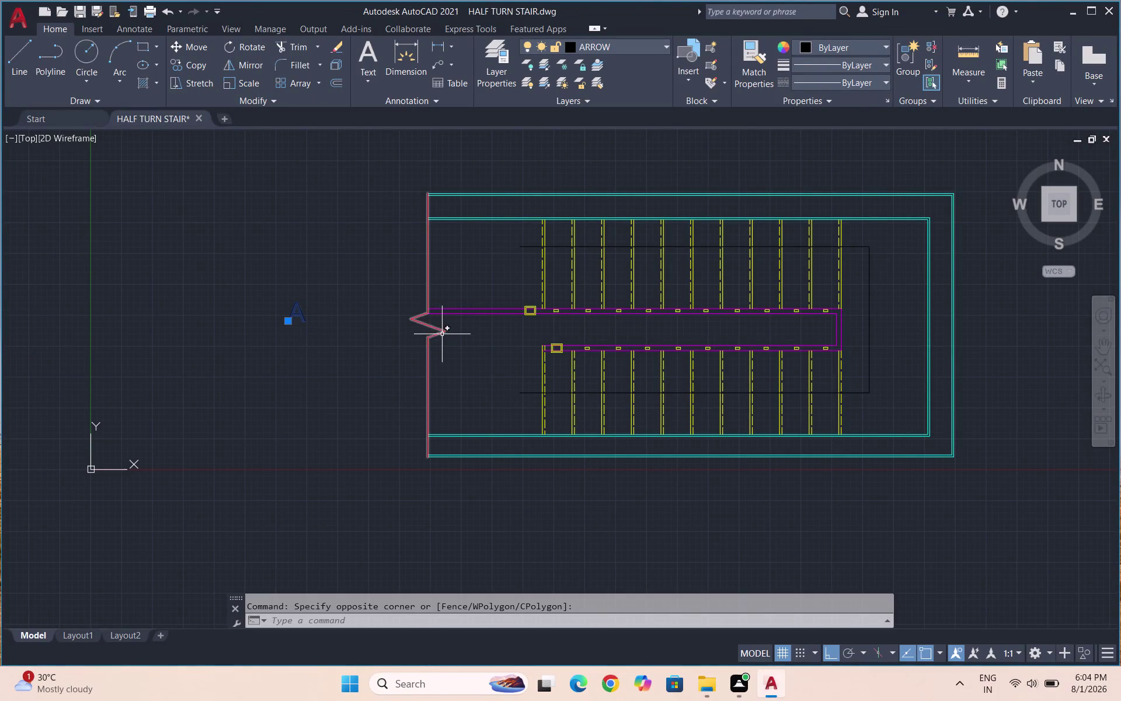
Select the section label A and begin rescaling it from a base point.
text(CO)
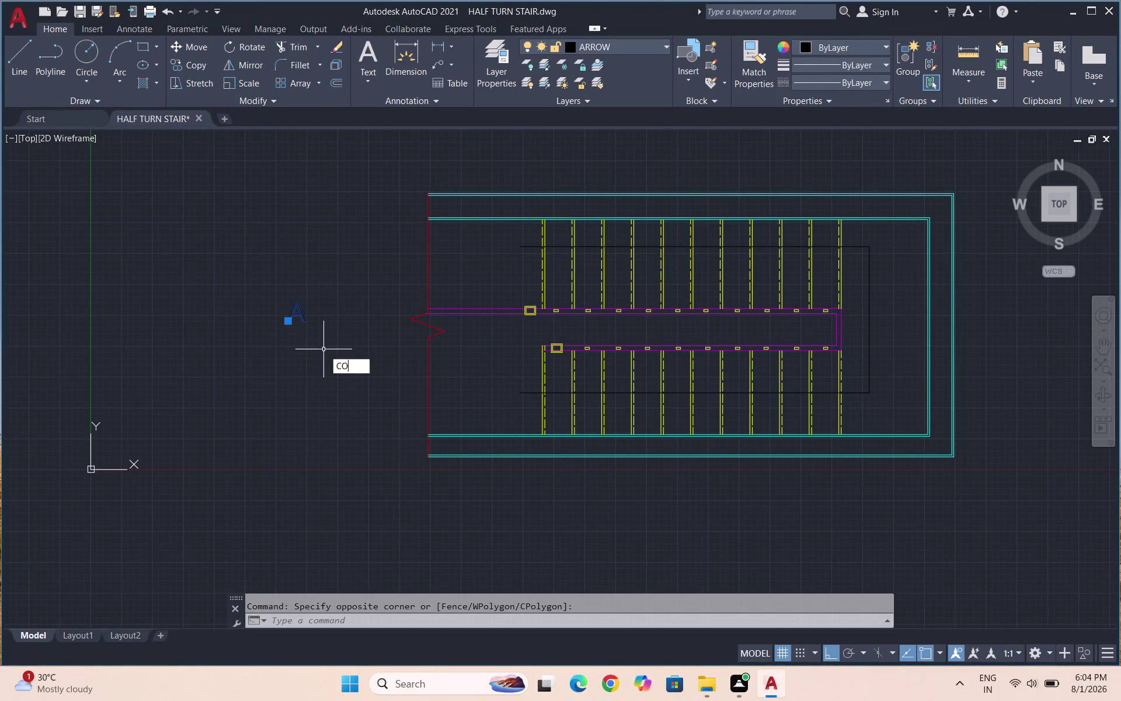
key(Return)
scroll(up, 3)
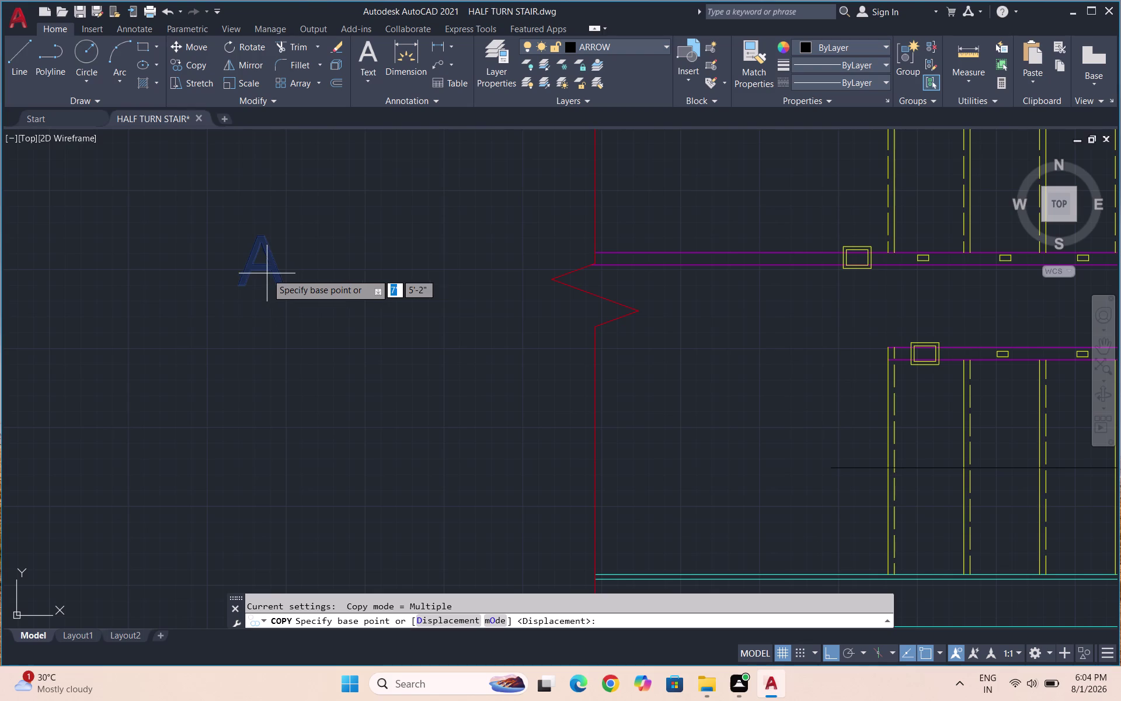
key(Escape)
drag(290, 297, 242, 234)
click(229, 228)
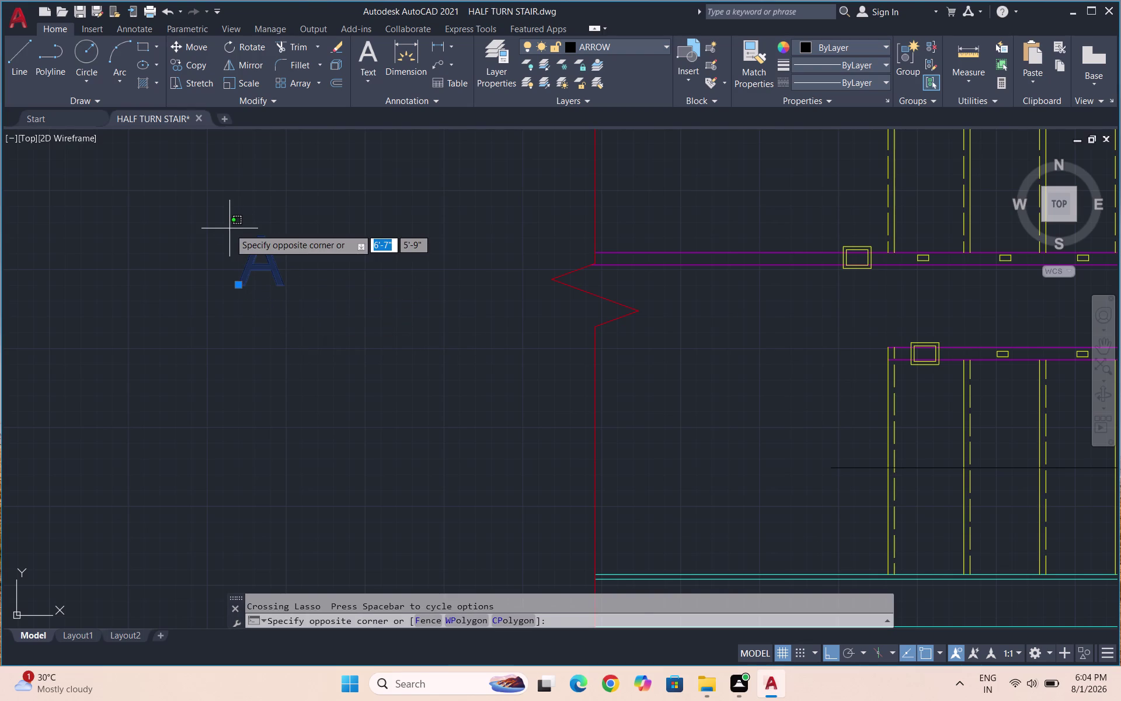
text(SC)
key(Return)
click(274, 277)
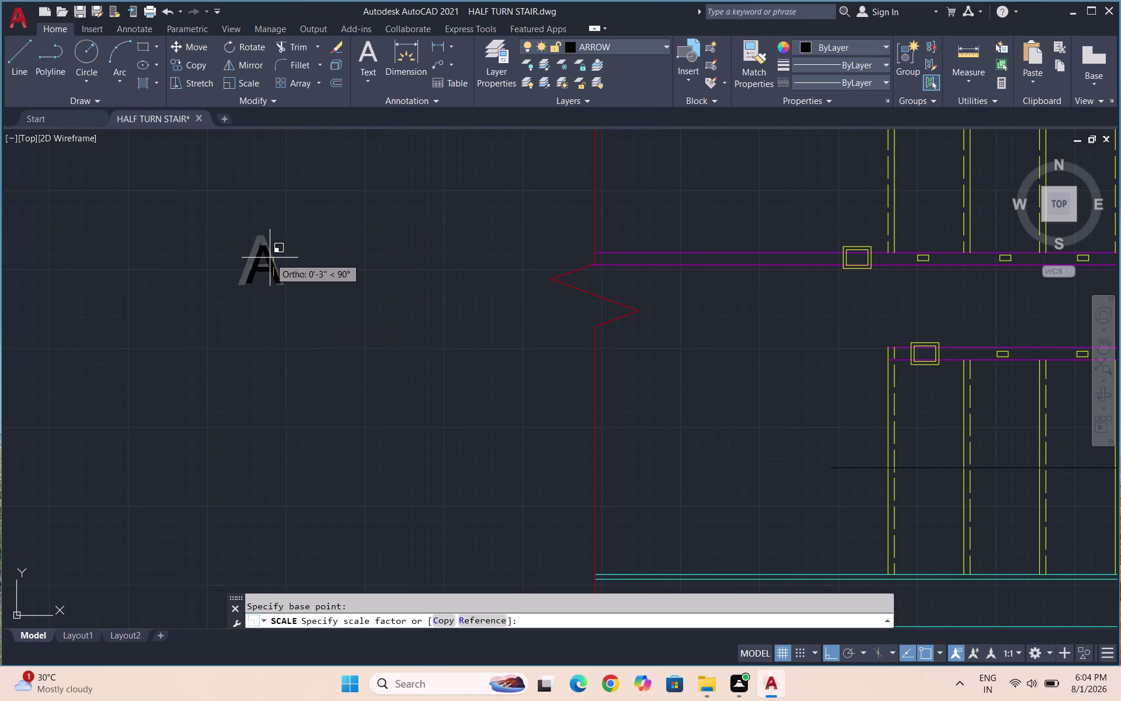
click(270, 258)
drag(302, 292, 253, 247)
click(210, 225)
Start copying label A from a base point, then cancel without placing it.
text(C)
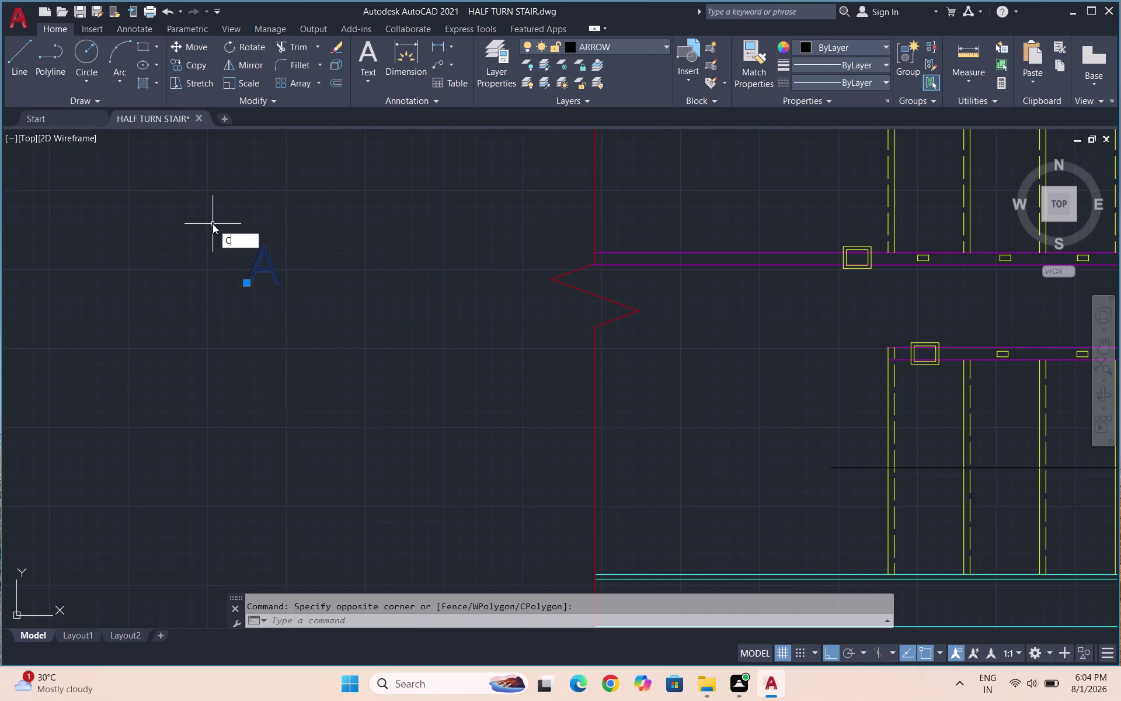
text(O)
key(Return)
scroll(down, 3)
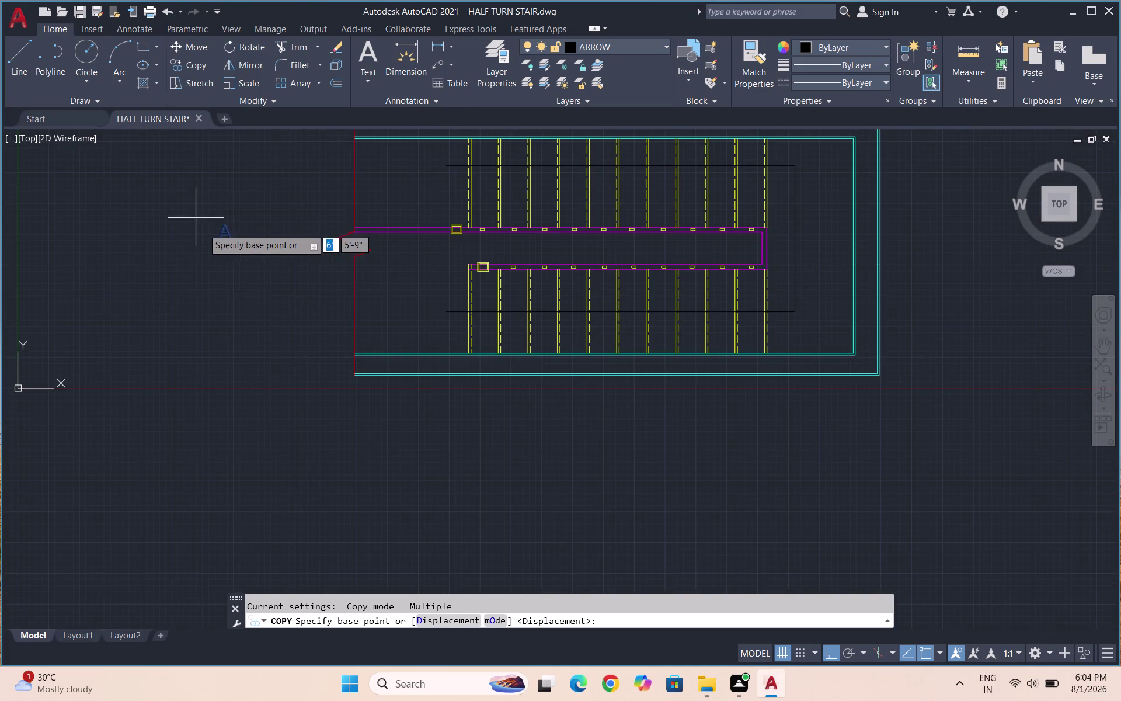
click(222, 229)
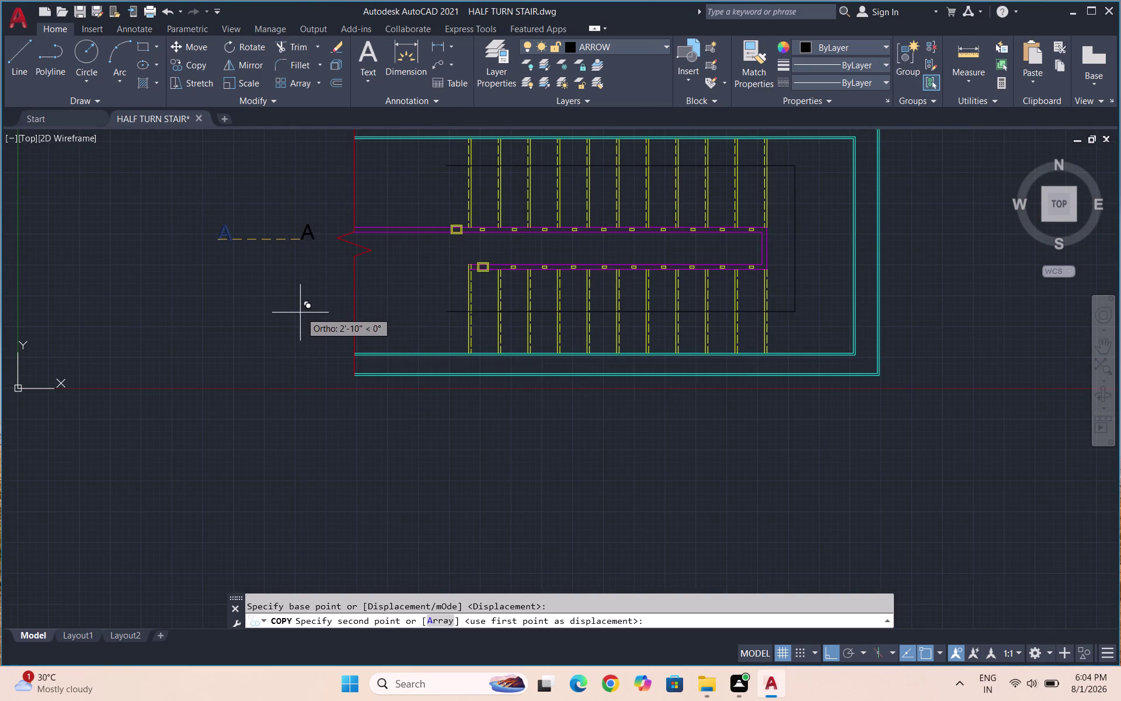
key(F8)
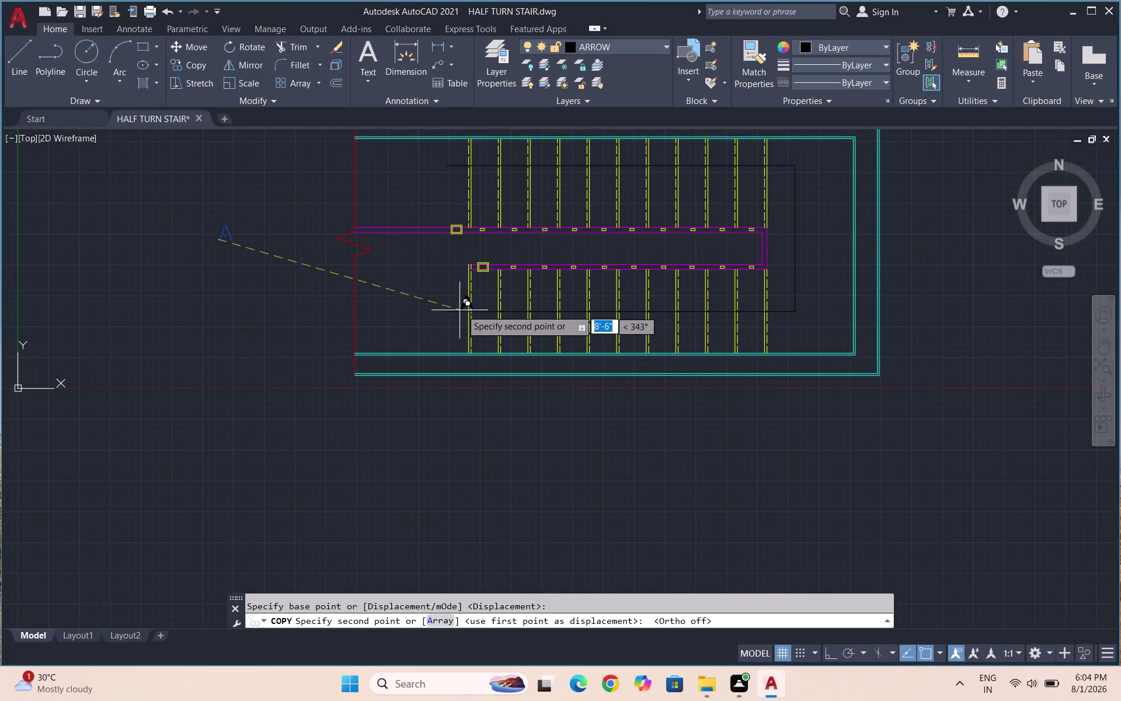
scroll(up, 3)
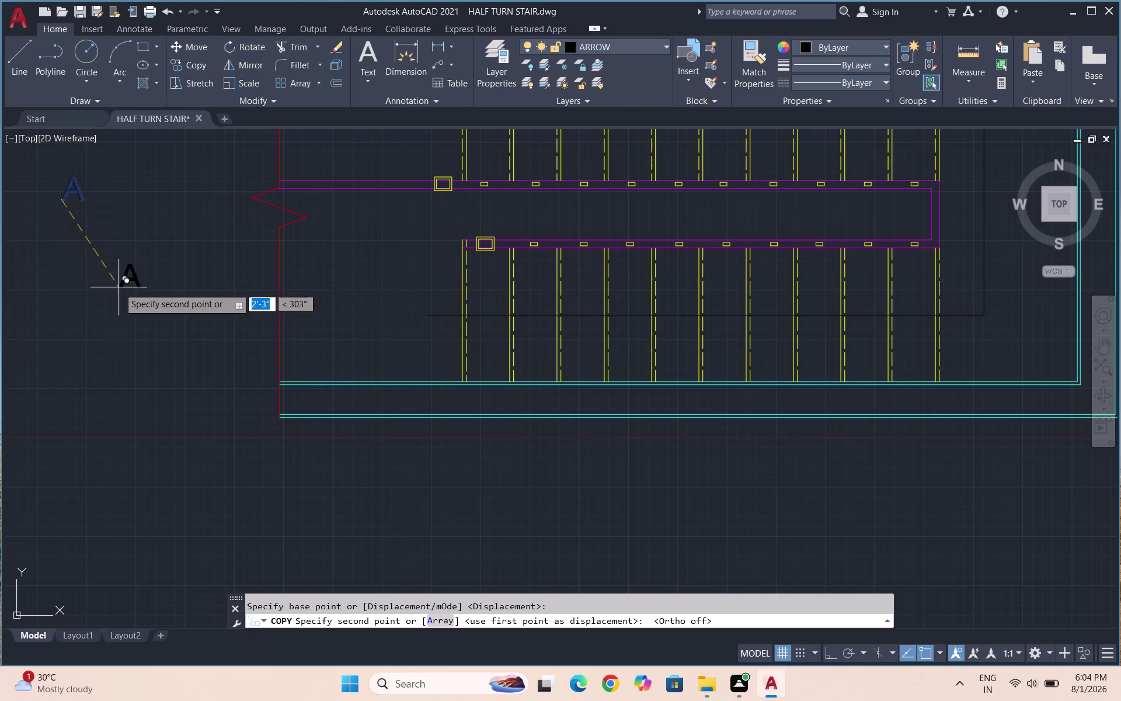
key(Escape)
Reselect label A, start SCALE at a base point, and attempt a scale factor.
drag(103, 248, 67, 197)
click(51, 174)
text(SC)
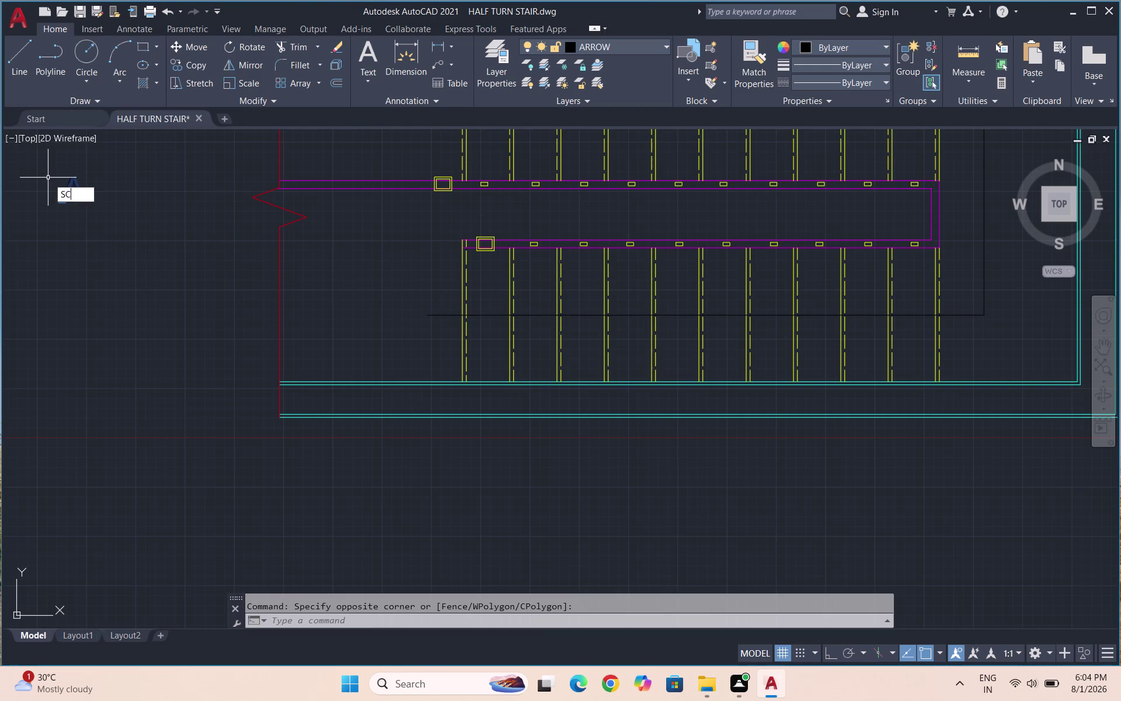
key(Return)
click(81, 198)
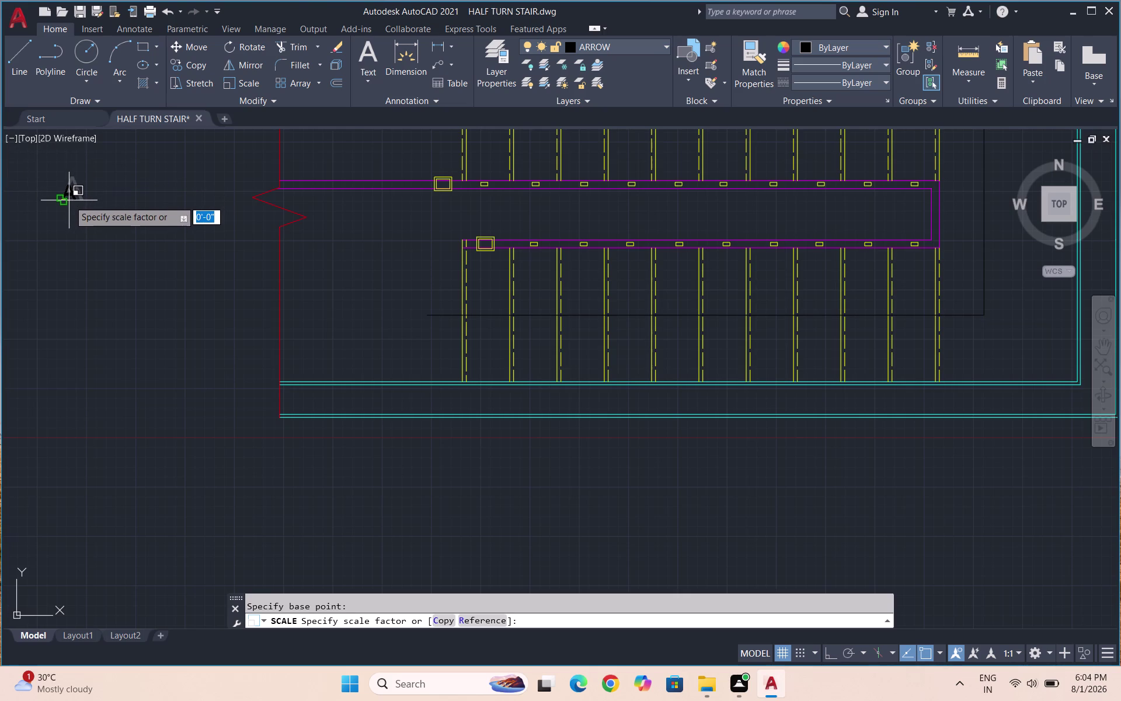
click(70, 202)
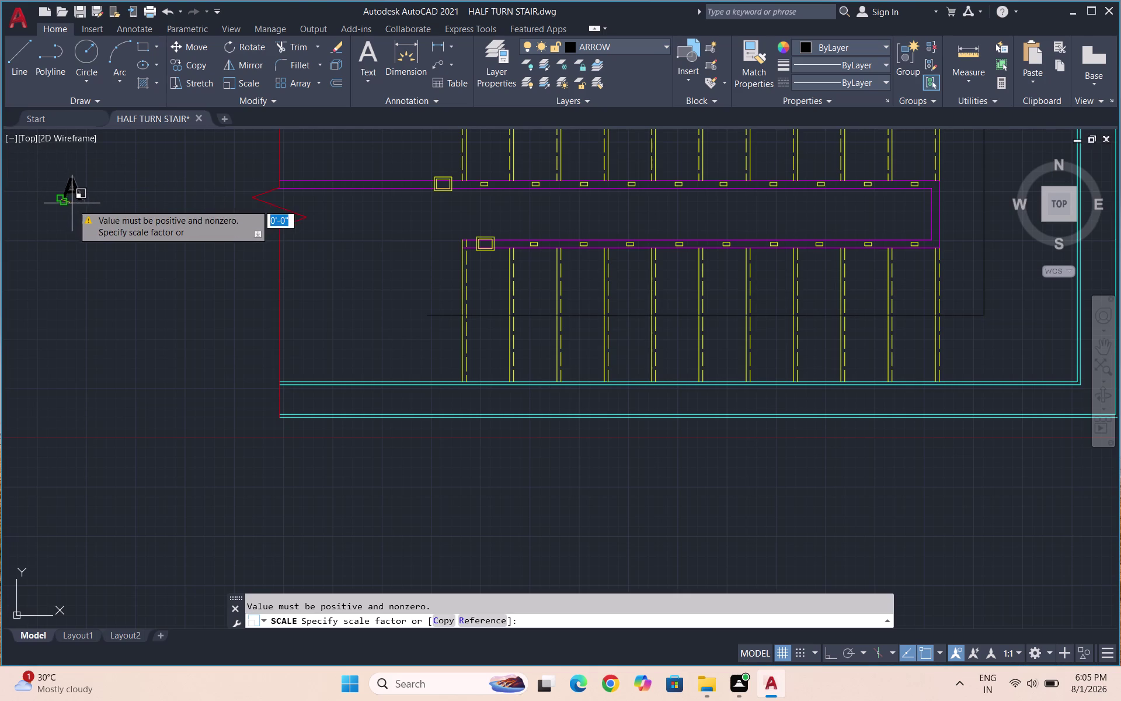
click(70, 202)
click(70, 202)
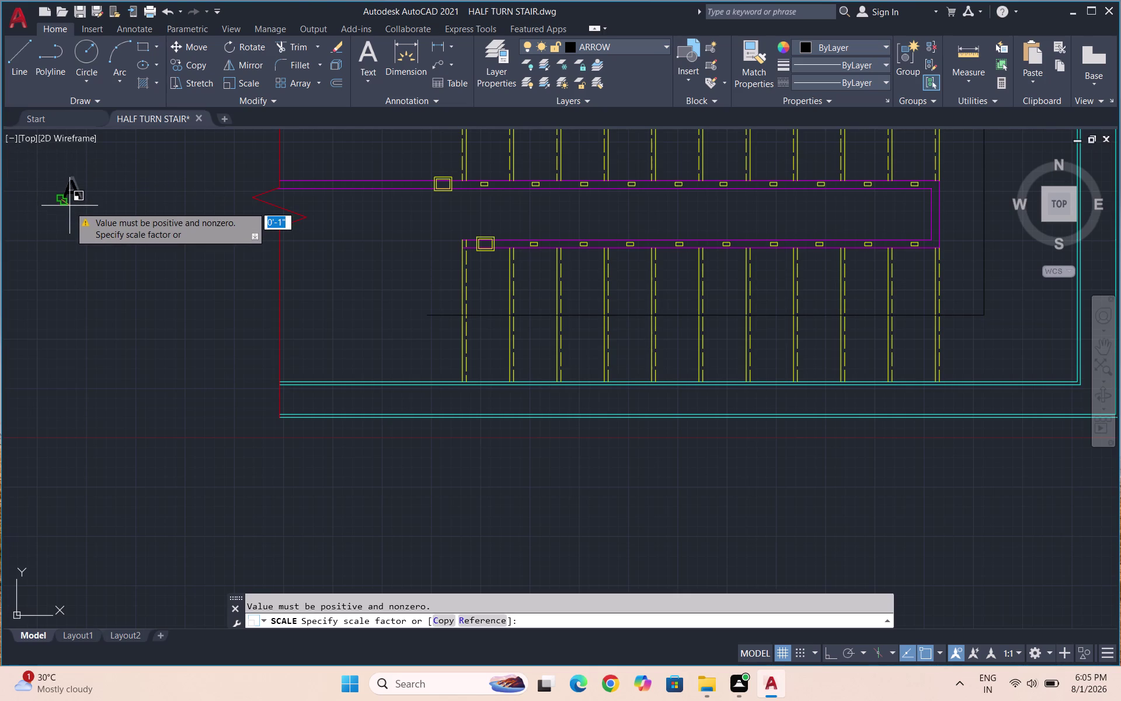
click(70, 206)
click(70, 206)
double_click(63, 202)
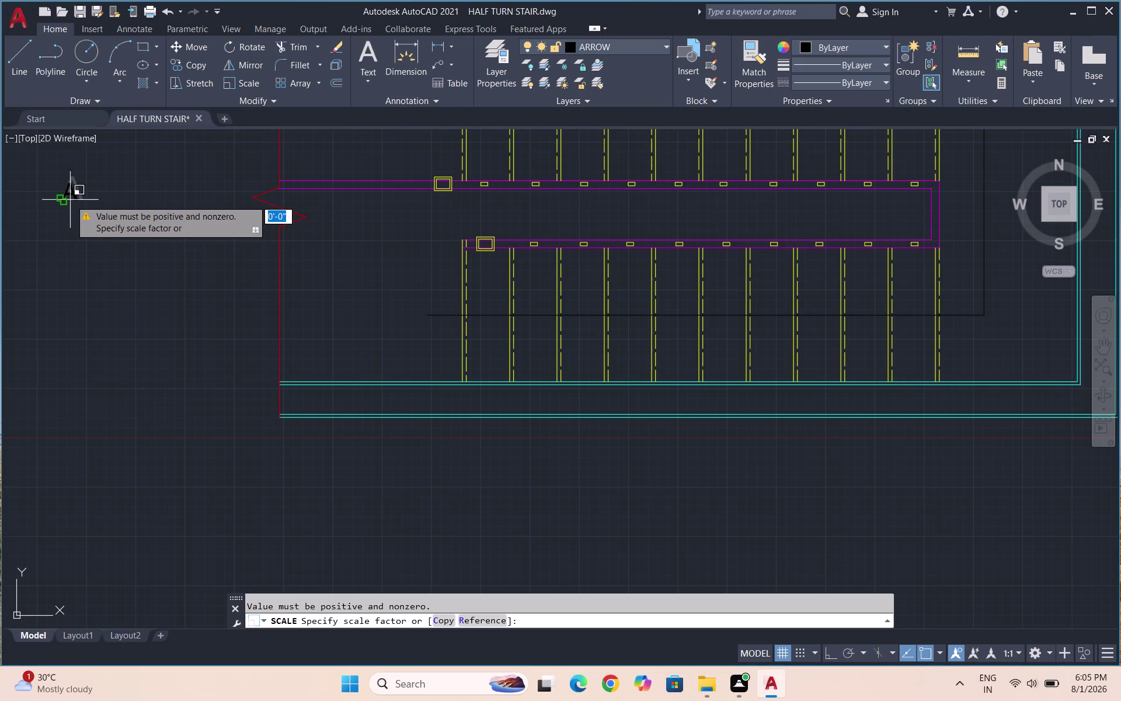
click(70, 200)
click(71, 200)
drag(70, 199, 75, 204)
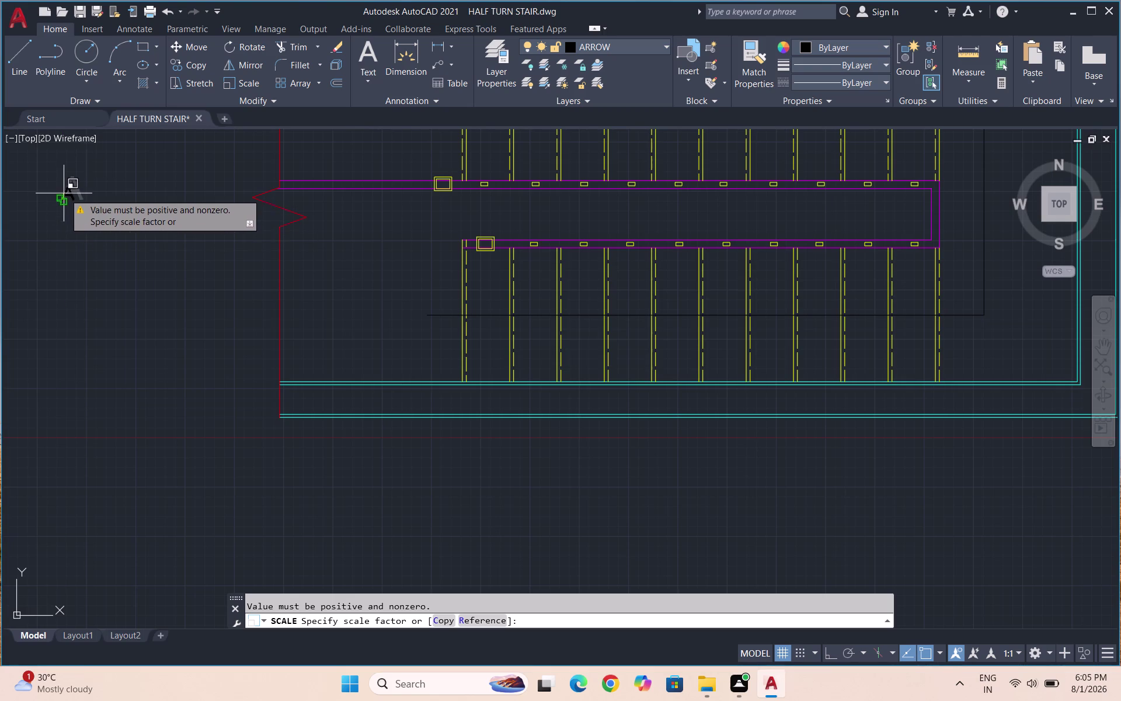
click(66, 194)
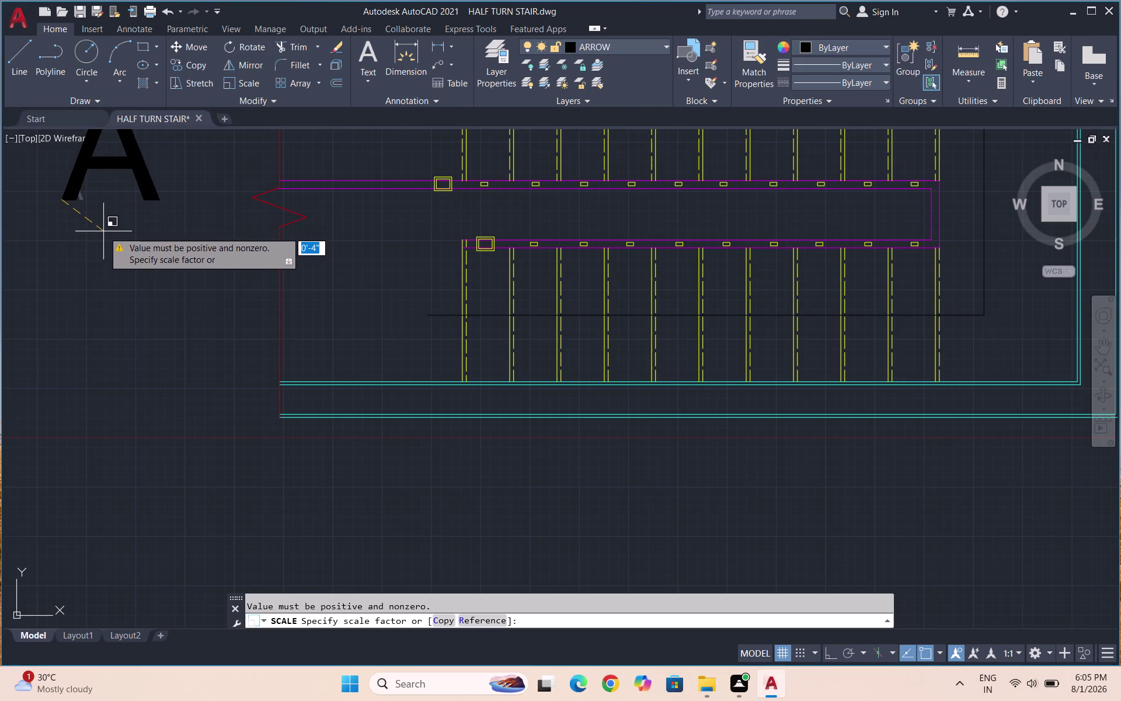
click(471, 625)
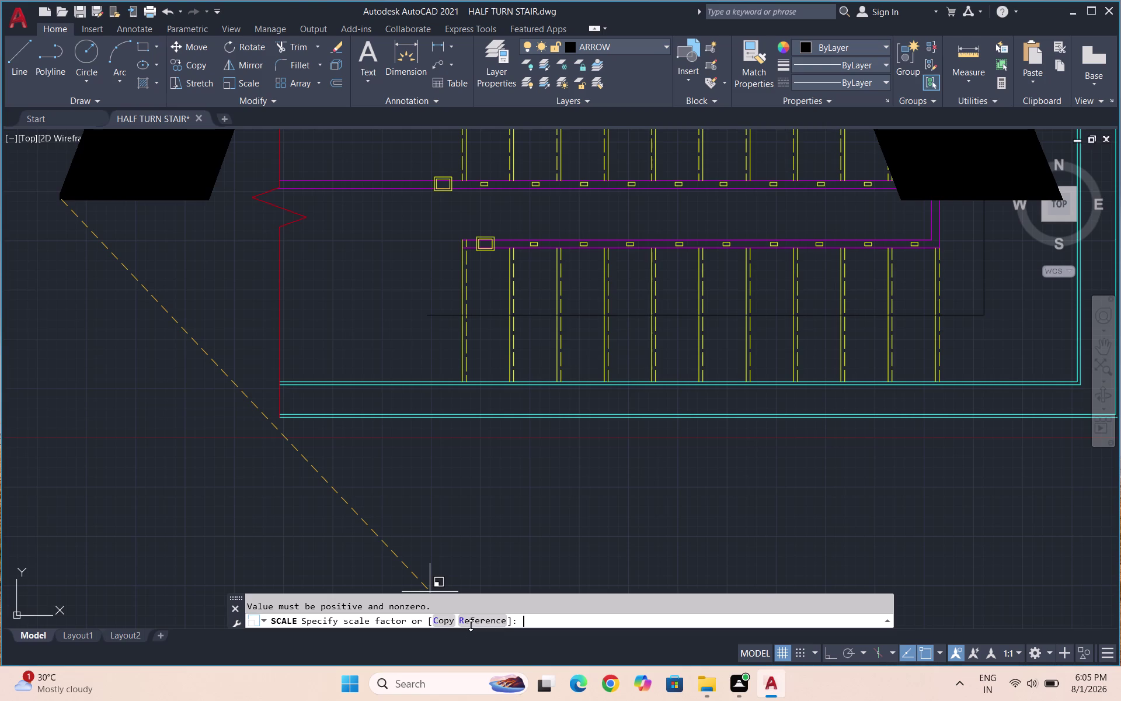
Enlarge label A with the Reference option, picking reference and new lengths.
click(466, 623)
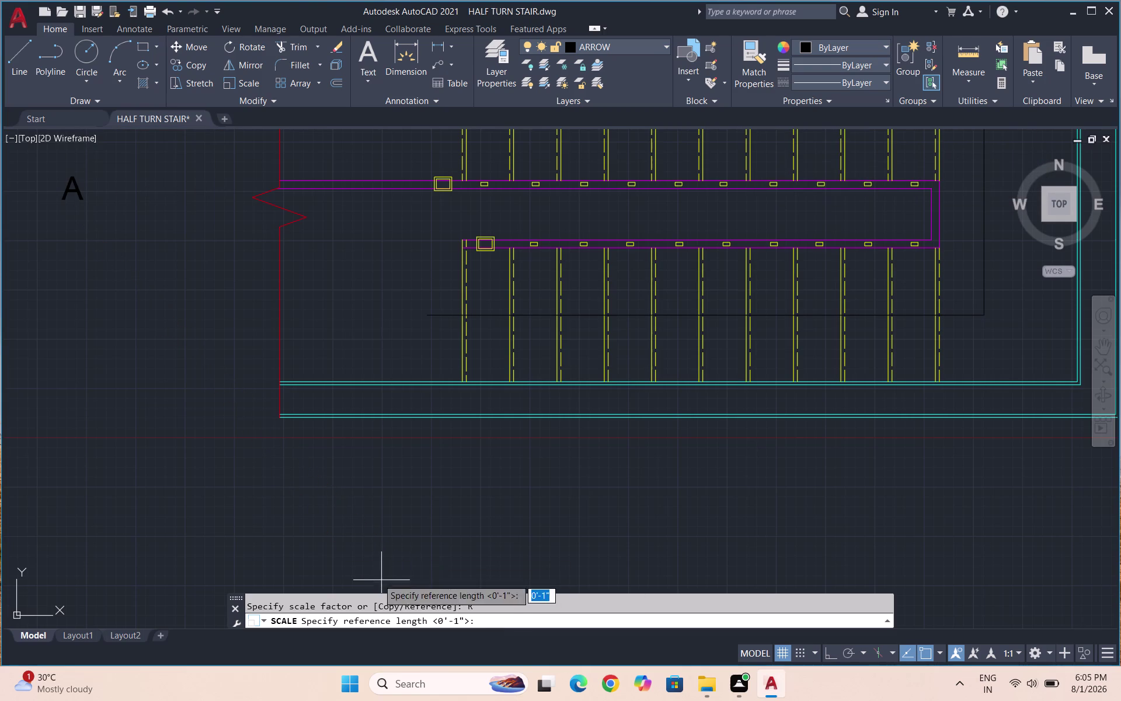
scroll(up, 3)
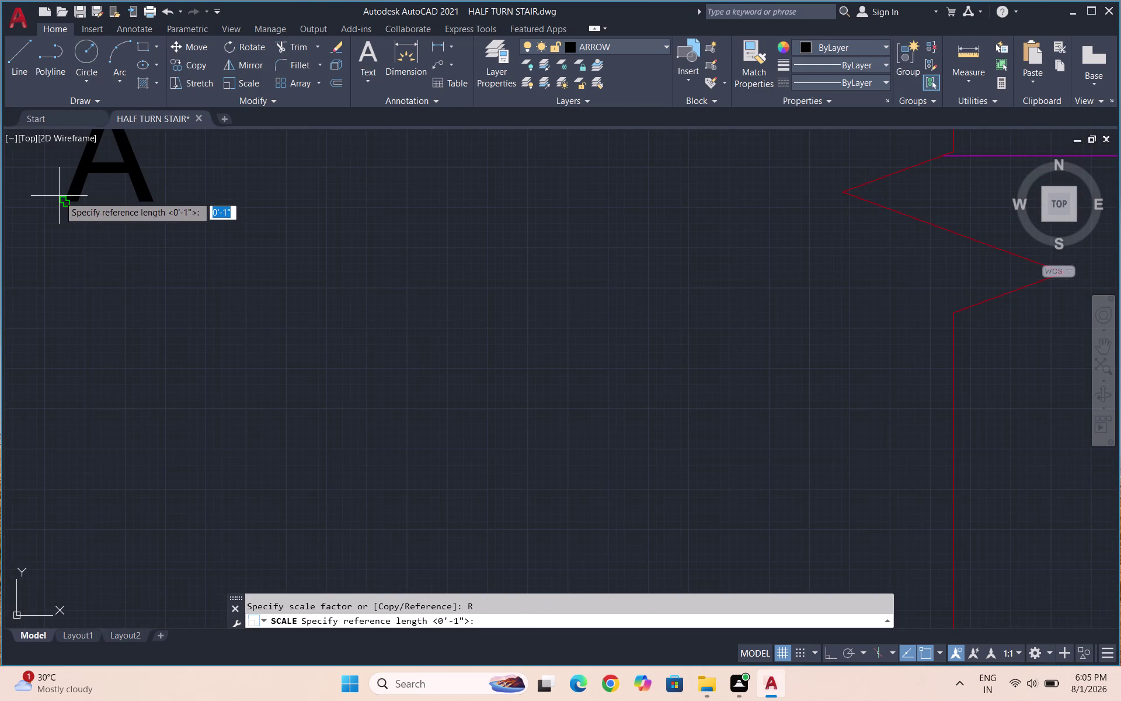
click(65, 200)
click(152, 204)
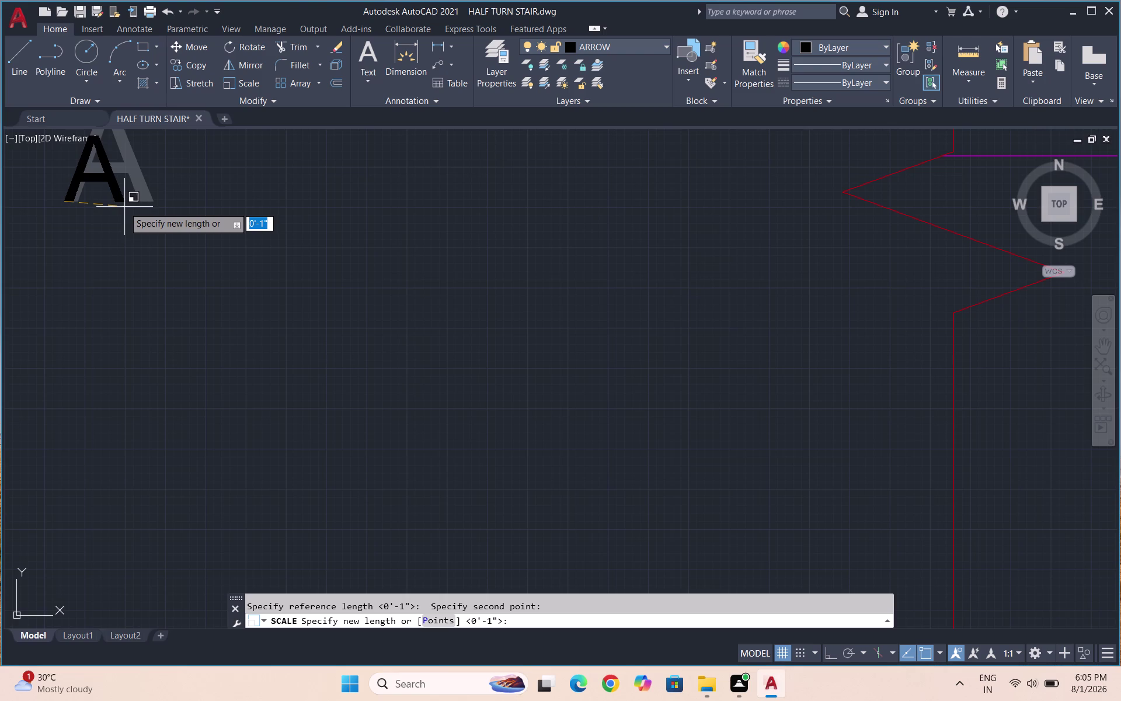
click(121, 207)
scroll(down, 3)
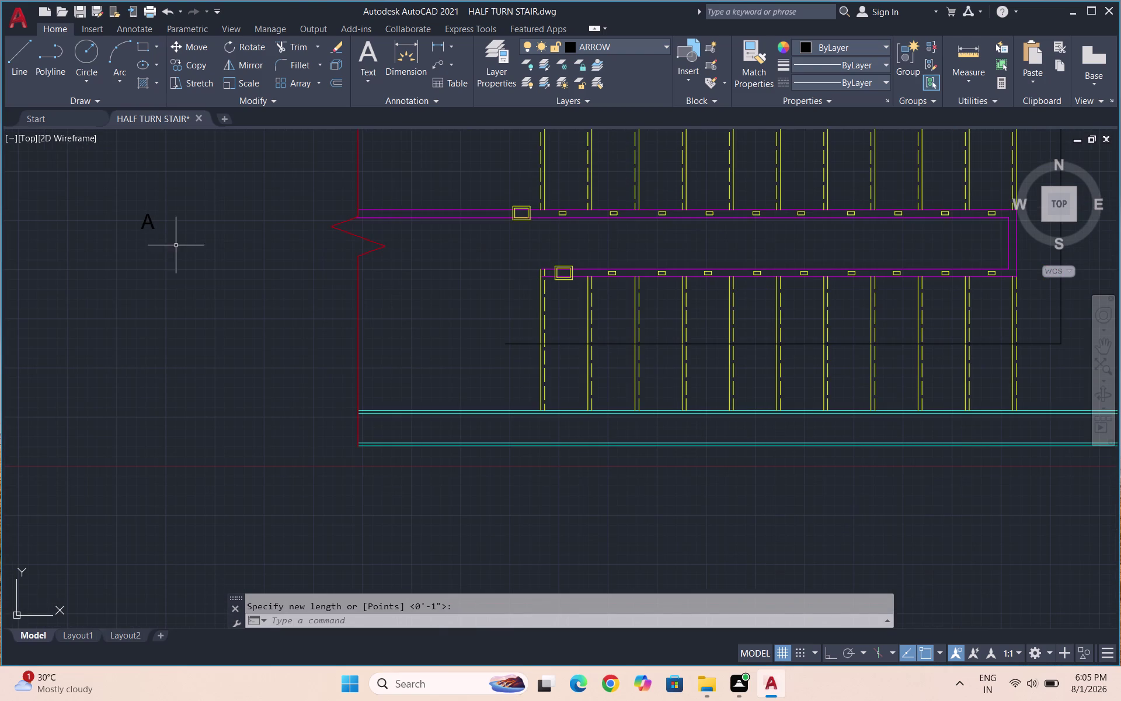
drag(175, 245, 152, 229)
click(126, 217)
Copy label A from its base point into the lower stair flight and select it.
key(c)
key(o)
key(Return)
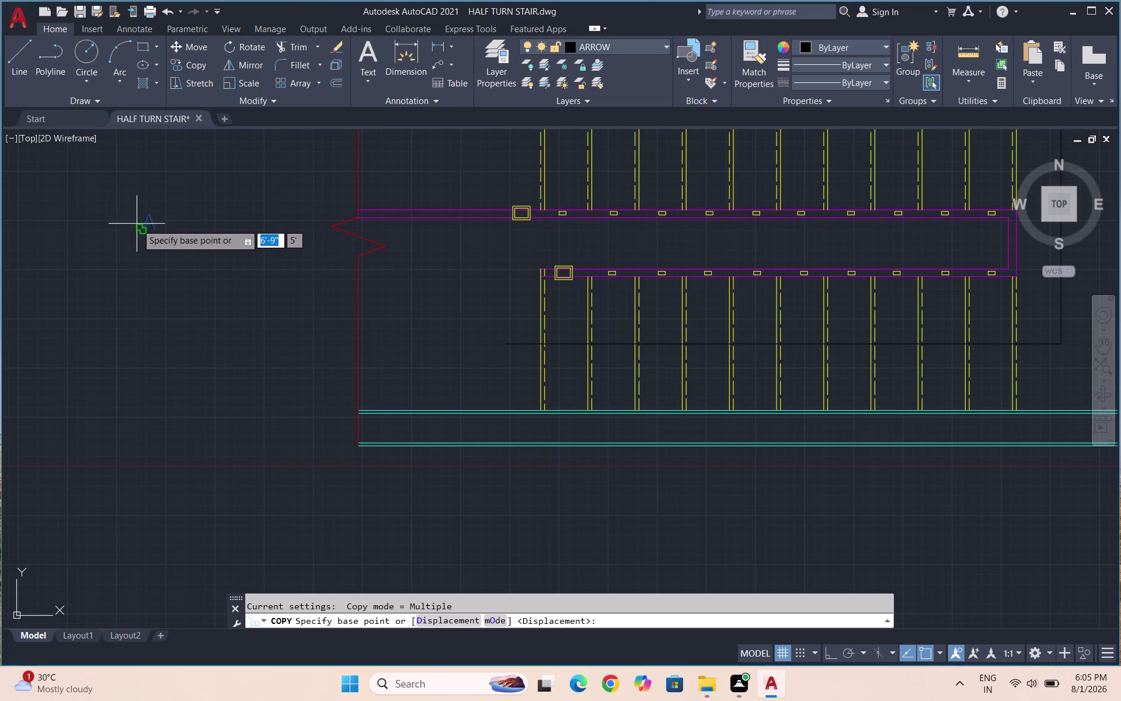
click(143, 220)
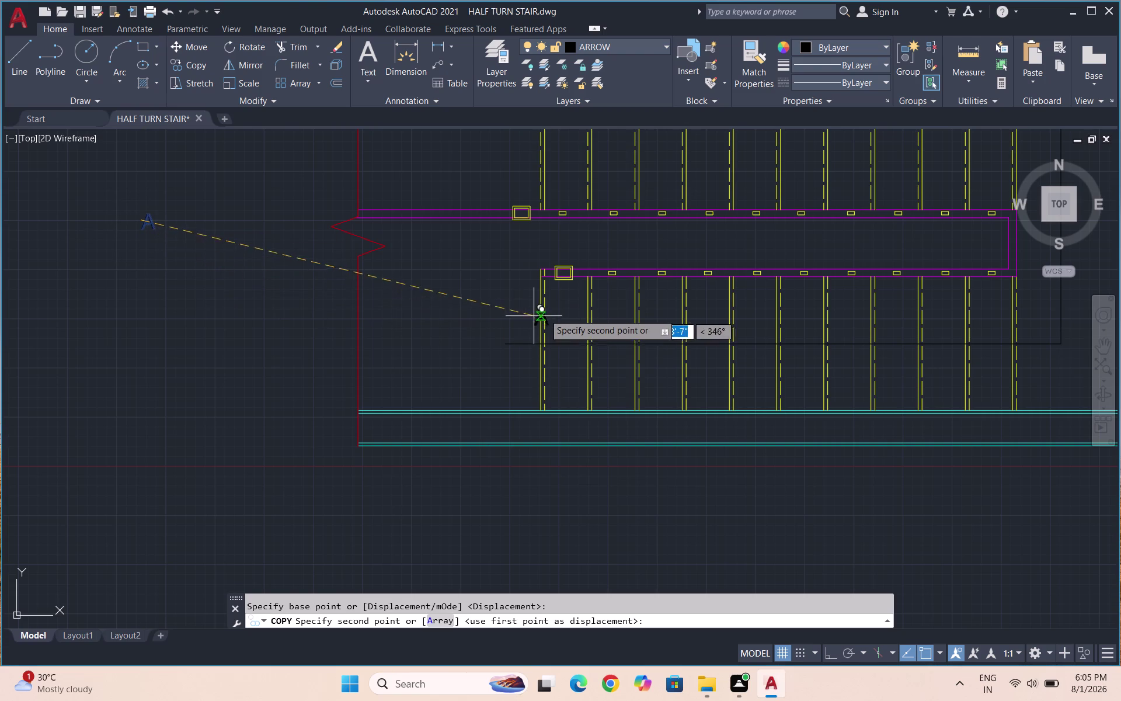
scroll(up, 3)
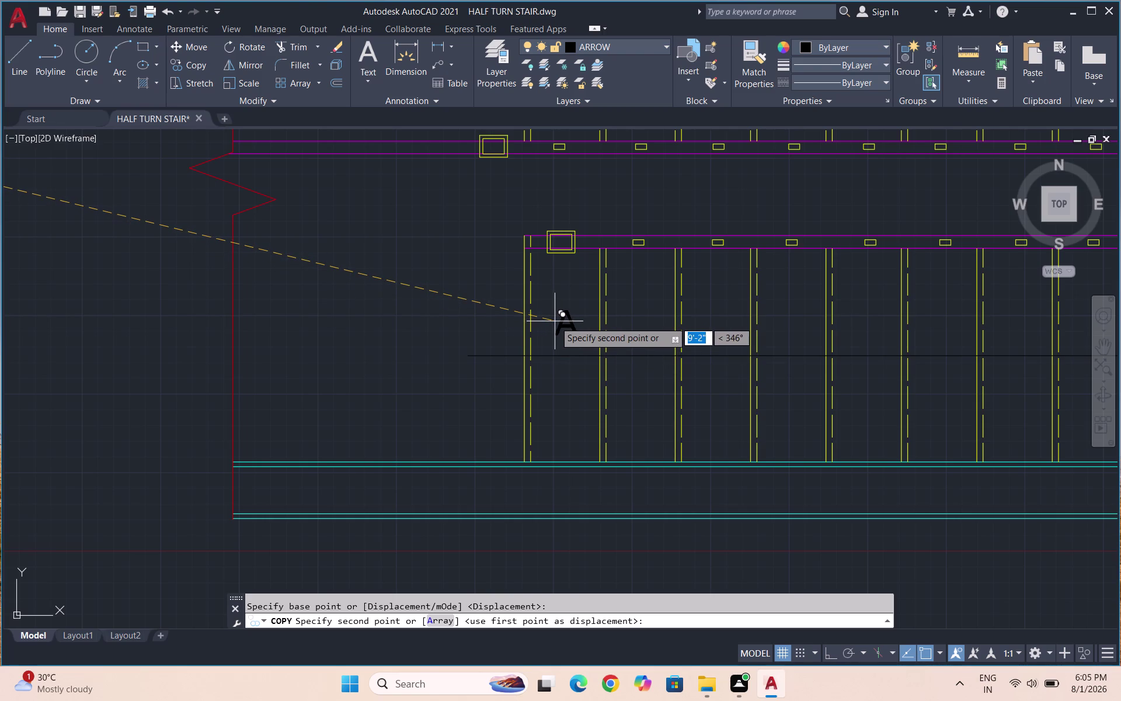
click(555, 321)
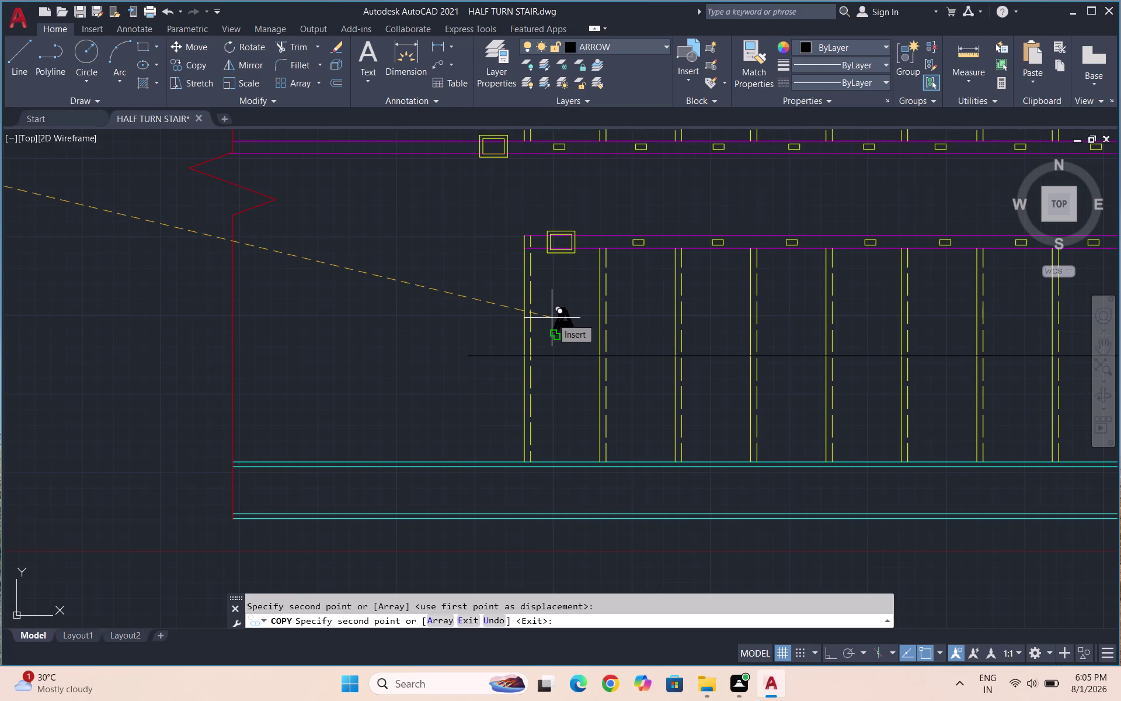
key(Escape)
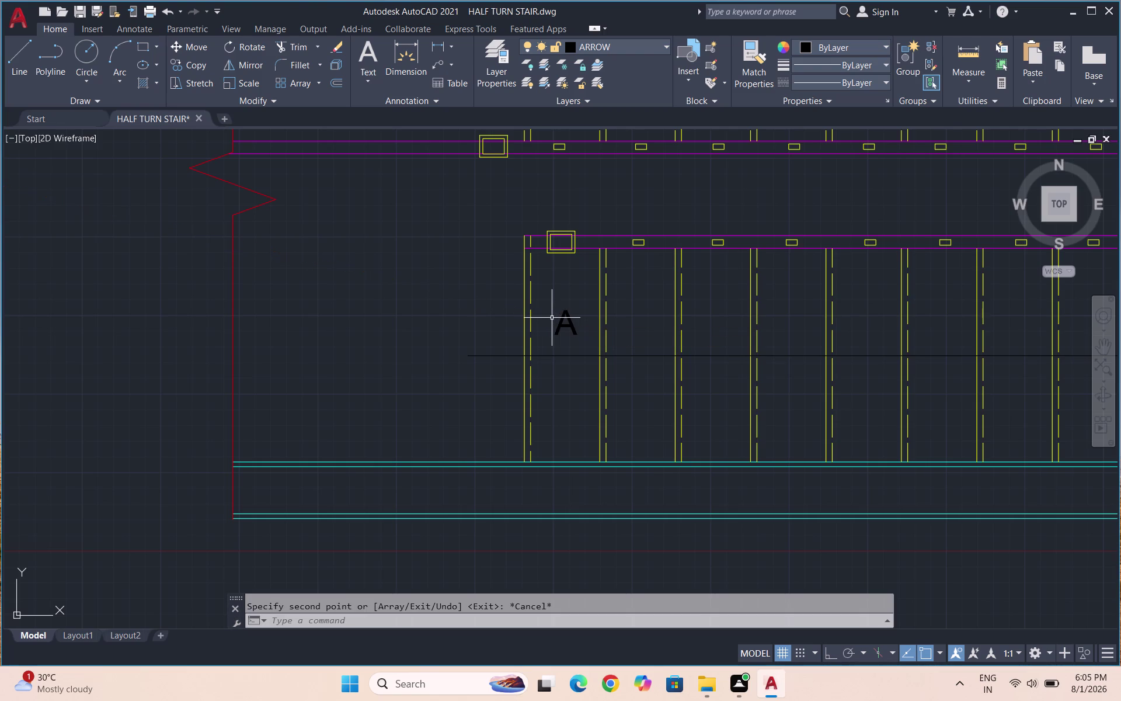
scroll(down, 3)
scroll(down, 3)
scroll(up, 3)
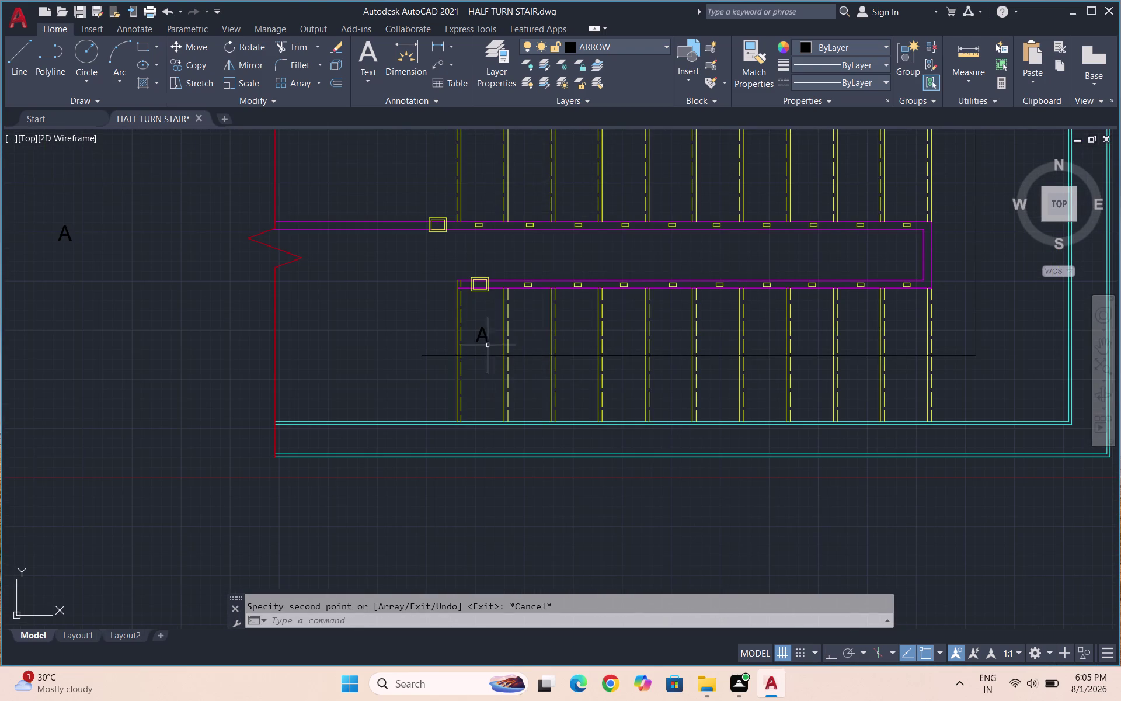
click(493, 333)
click(478, 337)
Cancel the stray command and select the copied label A.
text(CO)
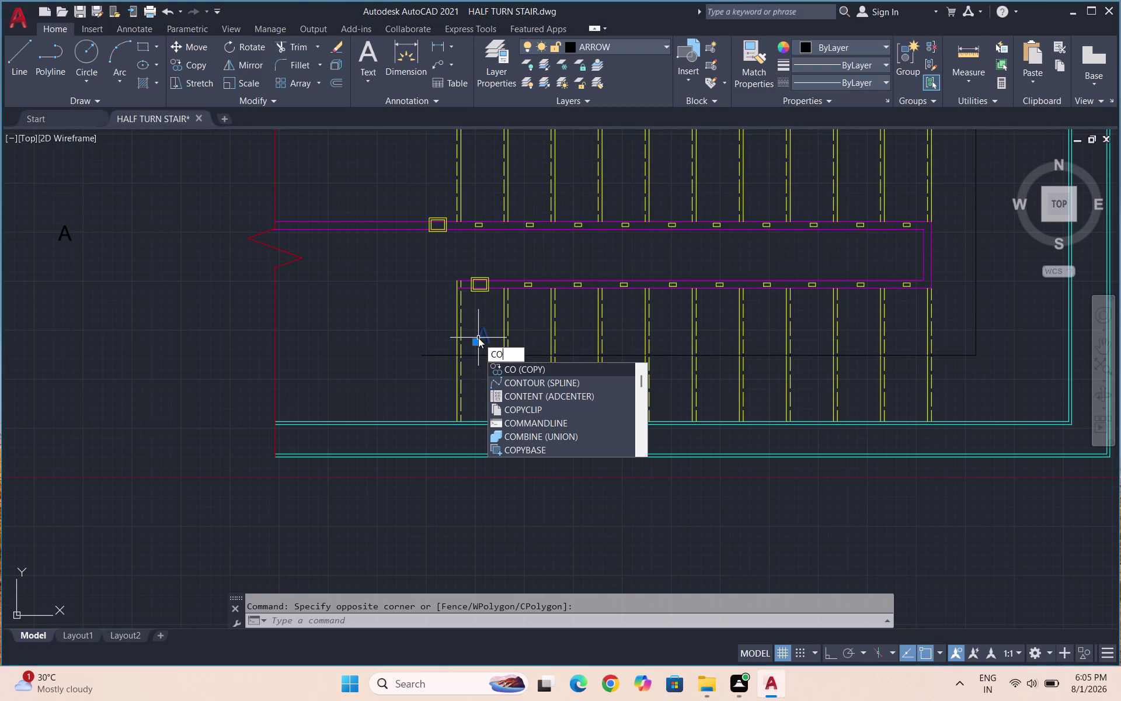
key(Escape)
key(Escape)
scroll(up, 3)
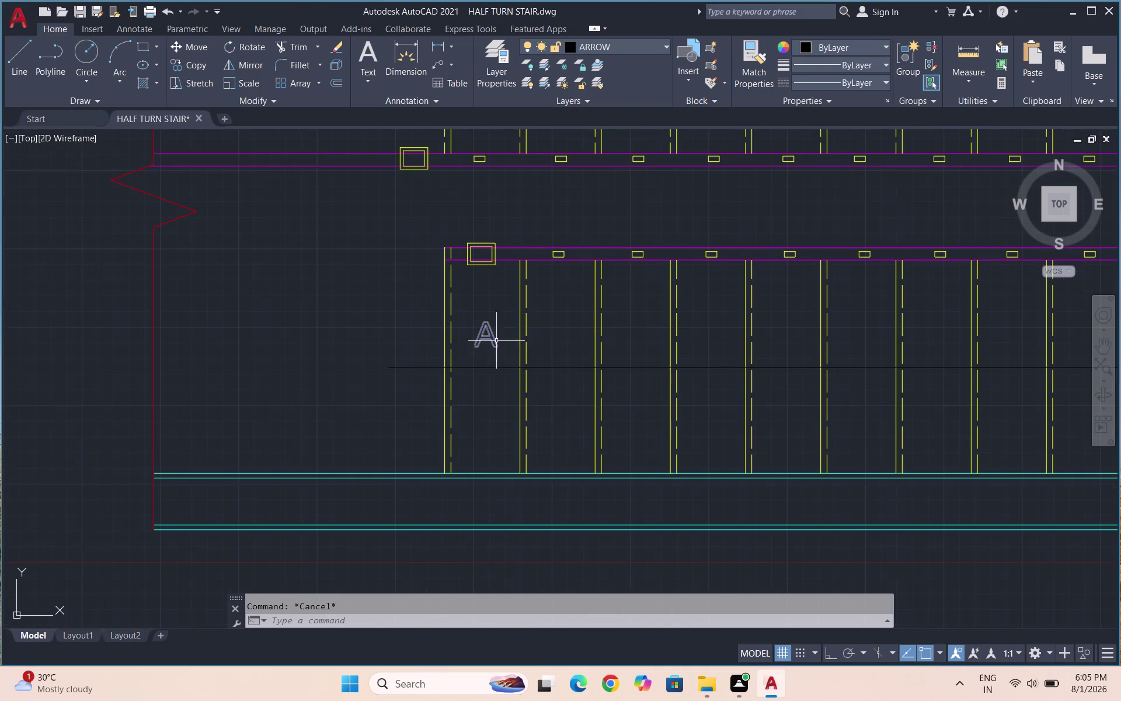
drag(499, 337, 488, 333)
click(460, 336)
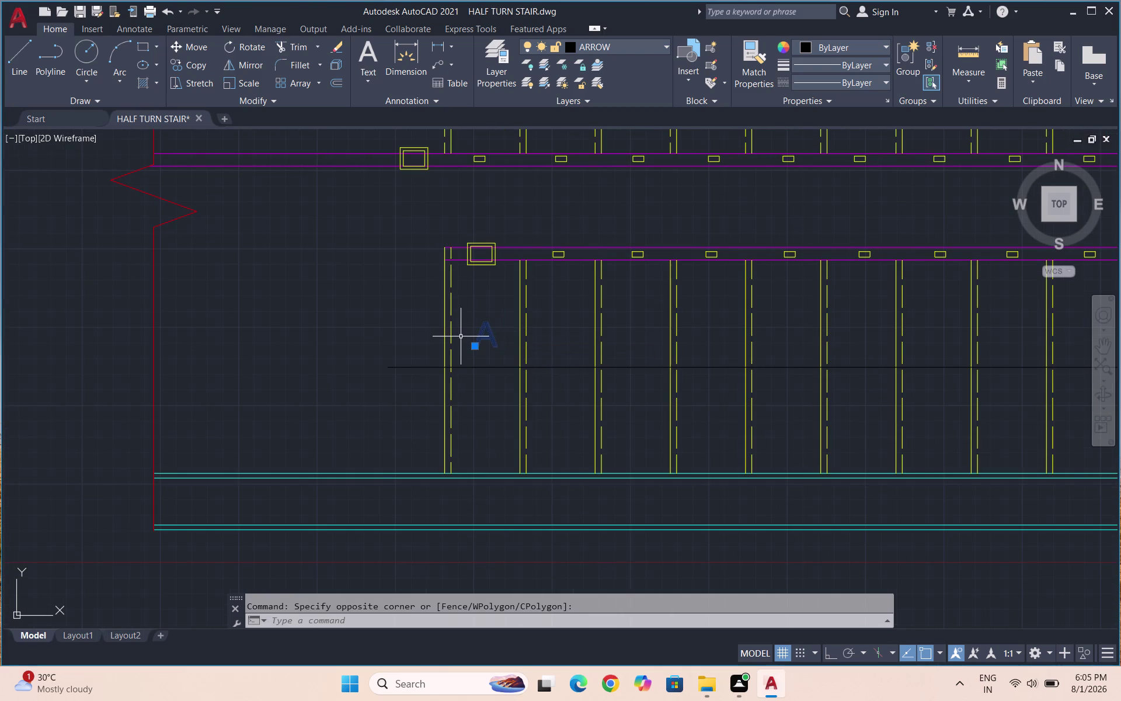
Copy label A as an 11-item array with 1' spacing along the lower flight.
text(CO)
key(Return)
key(a)
key(Return)
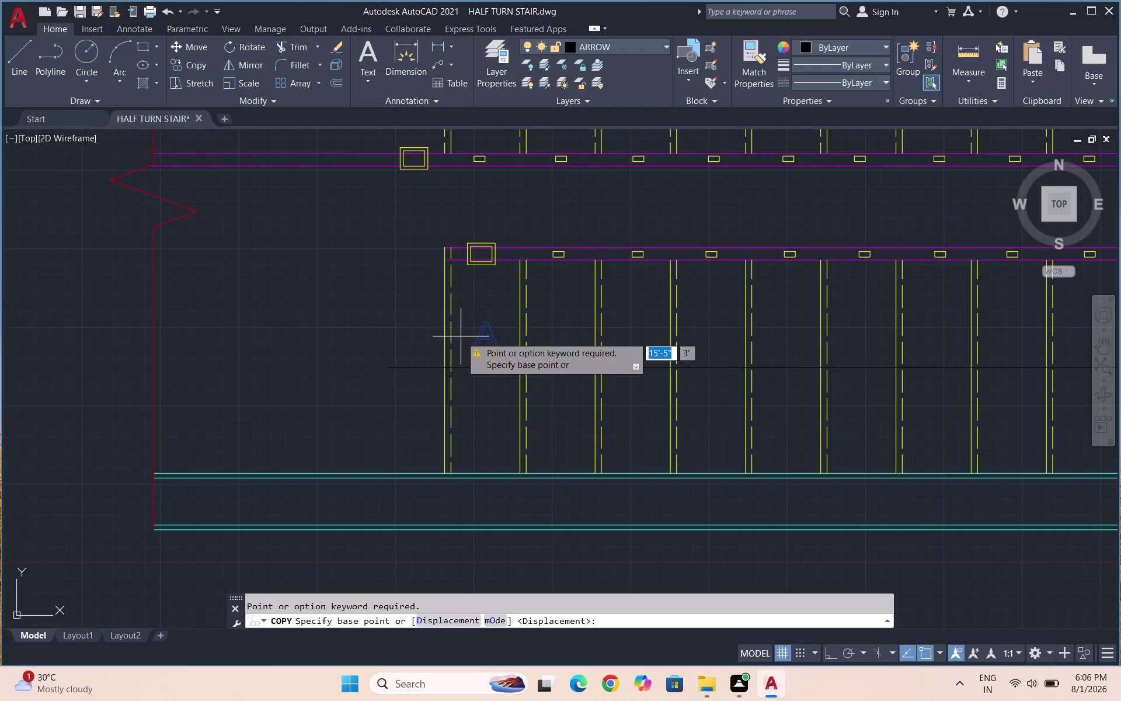
click(485, 340)
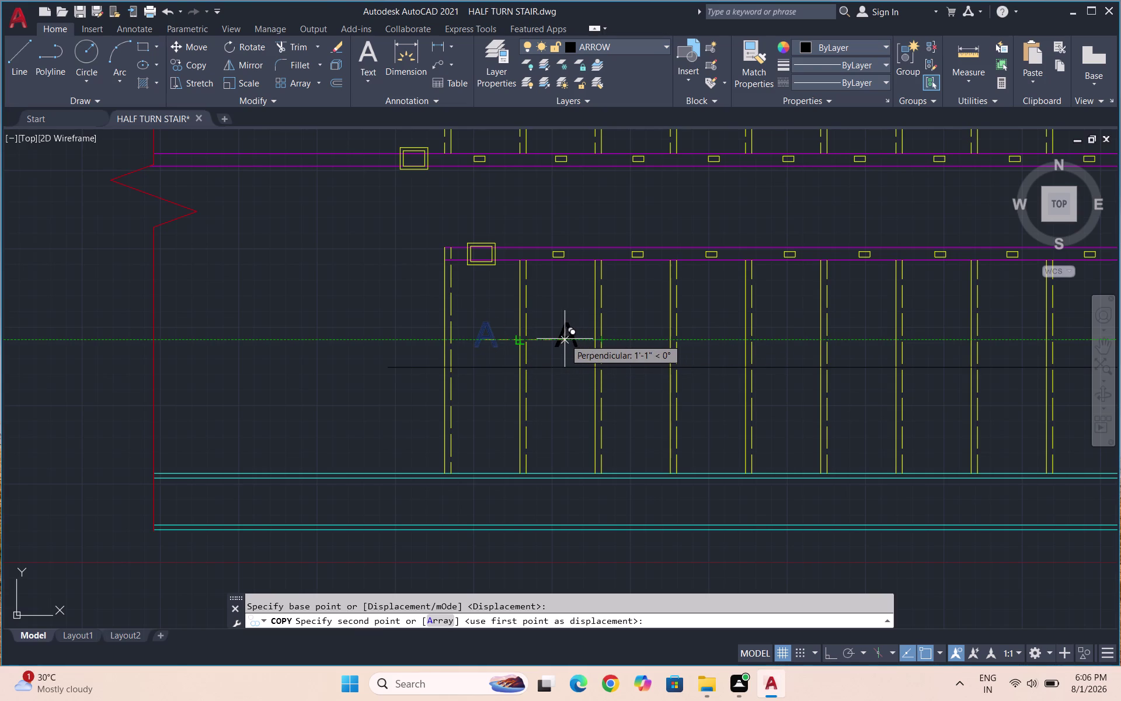
key(a)
key(Return)
text(11)
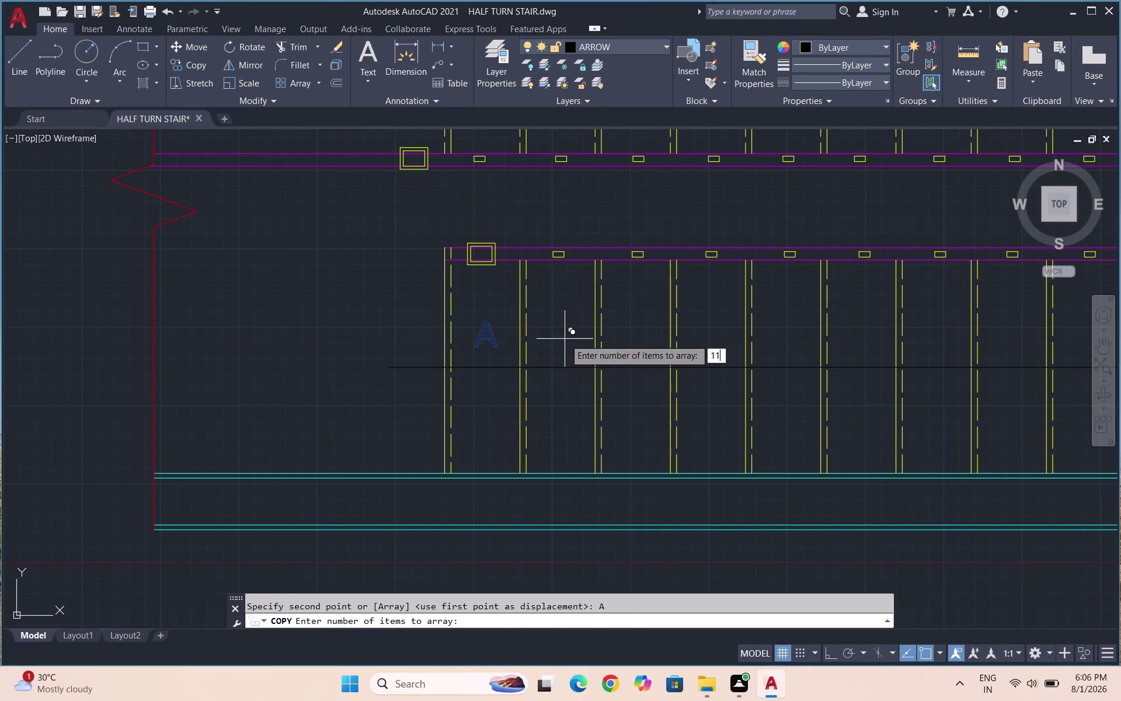
key(Return)
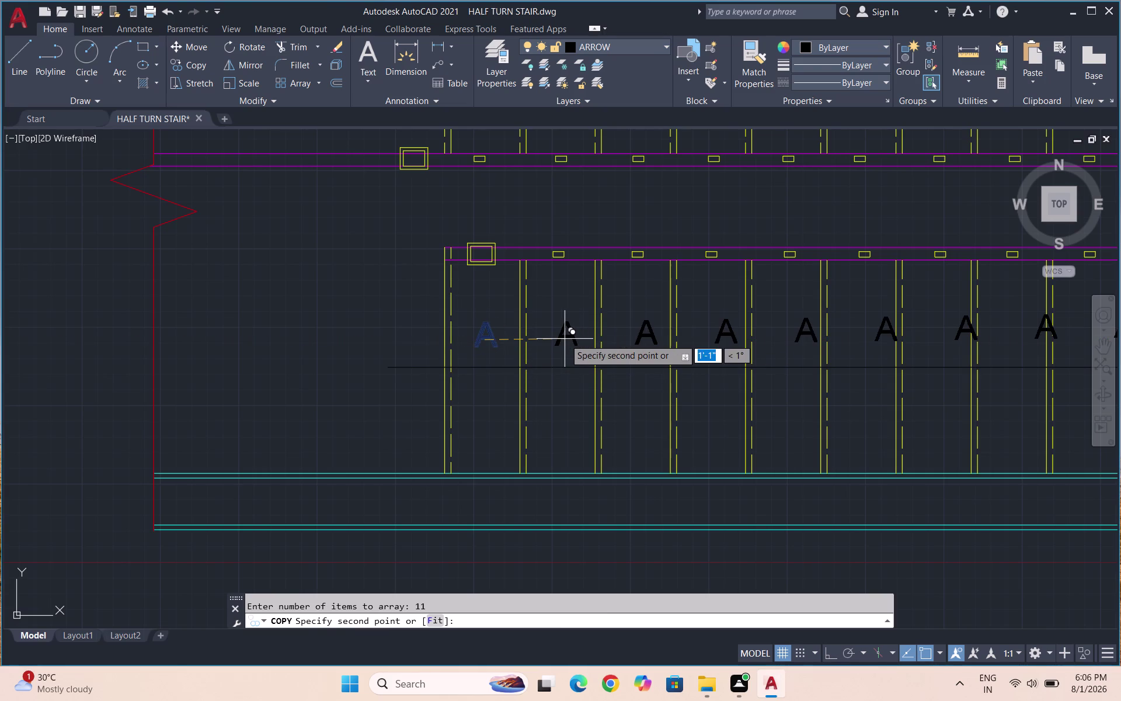
text(1')
key(Return)
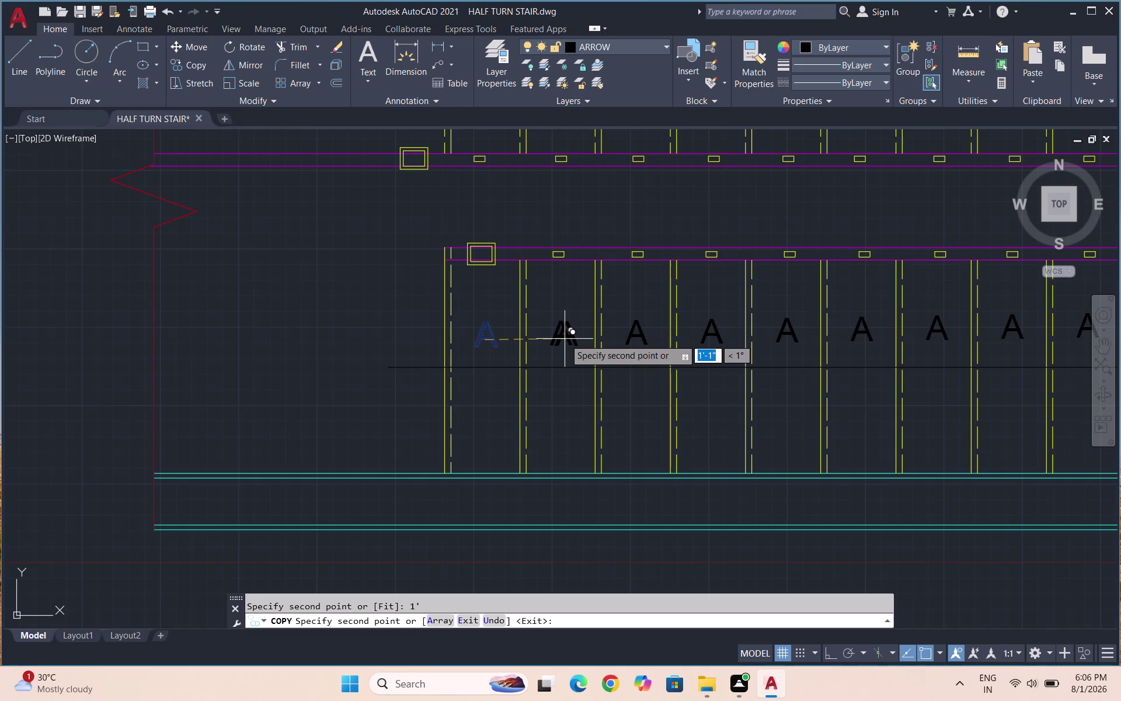
scroll(down, 3)
key(Escape)
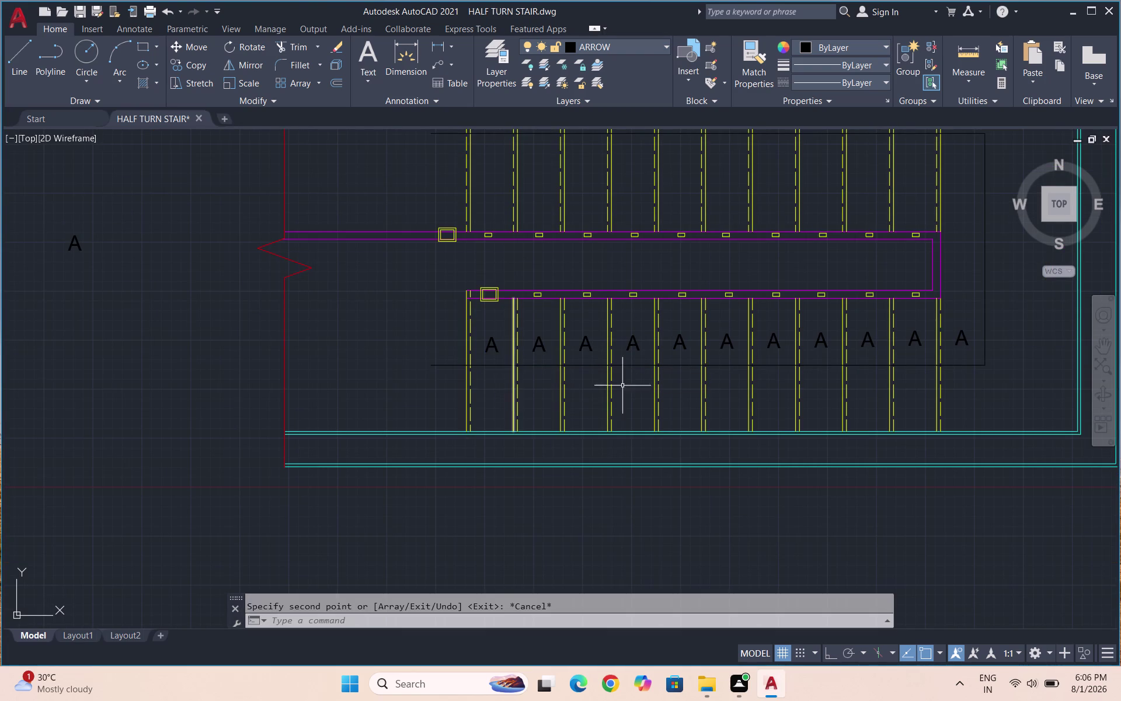
scroll(down, 3)
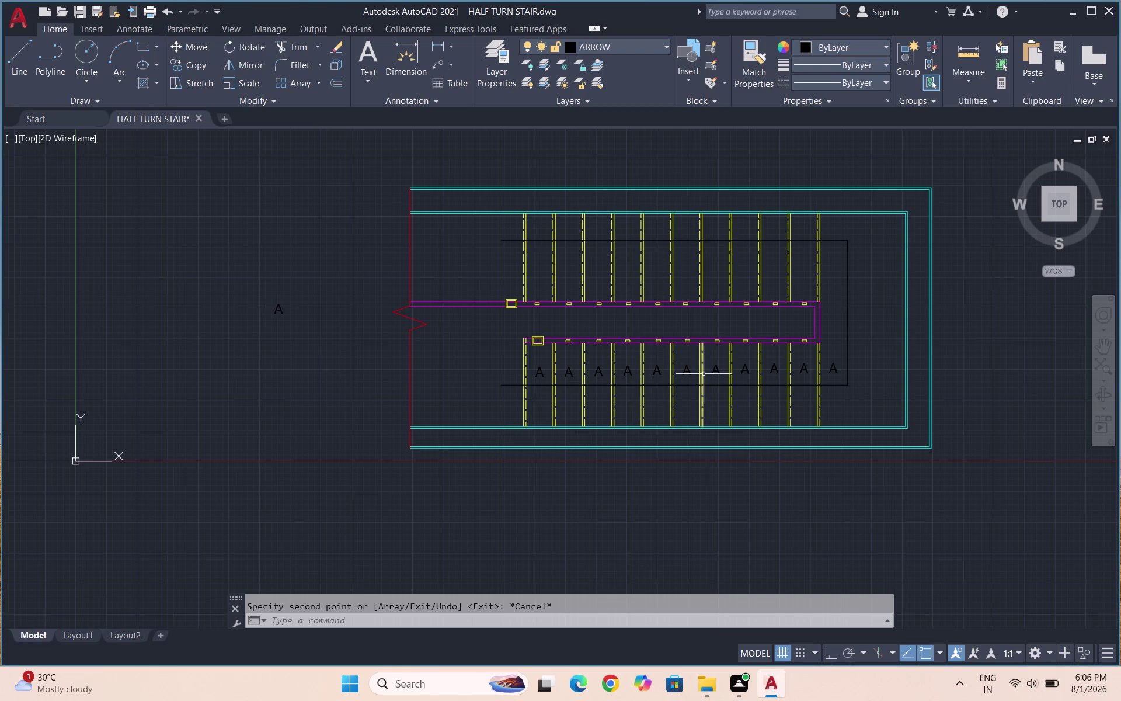
With Ortho on, copy the last lower-row A straight up into the upper flight.
scroll(up, 3)
key(Escape)
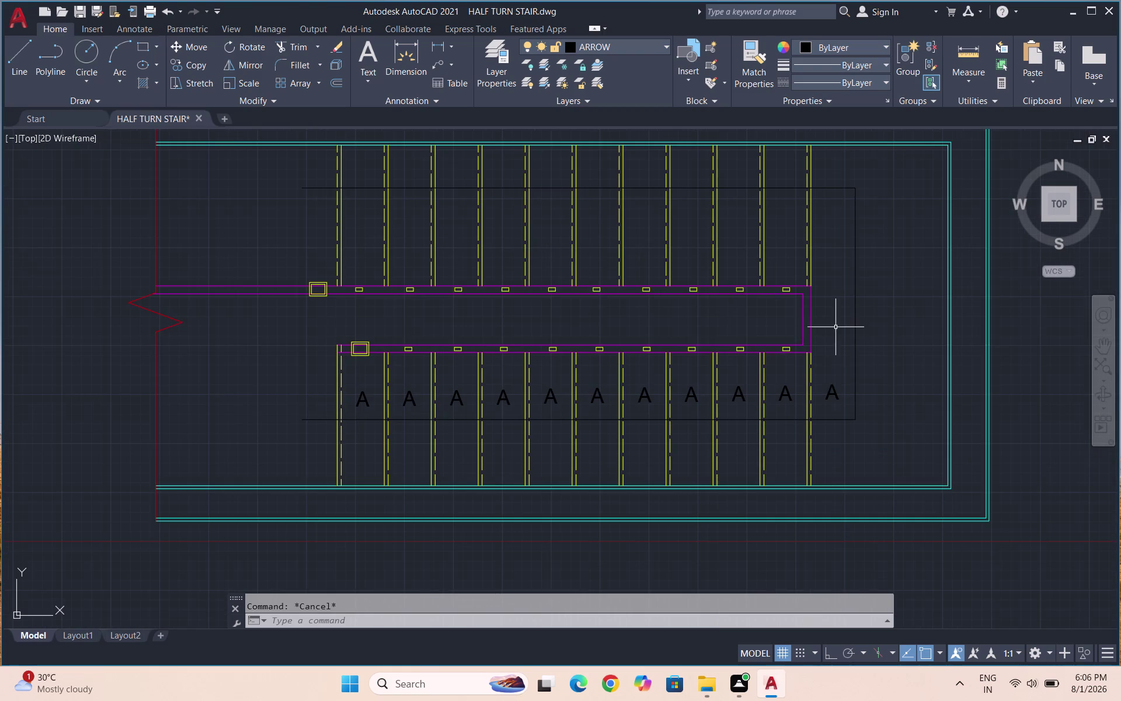
click(833, 386)
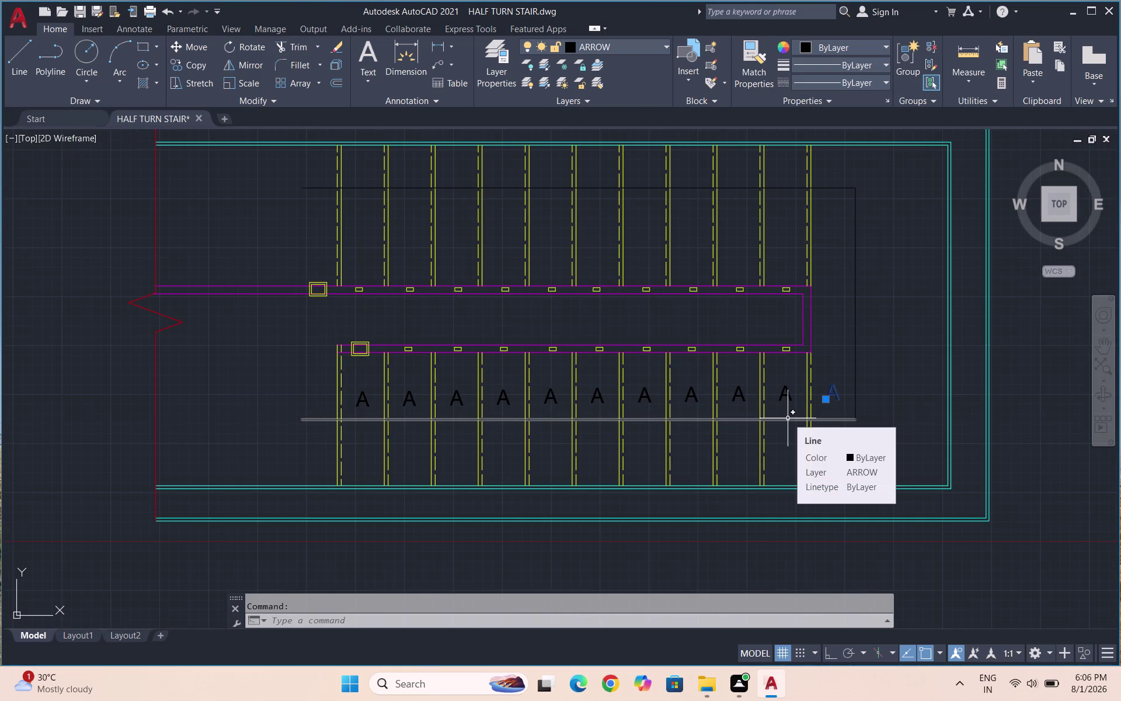
text(CO)
key(Return)
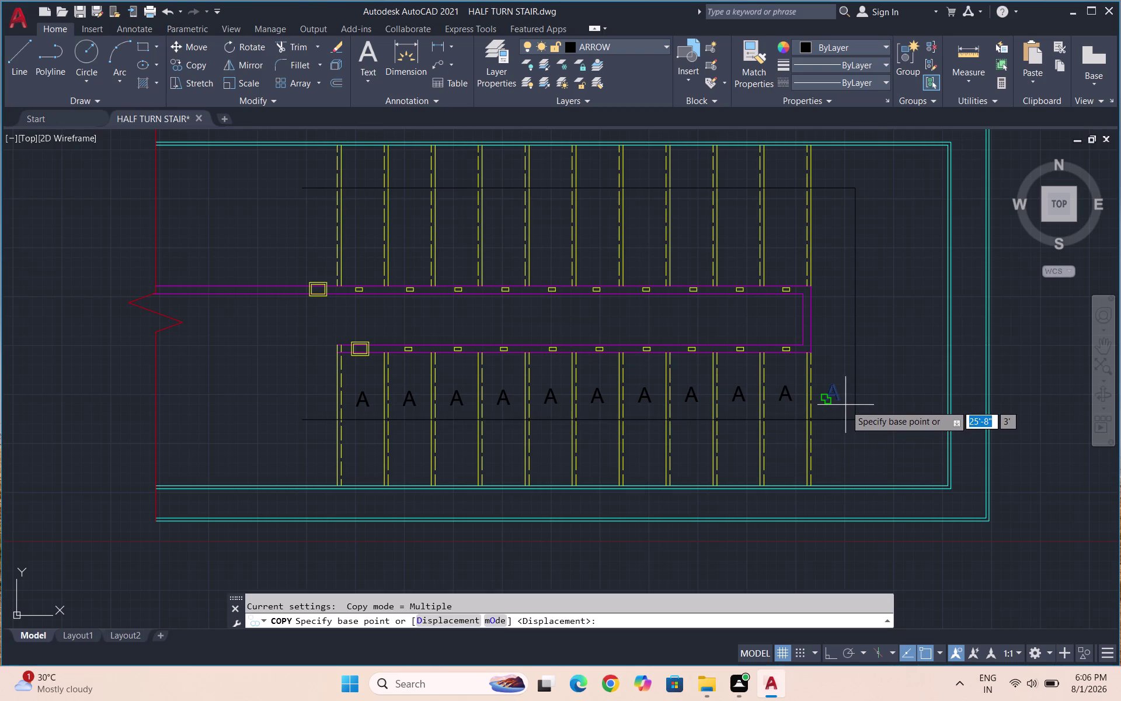
key(Escape)
drag(788, 396, 785, 405)
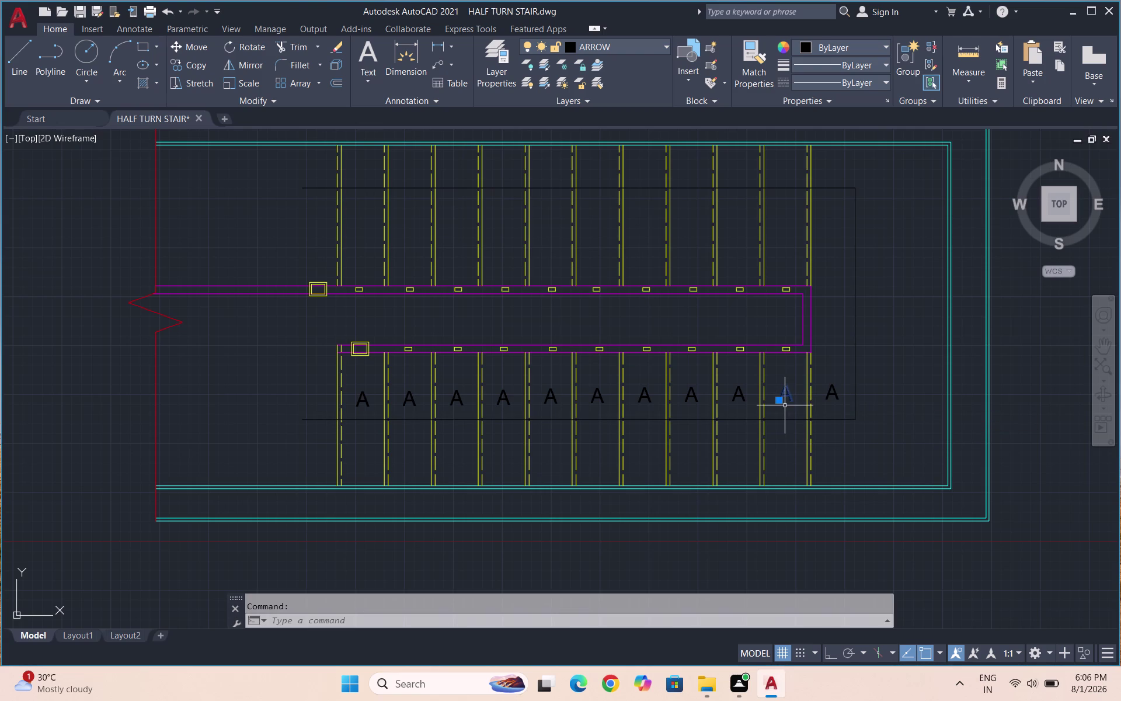
text(CO)
key(Return)
click(790, 391)
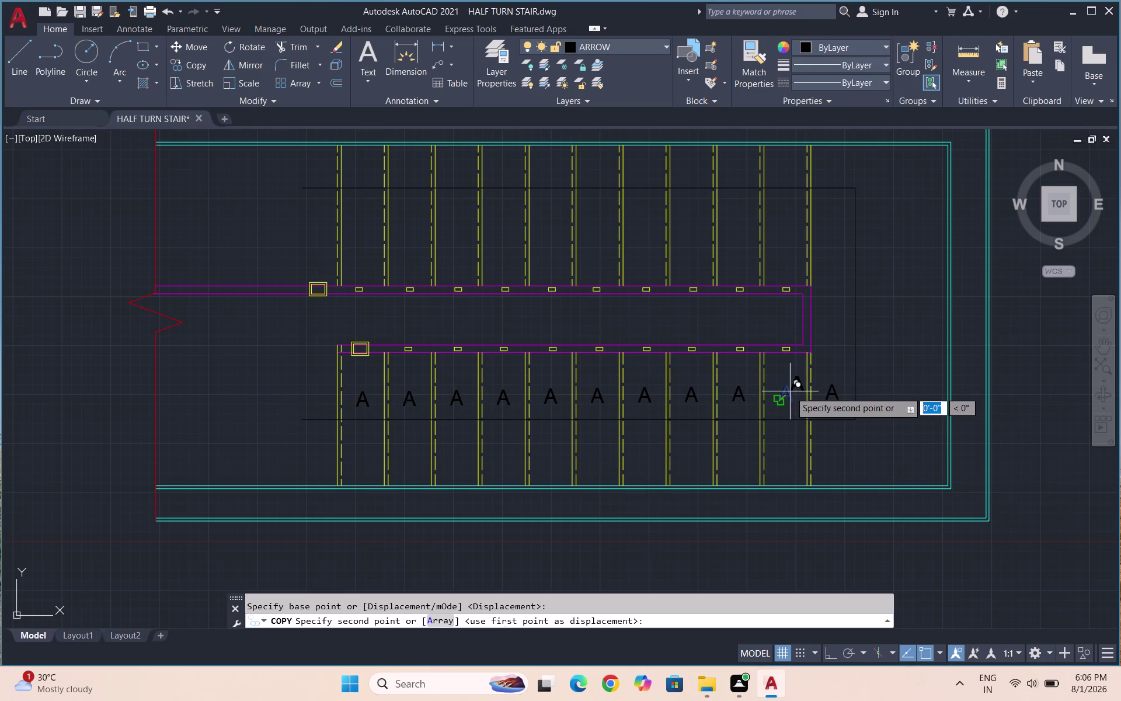
key(F8)
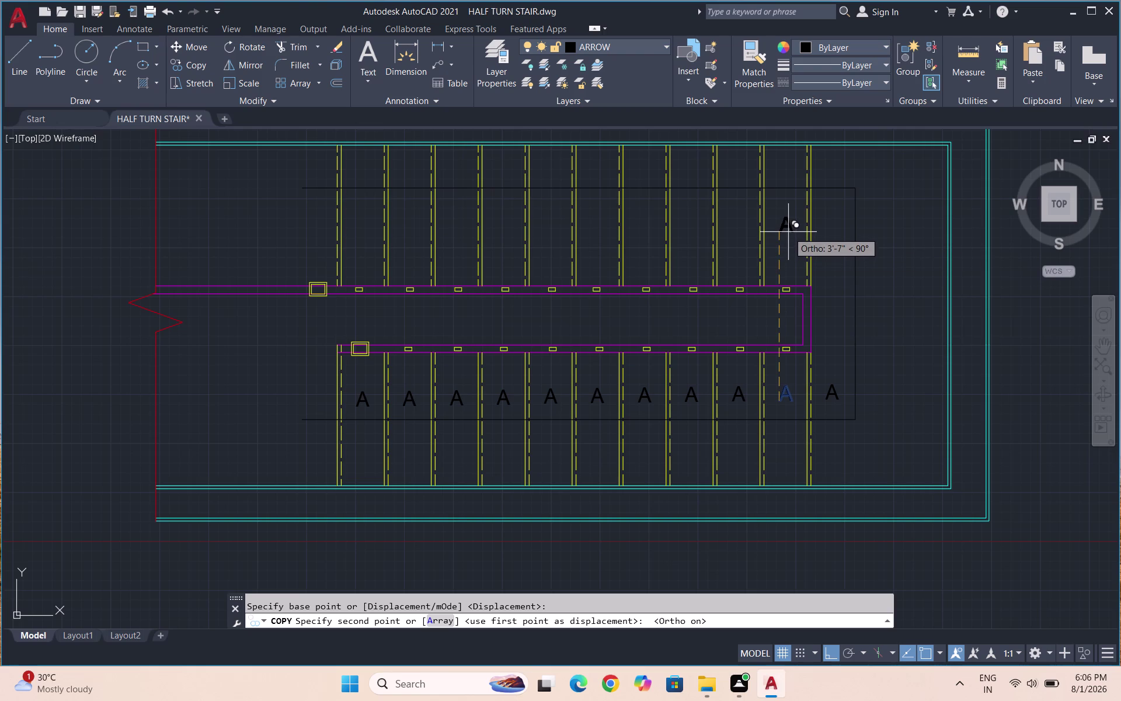
click(789, 228)
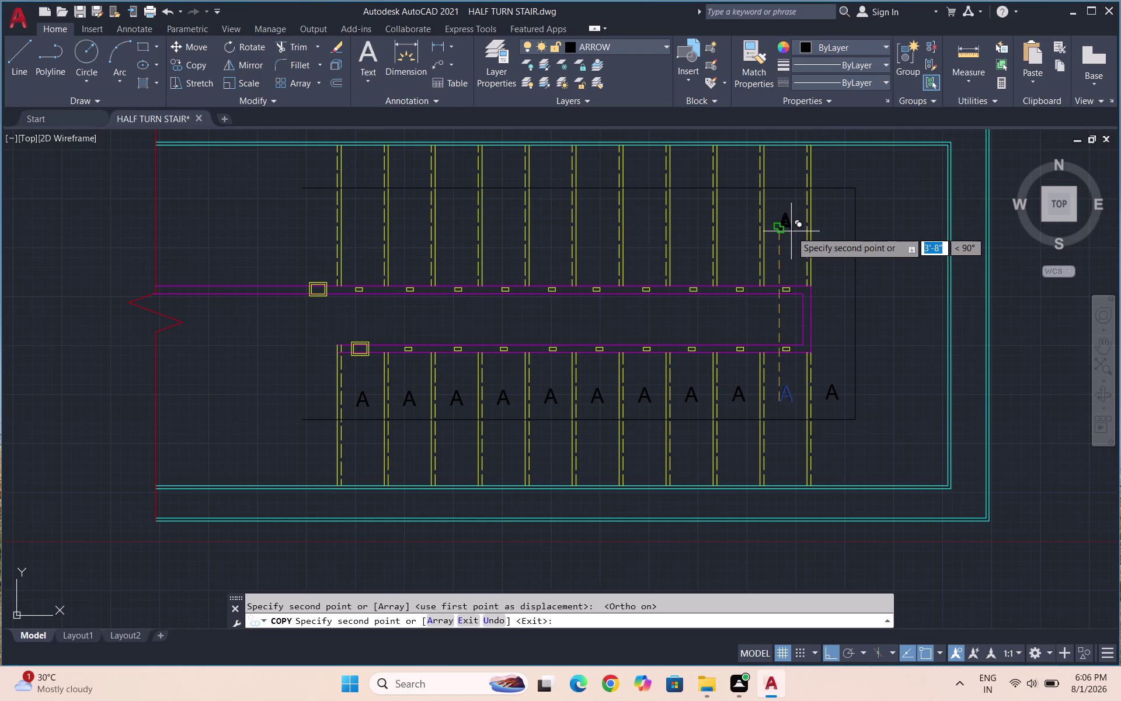
key(Escape)
Copy the upper A label as an 11-item array with 1' spacing.
click(793, 228)
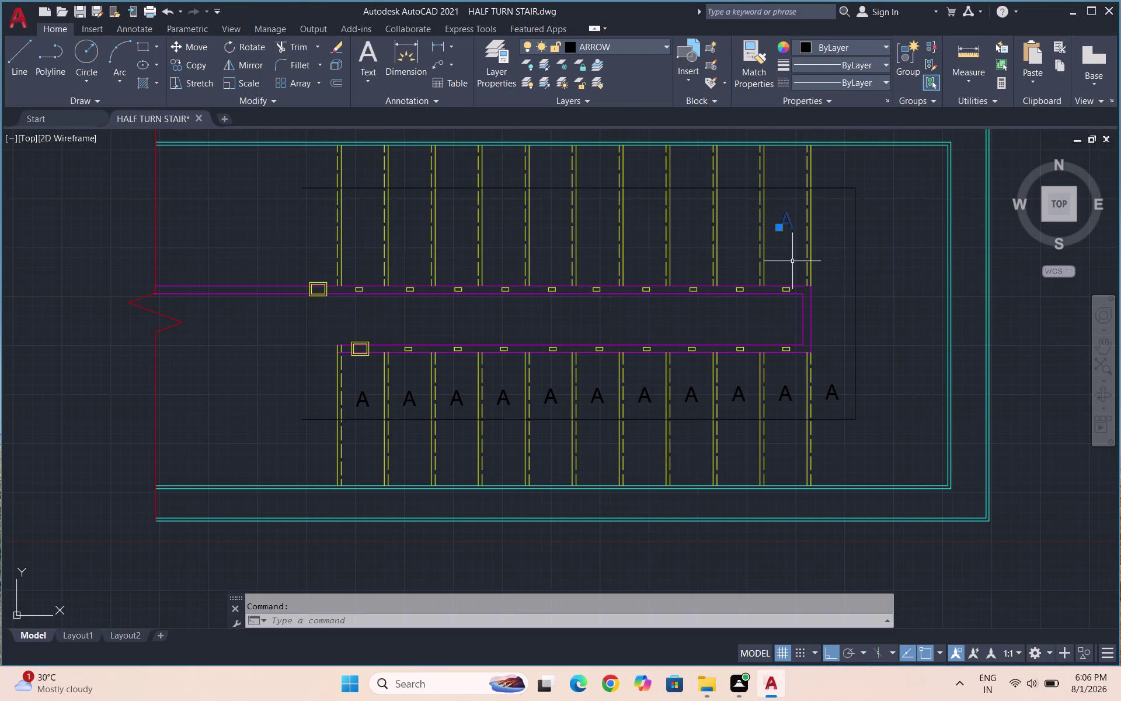
text(CO)
key(Return)
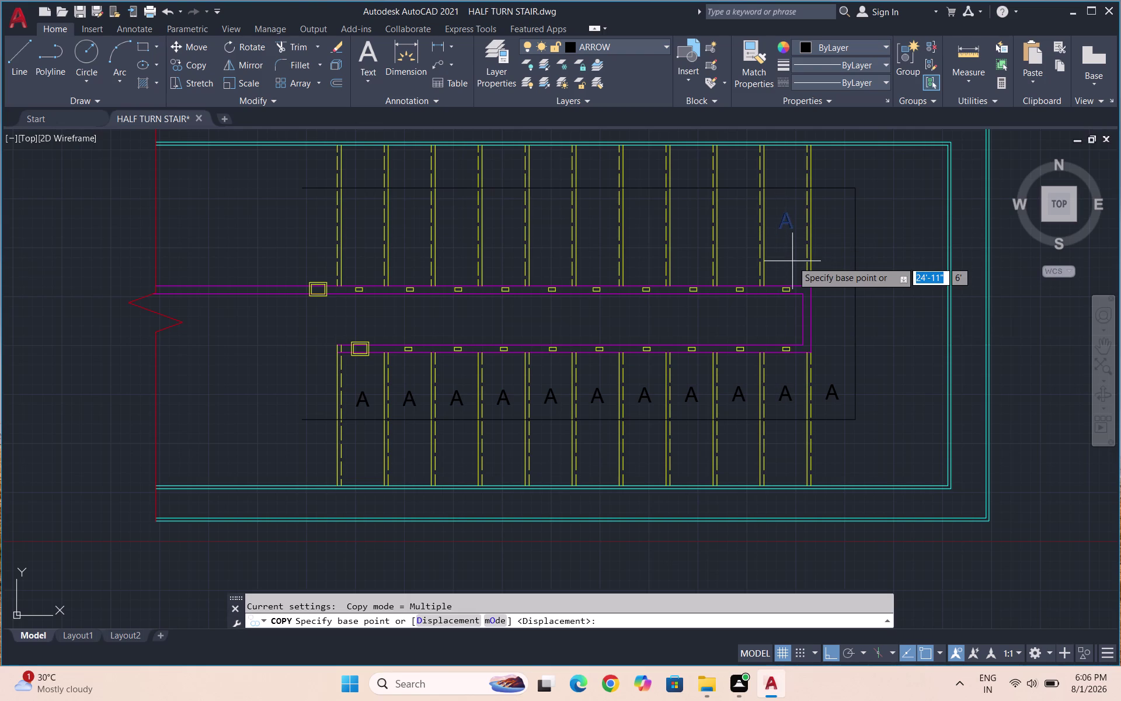
click(789, 224)
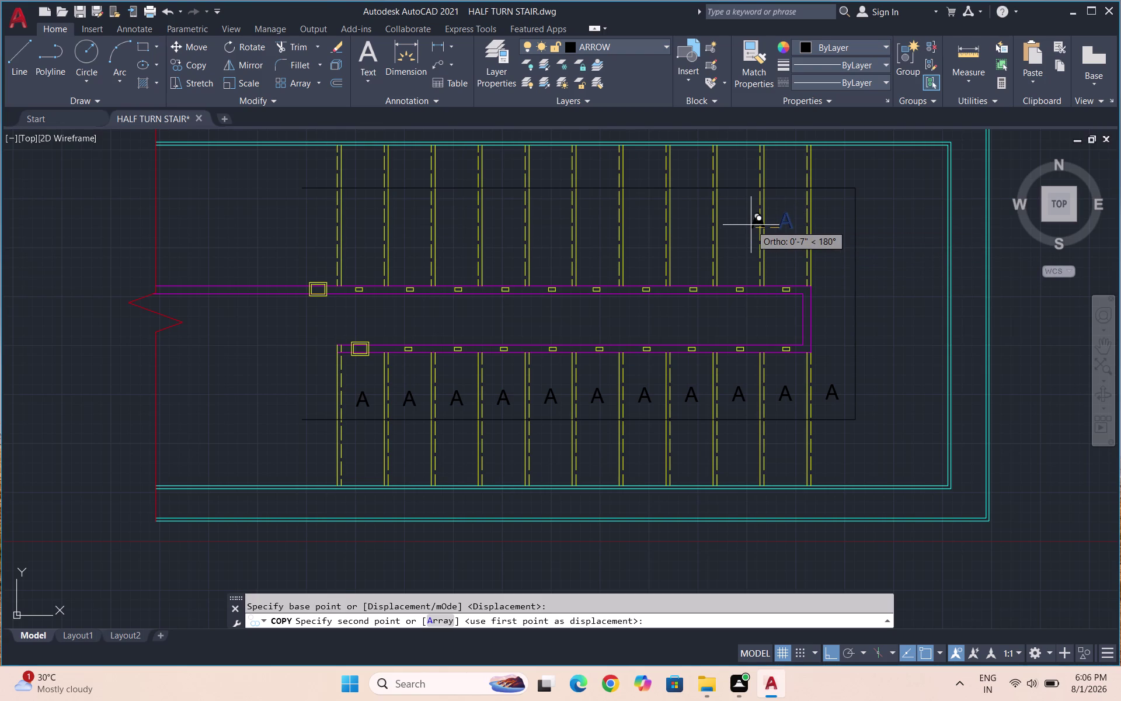
key(a)
key(Return)
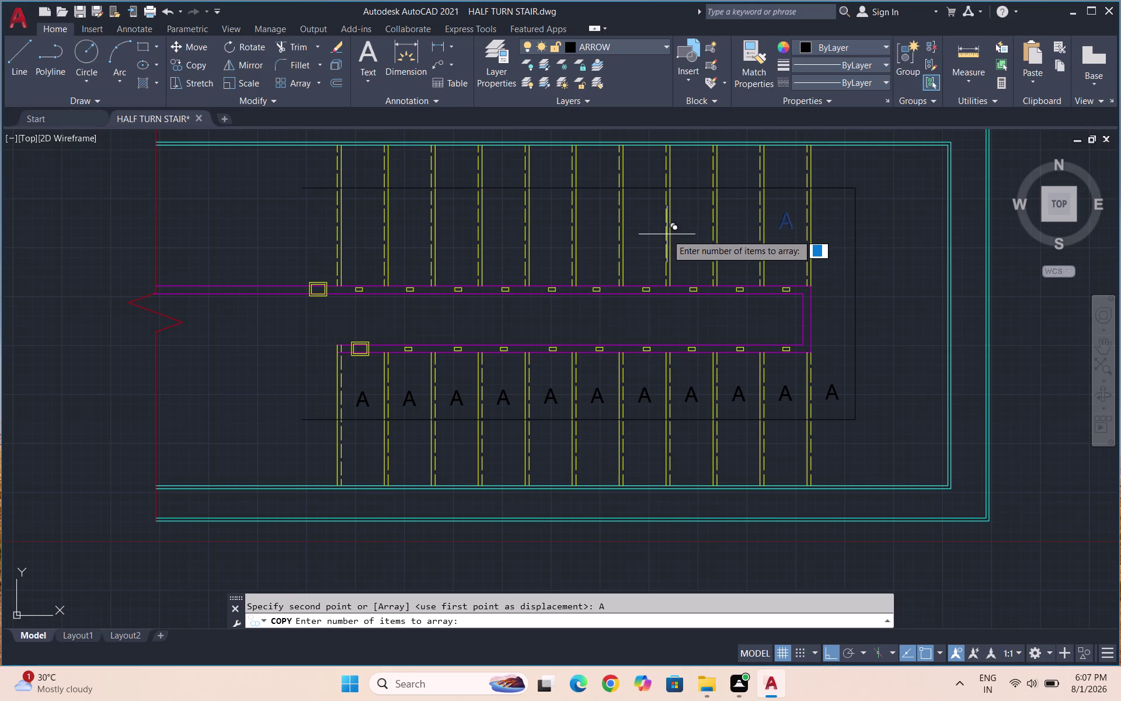
text(11)
key(Return)
text(1')
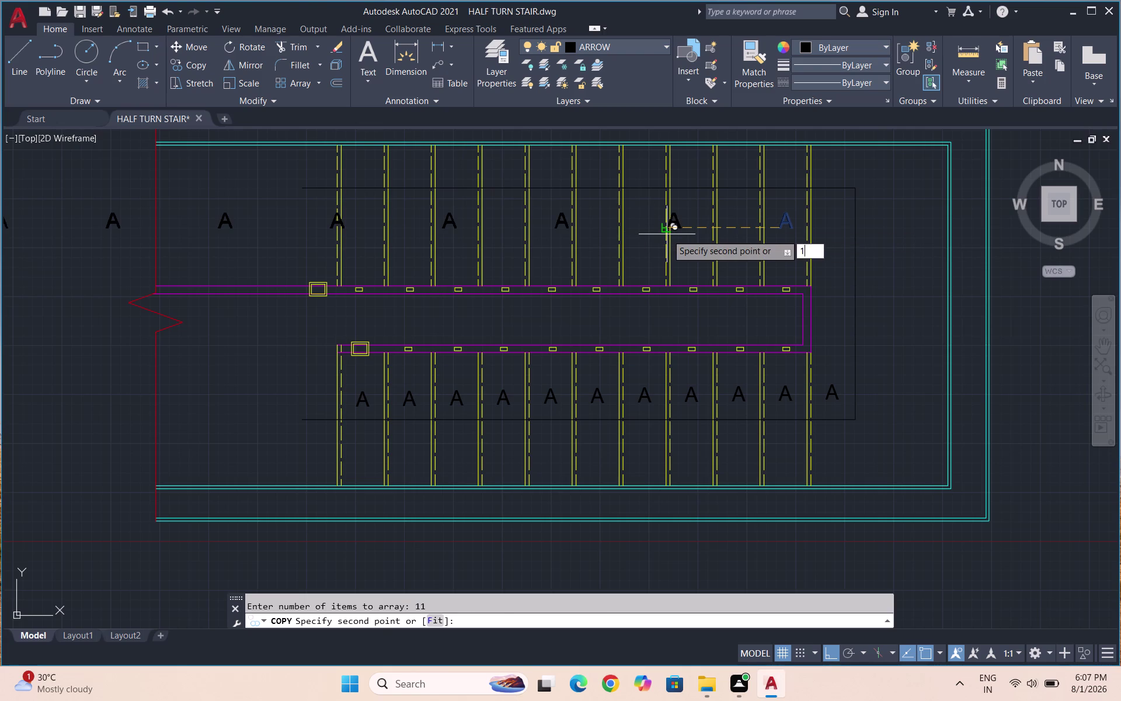
key(Return)
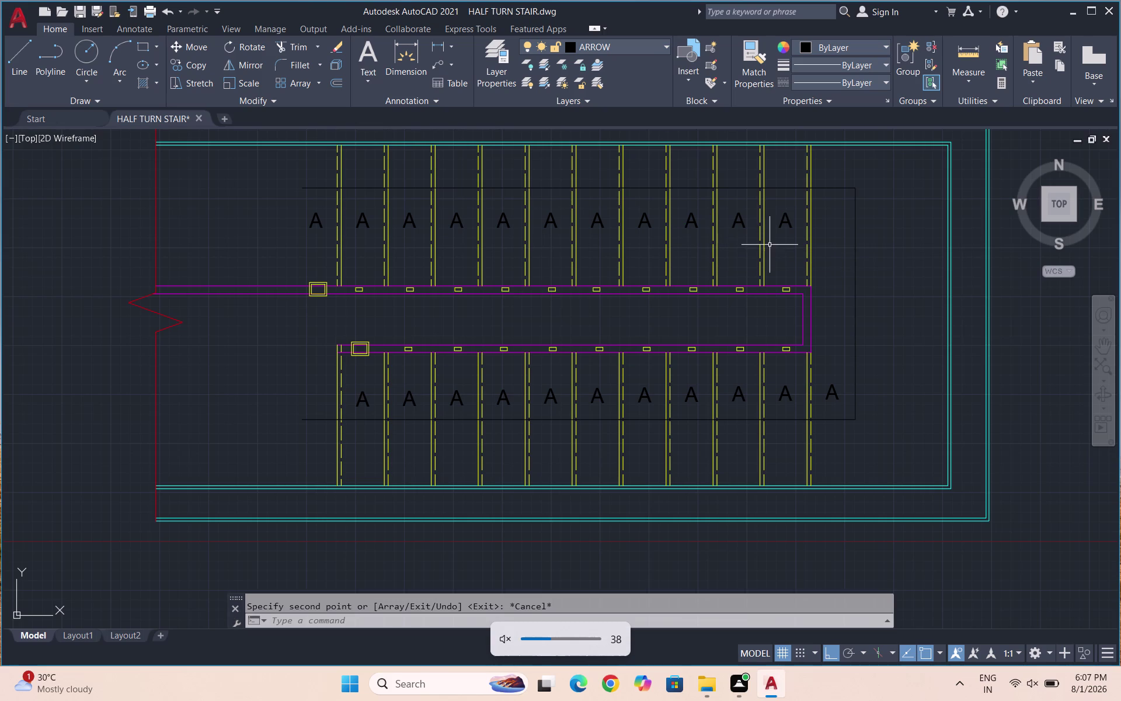
scroll(down, 3)
scroll(up, 3)
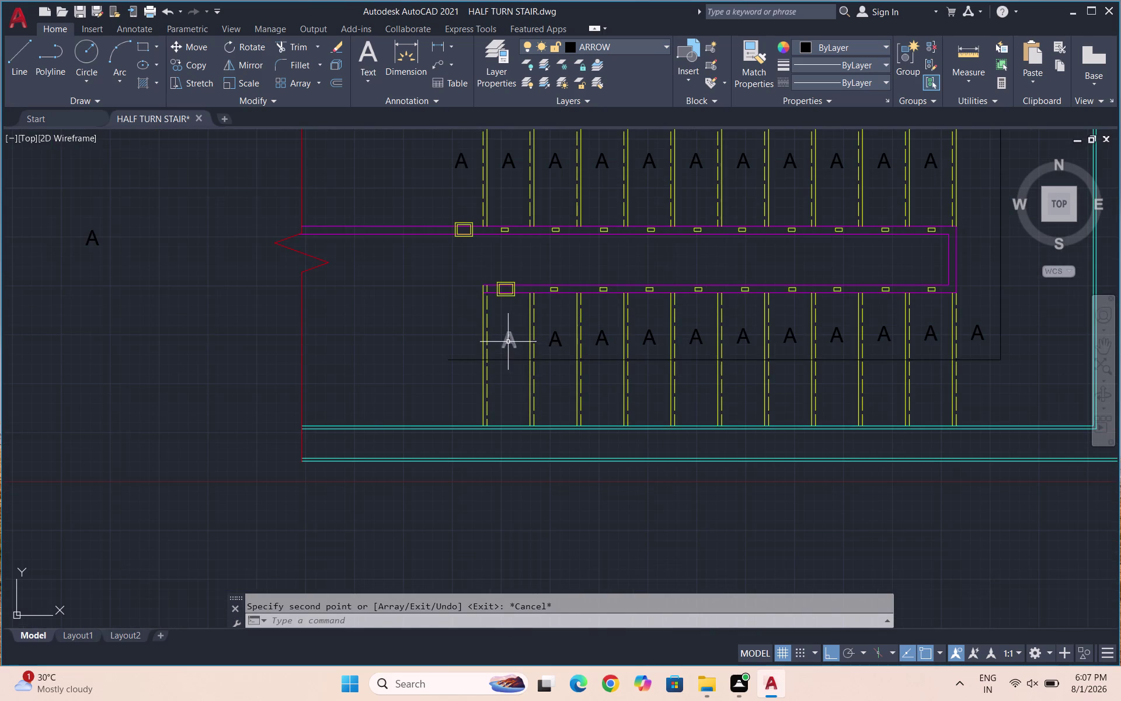
click(508, 341)
key(Escape)
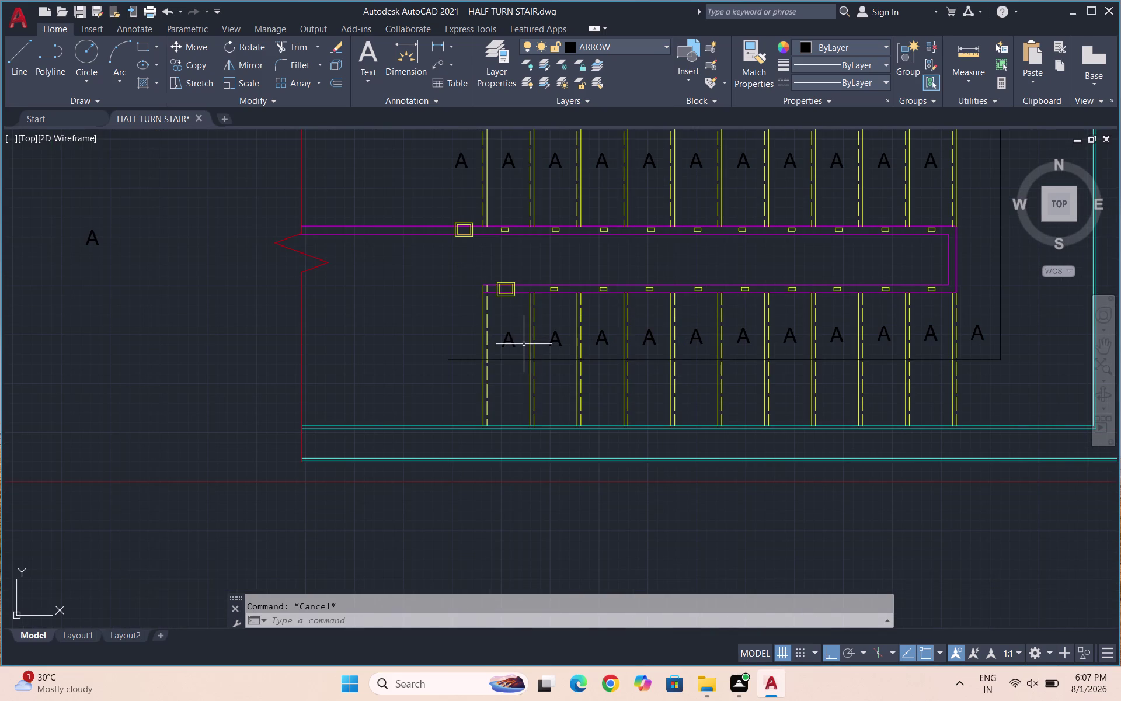
Run TCOUNT and pick the 22 A labels in walking order across both flights.
text(TCOU)
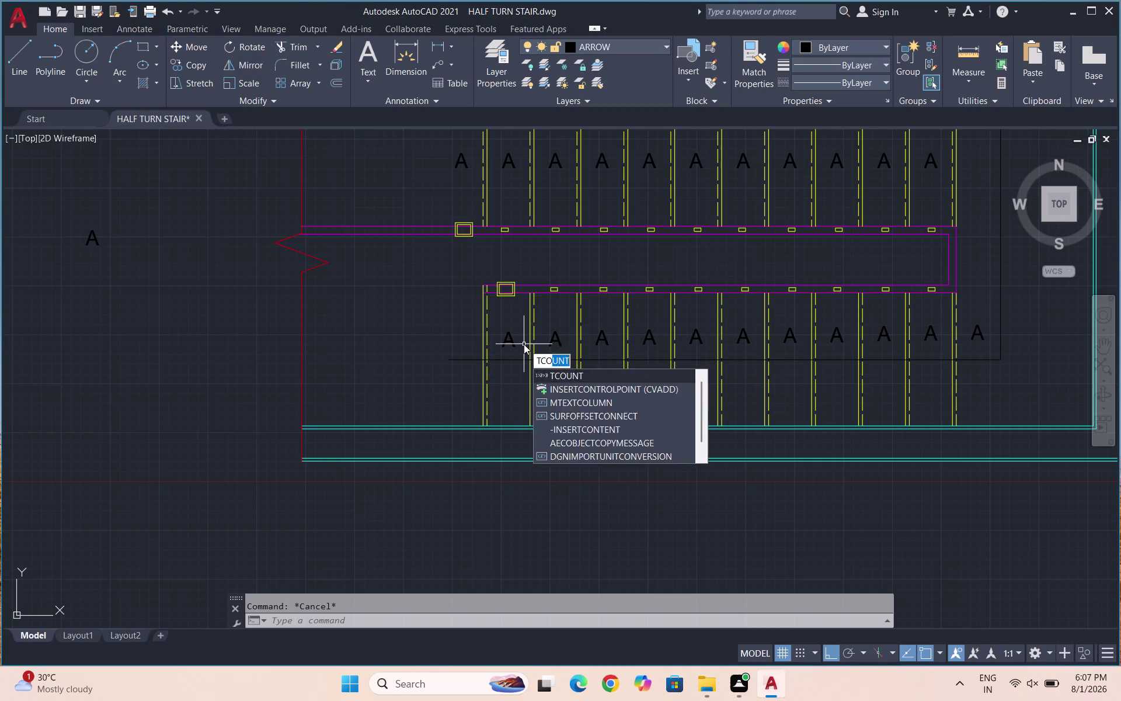
text(NT)
key(Return)
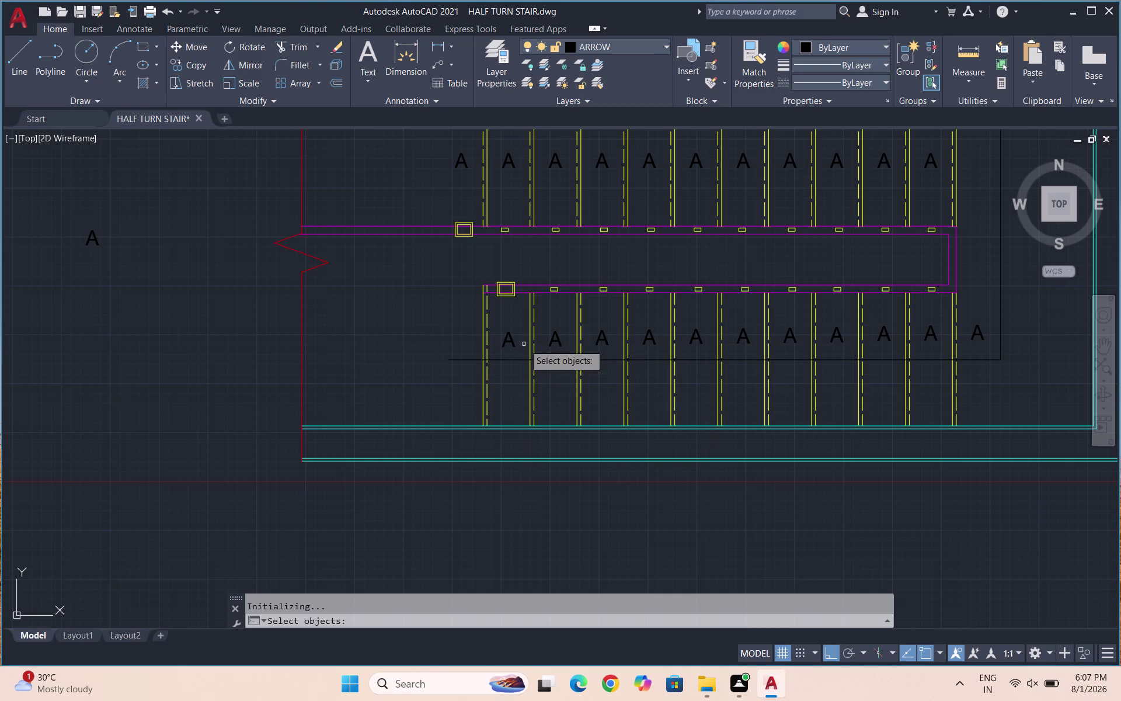
scroll(up, 3)
click(518, 328)
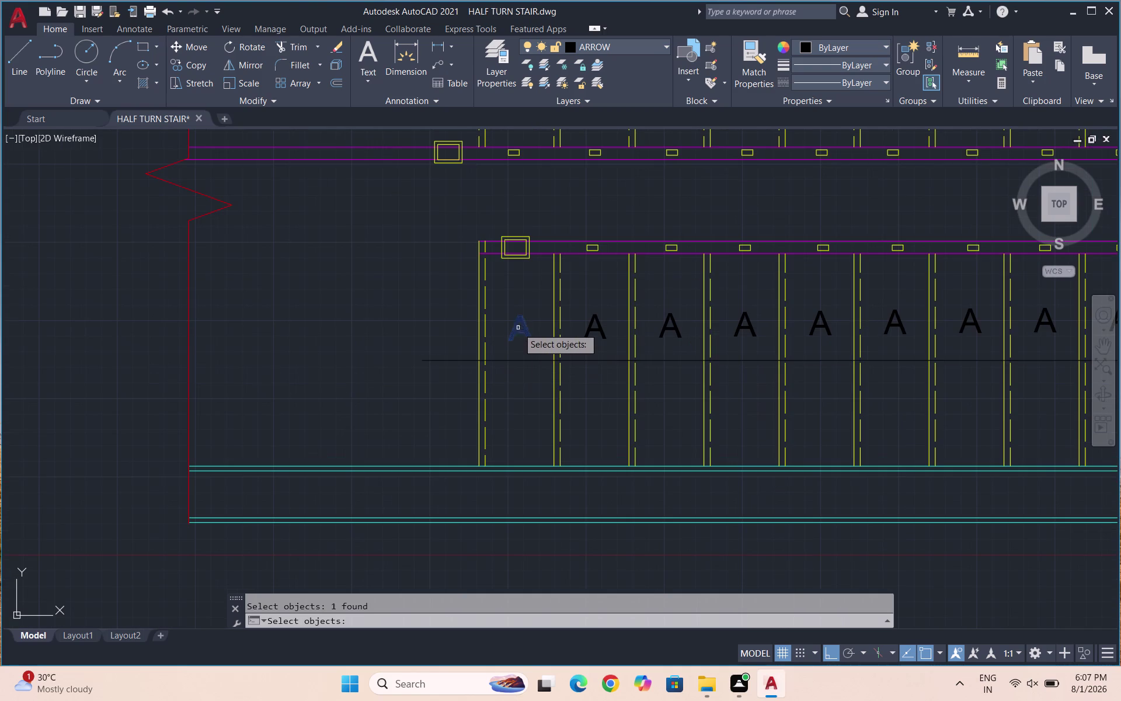
click(600, 324)
click(668, 326)
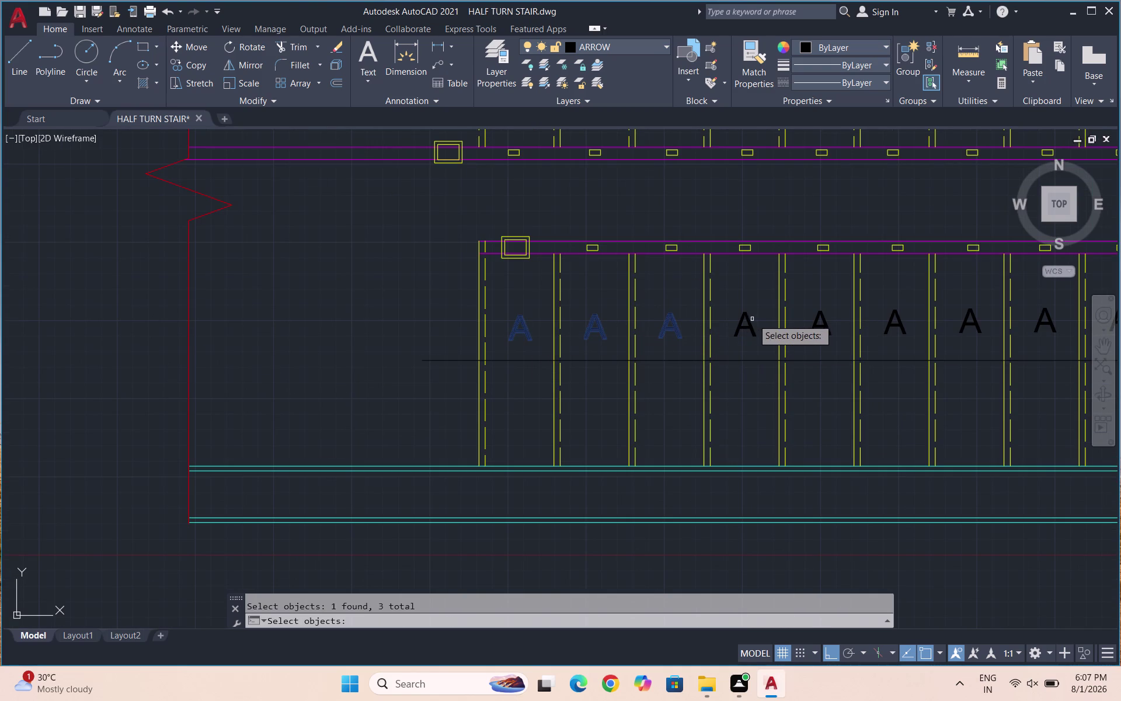
click(751, 321)
click(821, 326)
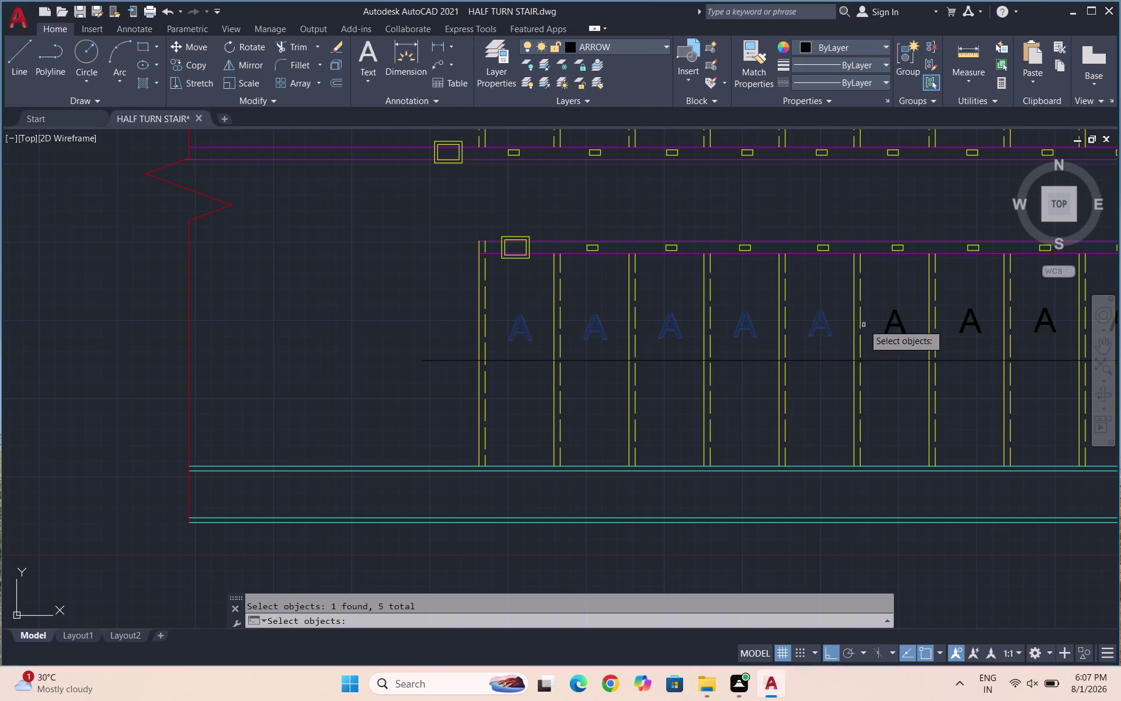
click(890, 322)
scroll(down, 3)
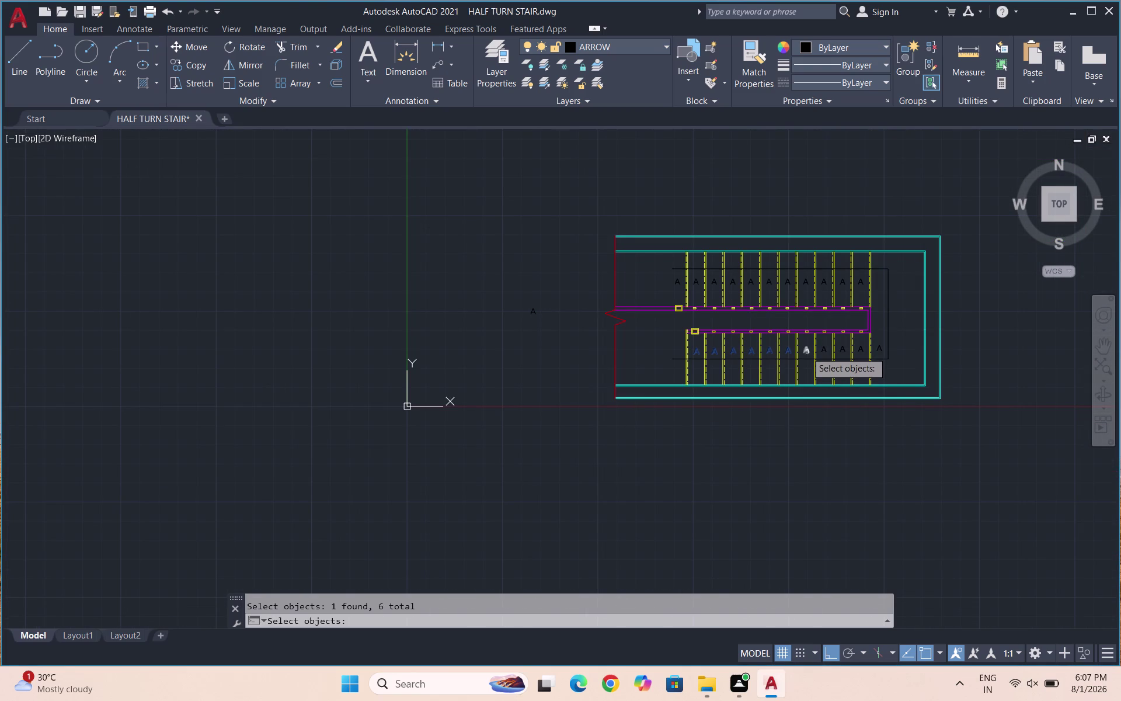
click(807, 352)
click(825, 350)
click(844, 348)
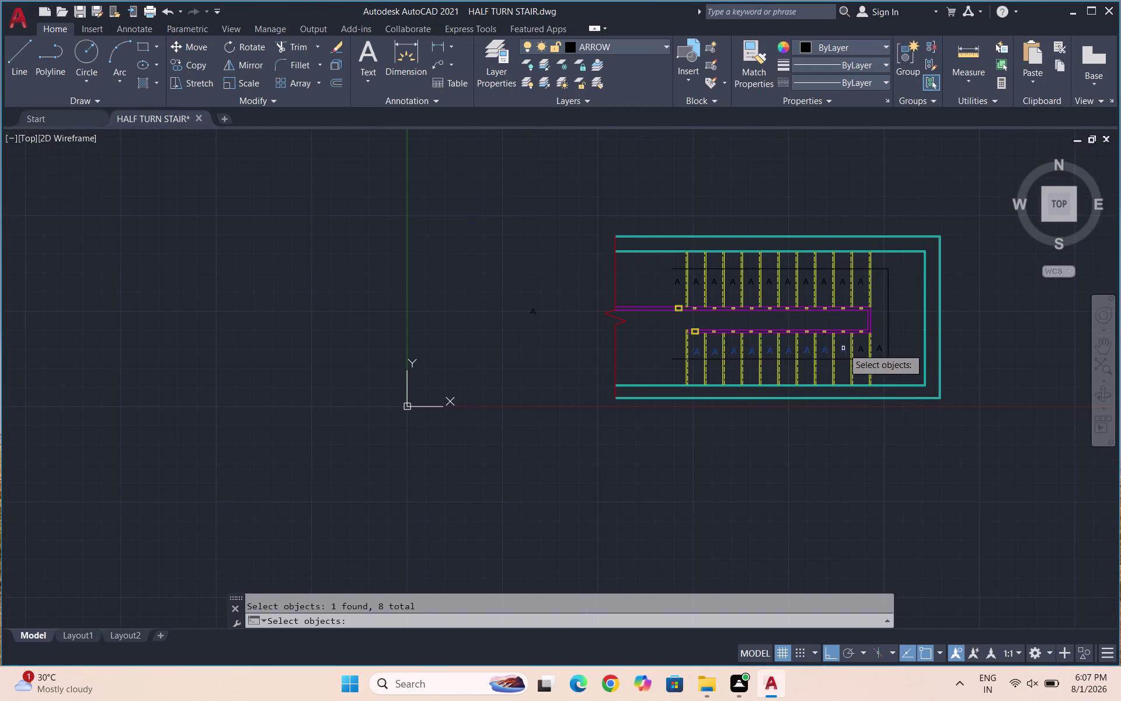
click(859, 346)
click(881, 346)
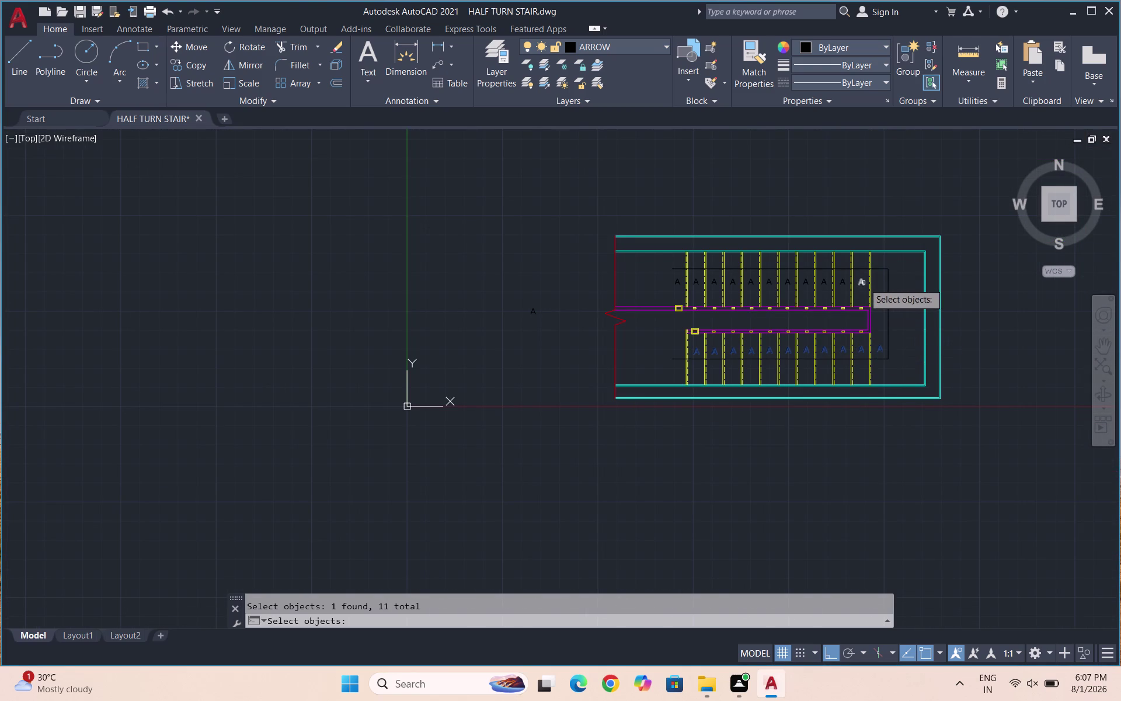
click(862, 282)
click(845, 283)
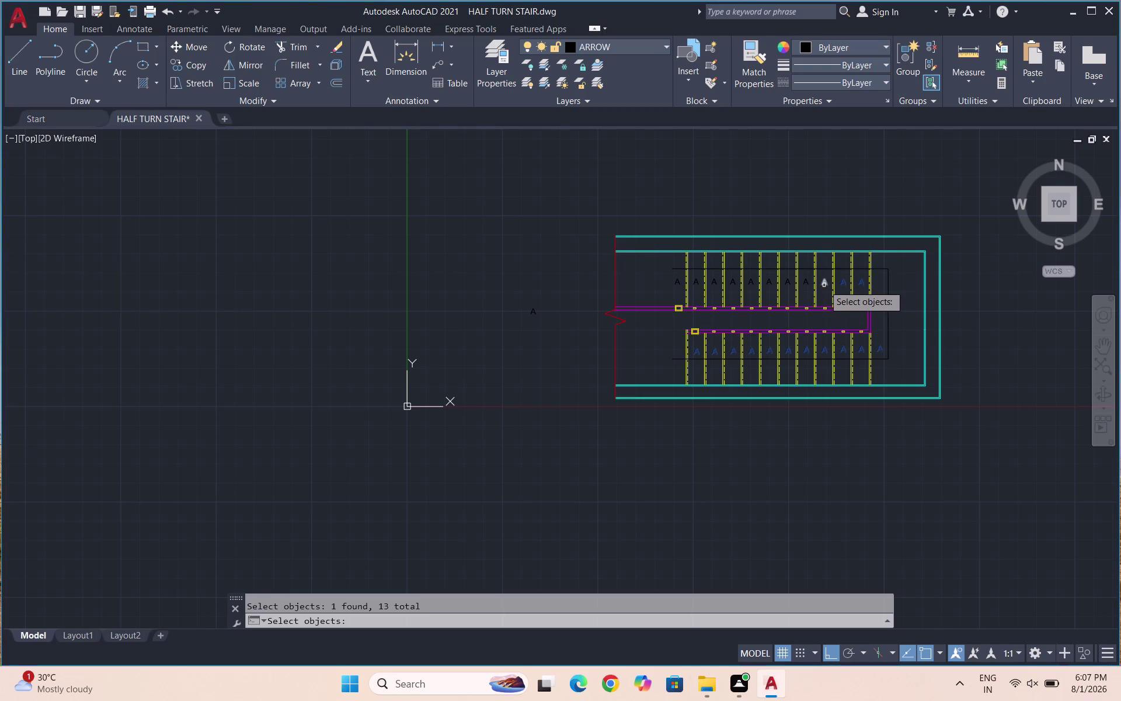
click(824, 285)
click(802, 283)
click(793, 284)
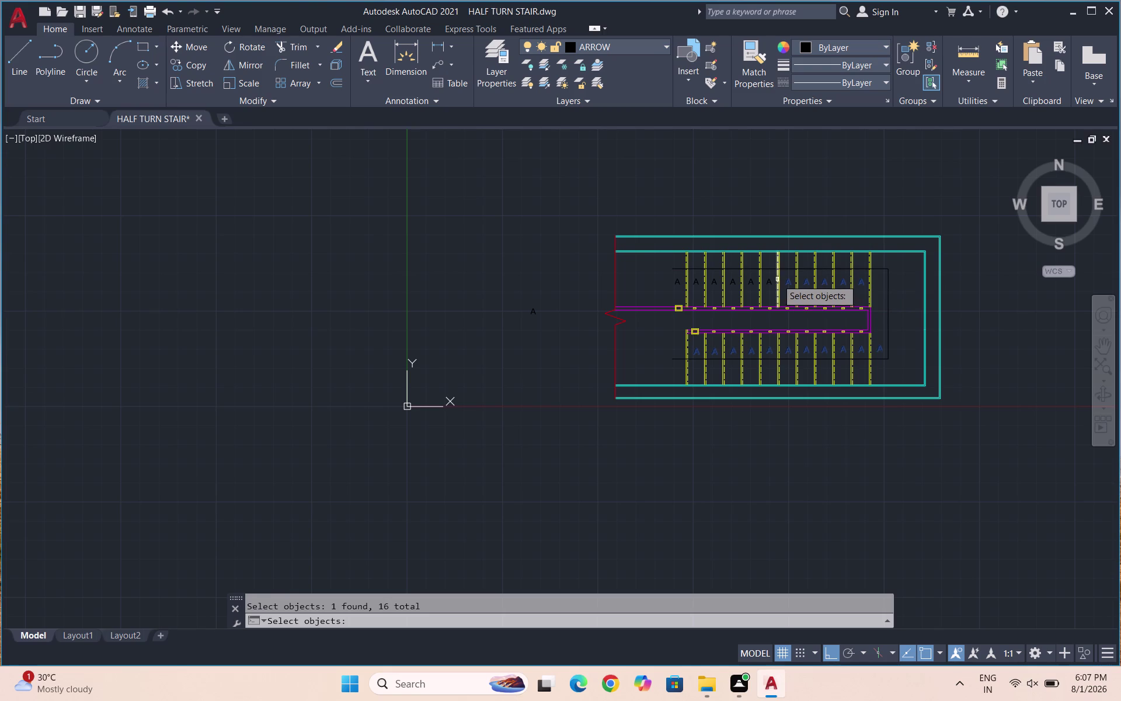
click(768, 285)
click(750, 286)
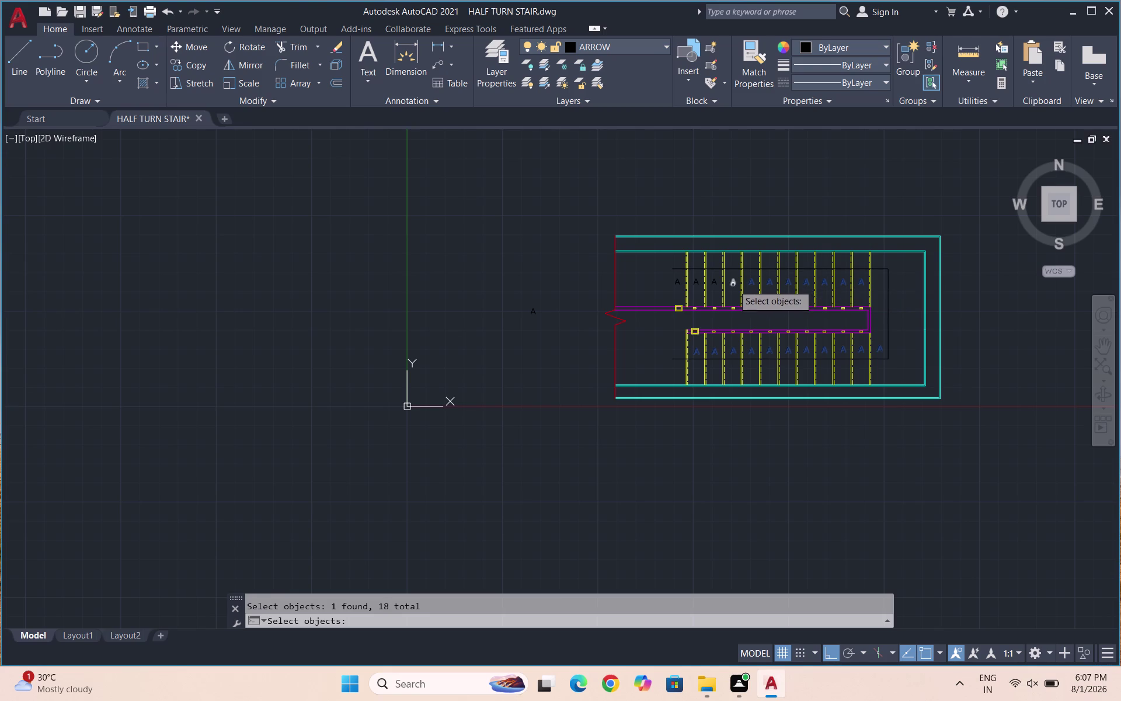
click(733, 285)
click(718, 282)
click(698, 283)
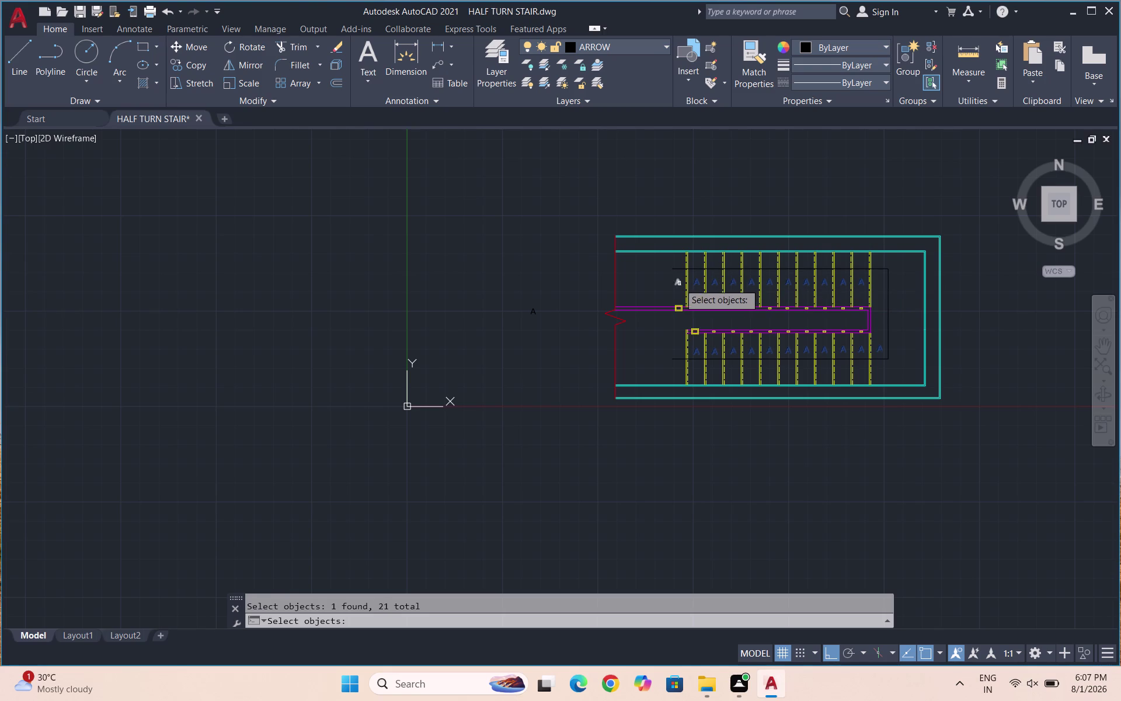
click(680, 283)
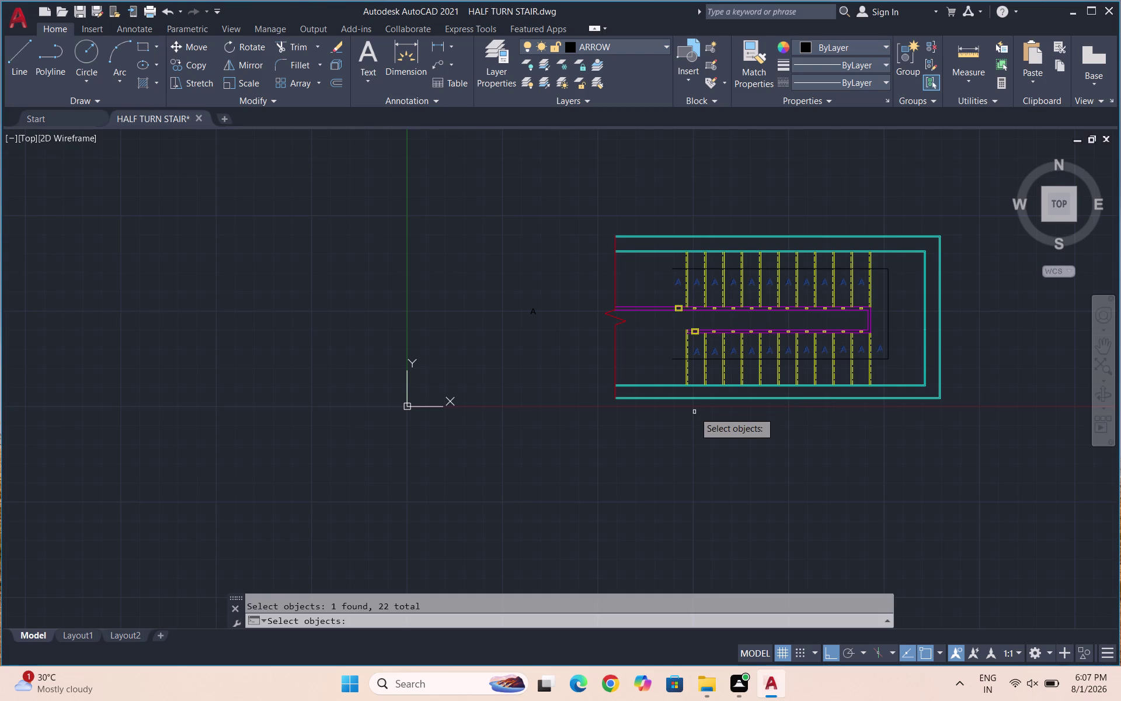
Number the selected labels starting at 1 by 1, overwriting the A text.
key(Return)
drag(741, 473, 694, 411)
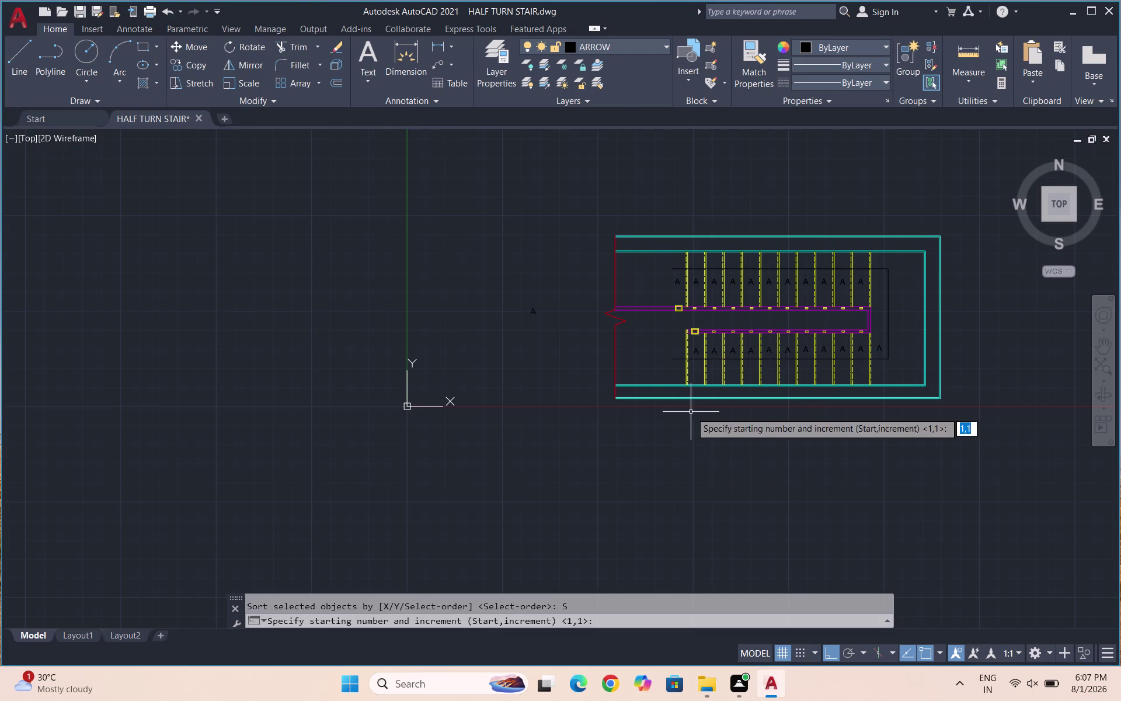
key(Return)
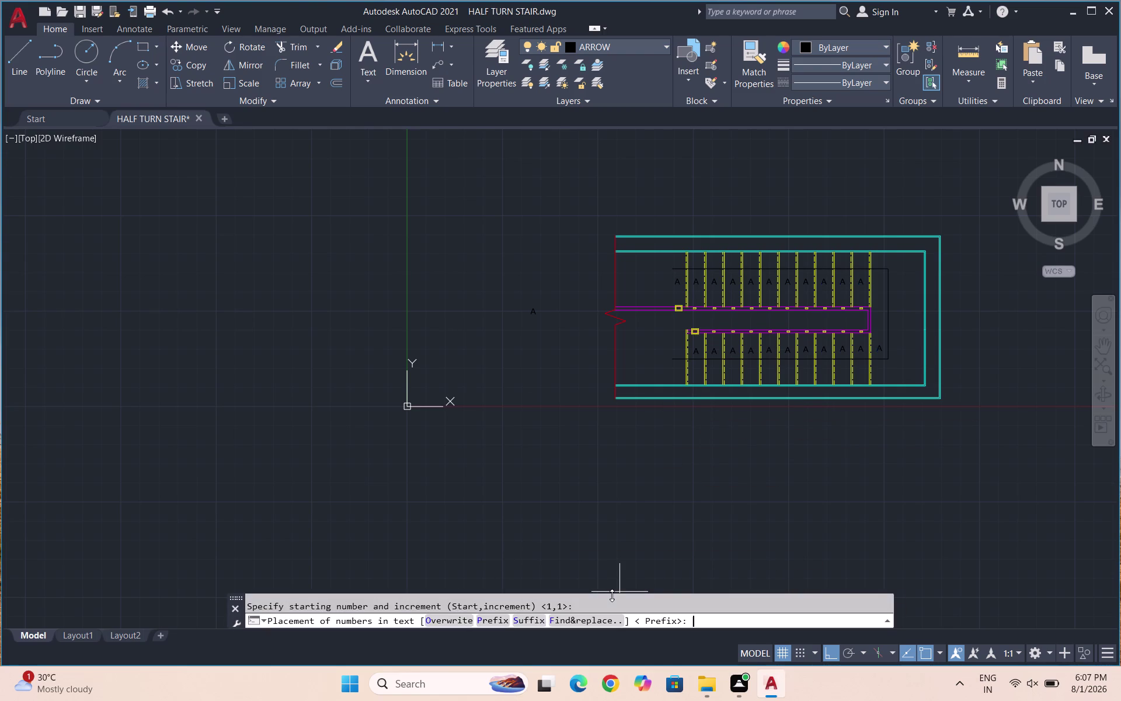
click(462, 622)
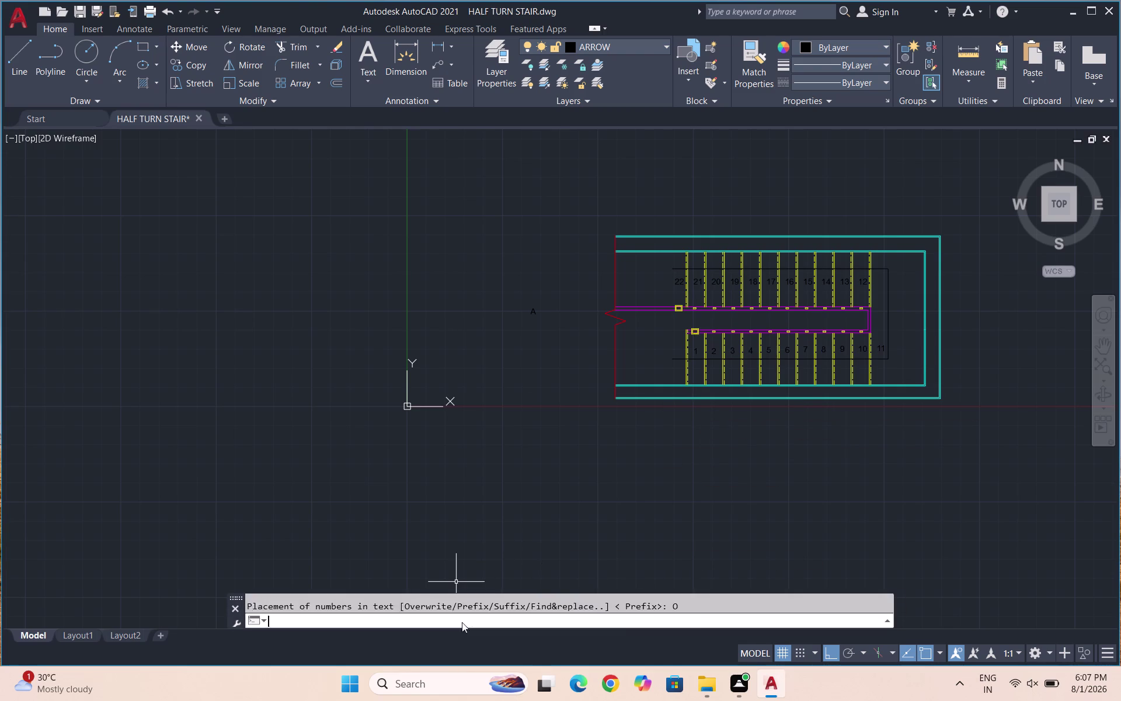
key(grave)
key(Escape)
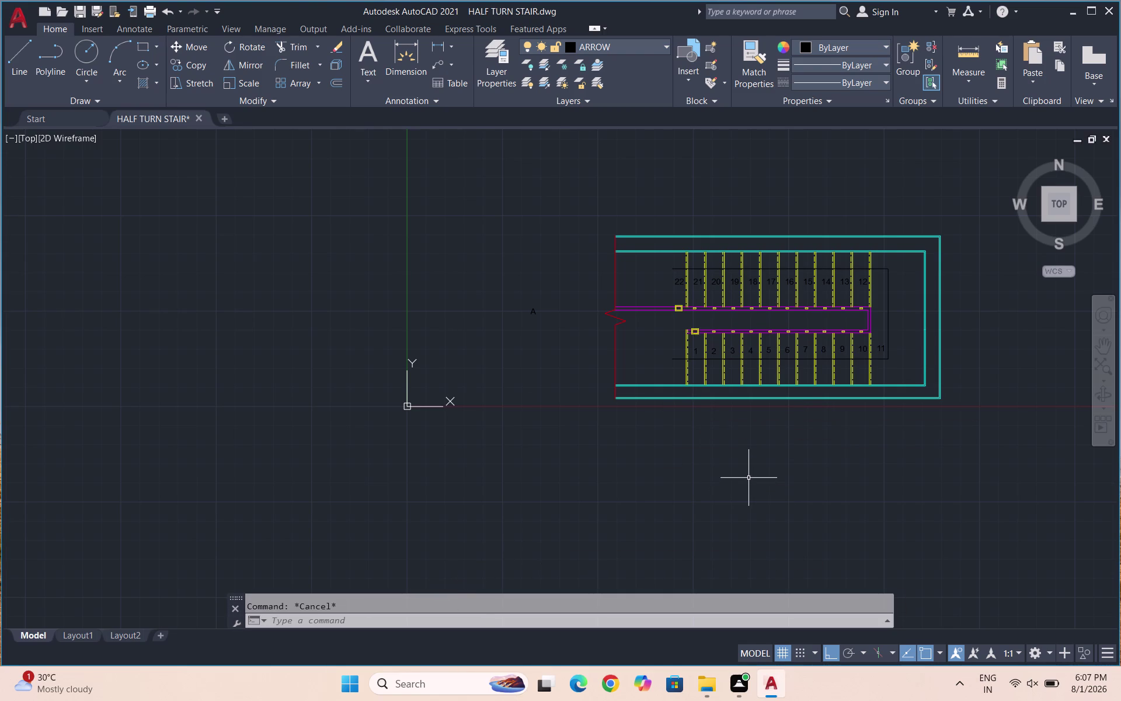
key(Escape)
Create a green TEXT layer and make it the current layer.
click(635, 49)
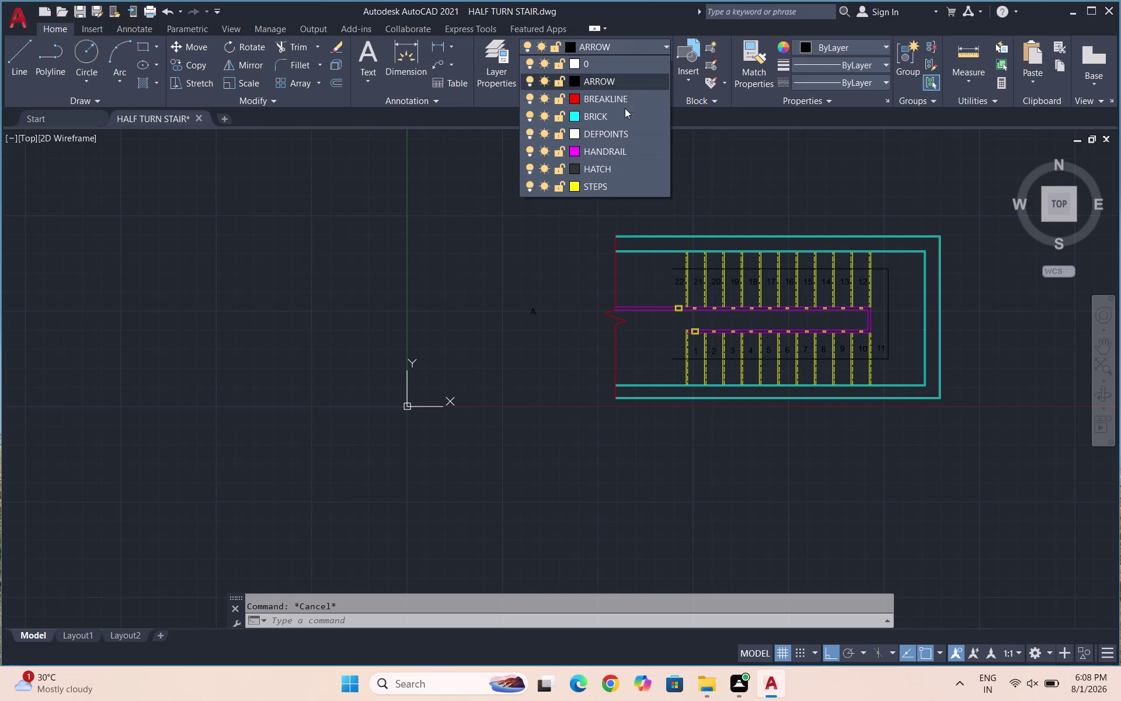
click(497, 76)
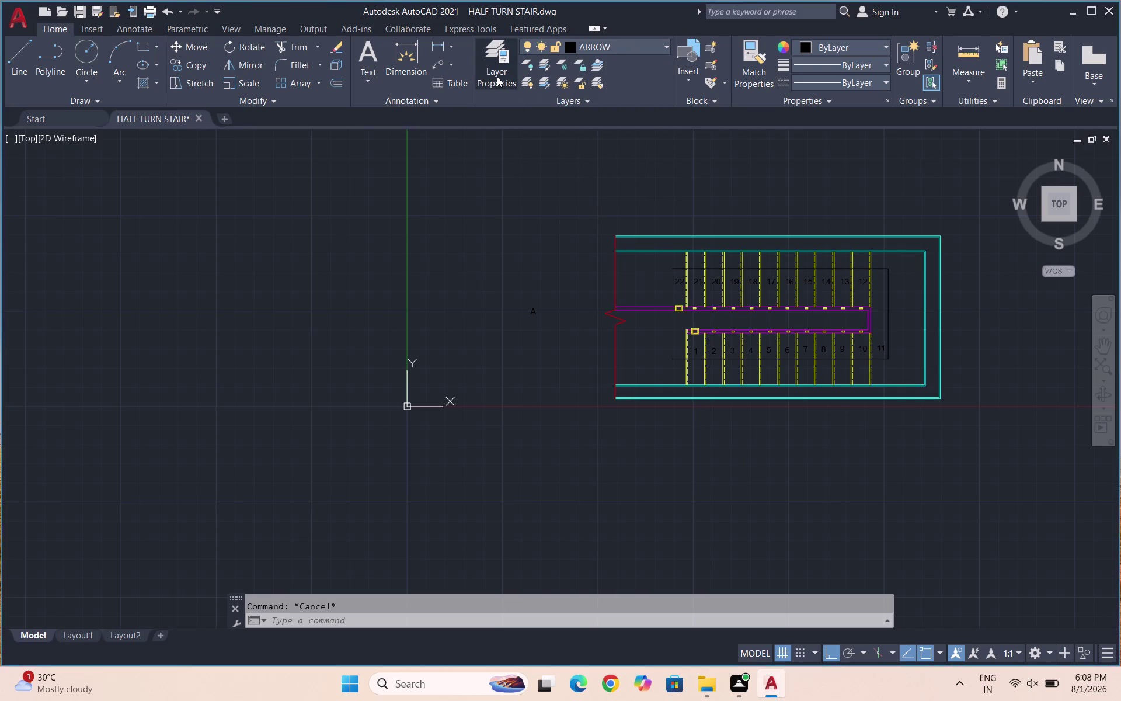
click(497, 77)
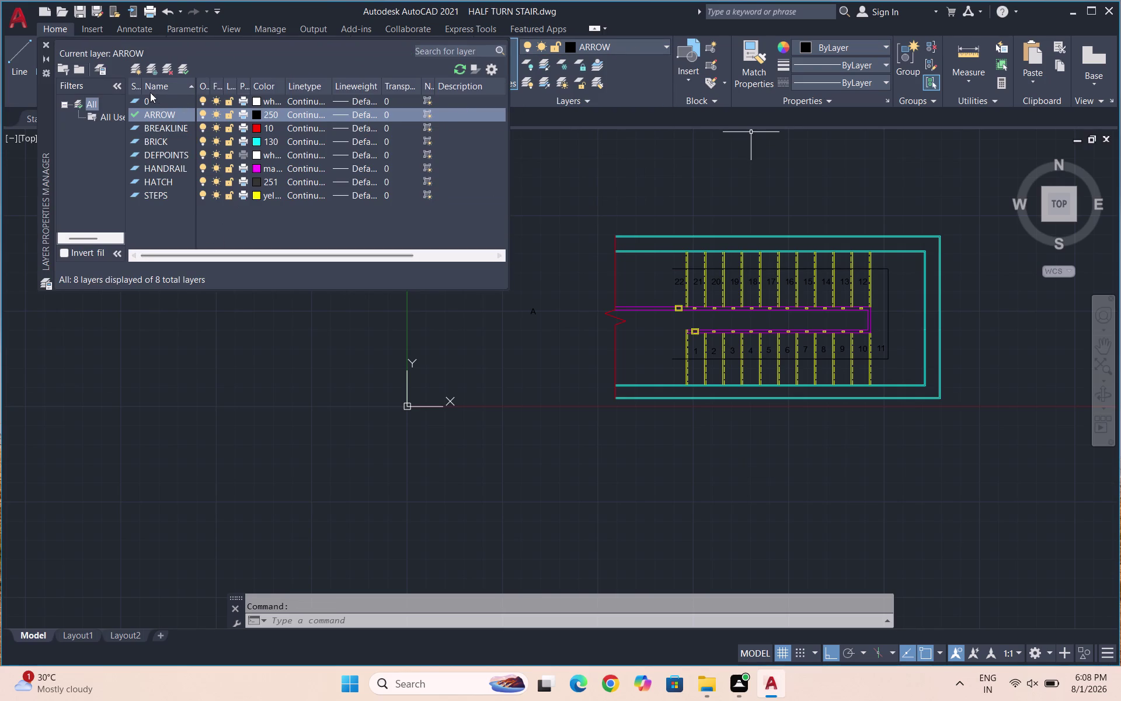
click(137, 67)
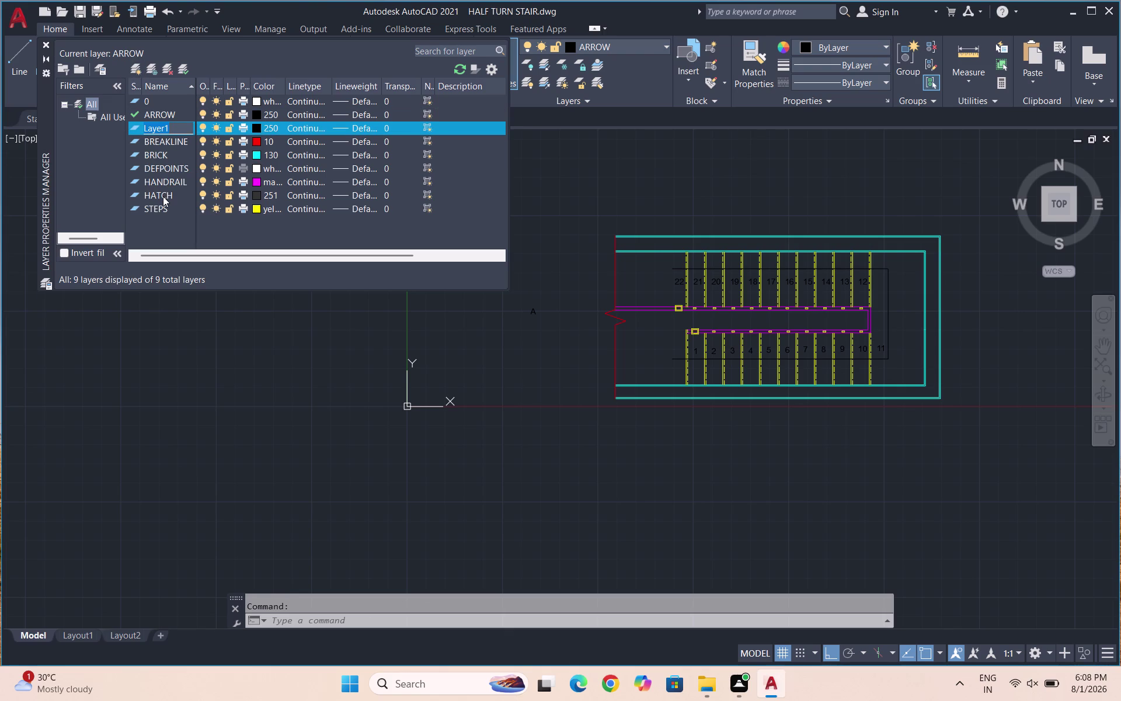
text(TEX)
text(T)
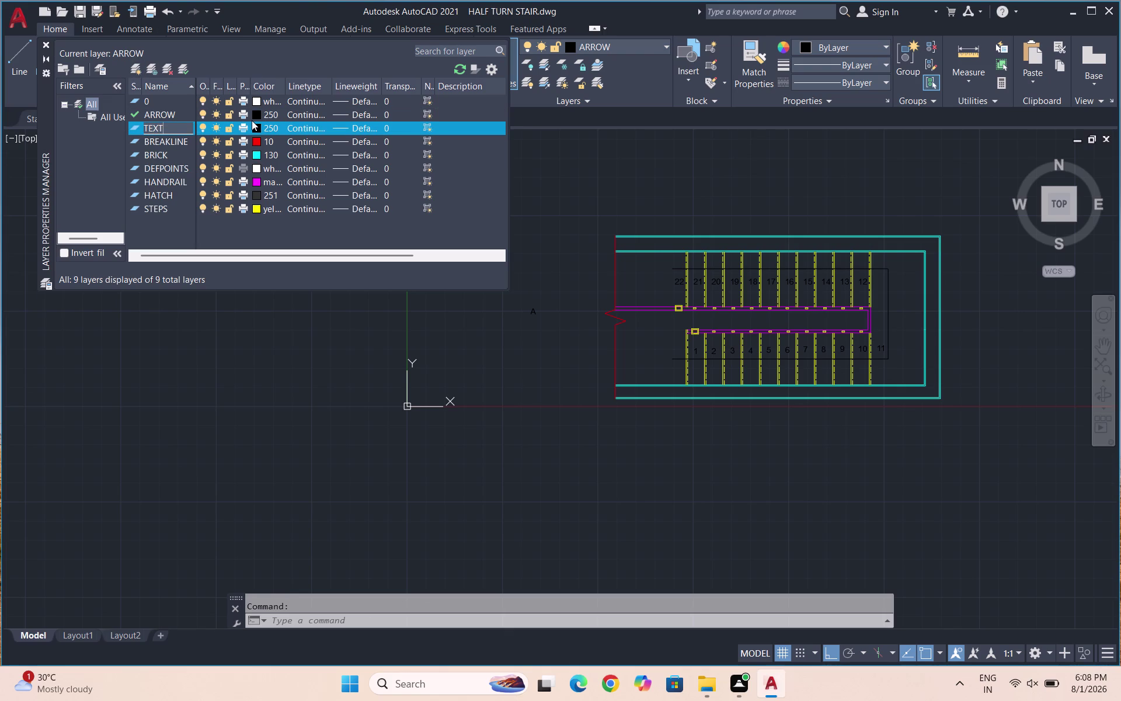
click(254, 128)
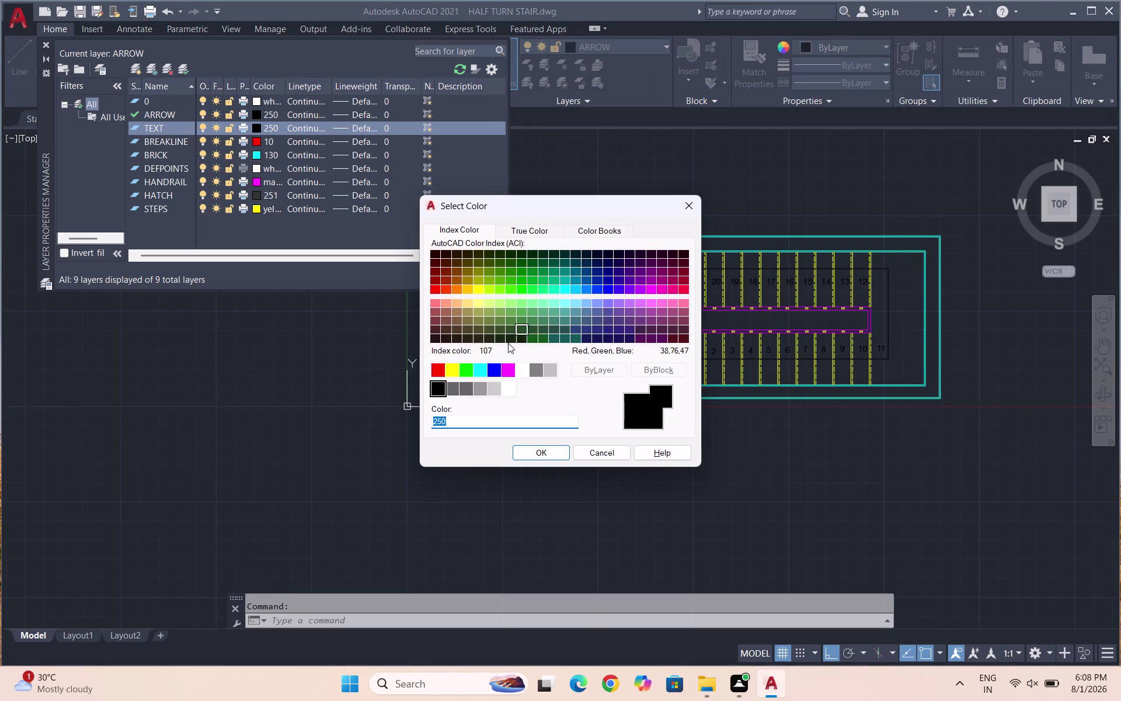
click(467, 370)
click(536, 449)
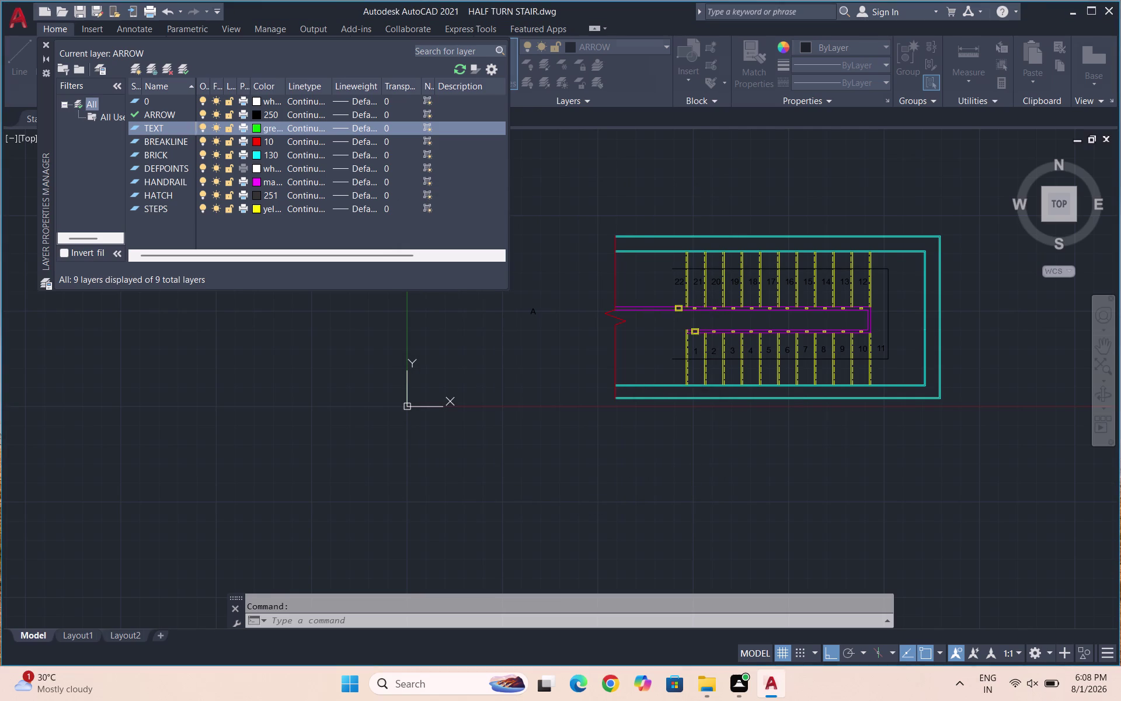
click(193, 70)
click(185, 70)
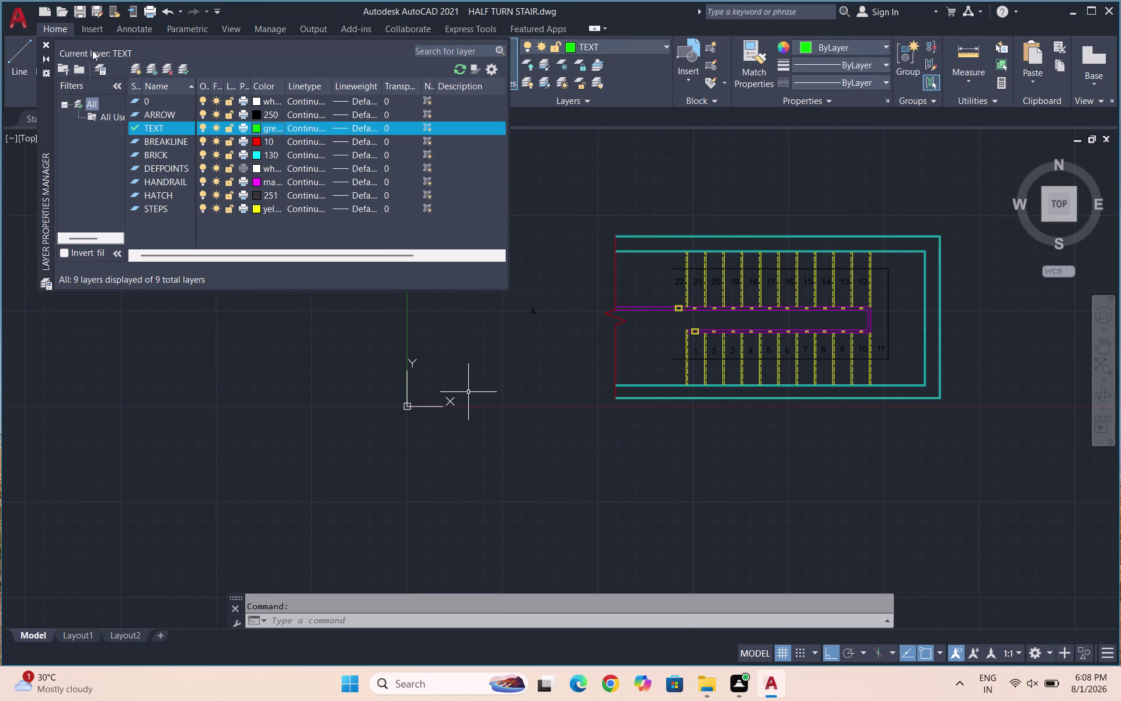
Add a MUTLILEADER layer with colour 11, keeping TEXT current, and close the manager.
click(134, 68)
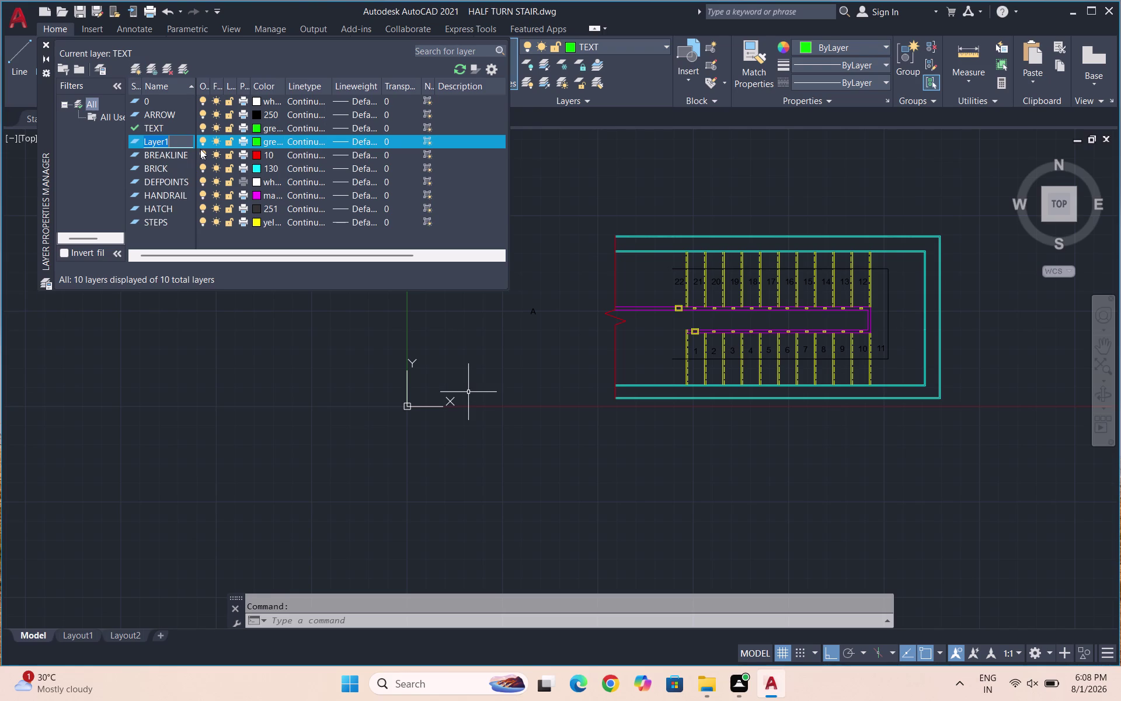
text(MUTL)
text(ILEADER)
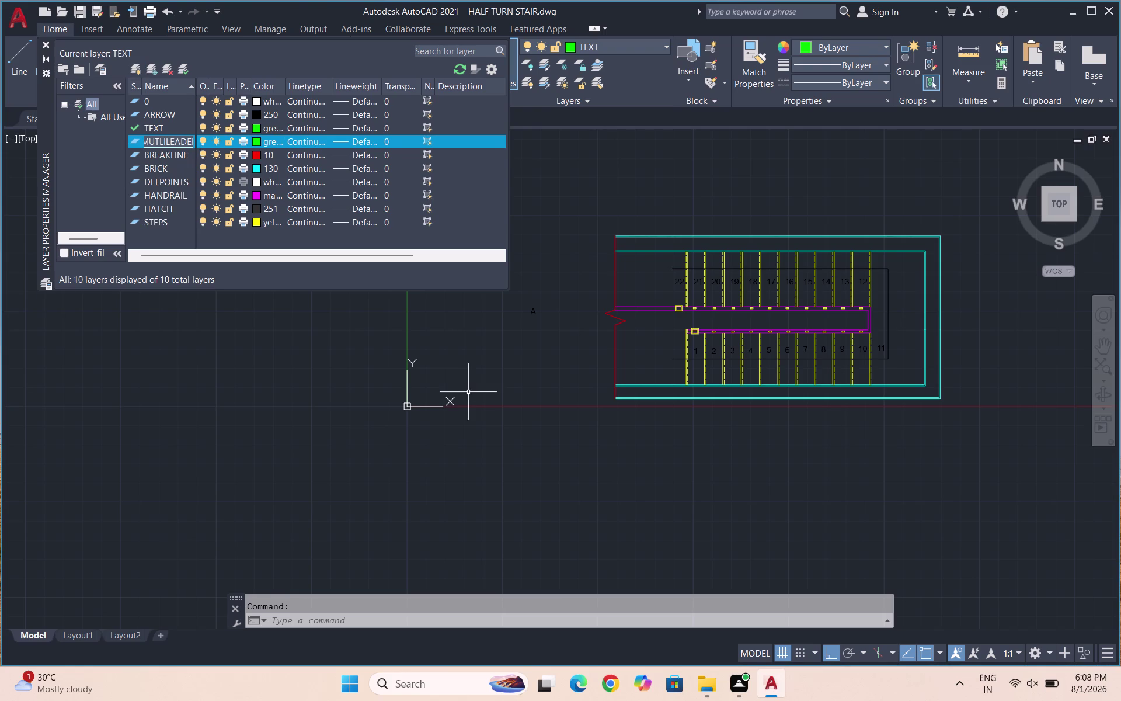
click(256, 144)
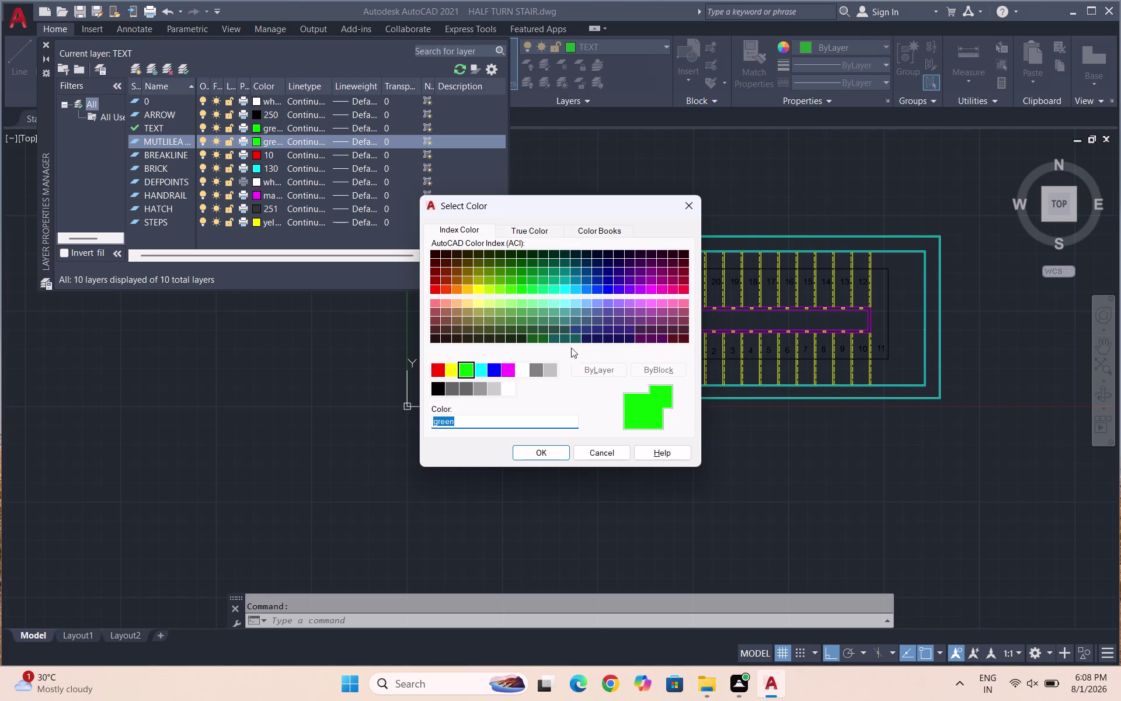
click(434, 305)
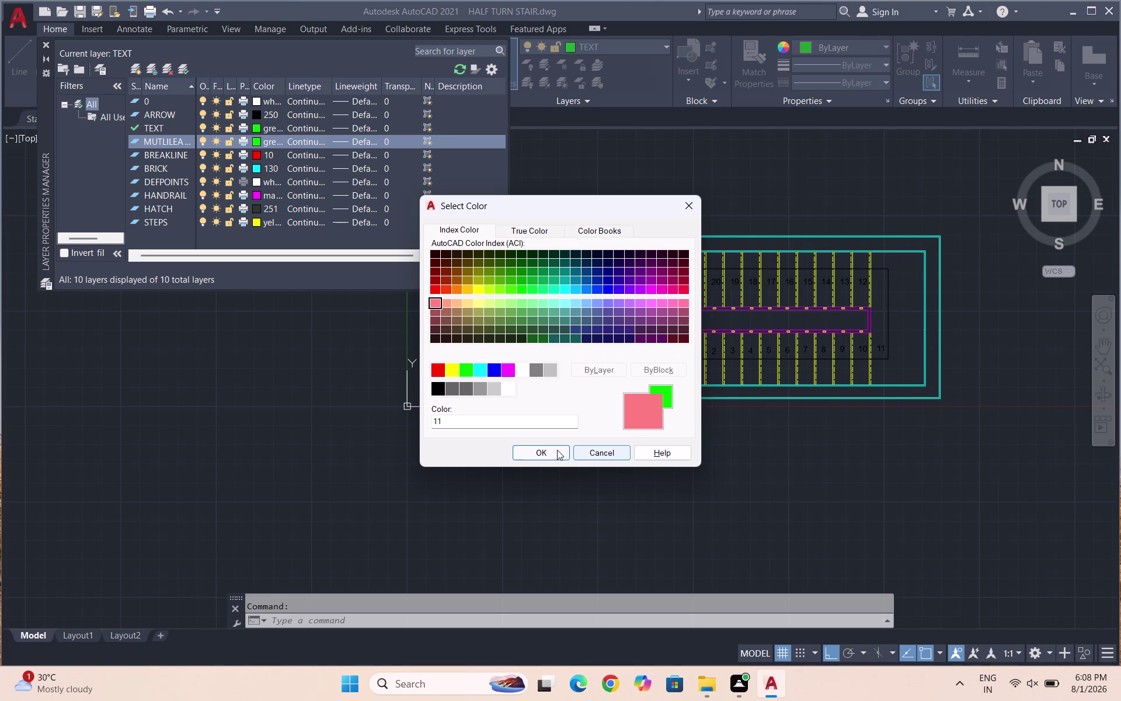
click(554, 450)
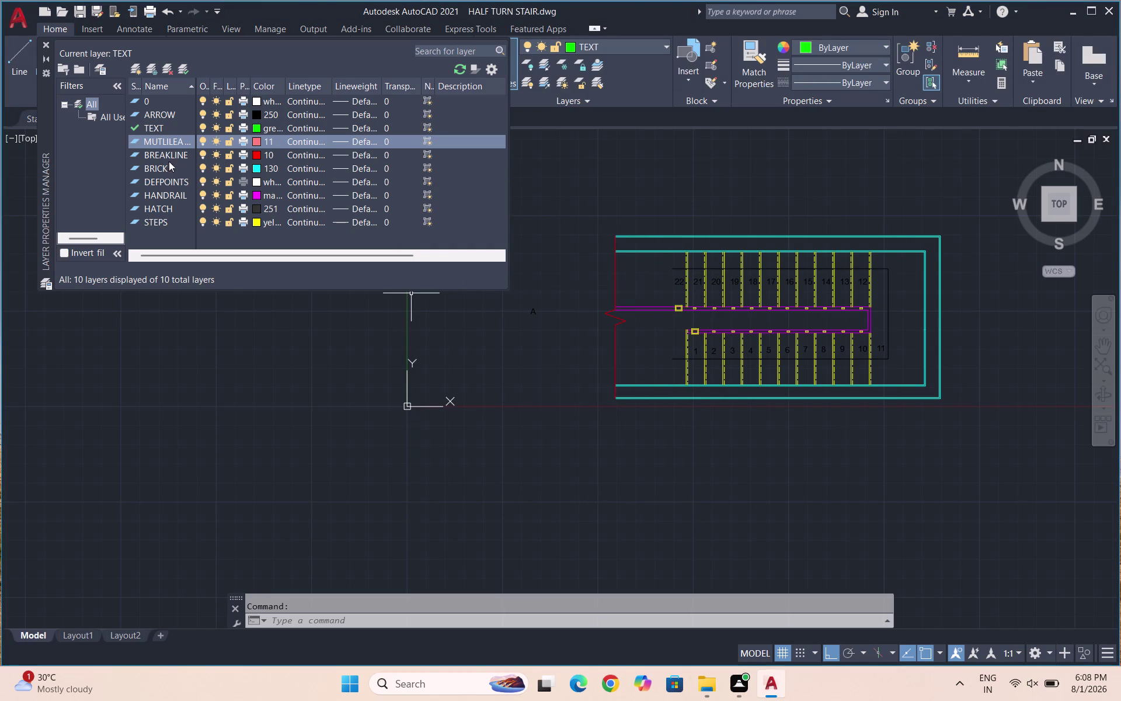
click(170, 126)
click(184, 65)
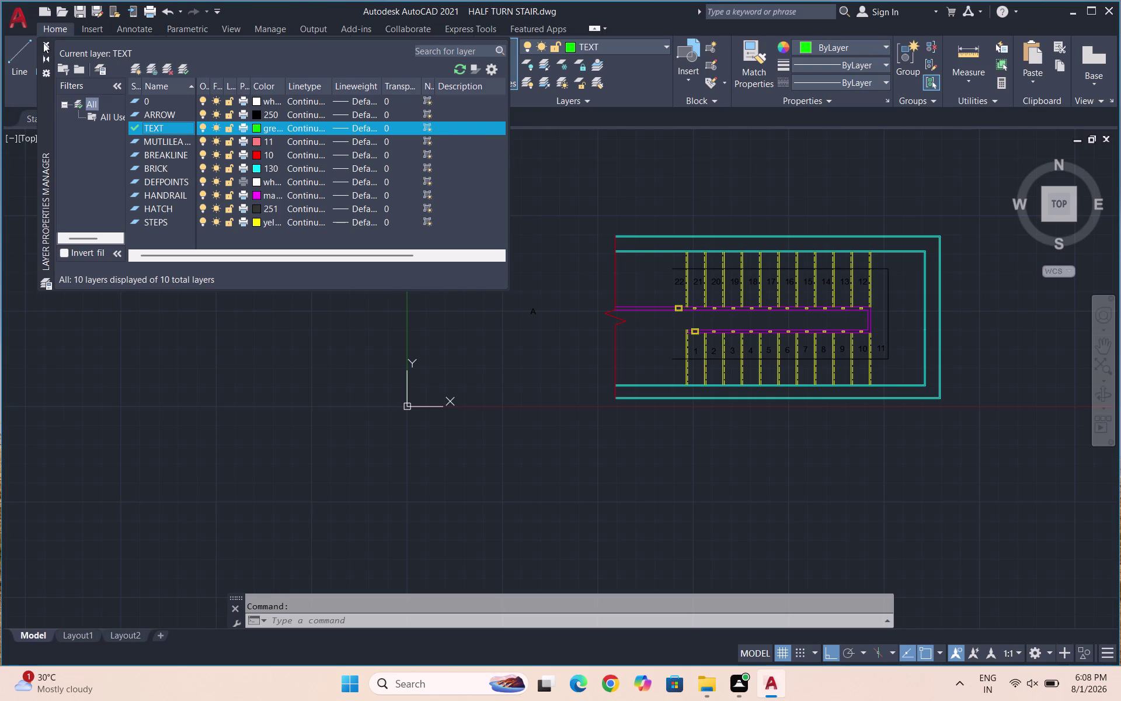
click(43, 43)
Select step numbers 1 through 11 in the plan, then cancel the selection.
scroll(up, 3)
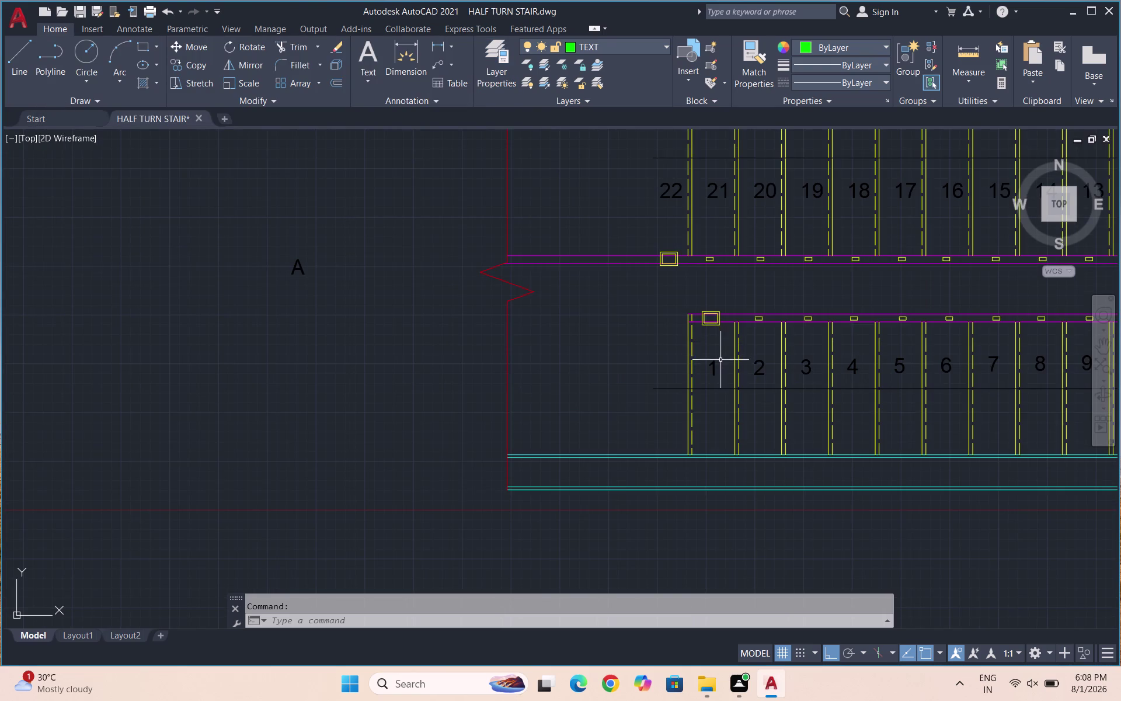
click(716, 364)
click(765, 369)
click(806, 369)
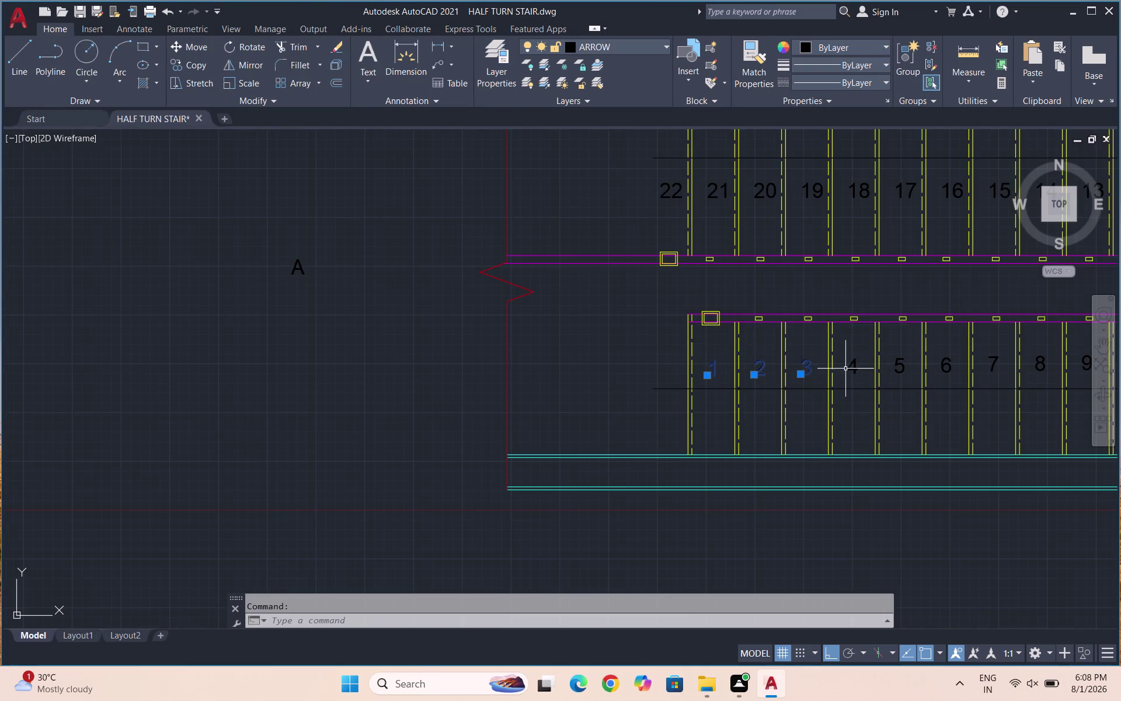
click(856, 368)
click(902, 364)
scroll(down, 3)
scroll(up, 3)
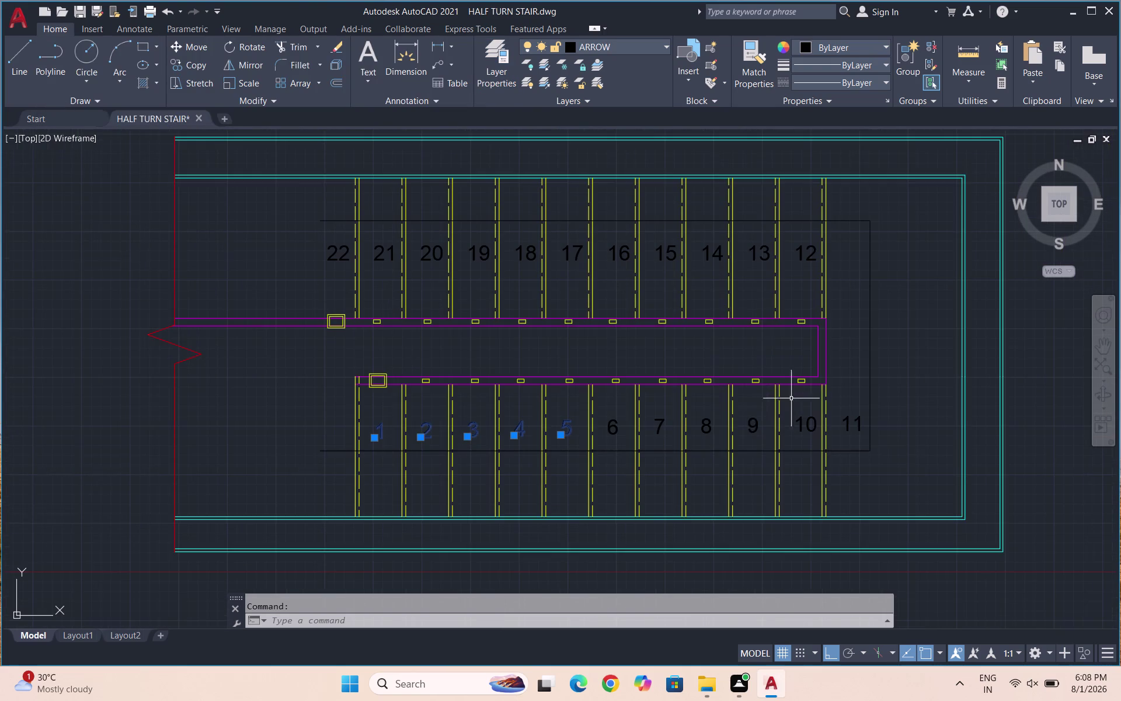
click(616, 430)
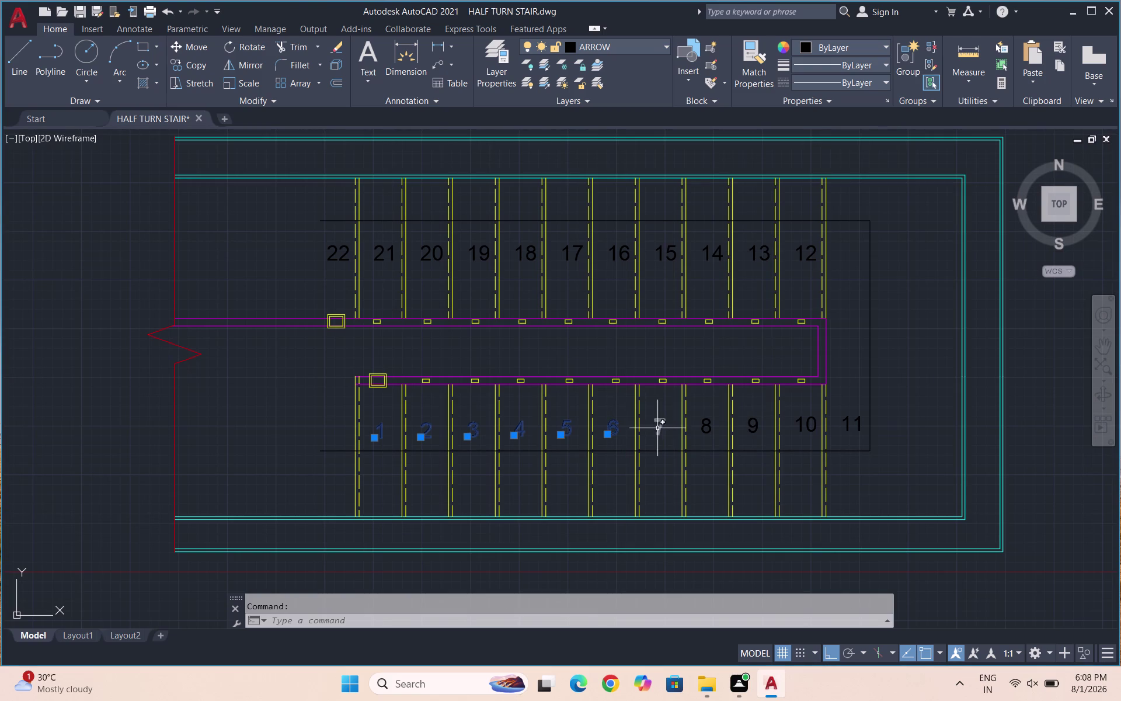
click(658, 428)
click(706, 427)
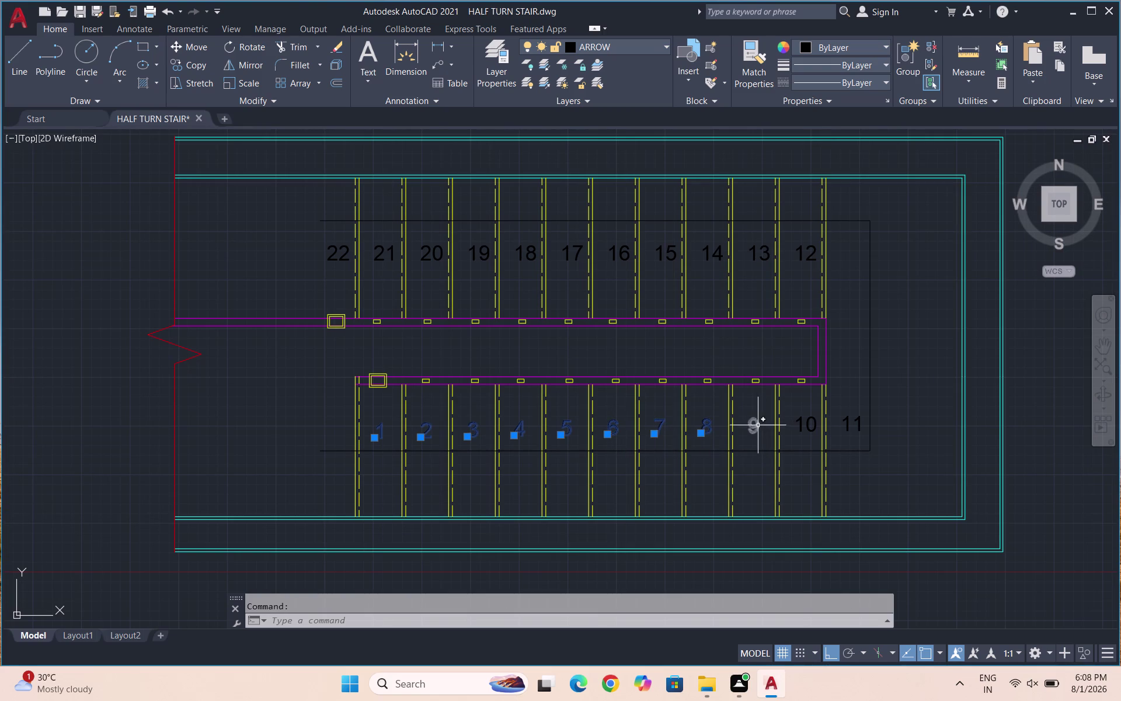
click(758, 425)
click(801, 426)
click(850, 423)
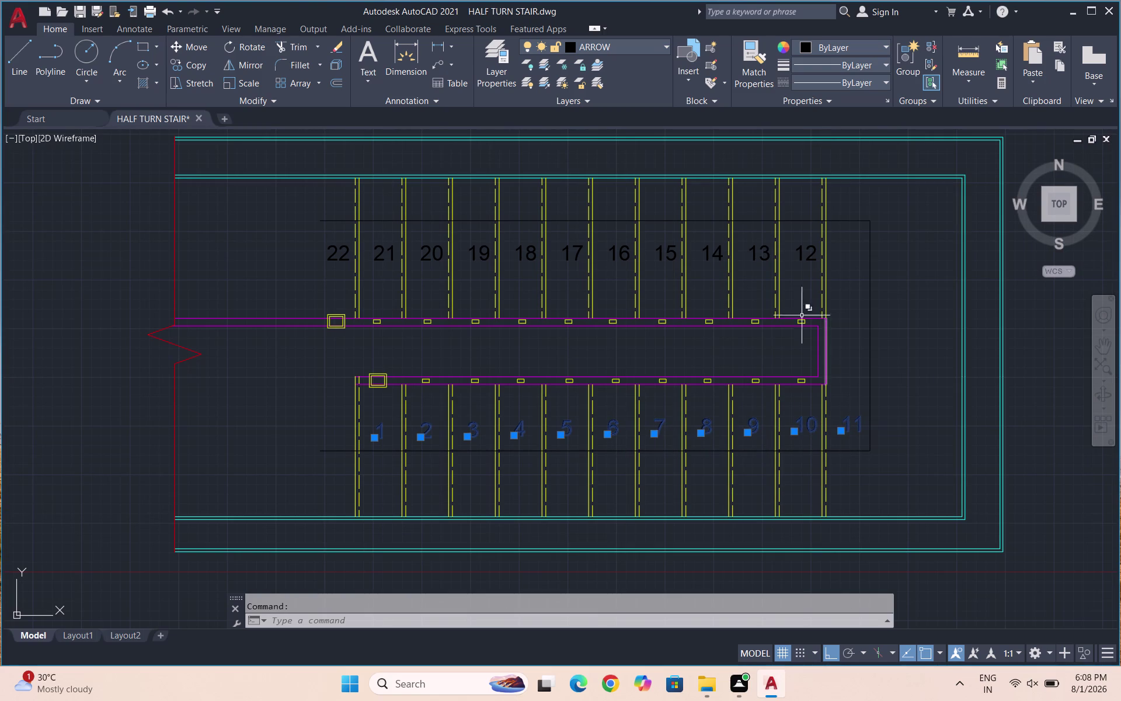
click(813, 255)
key(Escape)
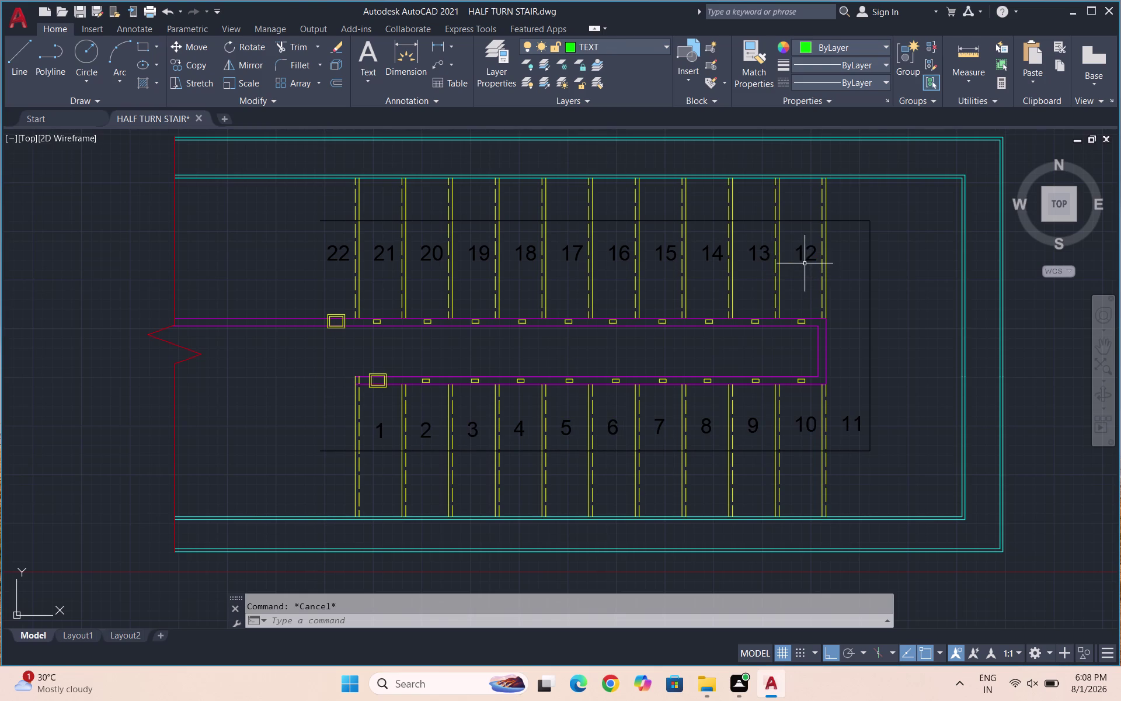
Move tread number 12 slightly left within its tread.
click(806, 251)
key(m)
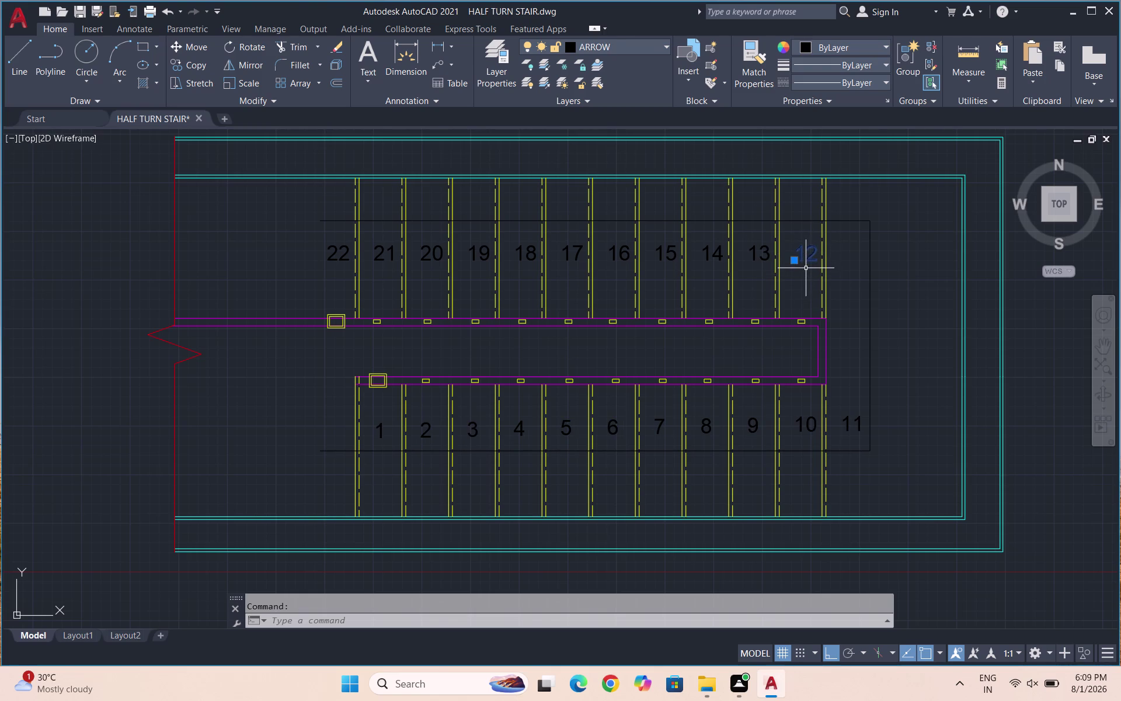
key(Return)
click(809, 257)
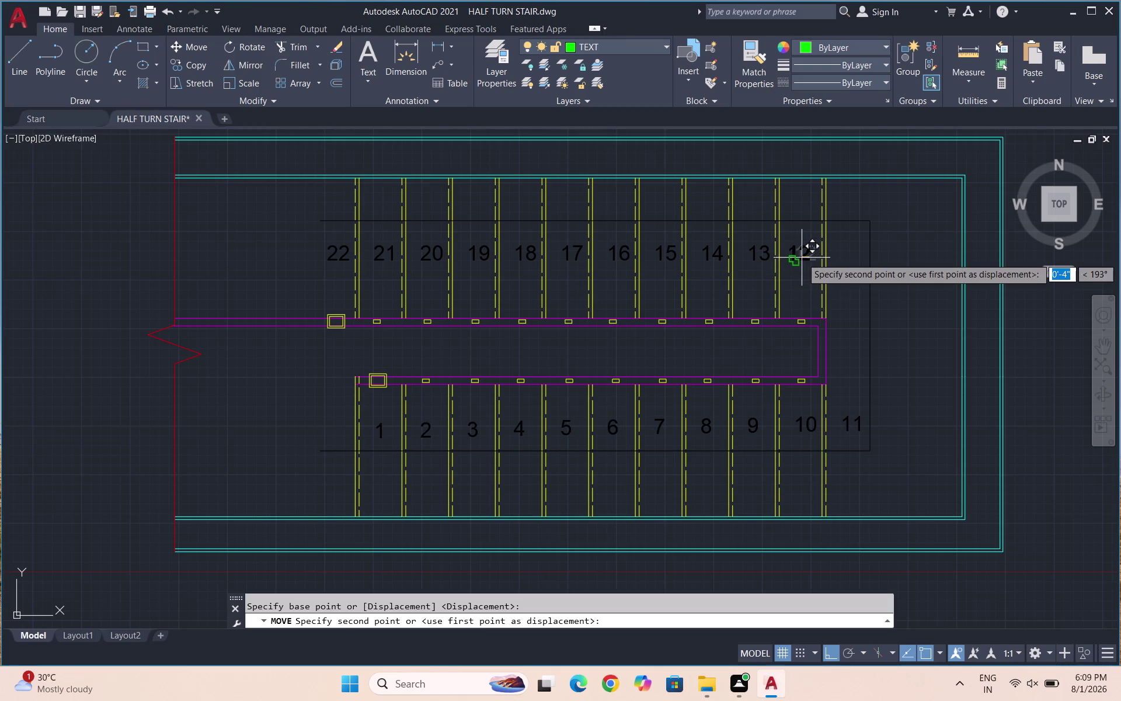
click(801, 258)
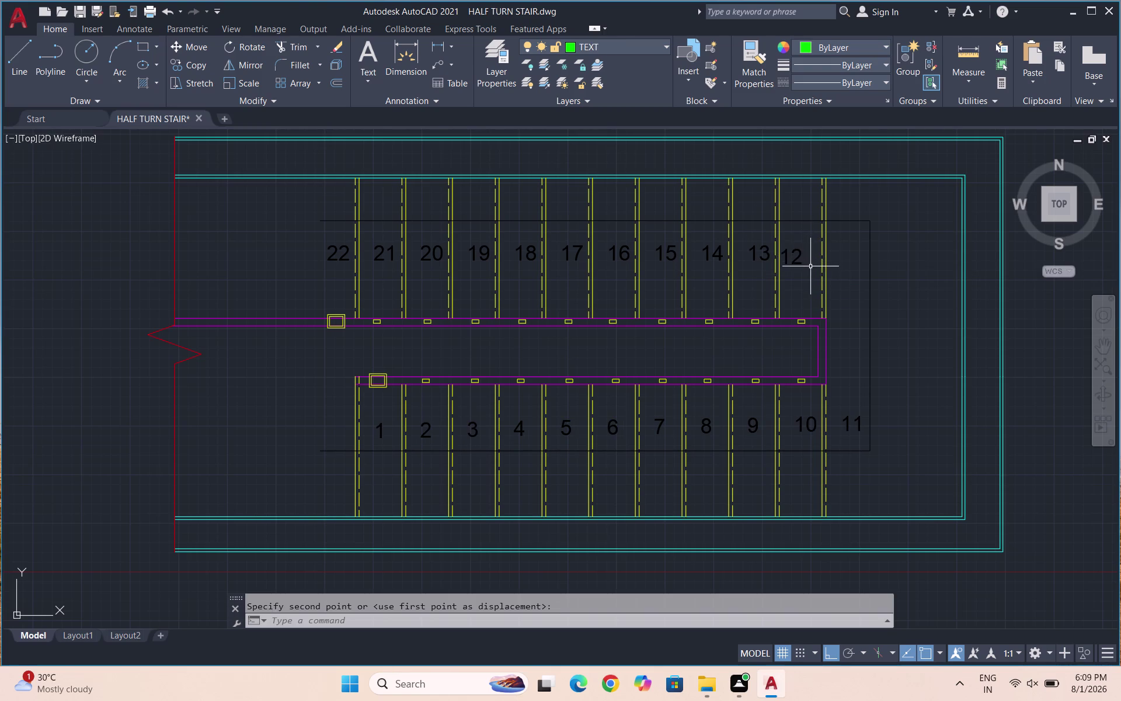
key(ctrl+z)
scroll(up, 3)
Shift step number 12 slightly left into its tread.
click(806, 253)
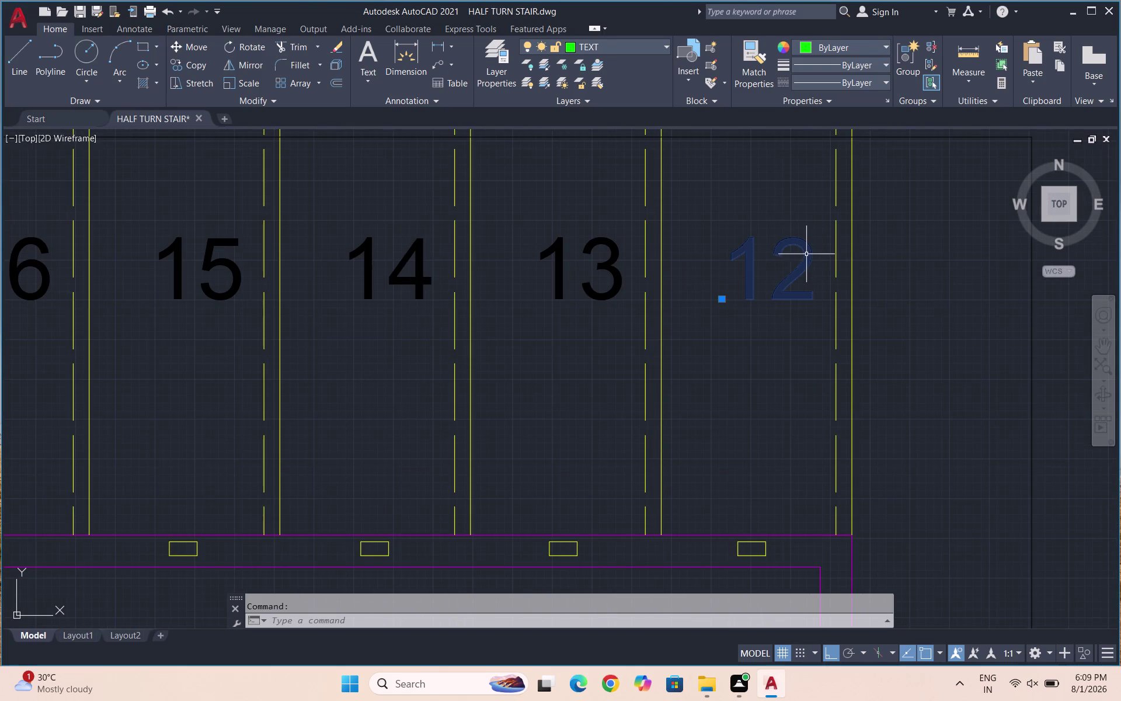
key(m)
key(Return)
click(775, 261)
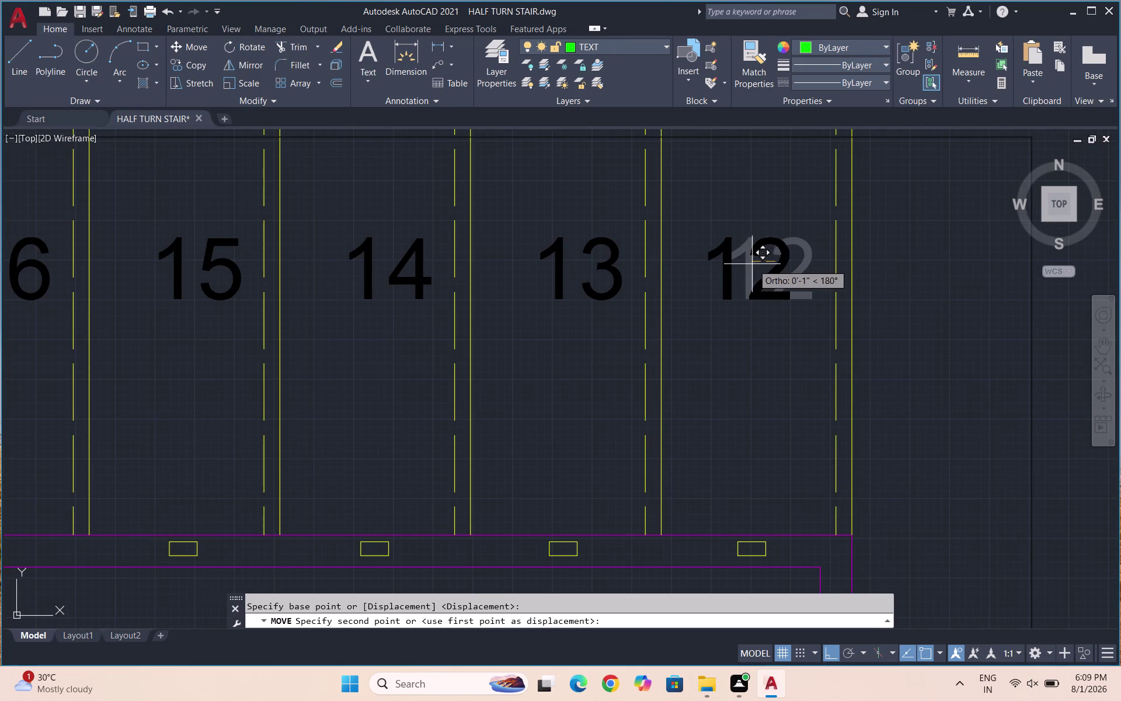
click(750, 264)
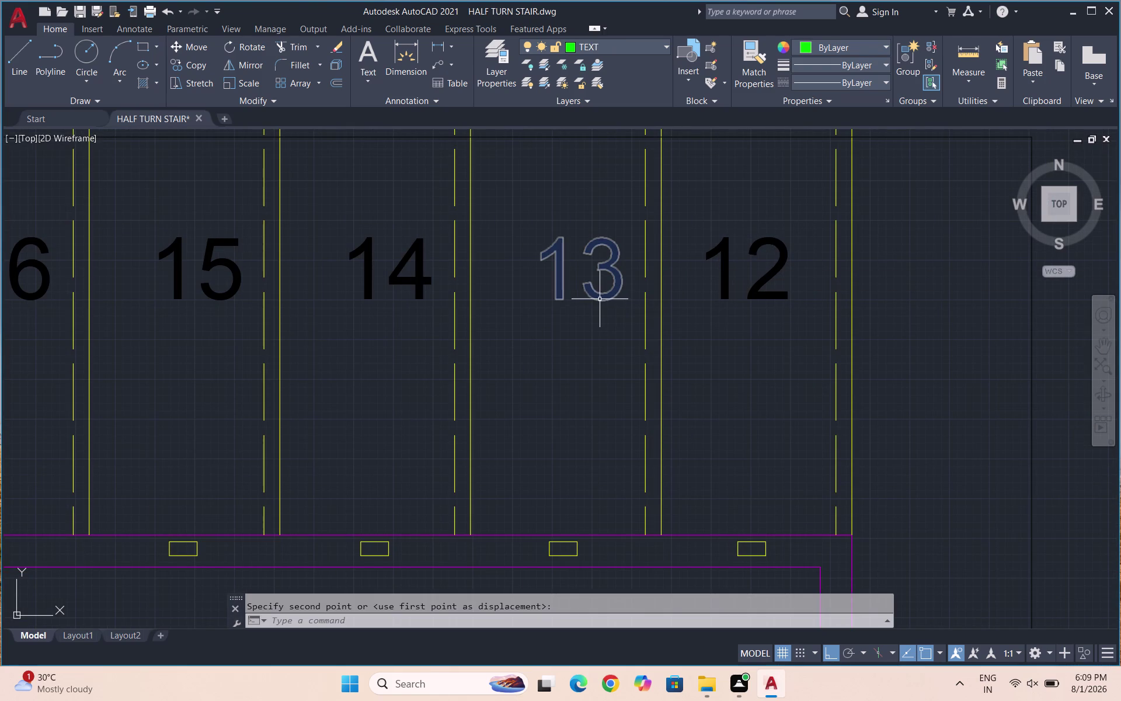
Shift step number 13 slightly left into its tread.
key(space)
click(583, 272)
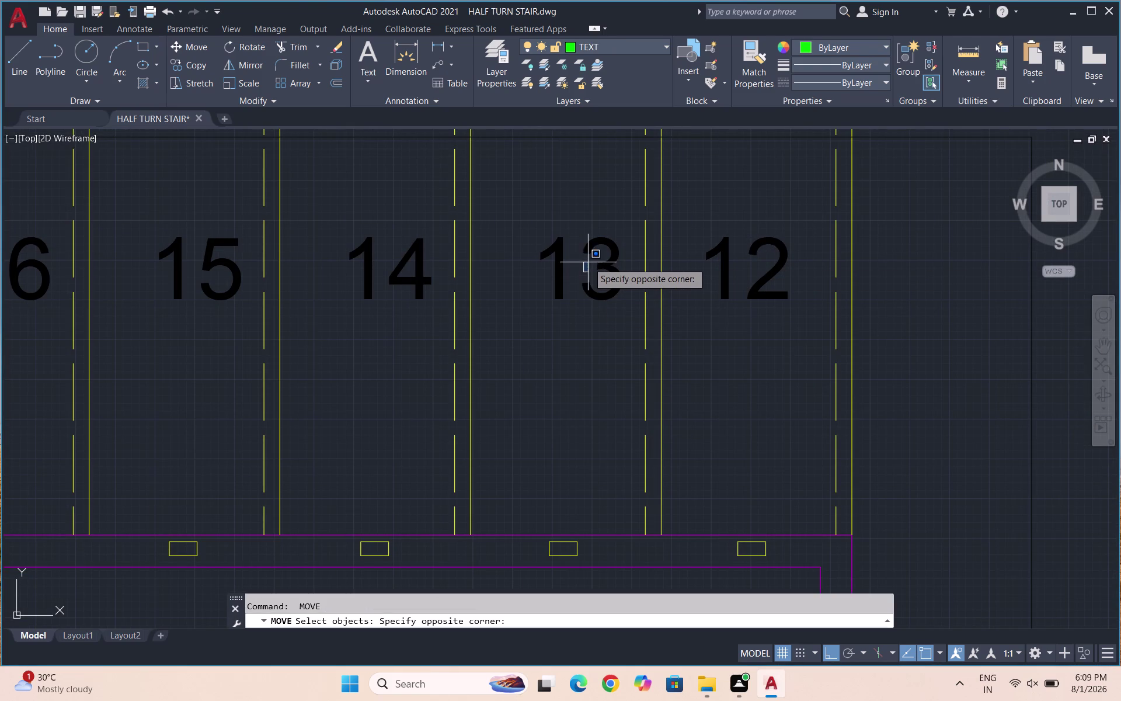
key(Escape)
click(604, 294)
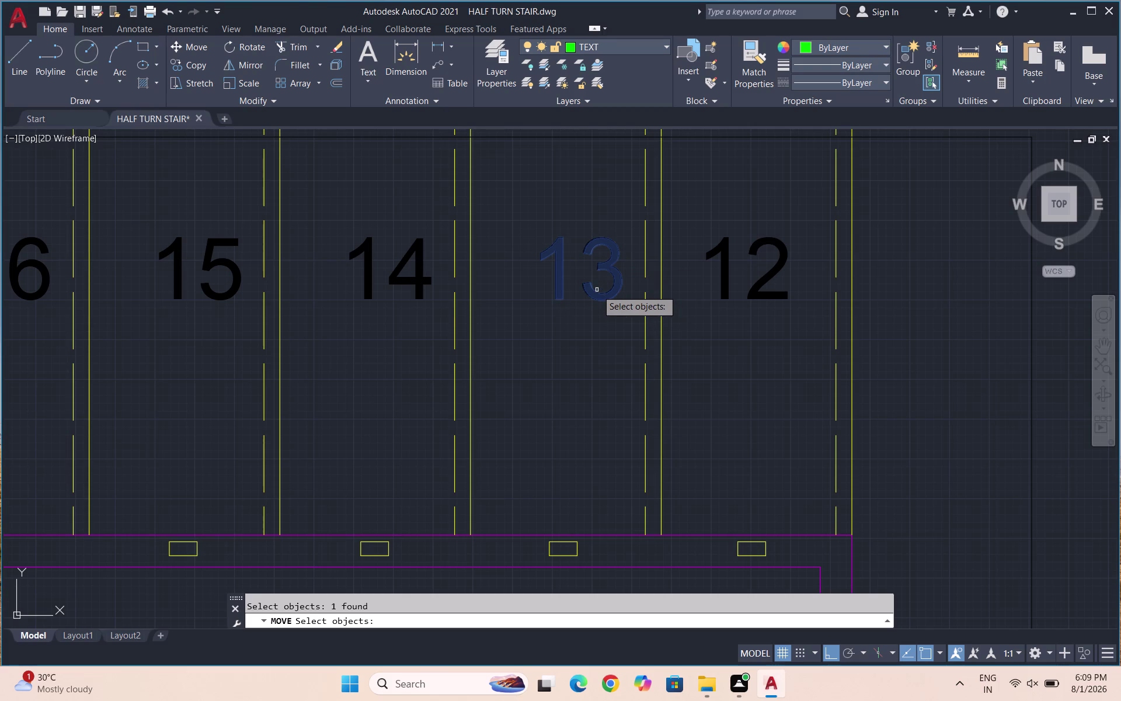
key(m)
key(Return)
click(593, 271)
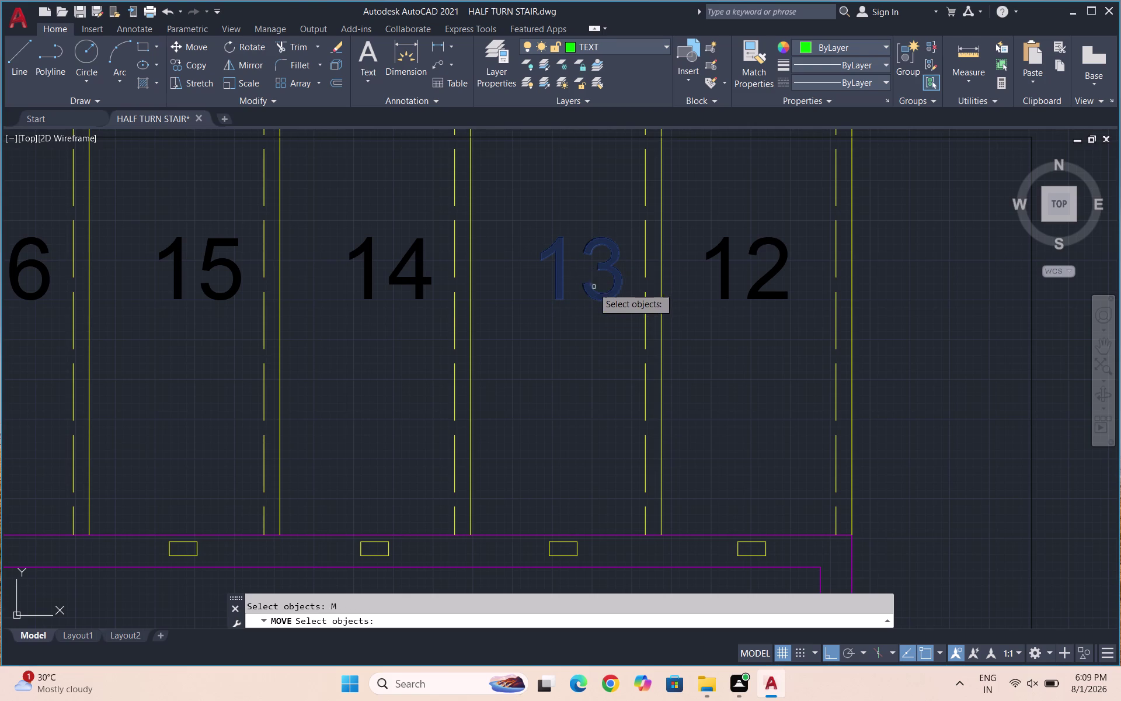
key(Return)
click(582, 274)
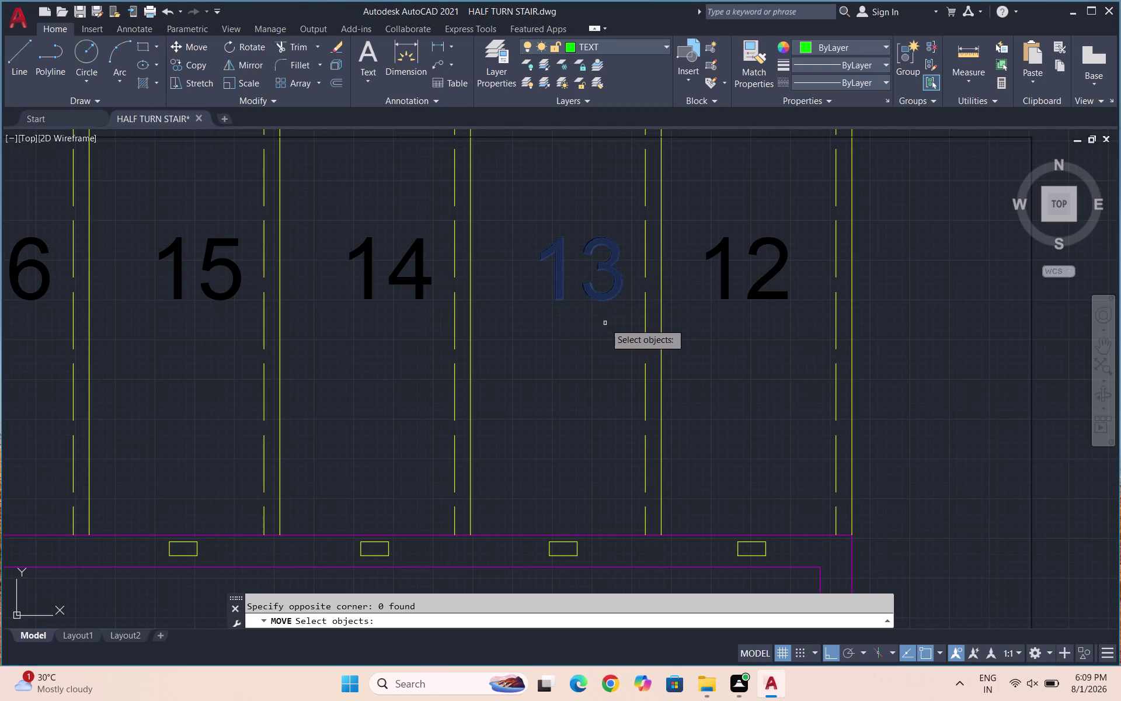
key(Return)
click(586, 261)
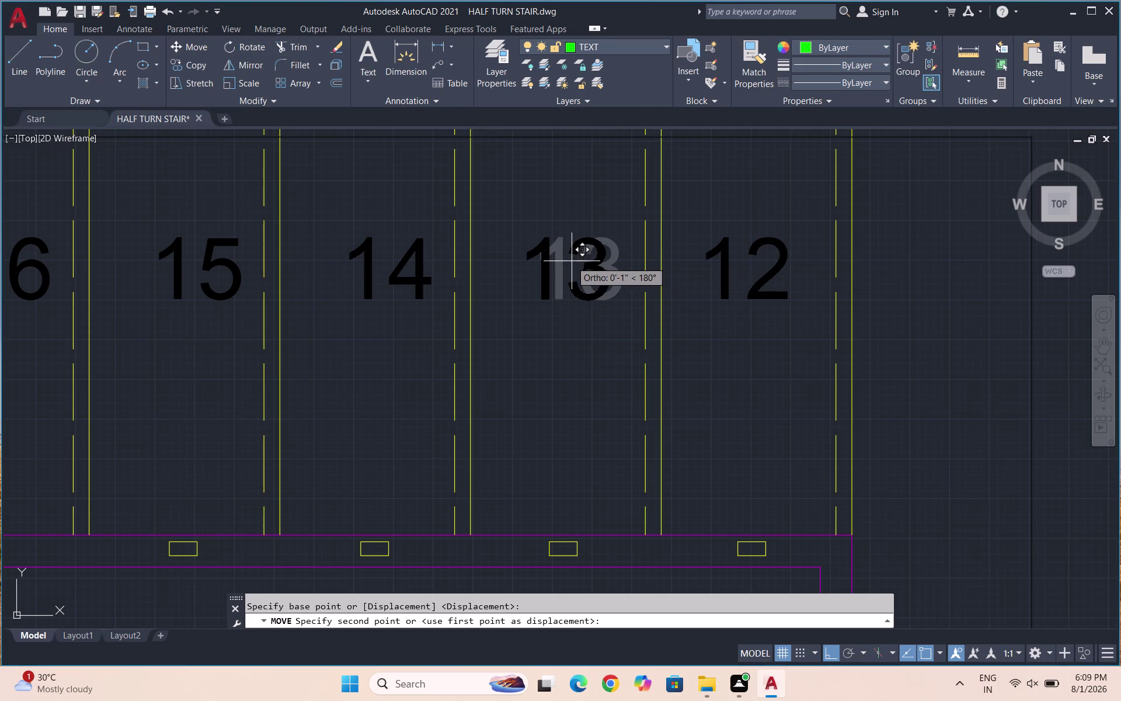
click(562, 262)
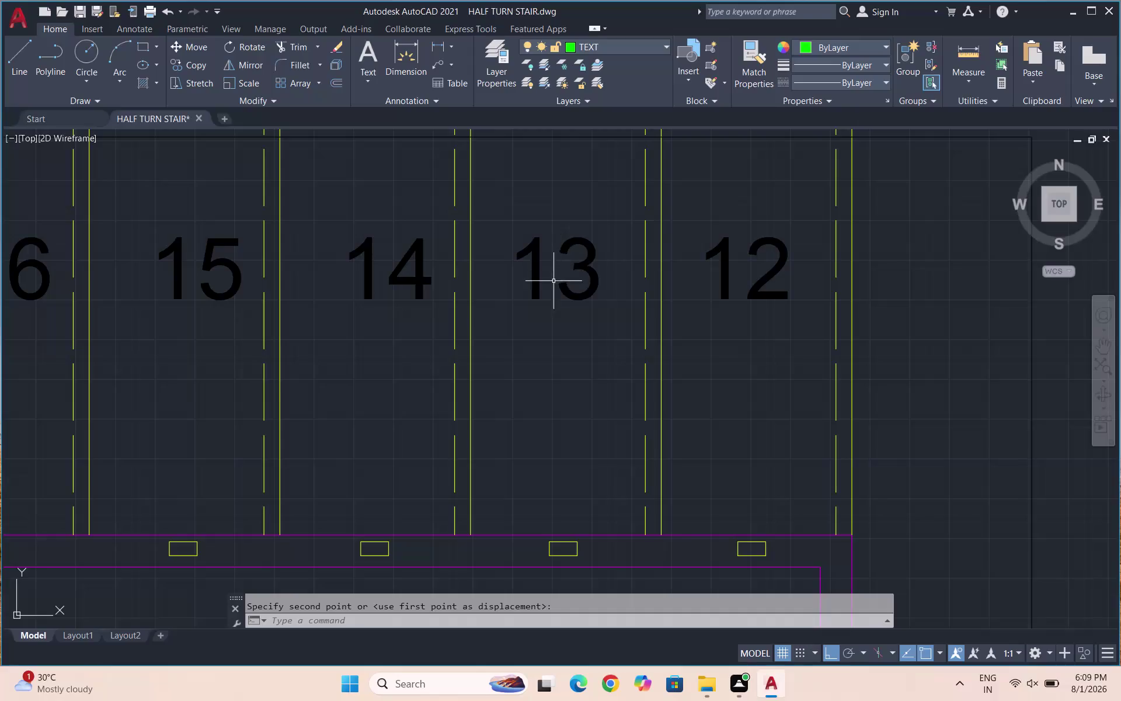
Nudge step numbers 14 and 15 slightly left into their treads.
key(space)
click(407, 279)
click(394, 281)
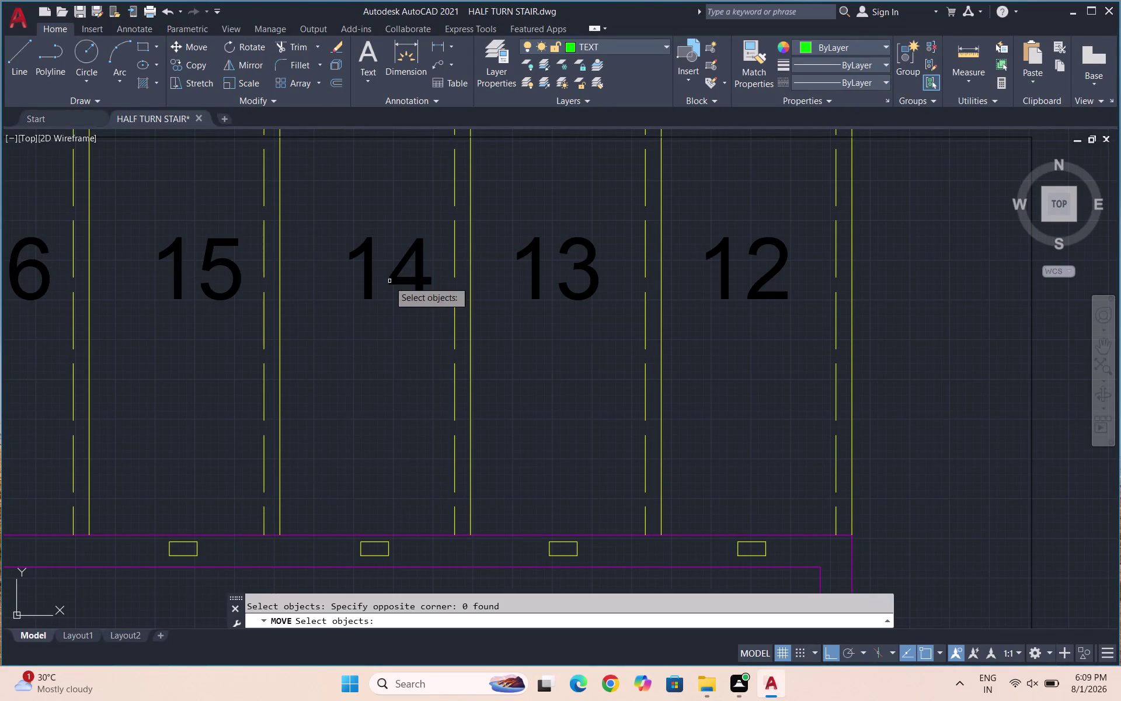
drag(425, 308, 415, 296)
click(353, 235)
key(space)
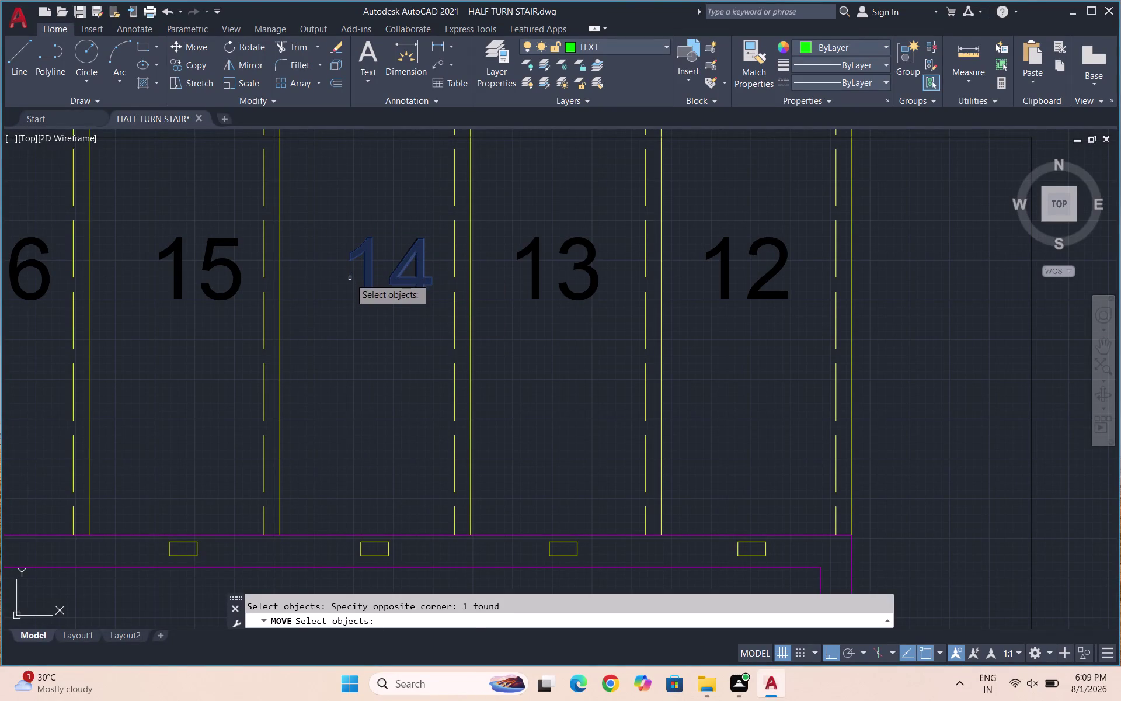
click(372, 271)
click(353, 263)
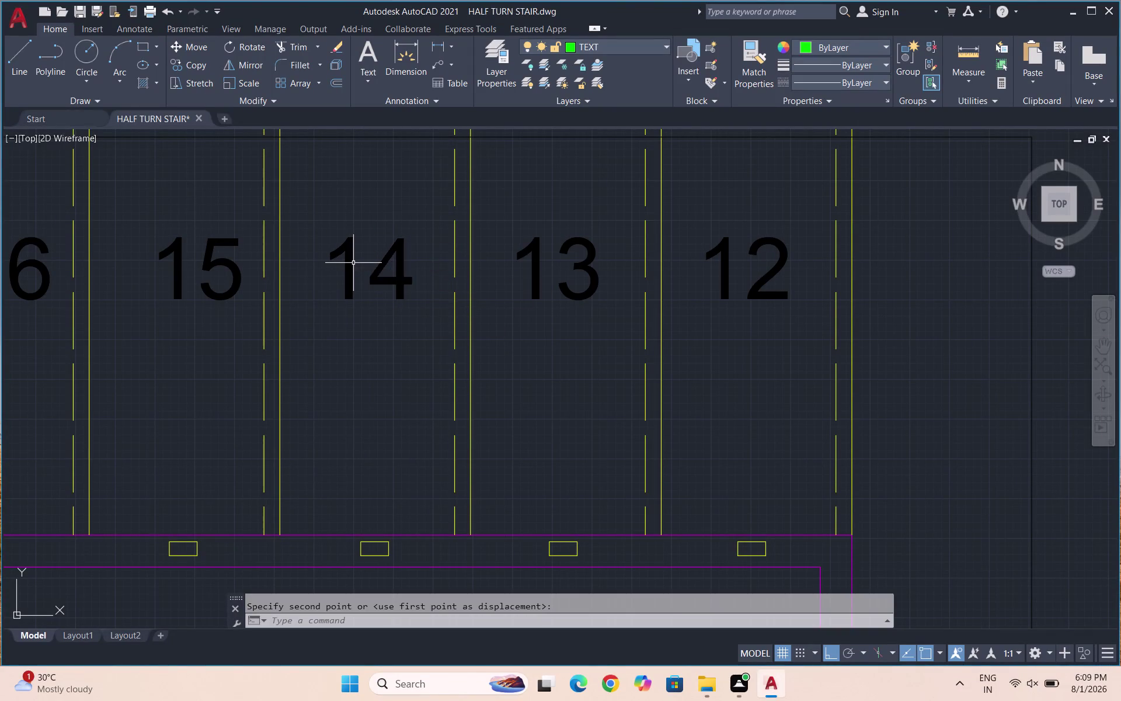
scroll(down, 3)
scroll(up, 3)
click(388, 257)
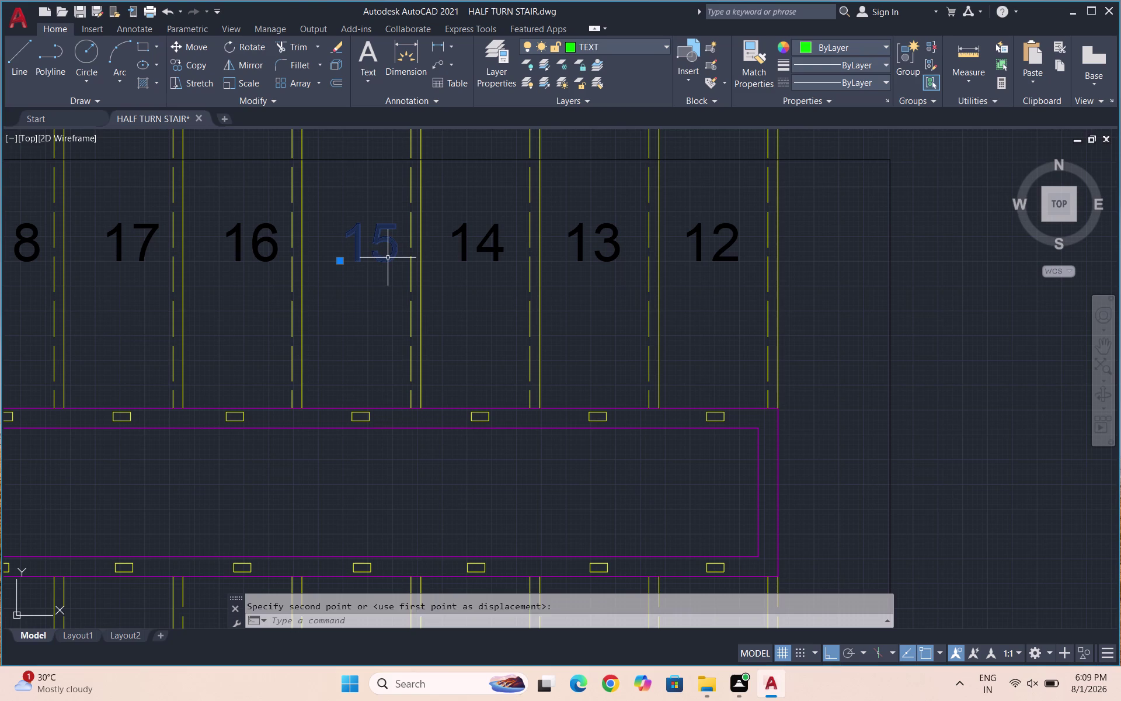
key(space)
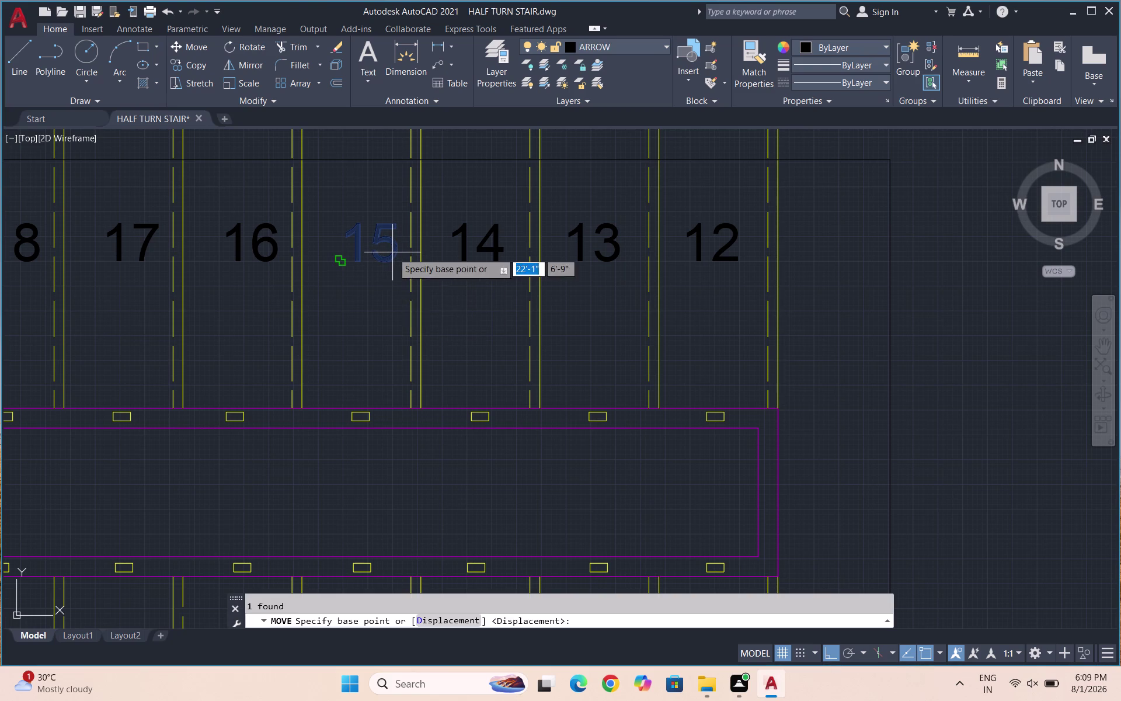
click(373, 247)
click(357, 237)
Shift step numbers 16 and 17 slightly left into their treads.
scroll(down, 3)
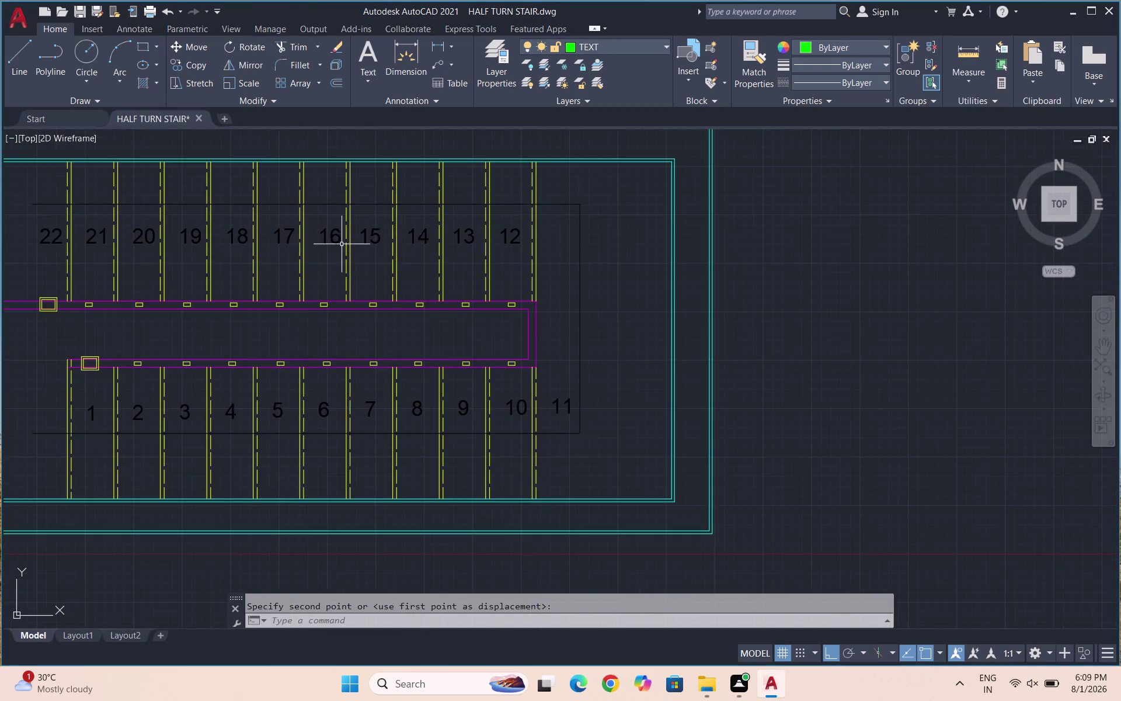
scroll(up, 3)
key(space)
click(327, 221)
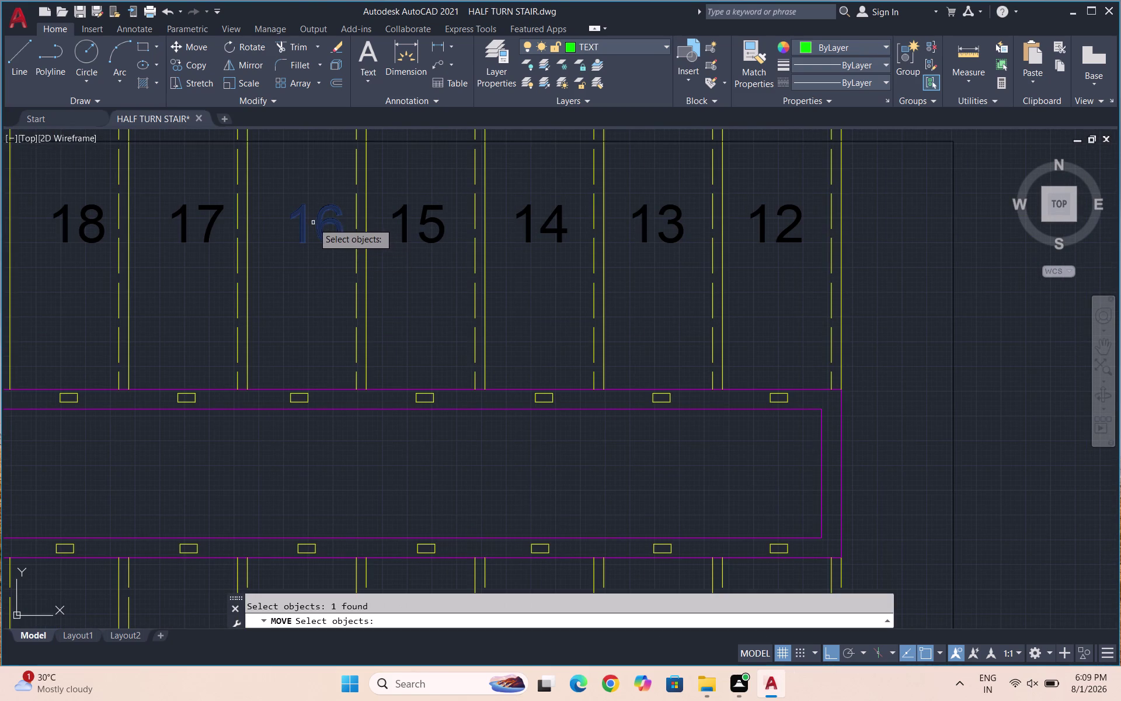
key(space)
click(320, 232)
click(304, 229)
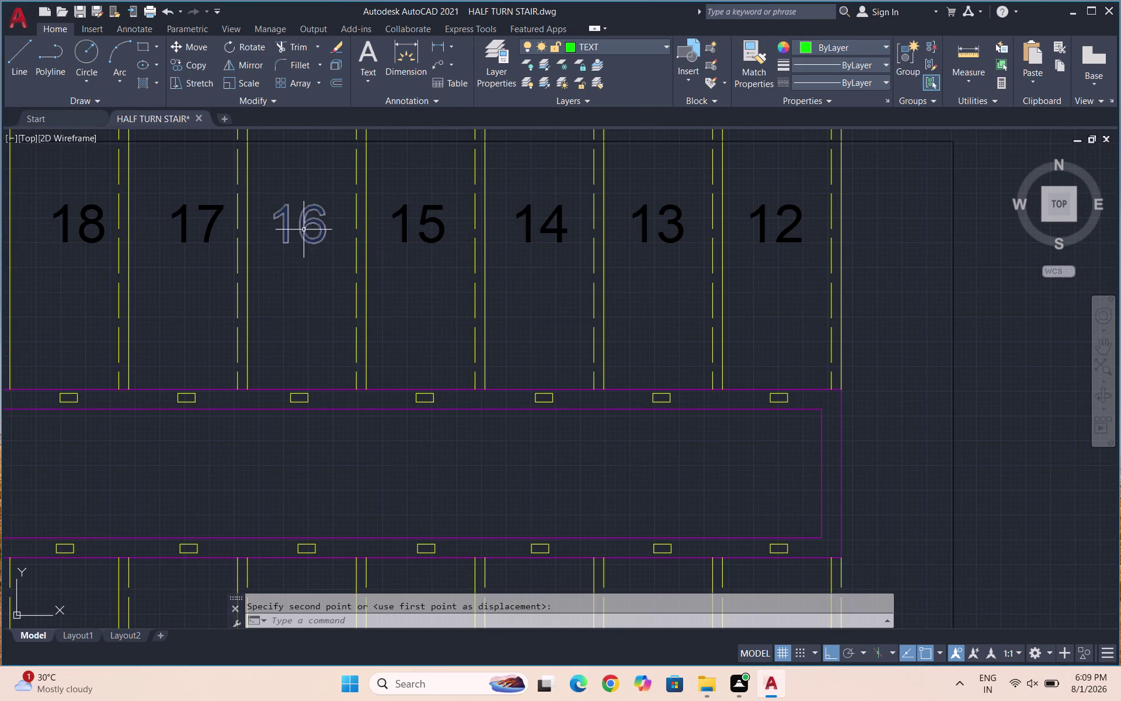
scroll(down, 3)
click(258, 222)
key(space)
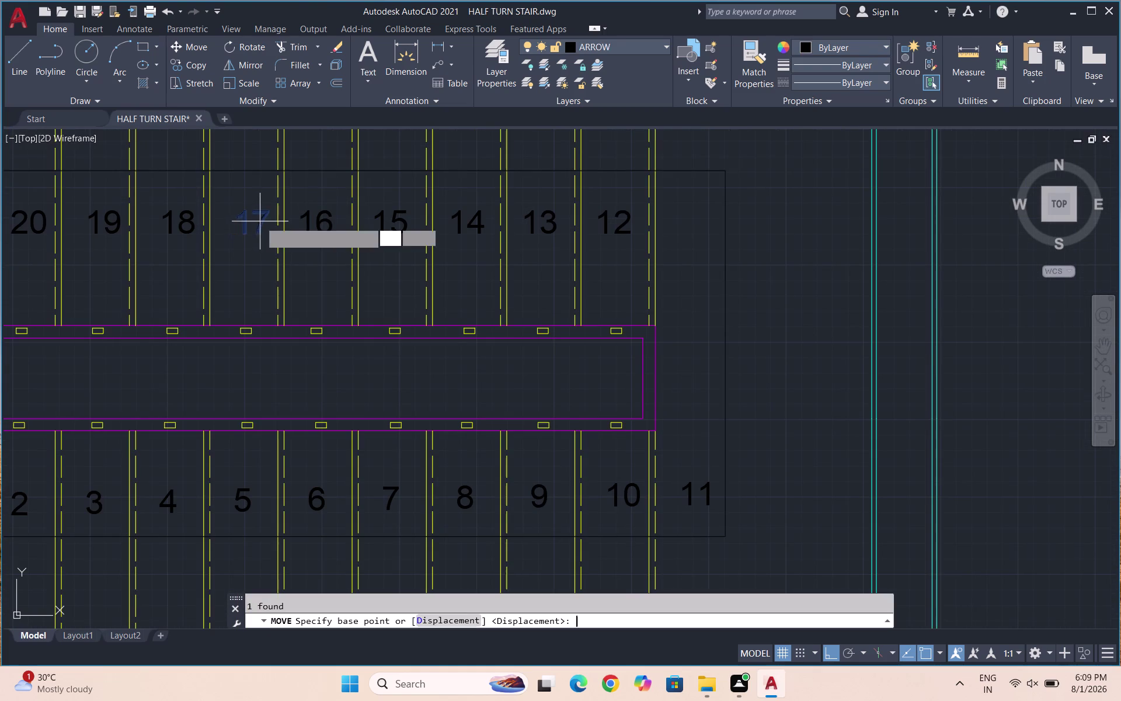
click(265, 216)
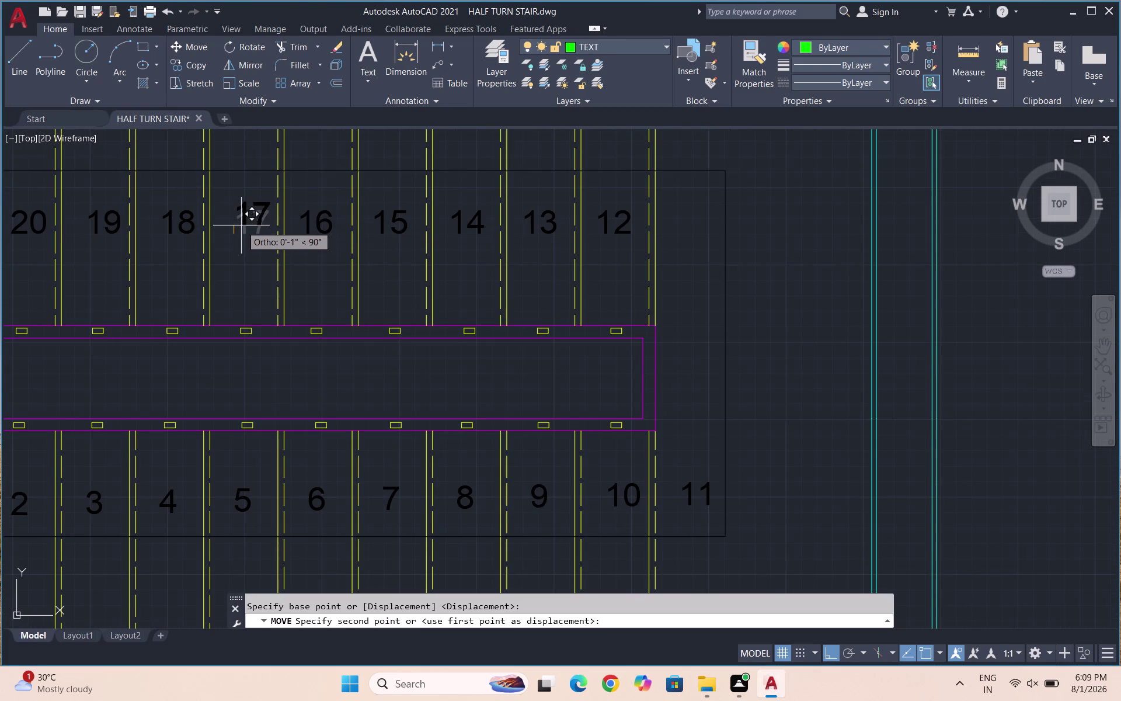
scroll(up, 3)
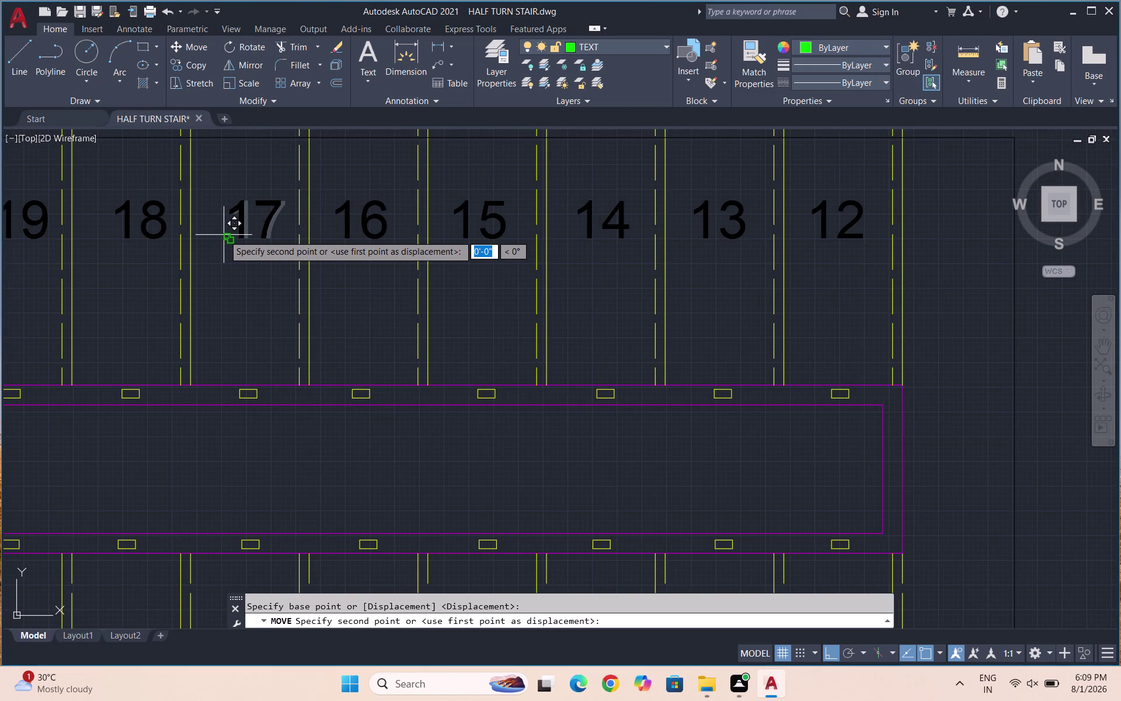
click(216, 234)
Shift step numbers 18 and 19 slightly left into their treads.
scroll(down, 3)
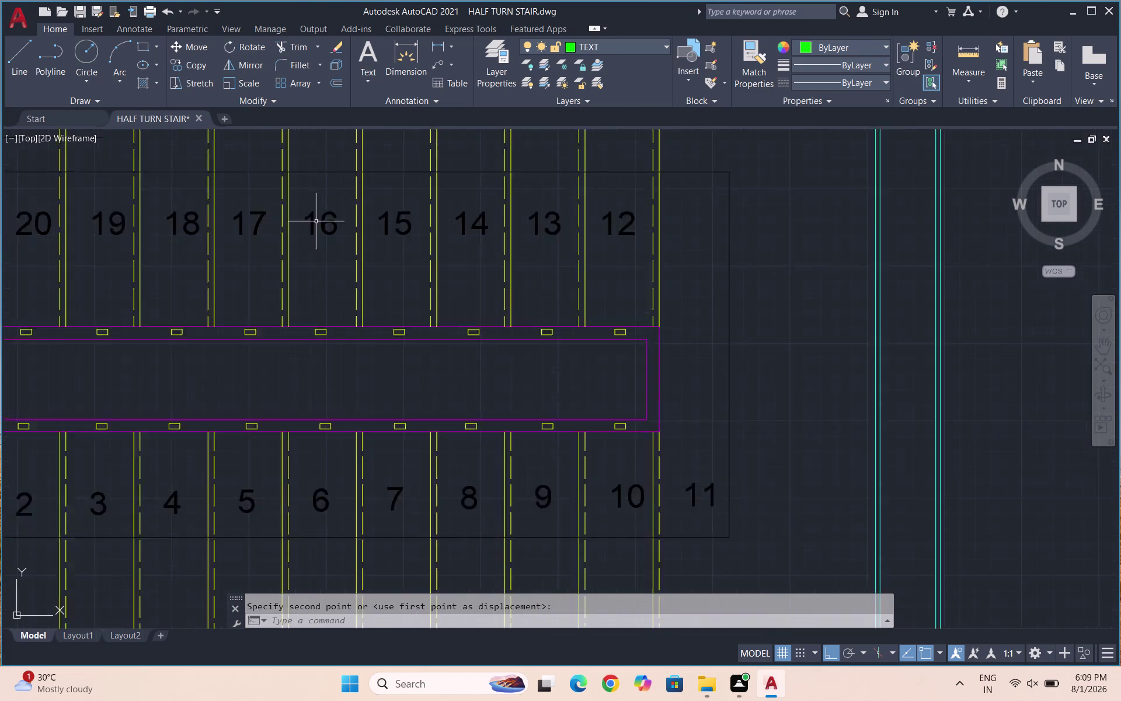
scroll(down, 3)
scroll(up, 3)
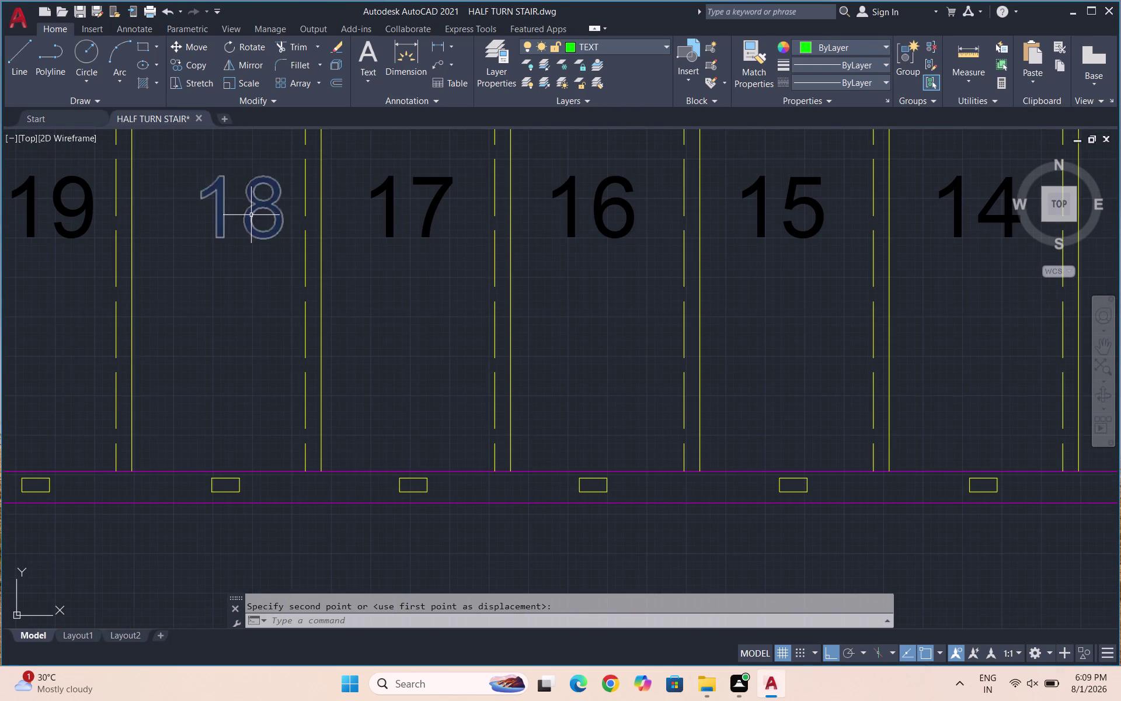
click(251, 215)
key(space)
click(234, 223)
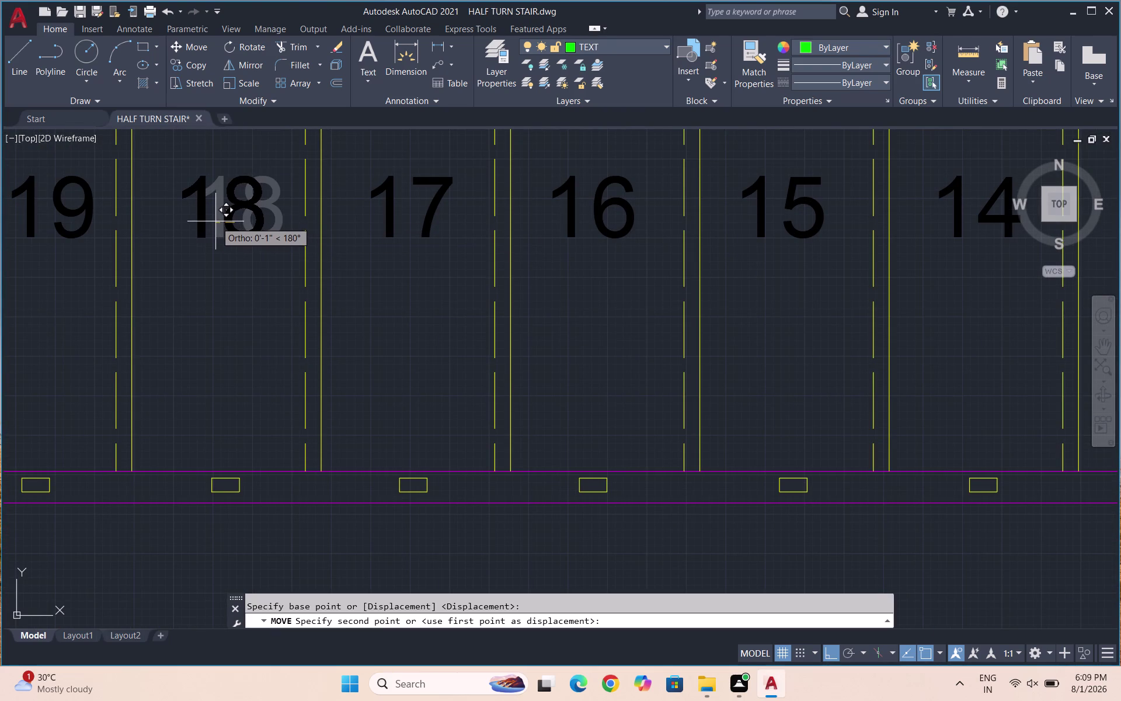
click(212, 221)
scroll(down, 3)
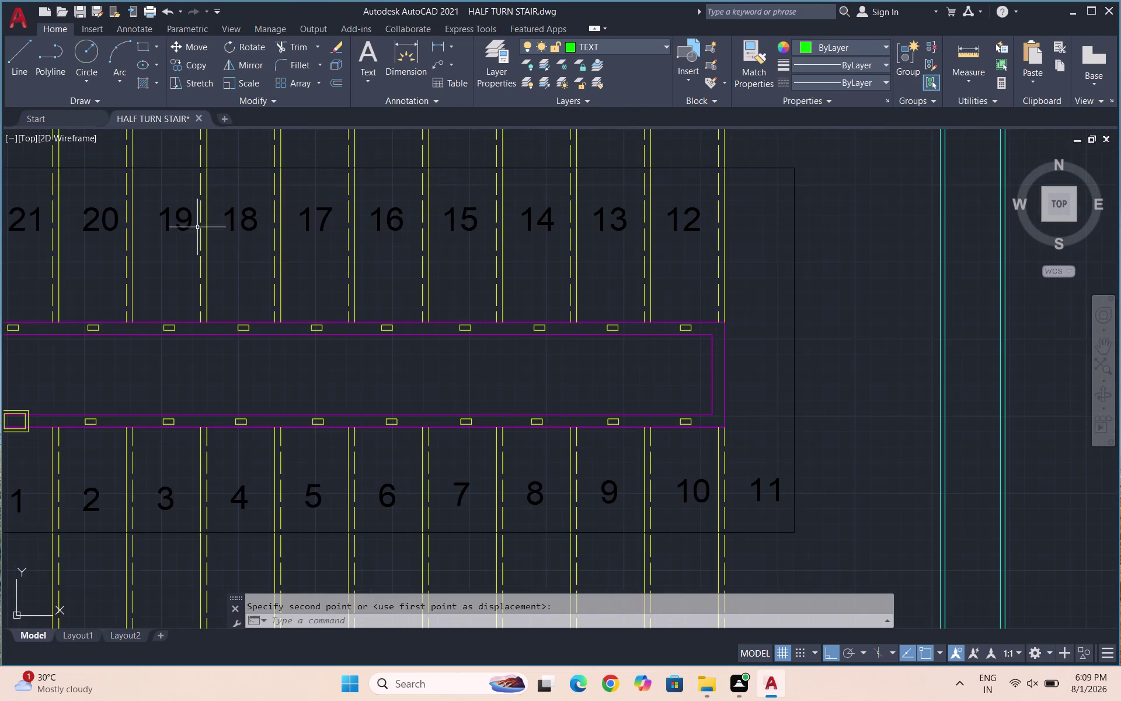
click(180, 220)
key(space)
click(171, 221)
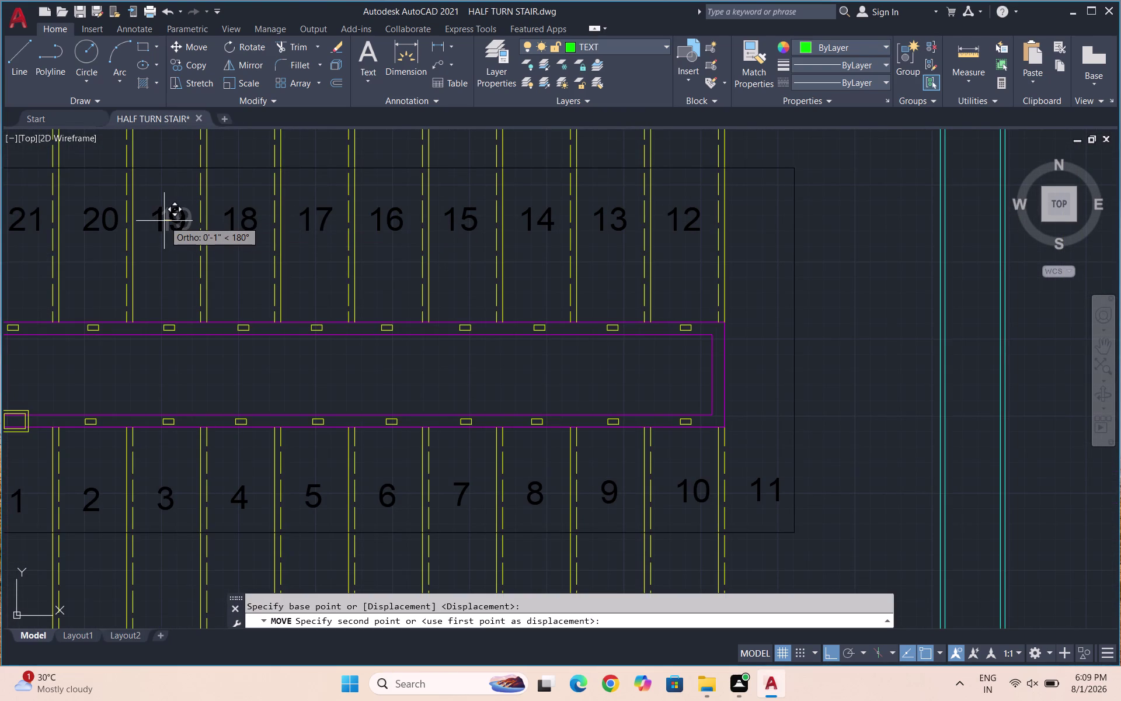
click(164, 220)
Window-select step number 20 and shift it slightly left into its tread.
scroll(down, 3)
scroll(up, 3)
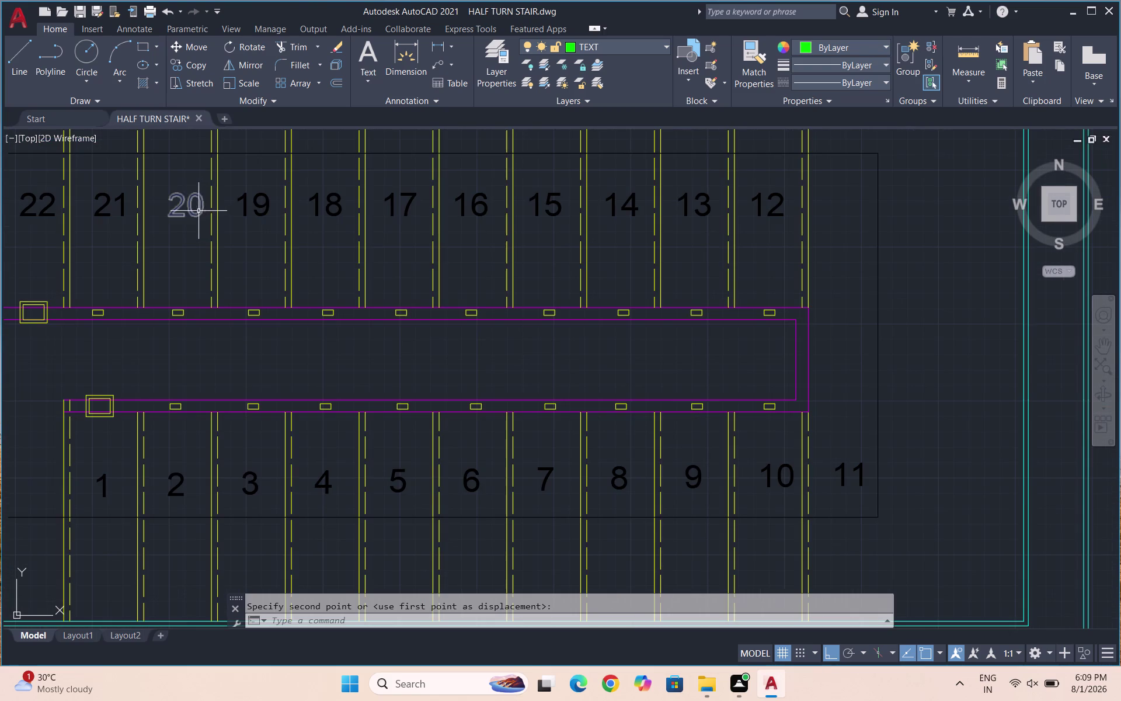
scroll(up, 3)
click(174, 216)
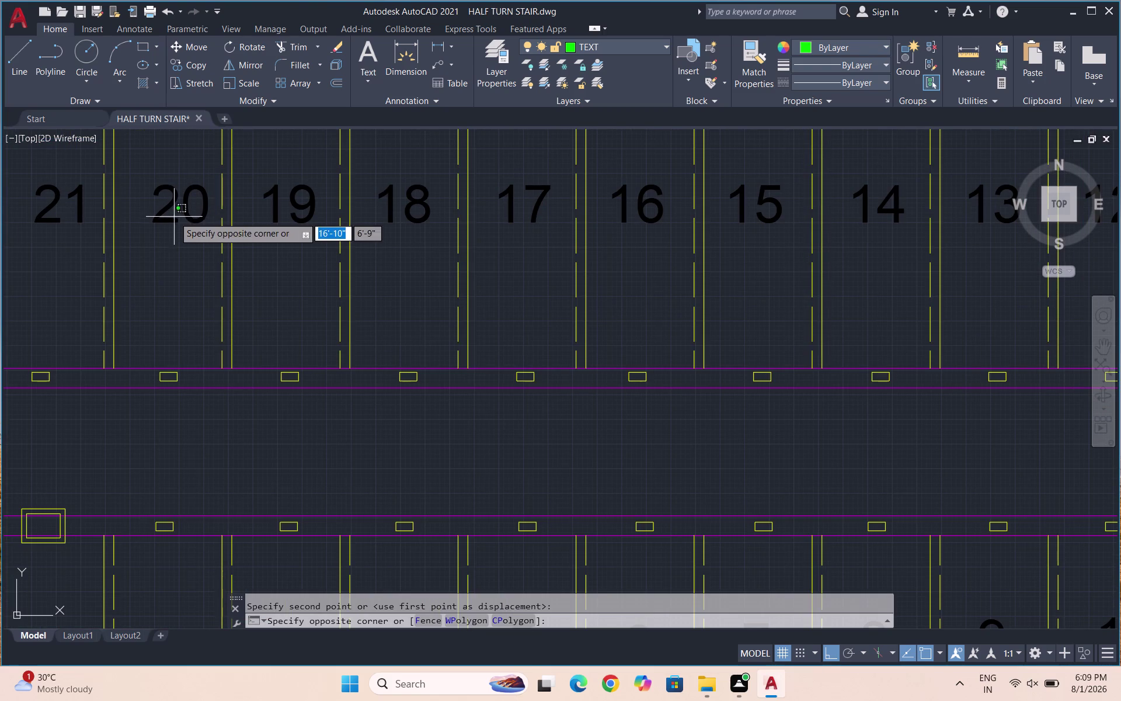
click(177, 220)
click(173, 211)
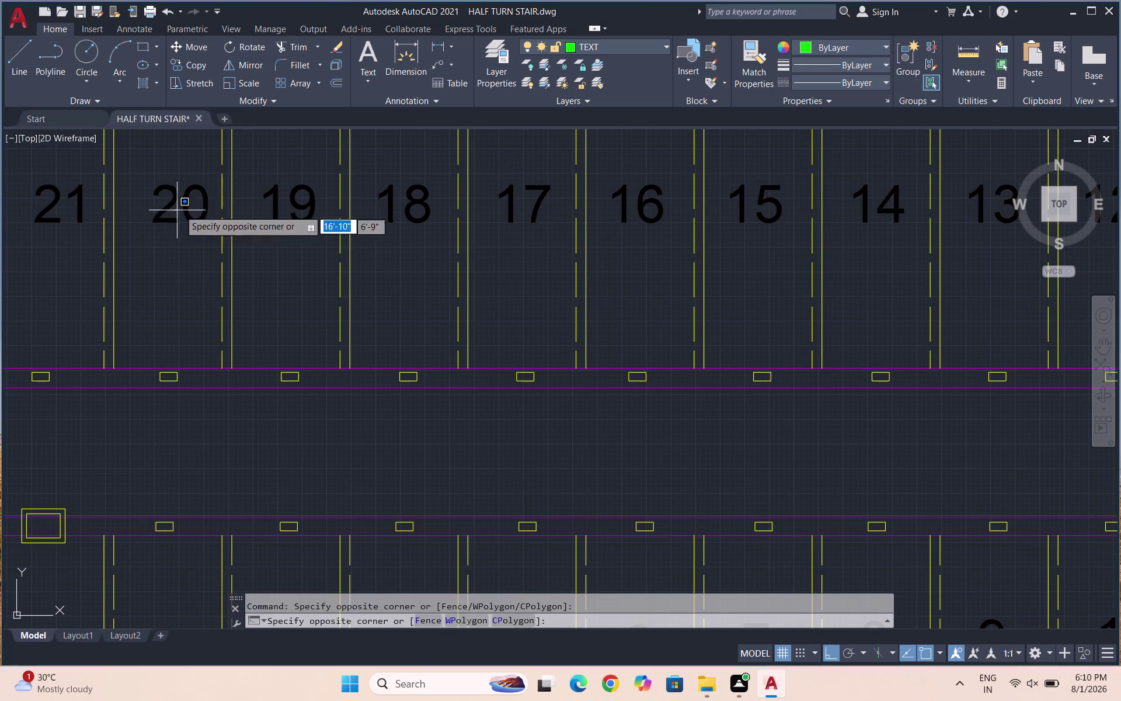
click(179, 198)
drag(204, 204, 194, 196)
key(space)
click(188, 201)
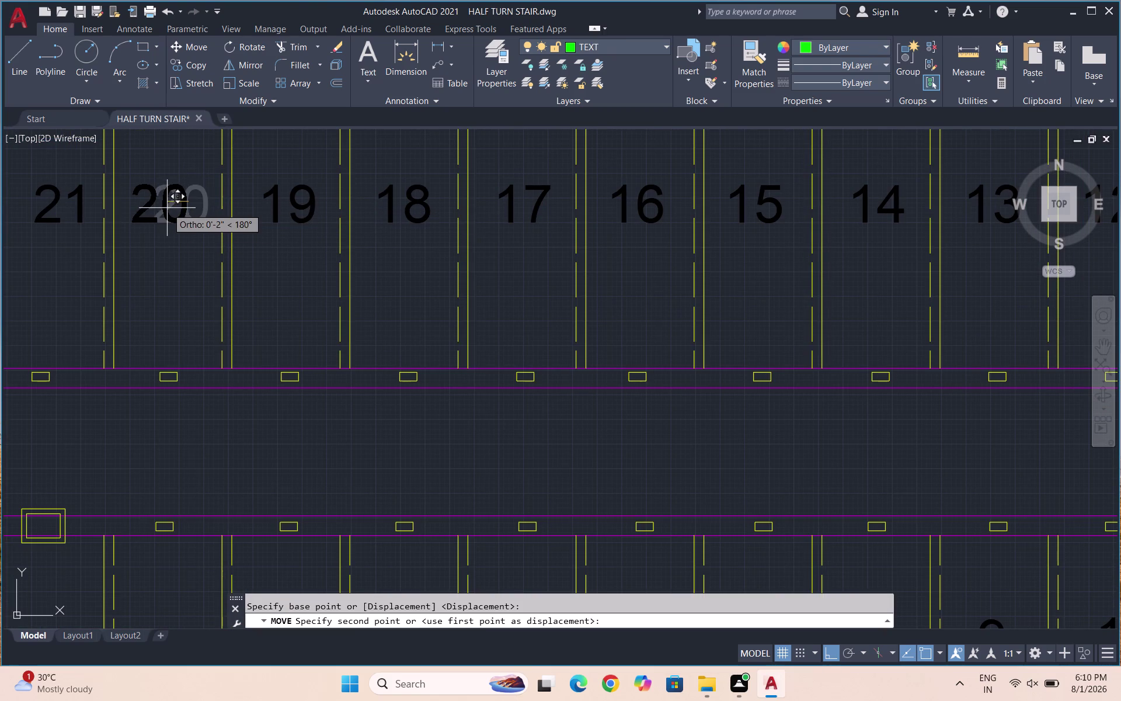
click(174, 206)
scroll(down, 3)
scroll(up, 3)
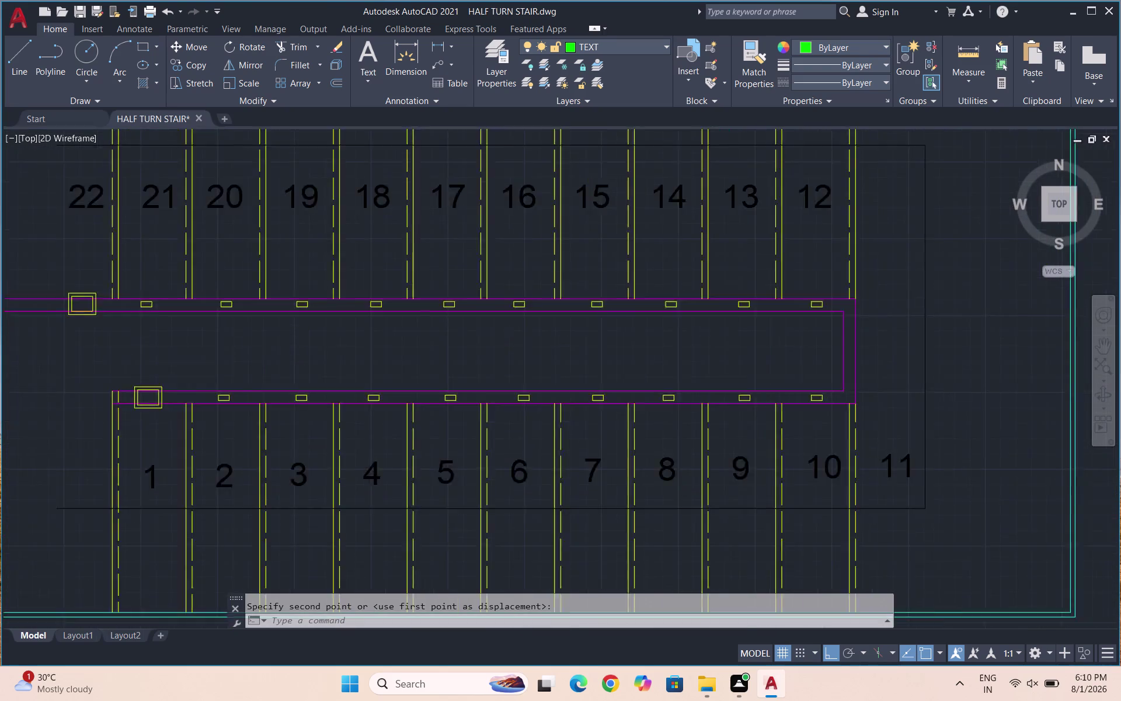
Window-select step number 21 and move it inside its tread.
click(182, 189)
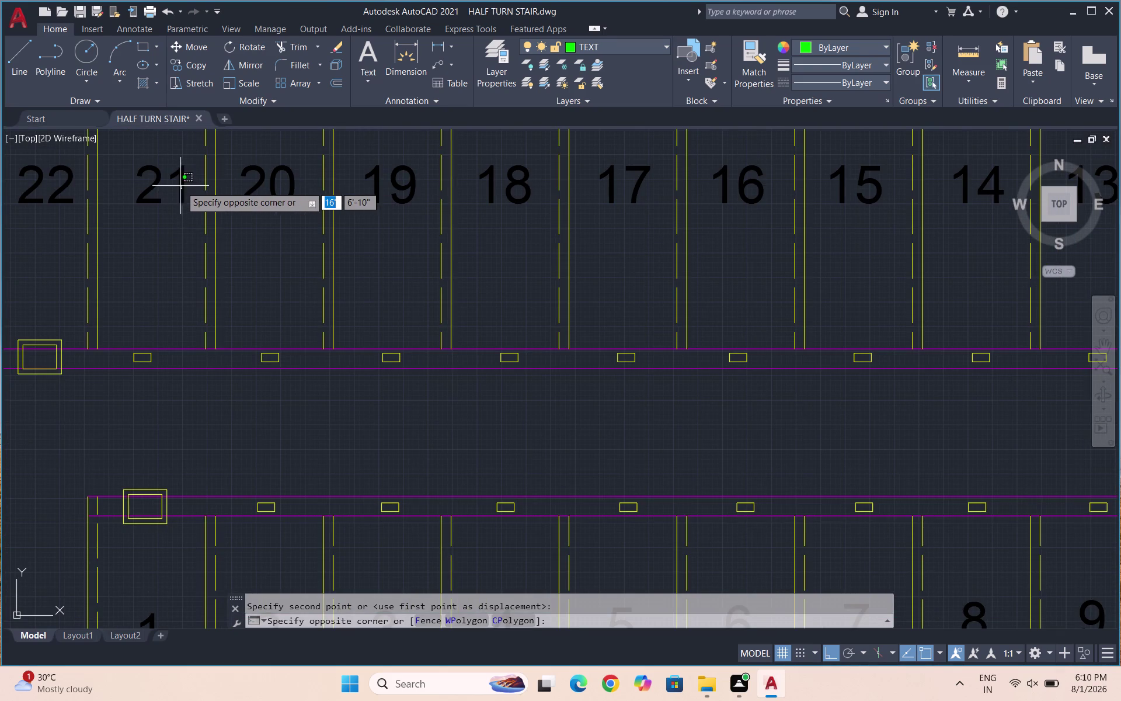
click(175, 186)
key(space)
click(167, 194)
click(150, 194)
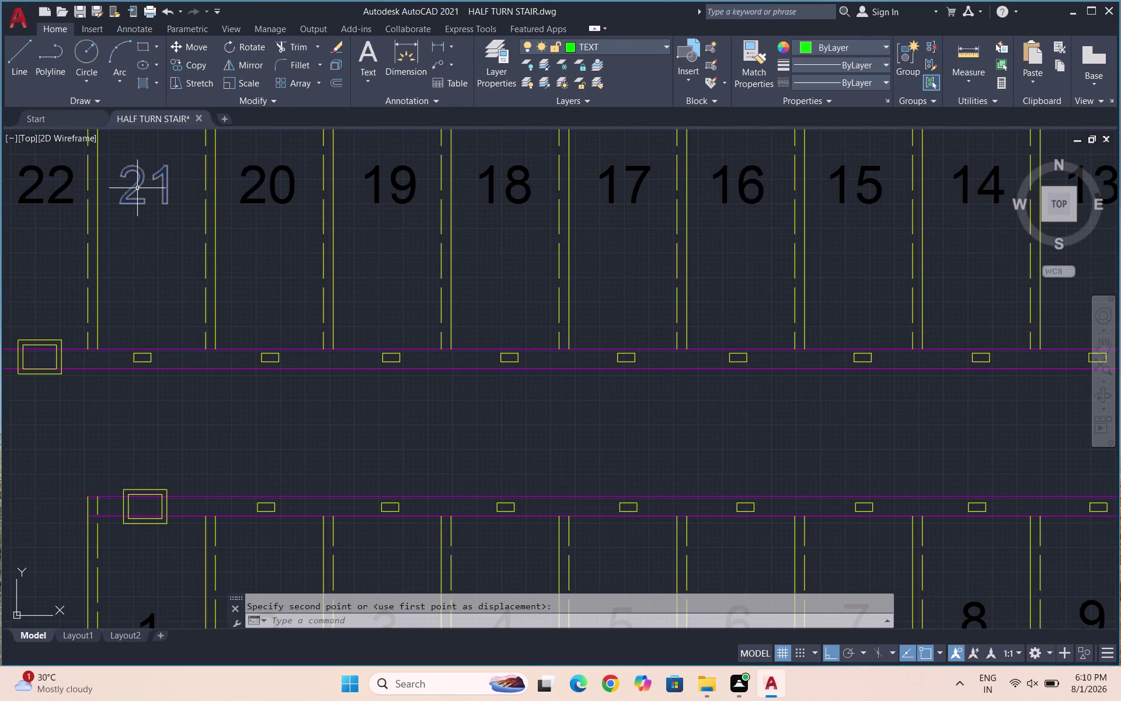
click(136, 188)
key(space)
click(142, 182)
click(147, 183)
Move step number 22 slightly left inside its tread.
scroll(down, 3)
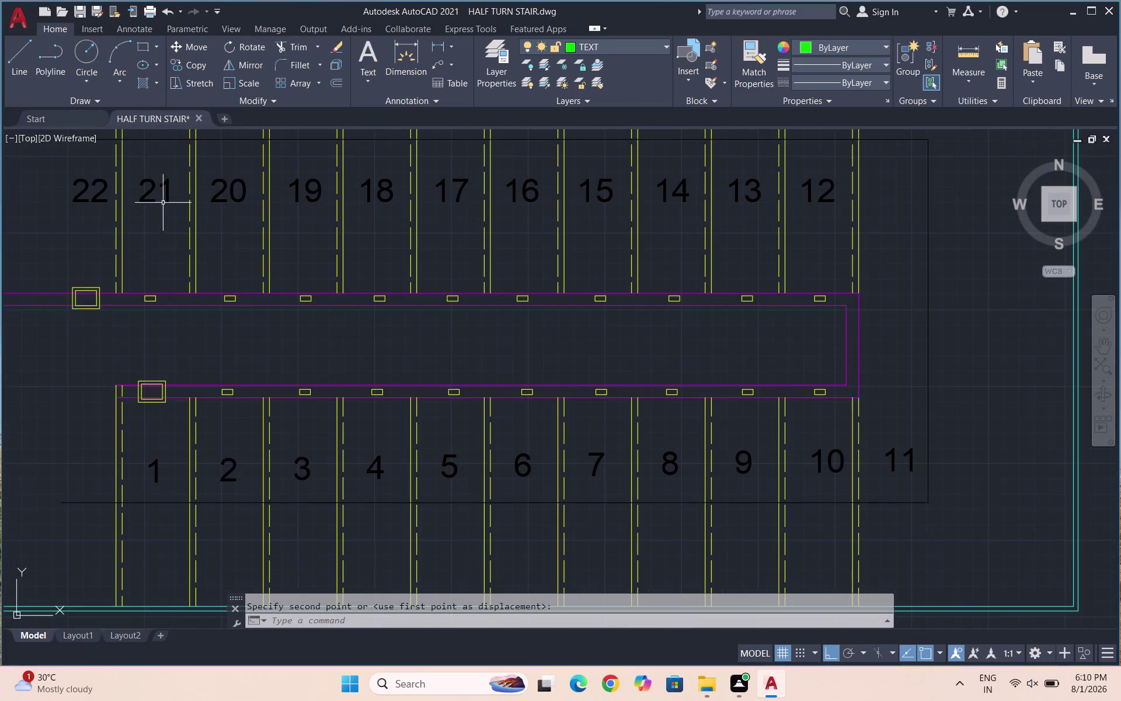
scroll(down, 3)
scroll(up, 3)
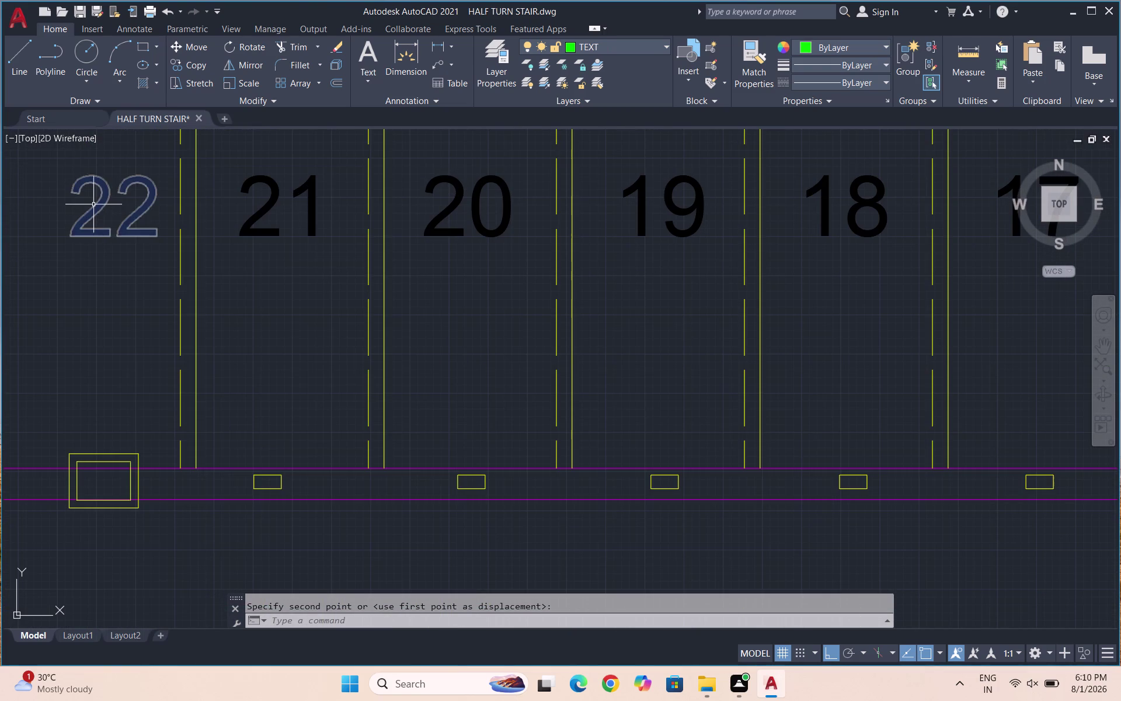
click(94, 204)
key(space)
click(101, 201)
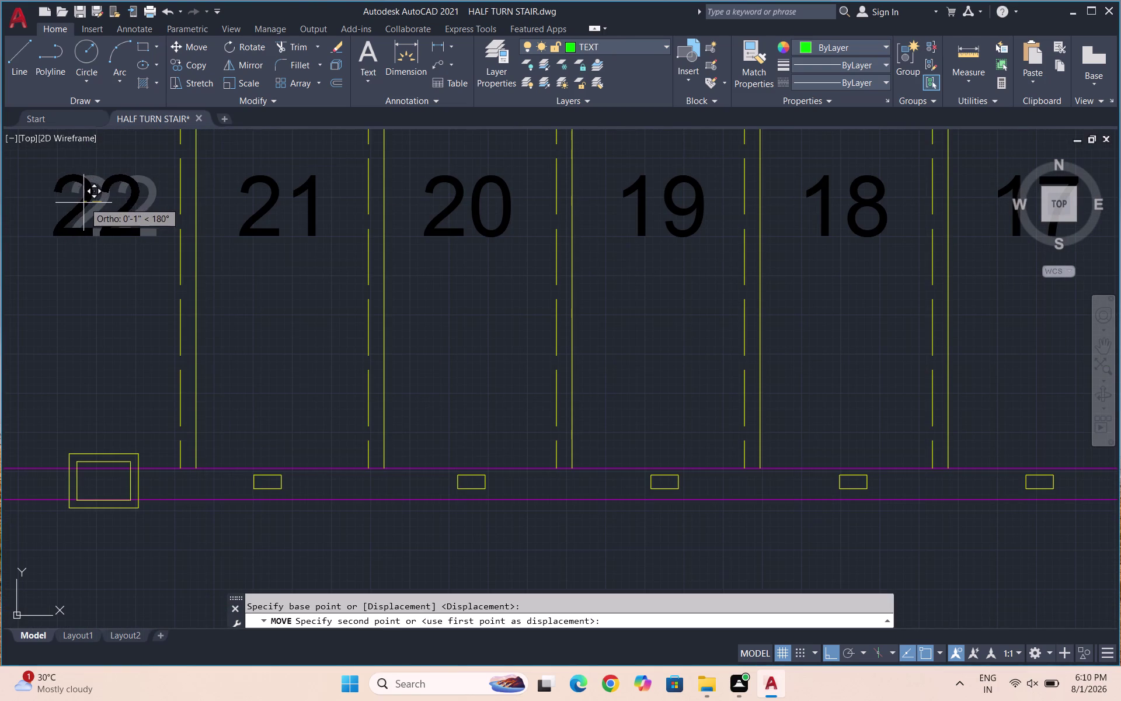
click(84, 203)
scroll(up, 3)
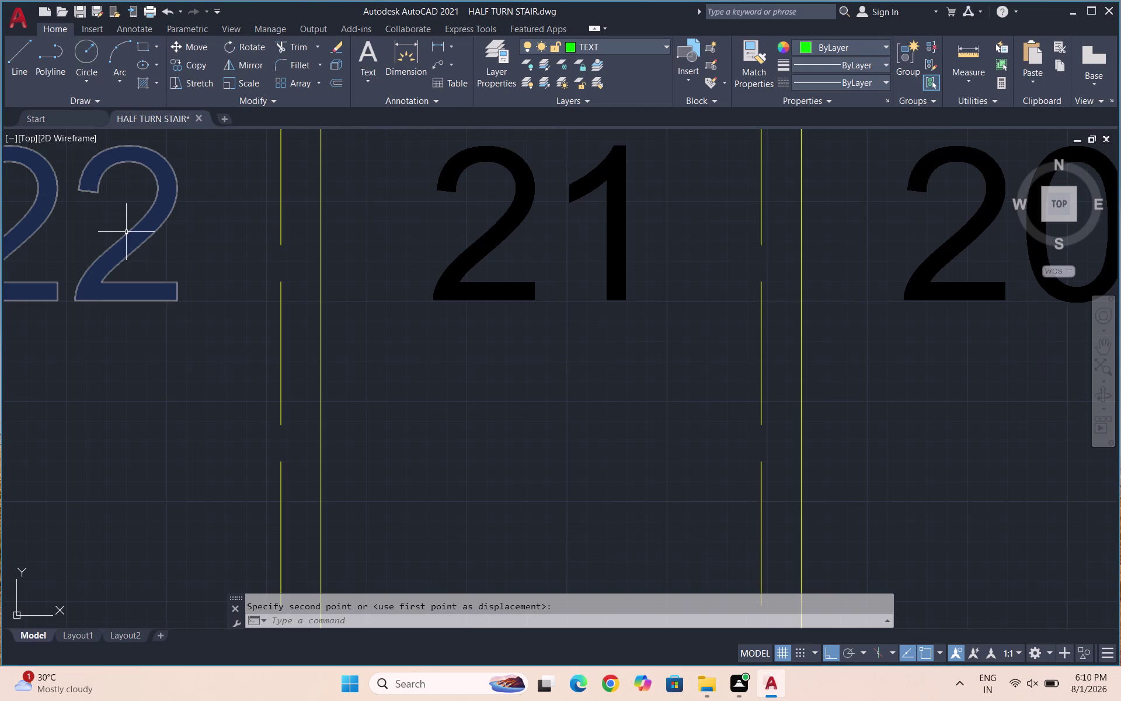
scroll(down, 3)
scroll(down, 3)
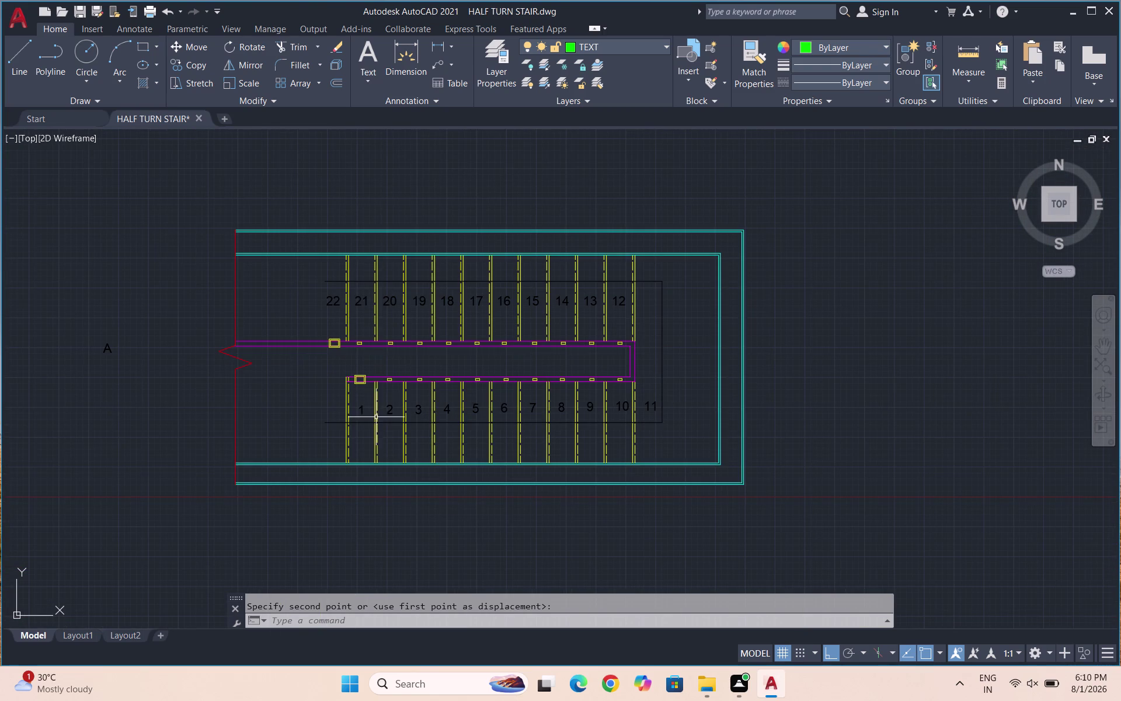
scroll(up, 3)
key(Escape)
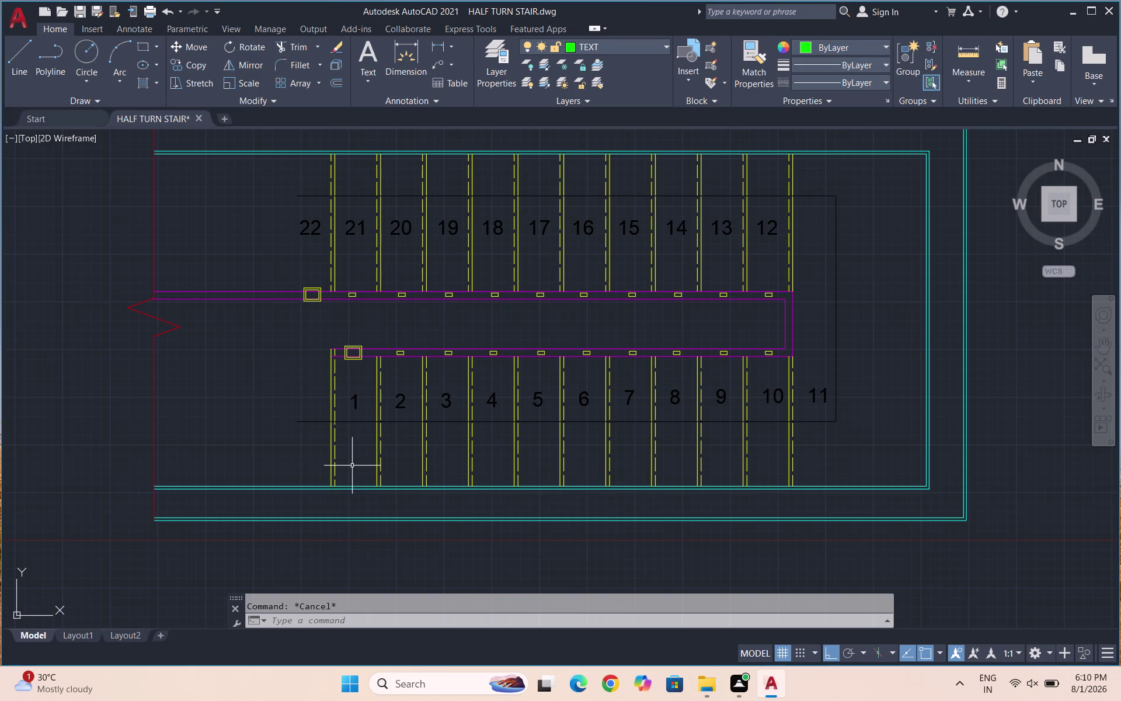
text(T)
text(COUNT)
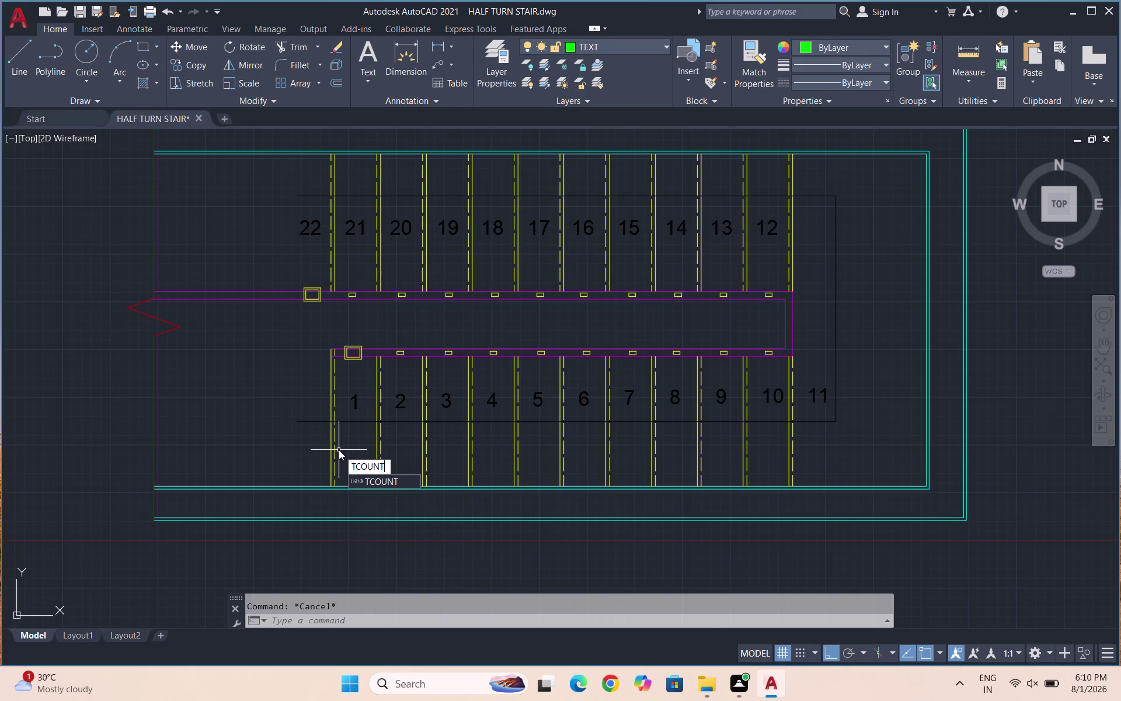
Pick step numbers 1 to 22 in order with TCOUNT, then cancel the command.
key(Return)
click(354, 407)
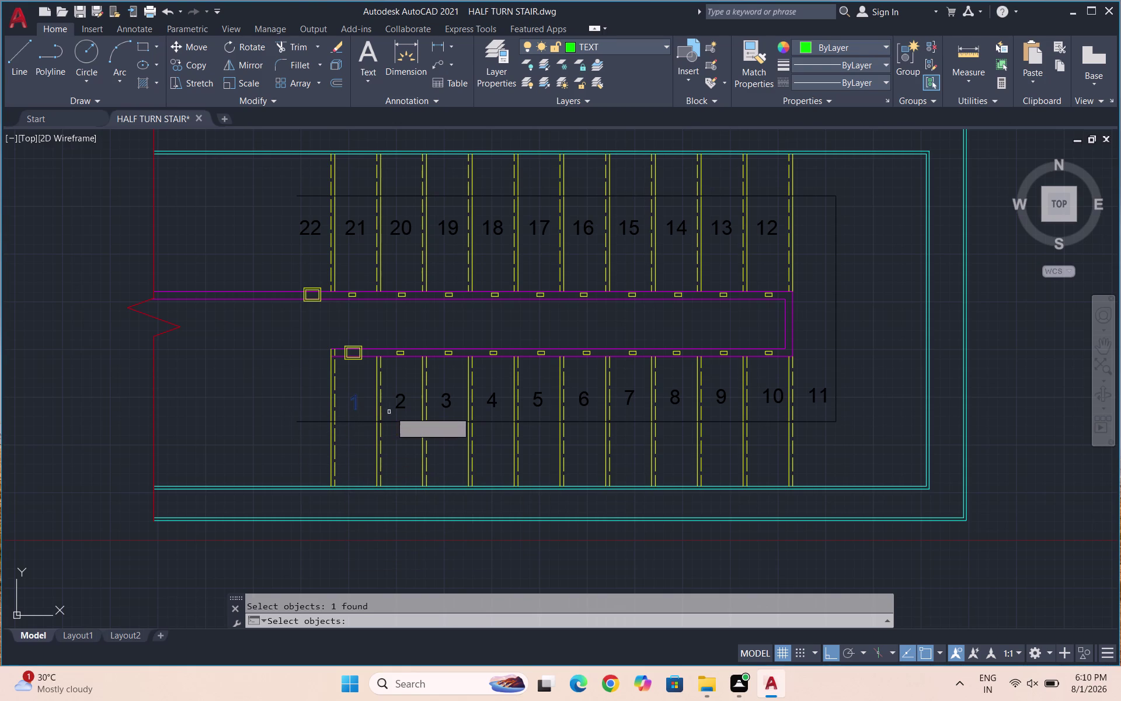
click(404, 402)
click(445, 402)
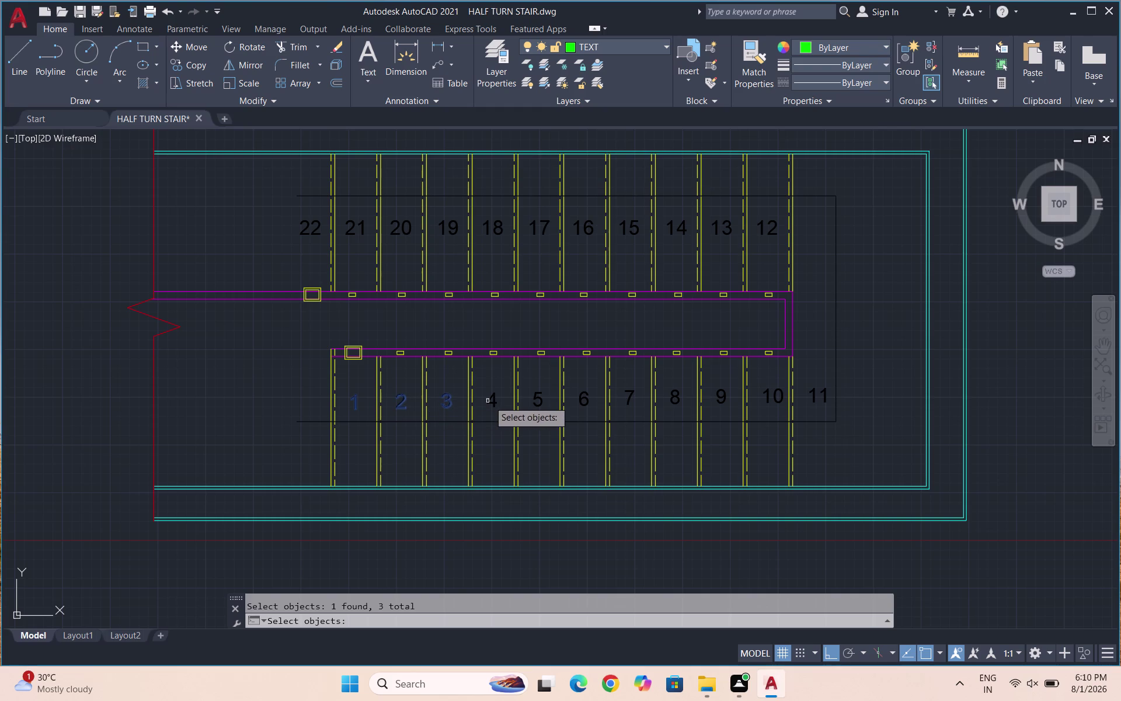
click(492, 400)
click(536, 402)
click(583, 406)
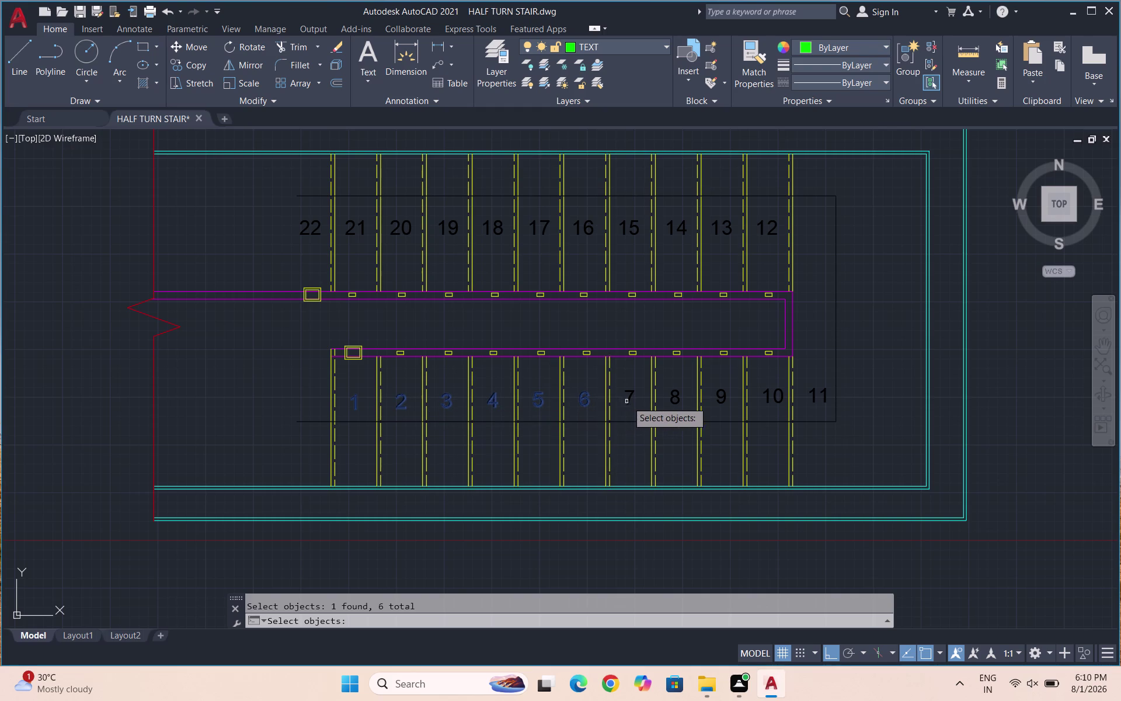
drag(631, 400, 631, 393)
click(680, 403)
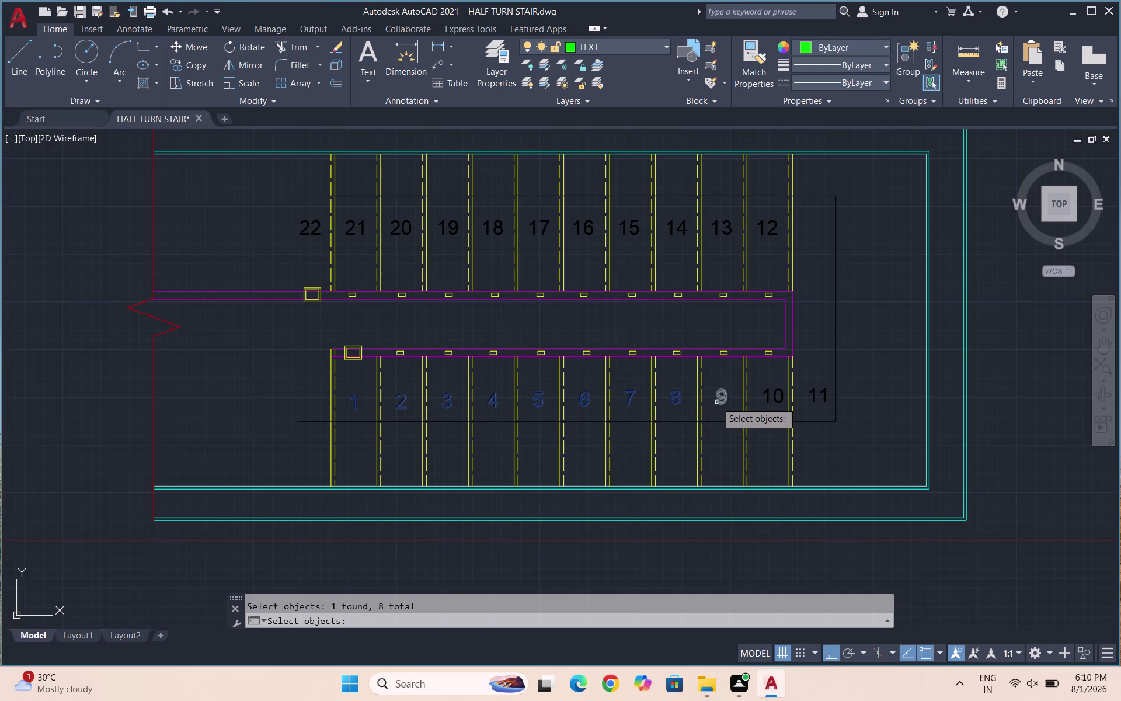
click(718, 401)
click(775, 398)
click(825, 399)
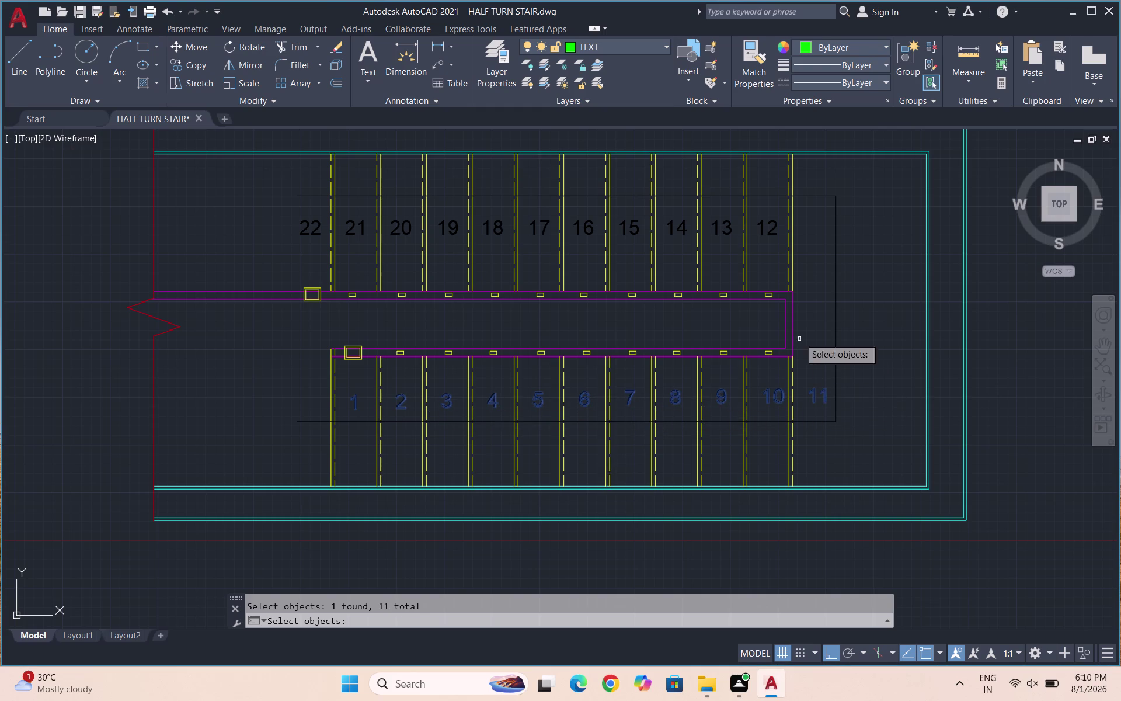
click(769, 224)
click(732, 227)
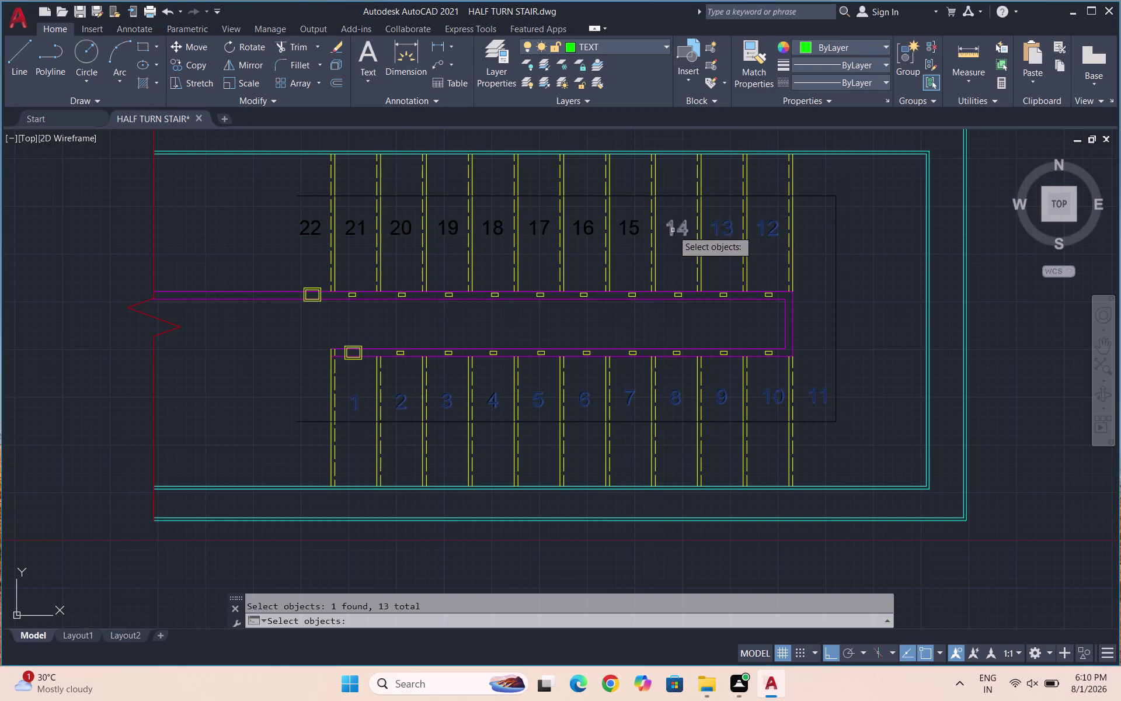
click(672, 229)
click(624, 232)
click(582, 233)
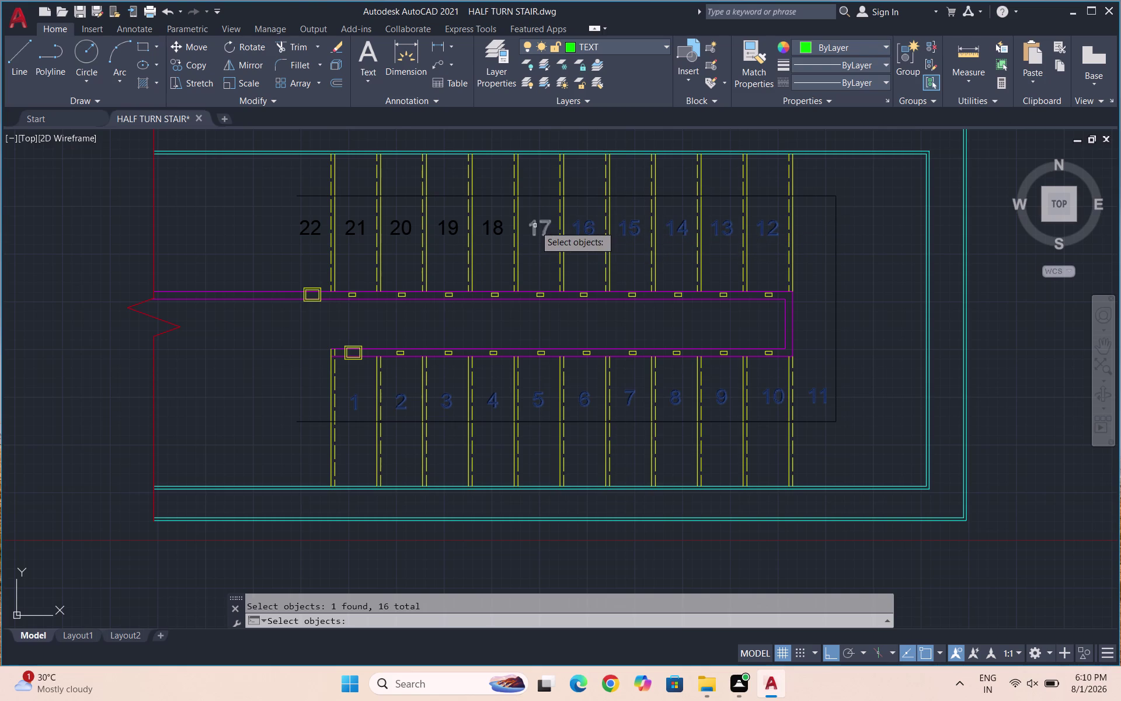
click(535, 225)
click(489, 234)
click(445, 229)
click(402, 232)
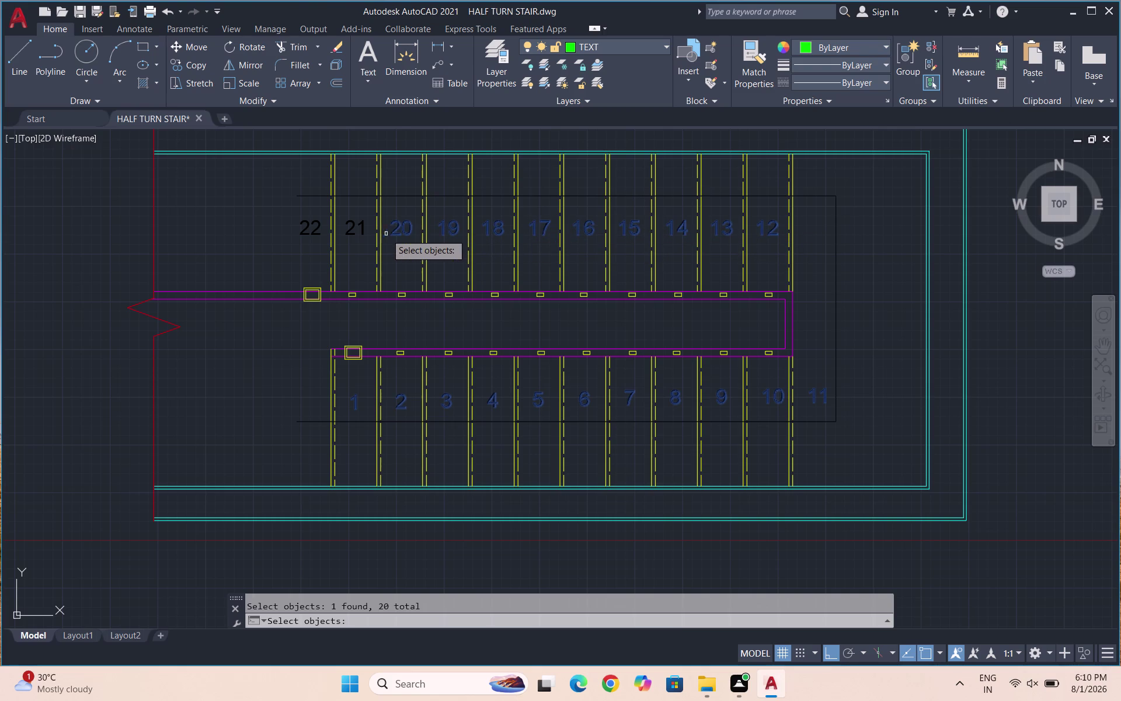
click(354, 233)
click(311, 233)
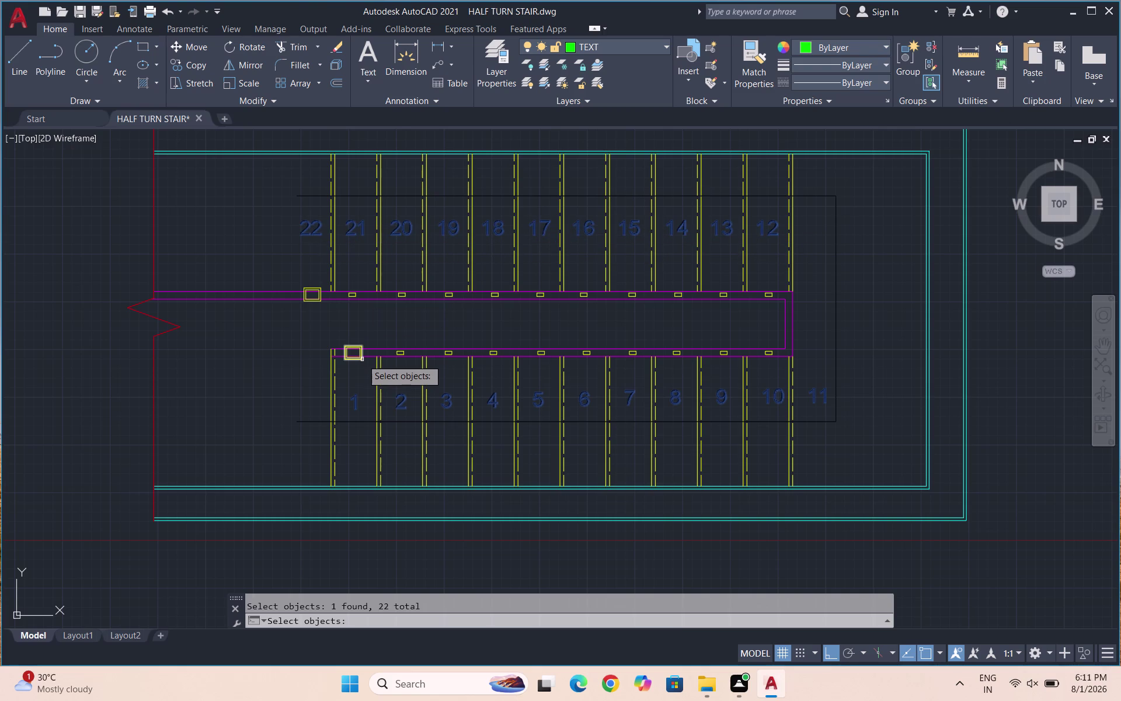
text(TCI)
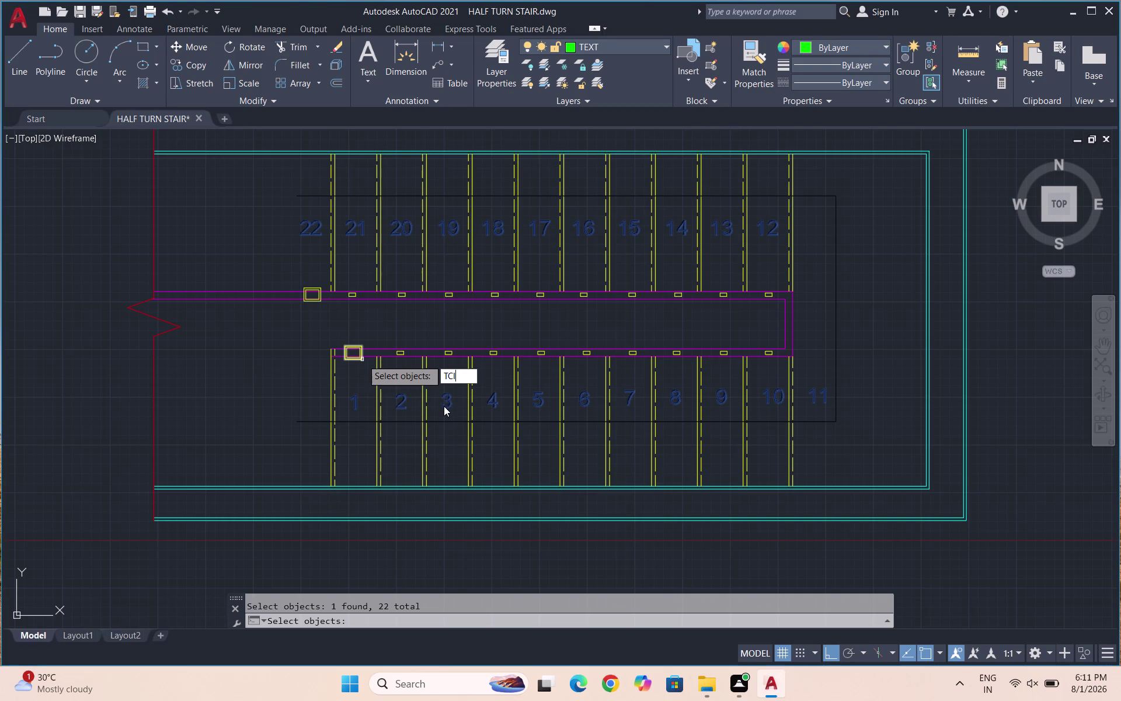
click(631, 49)
key(Escape)
Select all 22 step numbers across the lower and upper flights.
click(354, 403)
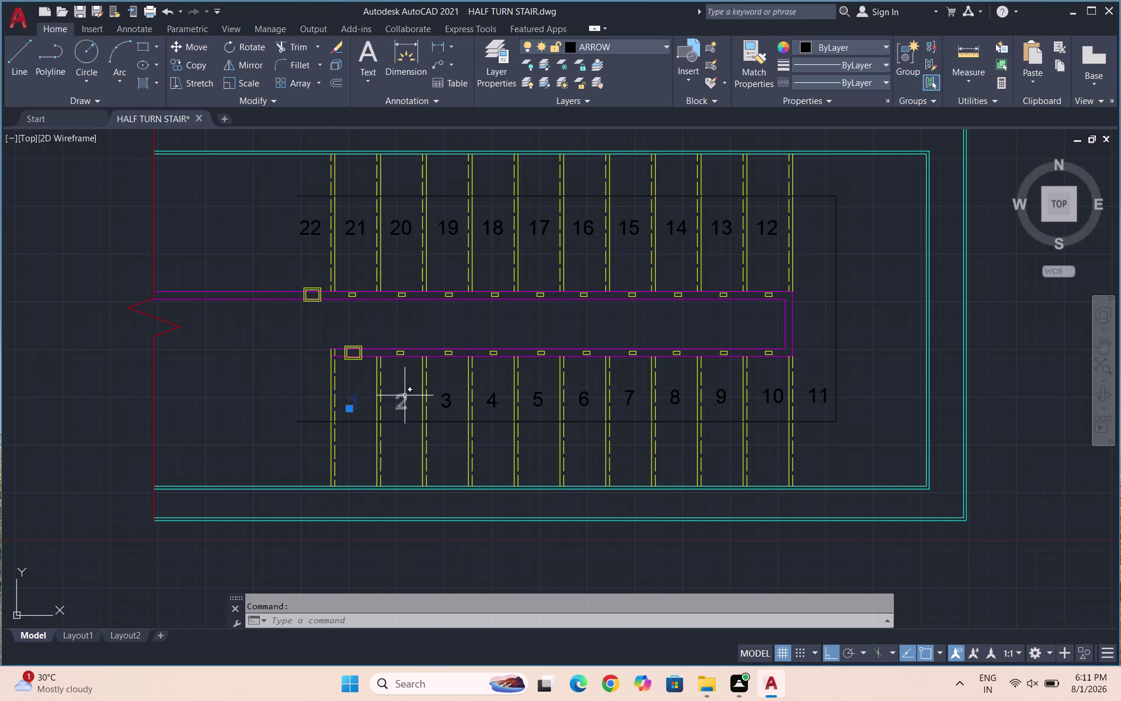
click(405, 396)
click(449, 398)
click(492, 403)
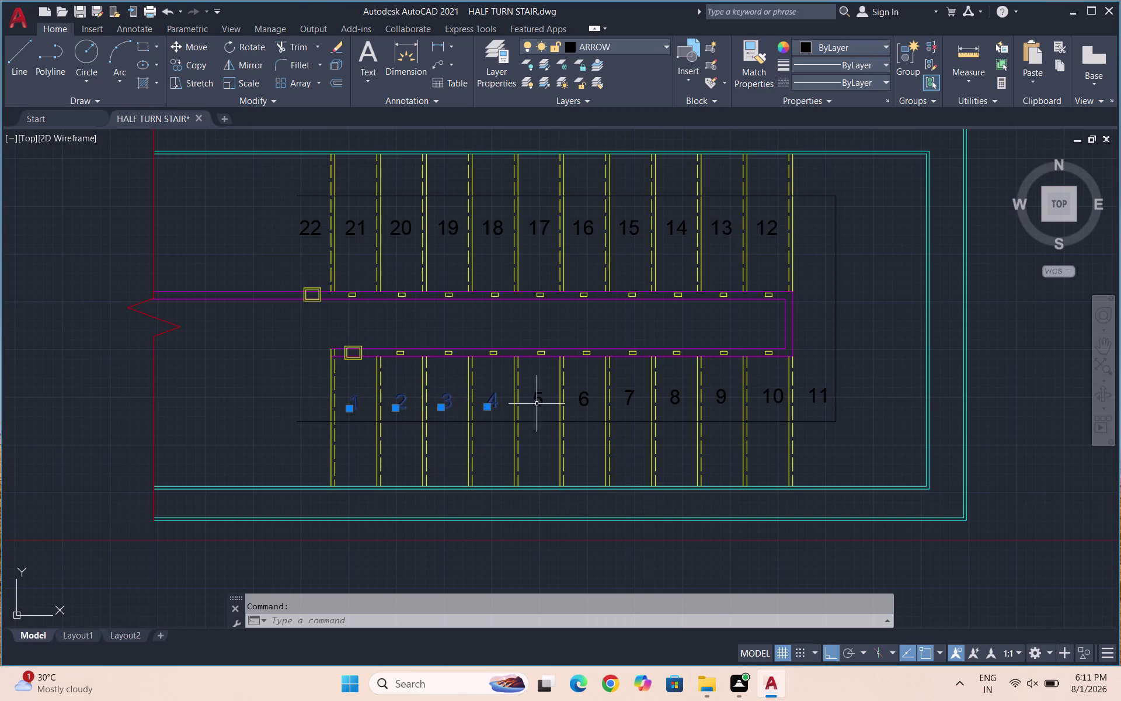
click(547, 401)
click(537, 404)
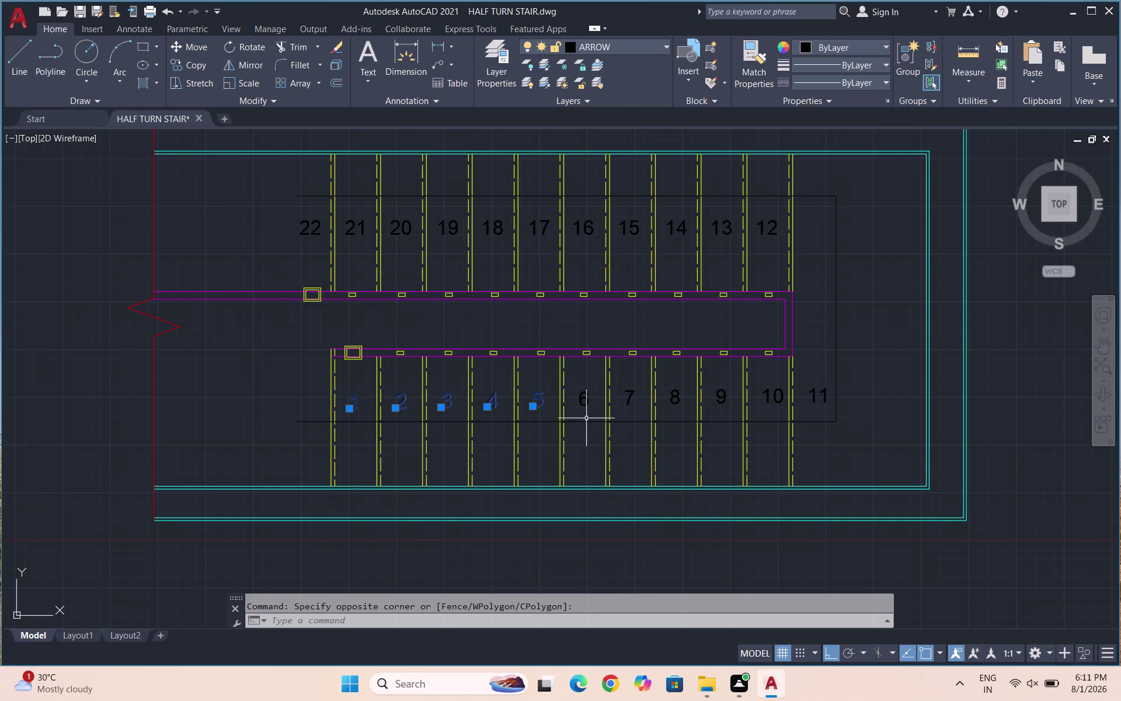
click(584, 401)
click(632, 396)
click(683, 395)
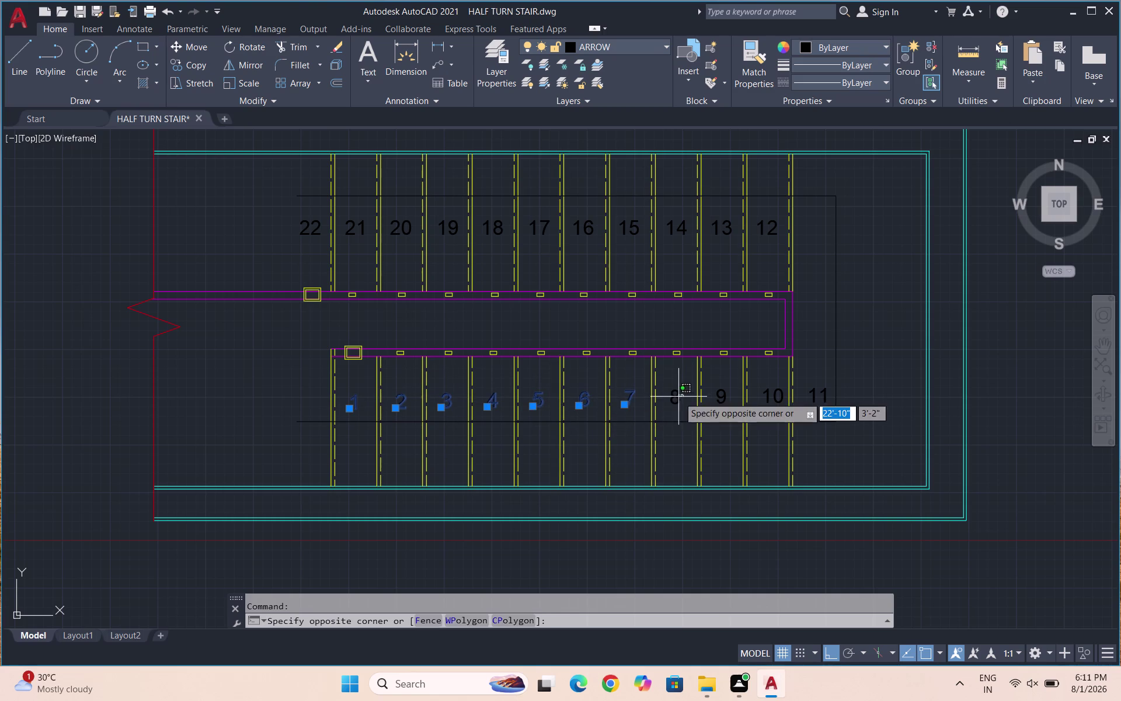
click(677, 397)
click(724, 397)
click(776, 396)
click(813, 398)
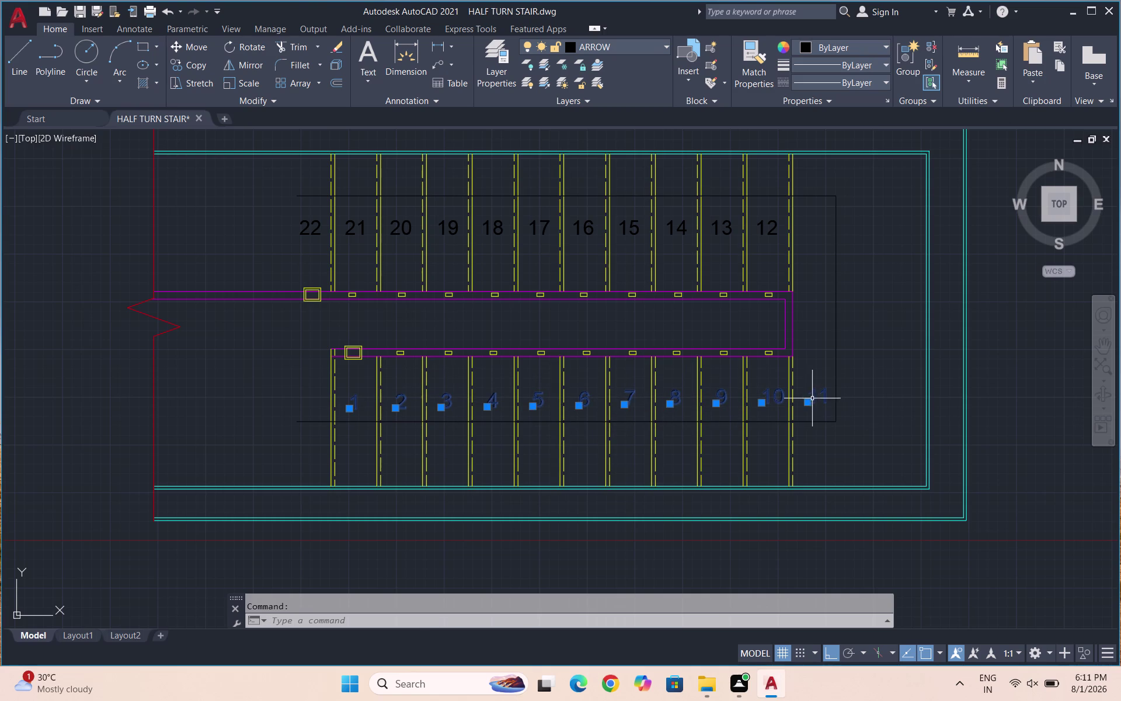
click(769, 232)
click(722, 226)
click(680, 225)
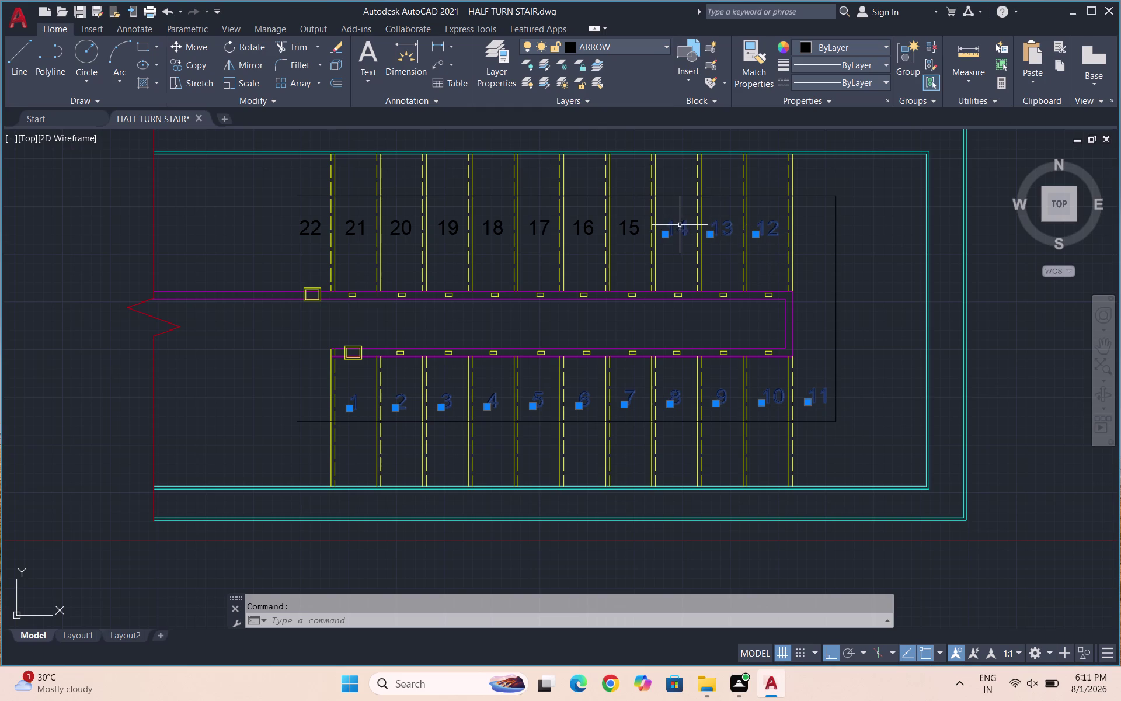
click(634, 227)
click(594, 223)
click(541, 226)
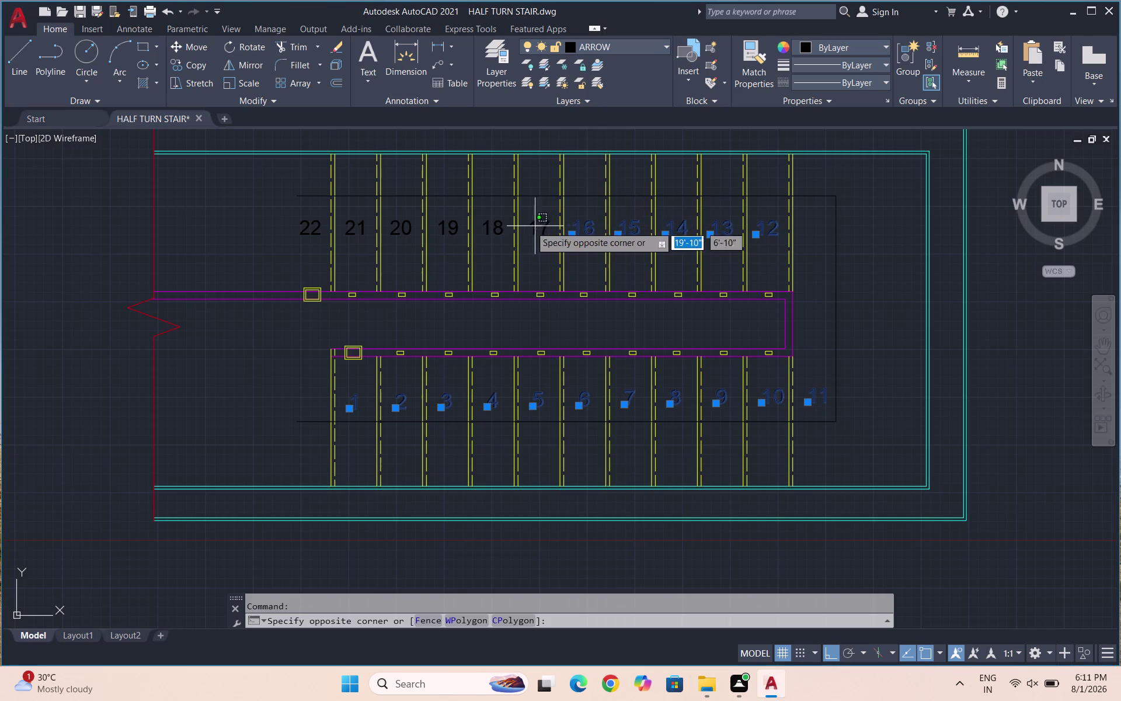
click(542, 224)
click(532, 225)
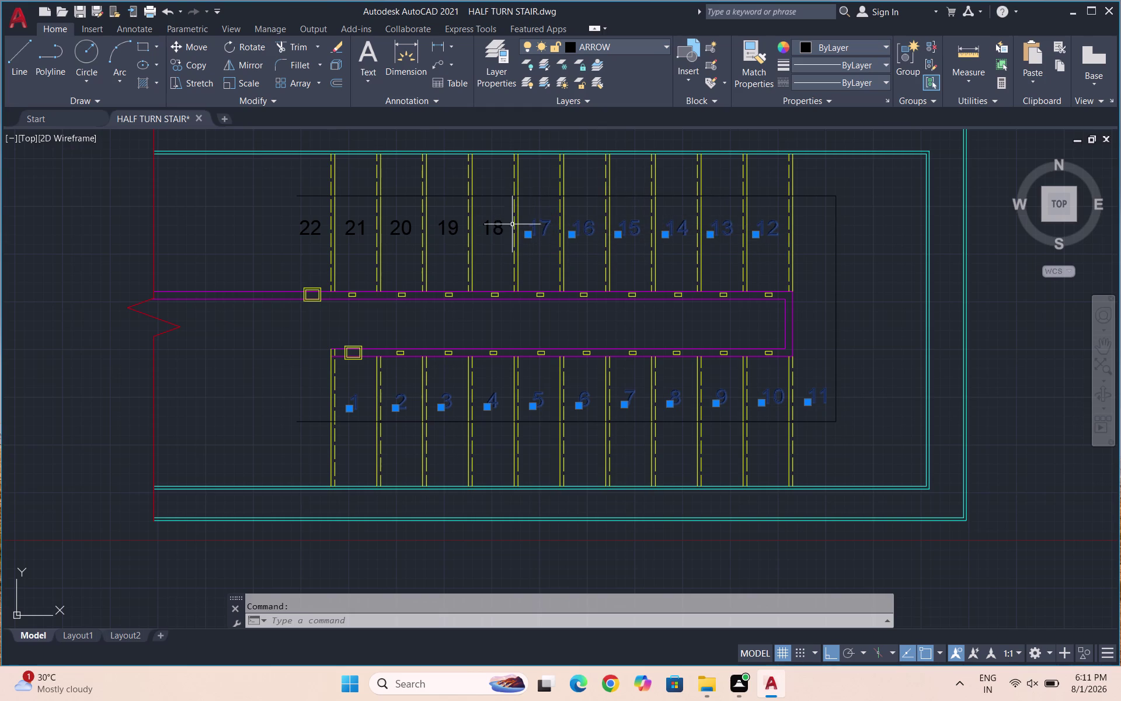
click(499, 223)
click(448, 230)
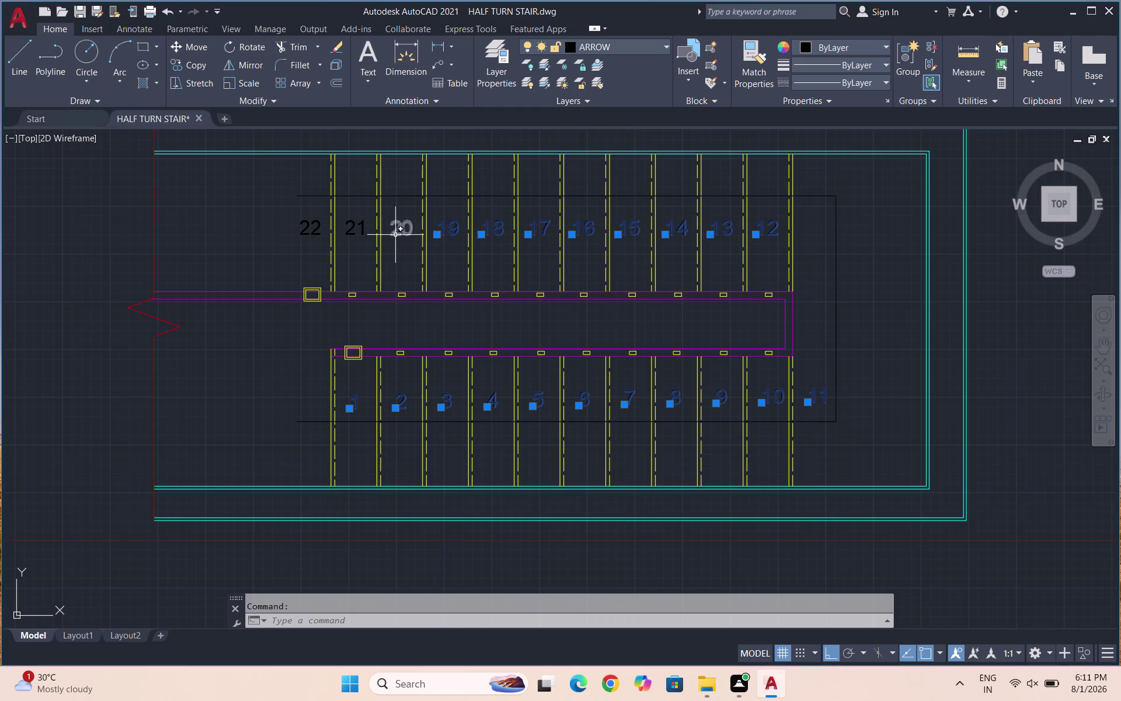
click(396, 220)
click(358, 229)
click(352, 220)
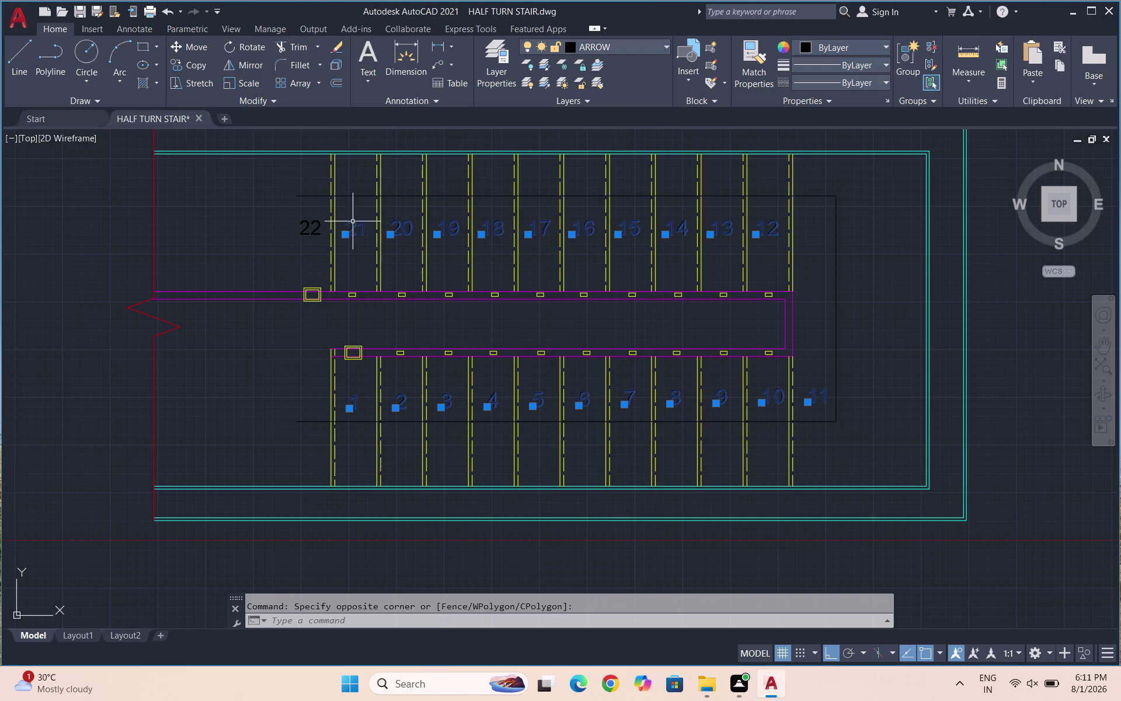
click(314, 224)
click(602, 48)
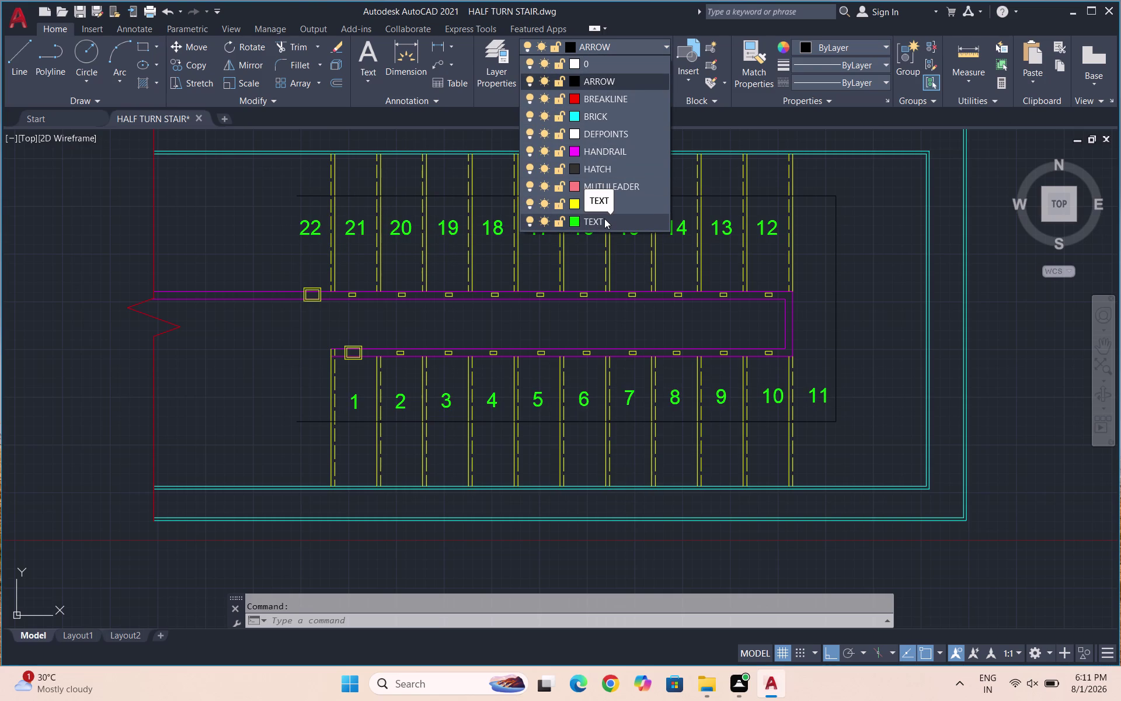
click(586, 219)
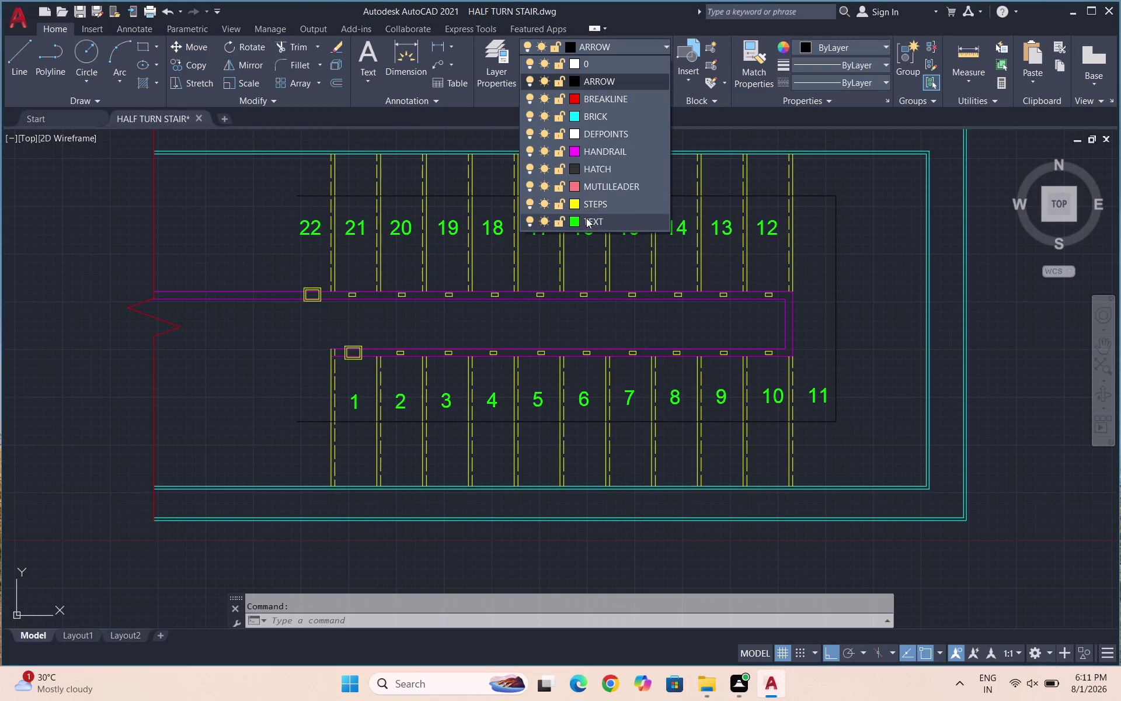
key(Escape)
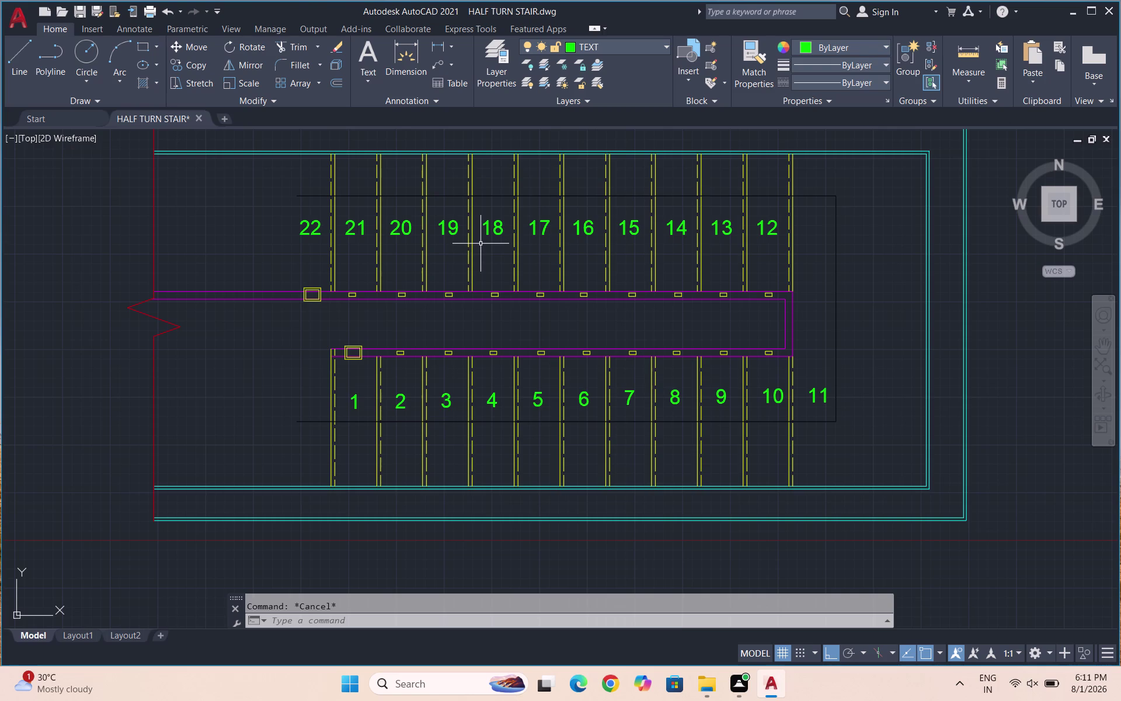
key(Escape)
key(t)
key(c)
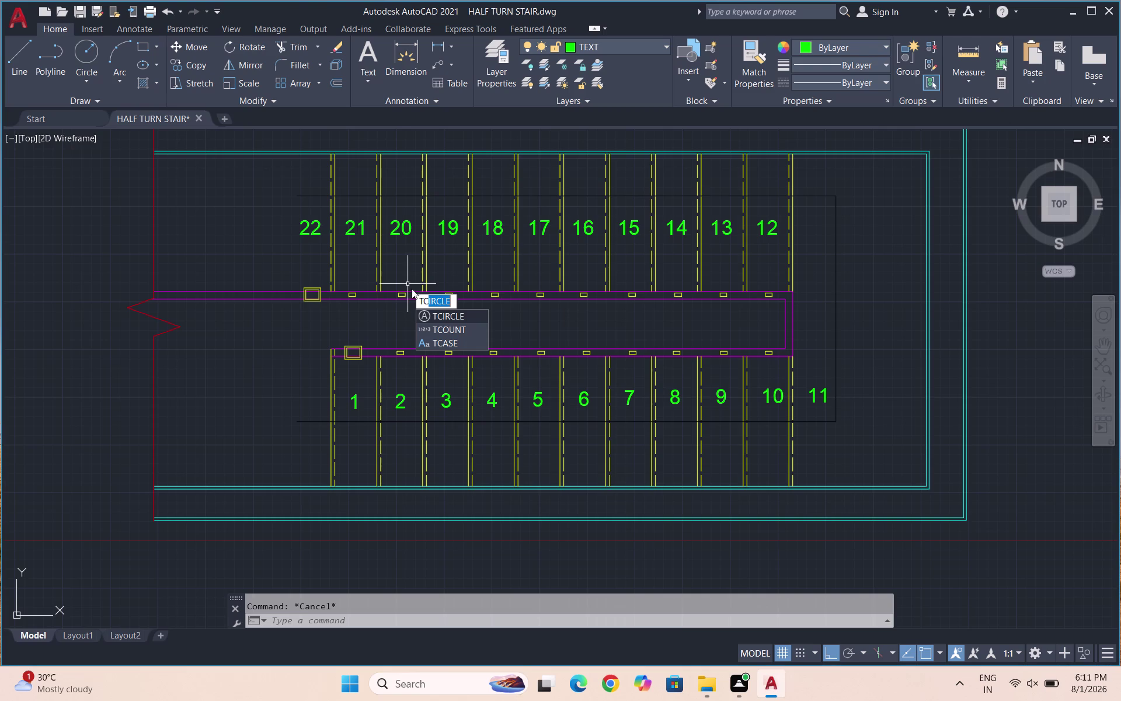
Start TCIRCLE and select tread numbers 1 through 9 on the lower flight.
click(438, 319)
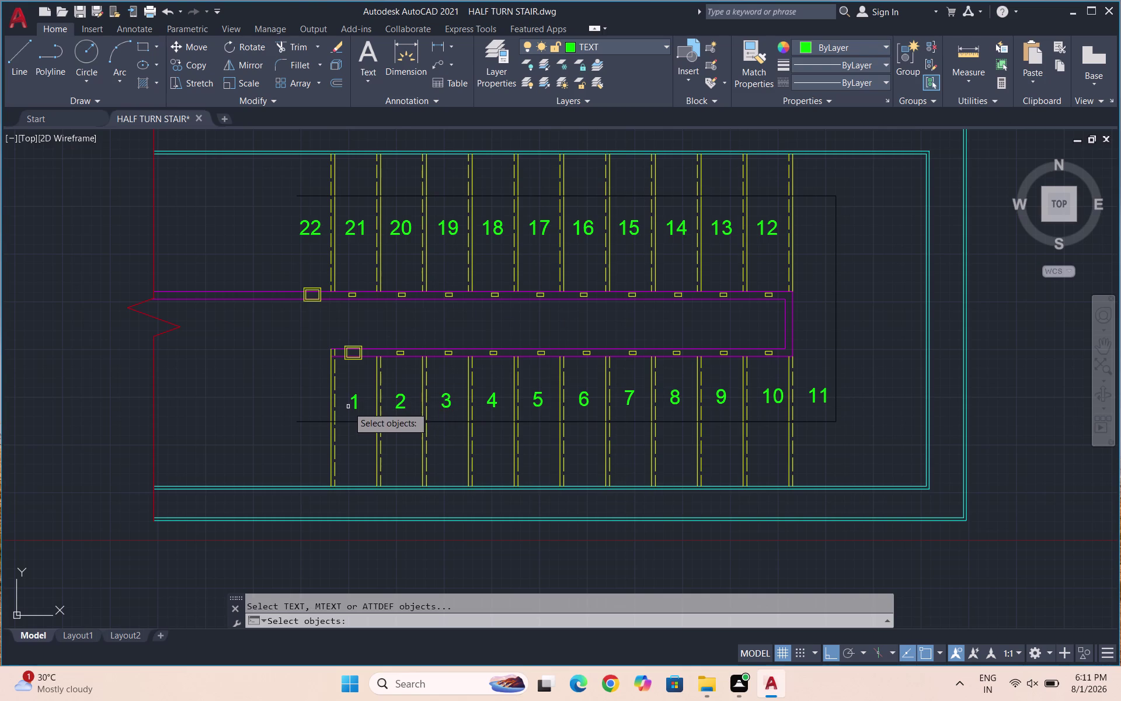
click(353, 402)
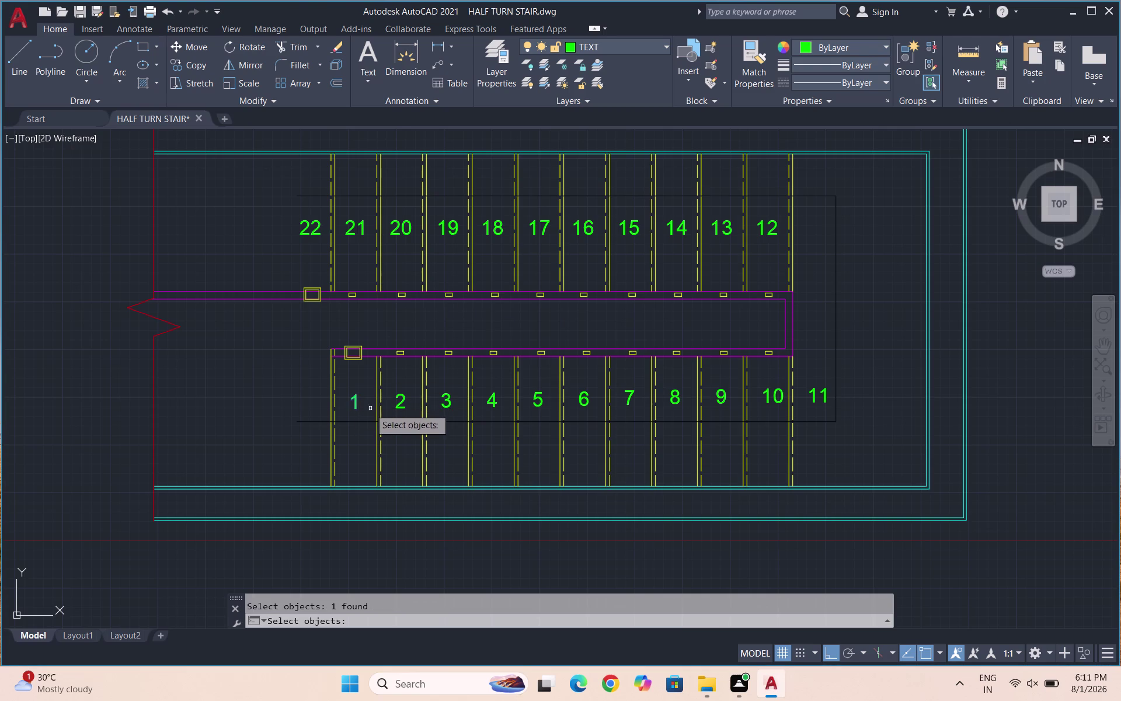
click(402, 401)
click(445, 402)
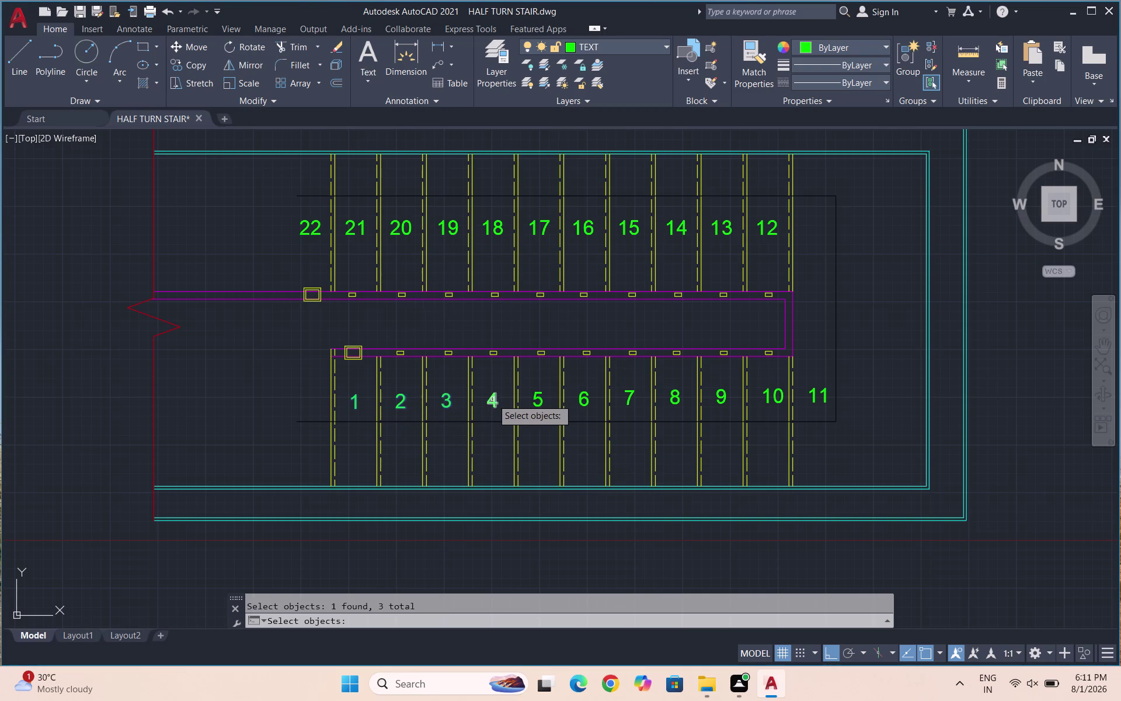
click(497, 400)
click(539, 401)
click(584, 399)
click(634, 394)
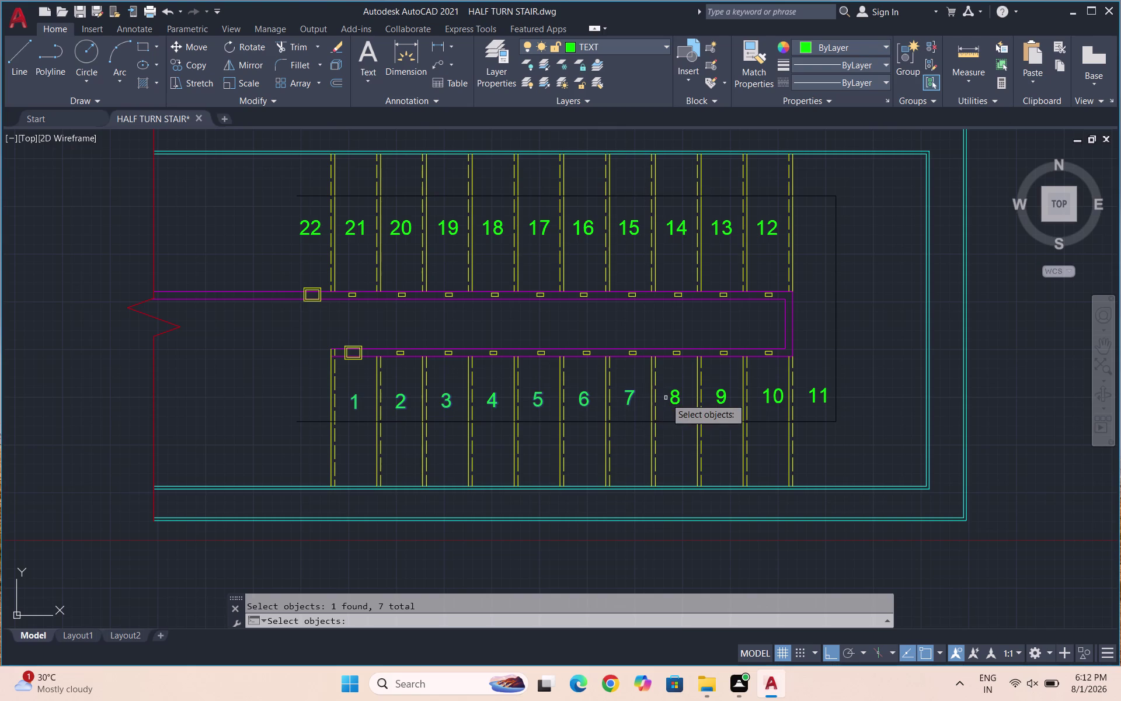
click(671, 398)
click(713, 395)
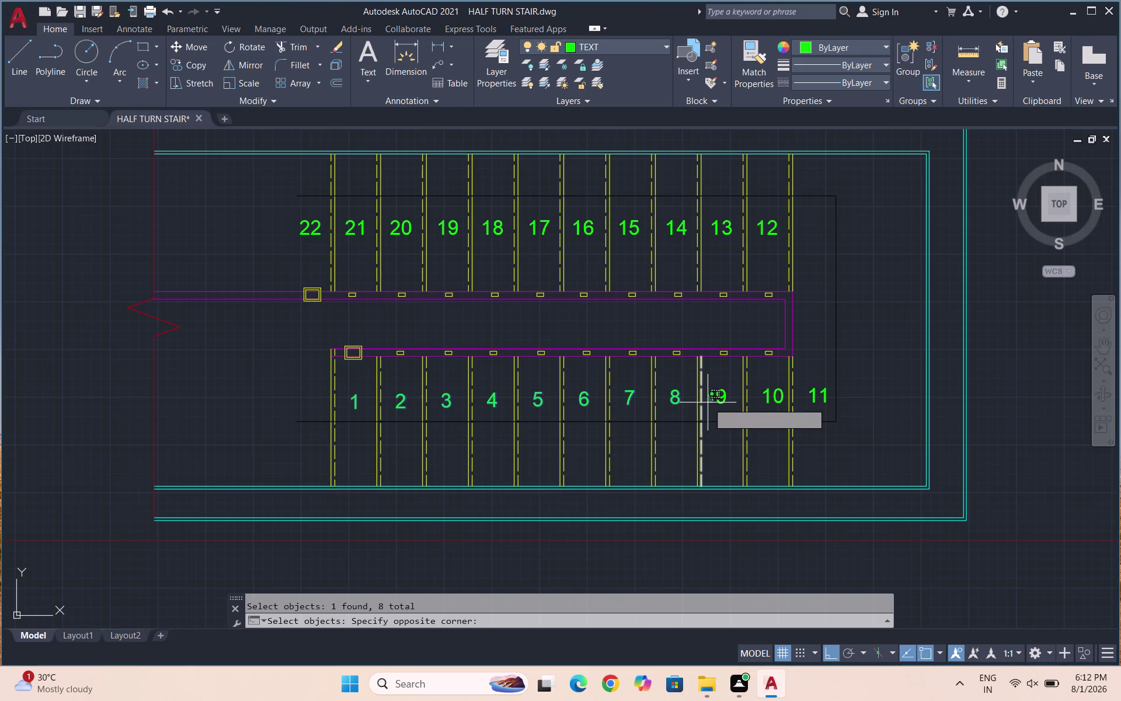
click(720, 395)
click(723, 398)
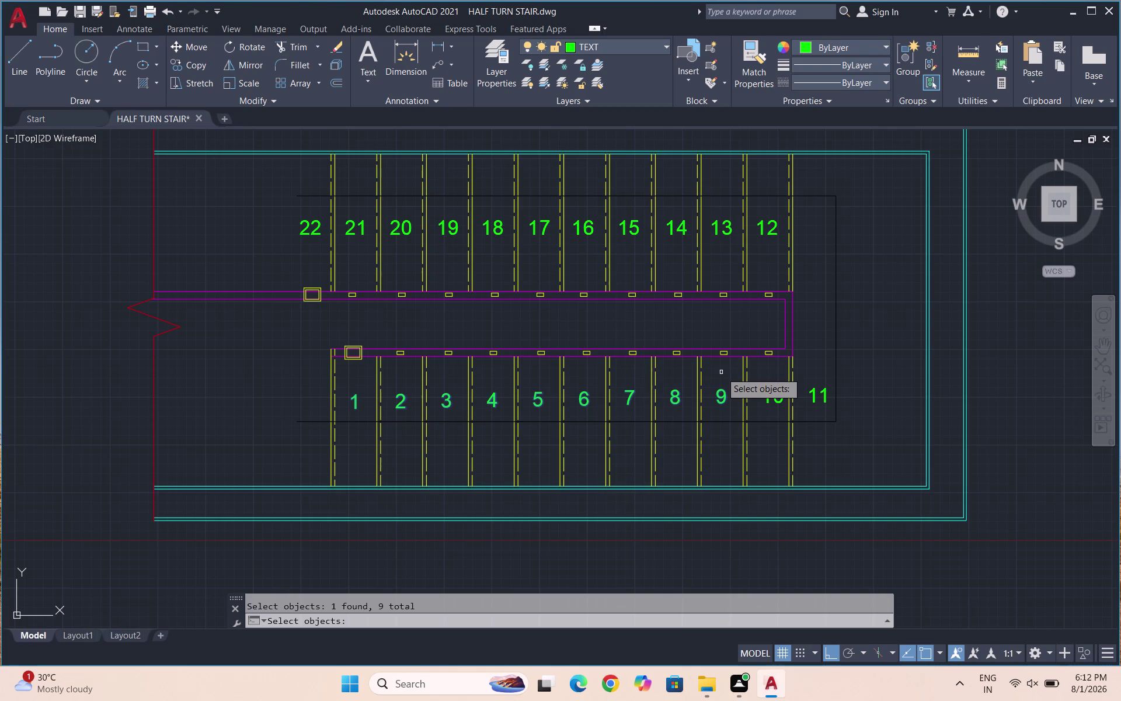
Accept the default offset and choose Circles to enclose the selected numbers.
key(Return)
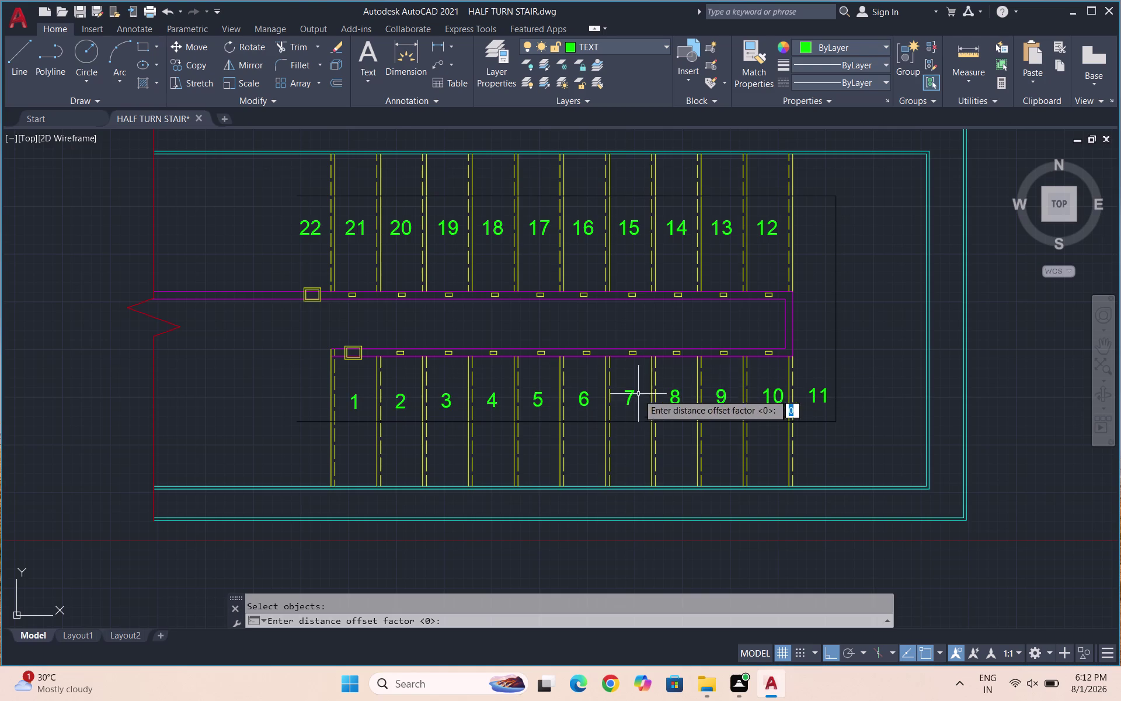
key(Return)
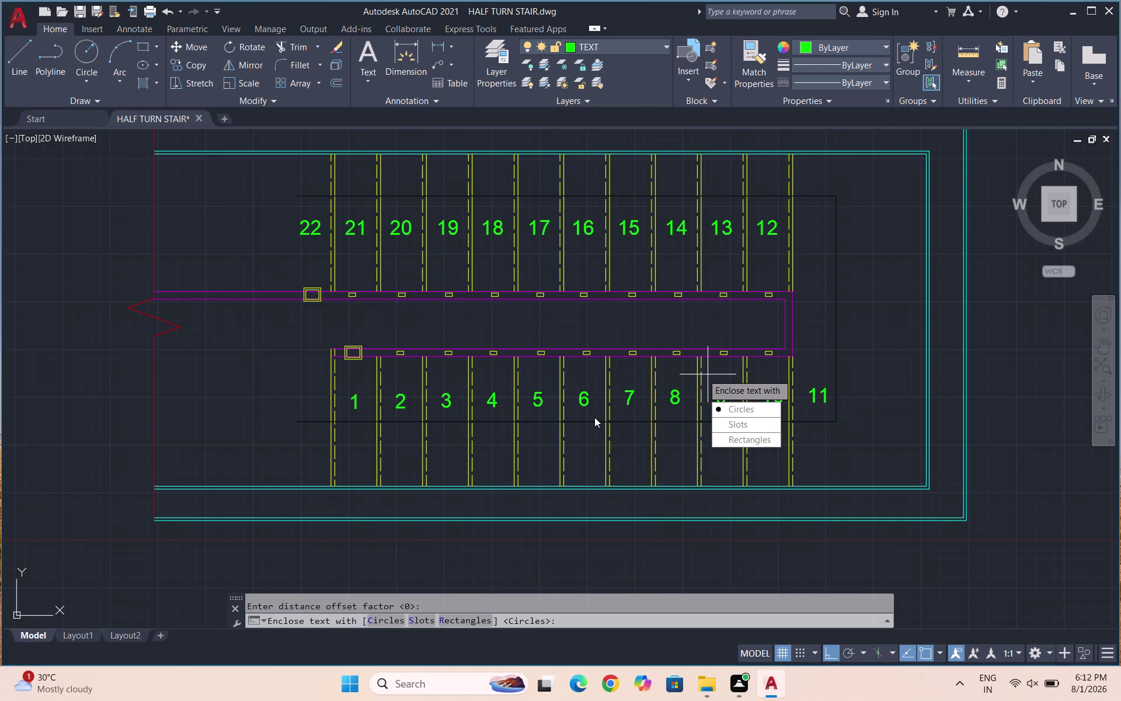
key(Return)
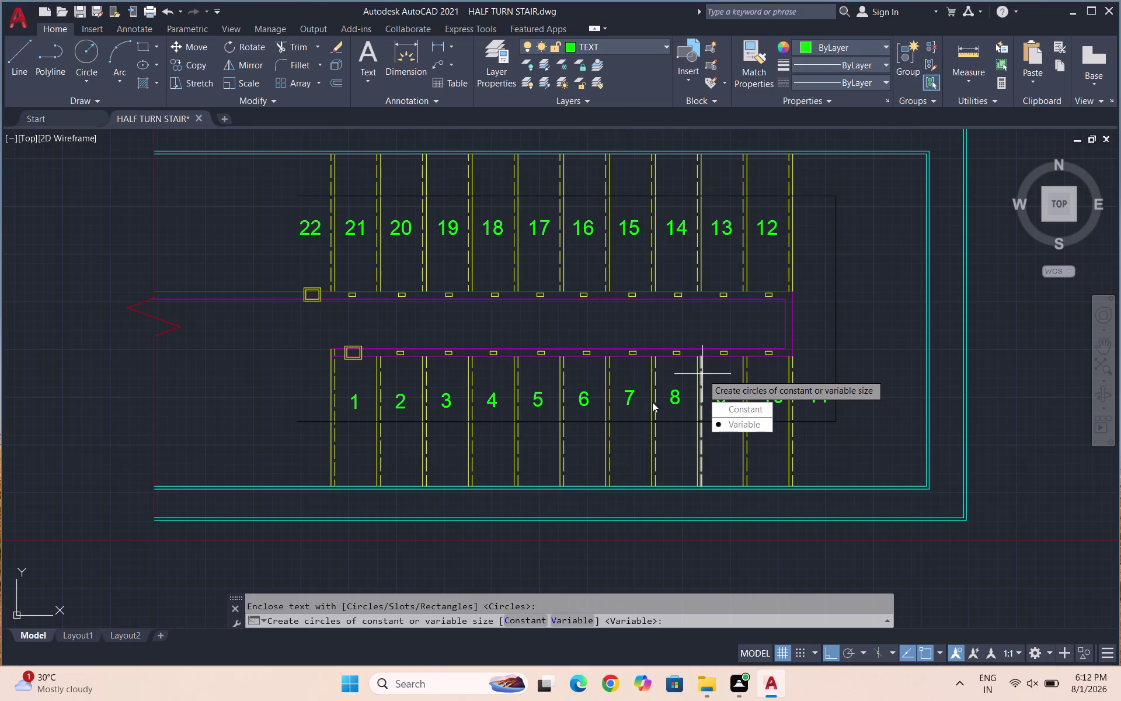
drag(758, 409, 702, 374)
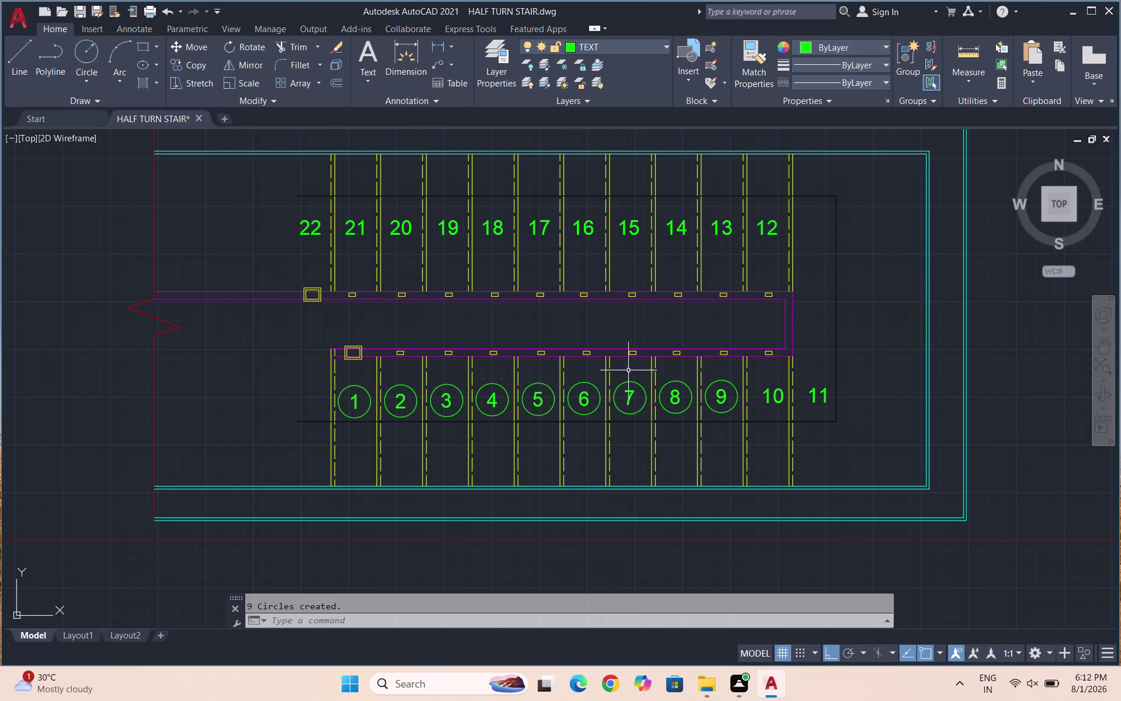
scroll(down, 3)
scroll(up, 3)
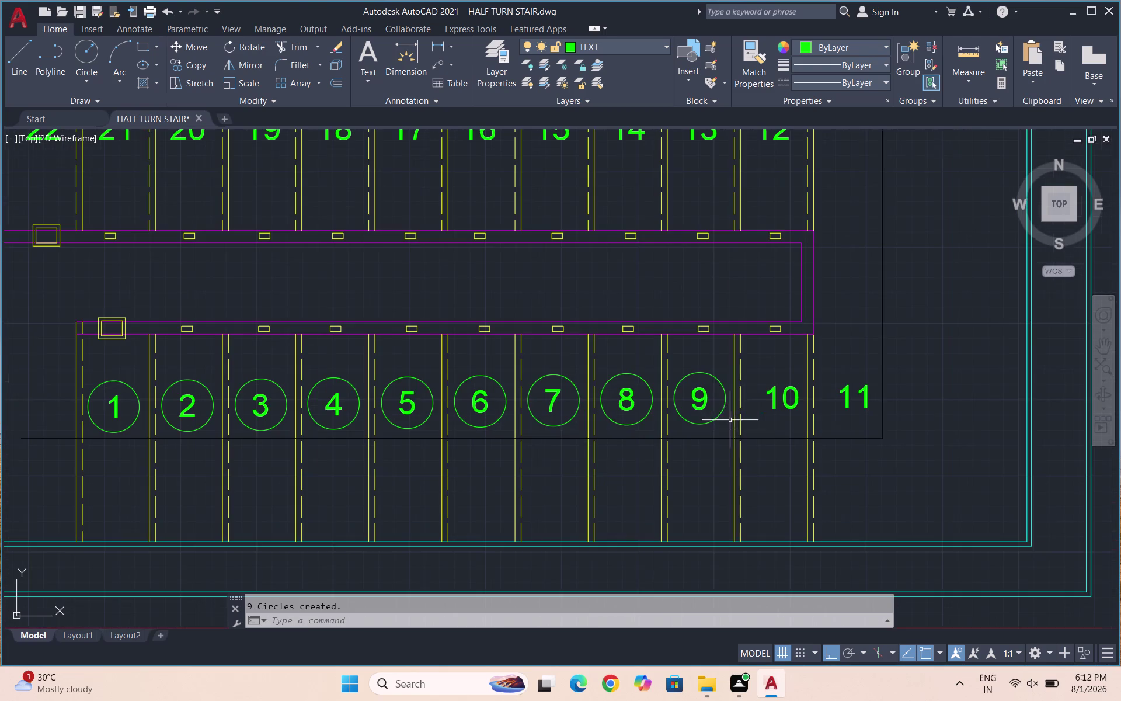
scroll(up, 3)
key(Escape)
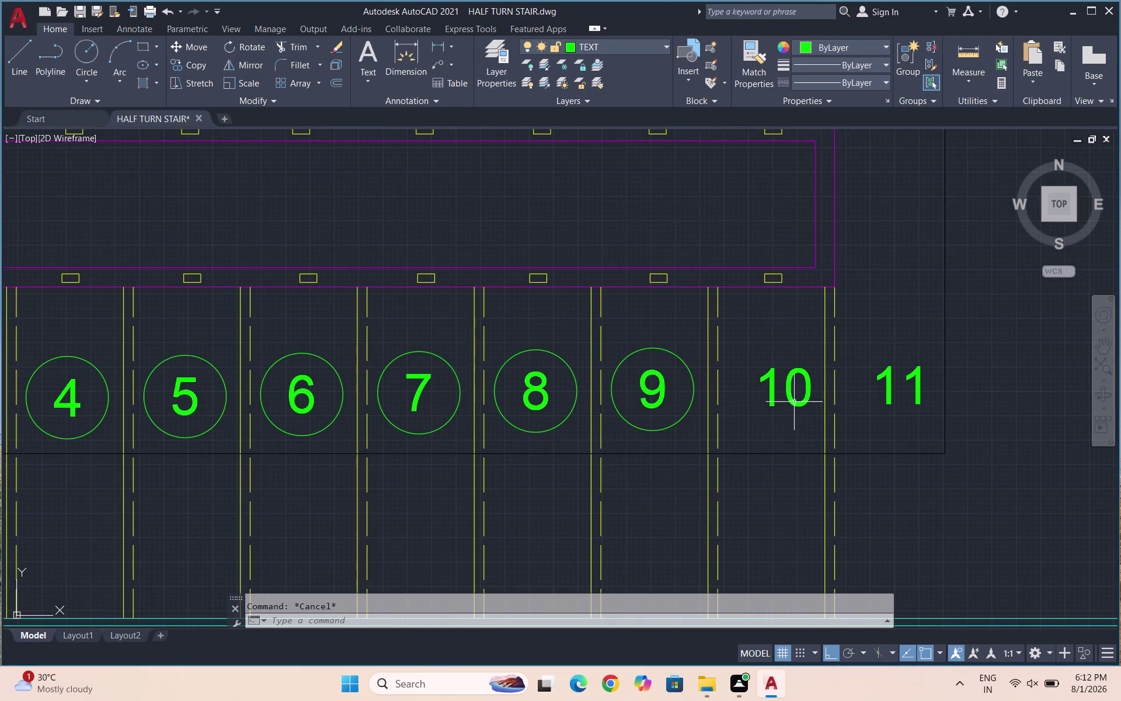
click(792, 392)
key(m)
key(Return)
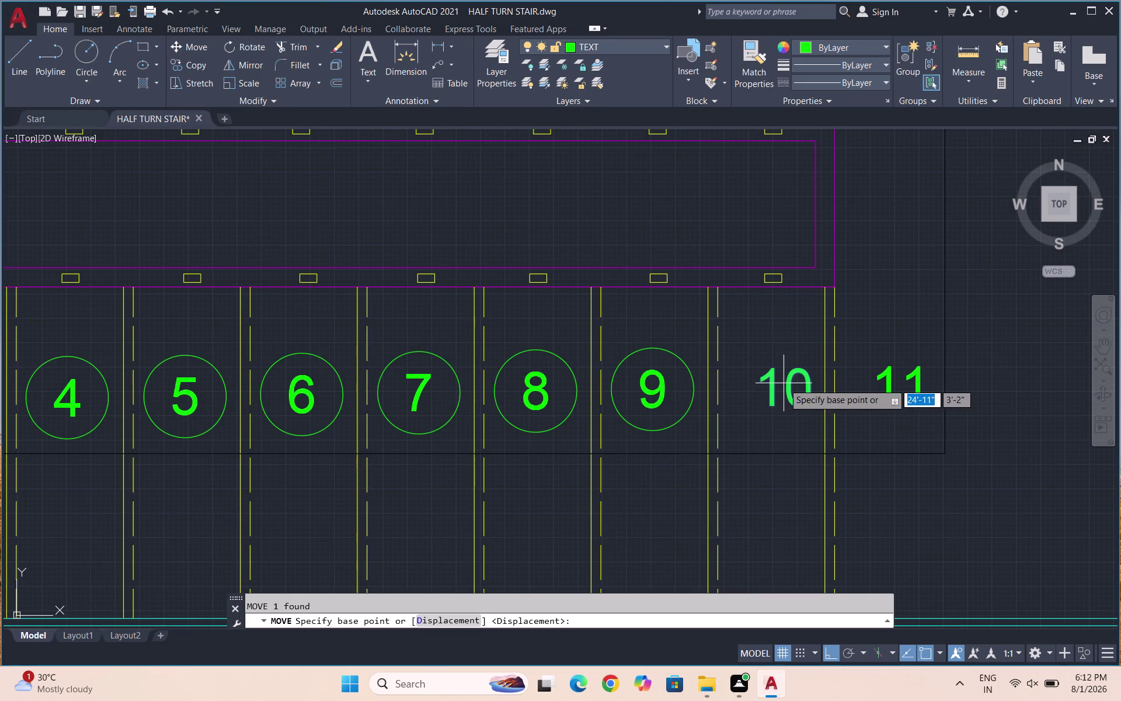
click(784, 383)
click(761, 389)
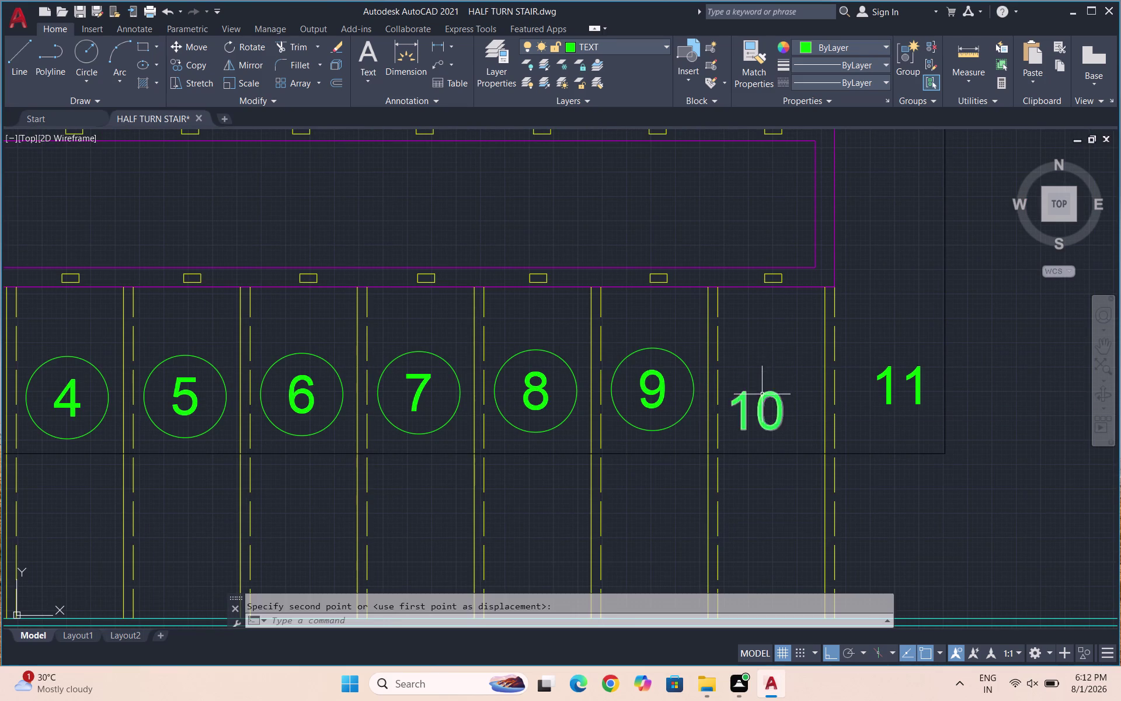
key(ctrl+z)
click(788, 380)
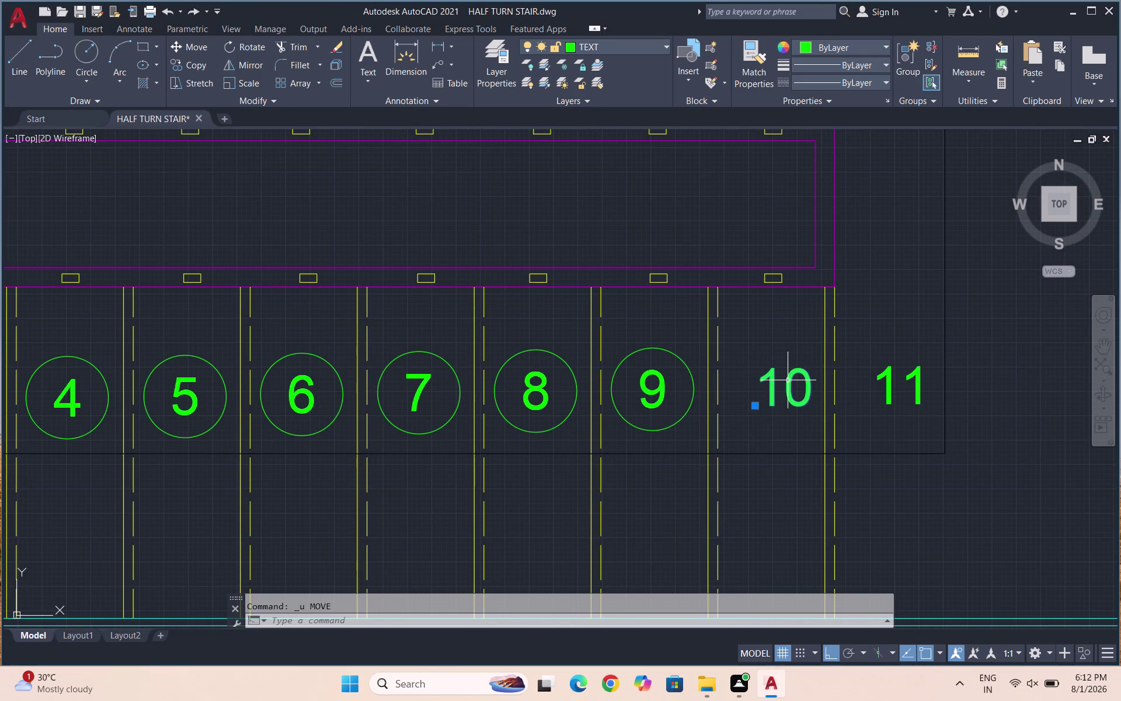
key(space)
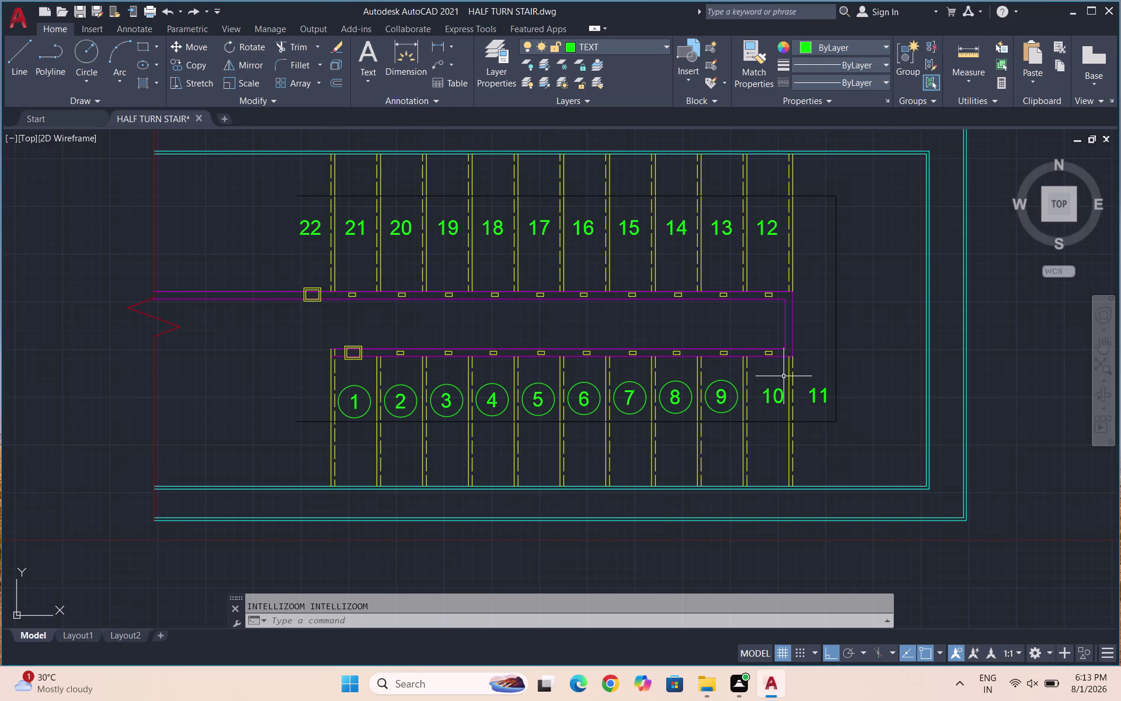
Nudge step number 10 slightly to the left with MOVE.
scroll(up, 3)
click(755, 411)
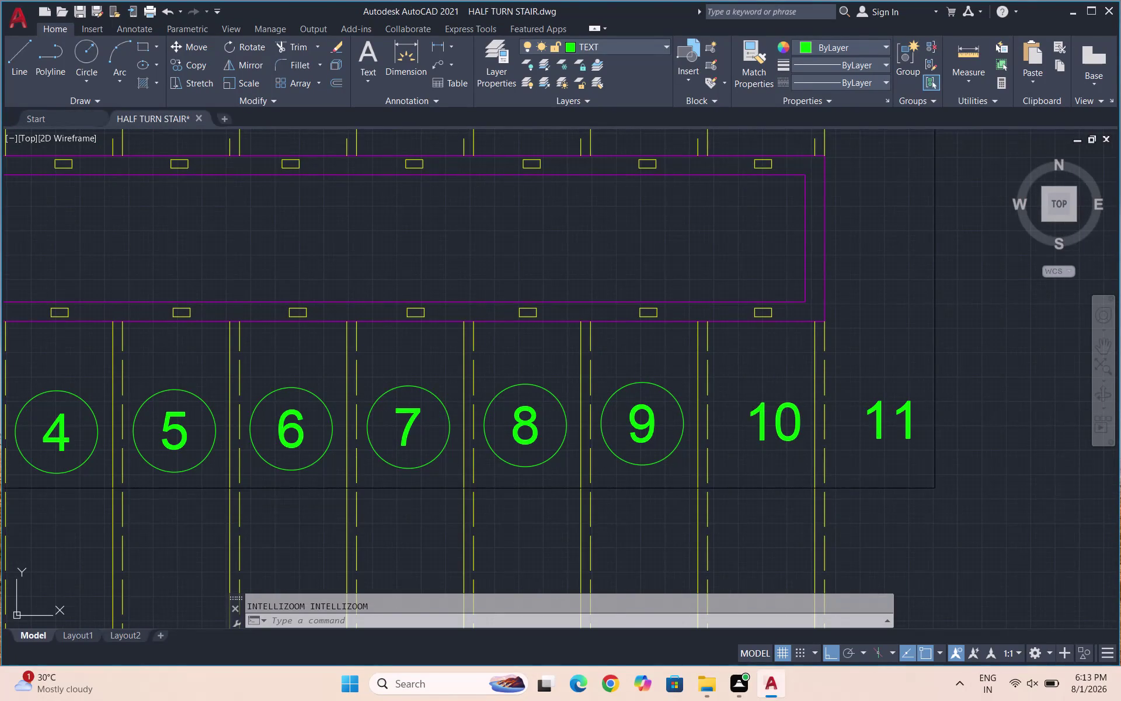
key(m)
key(Return)
click(772, 422)
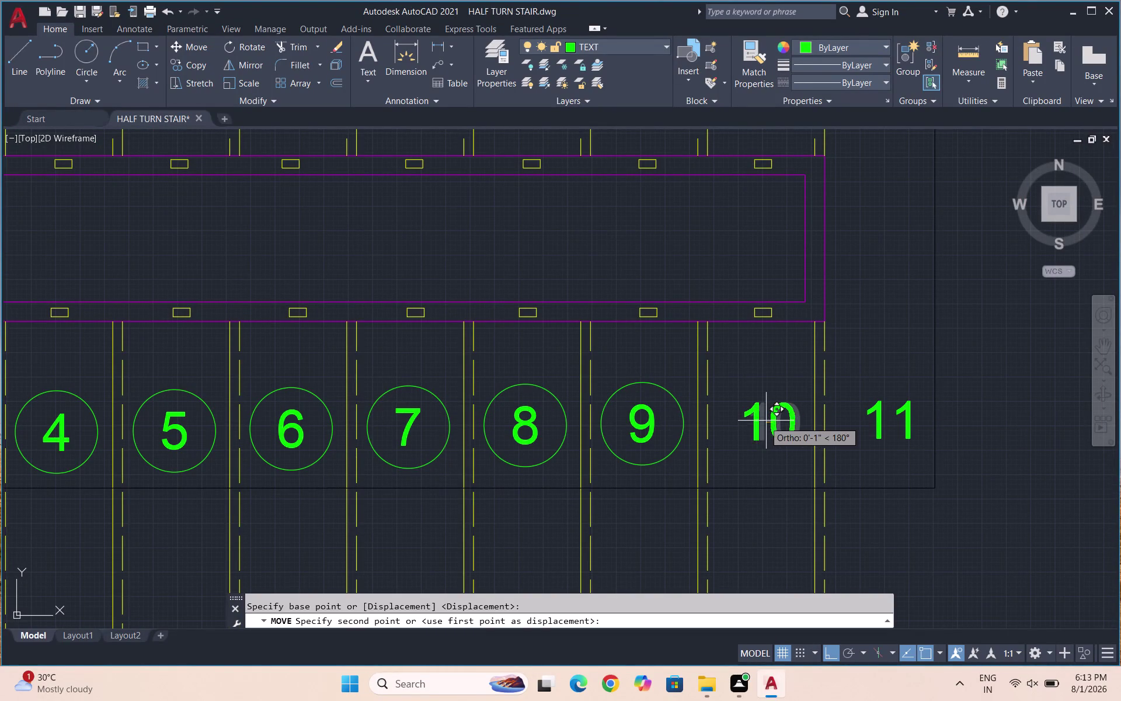
click(757, 423)
scroll(down, 3)
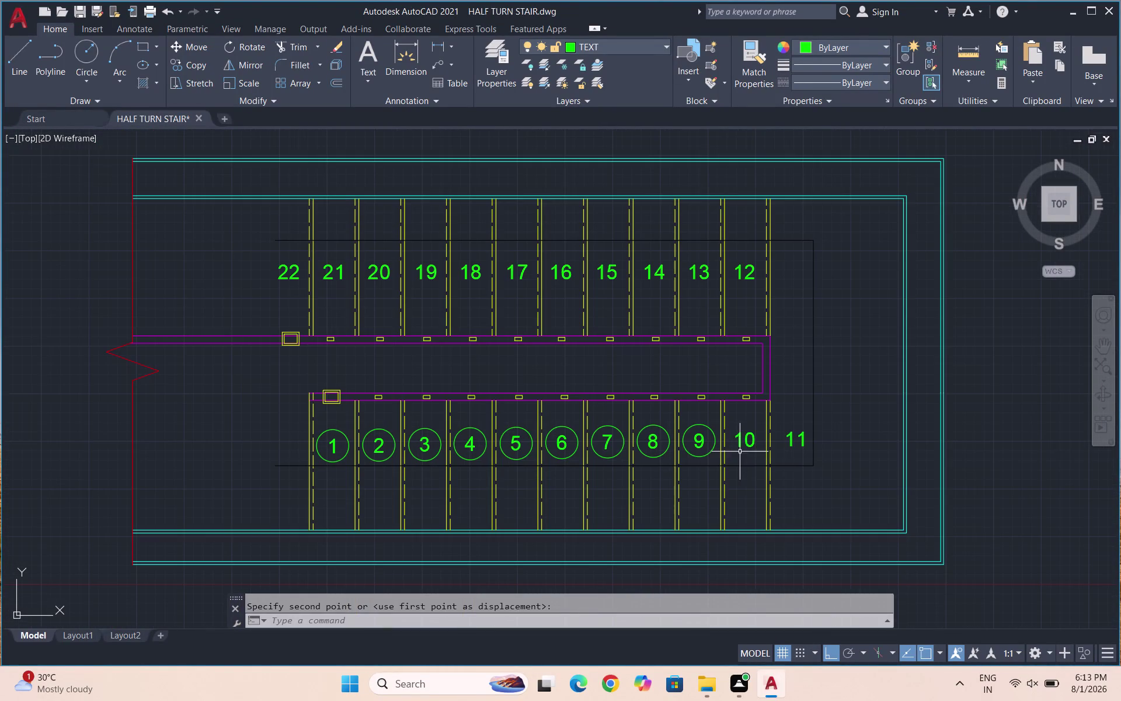
scroll(up, 3)
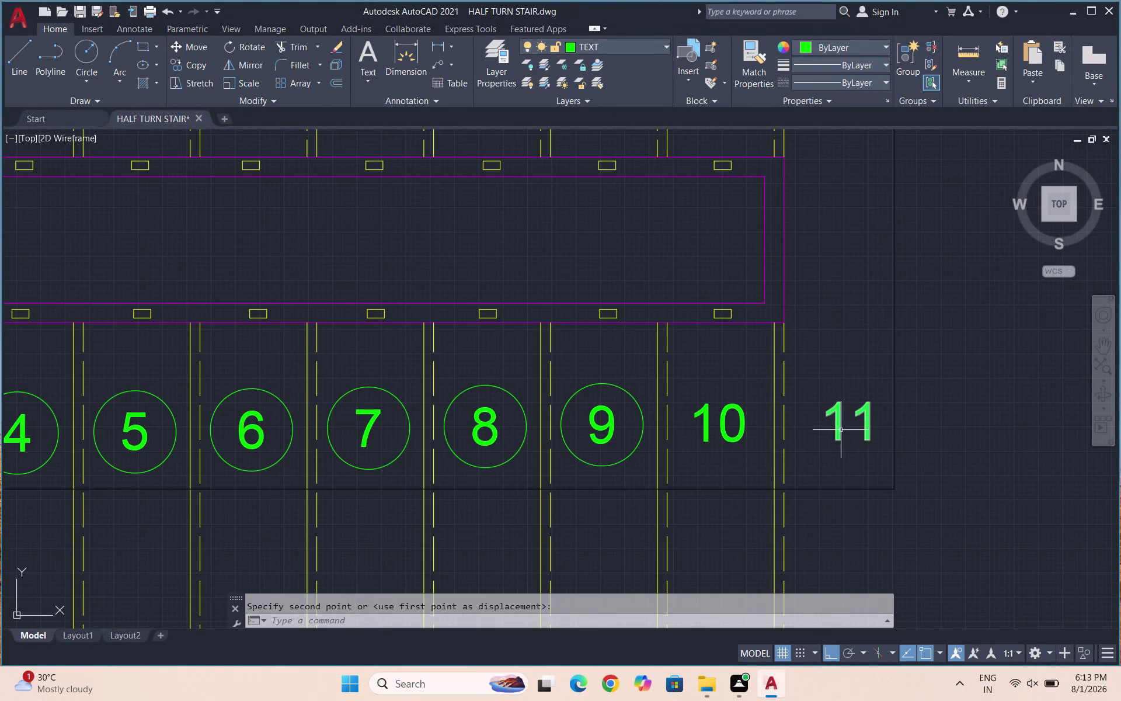
Try moving step number 11 to the left, undoing each attempt.
click(839, 430)
key(space)
click(840, 424)
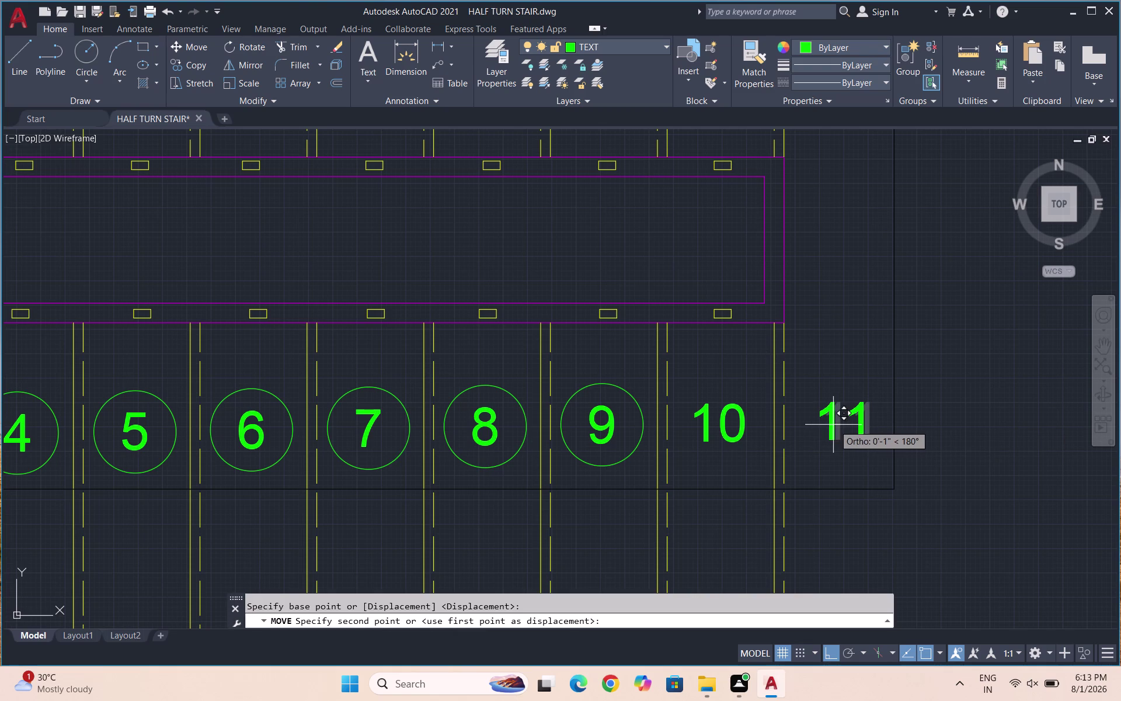
click(828, 425)
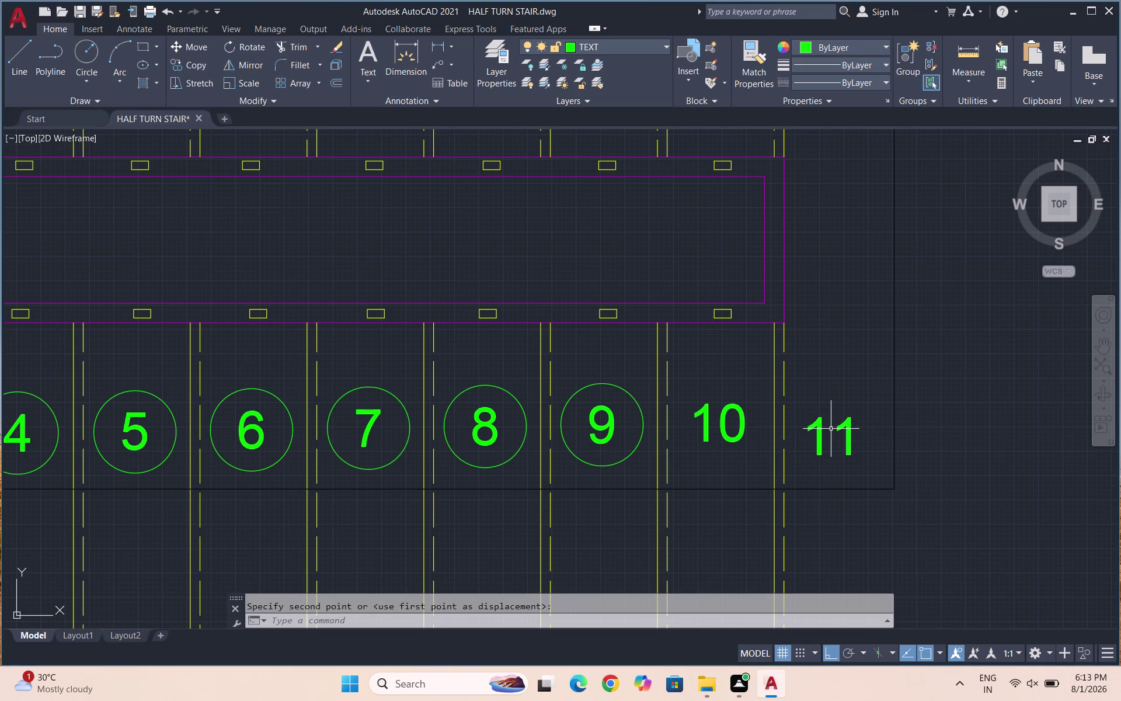
key(ctrl+z)
click(835, 424)
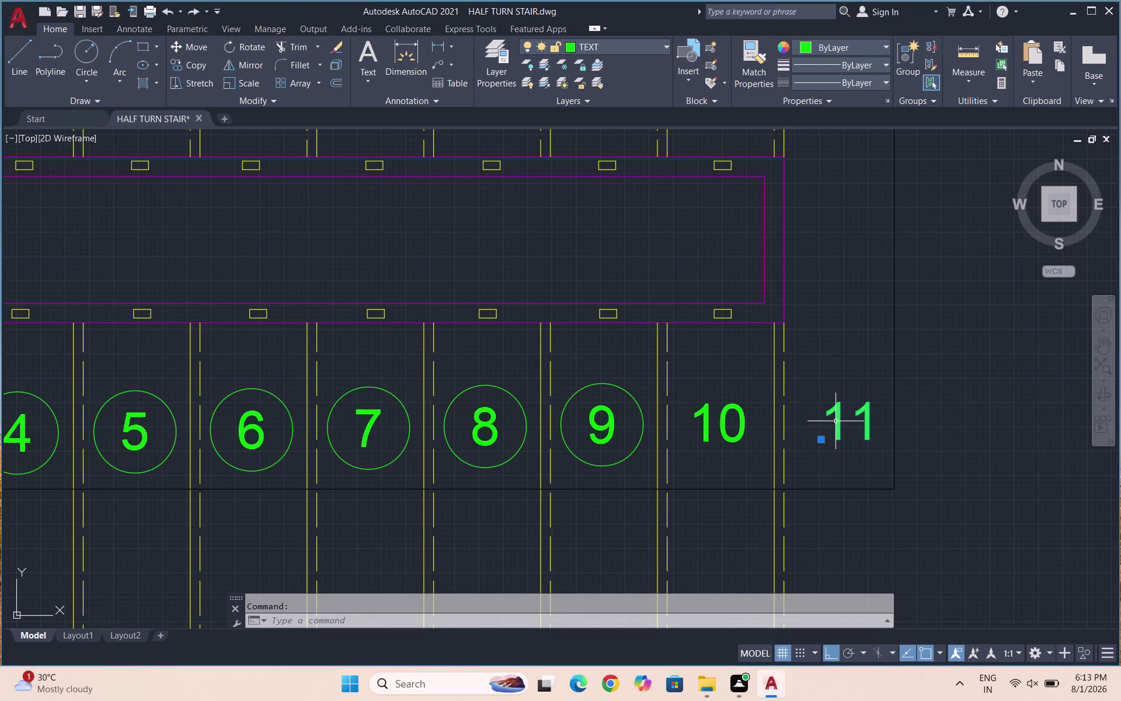
key(space)
click(881, 422)
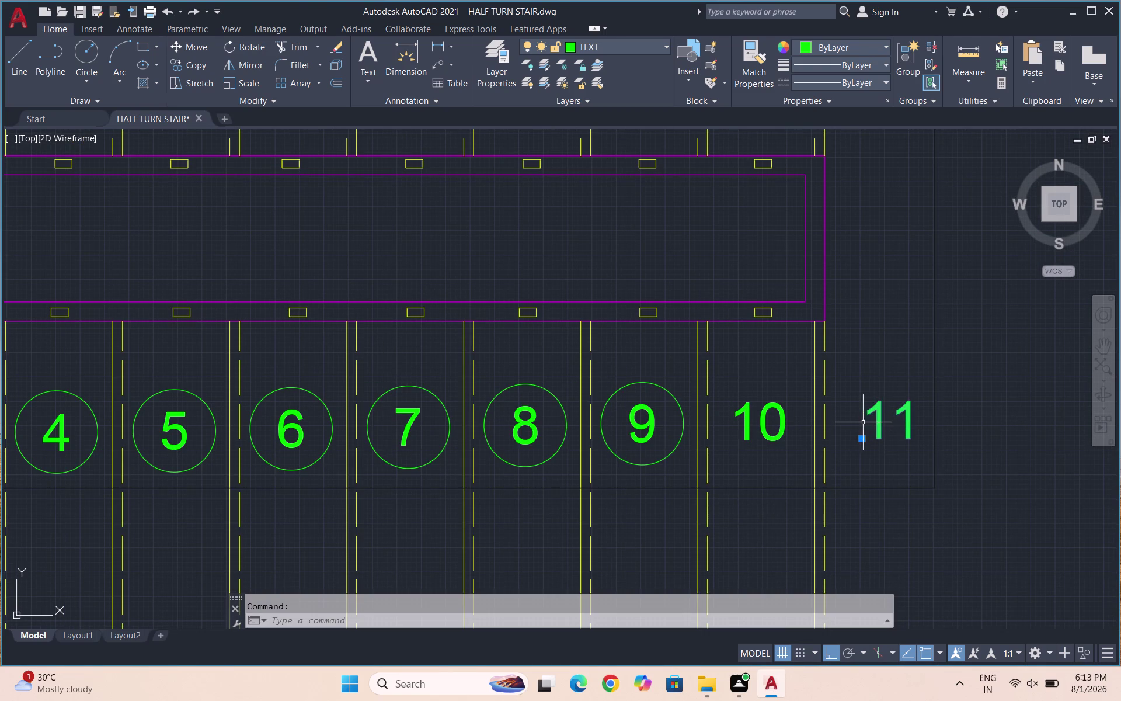
key(m)
key(Return)
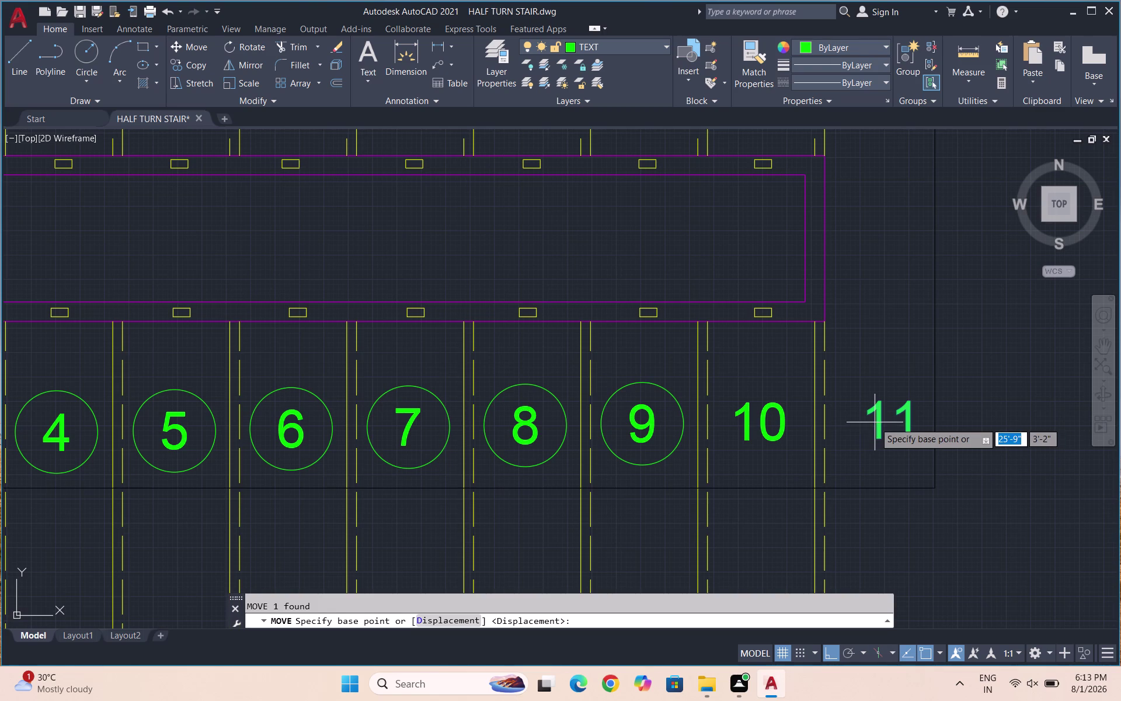
click(876, 422)
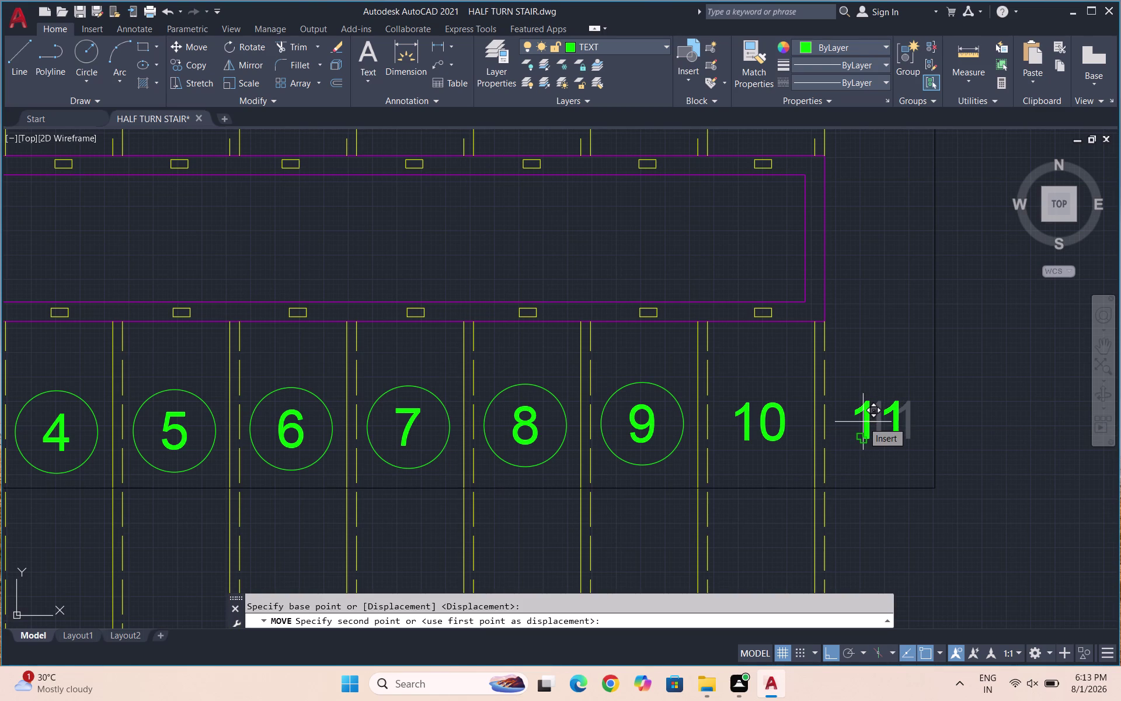
click(863, 422)
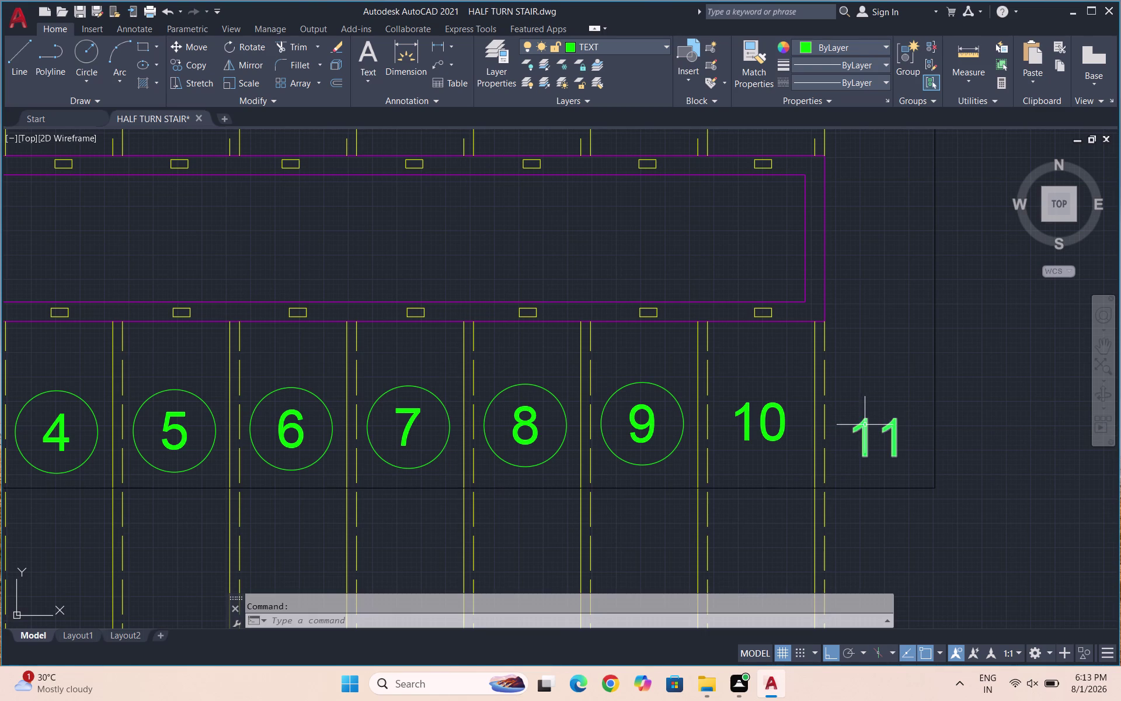
key(ctrl+z)
click(878, 418)
key(space)
scroll(up, 3)
Move step number 10 further left until it is centred in its tread.
click(759, 424)
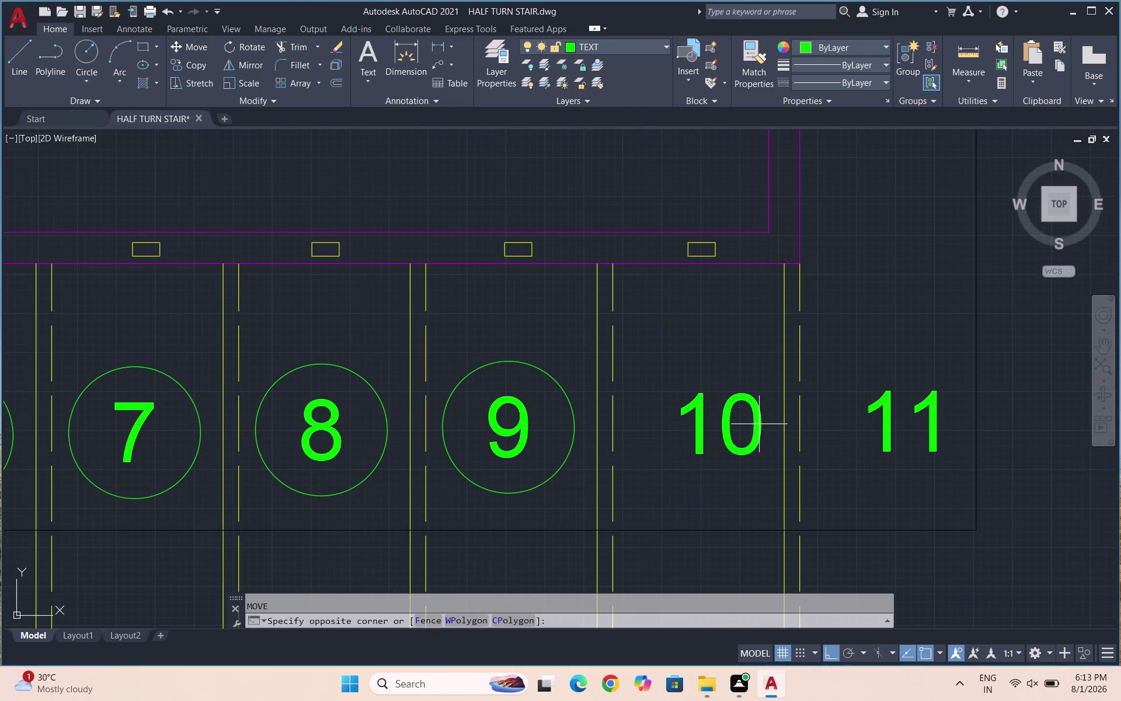
key(space)
click(729, 432)
key(m)
key(Return)
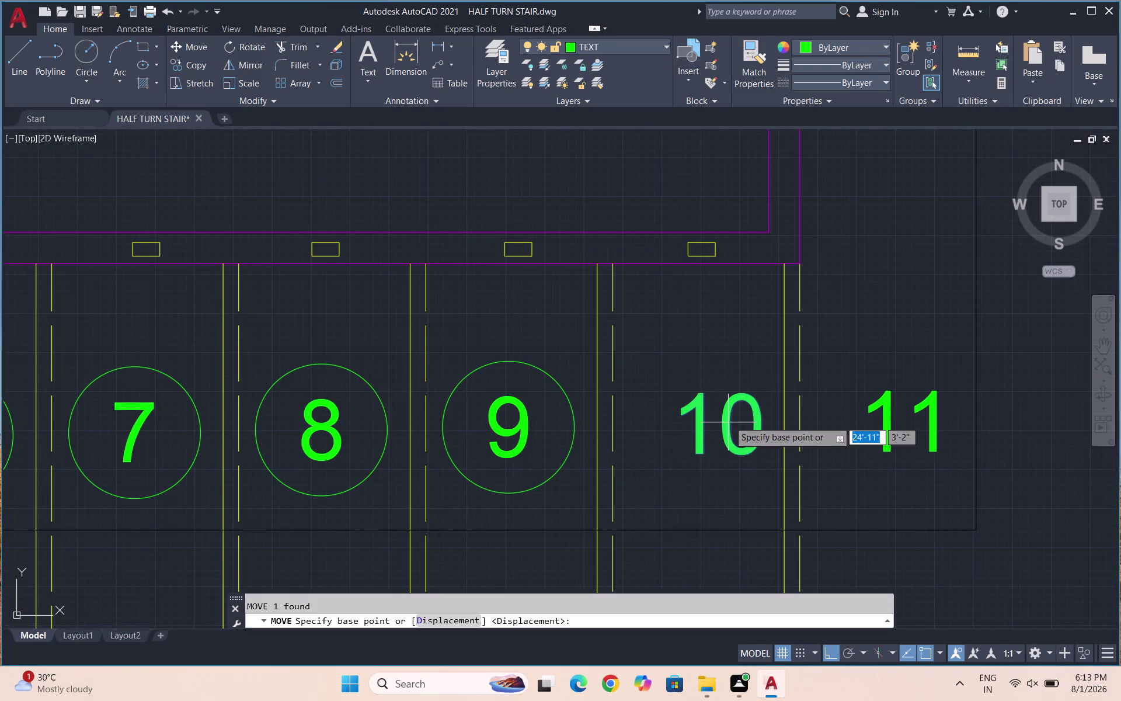
click(713, 426)
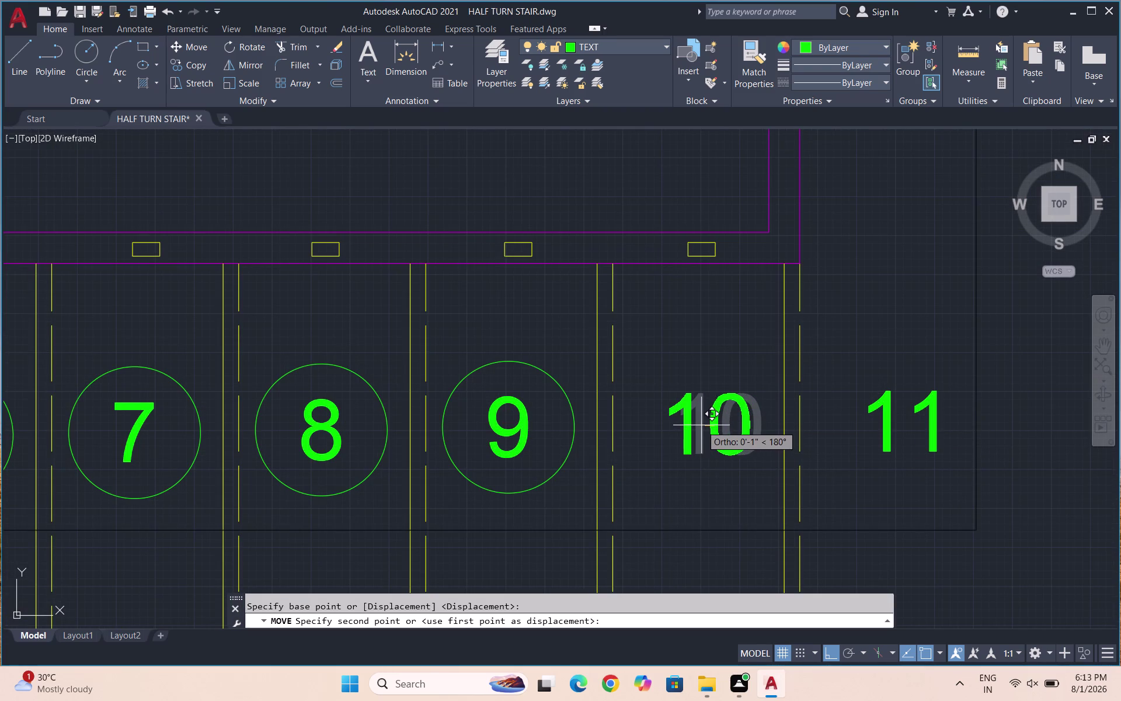
click(701, 425)
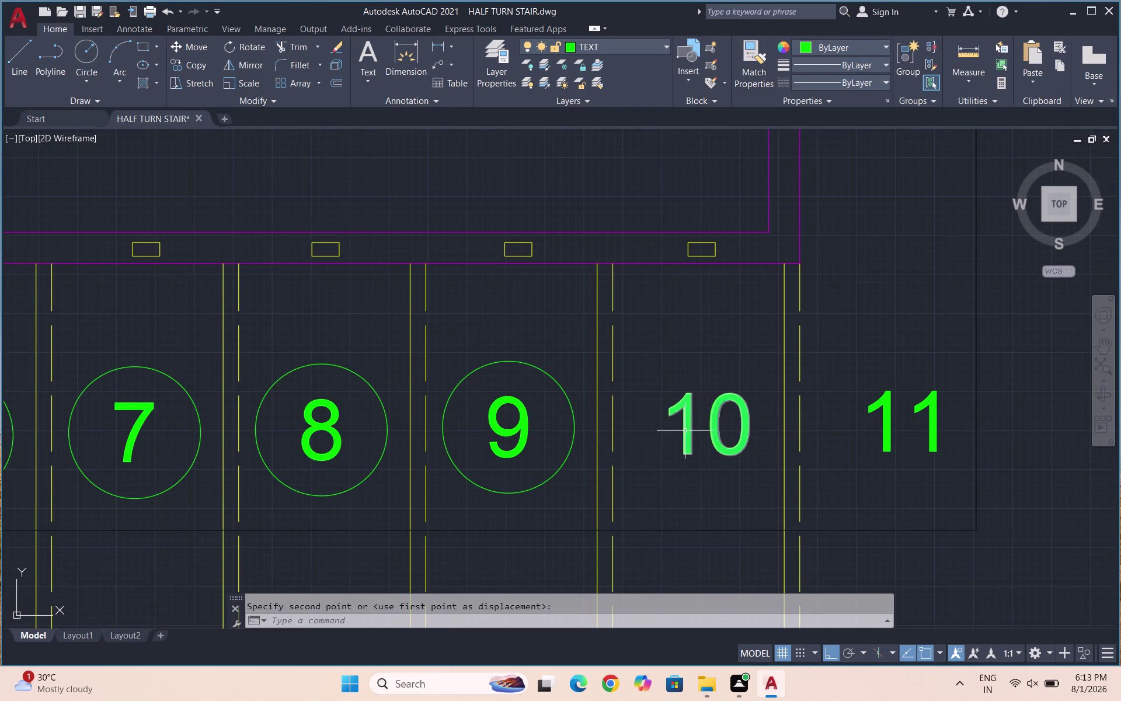
click(685, 431)
key(space)
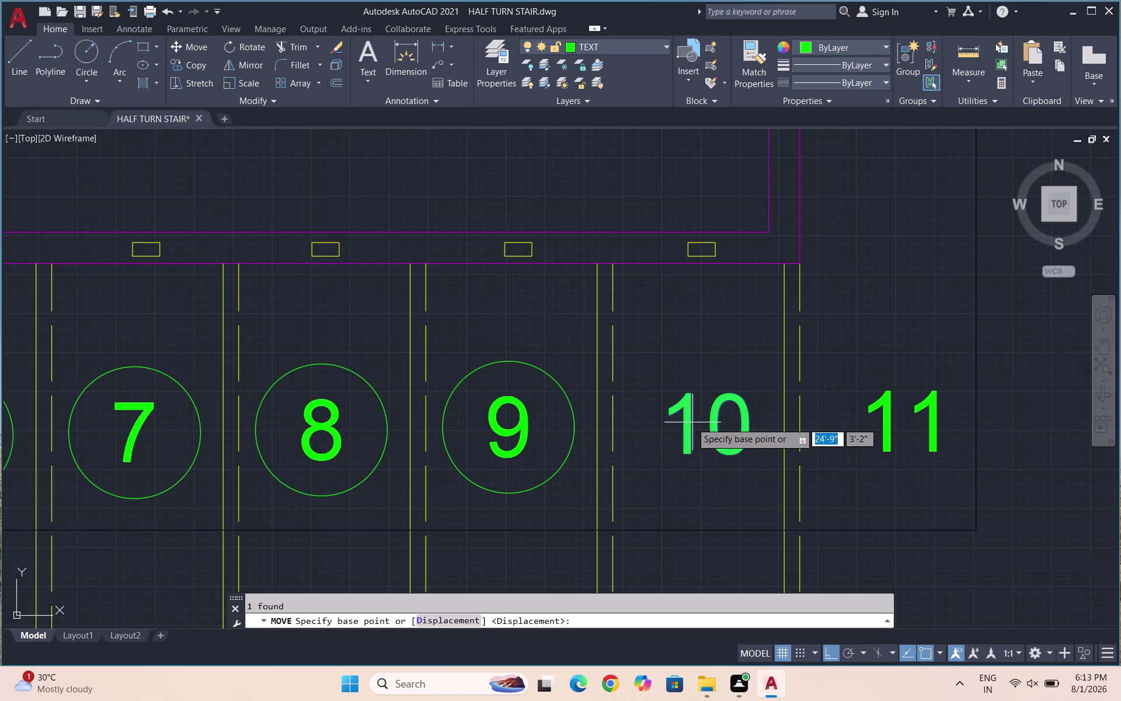
click(688, 424)
click(670, 421)
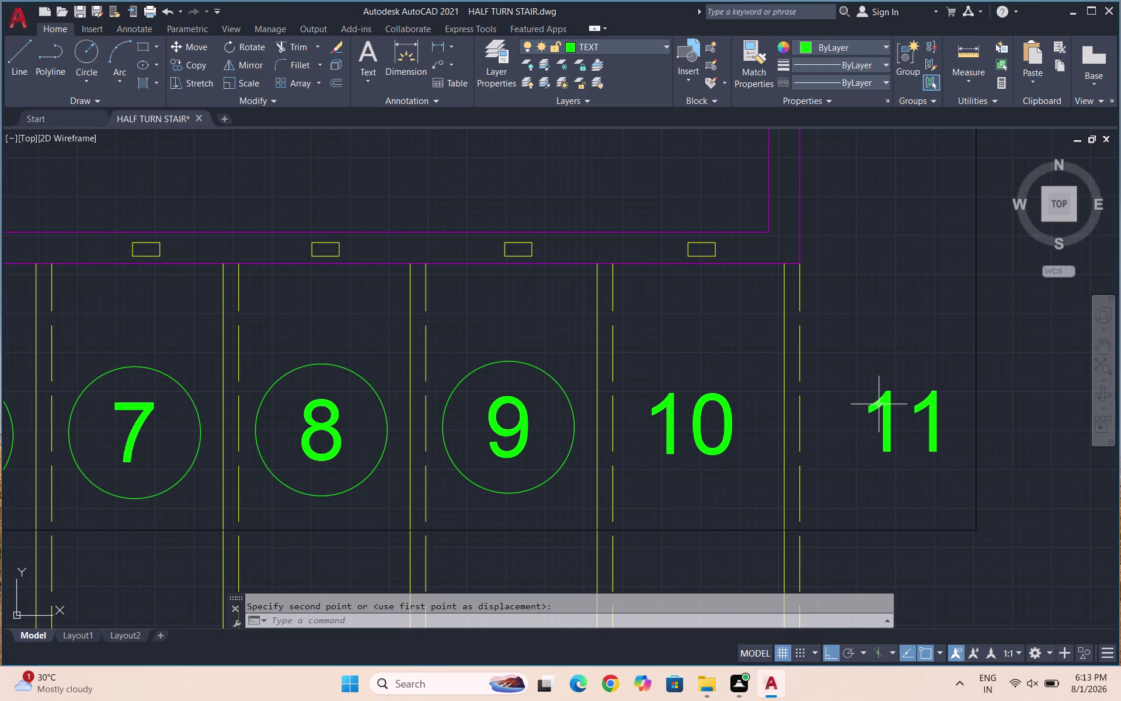
Move step number 11 again, then undo so it stays in its original spot.
click(888, 412)
click(884, 416)
key(space)
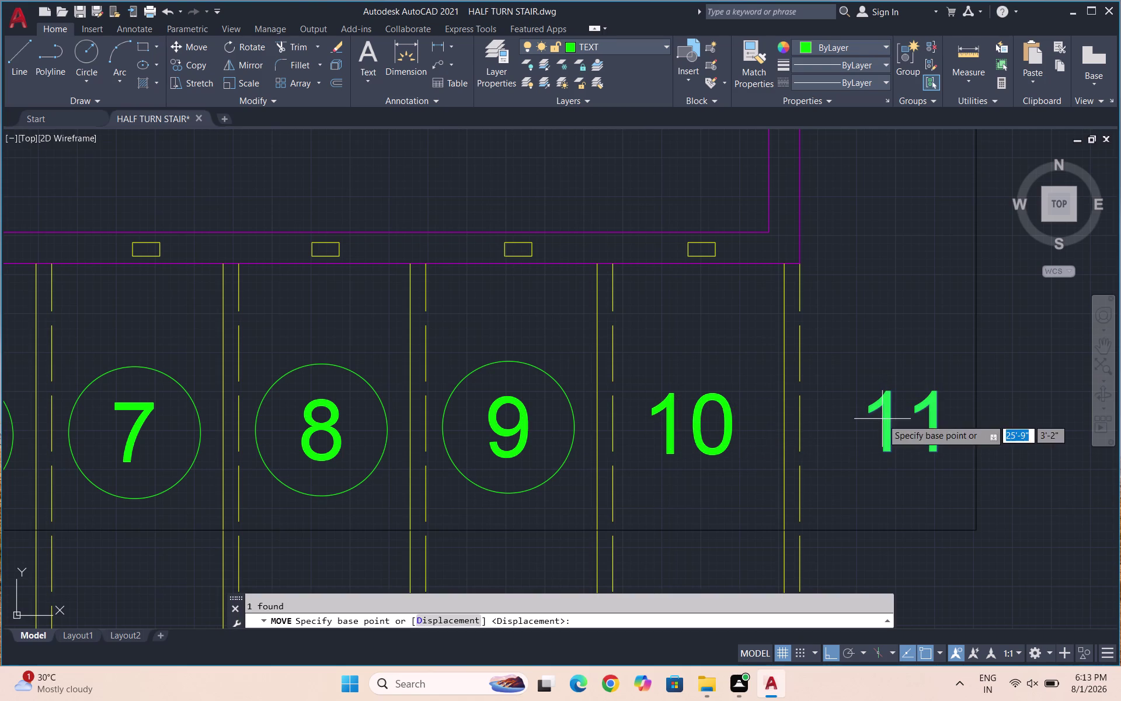
click(883, 419)
click(863, 417)
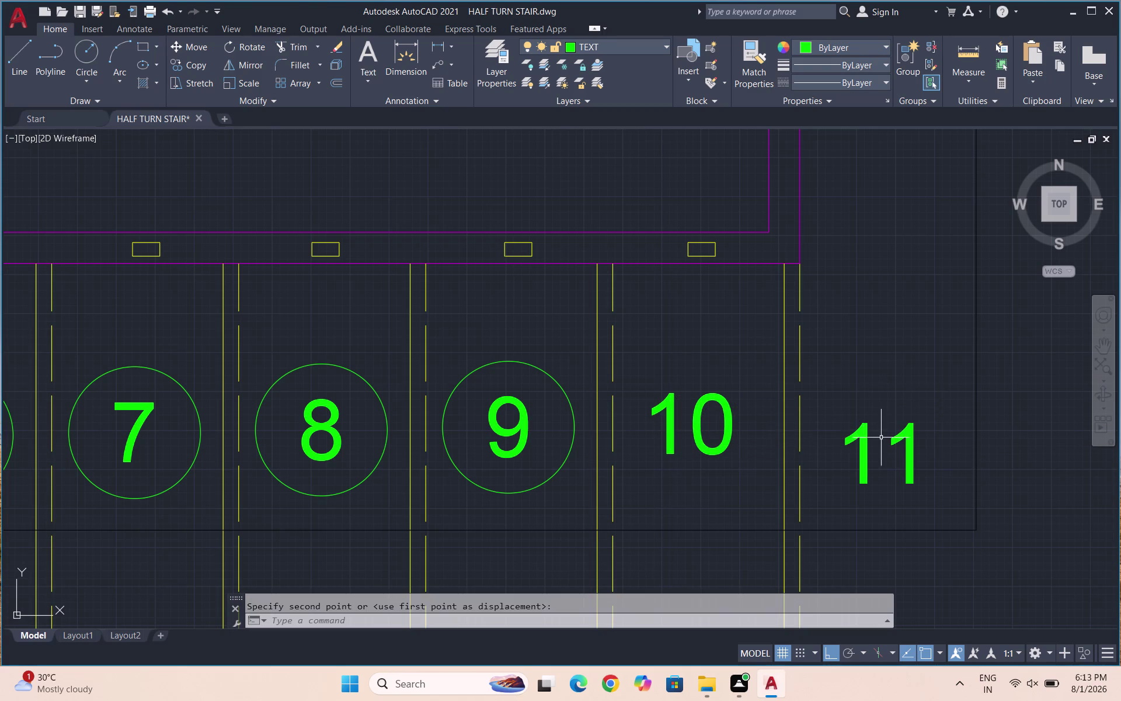
key(ctrl+z)
scroll(down, 3)
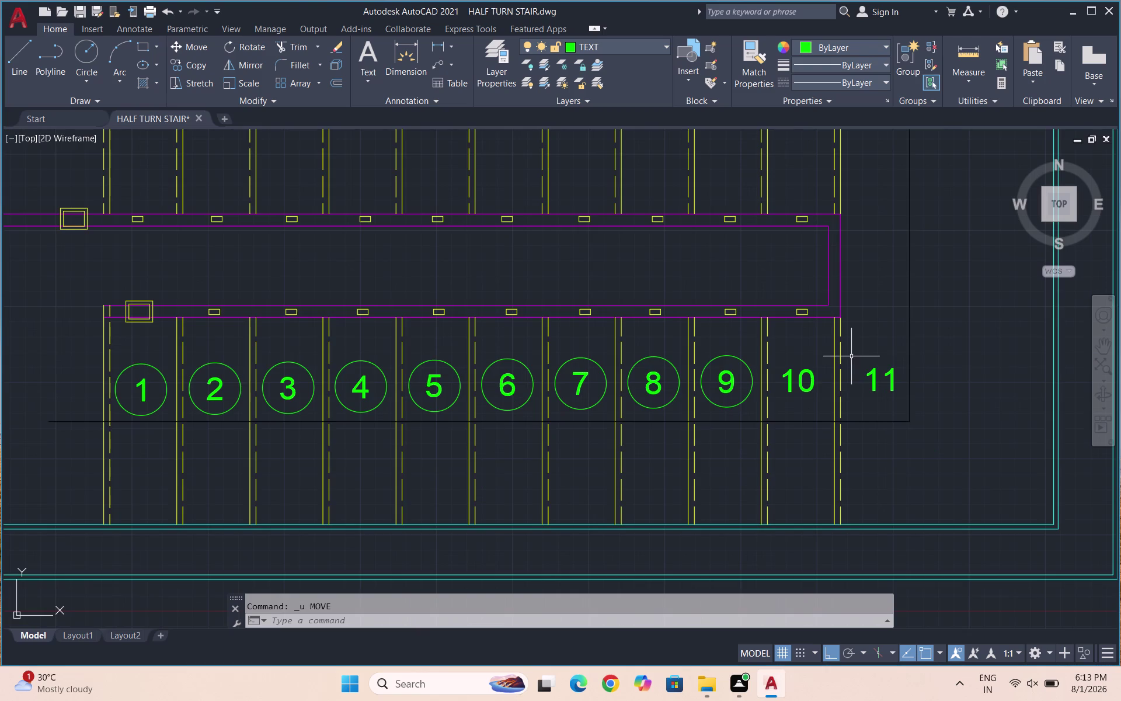
scroll(down, 3)
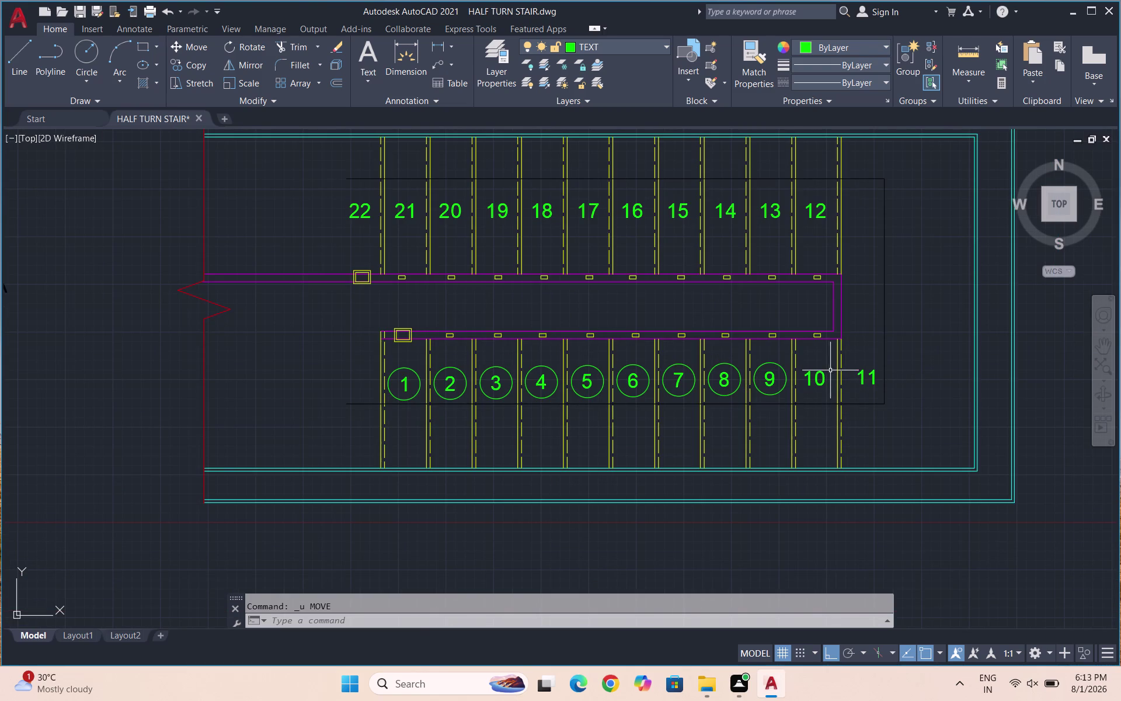
Start TCIRCLE and pick step number 10 to encircle.
key(t)
key(c)
text(I)
text(R)
click(848, 414)
click(820, 384)
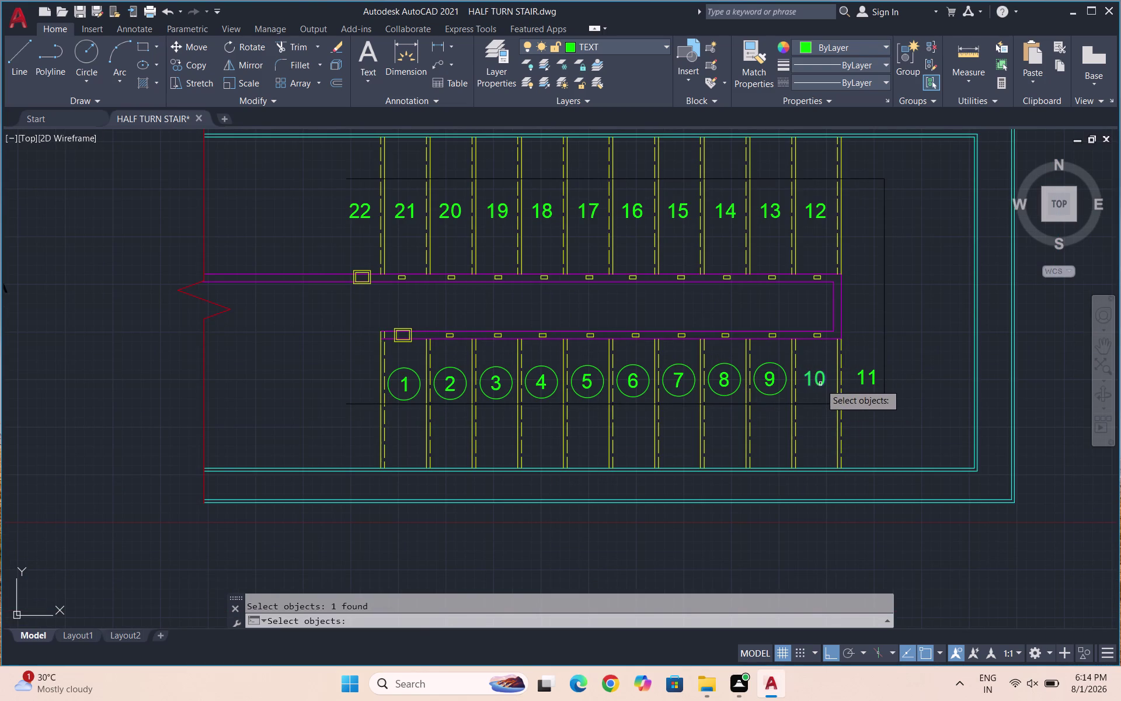
Add step number 11 and circle numbers 10 and 11 using the default offset.
click(867, 378)
click(856, 378)
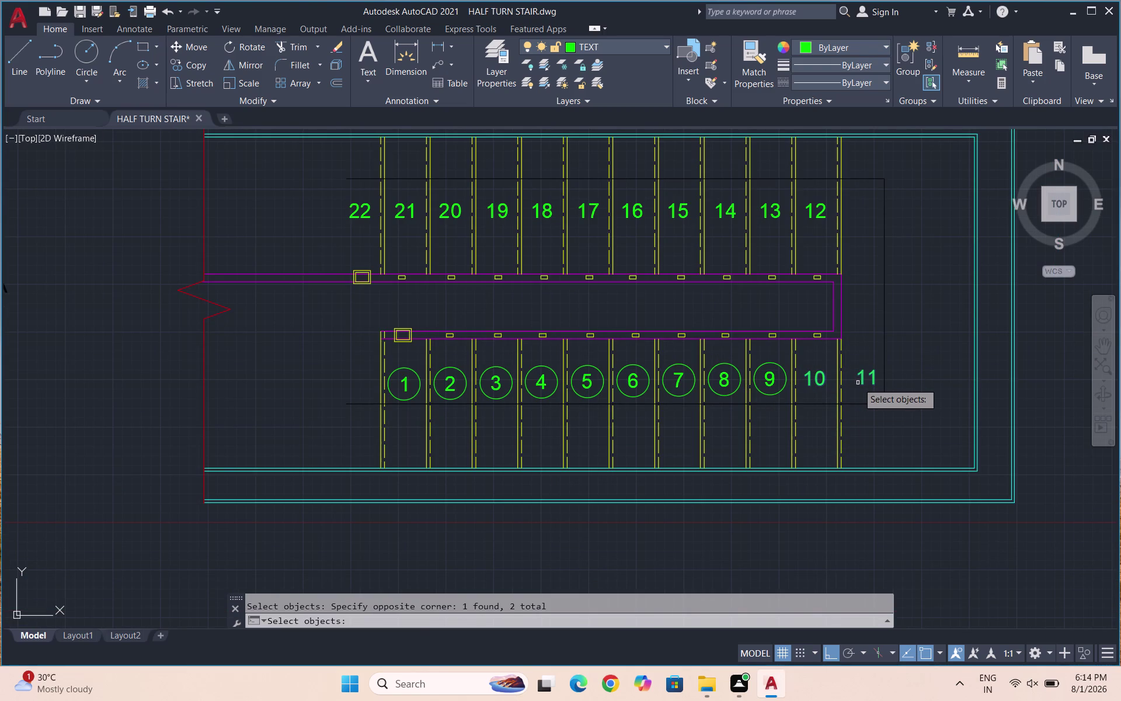
key(Return)
key(Return)
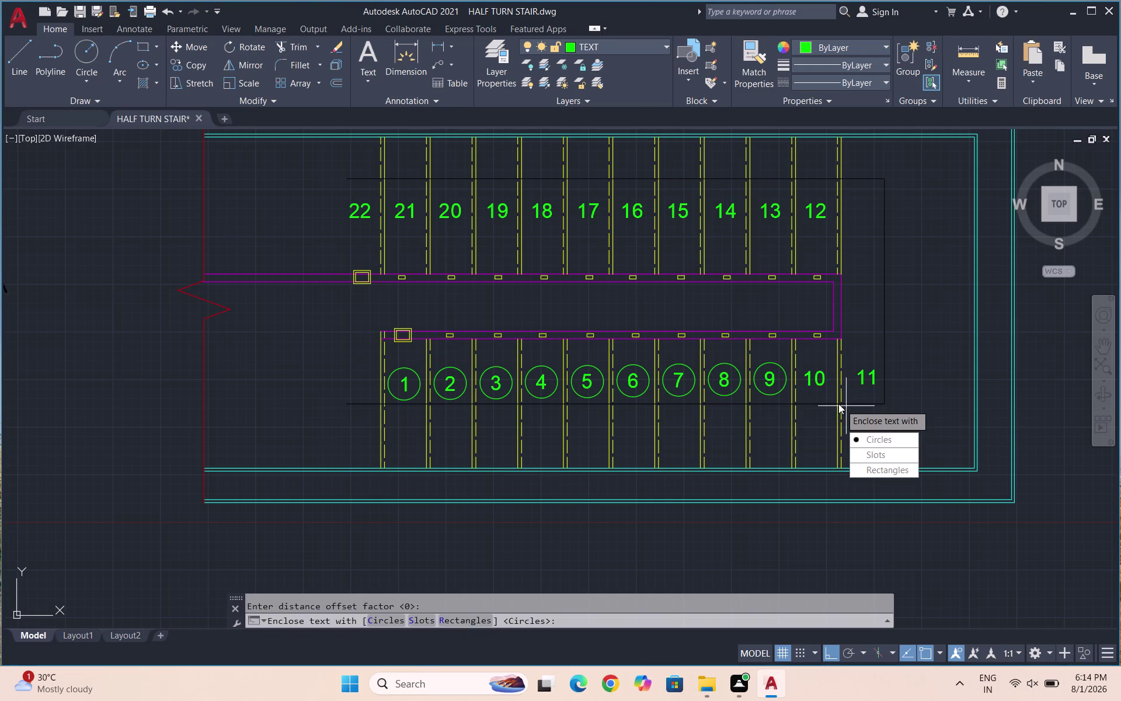
key(Return)
key(Return)
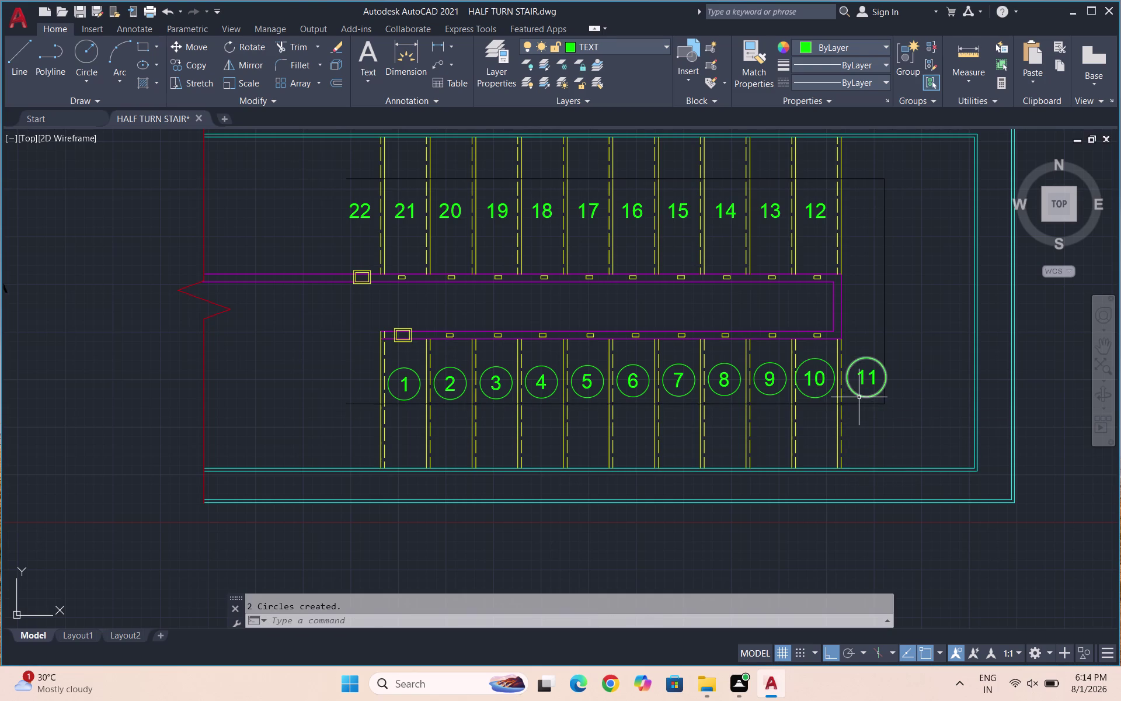
scroll(down, 3)
scroll(down, 3)
scroll(up, 3)
scroll(up, 3)
scroll(down, 3)
scroll(up, 3)
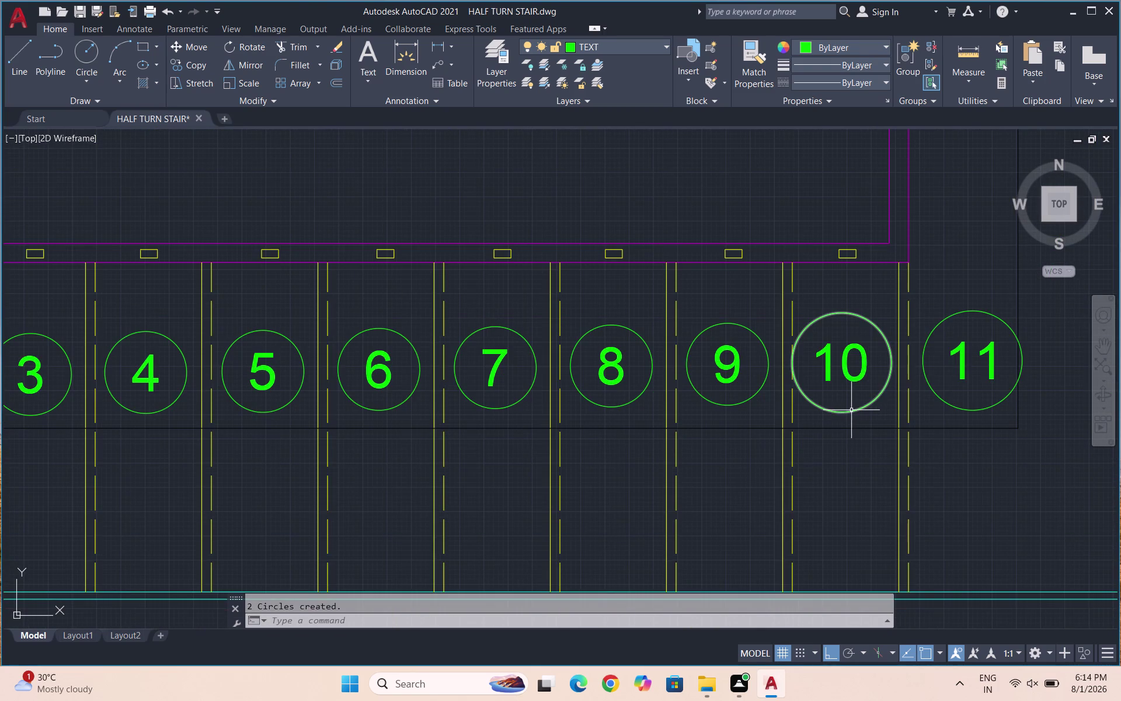
Move the new circle so it sits centred on step number 10.
click(852, 410)
key(m)
key(Return)
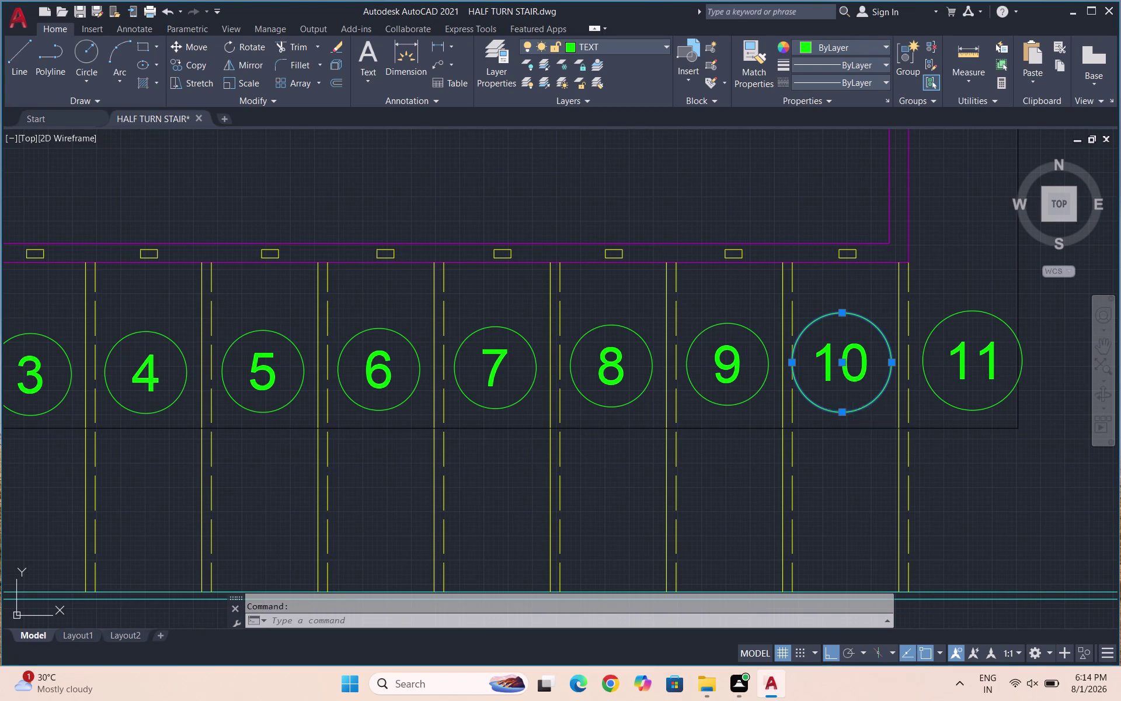
click(839, 414)
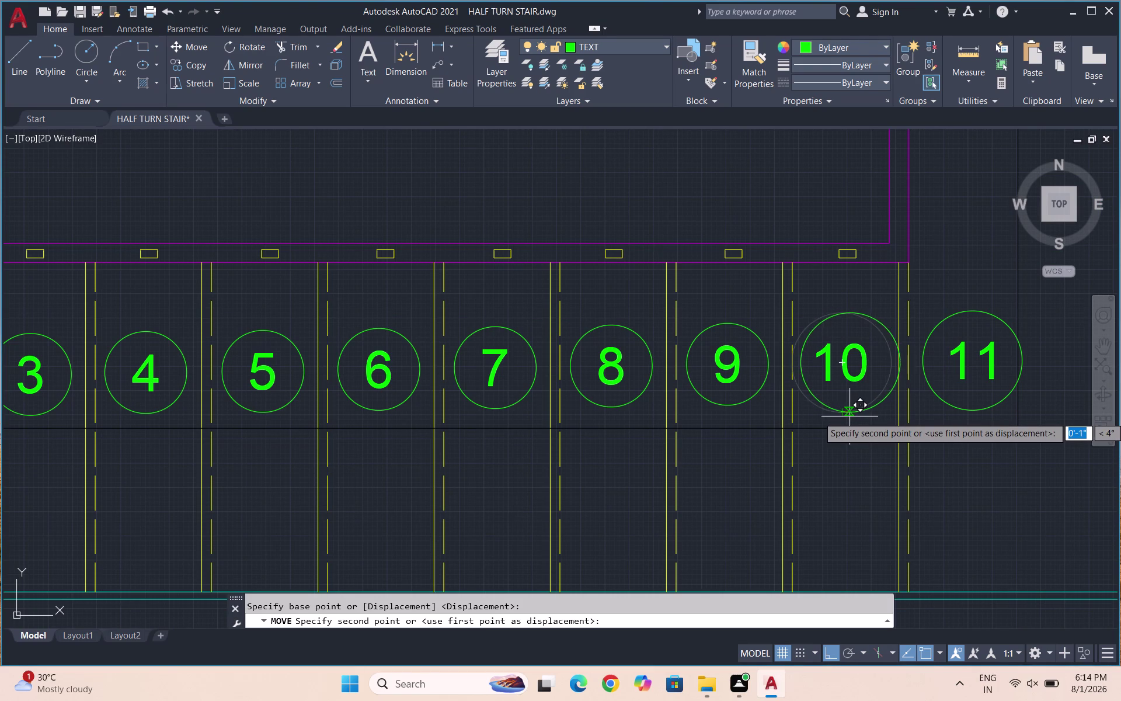
scroll(up, 3)
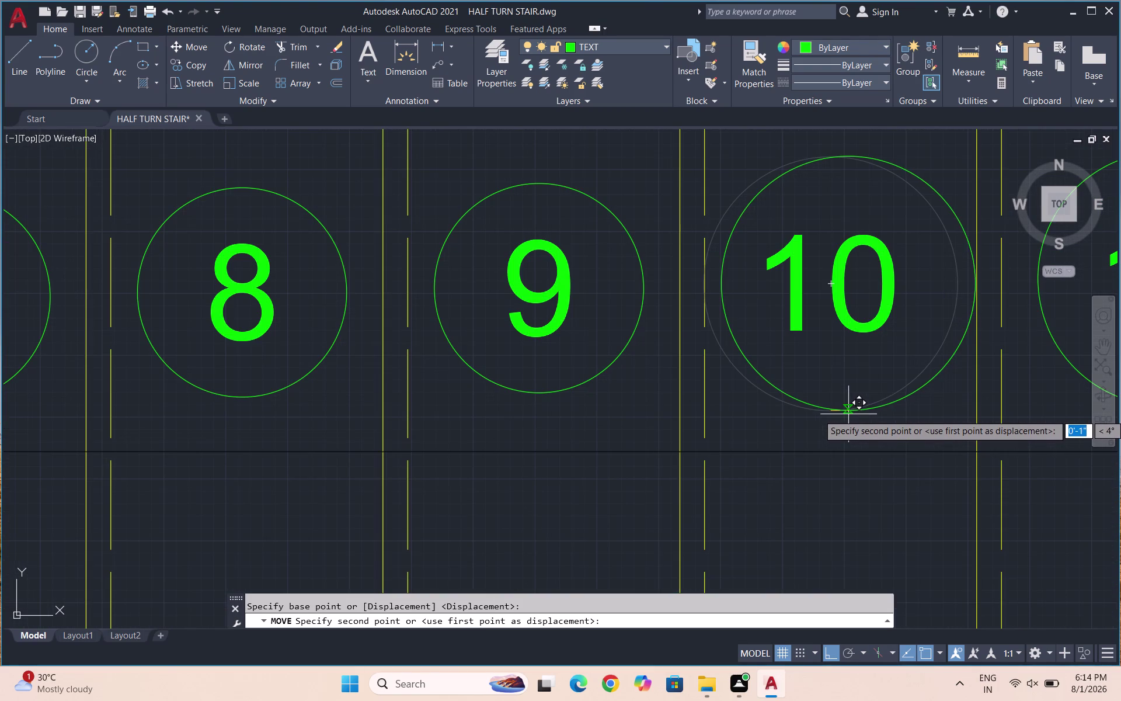
click(844, 417)
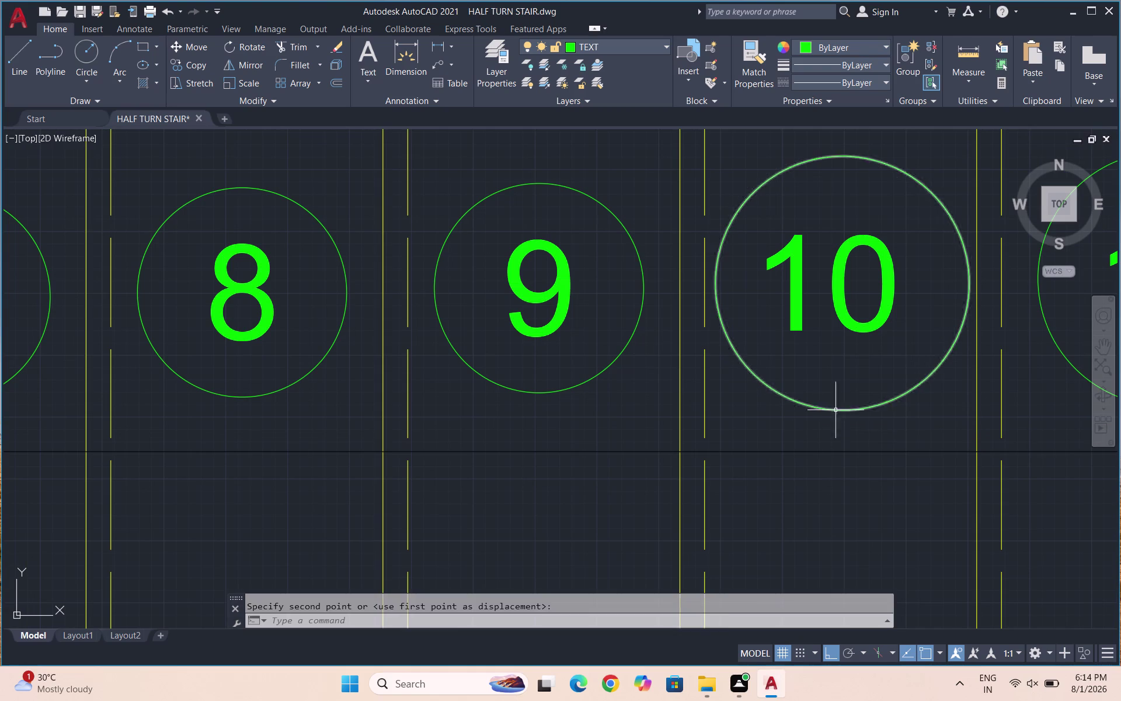
scroll(down, 3)
scroll(up, 3)
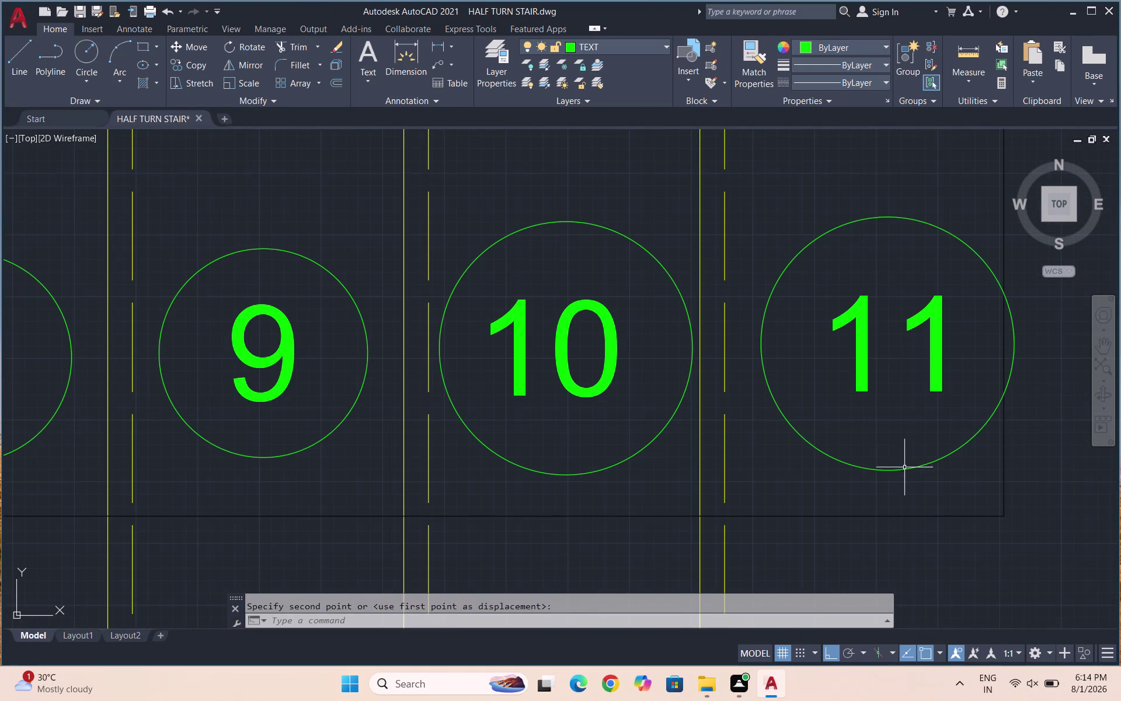
Move the new circle into place around step number 11.
click(902, 469)
key(m)
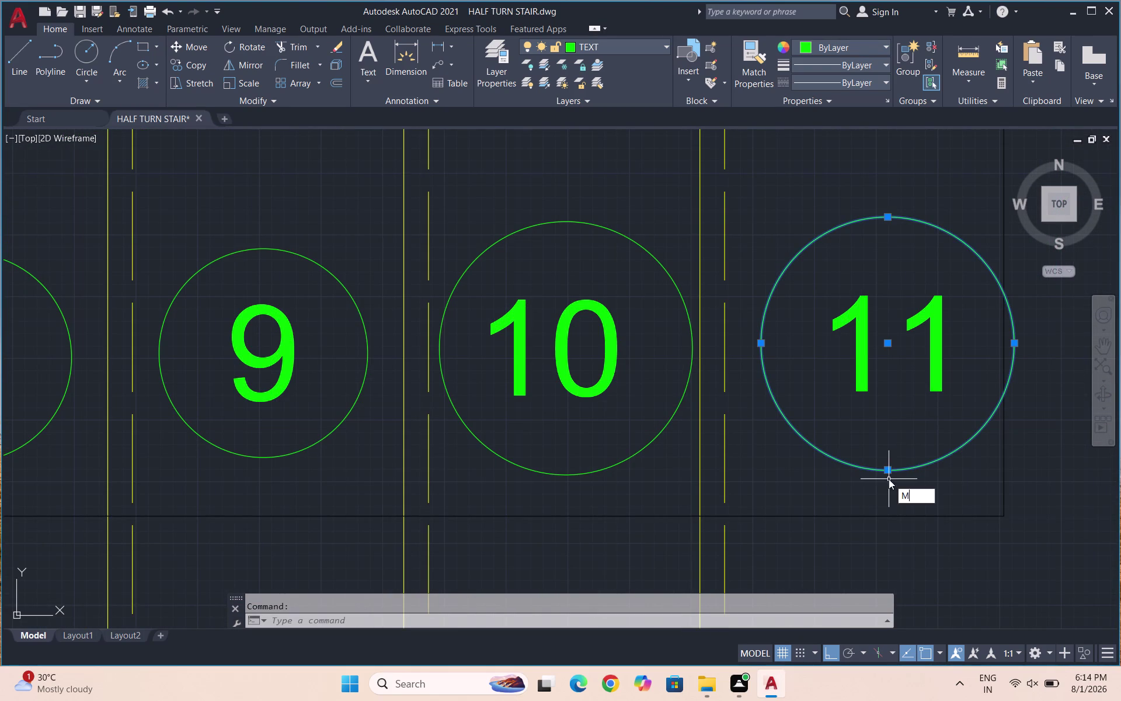
key(Return)
click(884, 470)
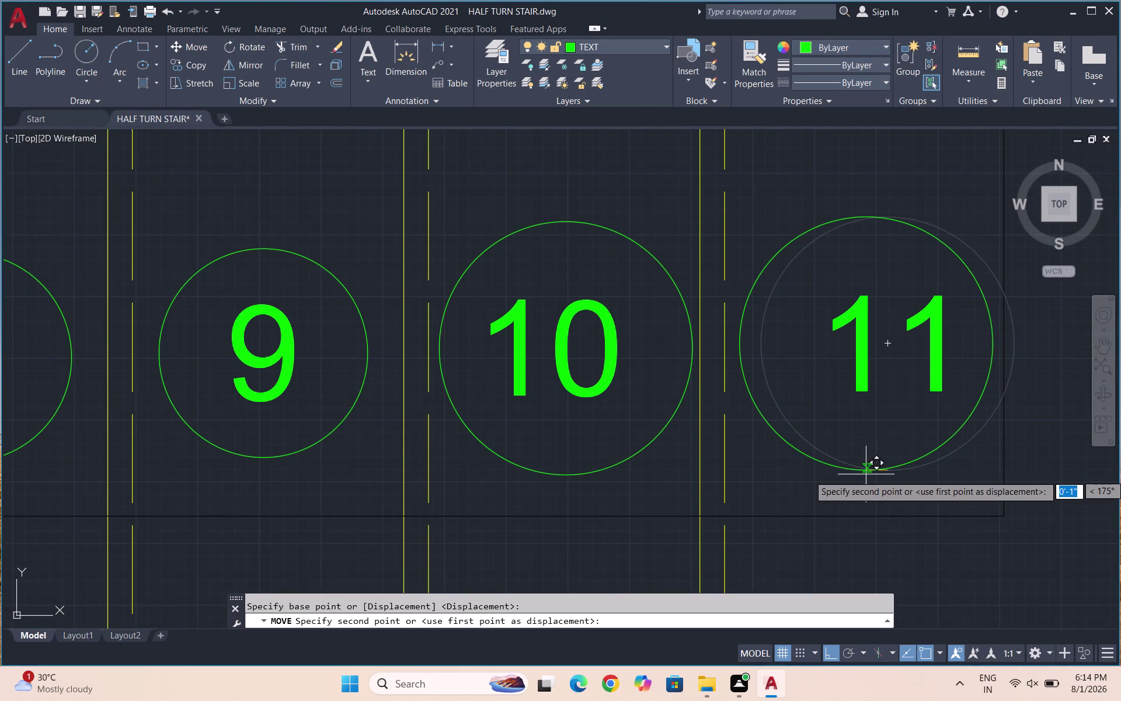
click(864, 474)
Move step number 11 so it is centred inside its circle.
click(933, 379)
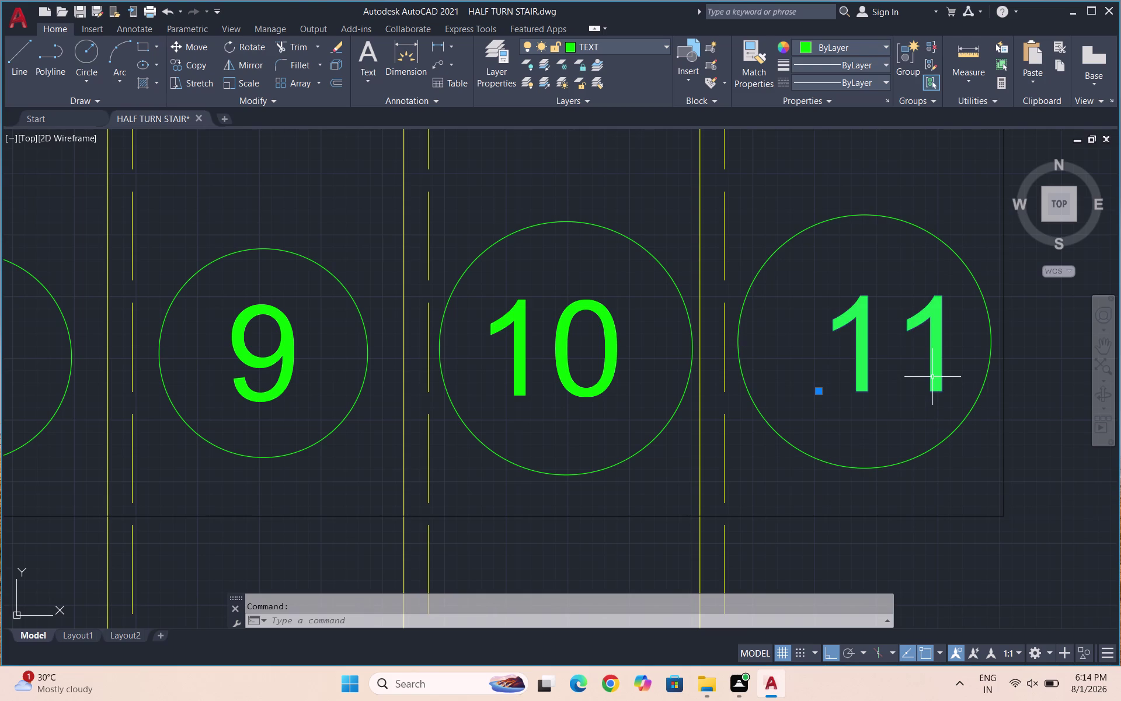
key(m)
key(Return)
click(892, 345)
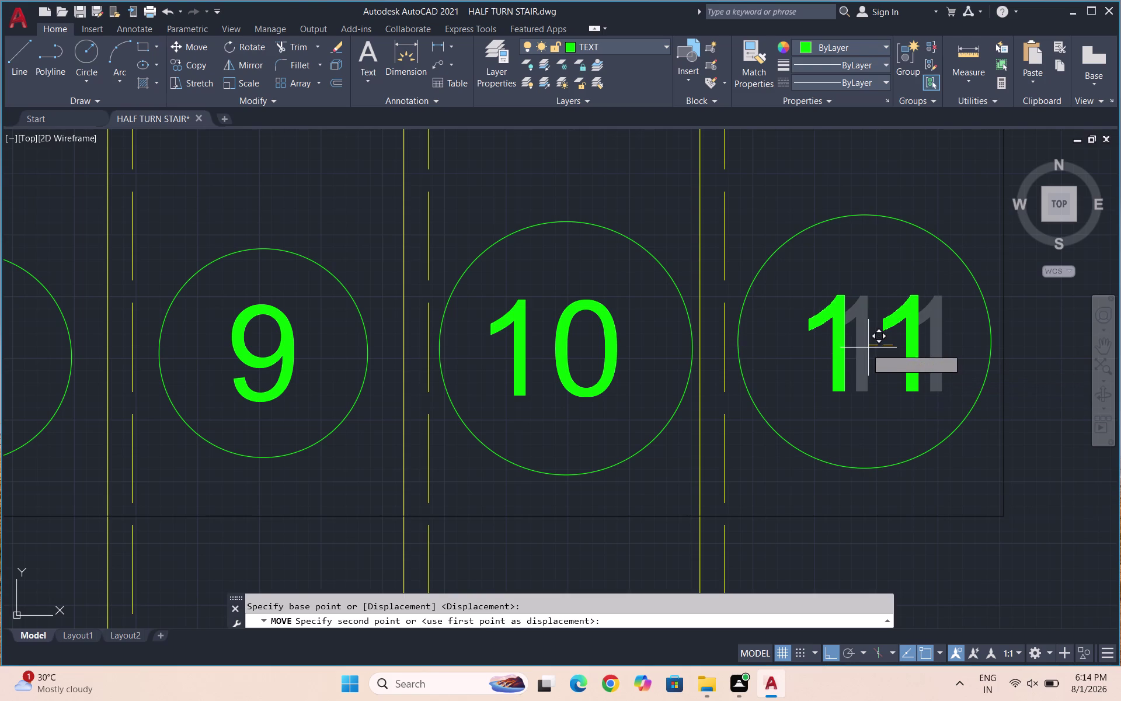
click(863, 349)
scroll(down, 3)
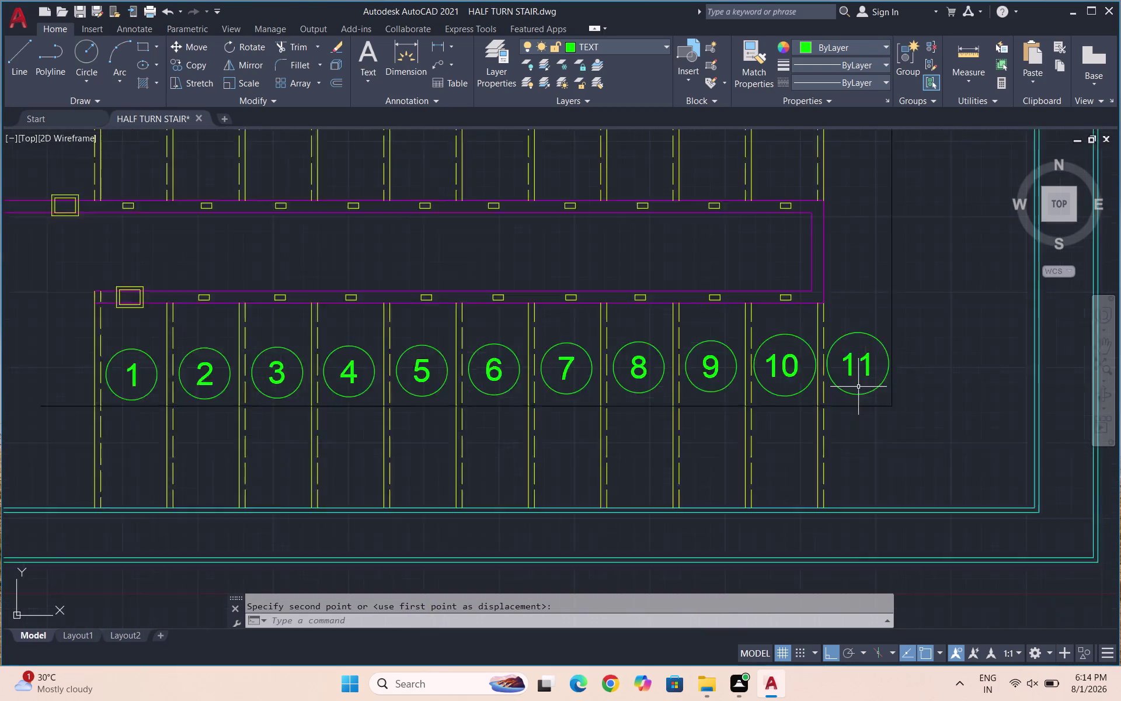
scroll(down, 3)
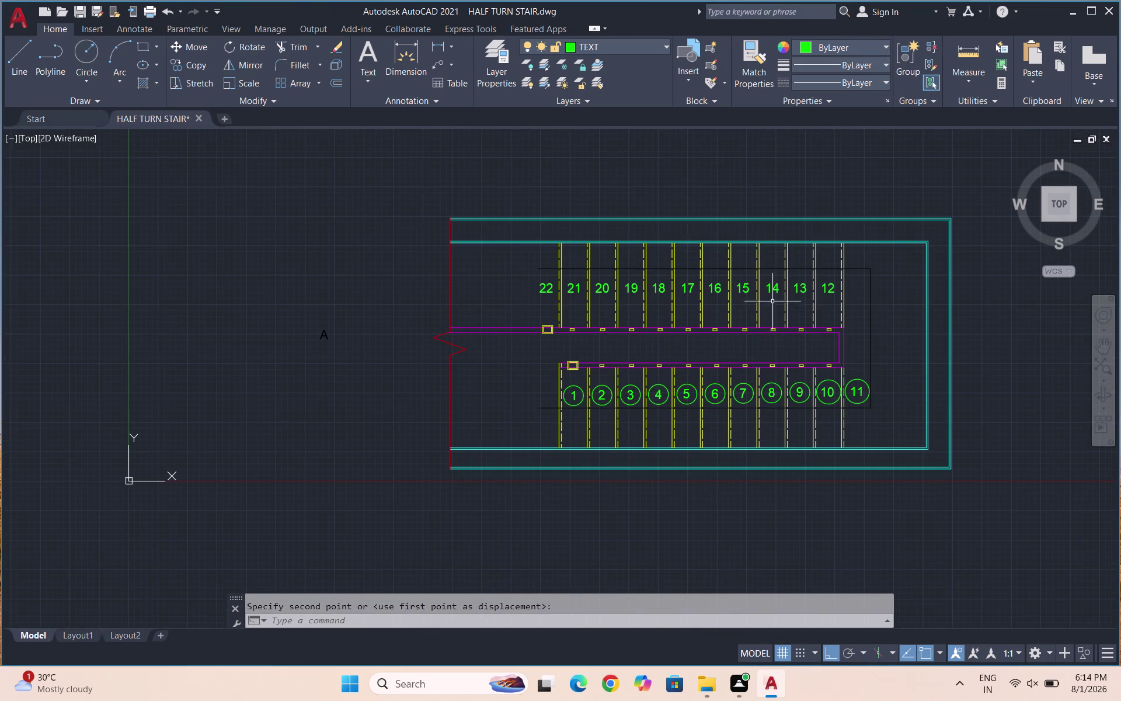
scroll(down, 3)
scroll(up, 3)
scroll(up, 3)
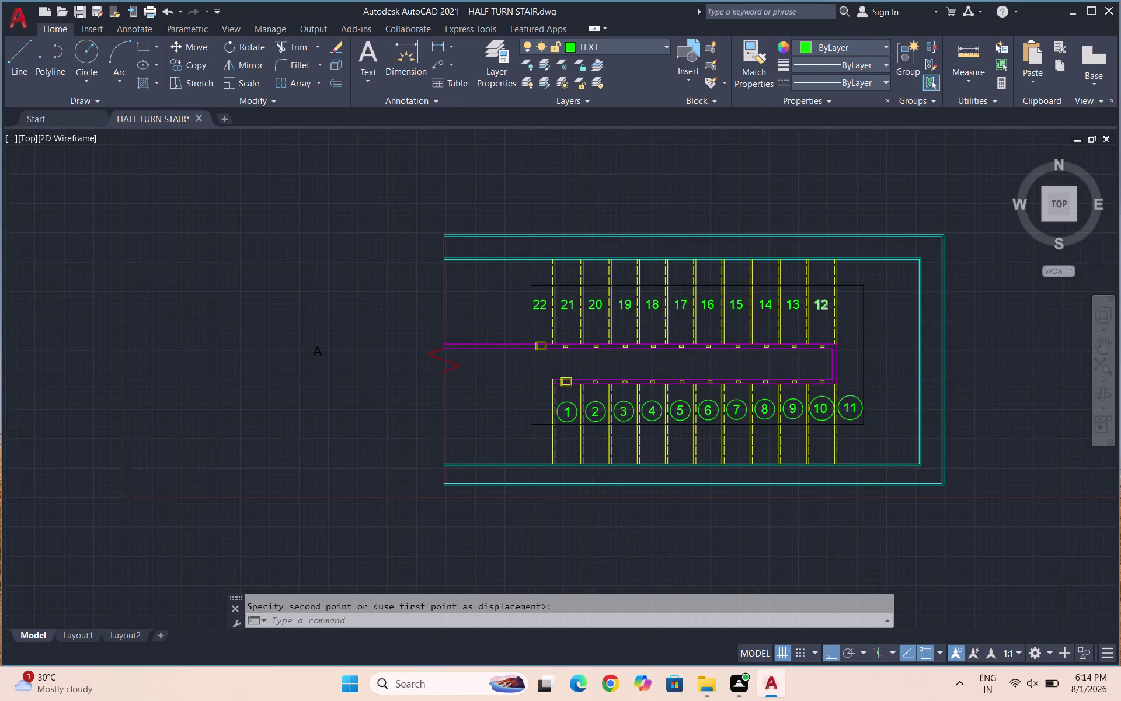
scroll(up, 3)
Run TCIRCLE and select the upper-flight step numbers 12 through 22.
key(t)
key(c)
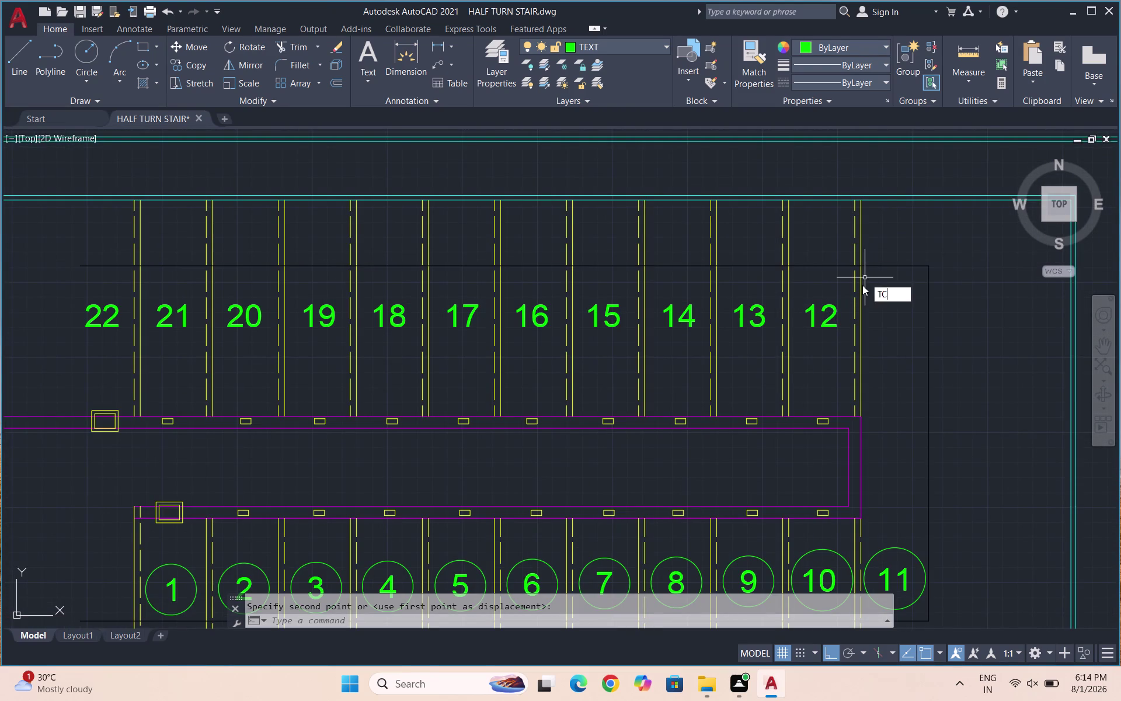
key(i)
key(c)
click(895, 308)
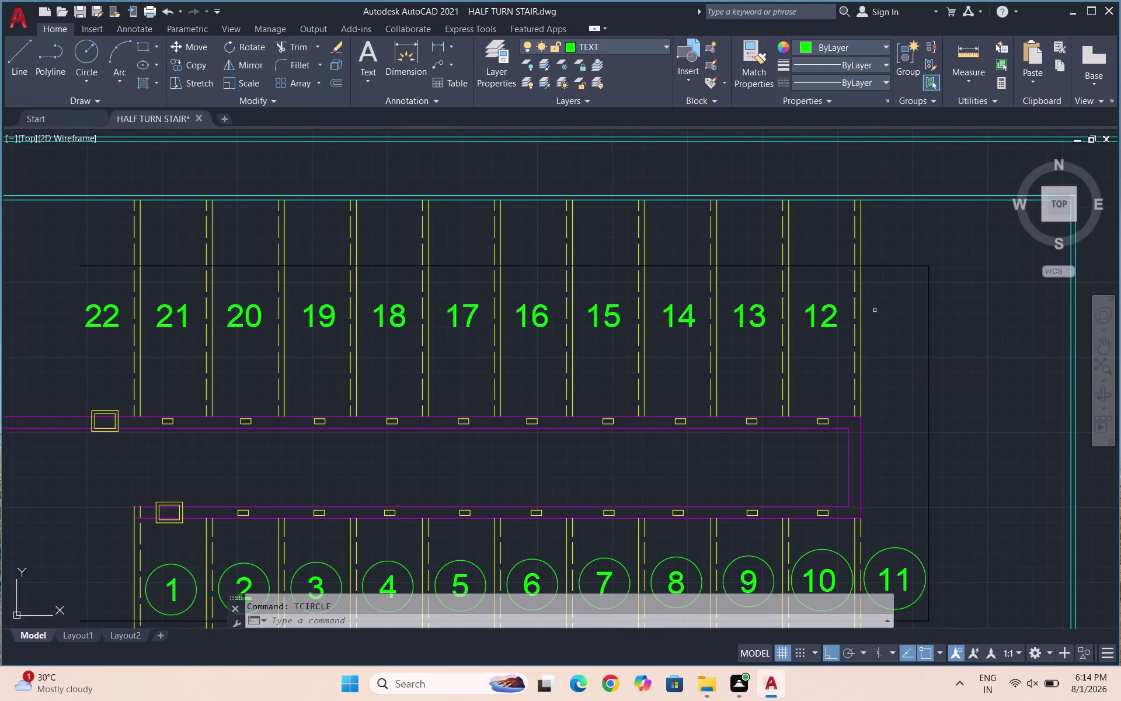
click(831, 312)
click(751, 316)
click(754, 304)
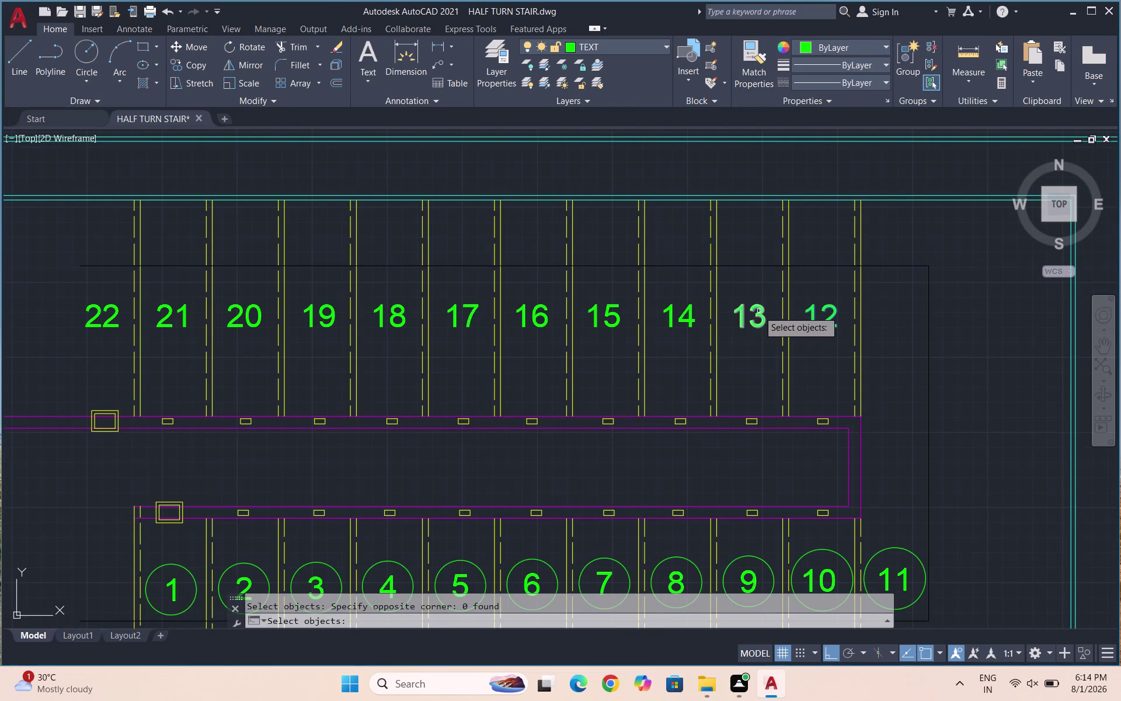
click(760, 313)
click(685, 319)
click(611, 306)
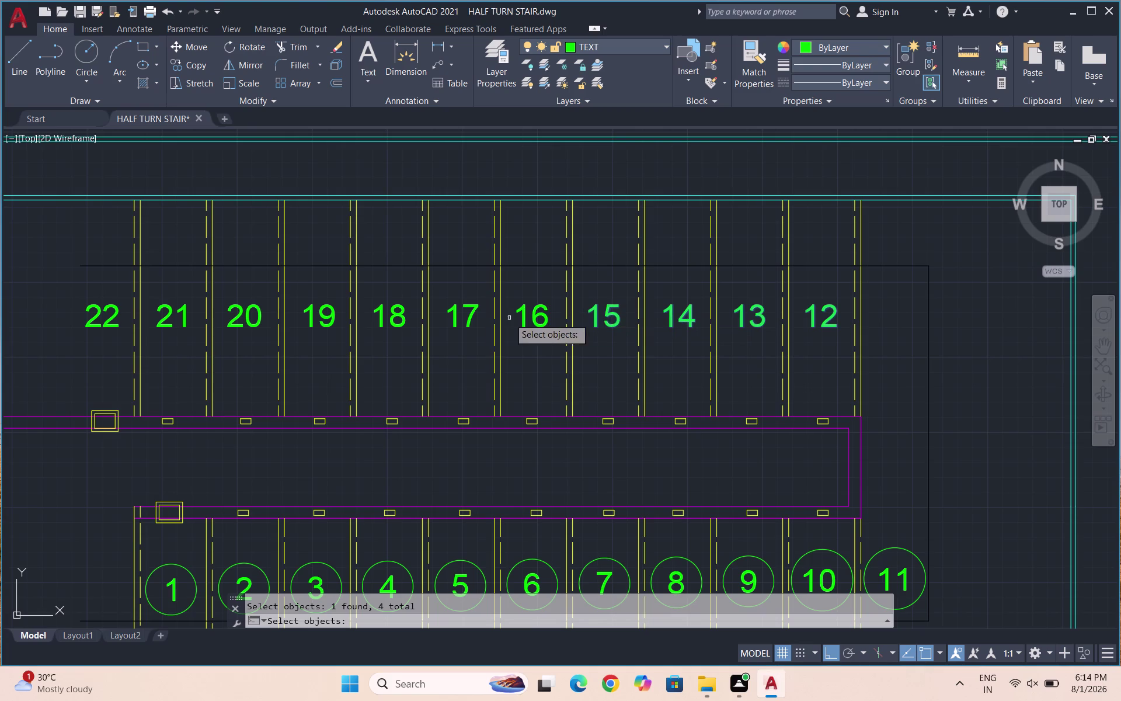
click(539, 309)
click(470, 317)
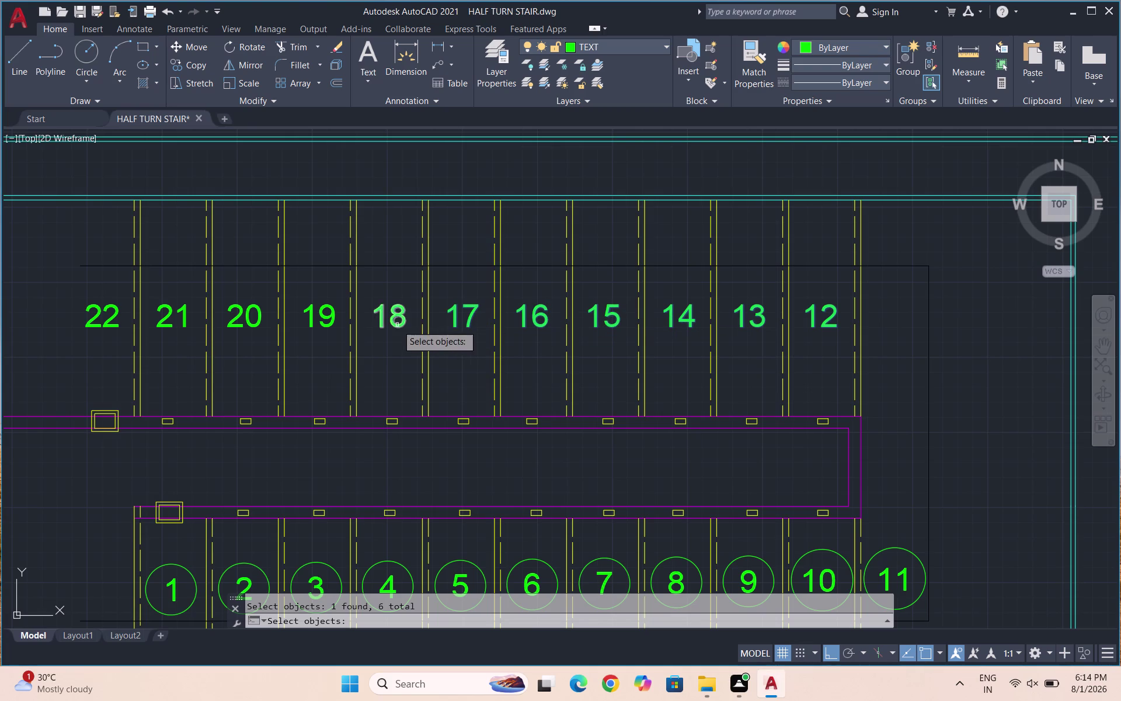
click(397, 325)
click(327, 323)
click(241, 319)
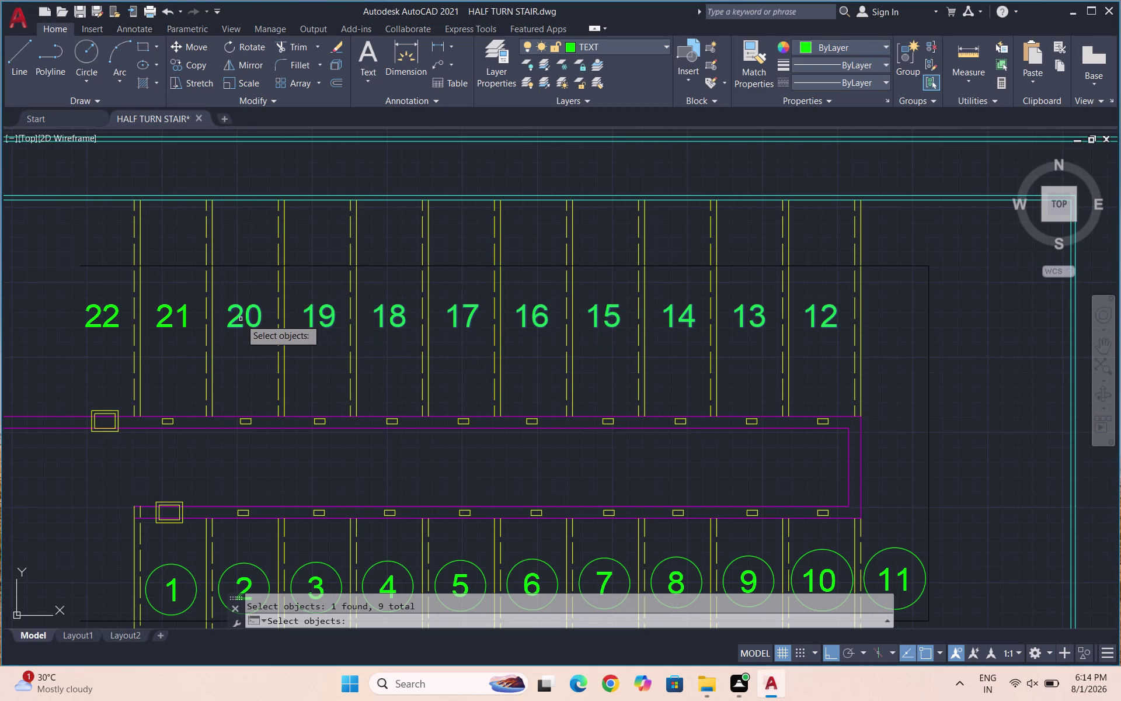
click(183, 326)
click(106, 319)
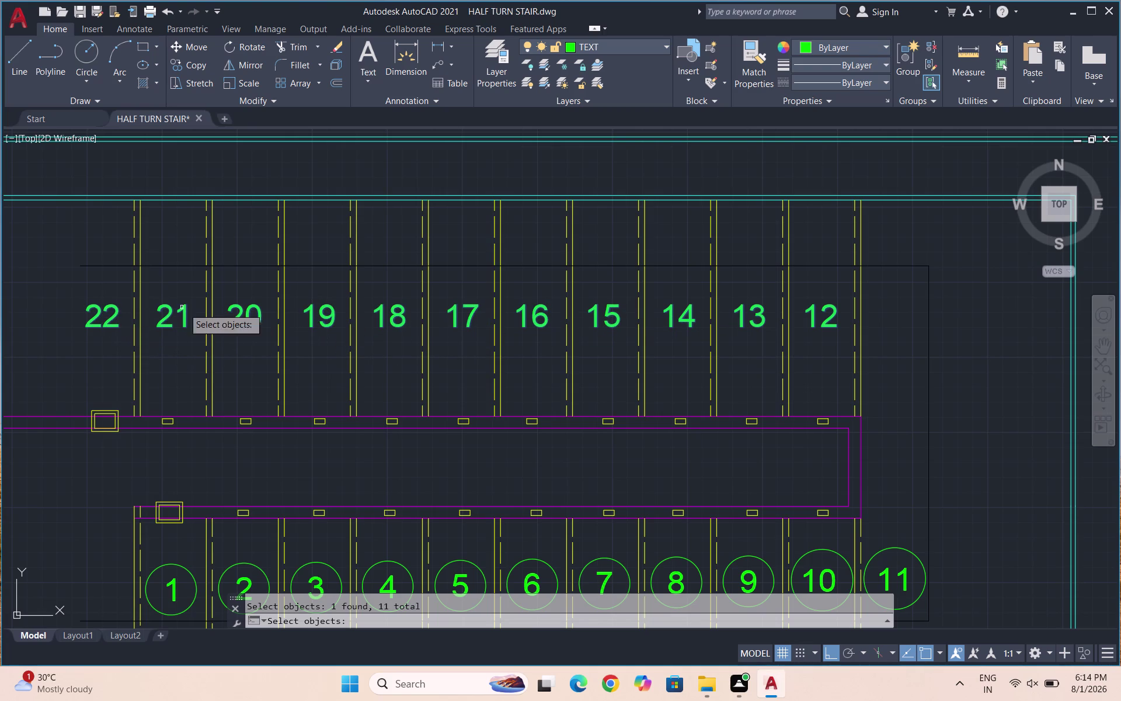
Accept the default offset and enclose the selected numbers with circles.
key(Return)
key(Return)
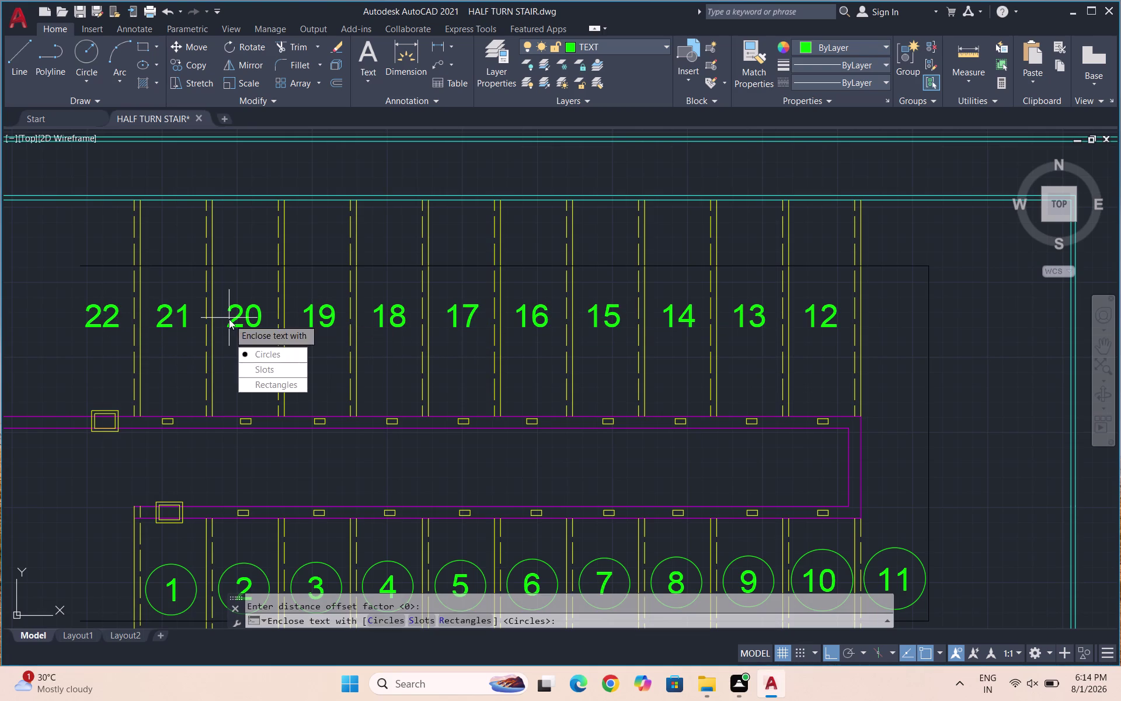
key(Return)
key(Return)
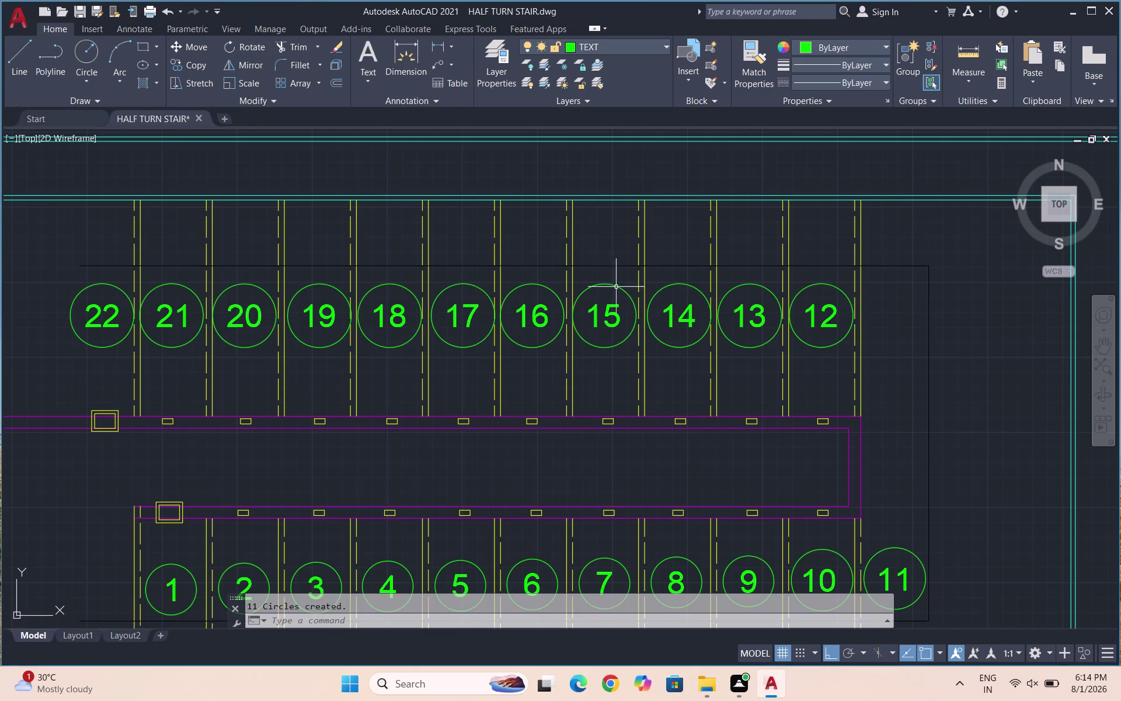
scroll(down, 3)
scroll(down, 3)
scroll(up, 3)
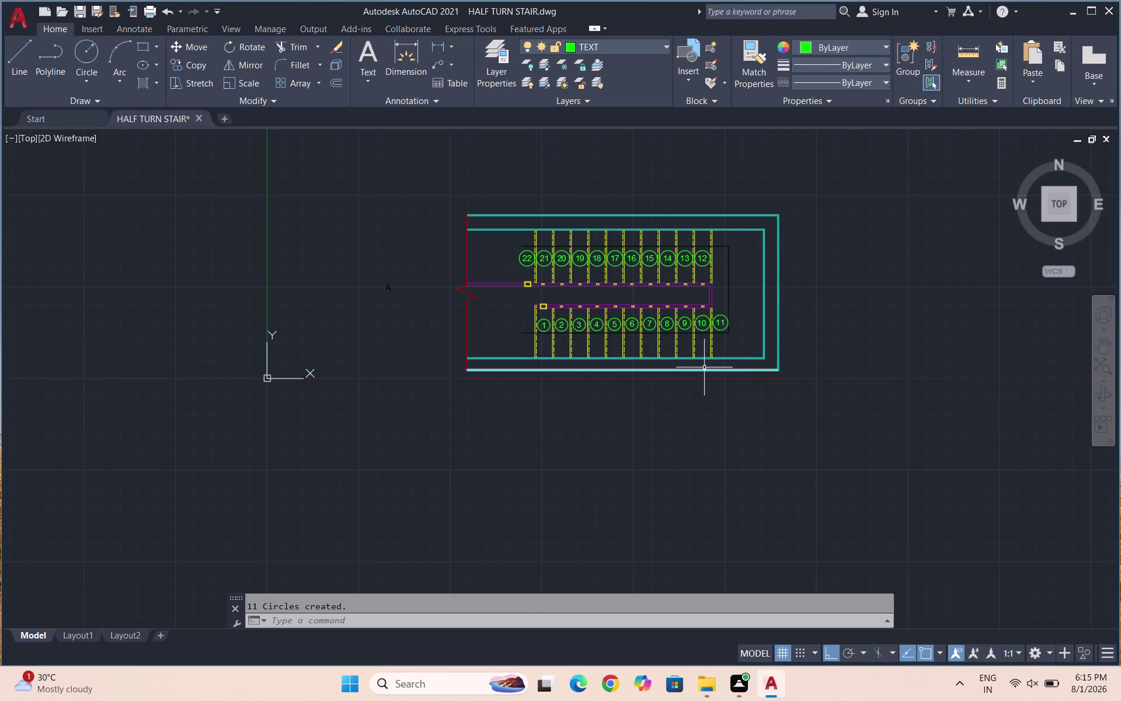
key(l)
key(Escape)
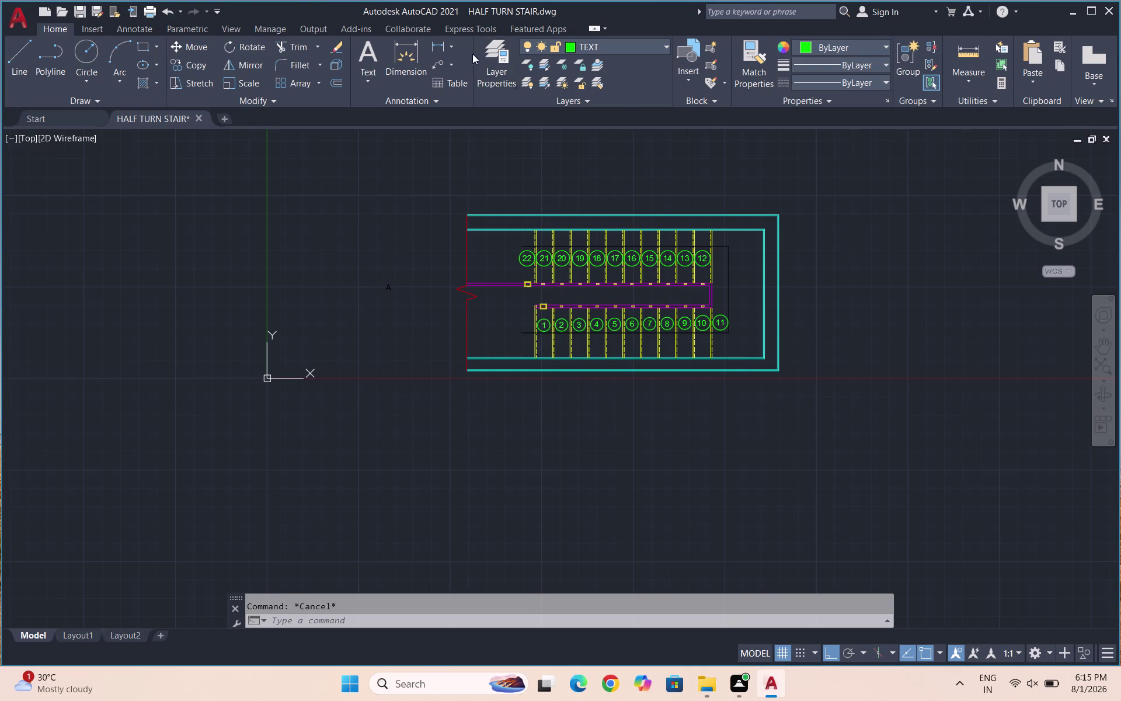
click(491, 55)
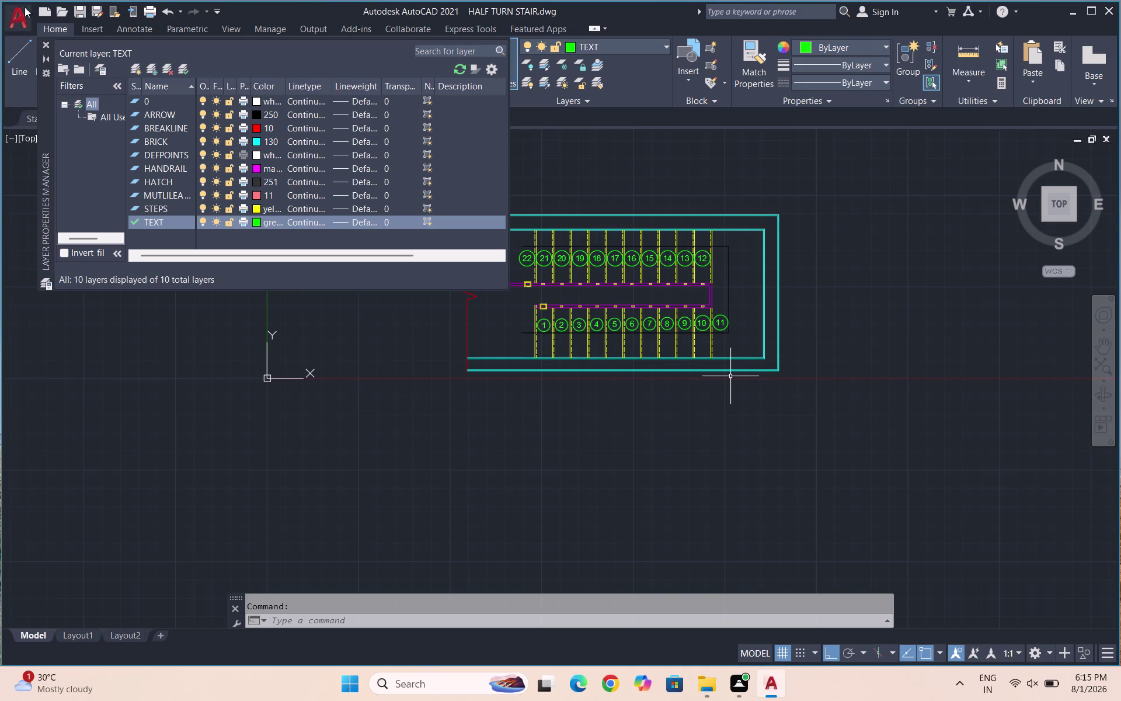
click(42, 44)
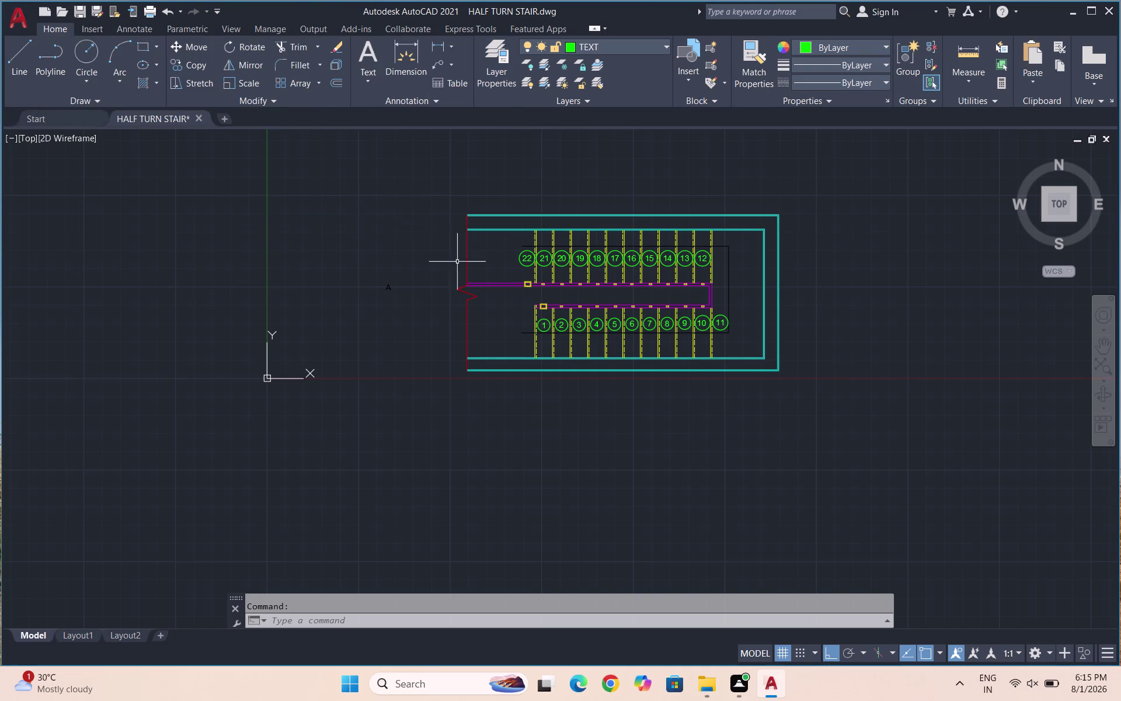
scroll(up, 3)
scroll(down, 3)
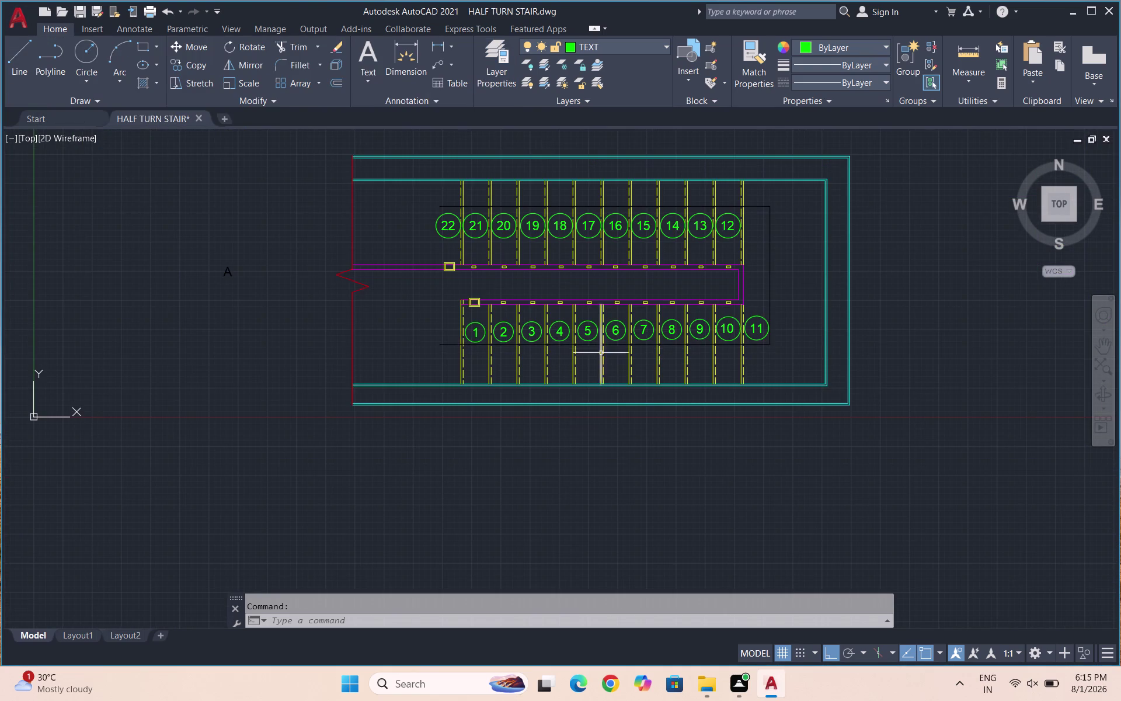
scroll(up, 3)
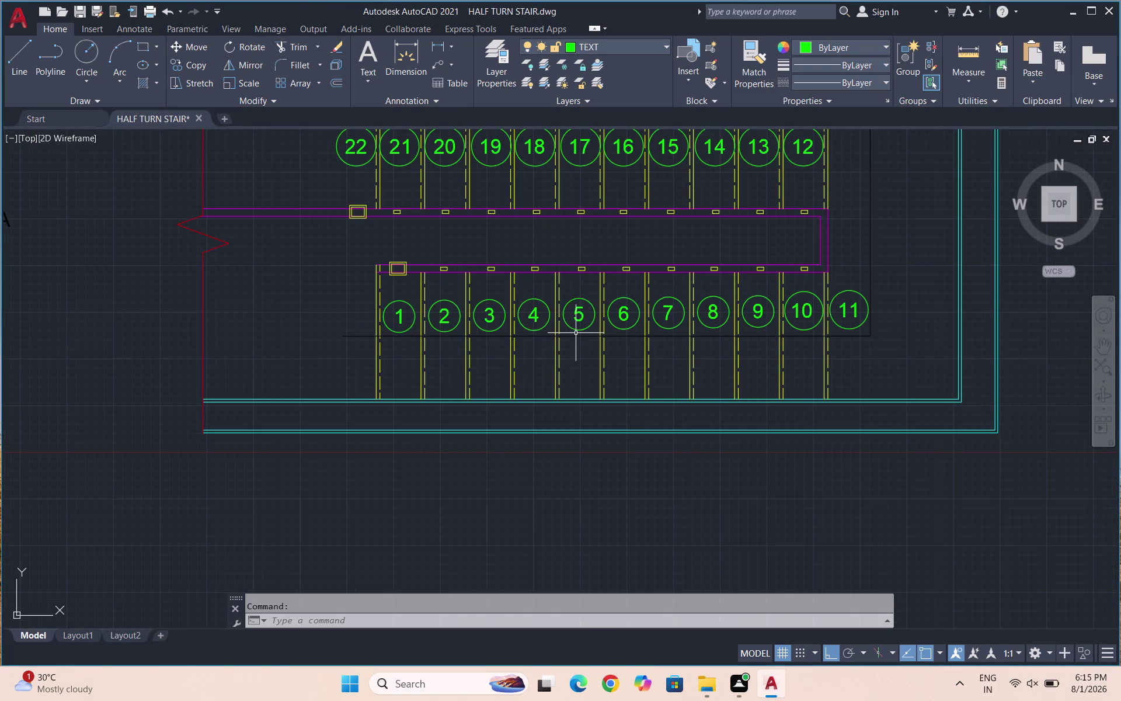
Move the long horizontal line beneath steps 1–11 slightly downward.
click(576, 336)
key(comma)
key(BackSpace)
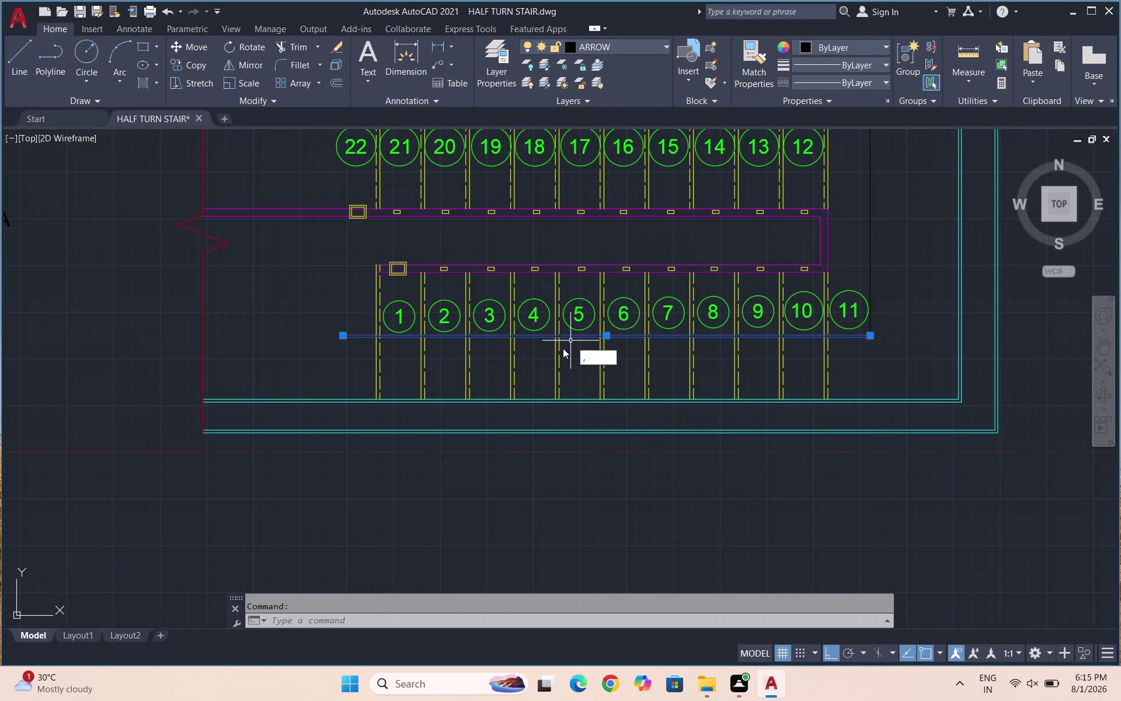
key(m)
key(Return)
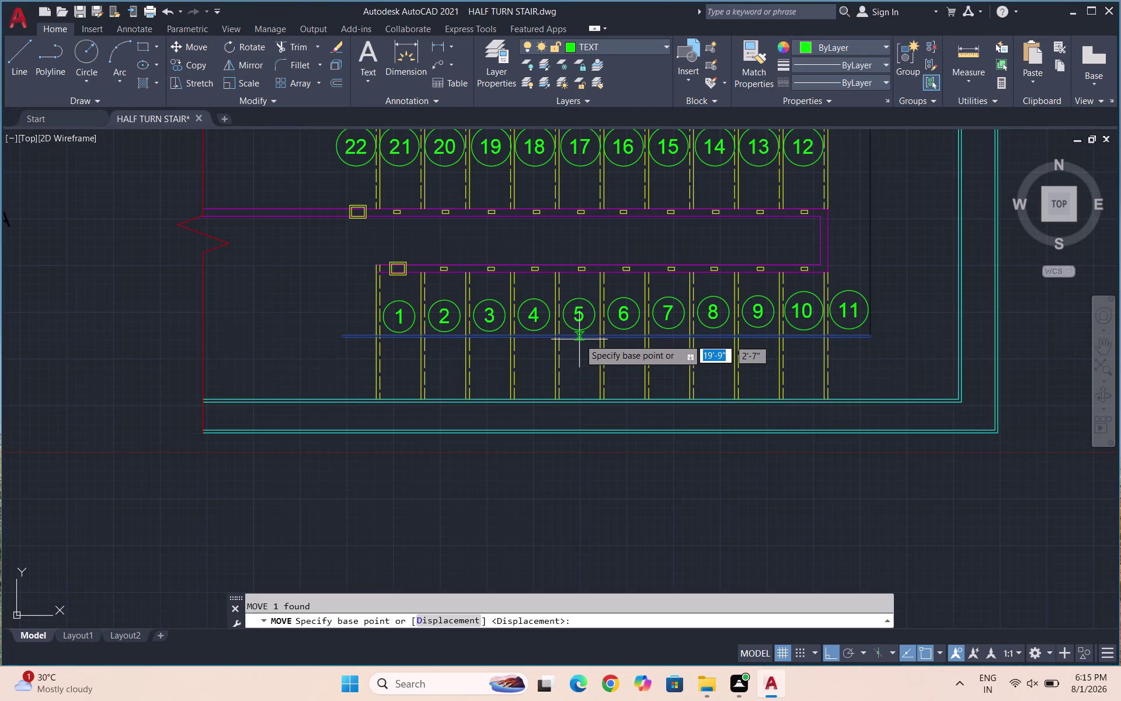
click(579, 338)
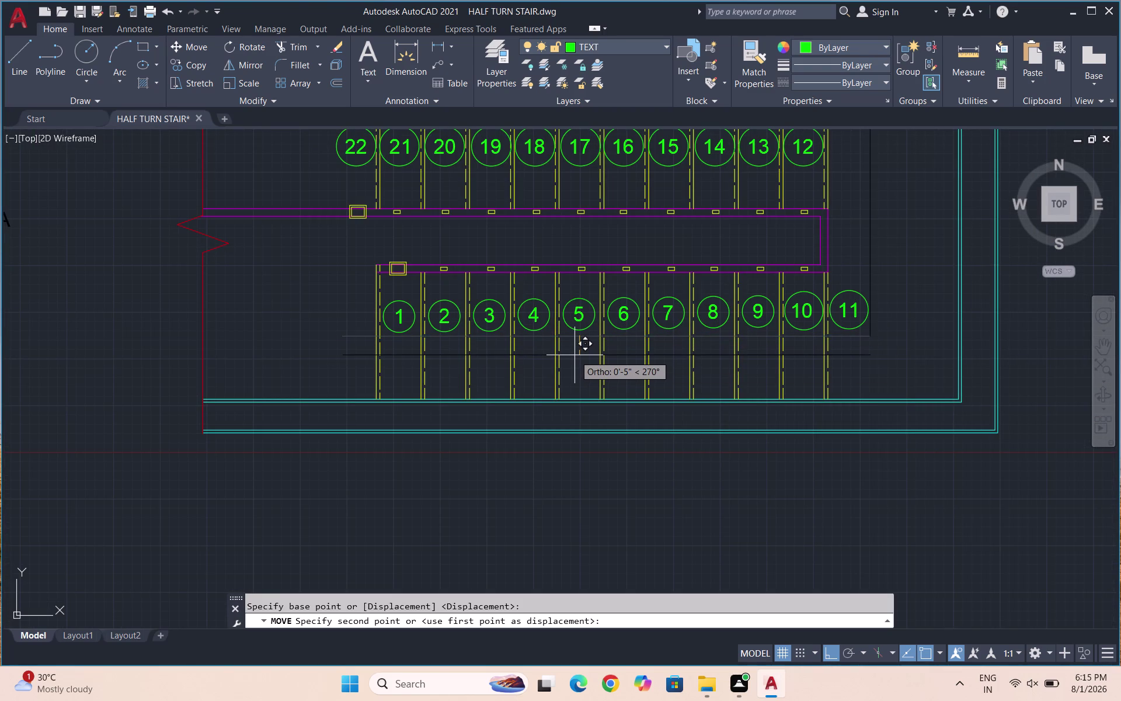
click(574, 355)
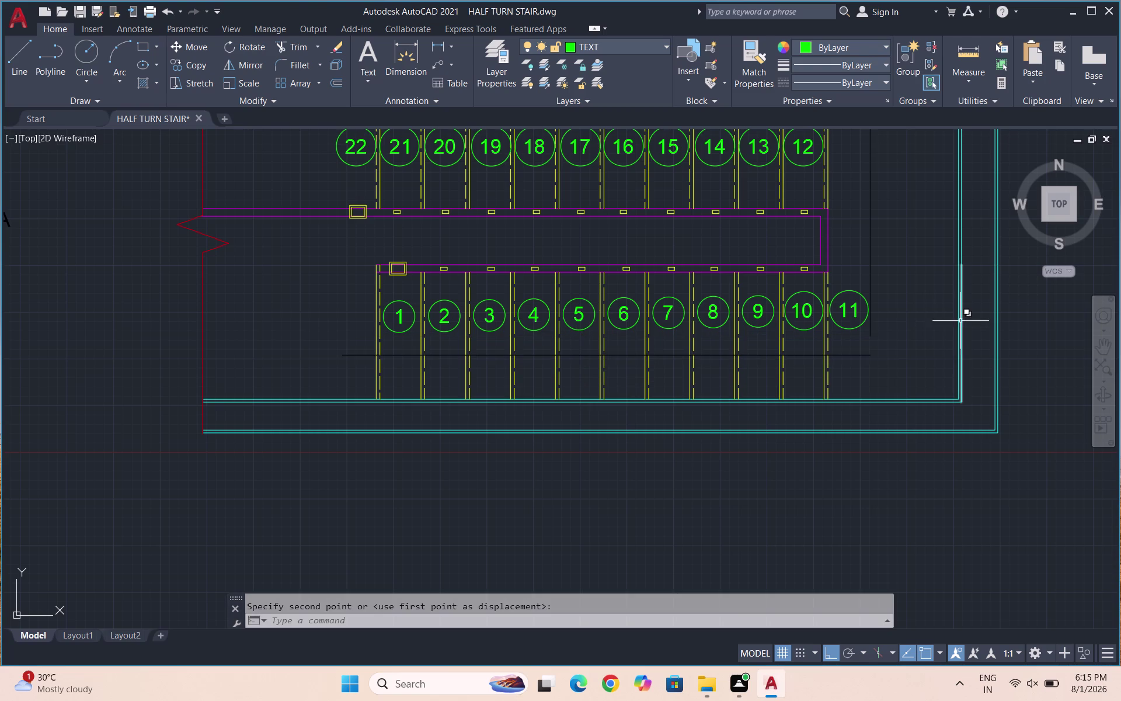
key(f)
key(shift+Return)
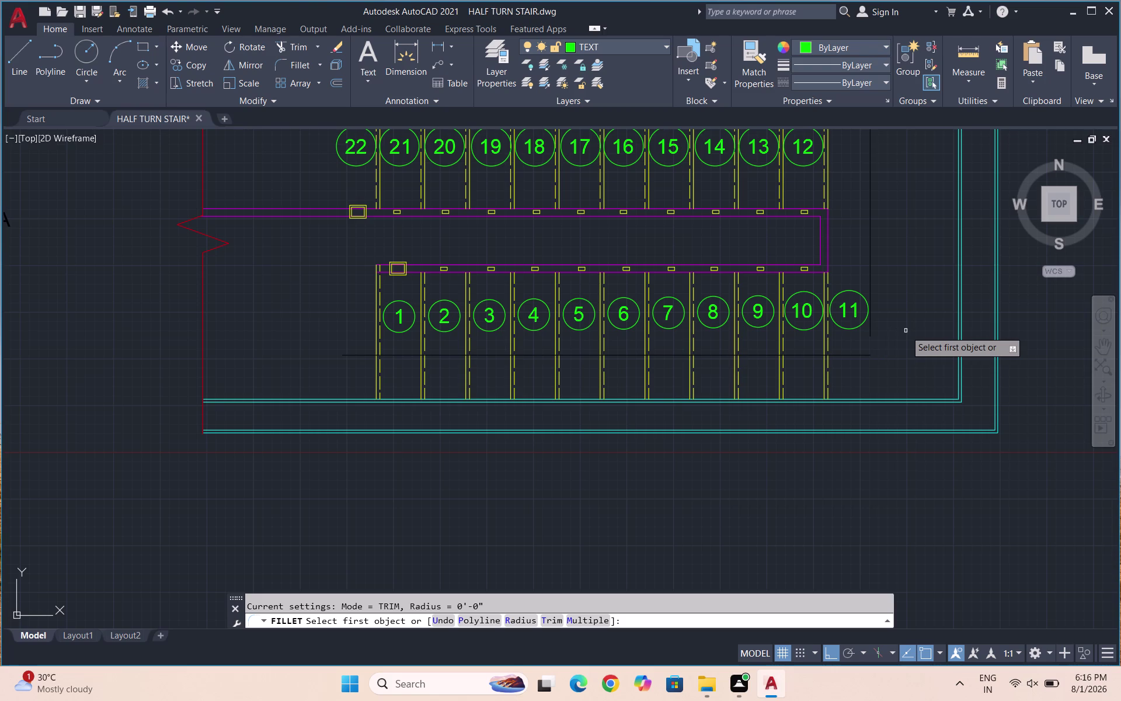
click(867, 355)
click(870, 335)
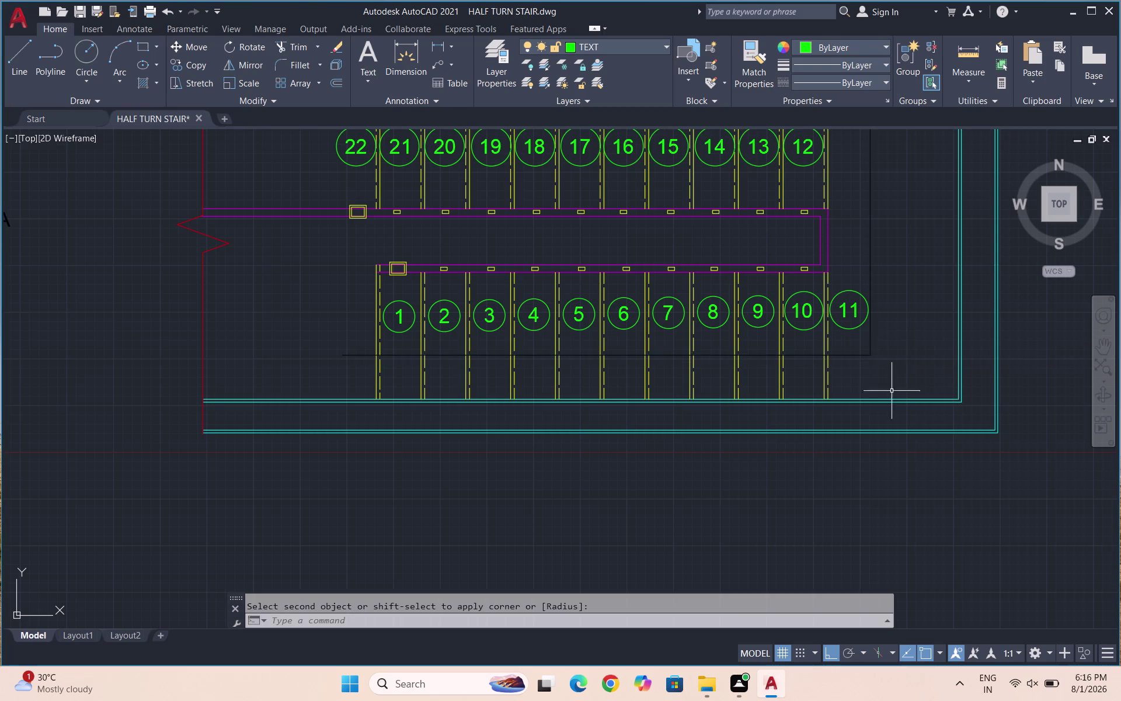
scroll(down, 3)
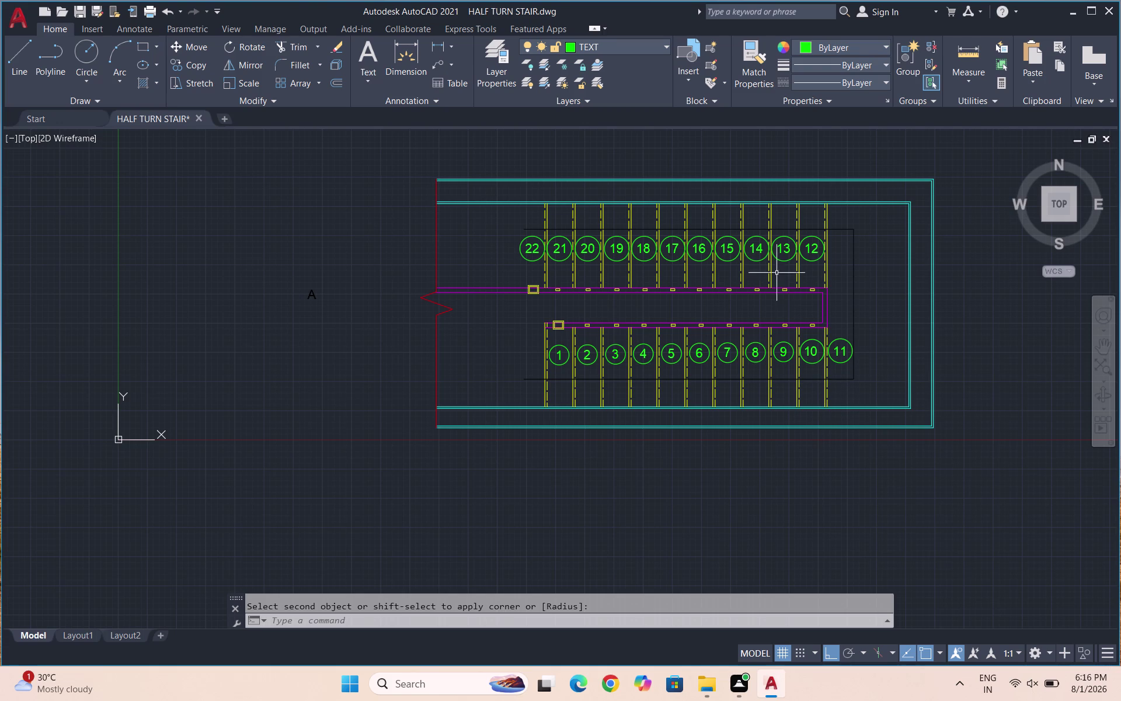
key(Escape)
key(Escape)
key(Escape)
text(KL)
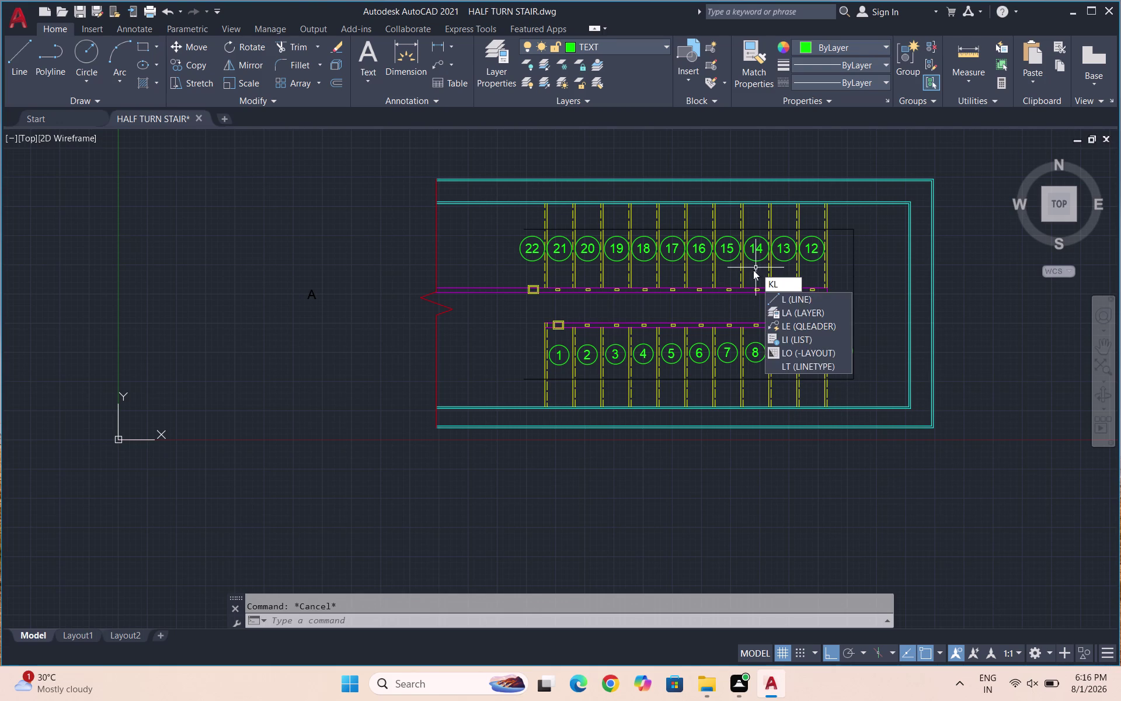
key(Escape)
key(Escape)
key(l)
key(Return)
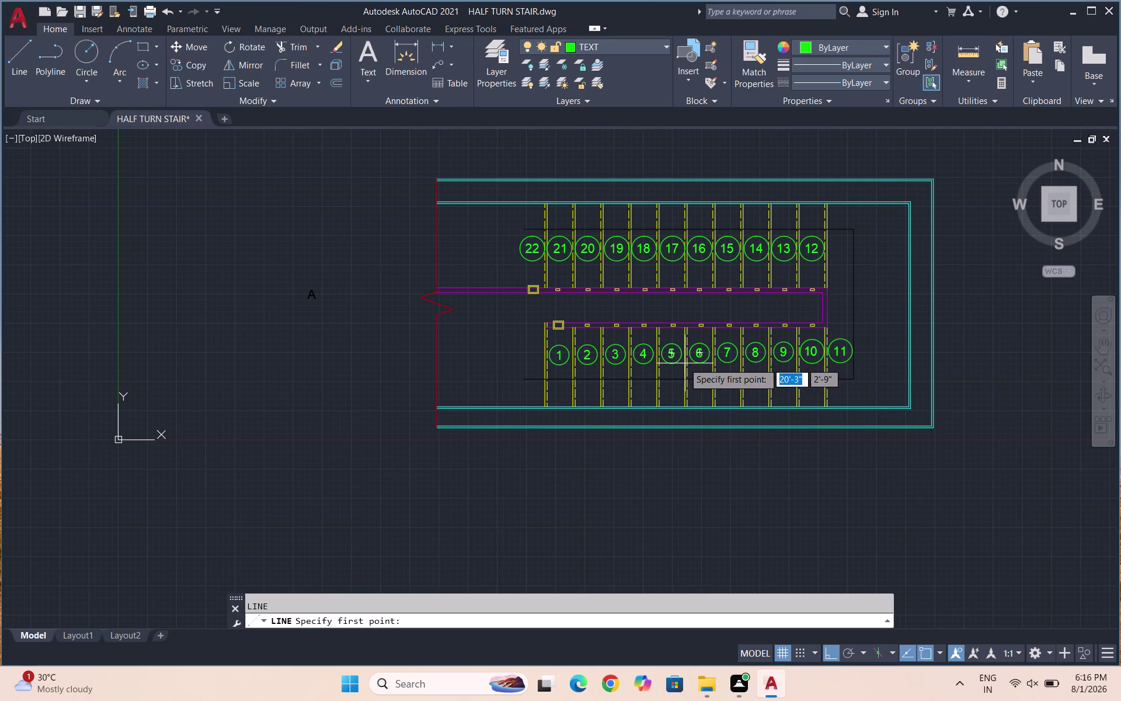
scroll(up, 3)
Draw the half-arrow line strokes below lower-flight treads 3 and 4.
scroll(up, 3)
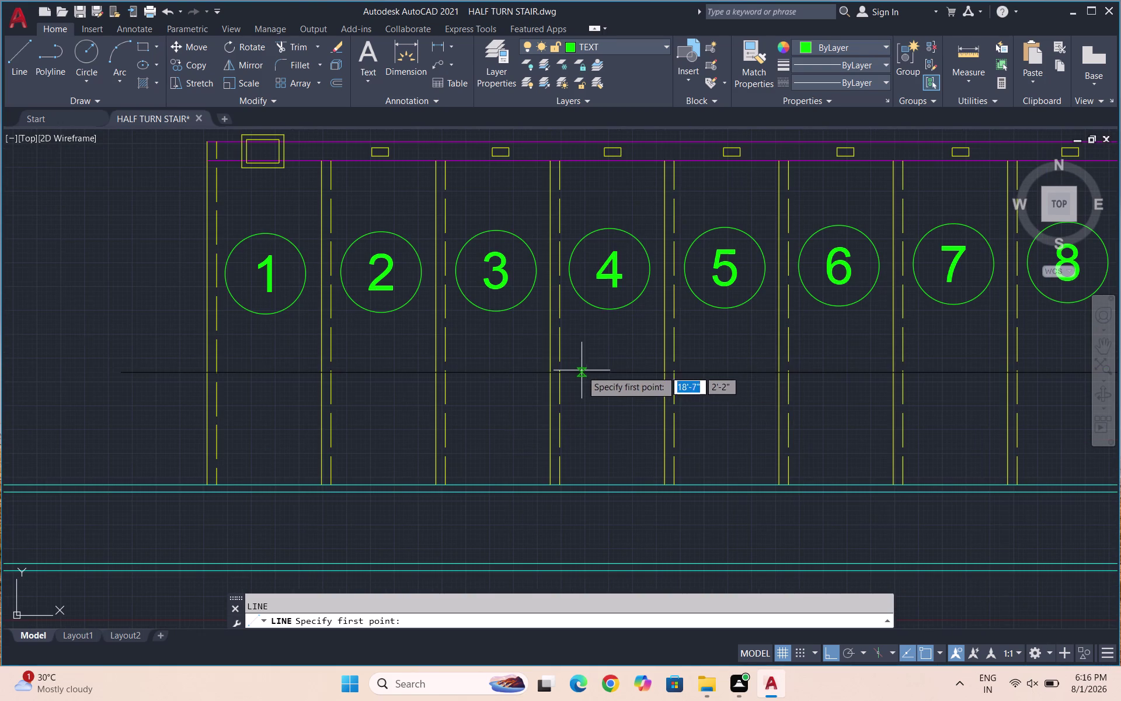
click(593, 371)
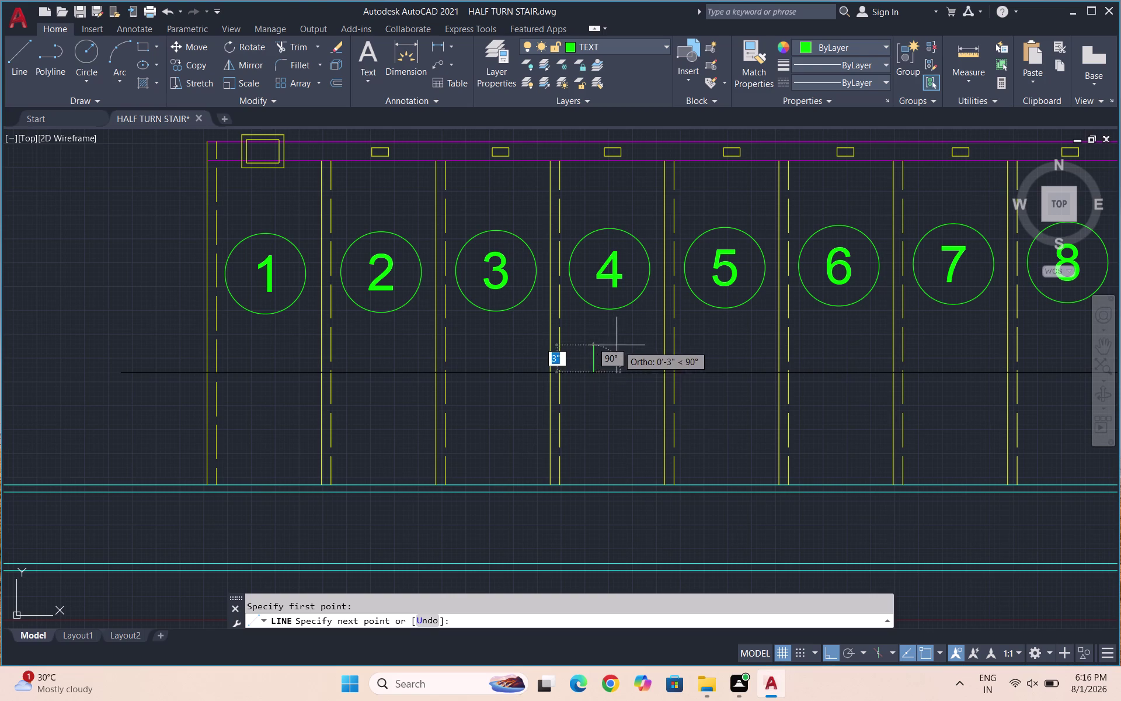
key(8)
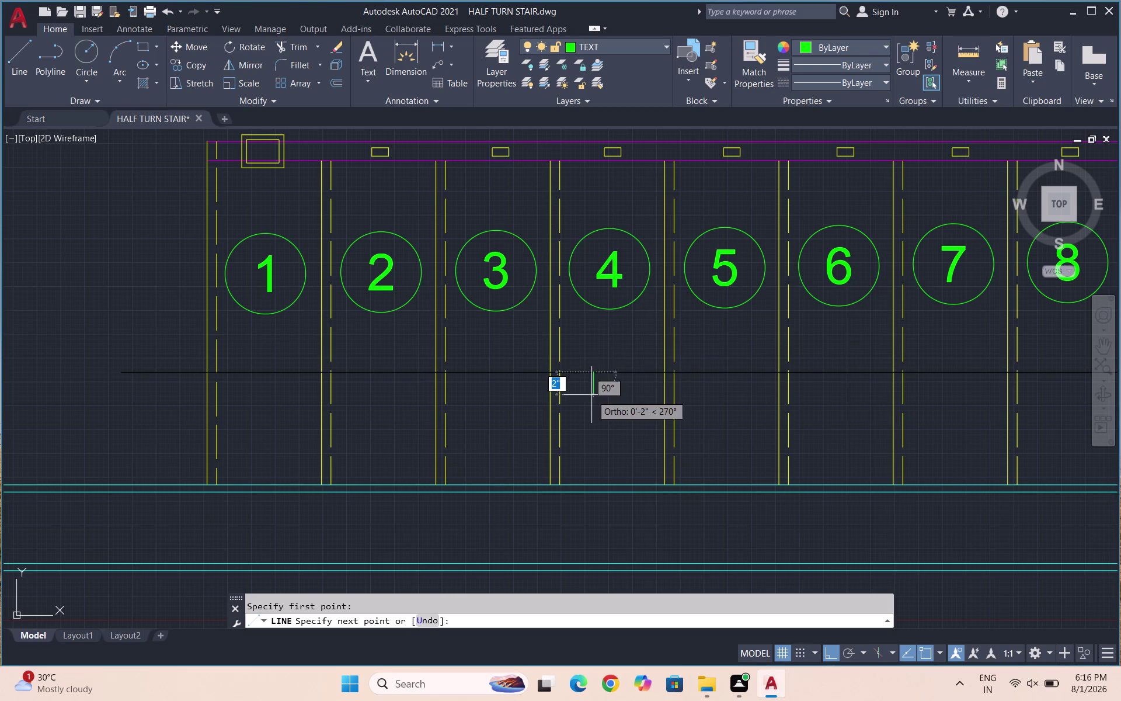
key(F8)
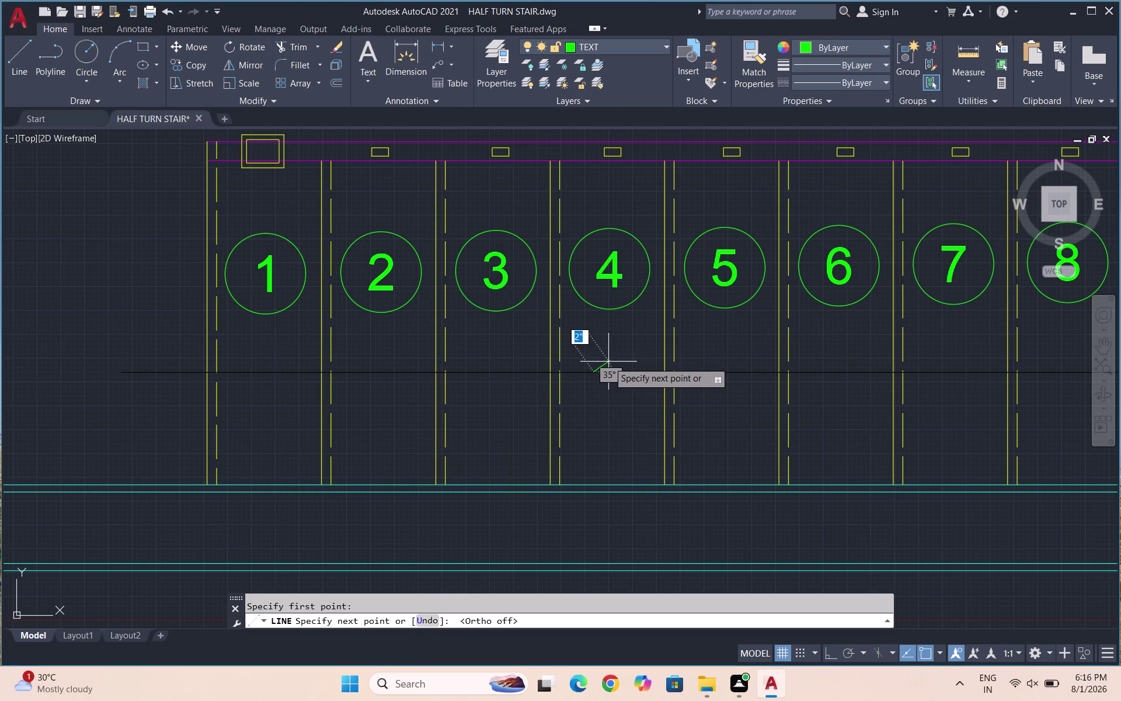
click(608, 366)
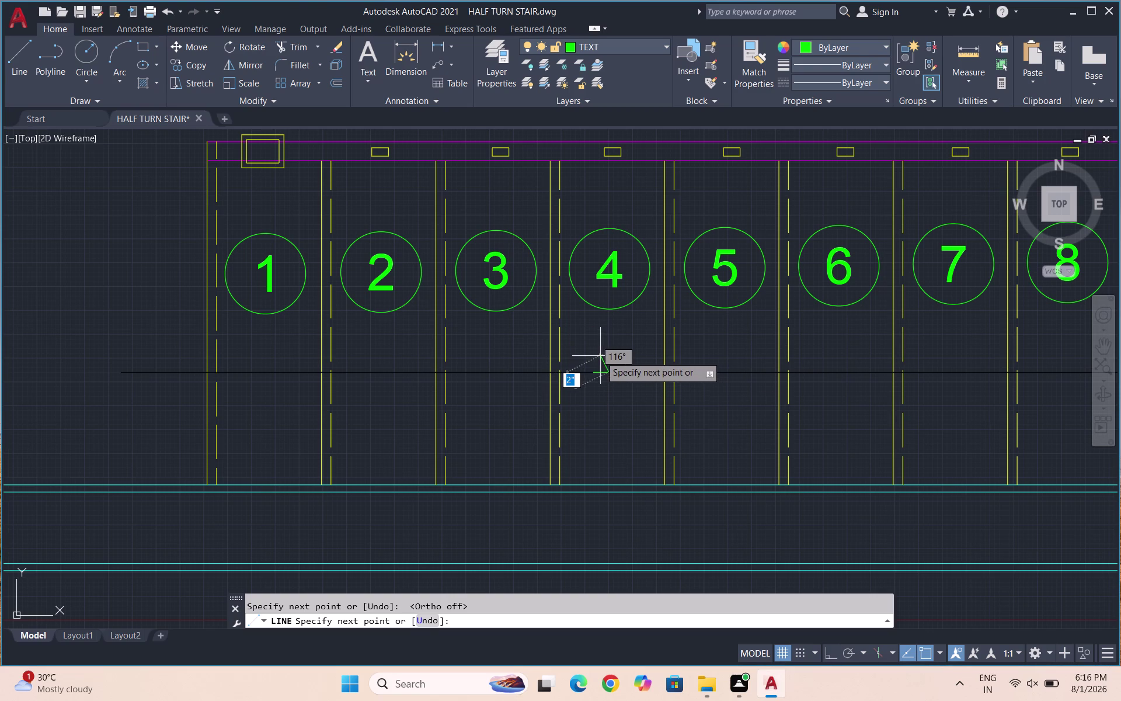
key(ctrl+z)
scroll(up, 3)
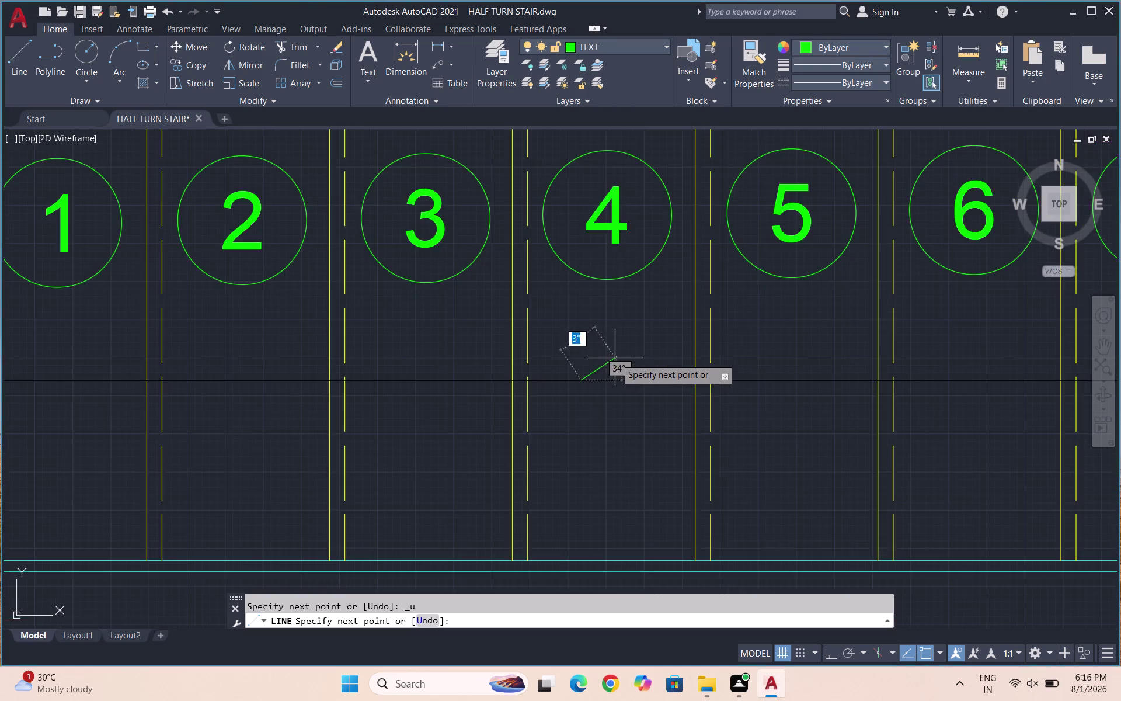
scroll(up, 3)
click(605, 369)
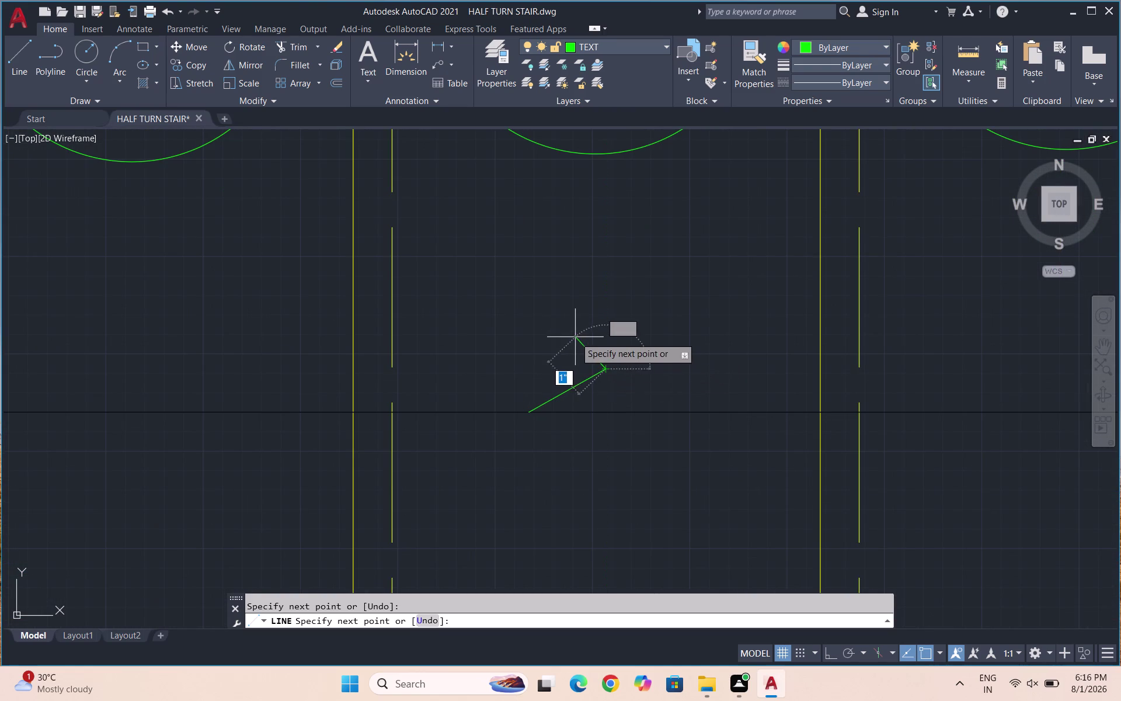
click(559, 319)
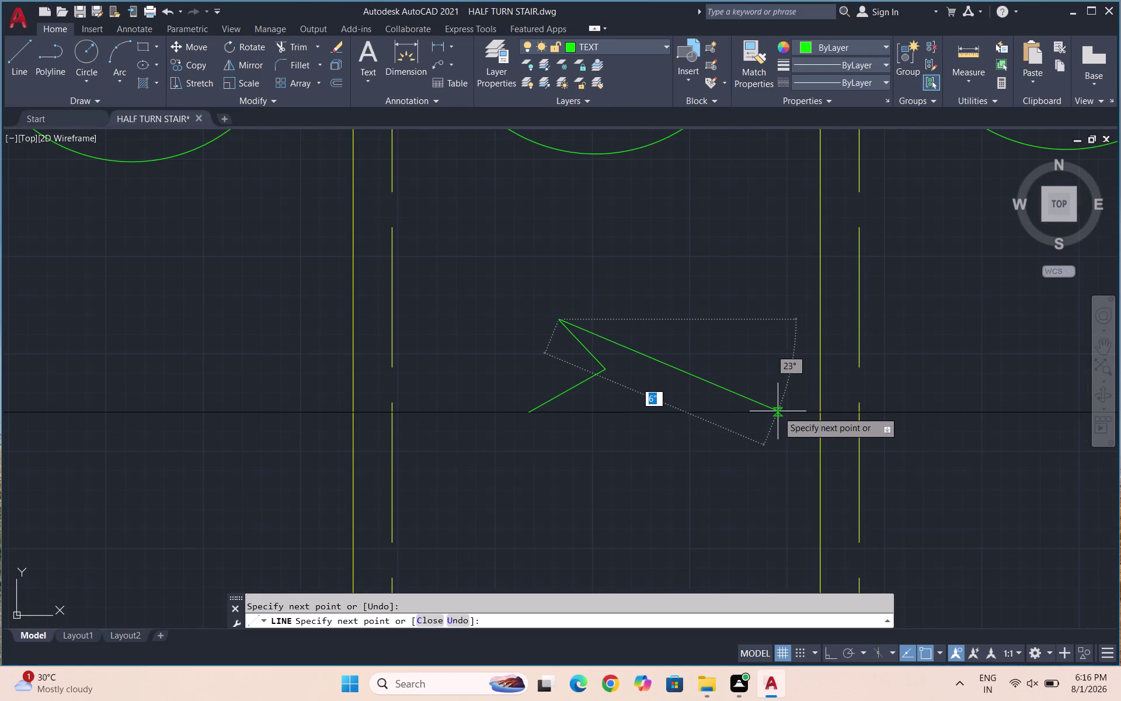
click(778, 412)
key(Escape)
Select the half-arrow strokes and attempt a mirror, cancelling it.
drag(716, 351, 635, 368)
click(539, 391)
key(m)
key(i)
key(Return)
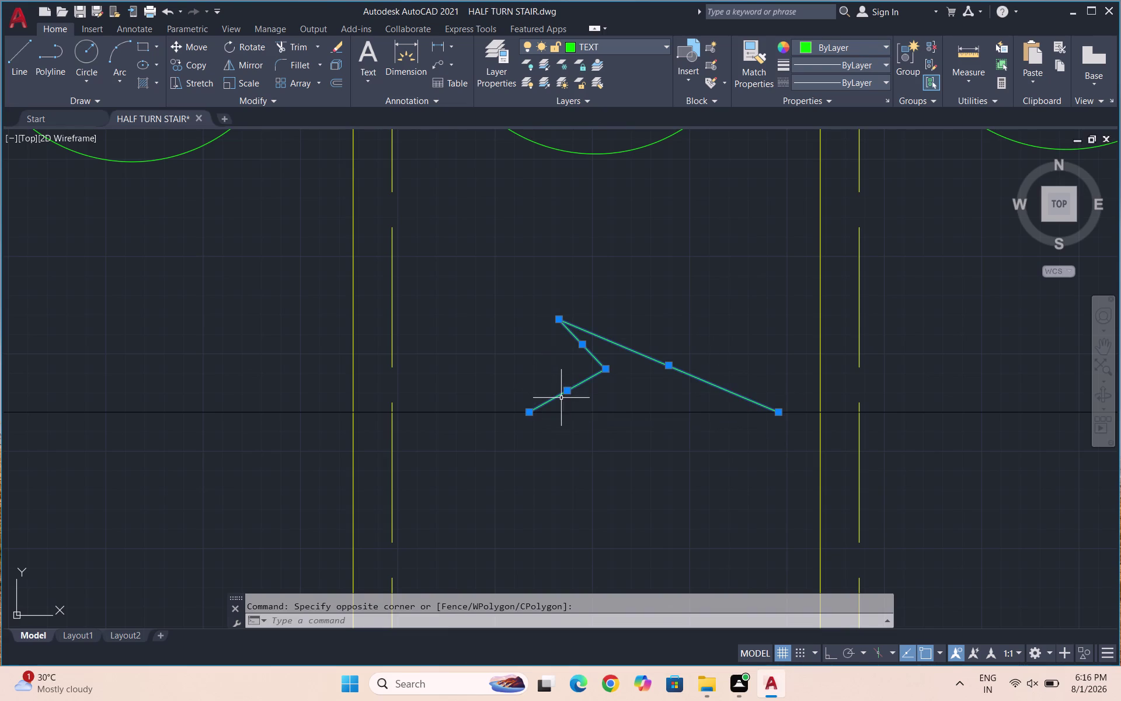
click(778, 414)
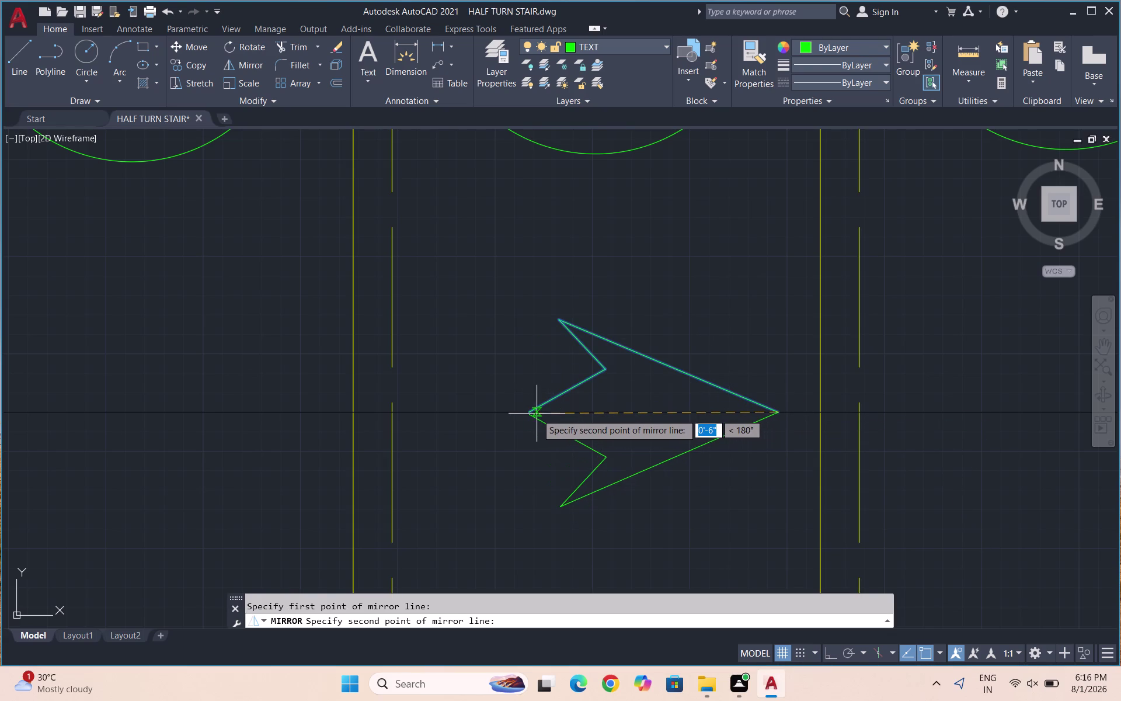
click(531, 413)
key(Escape)
scroll(down, 3)
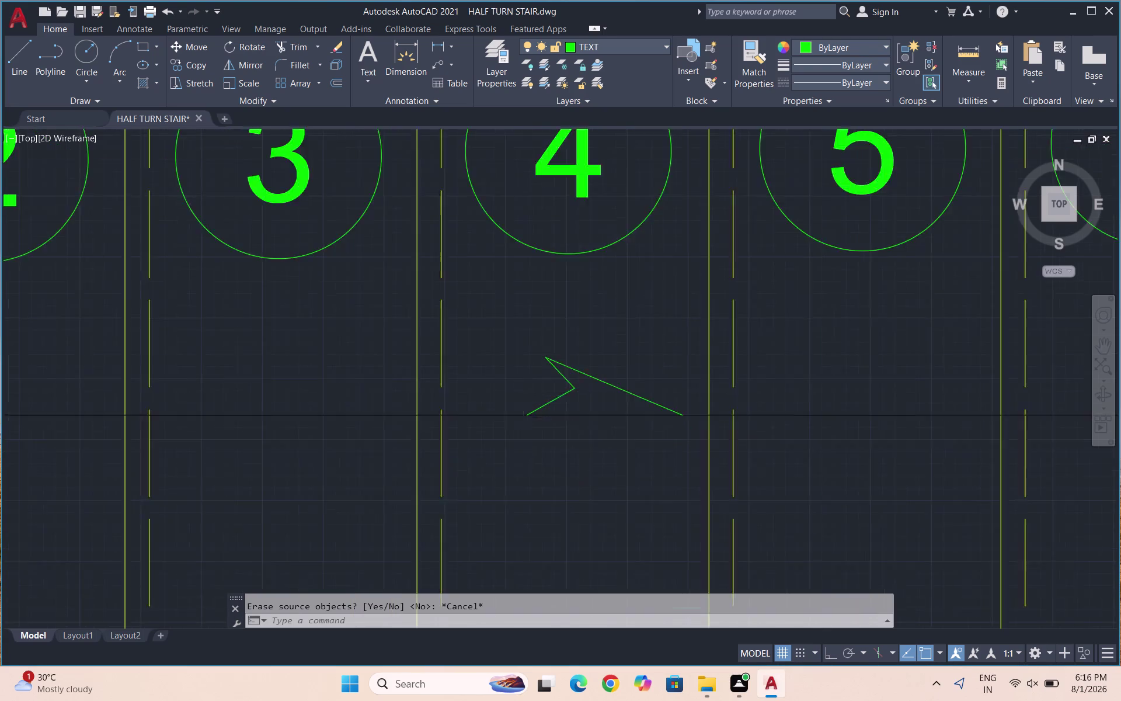
scroll(up, 3)
Mirror the half arrow about its centre line, keeping the source, to complete it.
drag(589, 370, 554, 401)
click(520, 425)
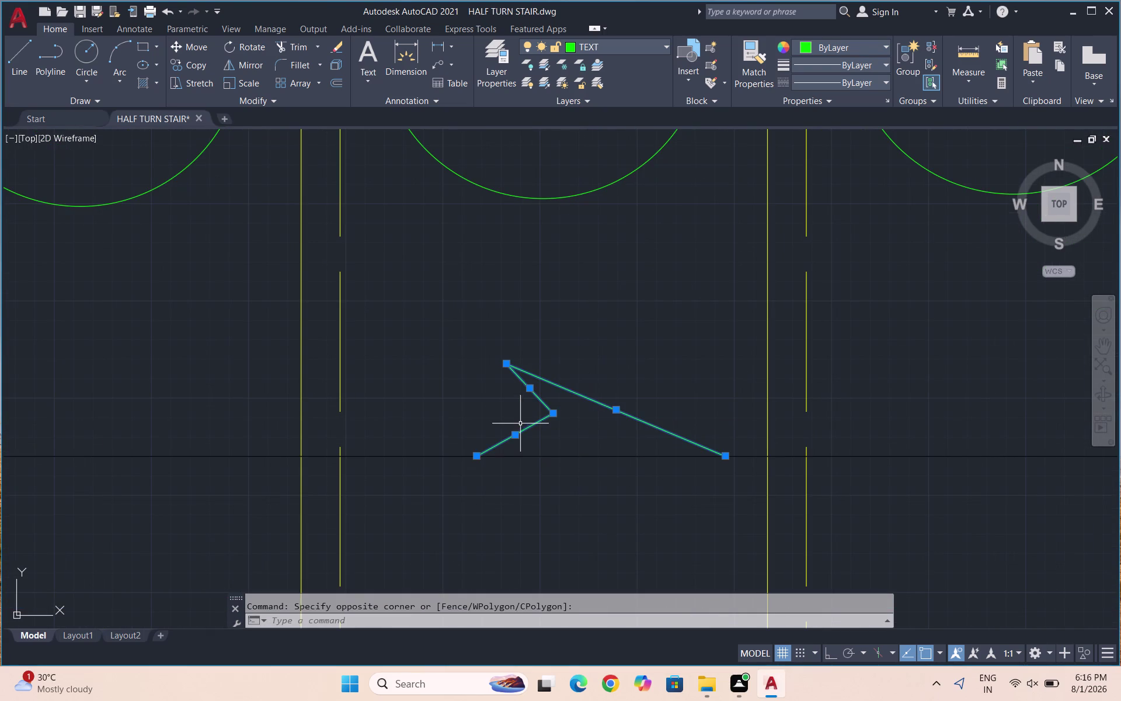
key(m)
key(i)
key(Return)
click(723, 457)
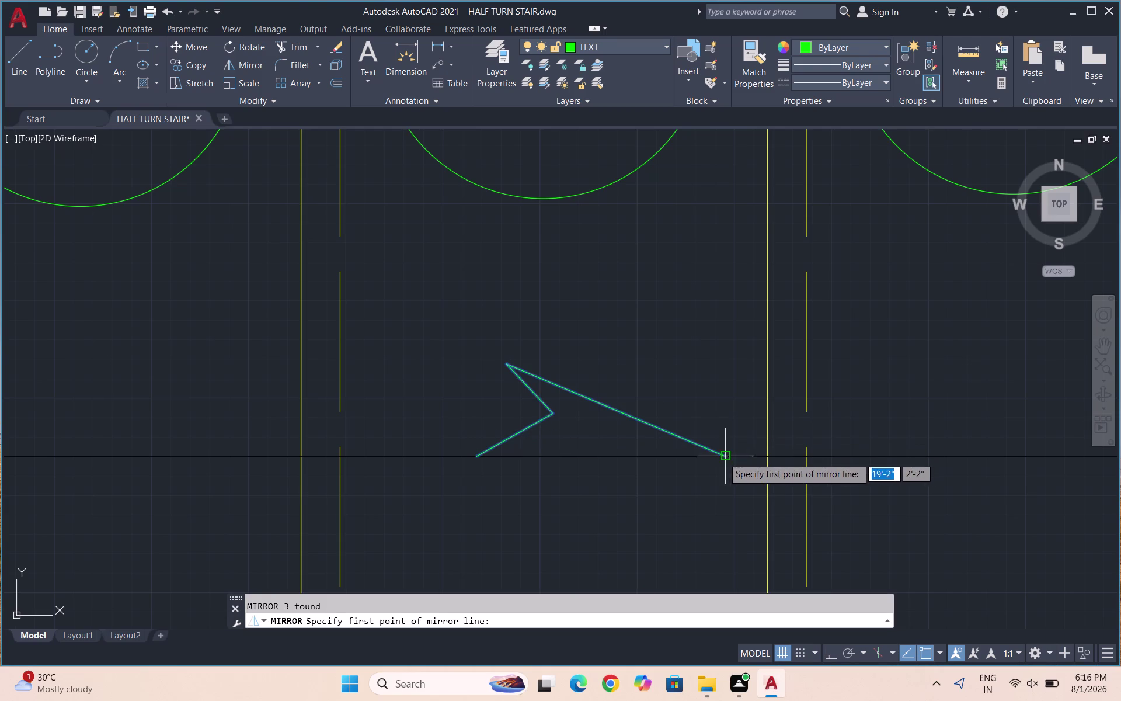
click(476, 459)
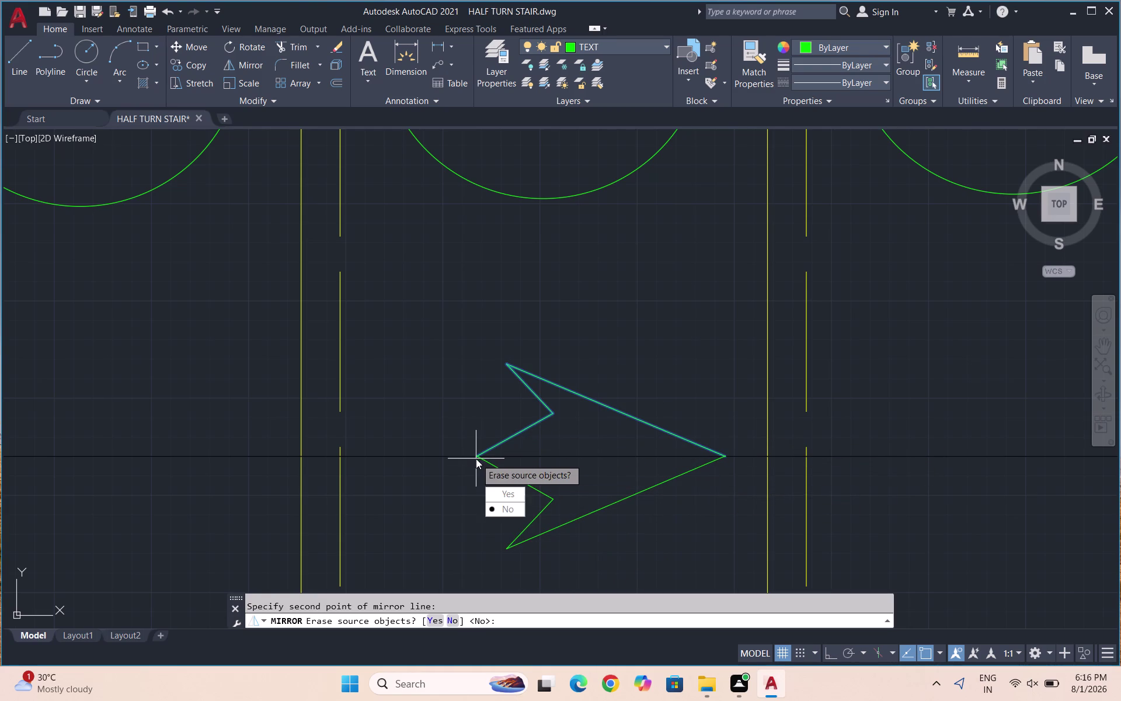
drag(503, 506, 476, 458)
scroll(down, 3)
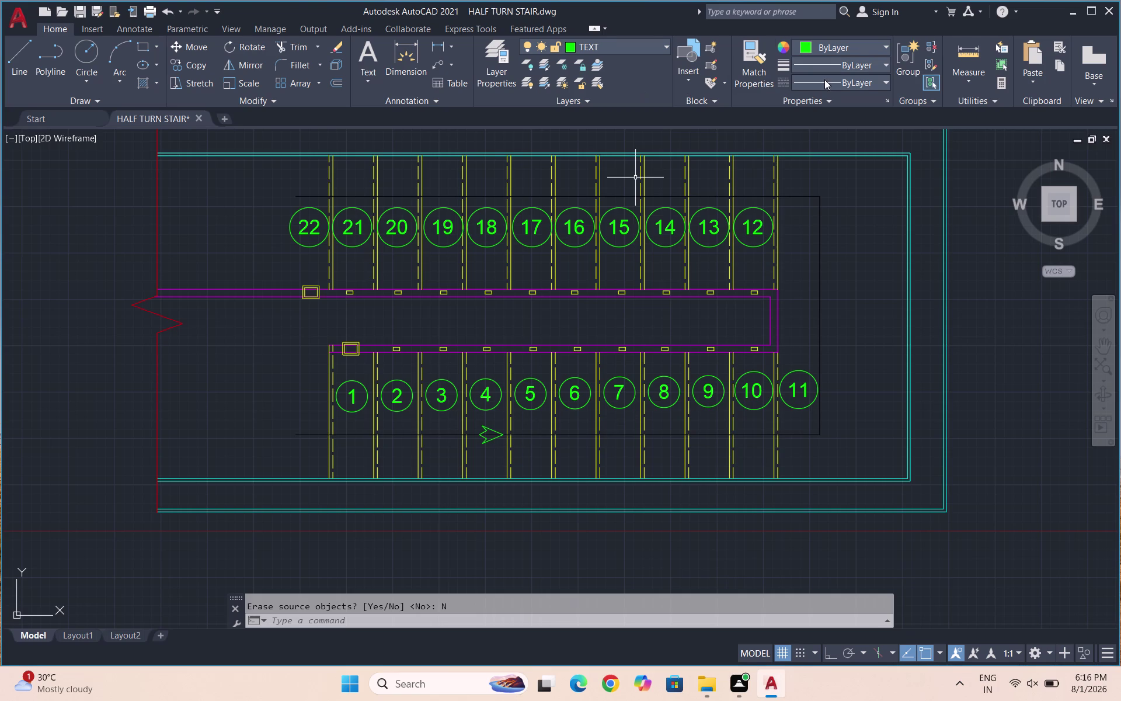
key(l)
key(Return)
scroll(up, 3)
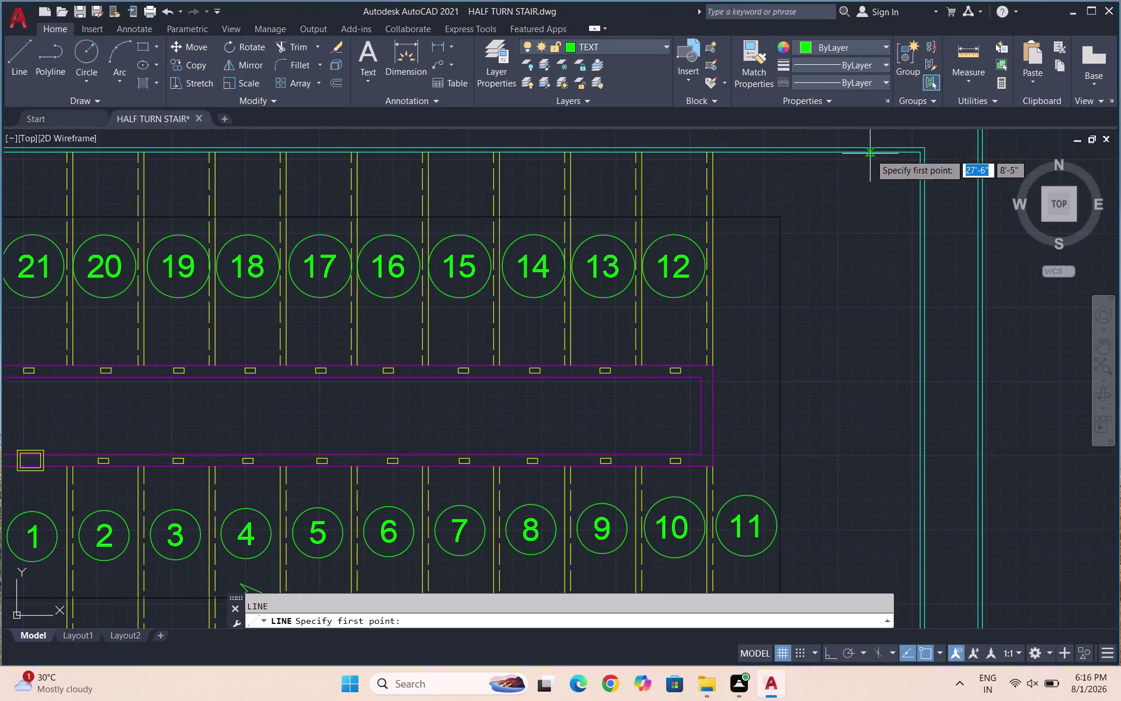
scroll(up, 3)
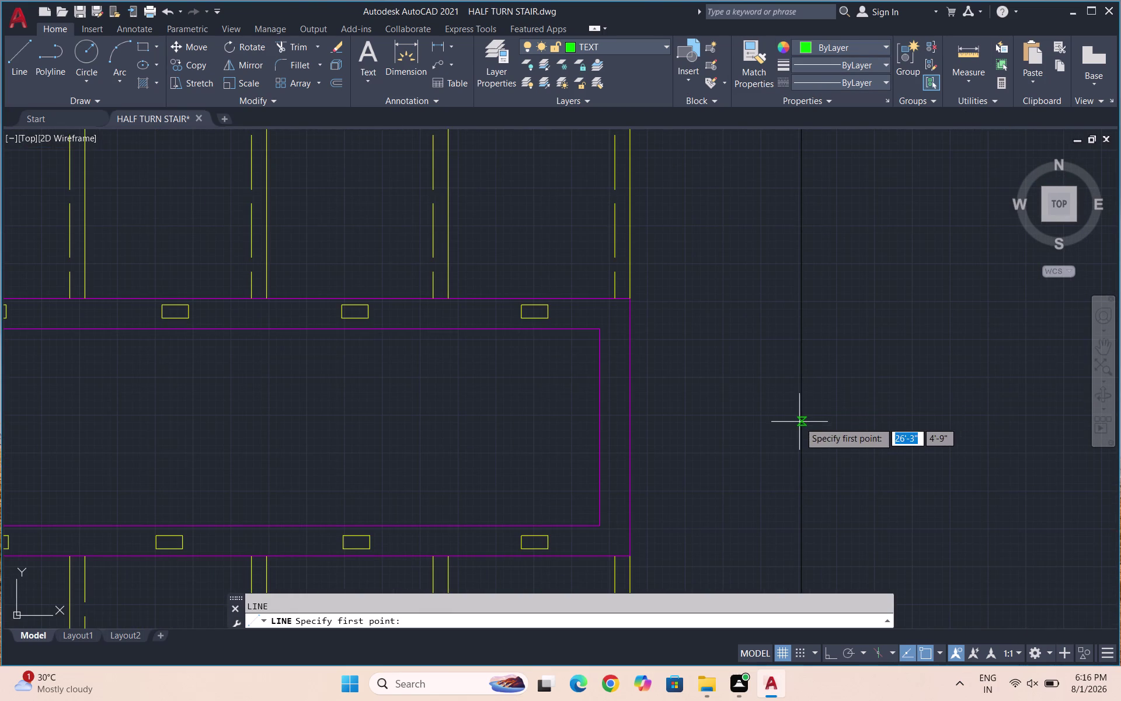
click(799, 419)
click(789, 441)
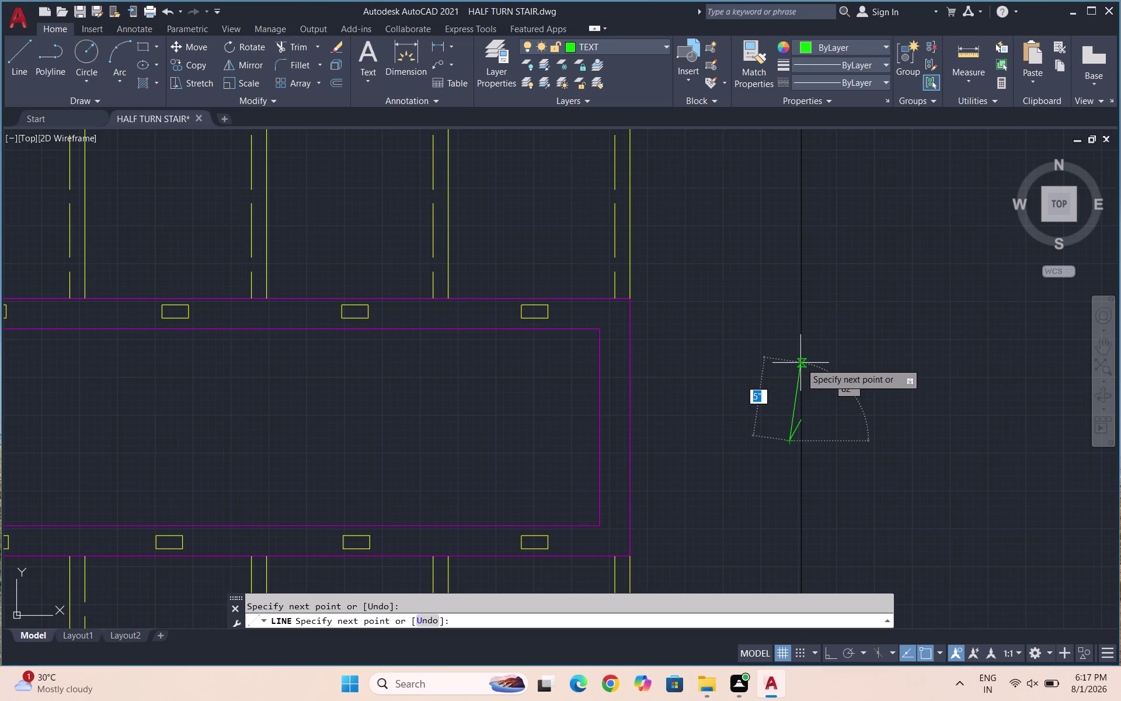
click(801, 363)
key(Escape)
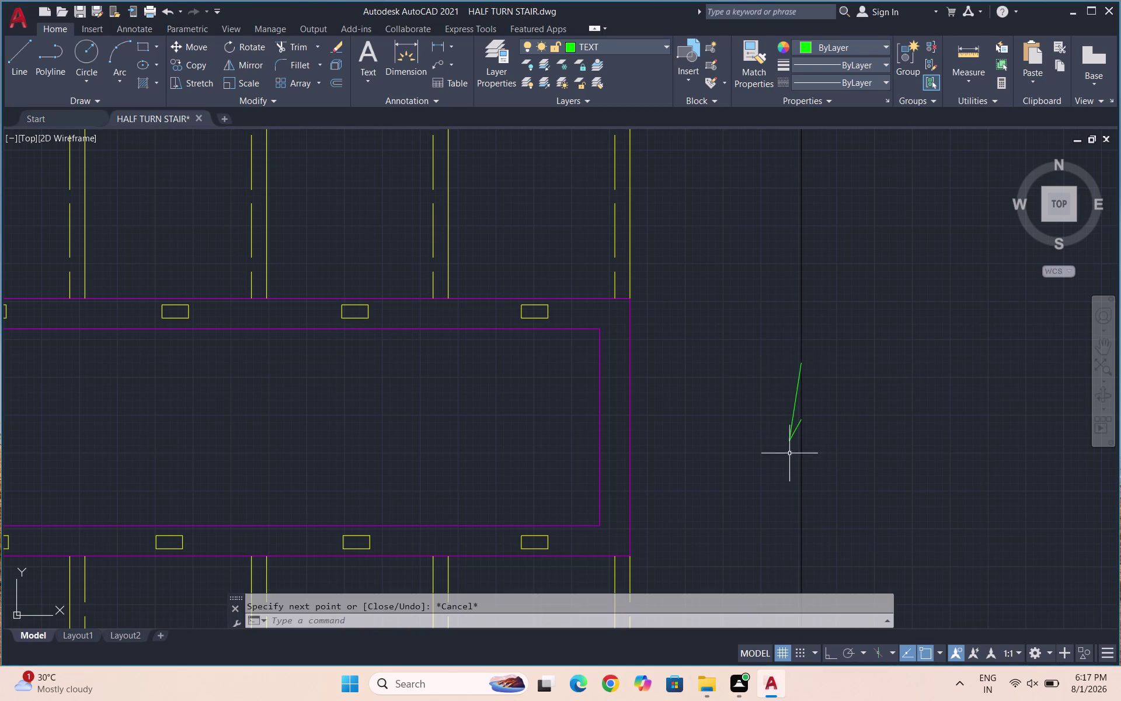
scroll(up, 3)
drag(817, 431, 809, 408)
click(783, 371)
key(m)
key(i)
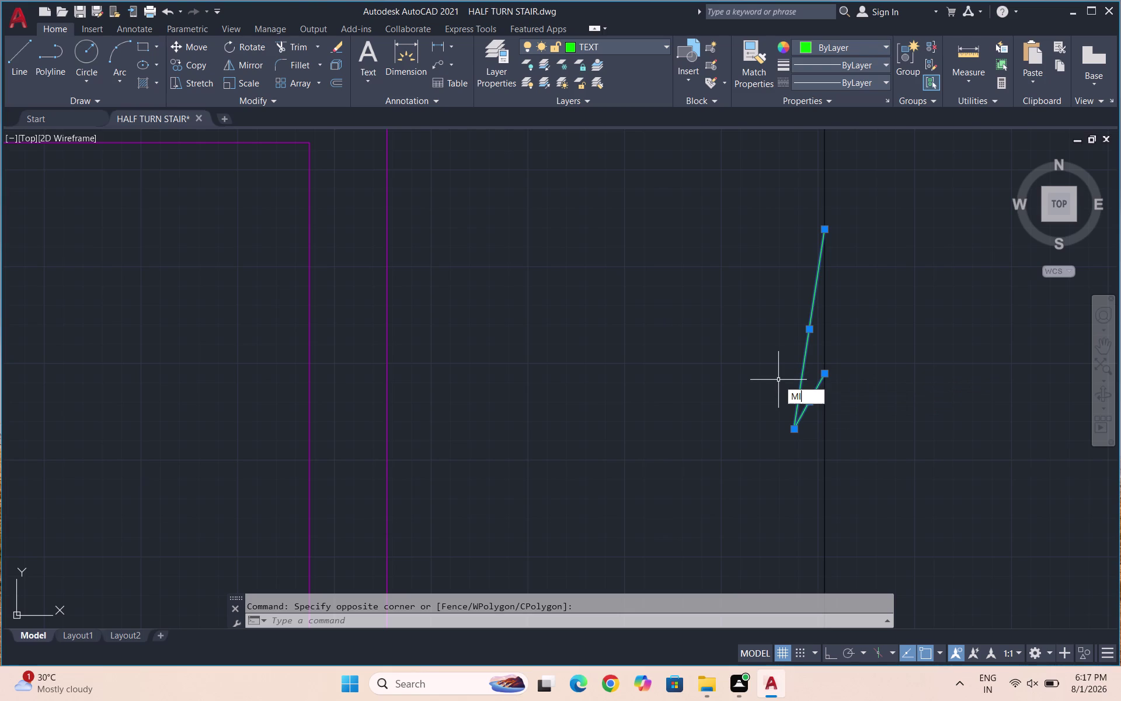
key(Return)
click(825, 232)
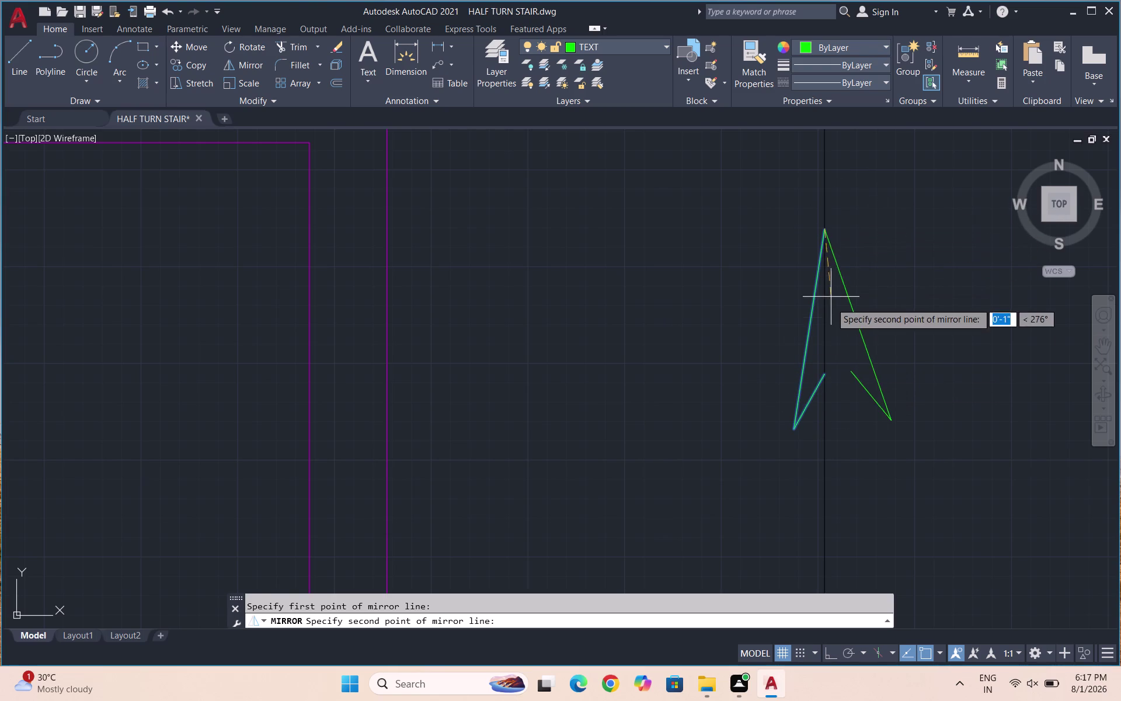
click(824, 369)
key(Escape)
drag(809, 421, 802, 382)
click(789, 360)
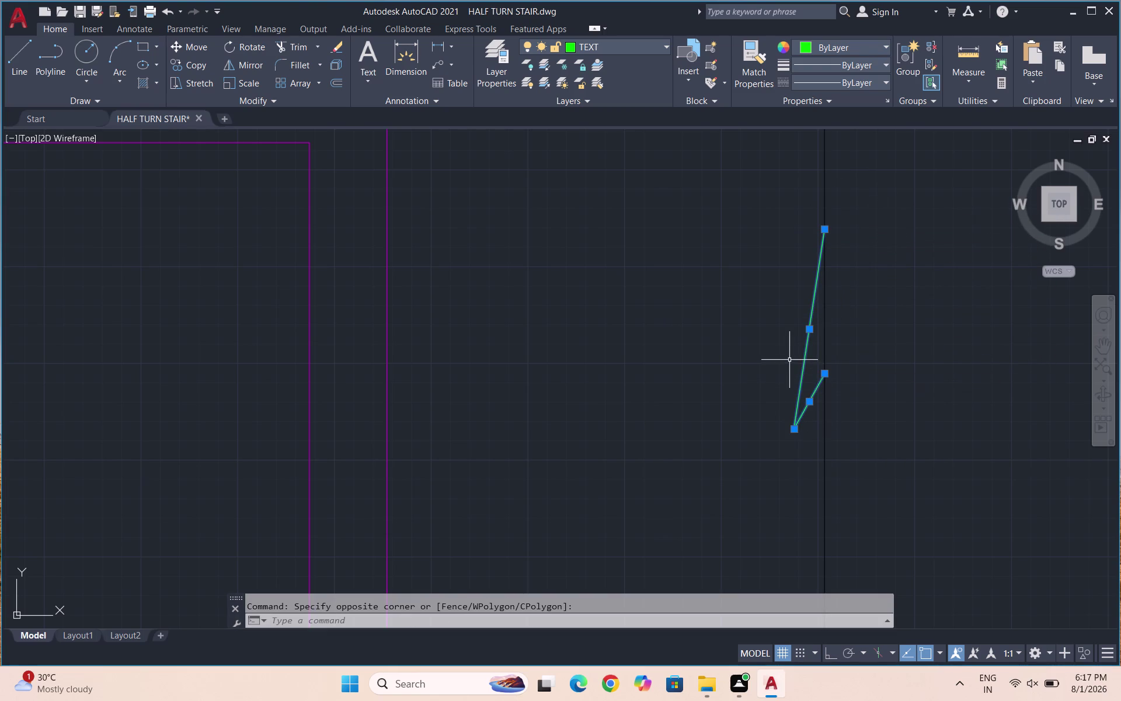
key(m)
key(i)
key(Return)
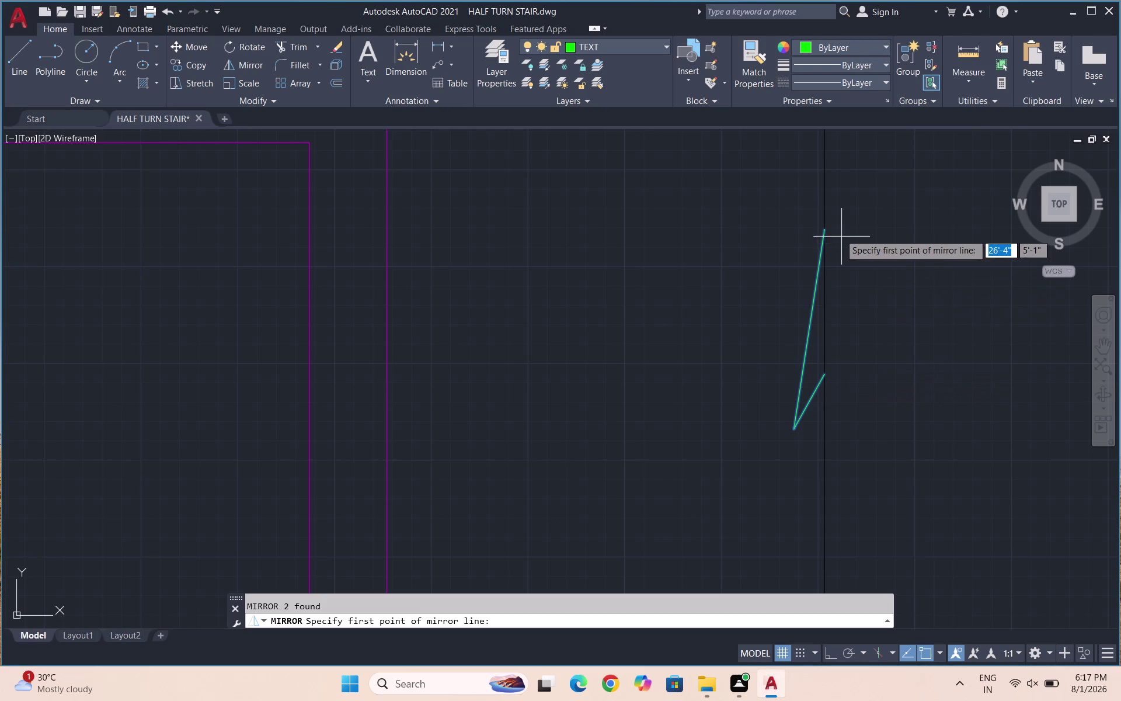
click(829, 231)
click(825, 369)
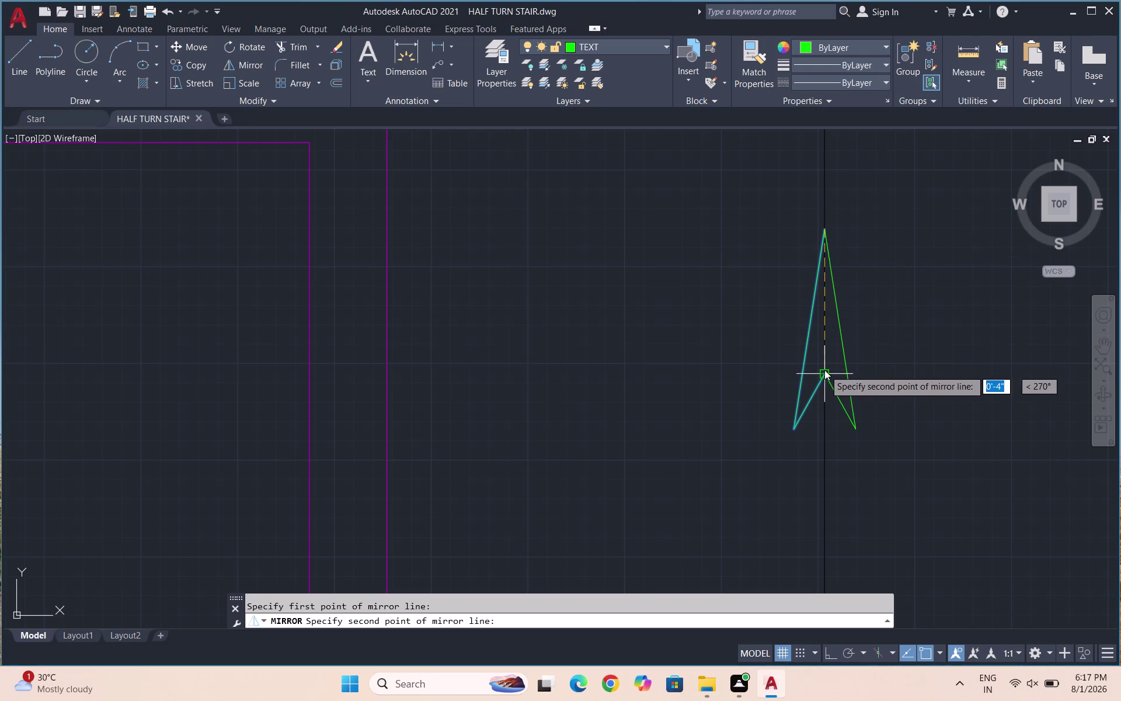
drag(837, 414, 825, 370)
scroll(down, 3)
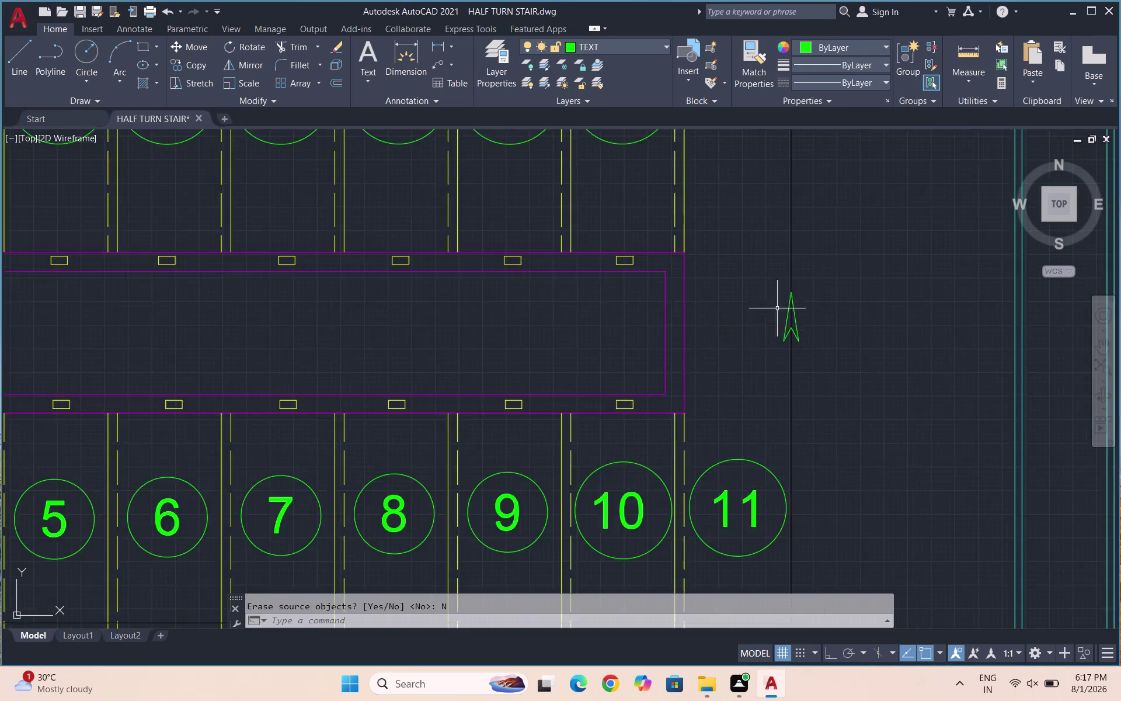
scroll(down, 3)
scroll(up, 3)
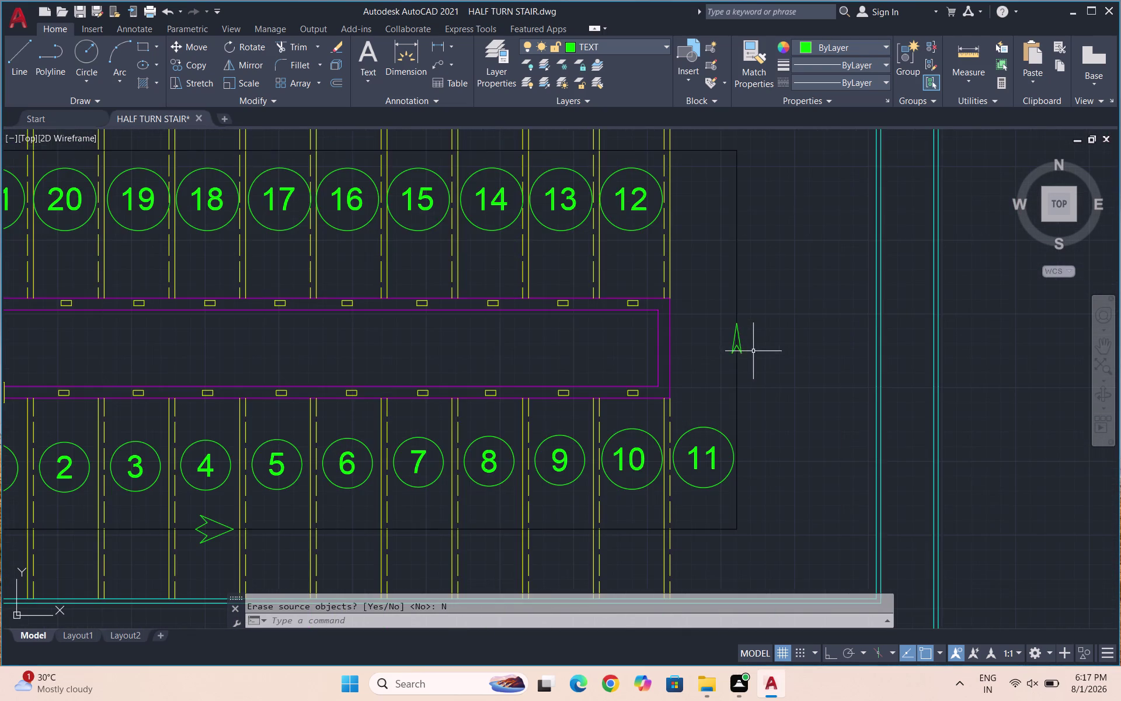
scroll(up, 3)
drag(717, 372, 713, 353)
click(684, 303)
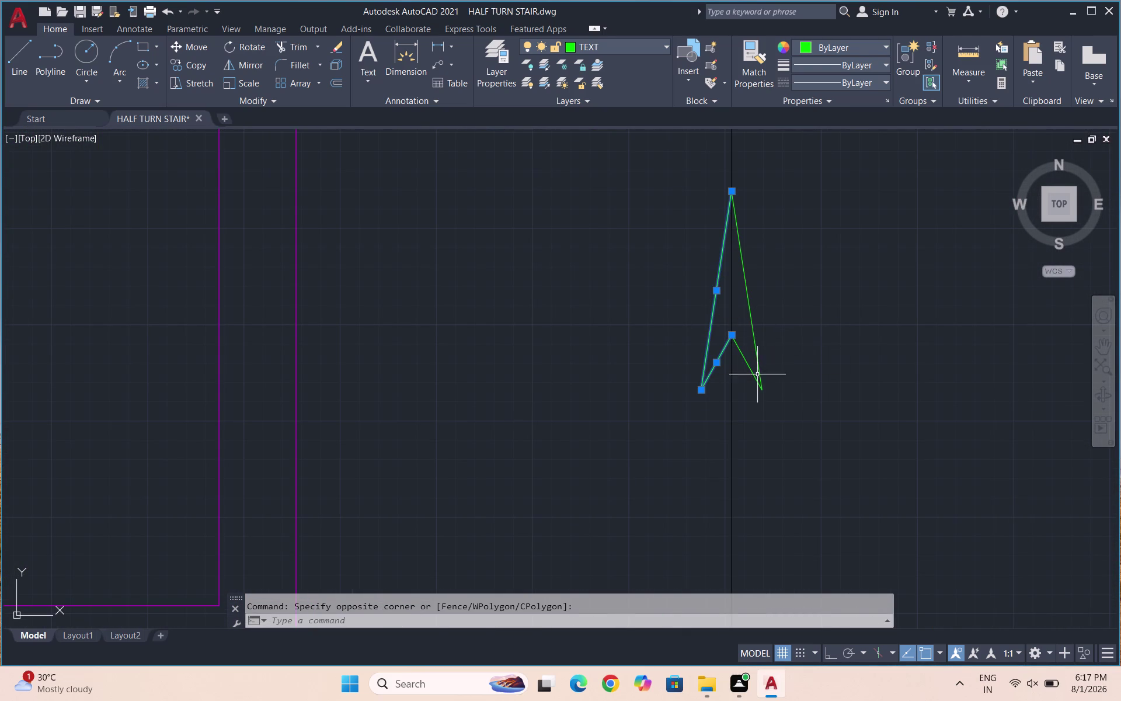
drag(746, 382, 776, 349)
click(778, 337)
drag(746, 396, 750, 388)
click(759, 333)
drag(762, 318, 740, 361)
click(739, 375)
key(Delete)
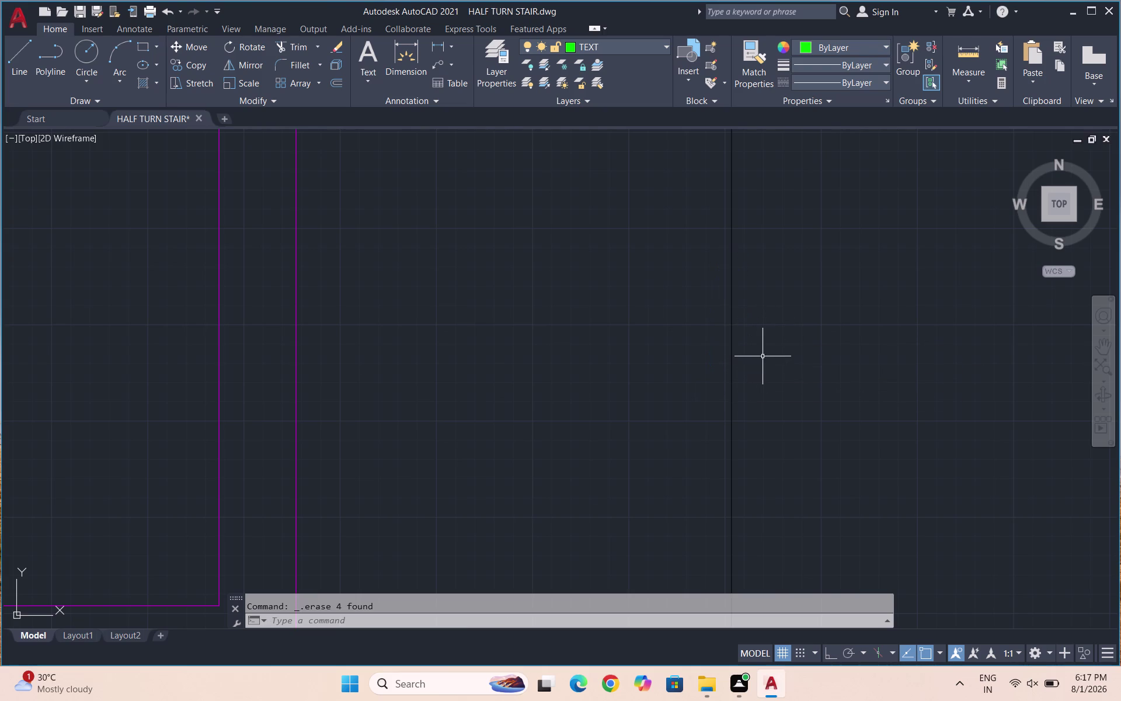
key(l)
key(Return)
Draw a half arrow beside the landing: short barb and long stroke to the tip.
click(730, 370)
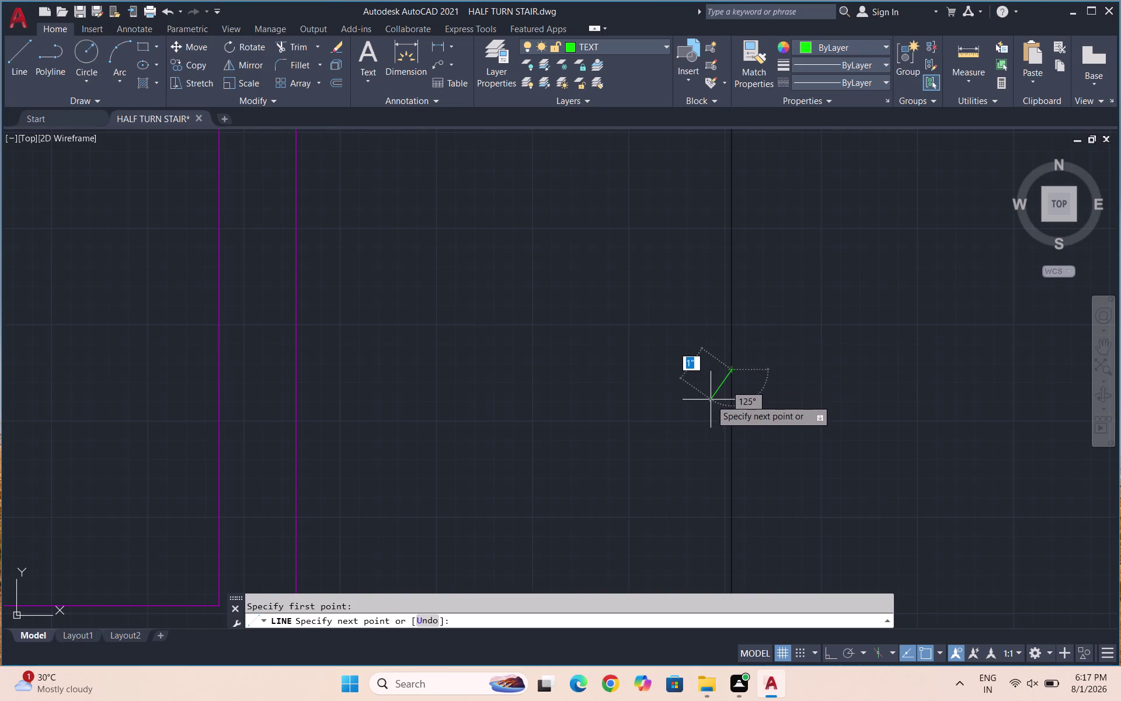
click(707, 401)
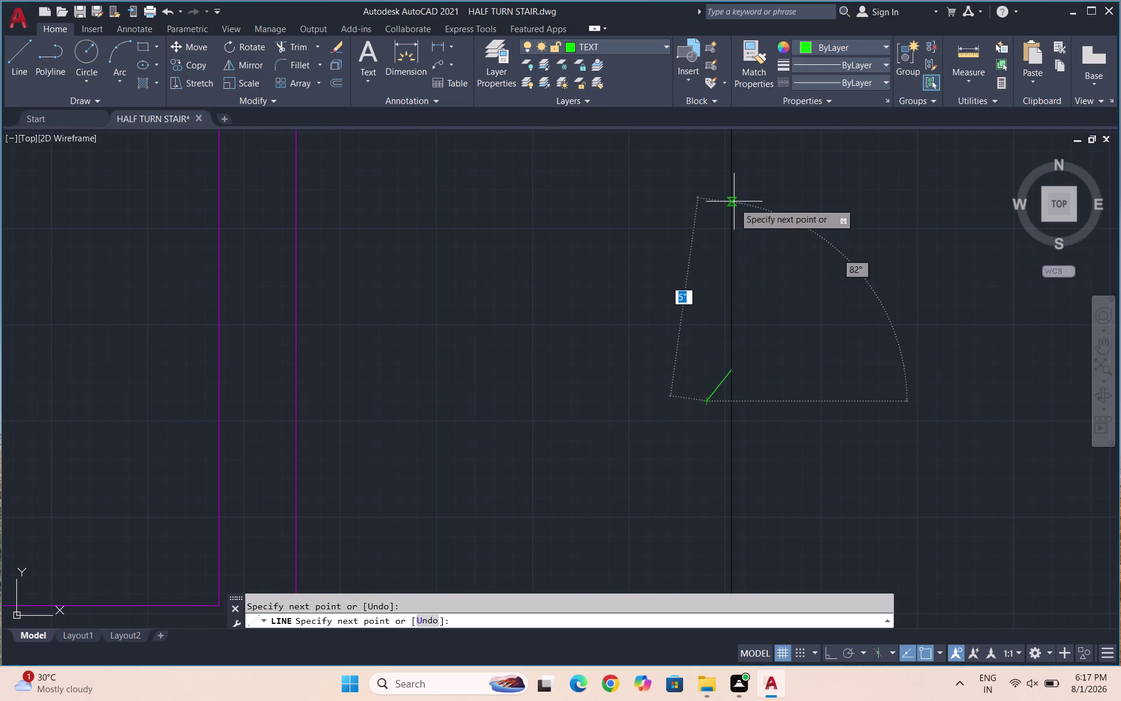
click(731, 176)
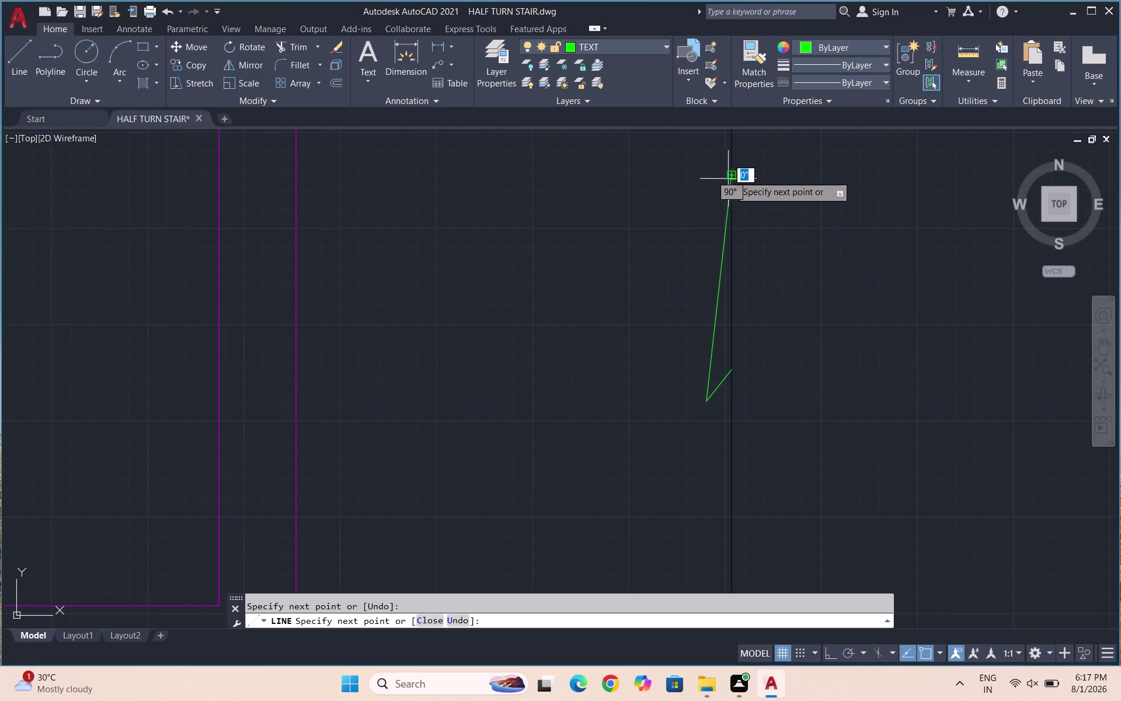
key(Escape)
Mirror the half arrow about a vertical axis through its tip.
drag(721, 409, 716, 397)
click(687, 343)
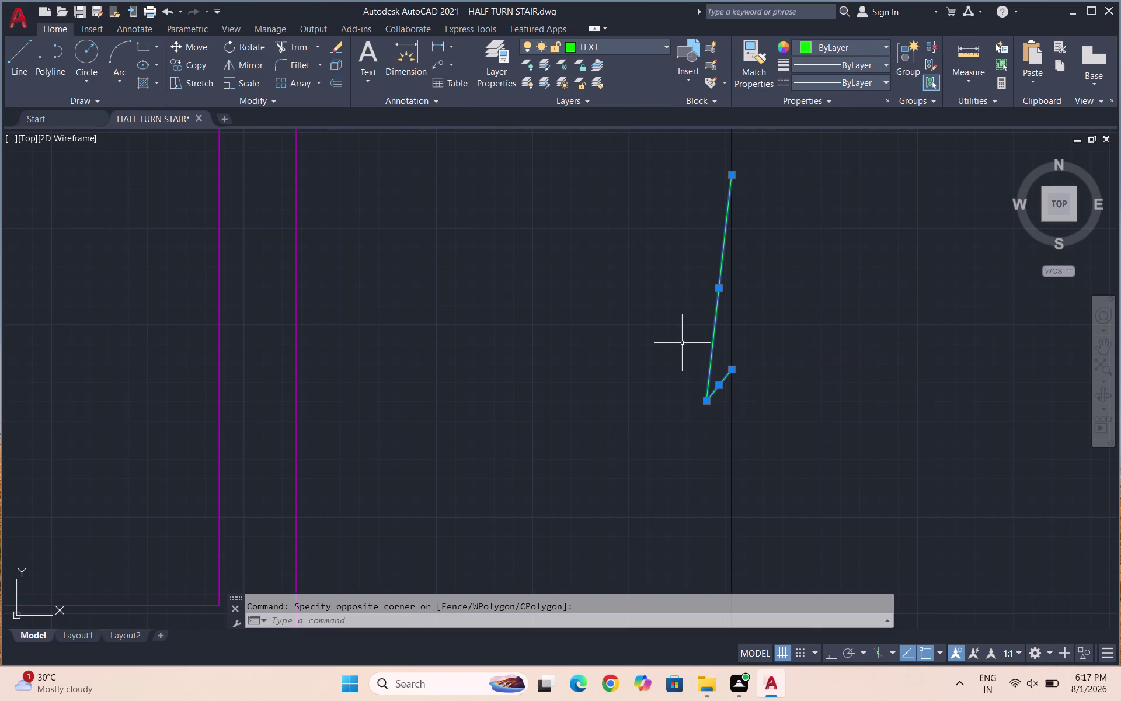
key(m)
key(i)
key(Return)
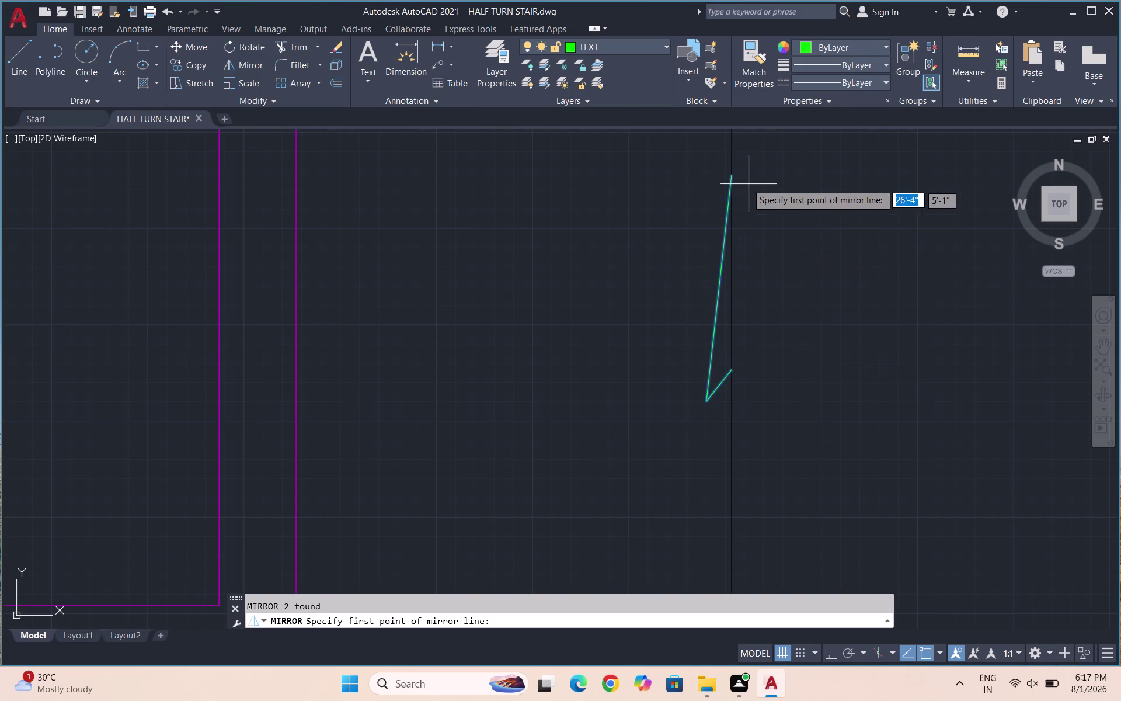
click(730, 175)
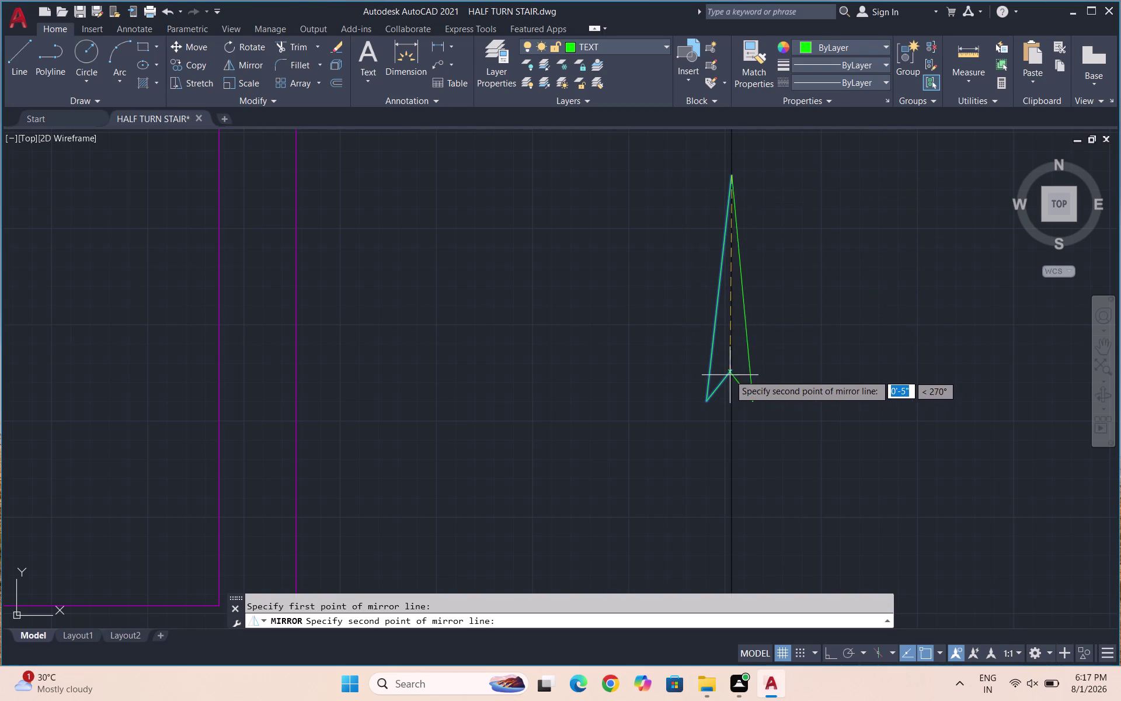
click(730, 373)
drag(750, 421, 730, 373)
scroll(down, 3)
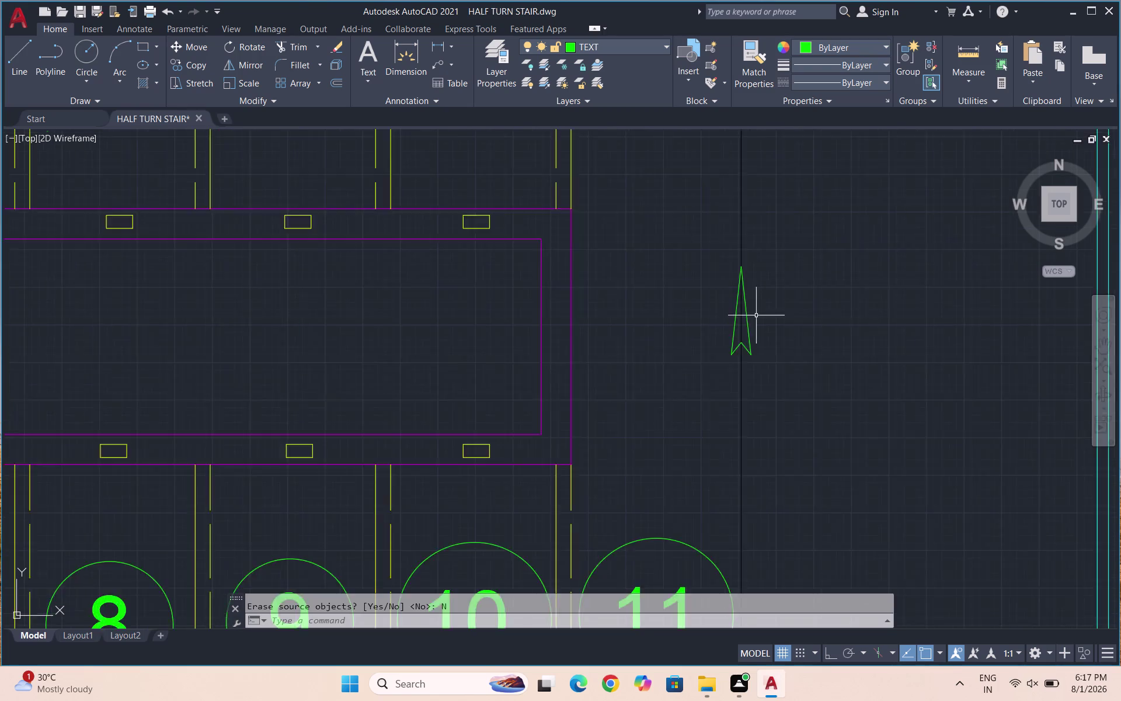
scroll(down, 3)
scroll(down, 3)
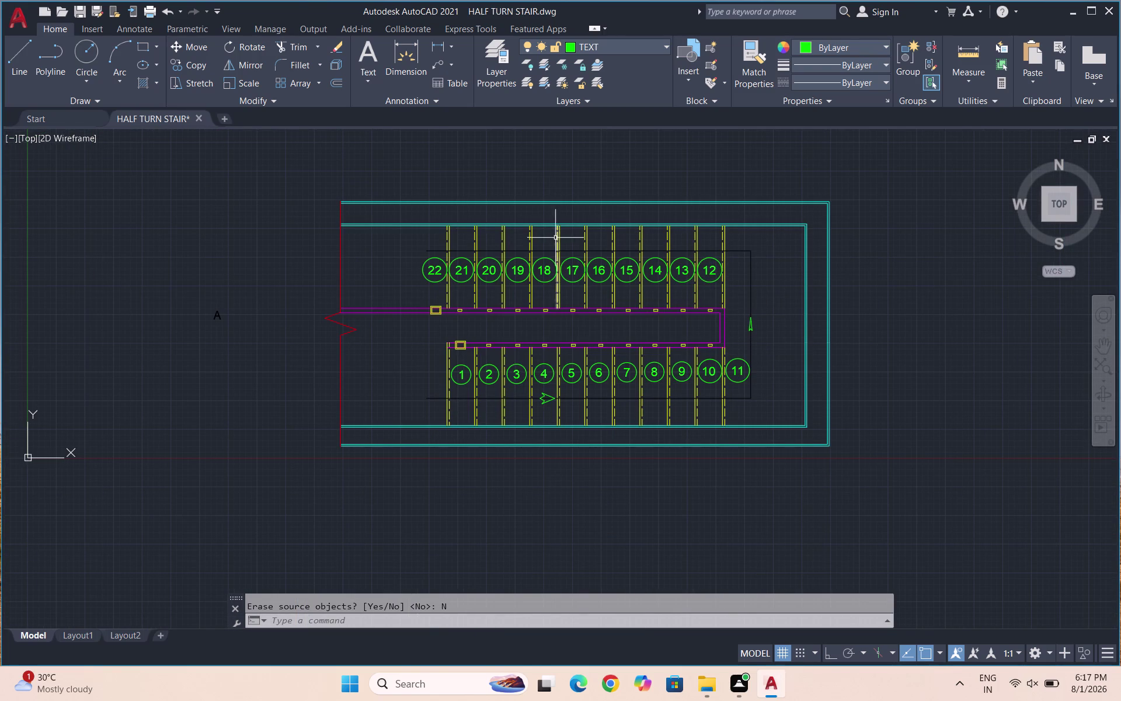
scroll(up, 3)
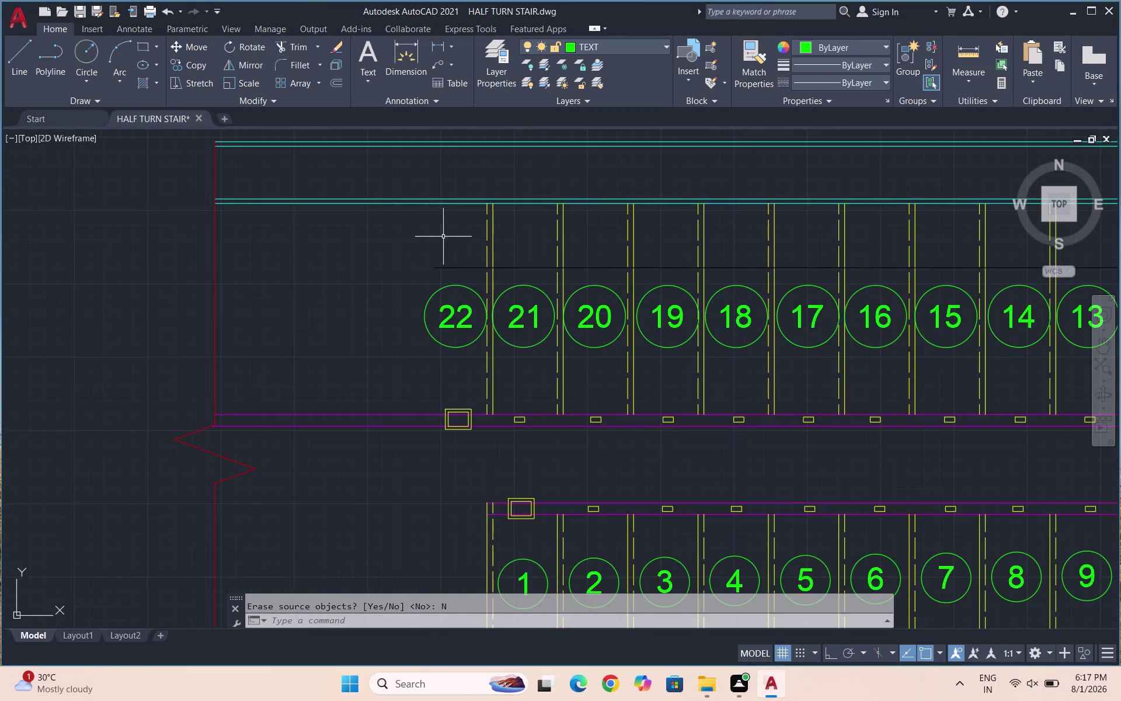
scroll(up, 3)
Draw a half arrow left of step 22 with a short barb and long stroke.
key(l)
key(Return)
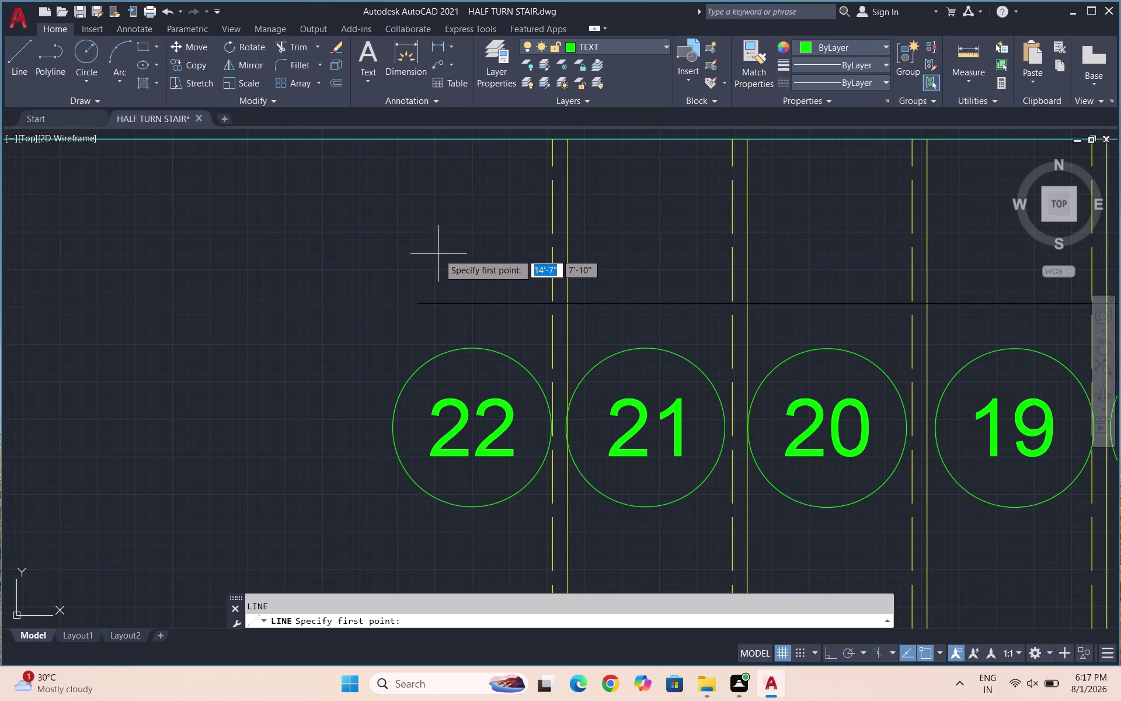
scroll(up, 3)
click(408, 327)
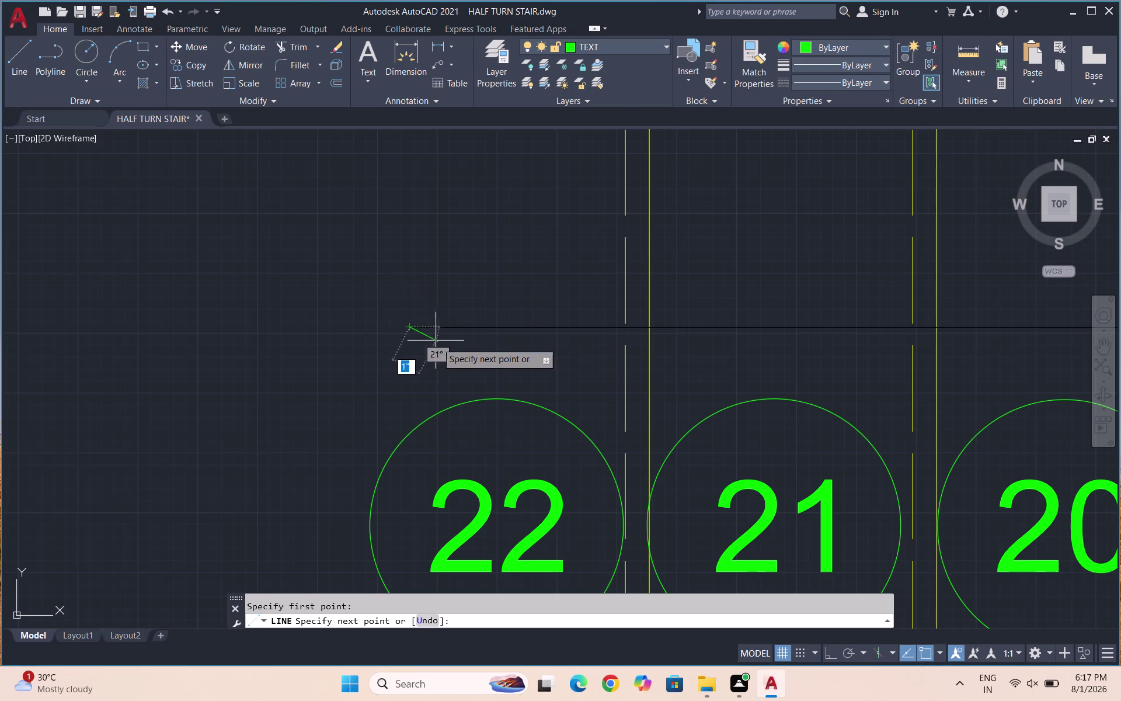
click(457, 361)
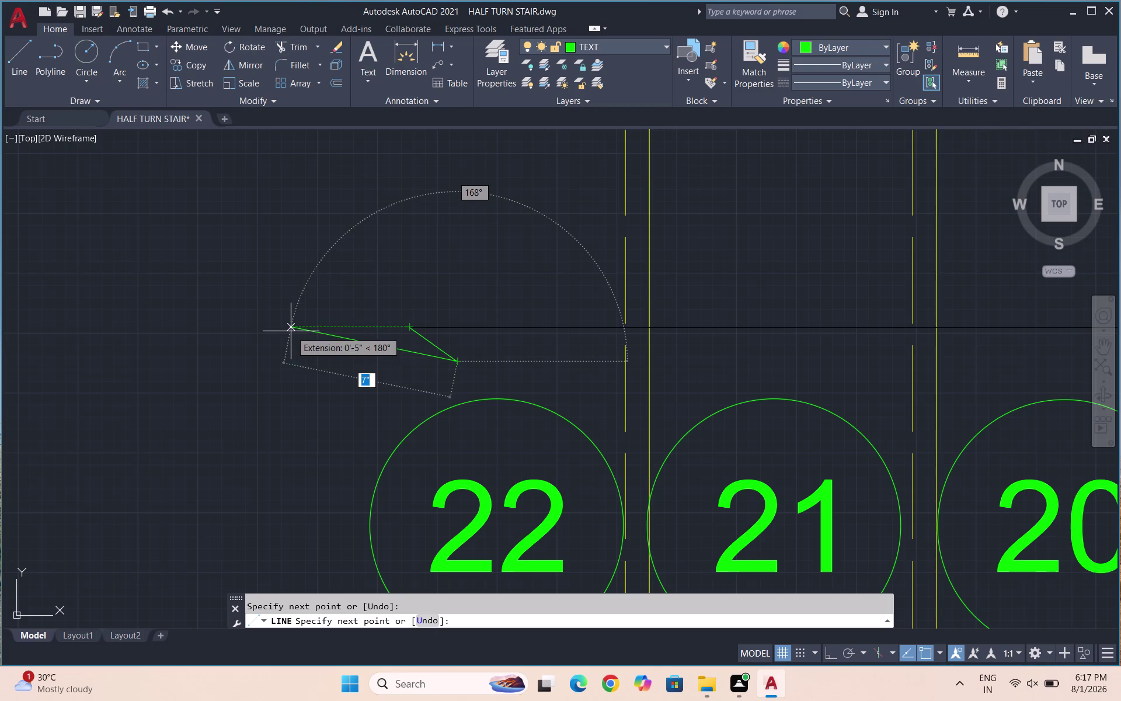
click(291, 331)
key(Escape)
Mirror the half arrow about a horizontal axis through its tip, keeping the source.
drag(447, 342, 438, 342)
click(359, 358)
key(m)
key(i)
key(Return)
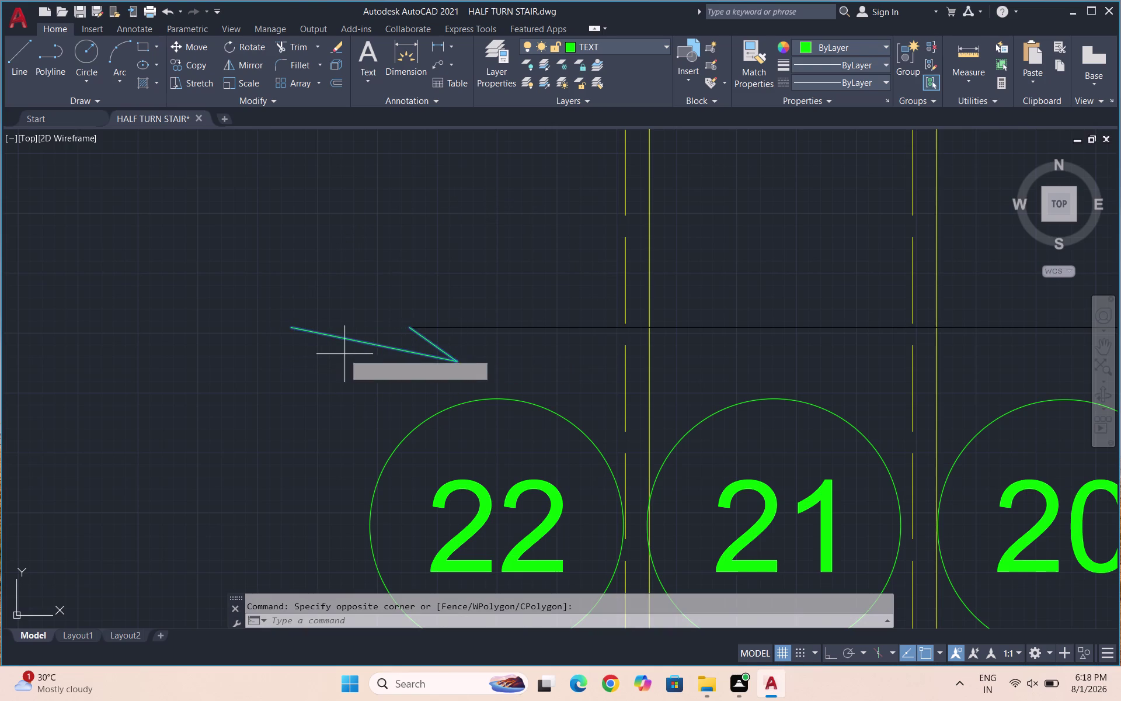
click(297, 330)
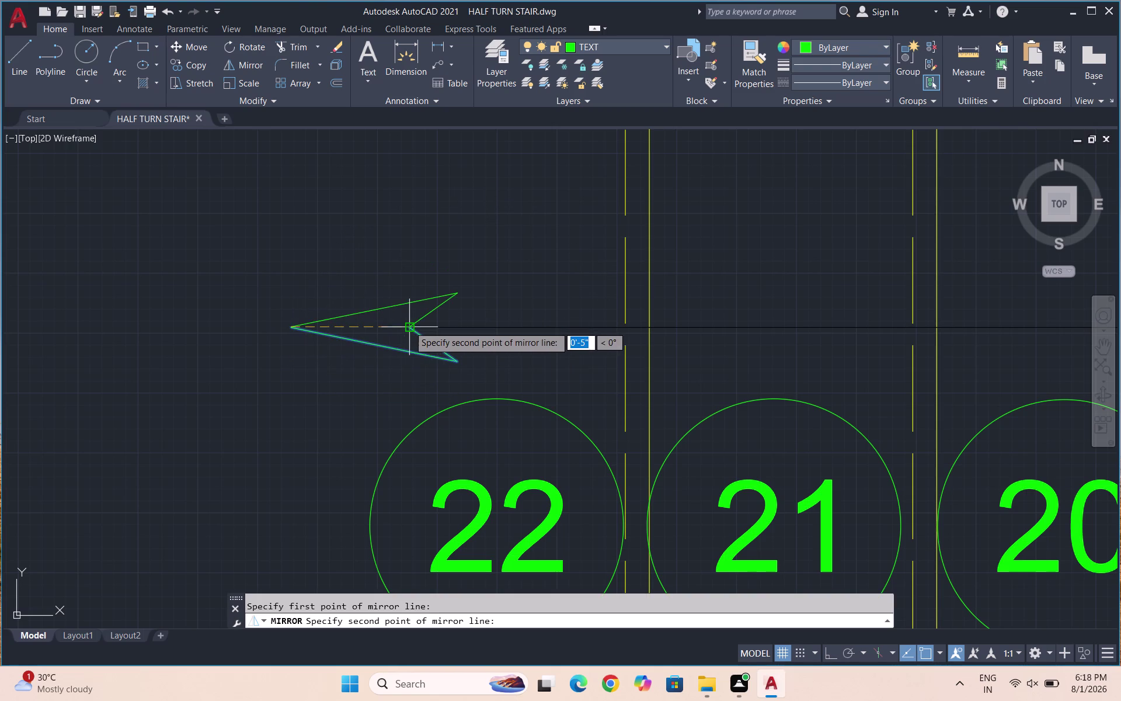
click(409, 326)
drag(447, 375, 409, 321)
scroll(down, 3)
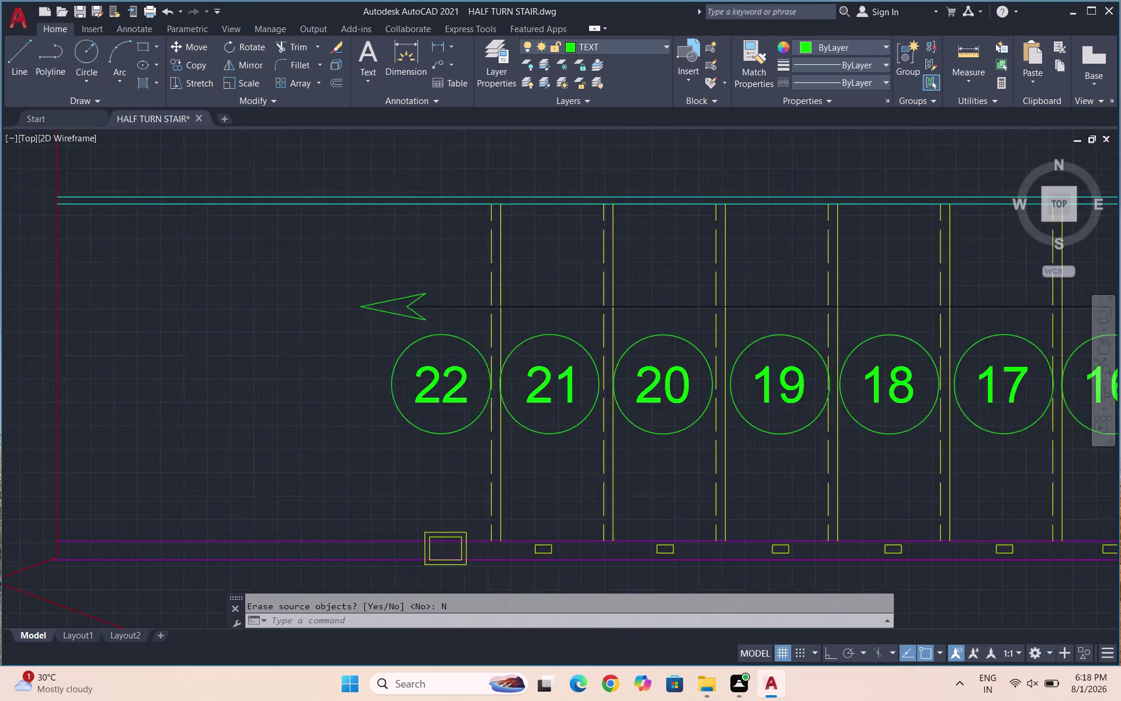
scroll(down, 3)
scroll(up, 3)
scroll(up, 3)
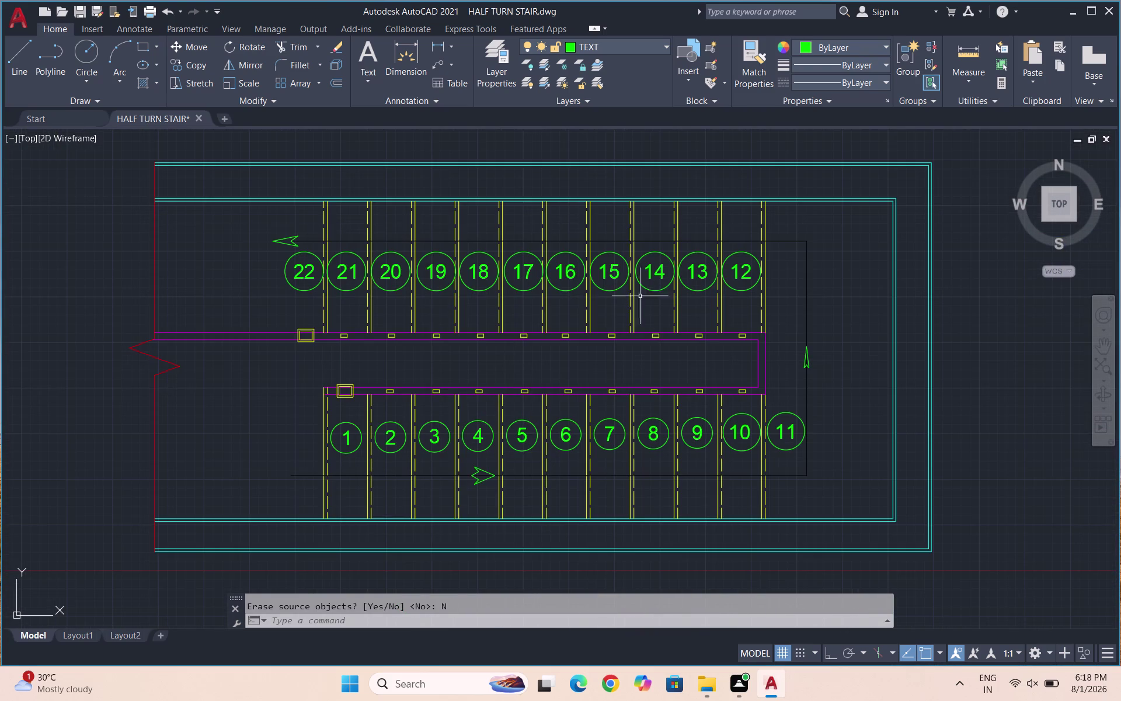
click(145, 87)
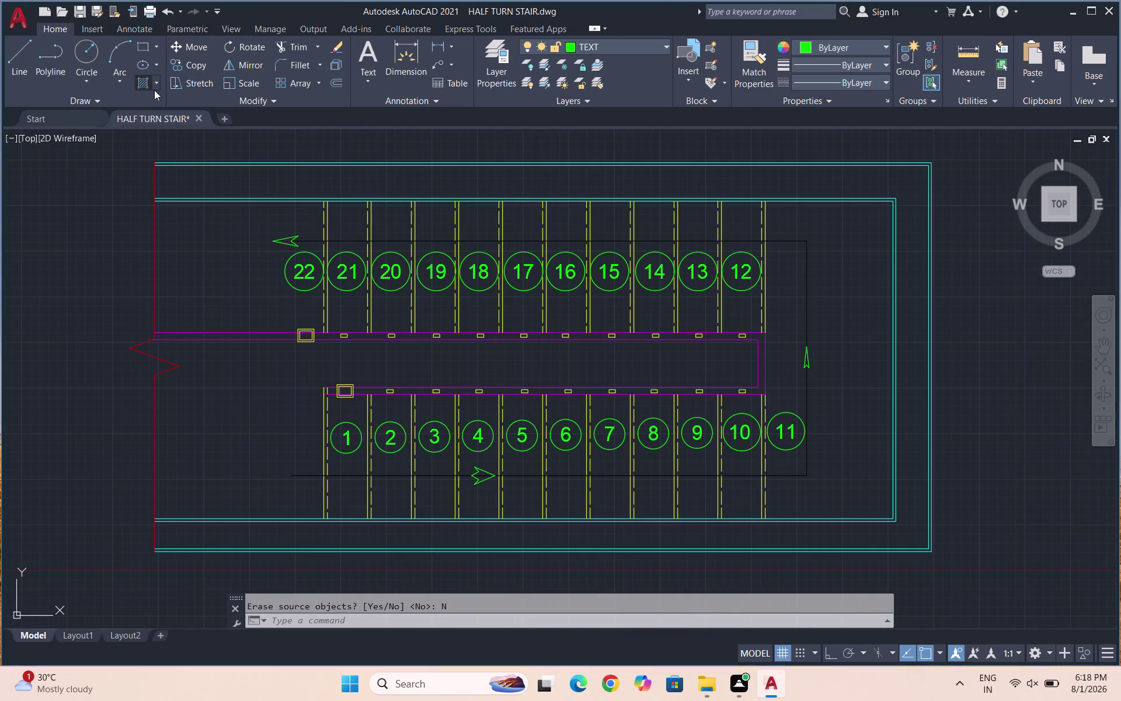
click(158, 81)
Fill the left-pointing arrowhead and the second arrowhead with solid green hatch.
click(147, 72)
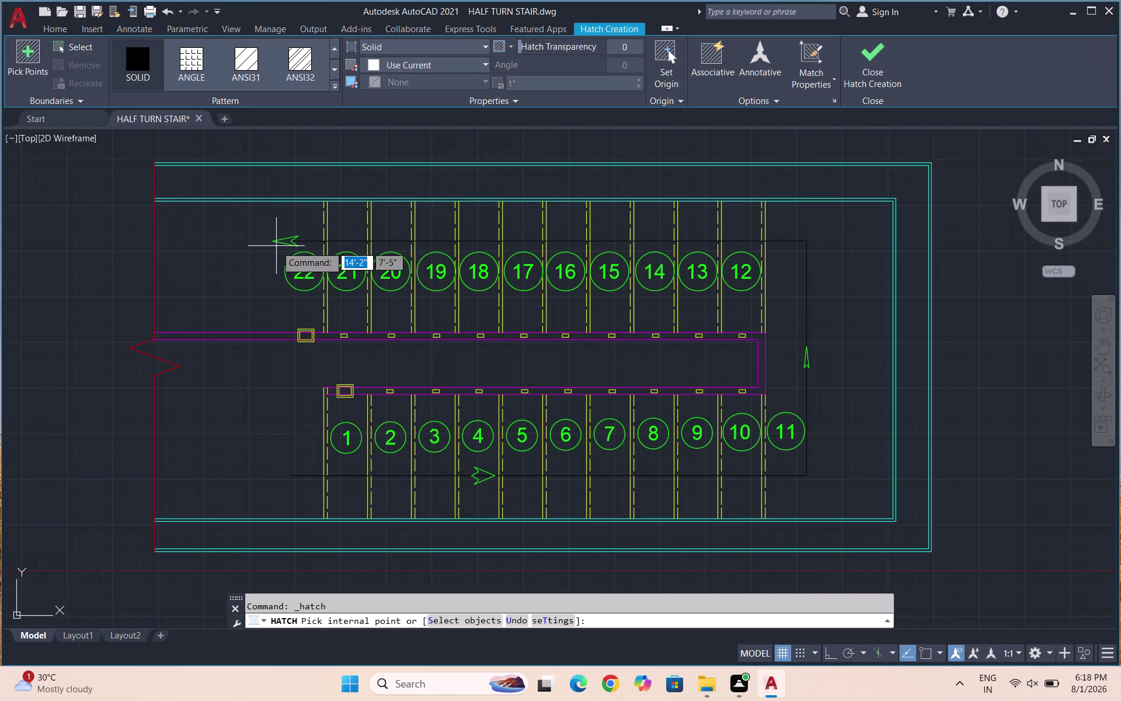
scroll(up, 3)
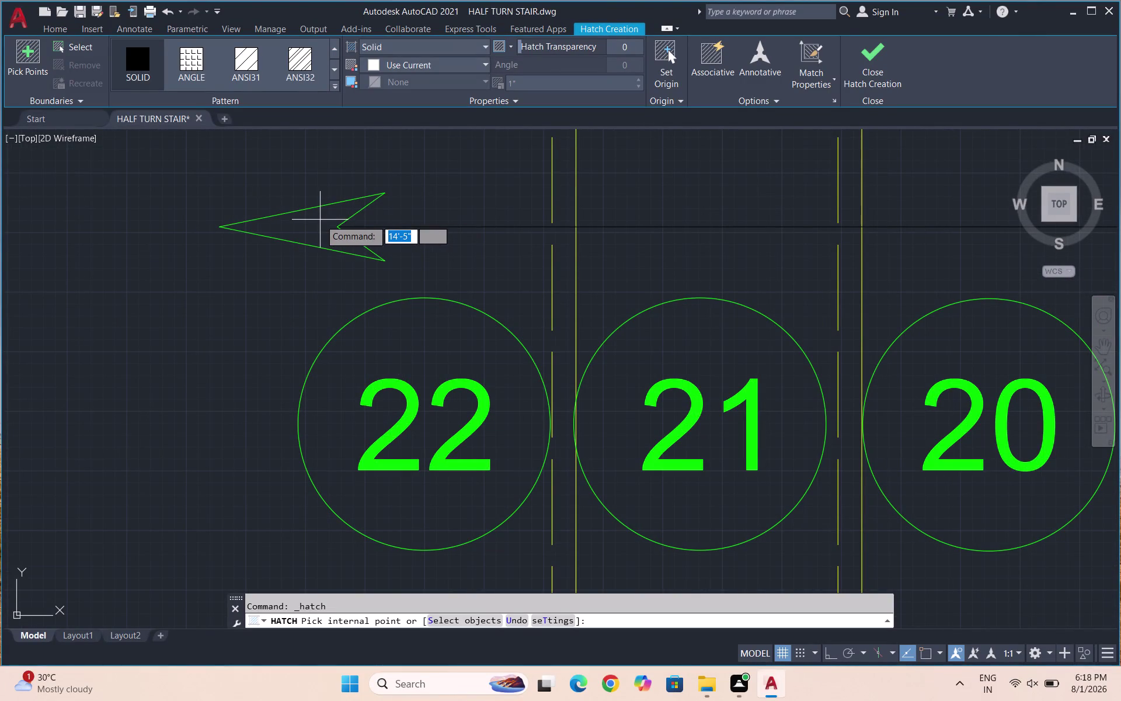
click(292, 237)
scroll(down, 3)
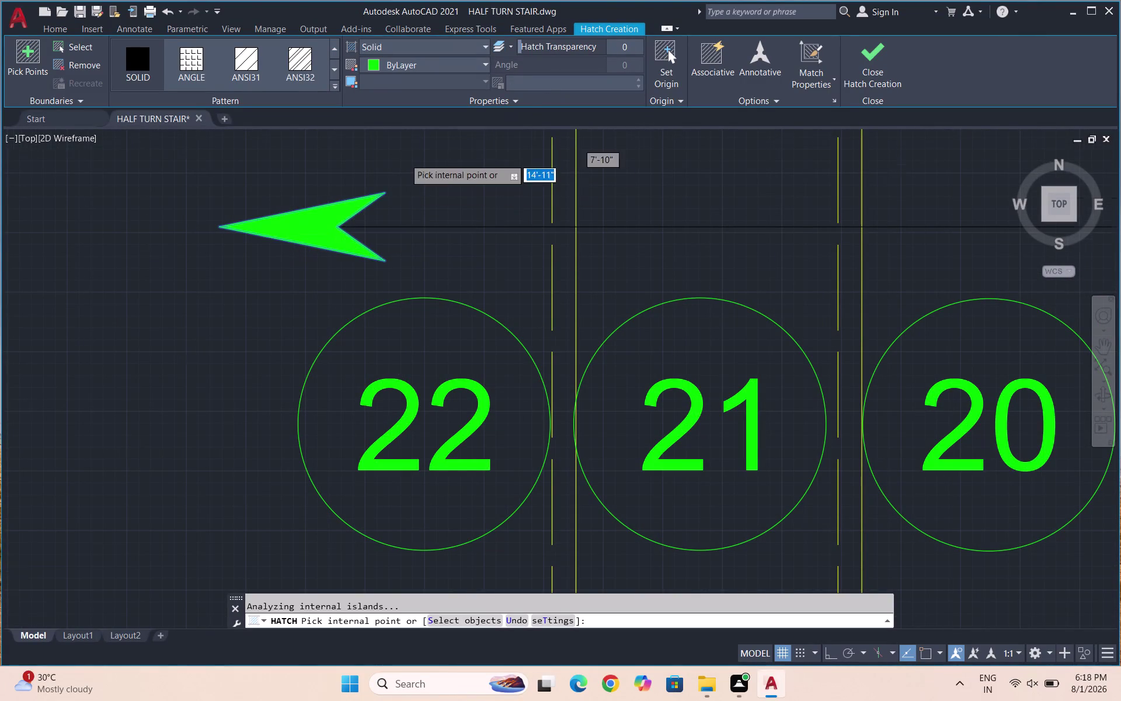
scroll(down, 3)
scroll(down, 3)
scroll(up, 3)
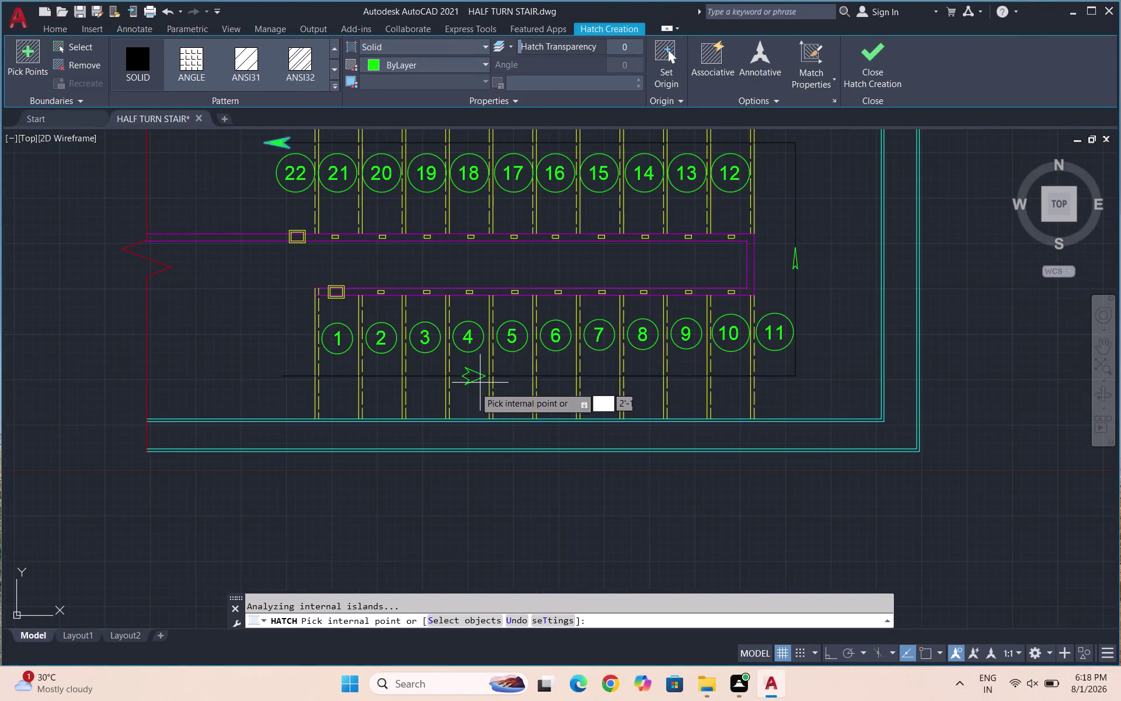
scroll(up, 3)
click(538, 210)
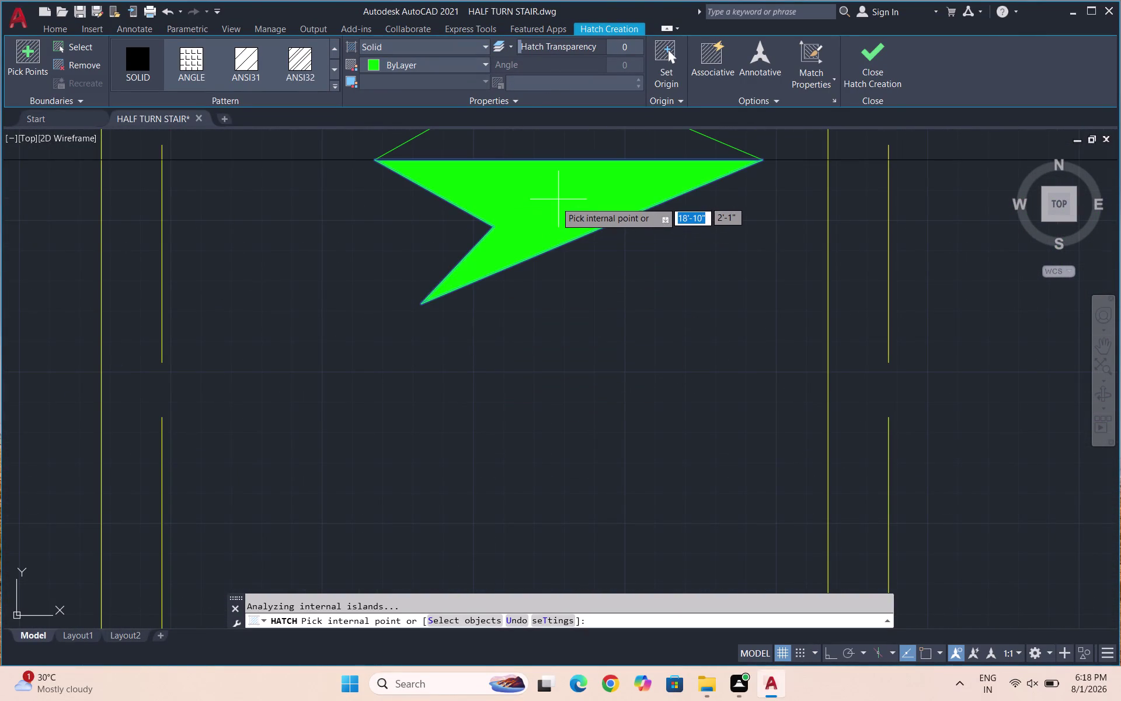
scroll(down, 3)
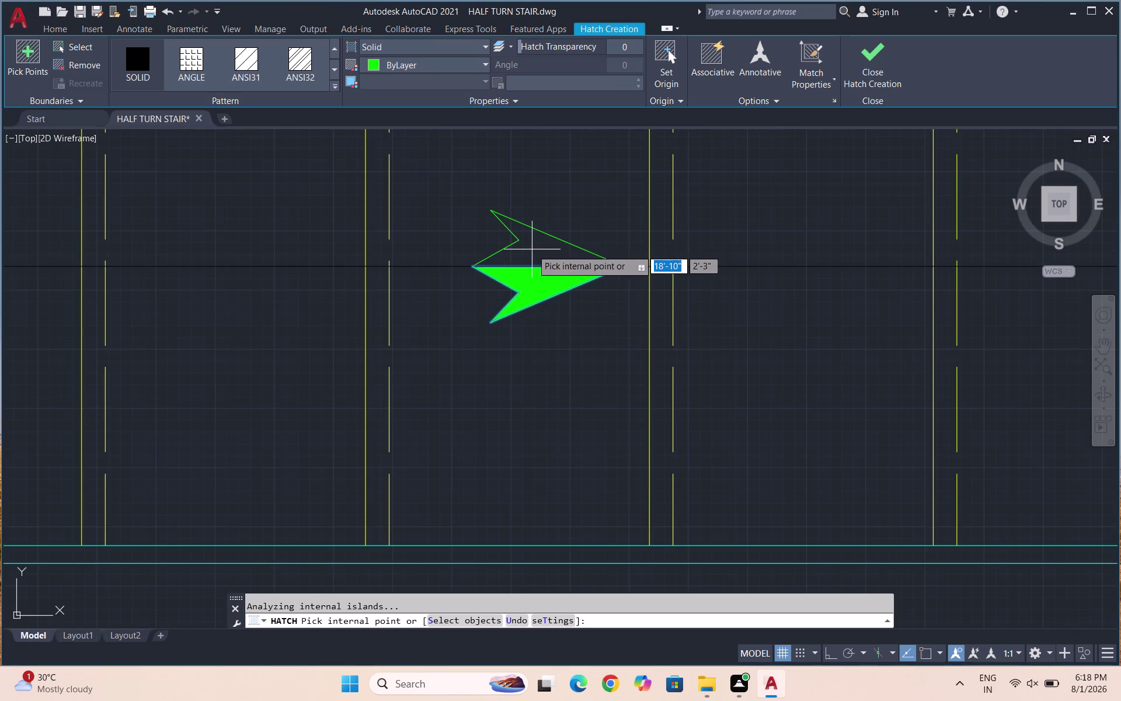
click(532, 249)
Fill both halves of the upward-pointing arrowhead solid green, then end the hatch.
scroll(down, 3)
scroll(down, 3)
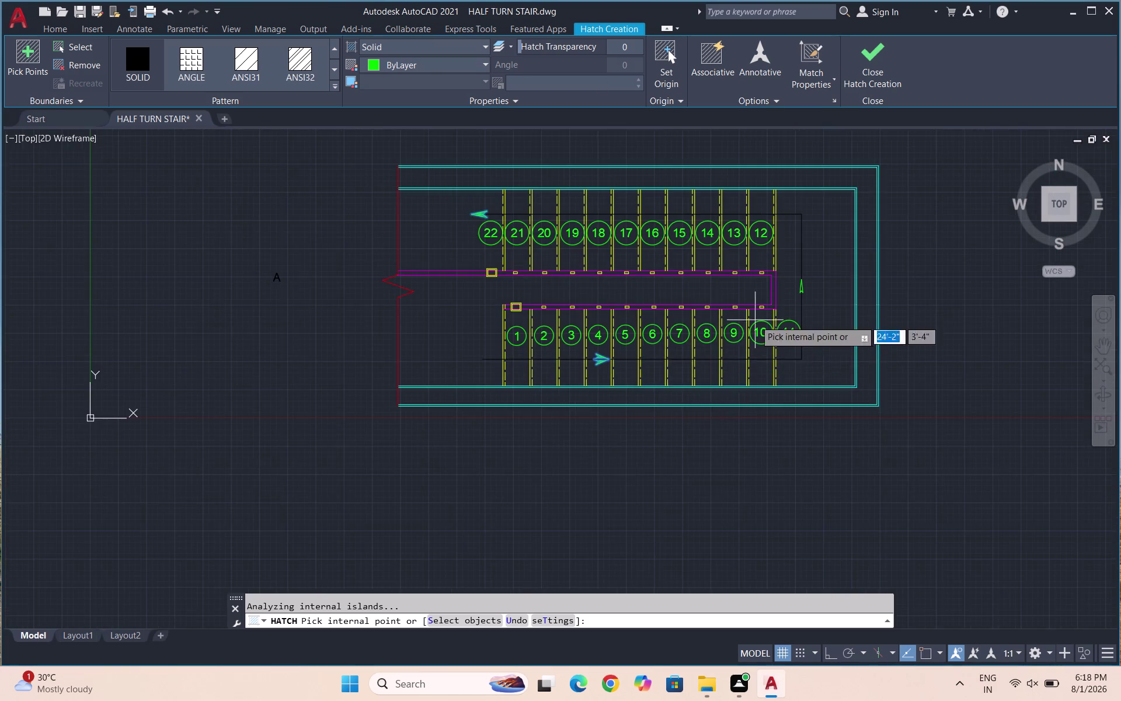
scroll(up, 3)
scroll(up, 3)
click(684, 356)
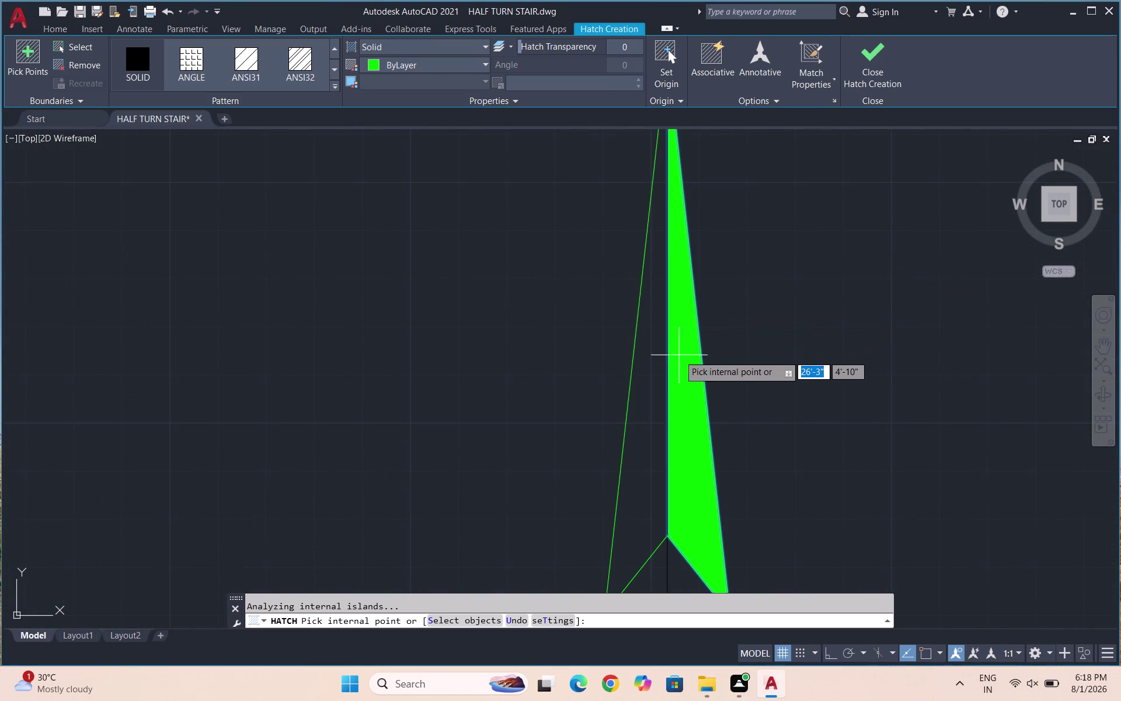
click(653, 361)
scroll(down, 3)
scroll(down, 3)
key(Escape)
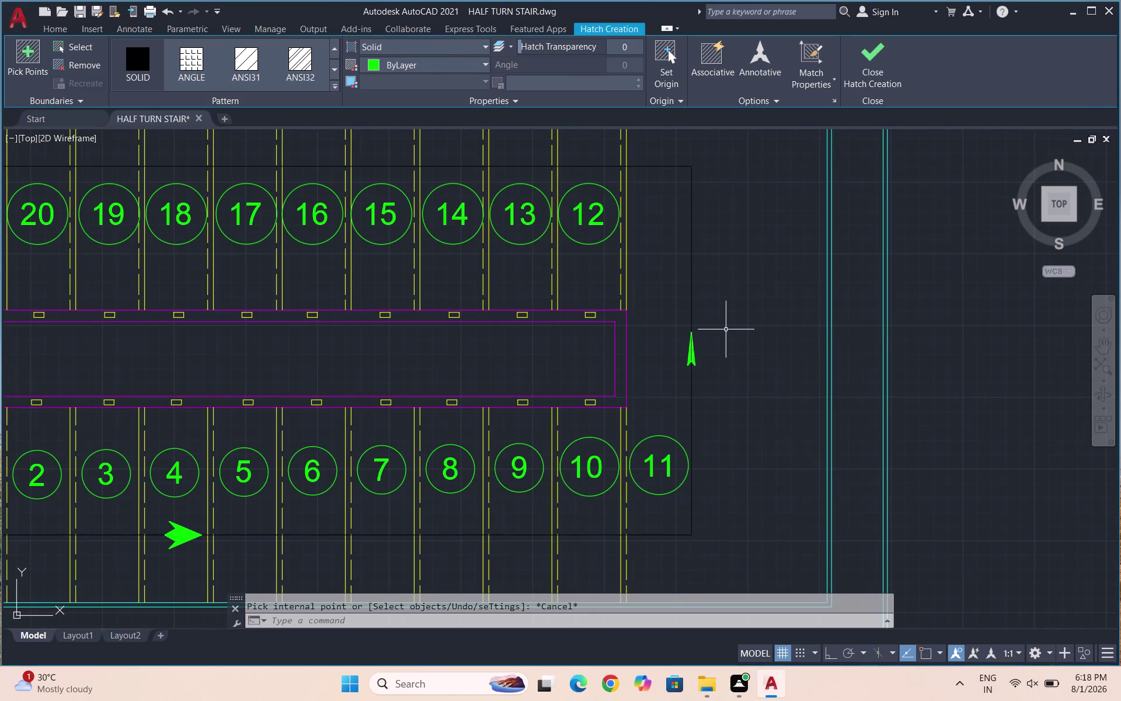
scroll(down, 3)
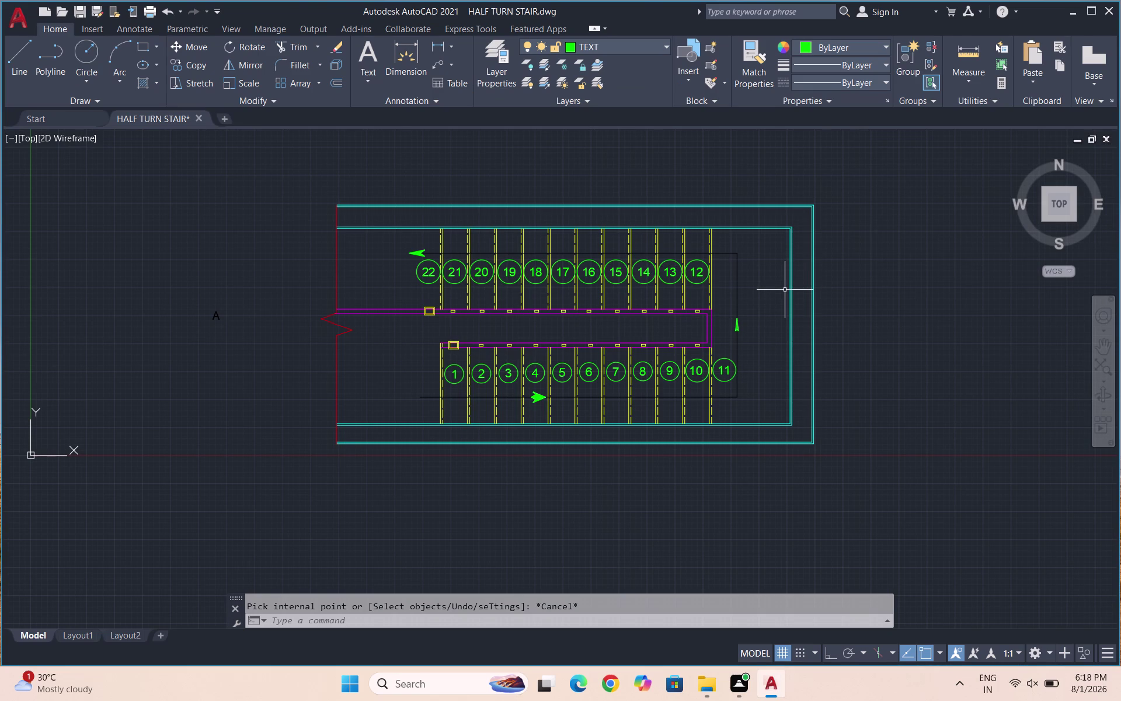
Make HATCH the current layer and hatch the wall band with the ANSI31 pattern.
click(586, 48)
click(600, 168)
key(h)
key(Return)
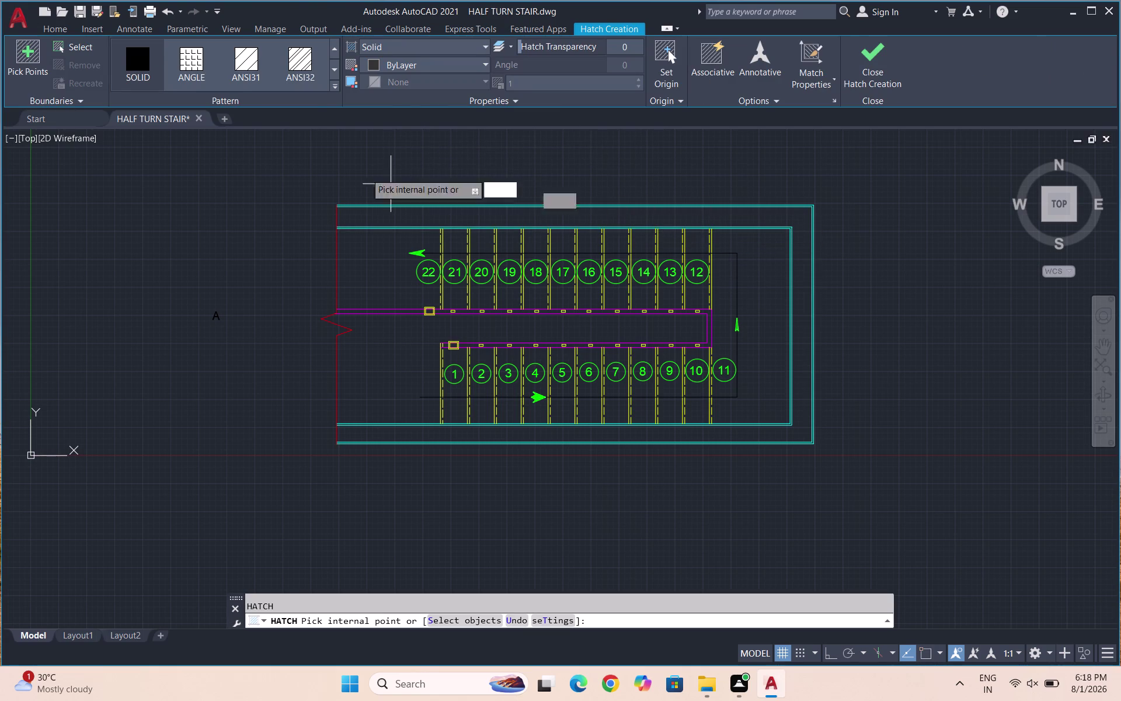
click(304, 64)
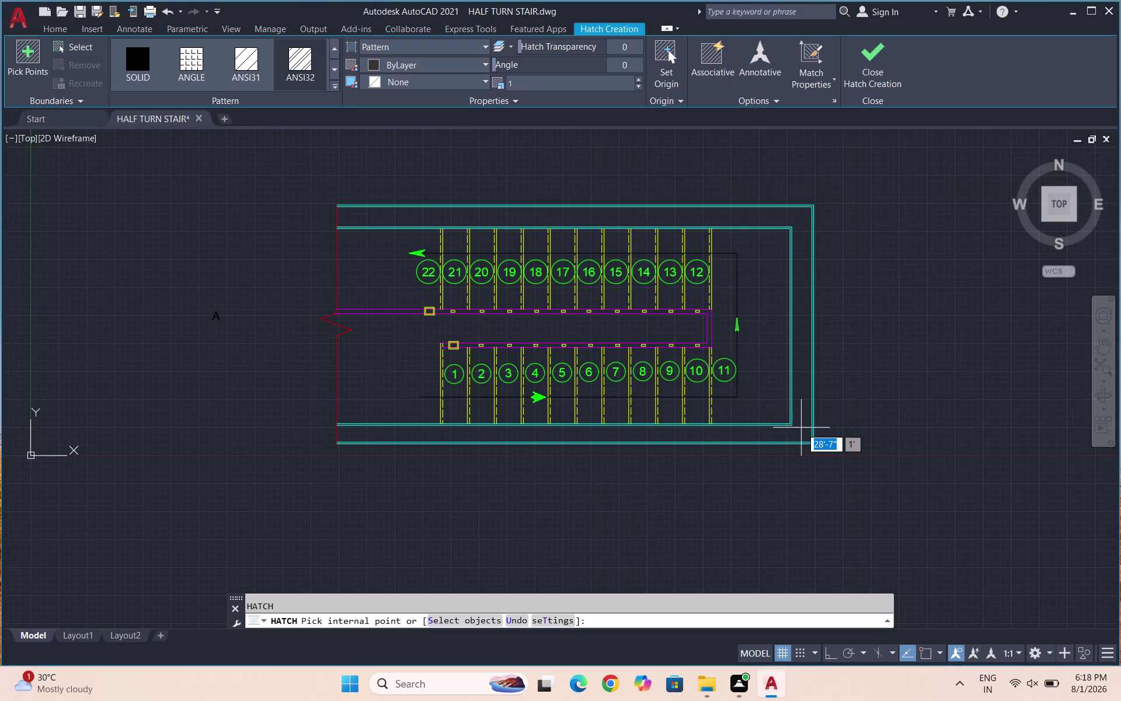
scroll(up, 3)
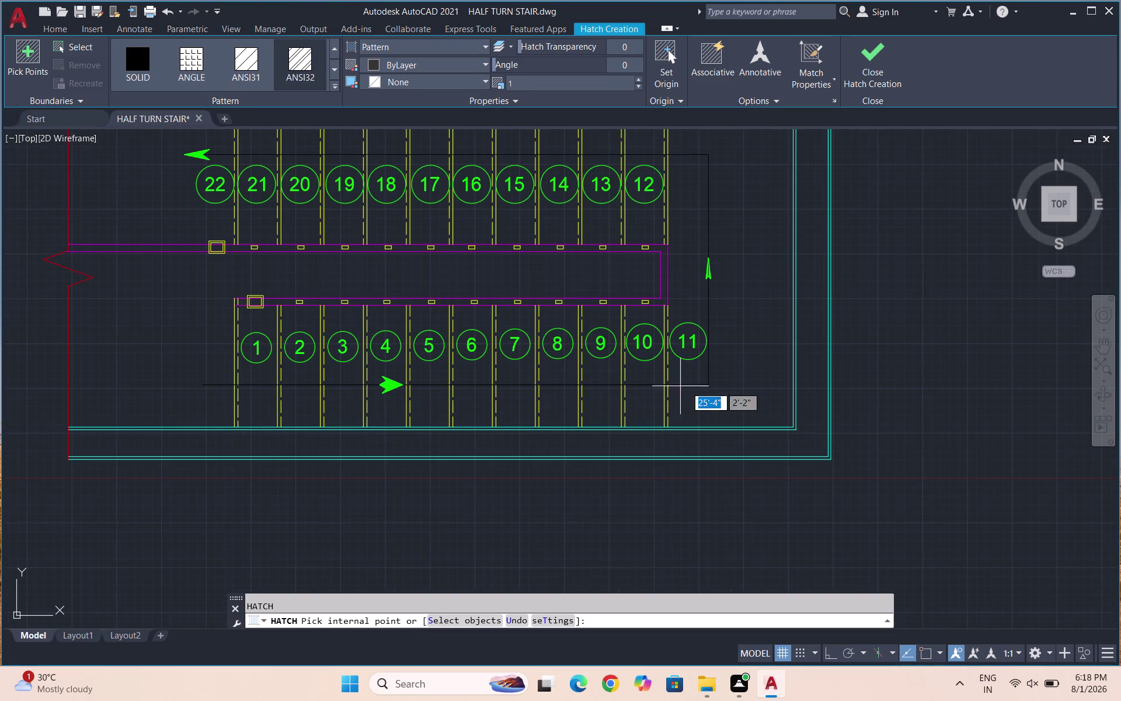
scroll(up, 3)
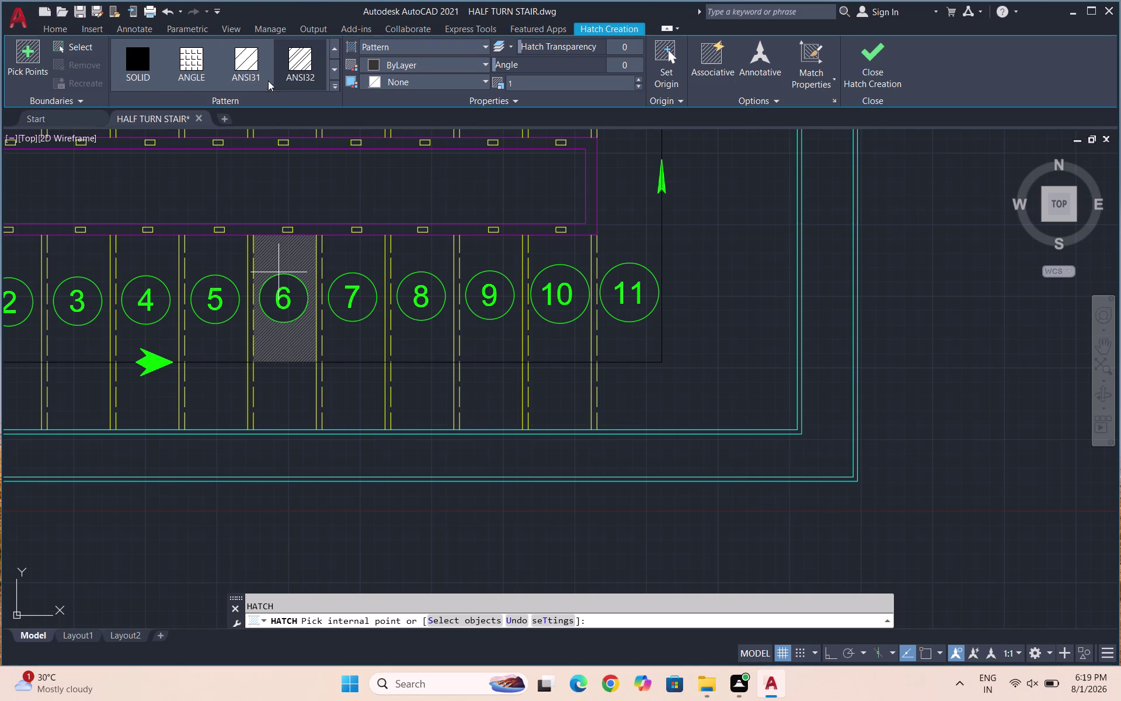
click(284, 71)
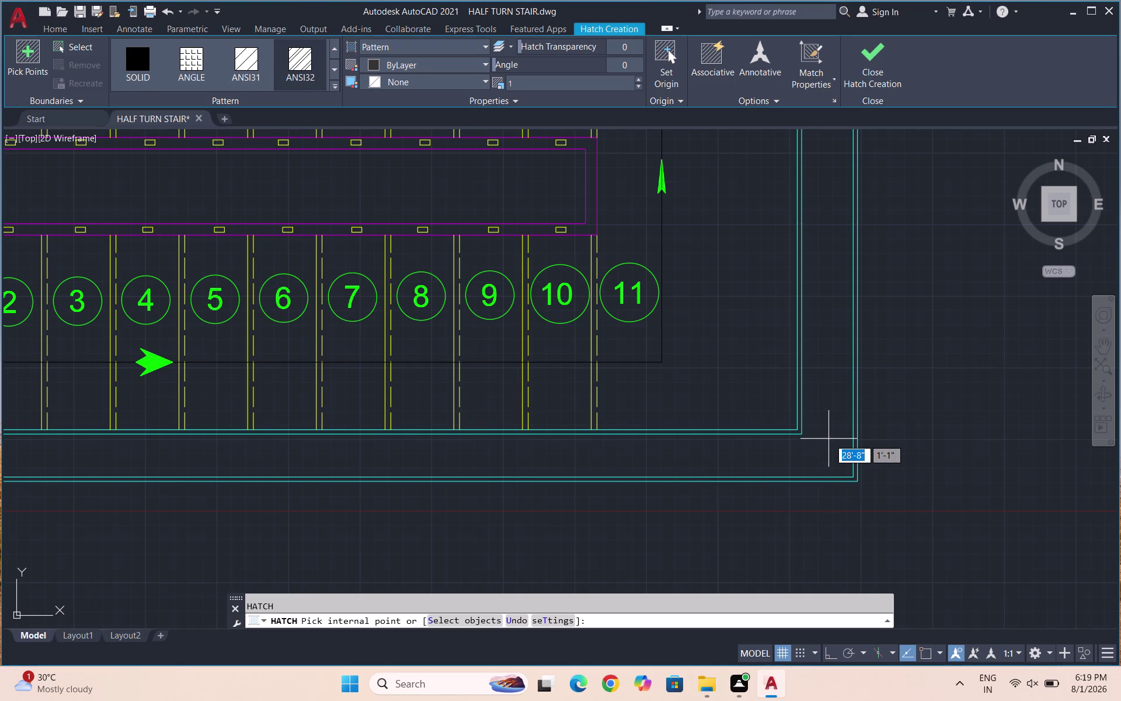
click(822, 420)
double_click(818, 419)
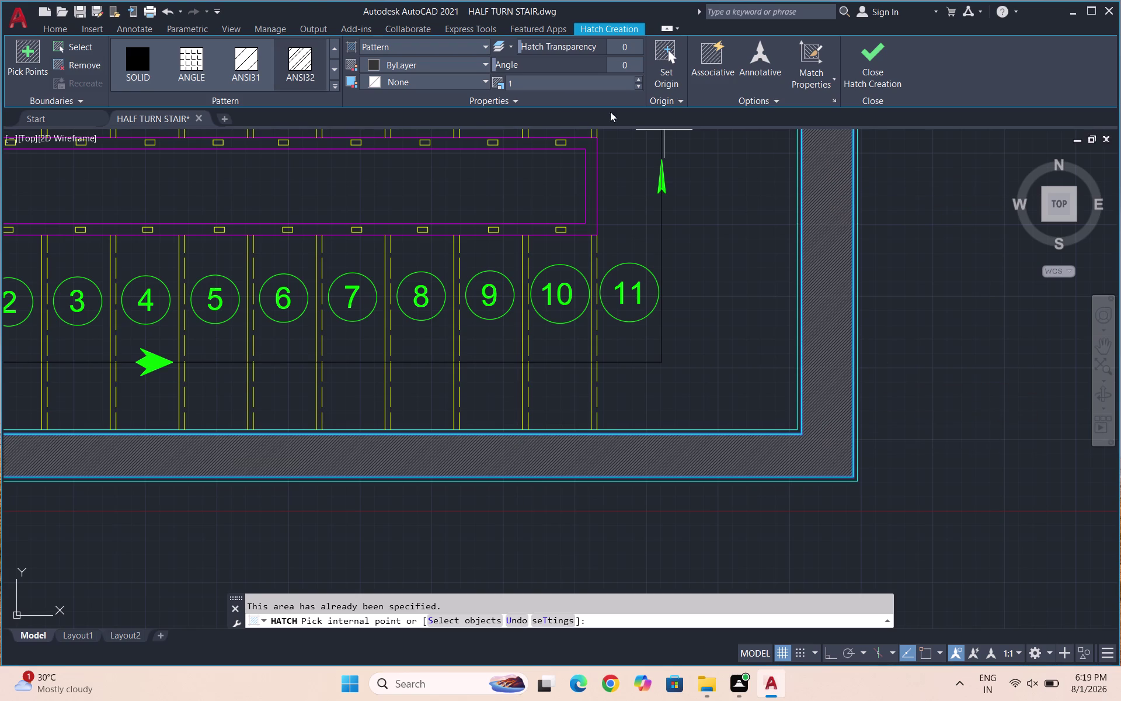
Widen the wall hatch scale to 25 and close Hatch Creation.
click(556, 82)
text(10)
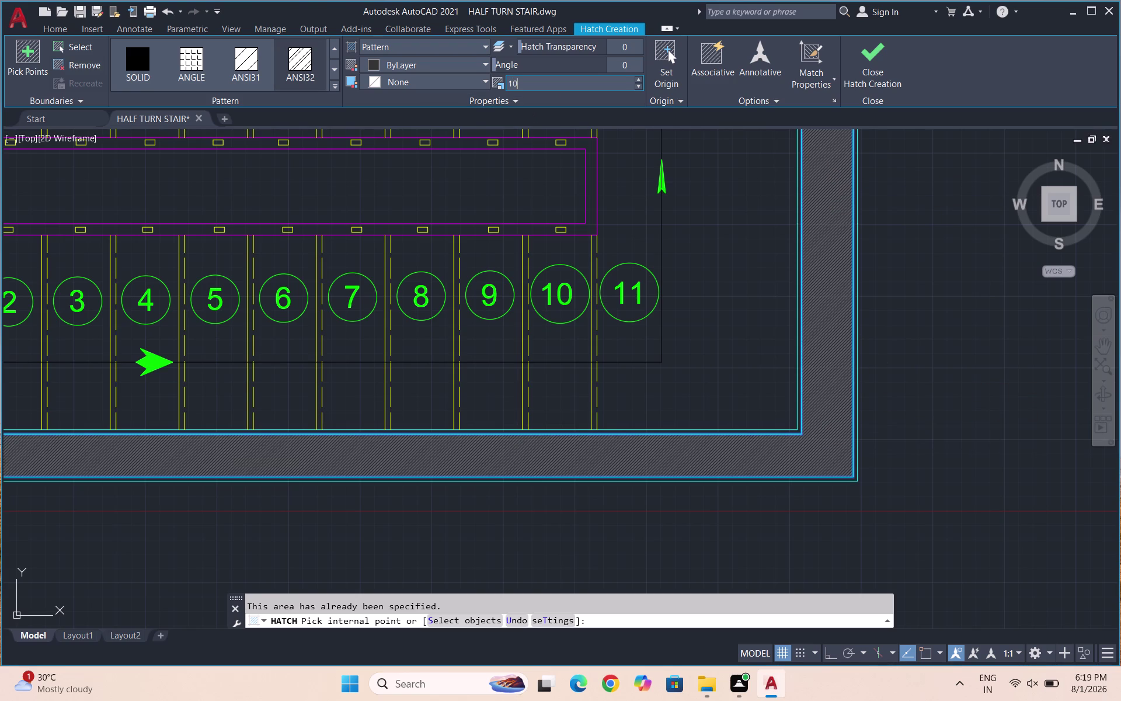
key(Return)
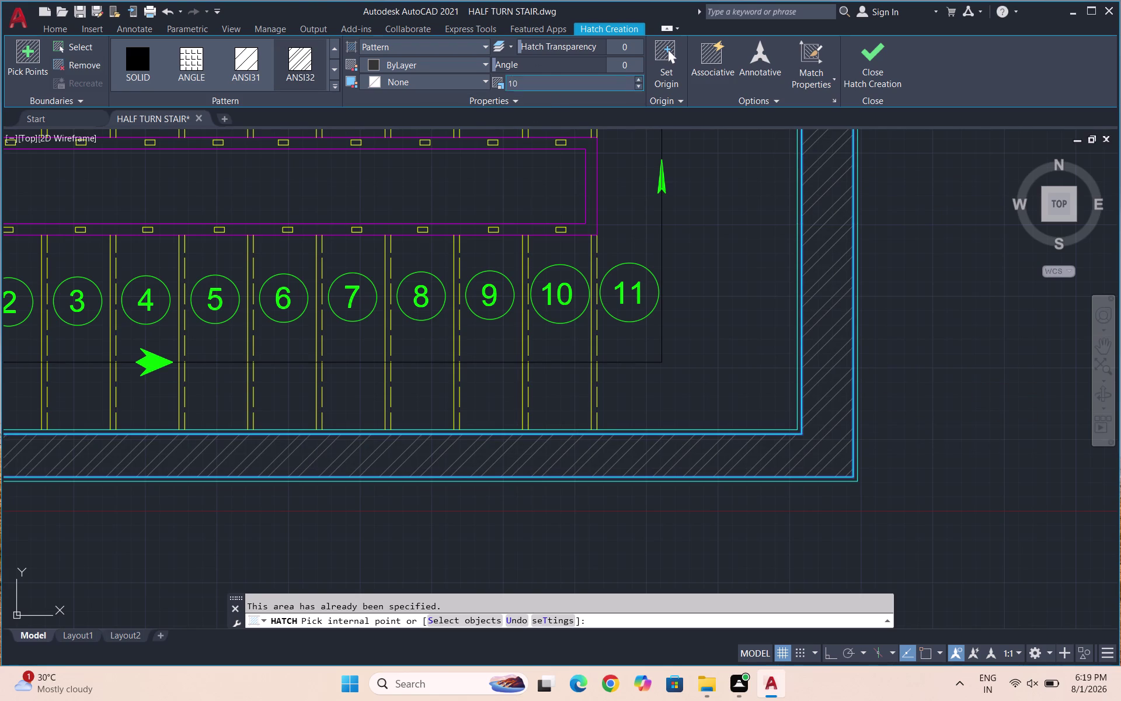
click(552, 90)
click(546, 76)
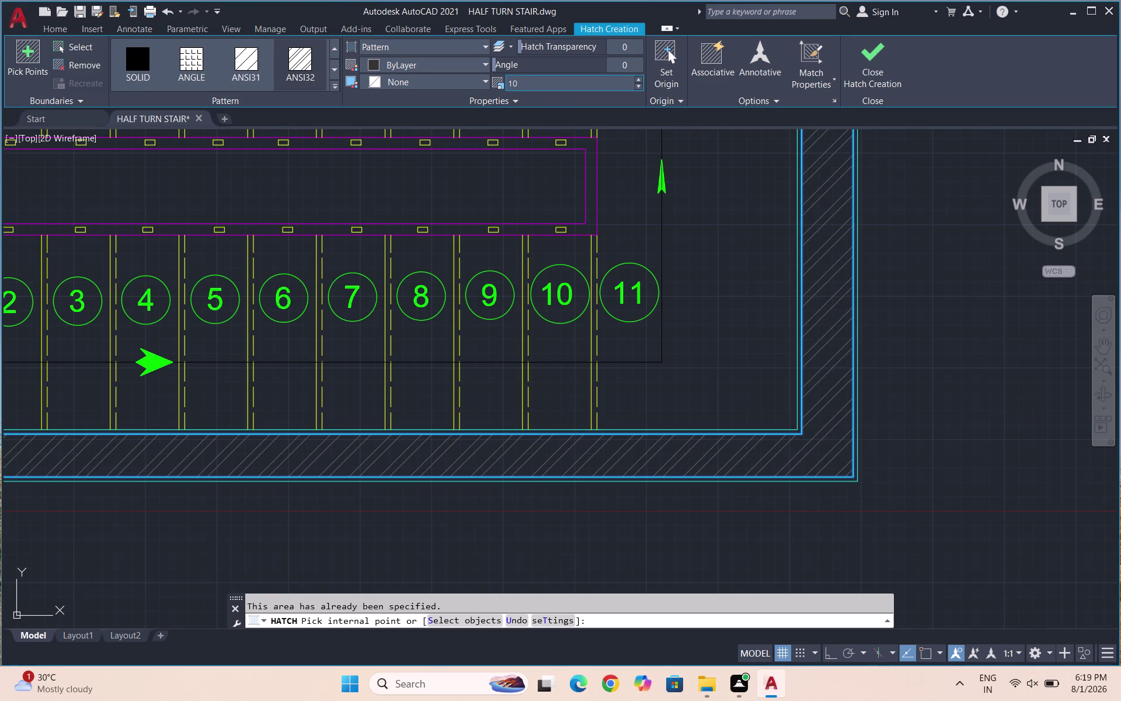
click(537, 83)
text(25)
key(Return)
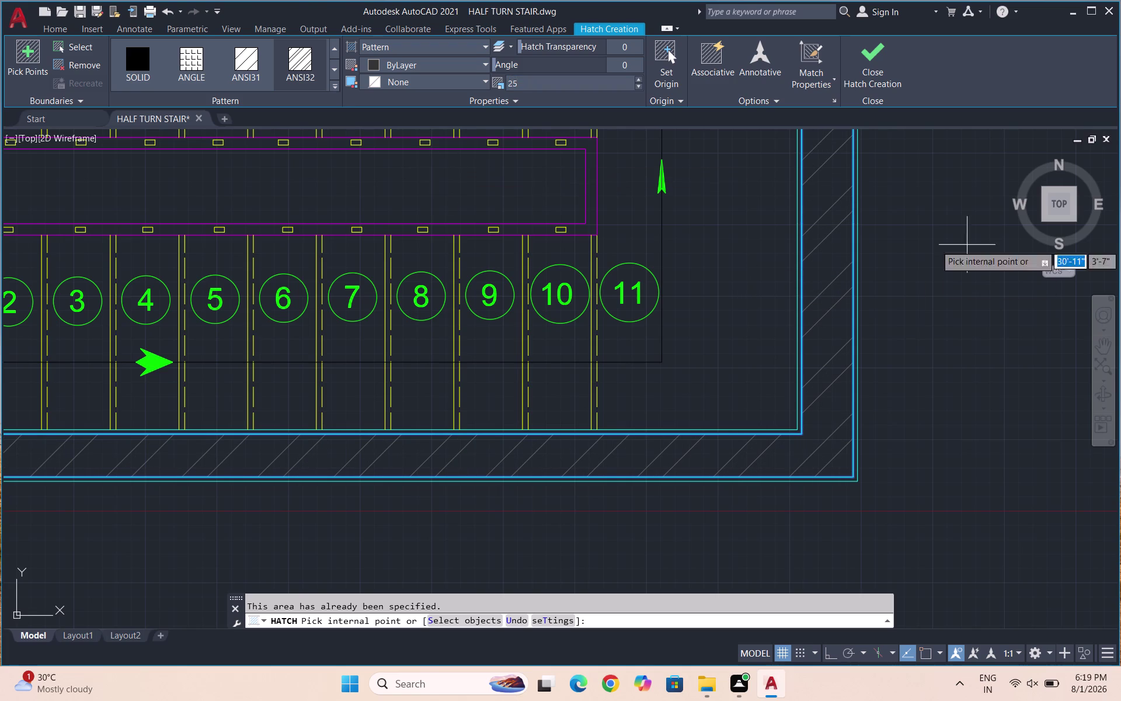
click(886, 77)
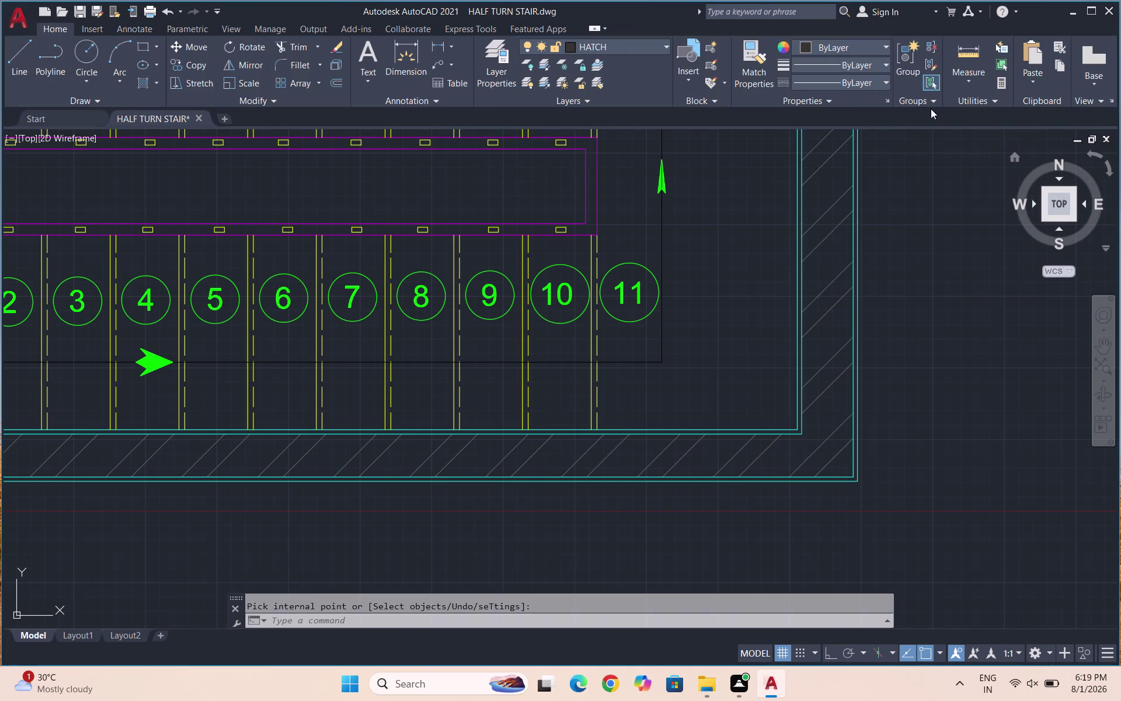
scroll(down, 3)
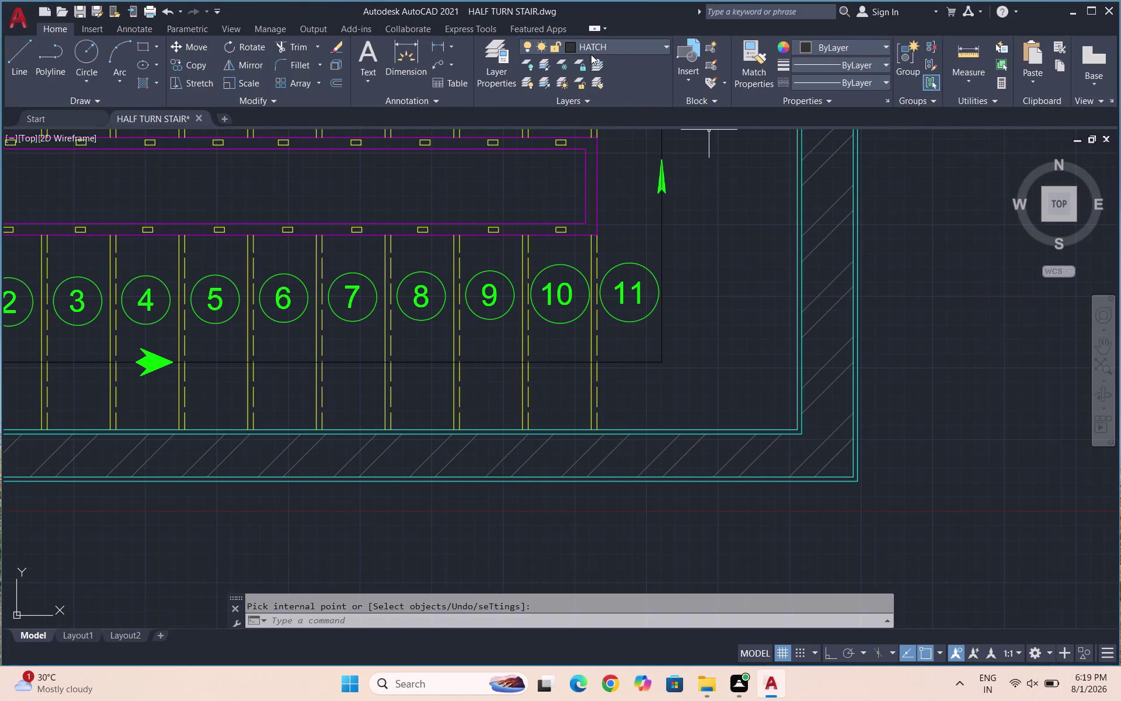
Change the HATCH layer's colour to white in the Layer Properties Manager.
click(591, 45)
click(498, 50)
click(502, 48)
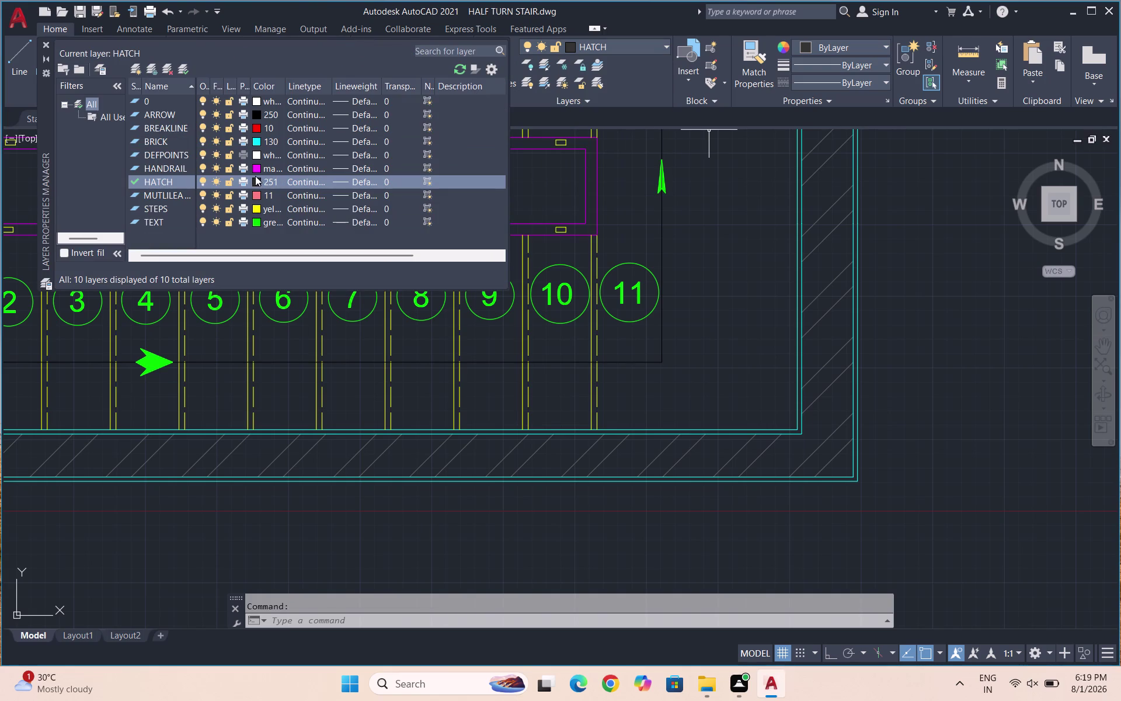
click(257, 183)
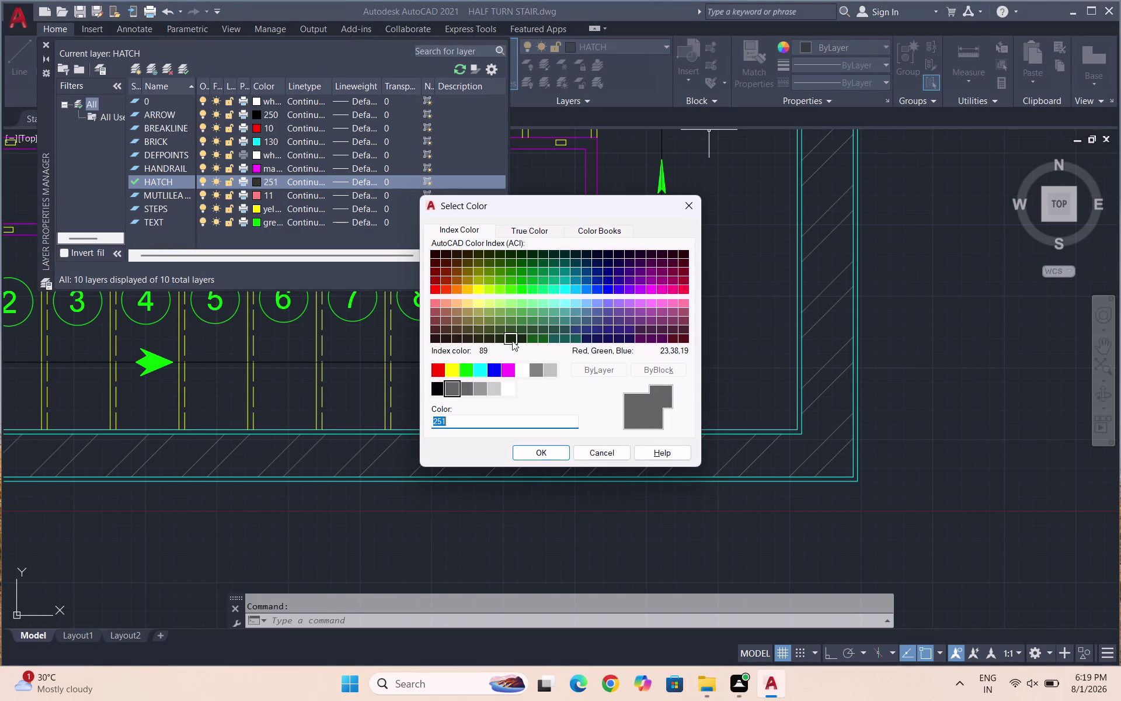
click(524, 373)
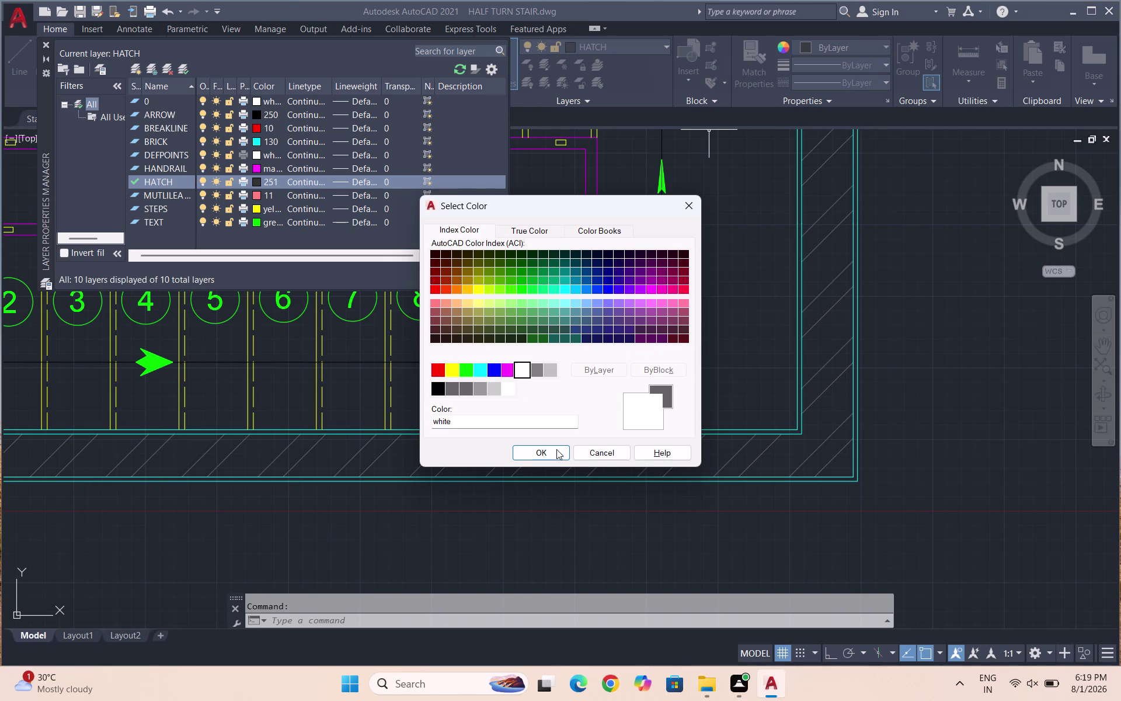
click(546, 455)
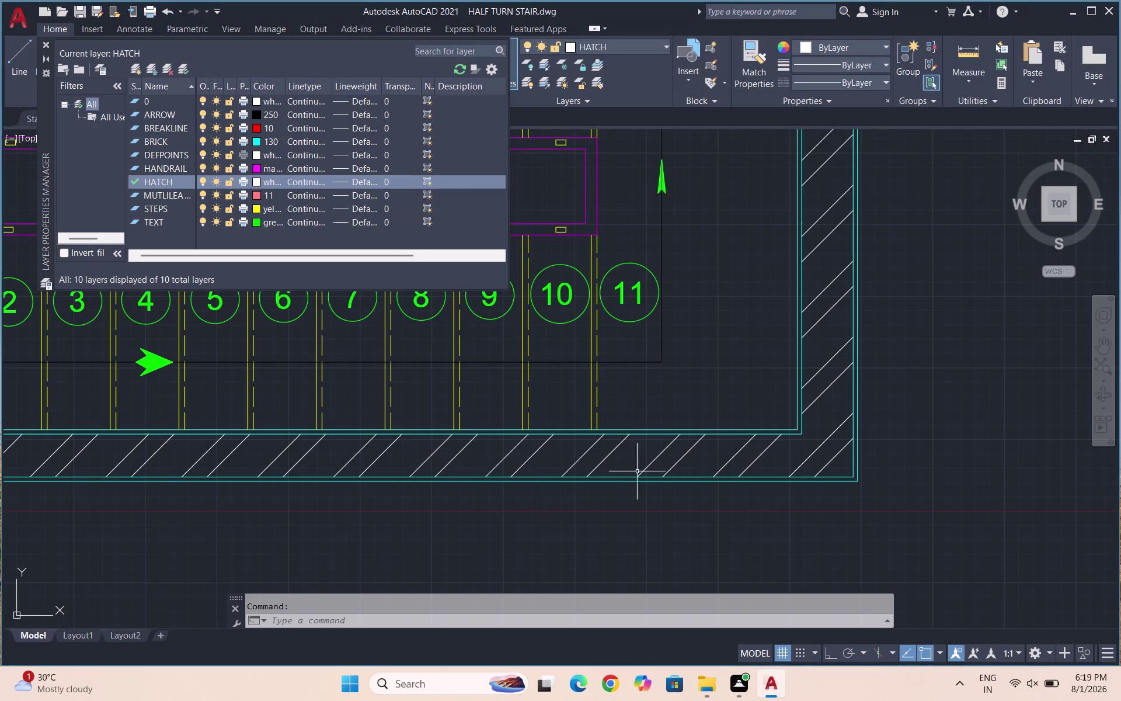
scroll(down, 3)
scroll(up, 3)
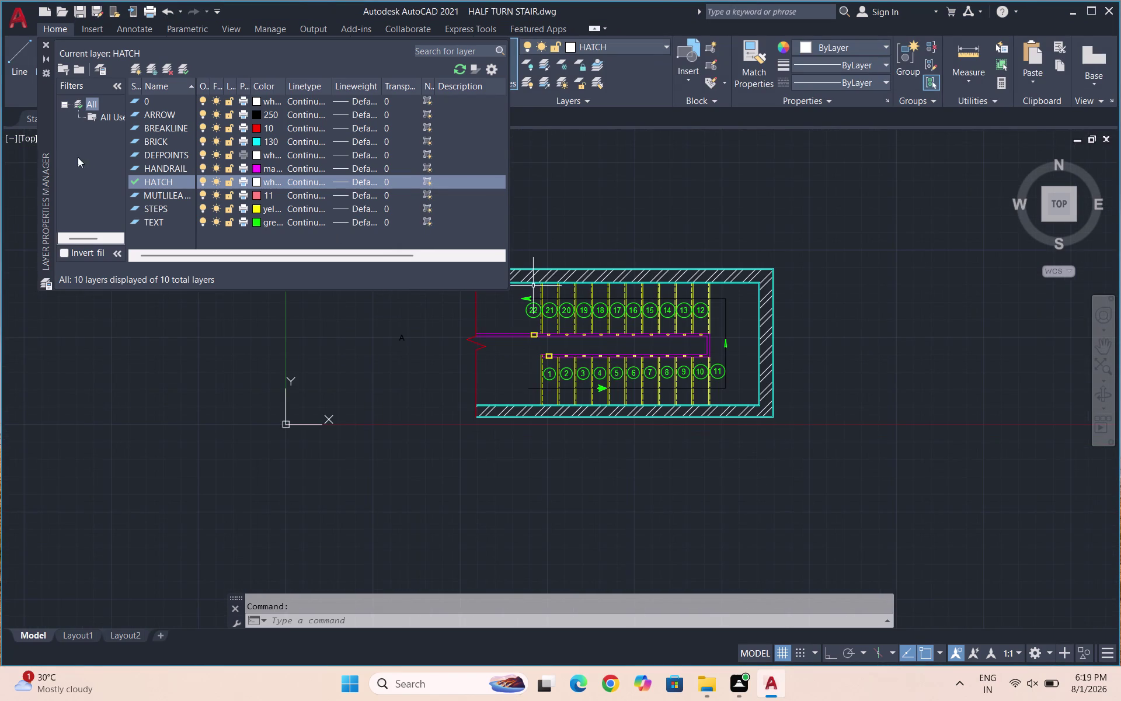
click(45, 44)
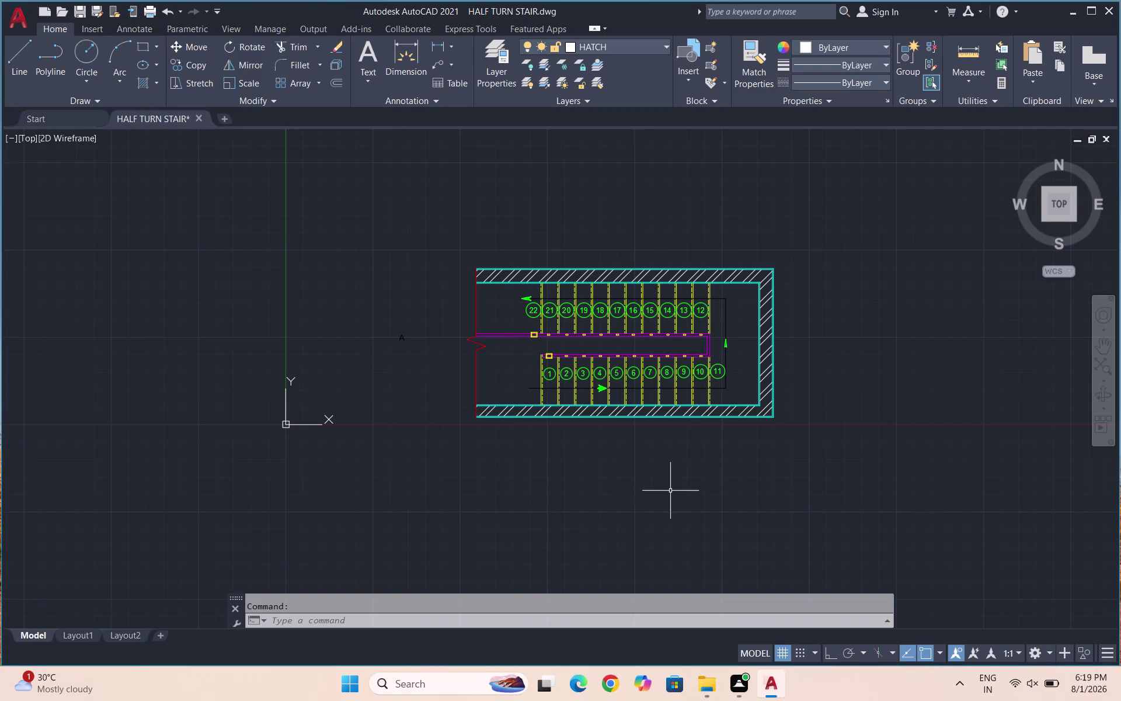
scroll(up, 3)
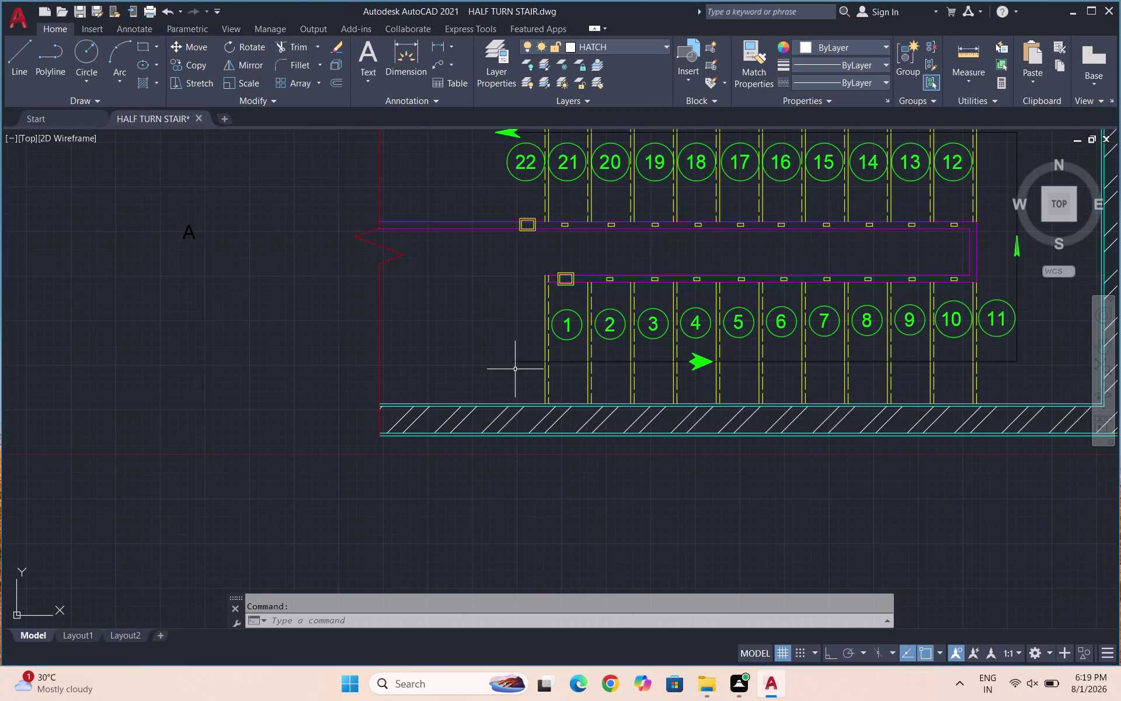
click(642, 42)
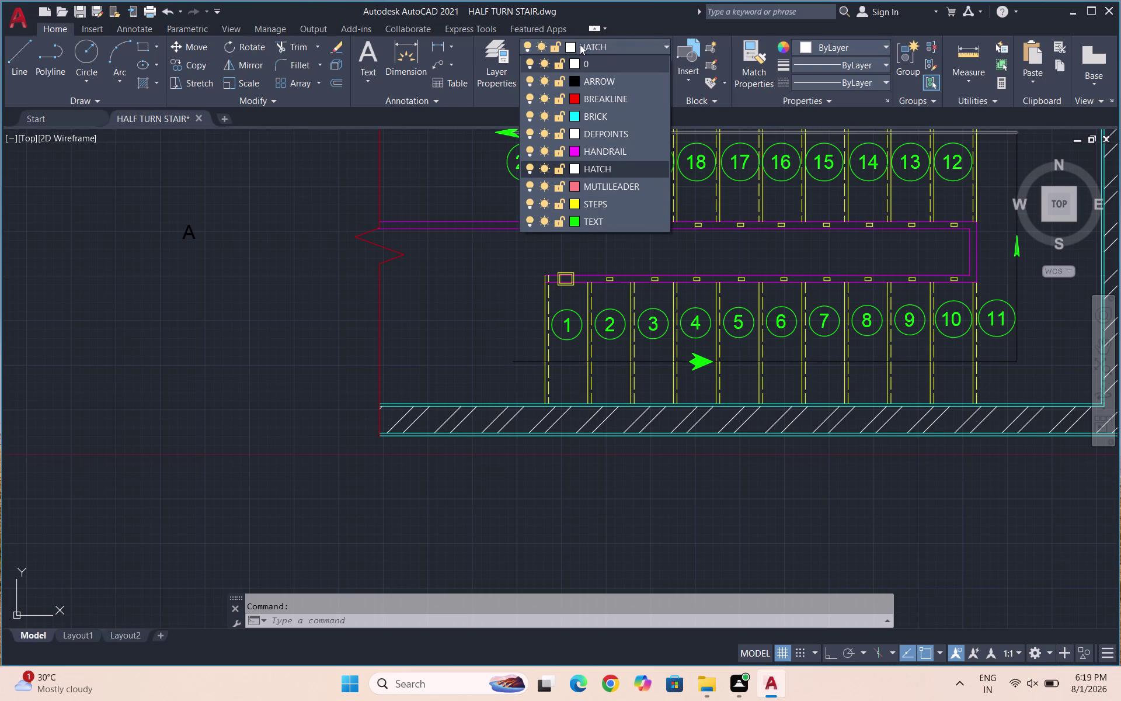
Create a new layer with the default name Layer1.
click(497, 68)
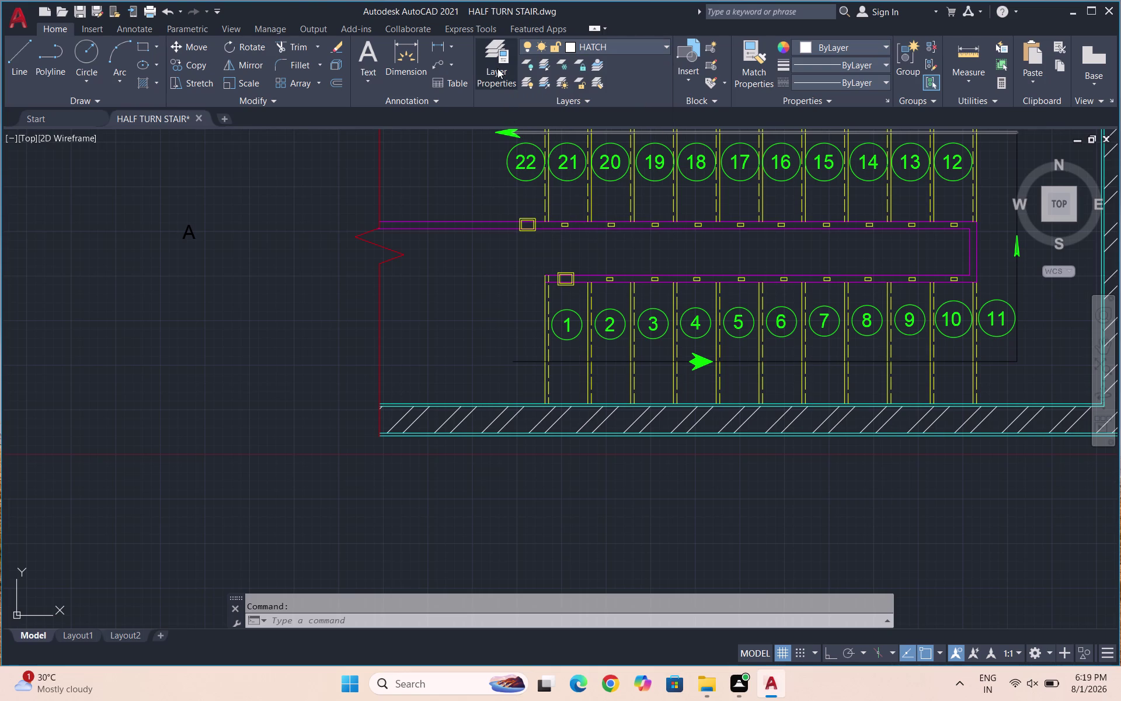
click(498, 68)
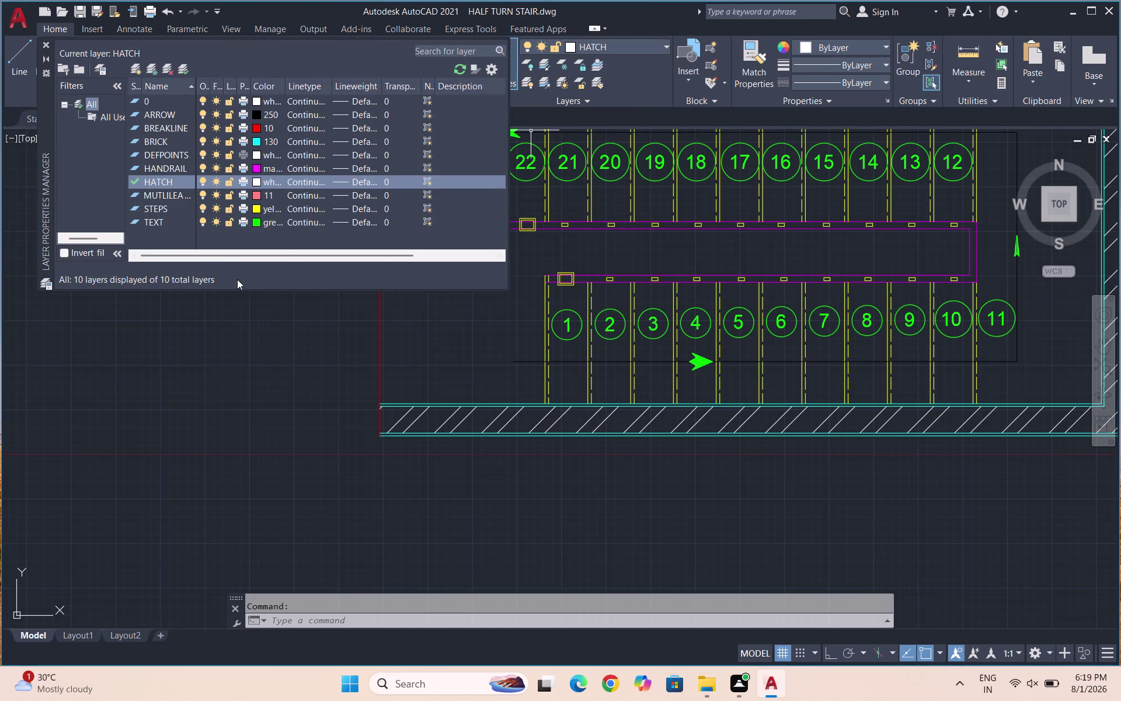
click(131, 66)
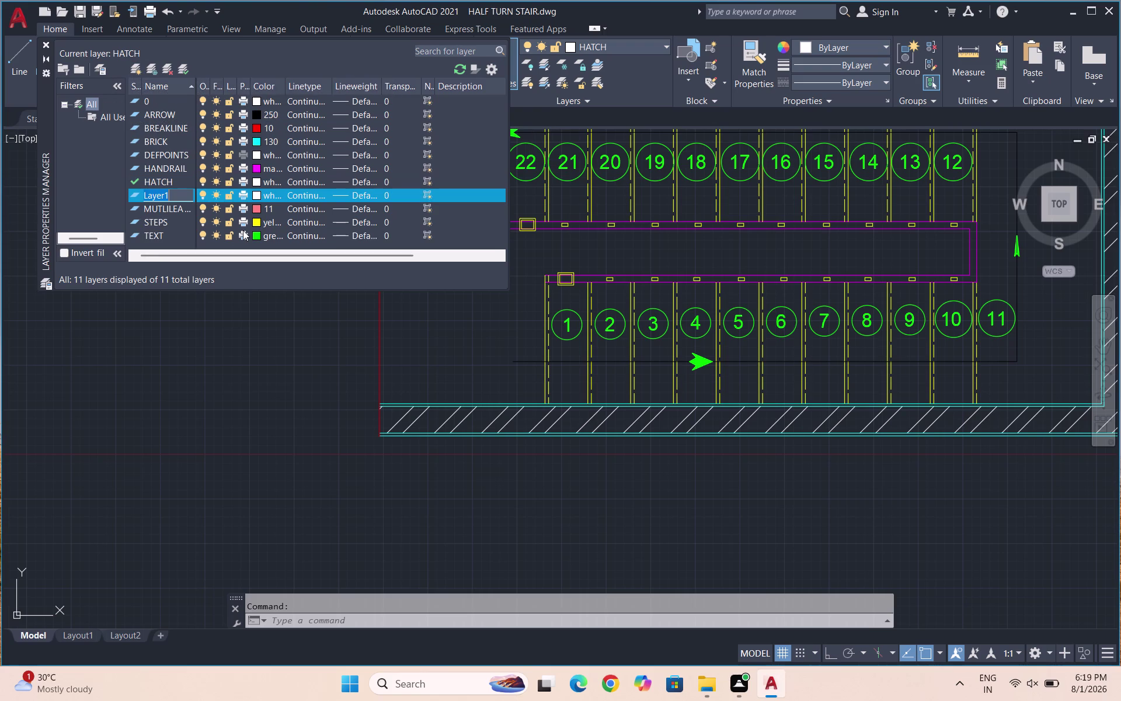
key(Escape)
key(Escape)
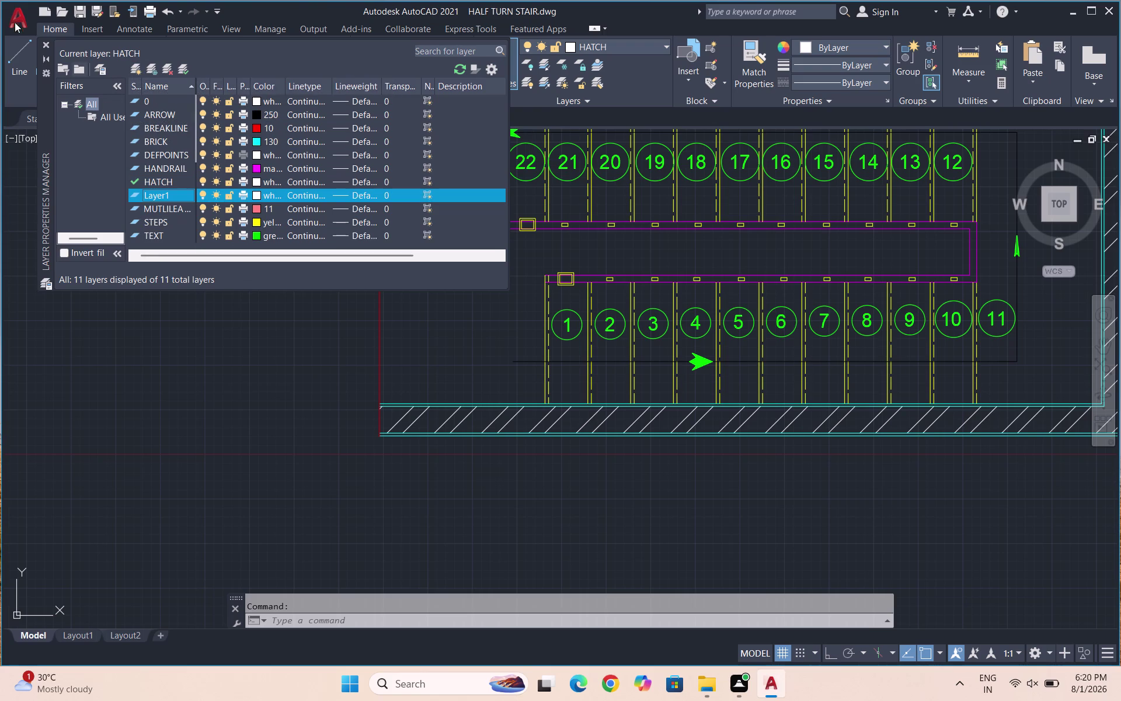
click(41, 43)
Make ARROW the current layer.
click(600, 44)
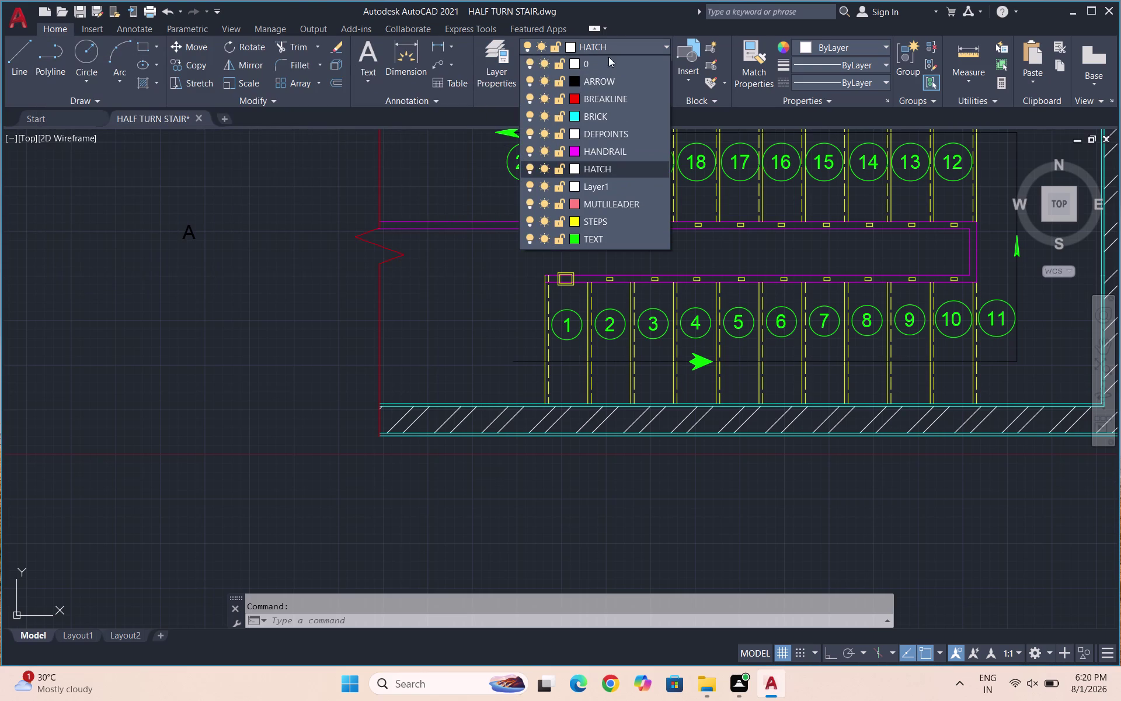
click(585, 77)
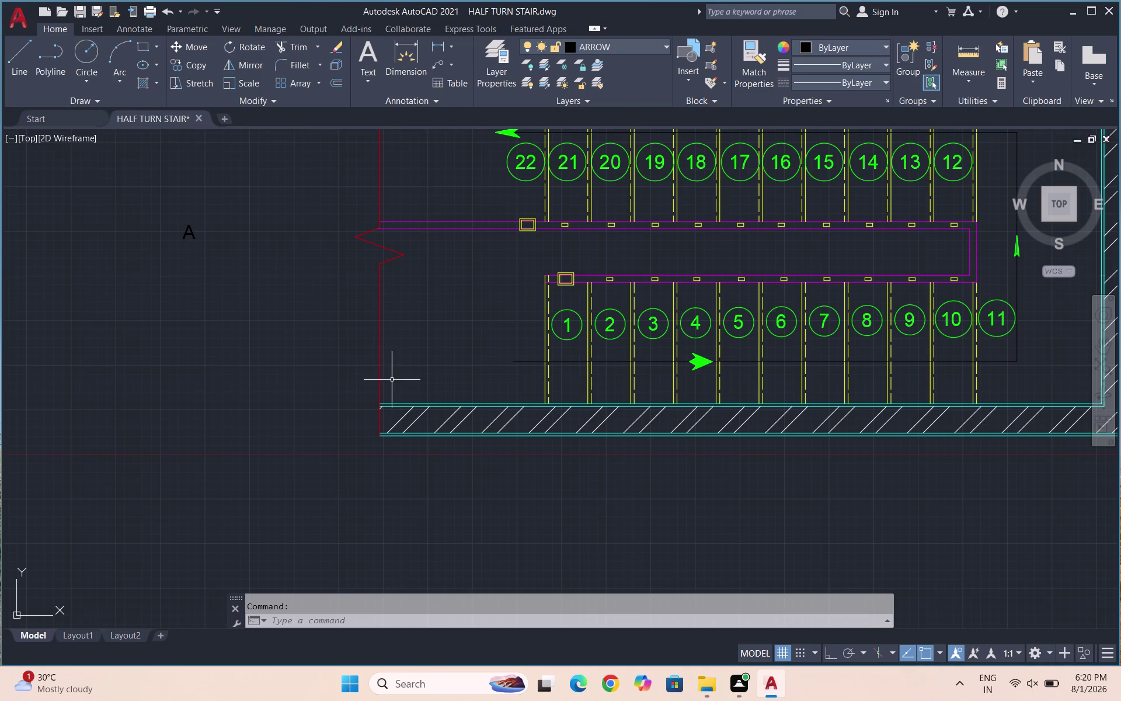
scroll(up, 3)
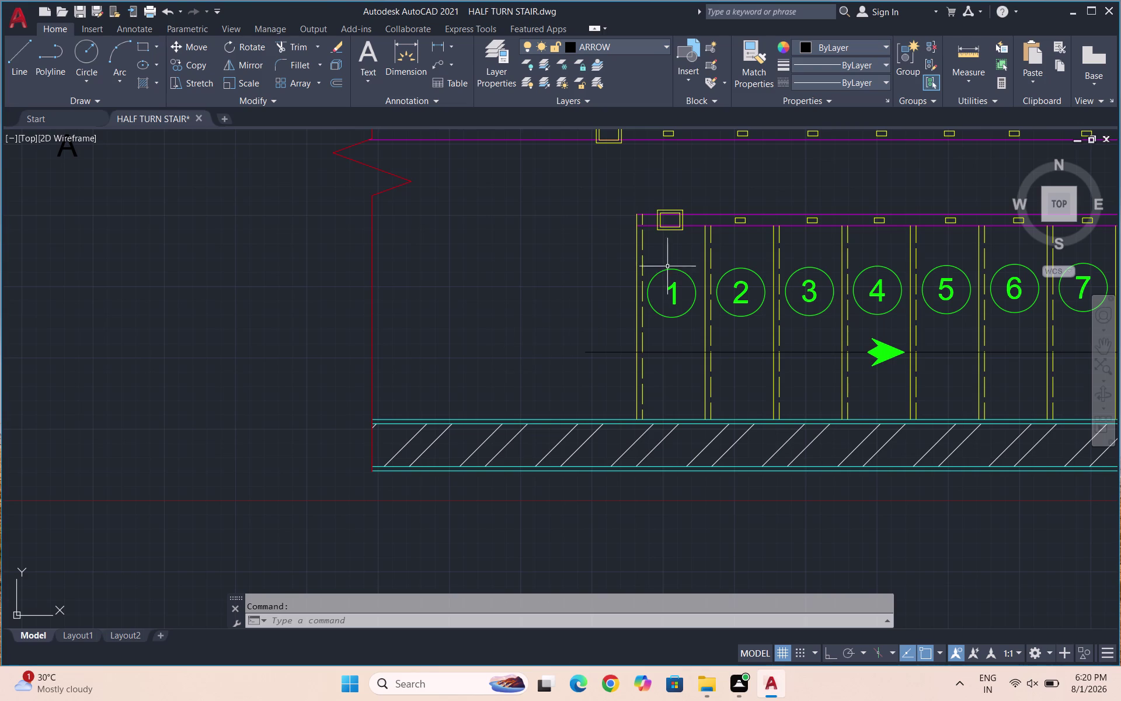
Draw a long horizontal ACAD_ISO02W100 dashed section line beneath the lower flight, with Ortho on.
click(848, 78)
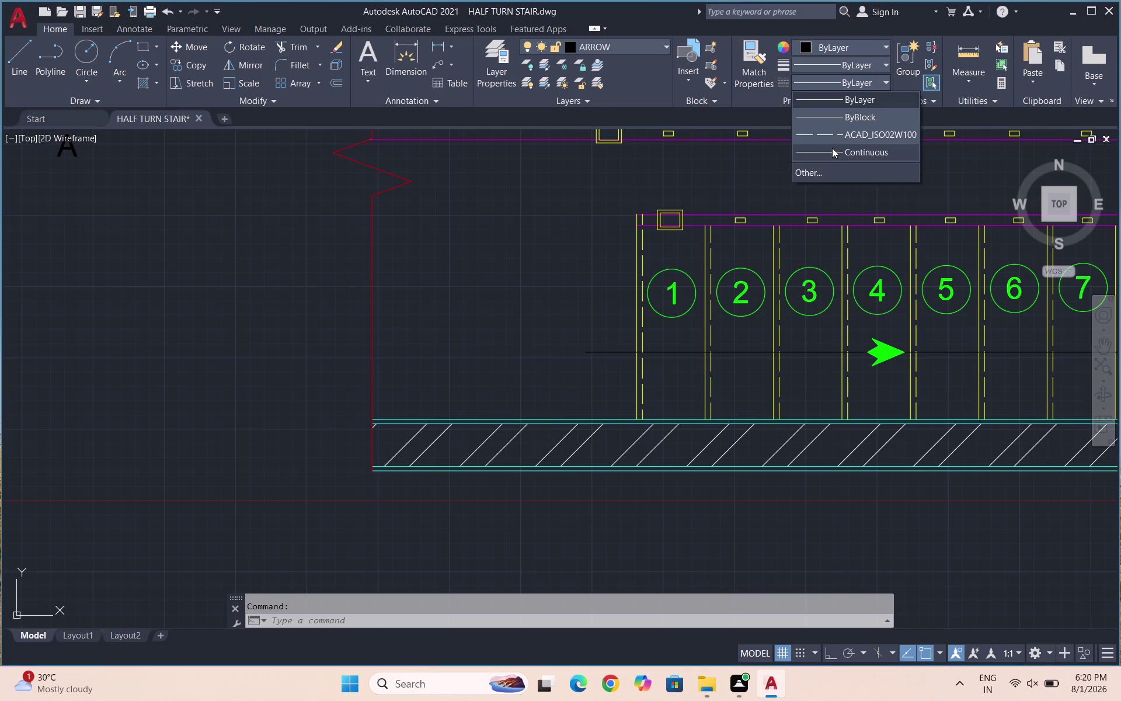
click(838, 134)
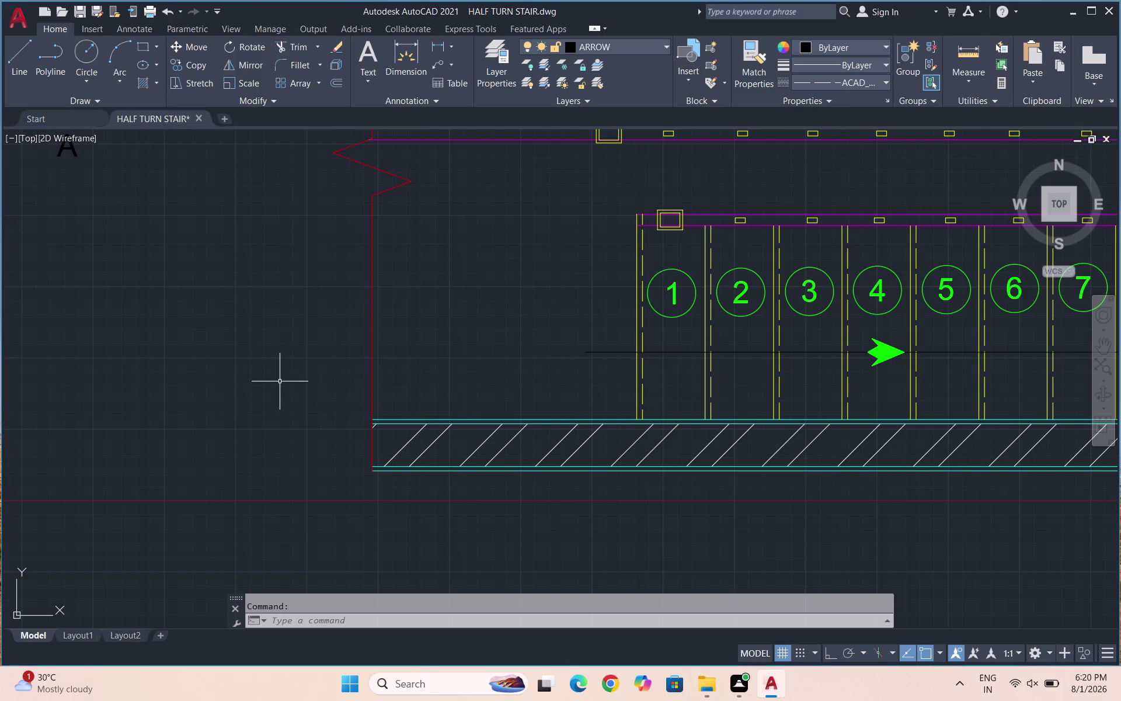
click(280, 381)
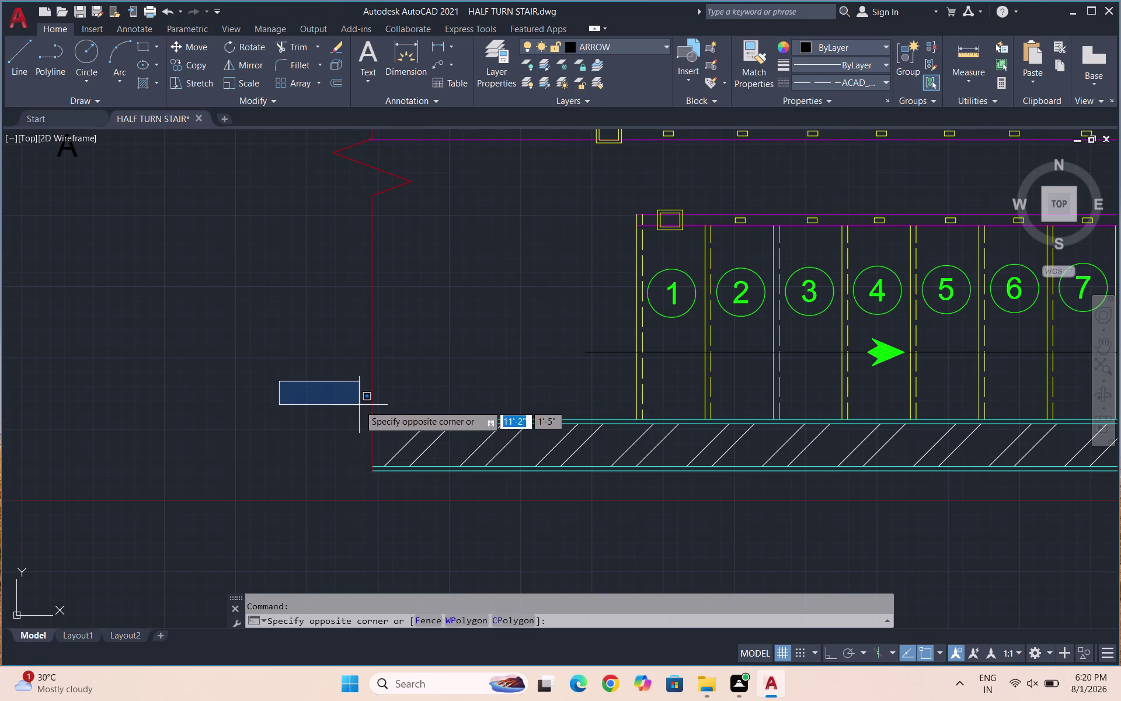
key(Escape)
key(l)
key(Return)
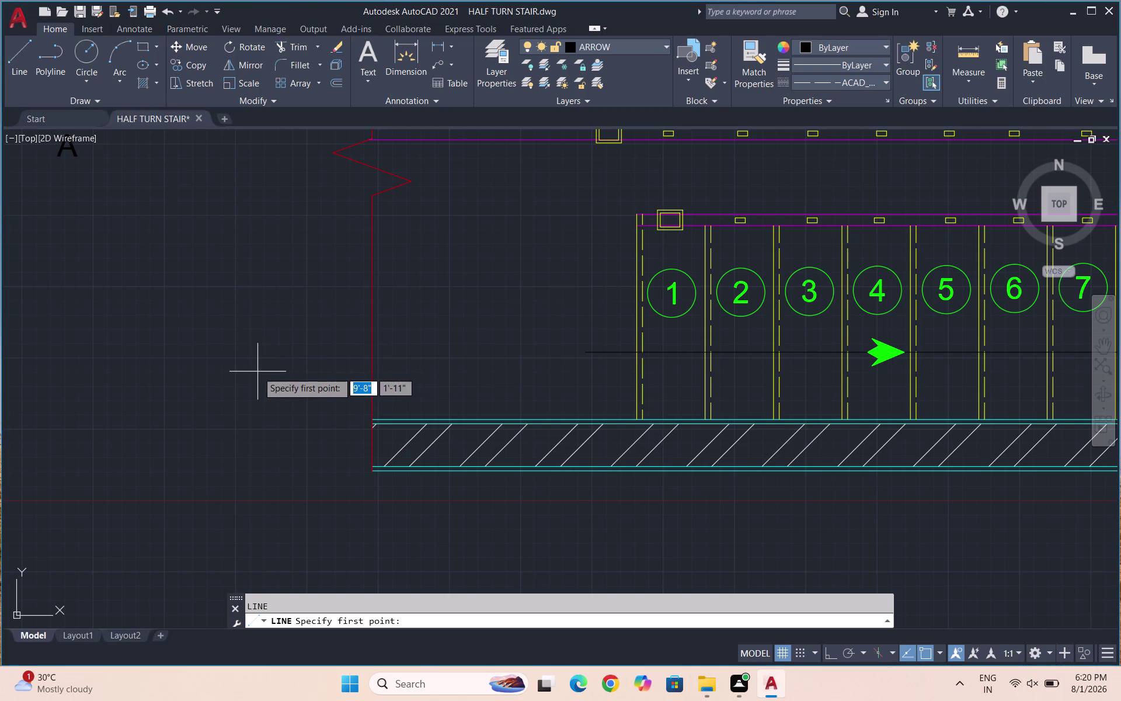
click(248, 378)
scroll(down, 3)
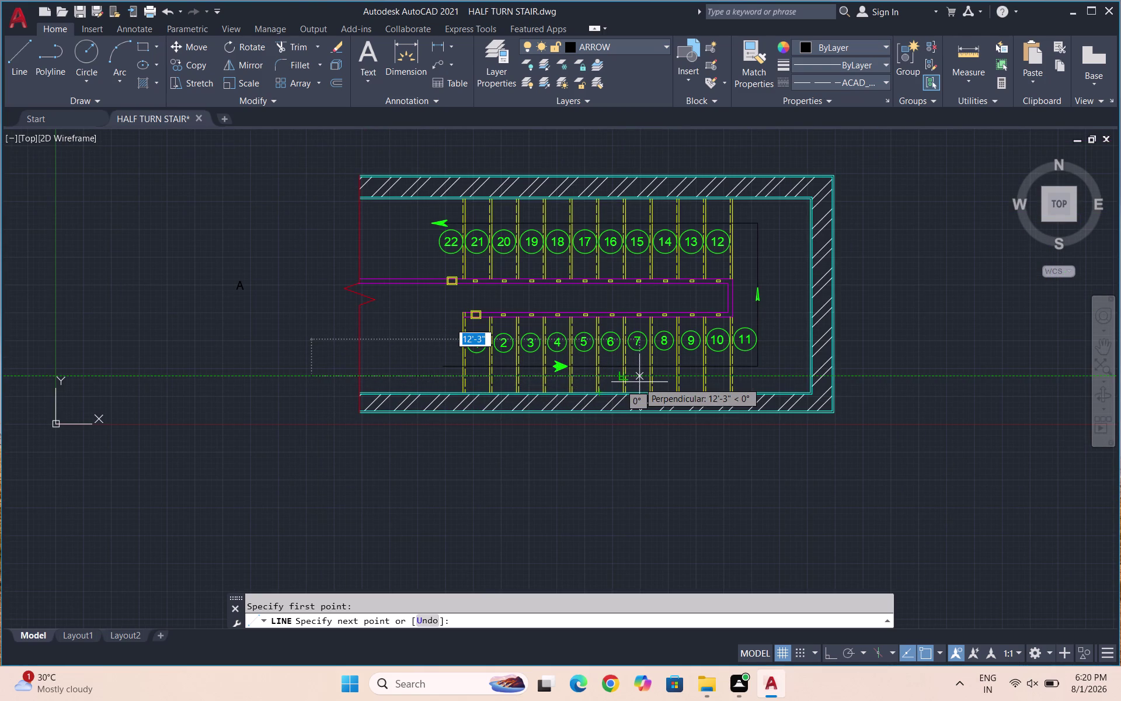
key(F8)
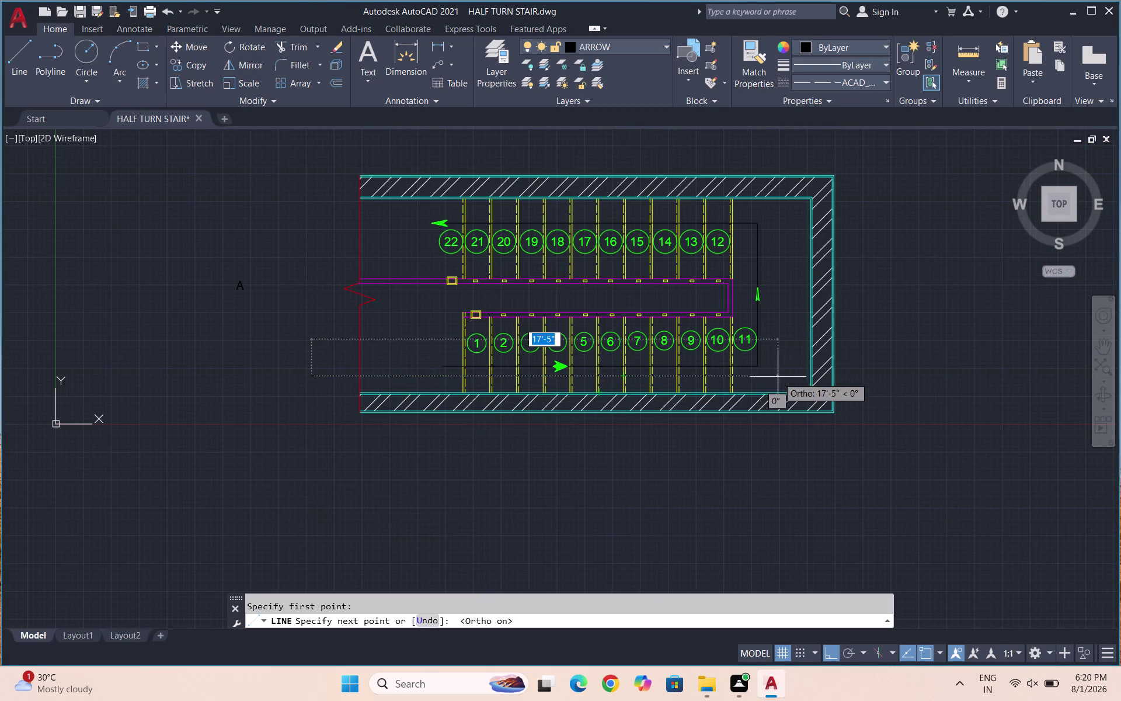
click(877, 379)
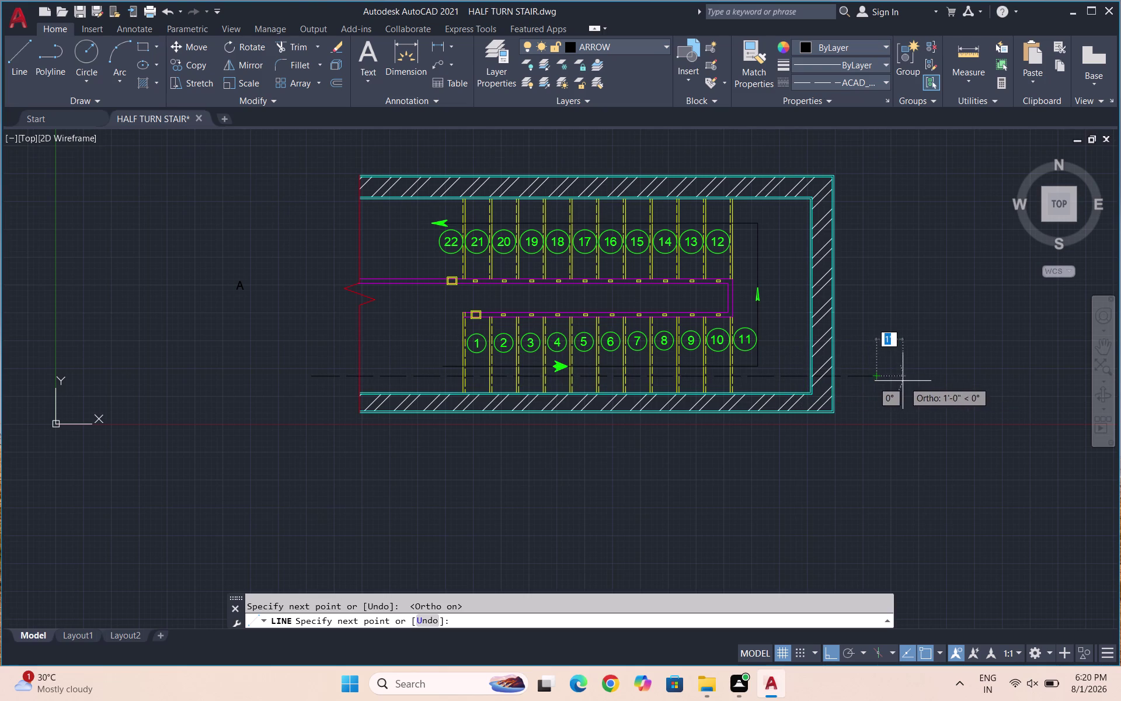
key(Escape)
scroll(up, 3)
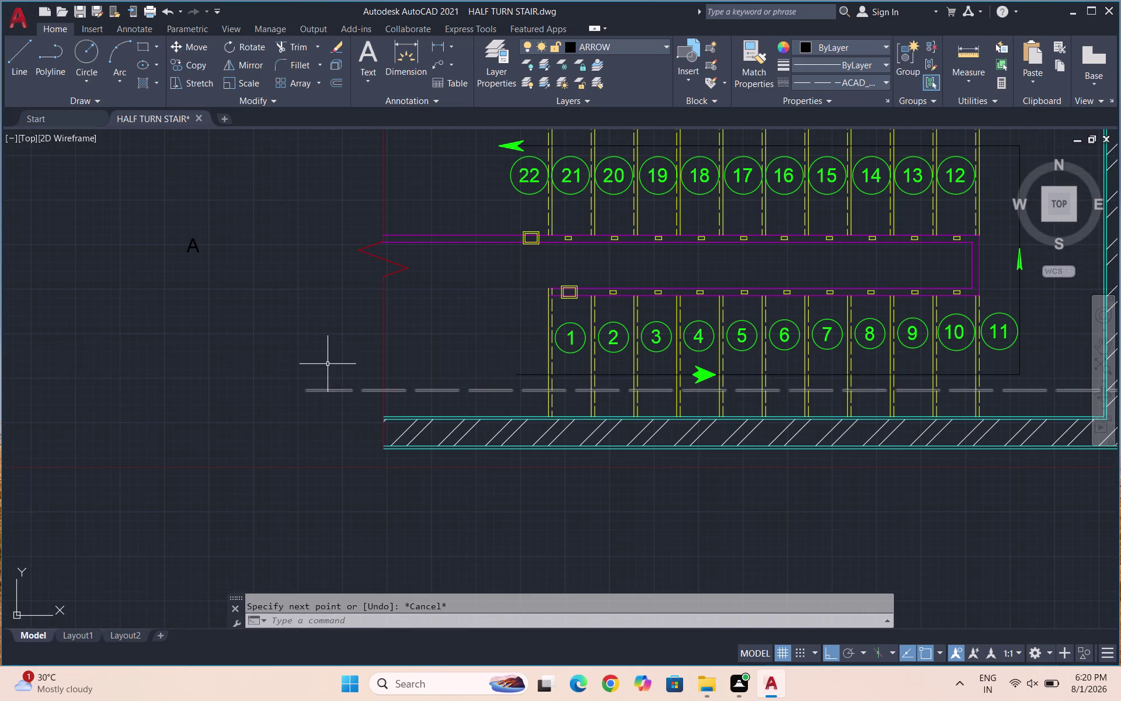
Draw a short upright line at the section line's left end.
key(l)
key(Return)
click(308, 390)
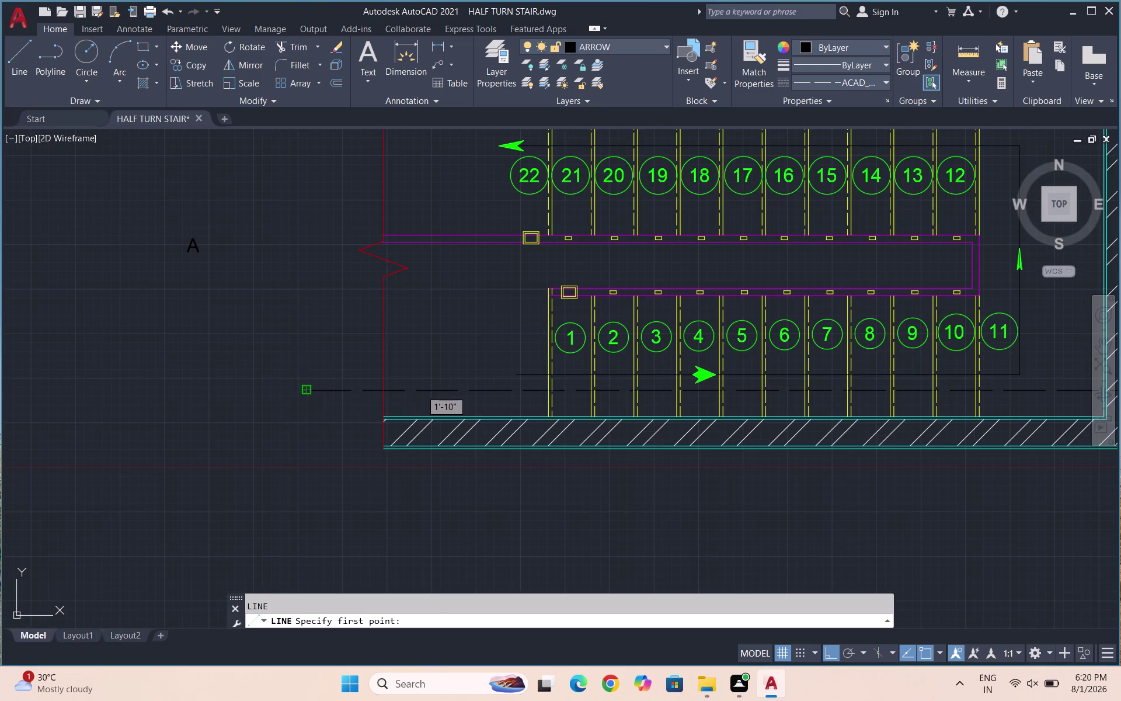
click(310, 337)
key(Escape)
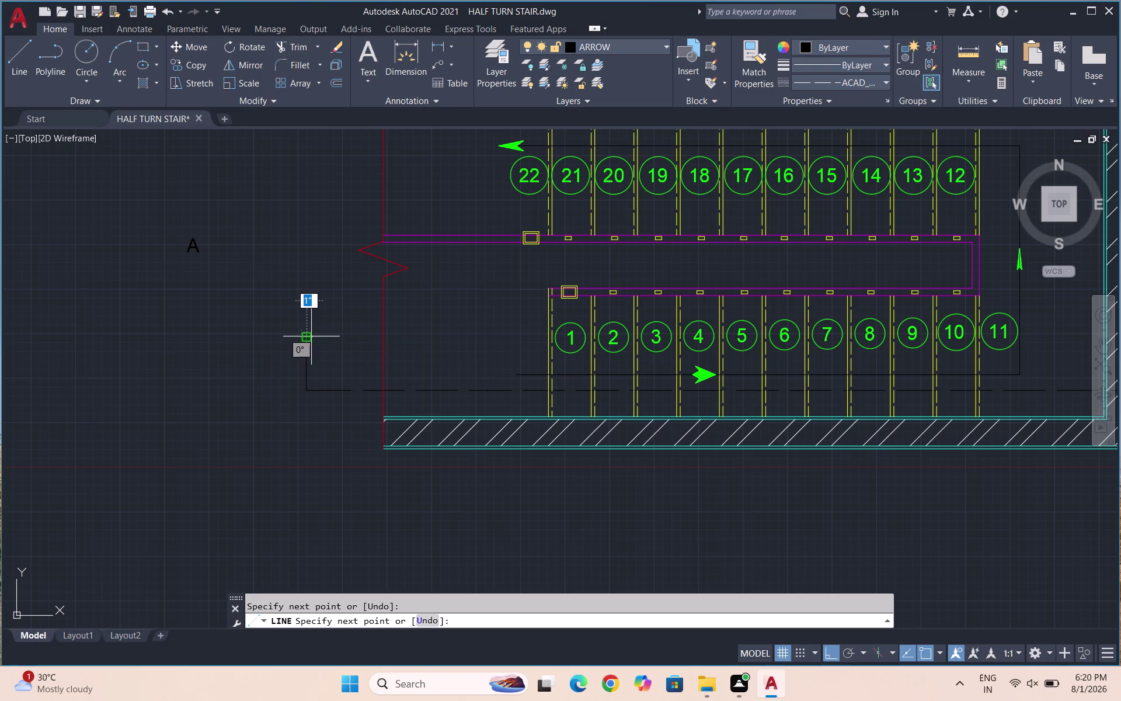
key(c)
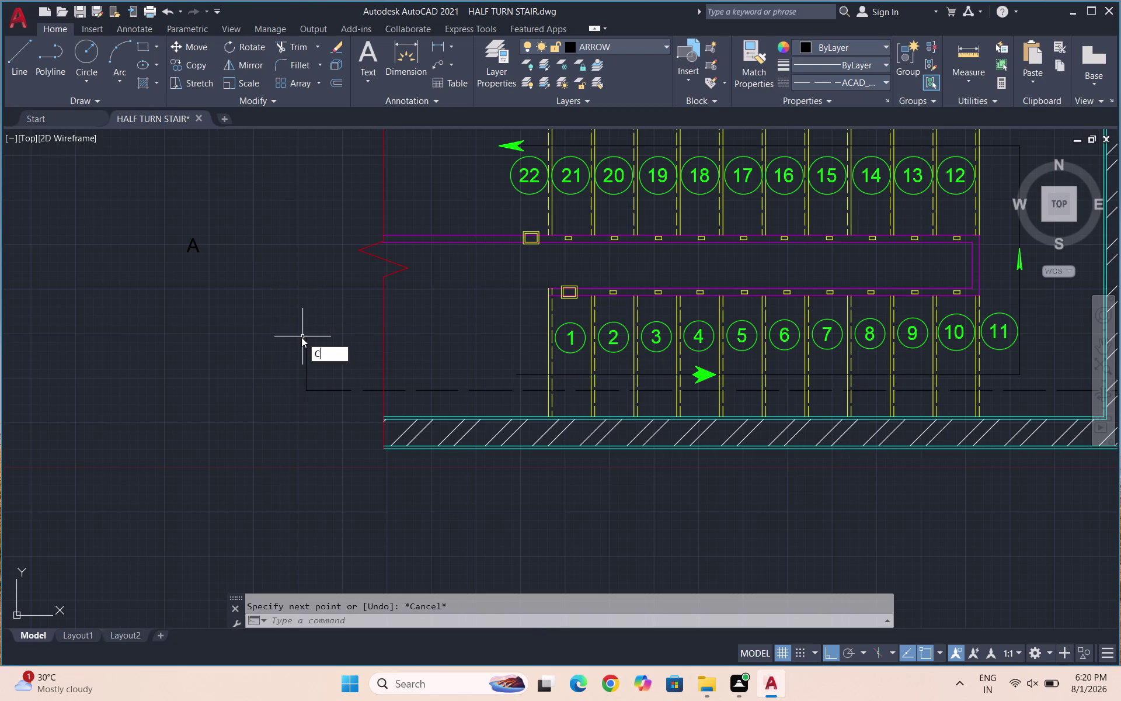
key(Return)
click(304, 333)
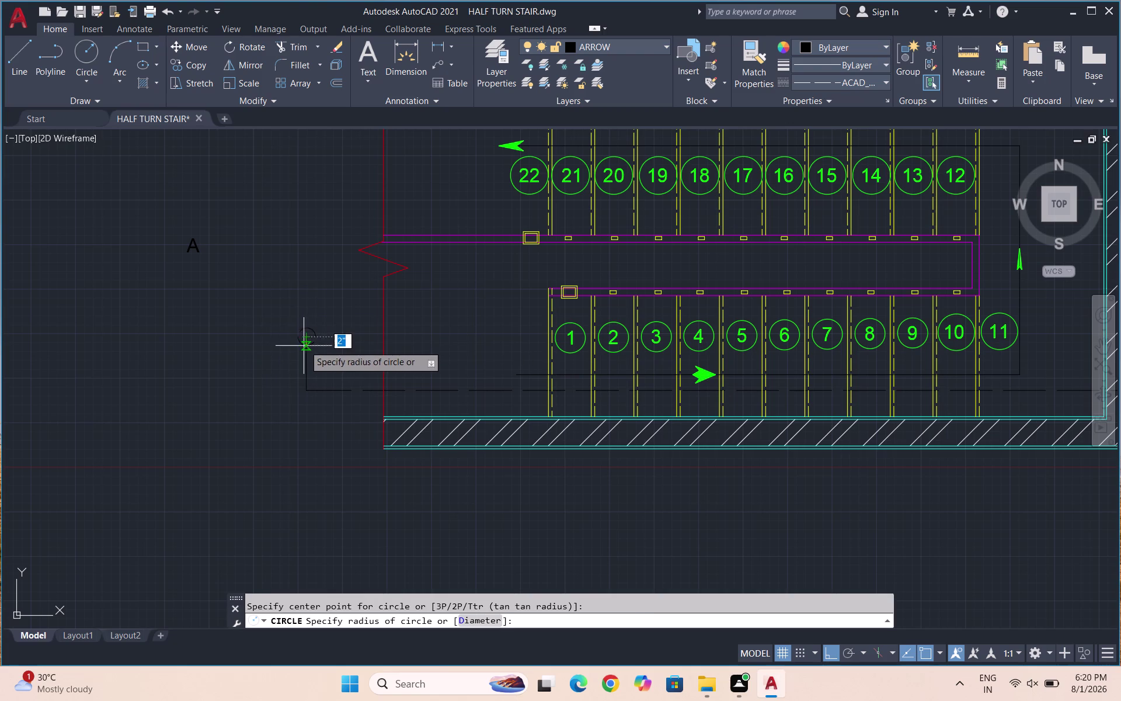
key(Escape)
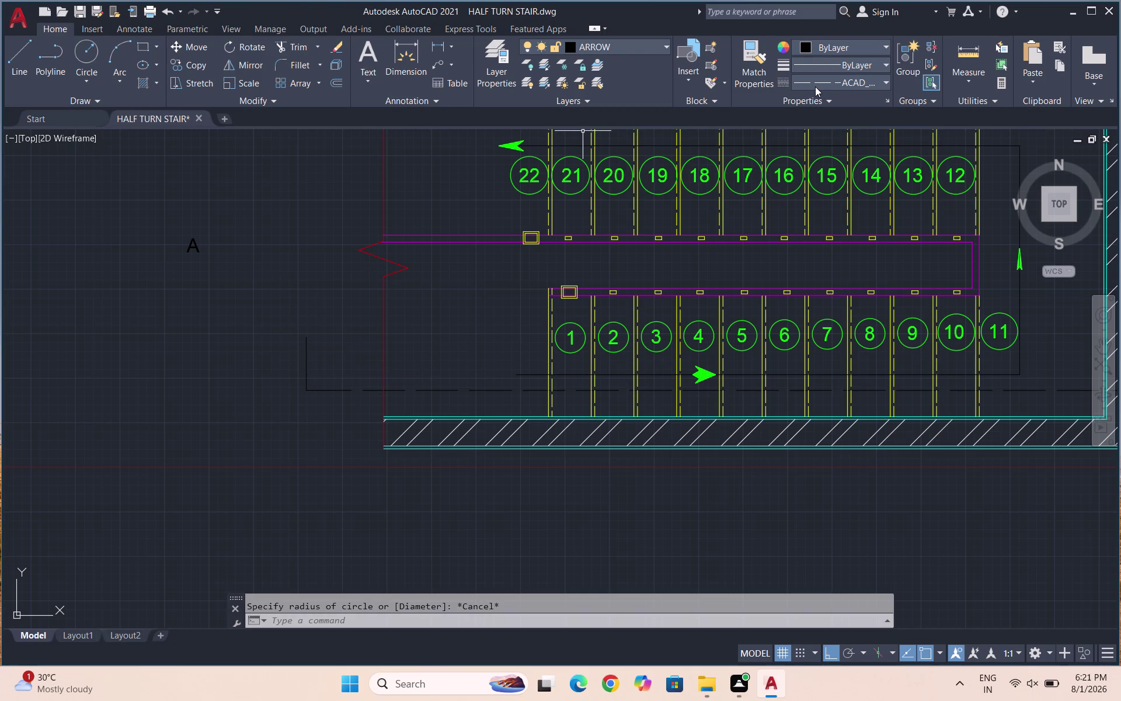
Reset the linetype to ByLayer and draw a circle at the upright tick's top.
click(815, 83)
click(819, 104)
key(c)
key(Return)
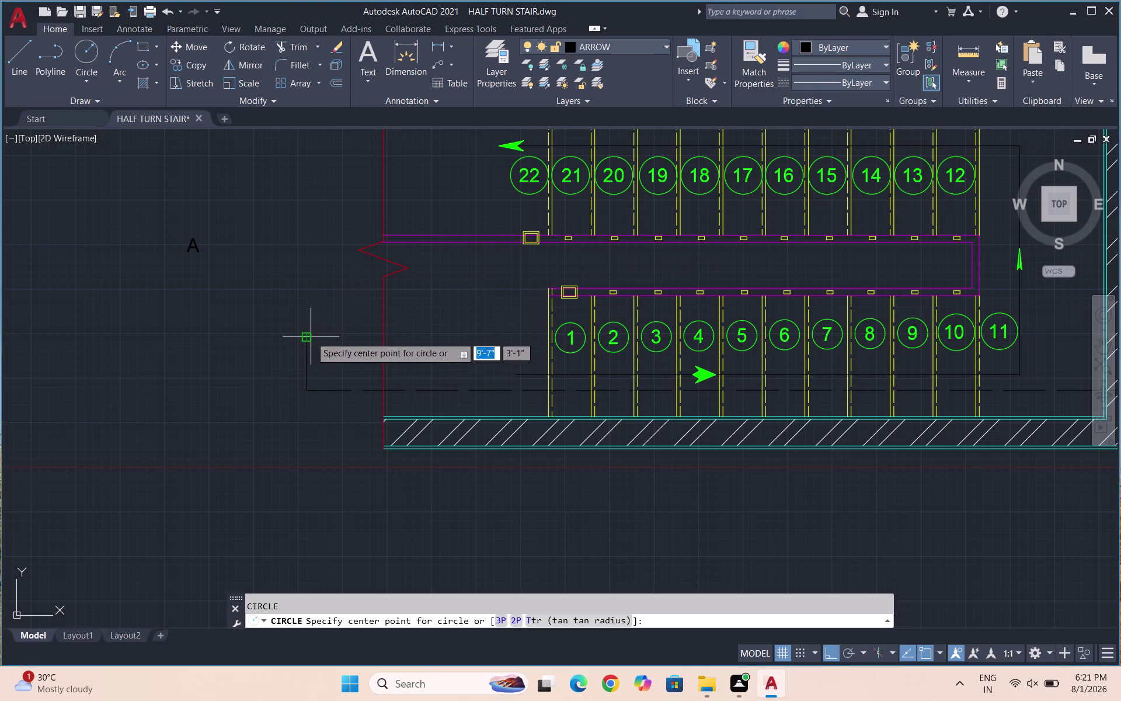
click(311, 337)
click(308, 352)
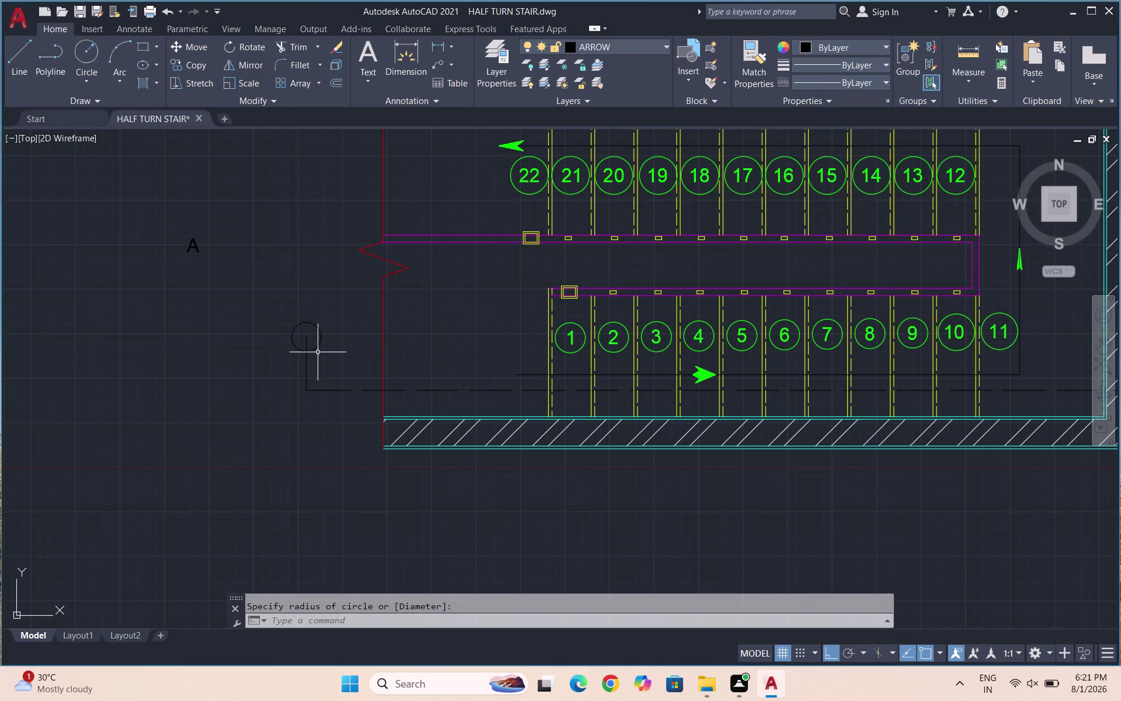
Move the circle up onto the end of the upright tick.
scroll(up, 3)
drag(316, 354, 310, 341)
click(306, 332)
key(m)
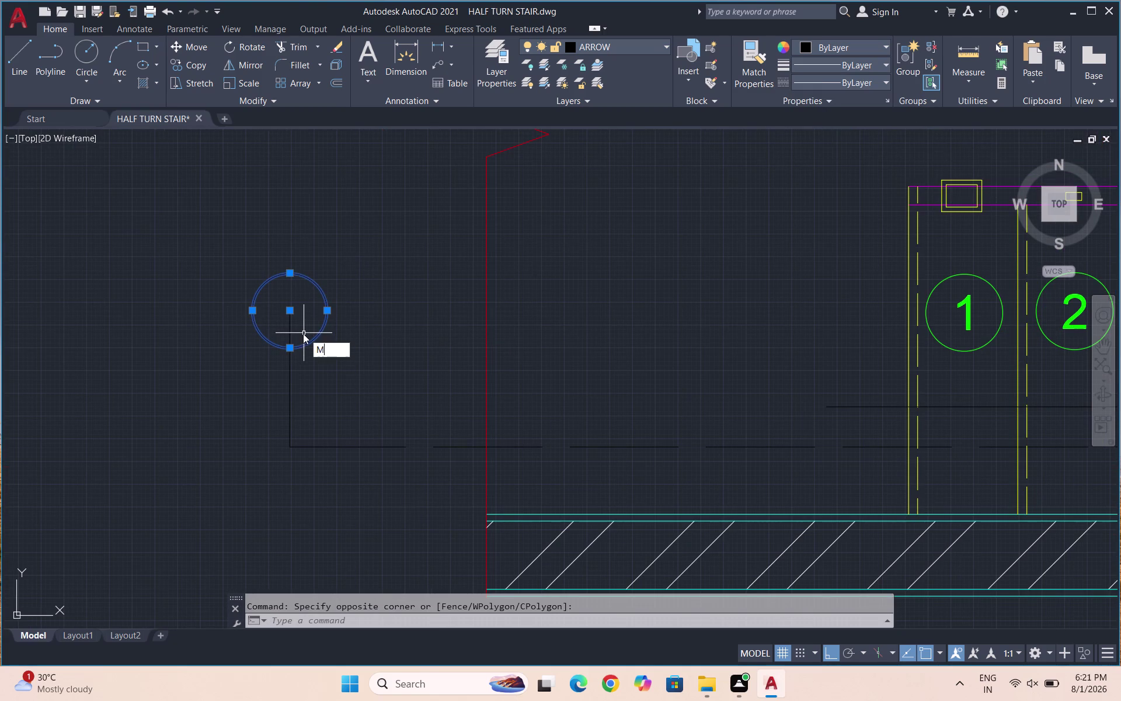
key(Return)
click(292, 348)
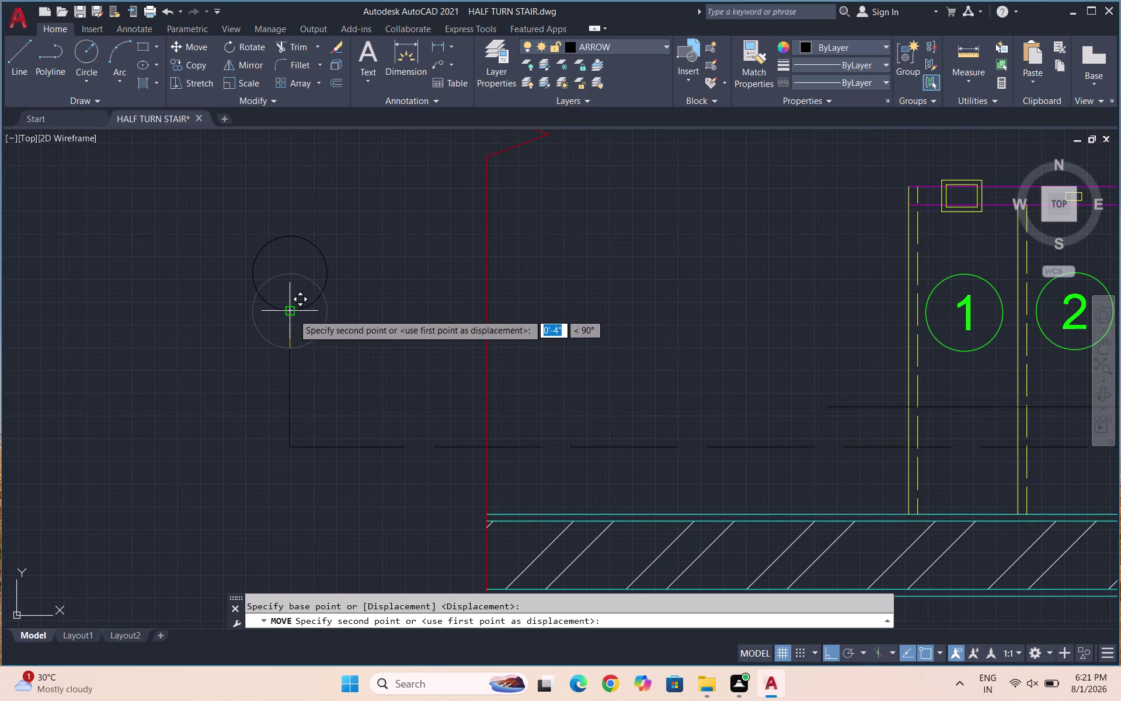
click(293, 314)
scroll(down, 3)
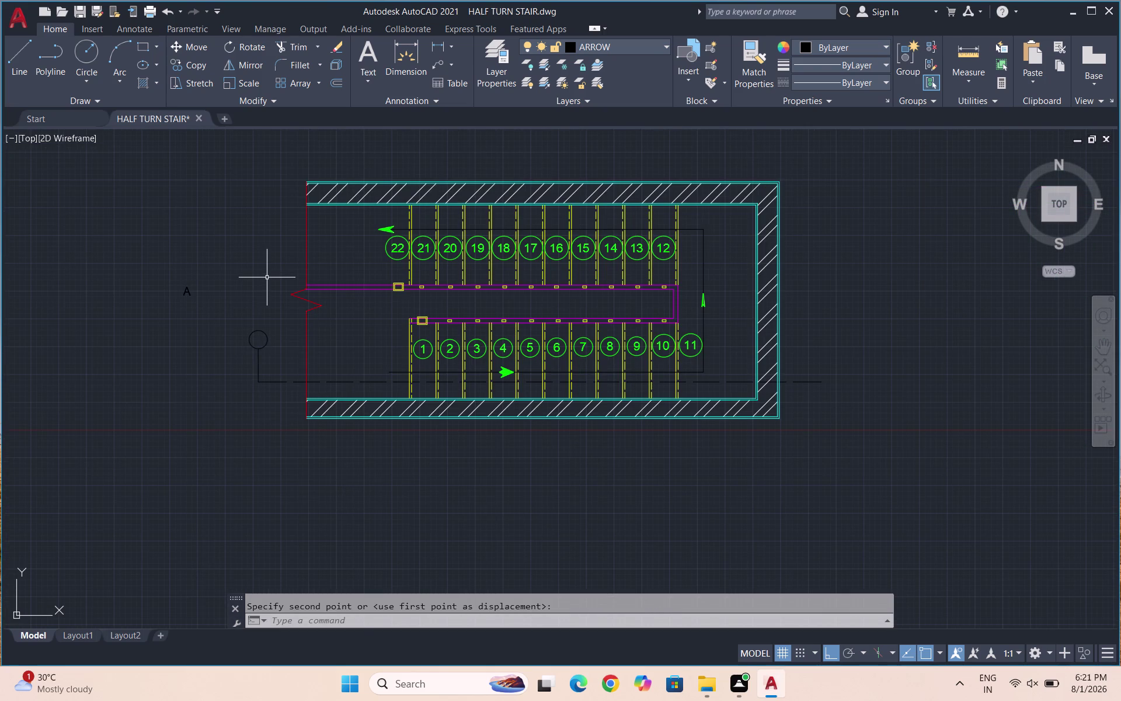
Draw a short slanted stroke just left of the circle.
key(l)
key(Return)
scroll(up, 3)
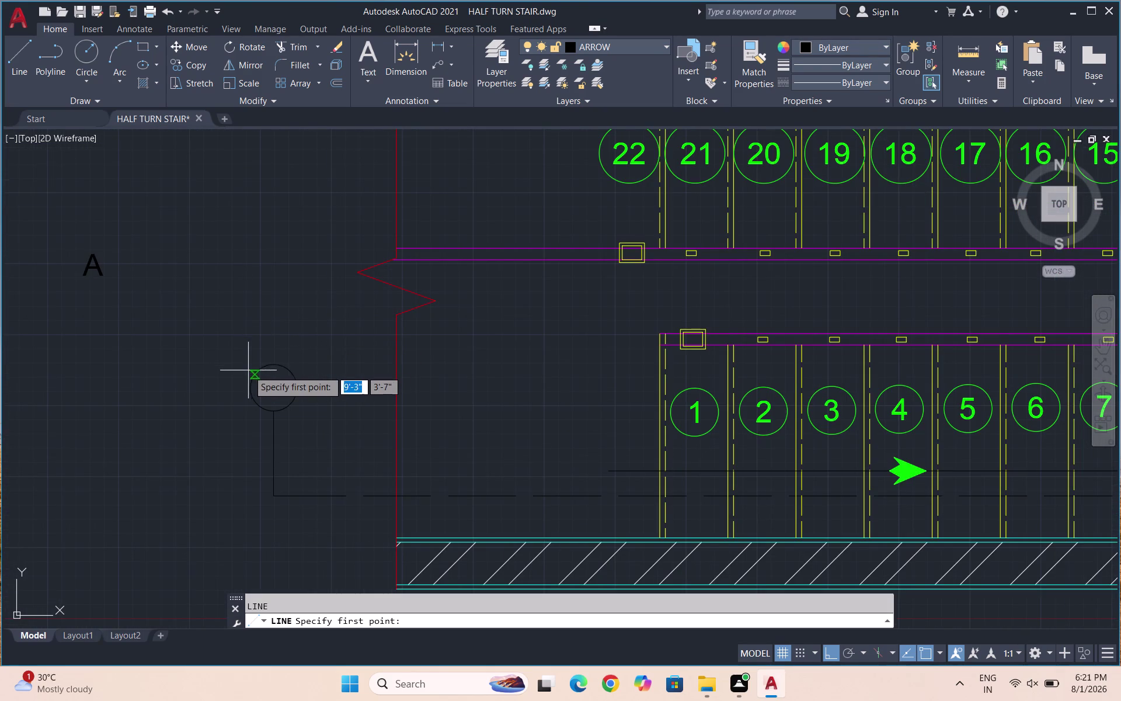
scroll(up, 3)
click(247, 430)
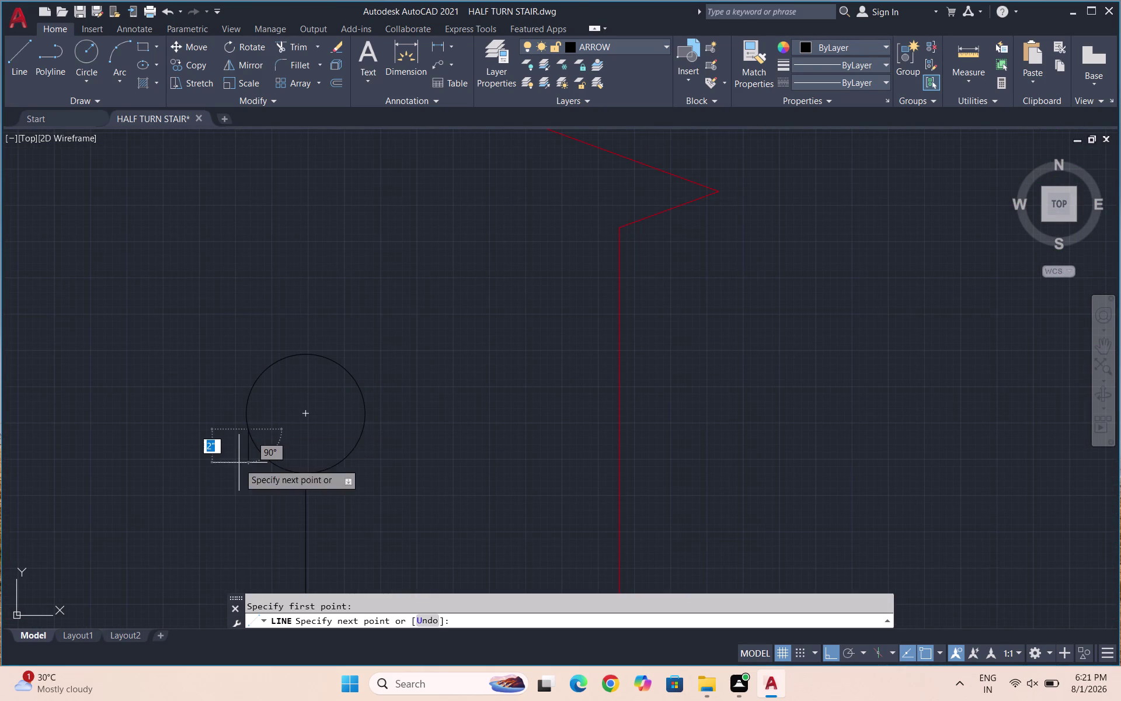
key(F8)
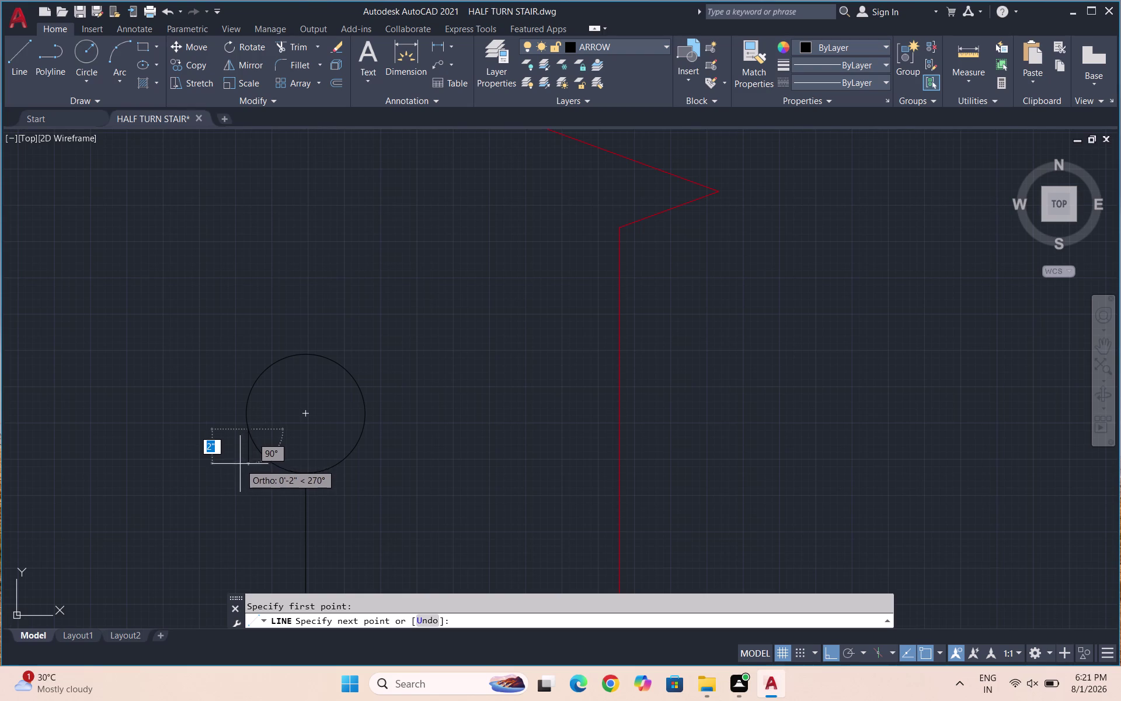
click(235, 461)
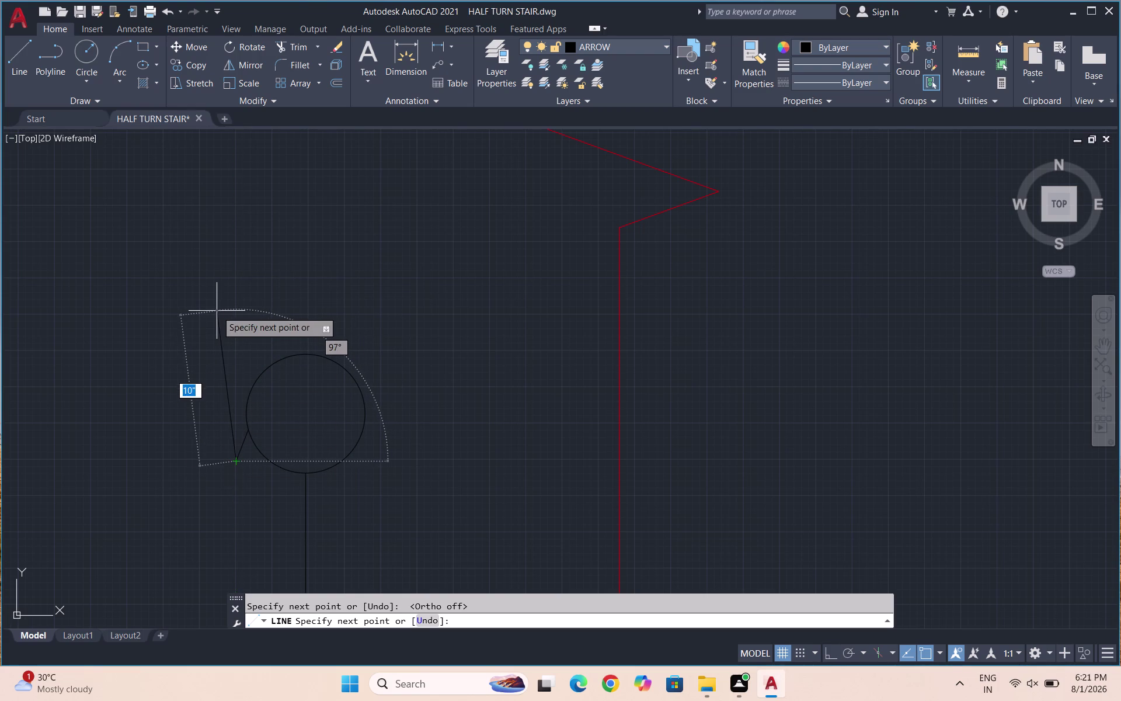
key(Escape)
click(248, 465)
click(230, 441)
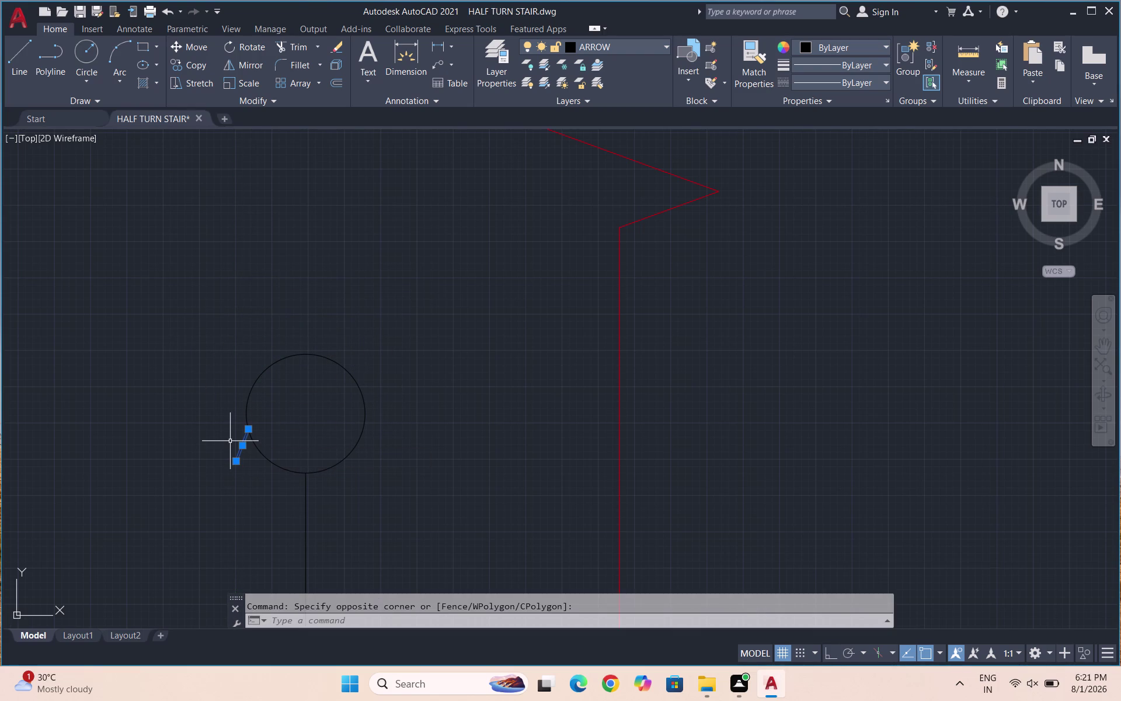
Delete the short strokes and draw the arrow's left edge from the circle to the tip.
key(Delete)
key(l)
key(Return)
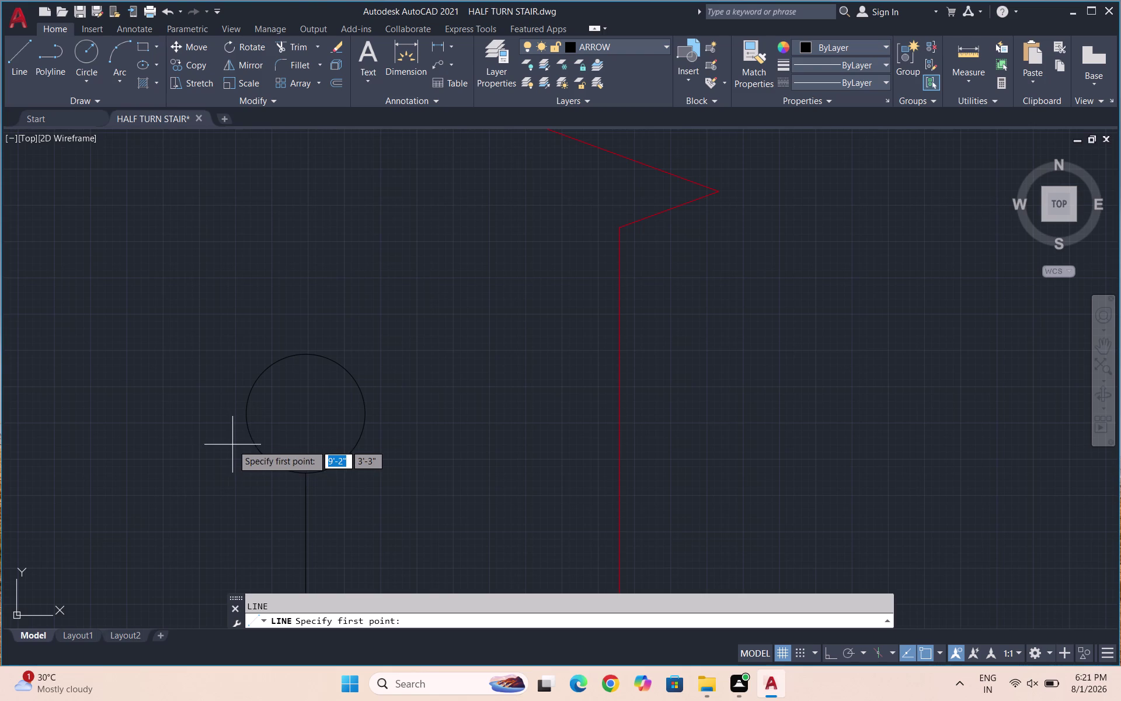
click(248, 424)
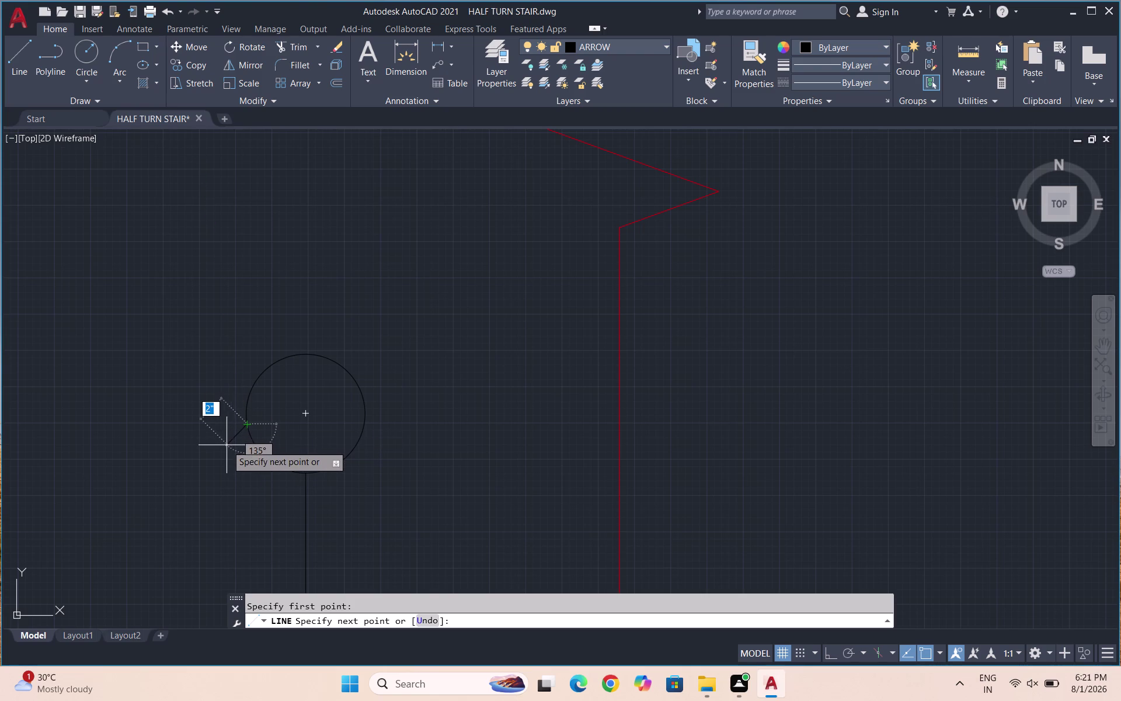
click(213, 450)
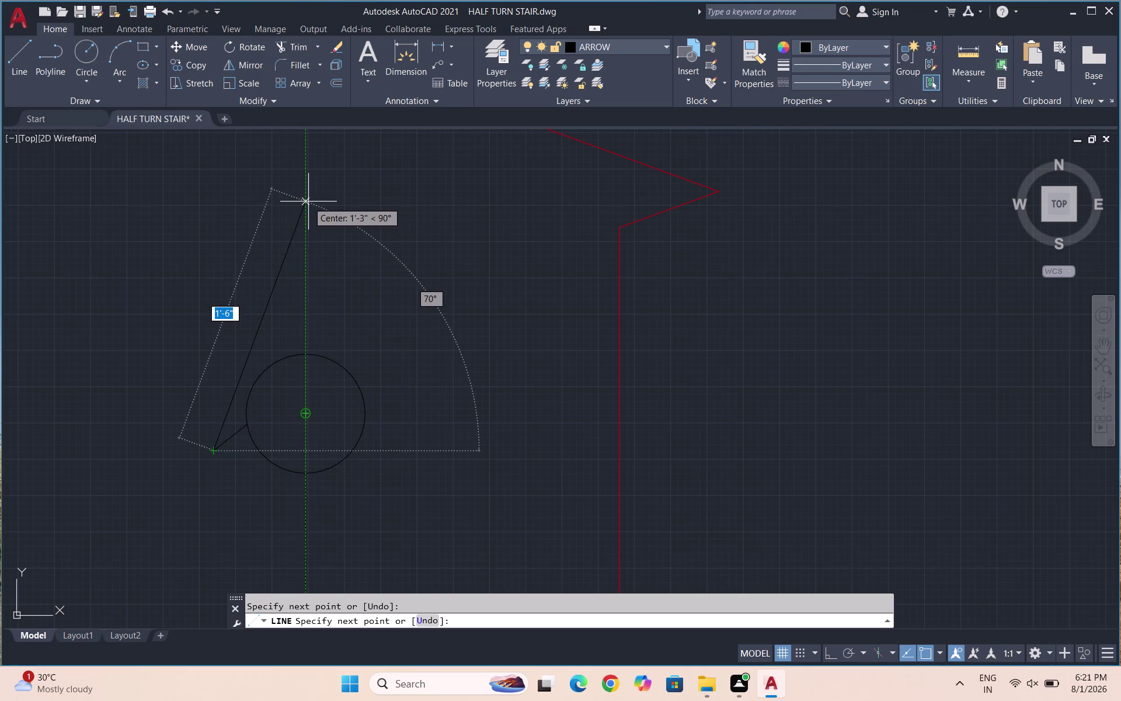
click(308, 202)
key(Escape)
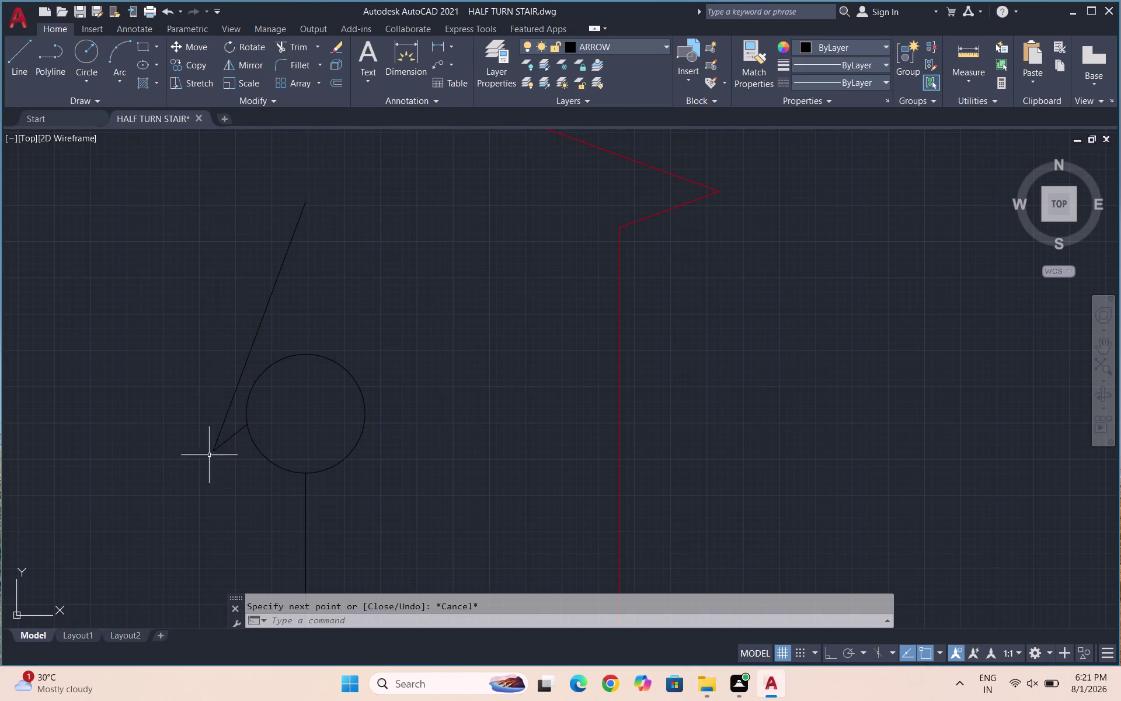
Mirror the left edge about the vertical axis through the tip, then make TEXT current.
drag(230, 466, 231, 453)
click(204, 404)
key(m)
key(i)
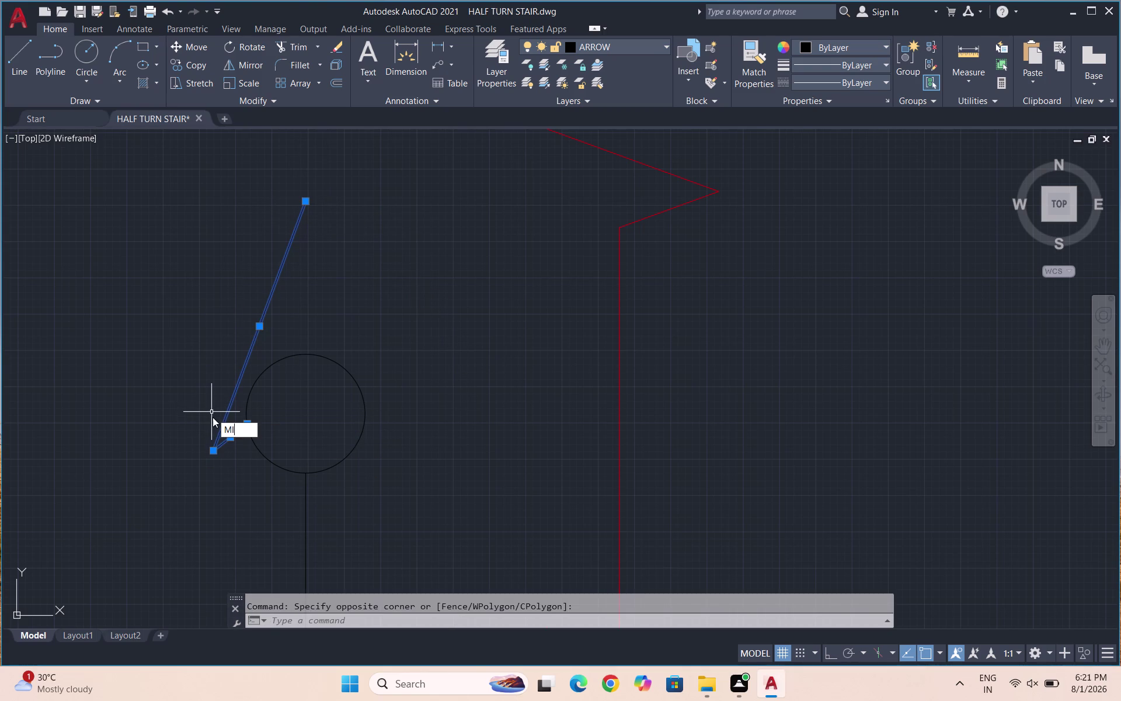
key(Return)
click(305, 205)
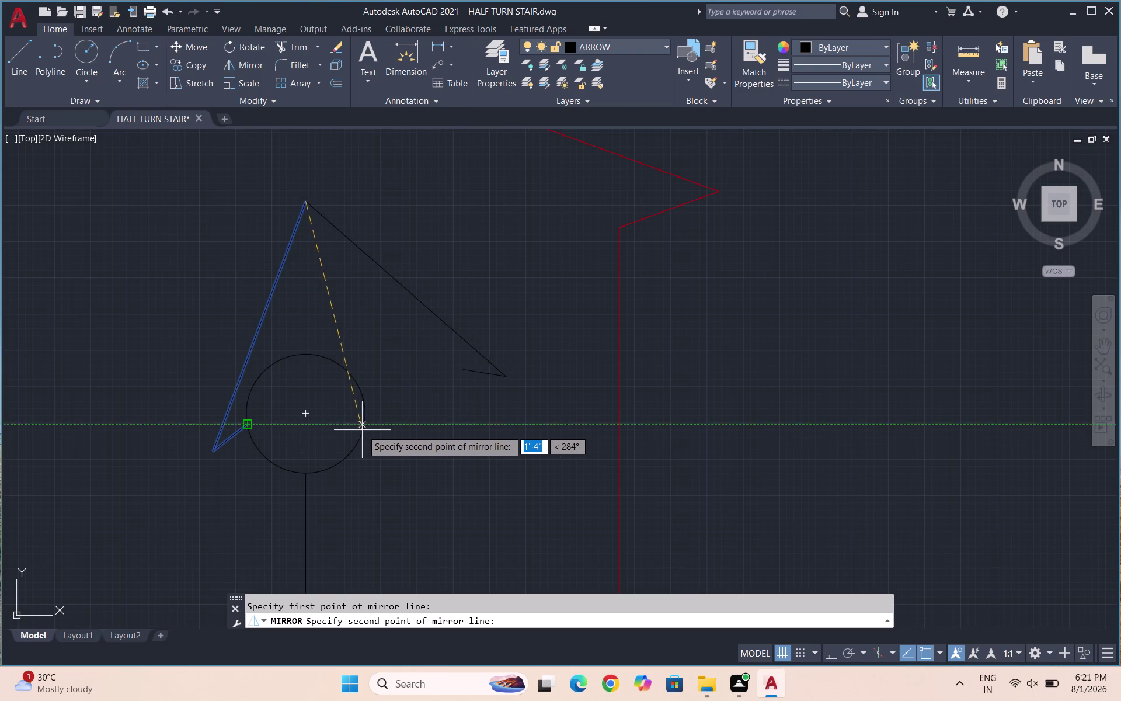
click(308, 463)
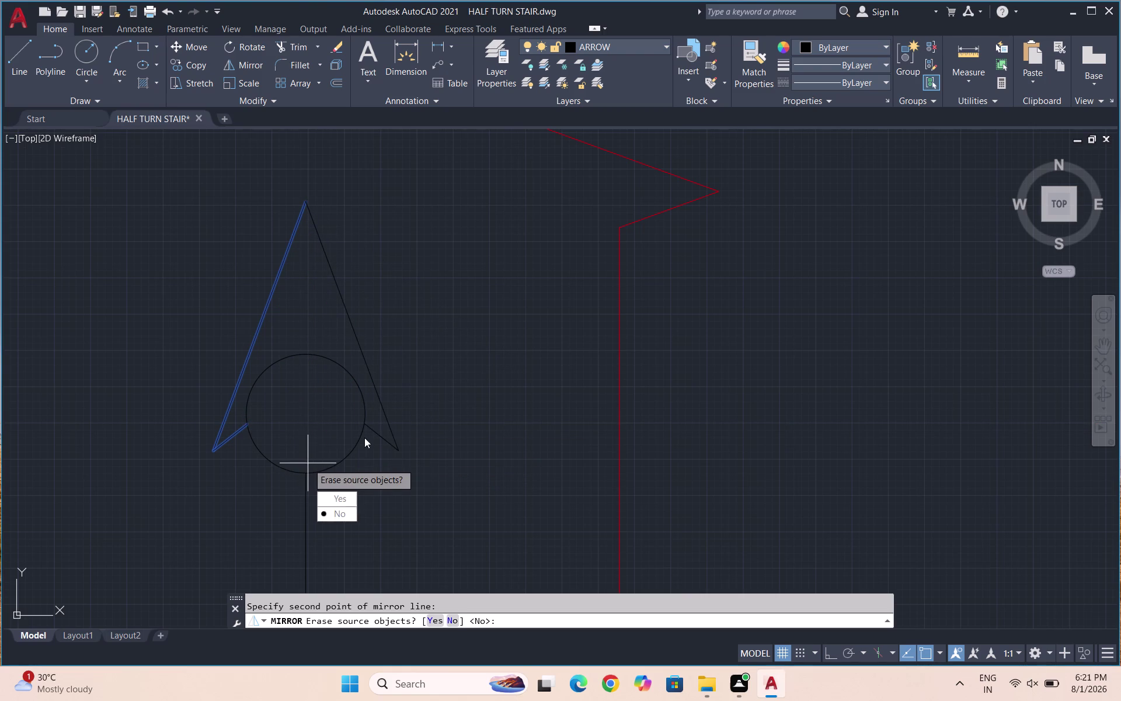
scroll(down, 3)
drag(373, 487, 307, 463)
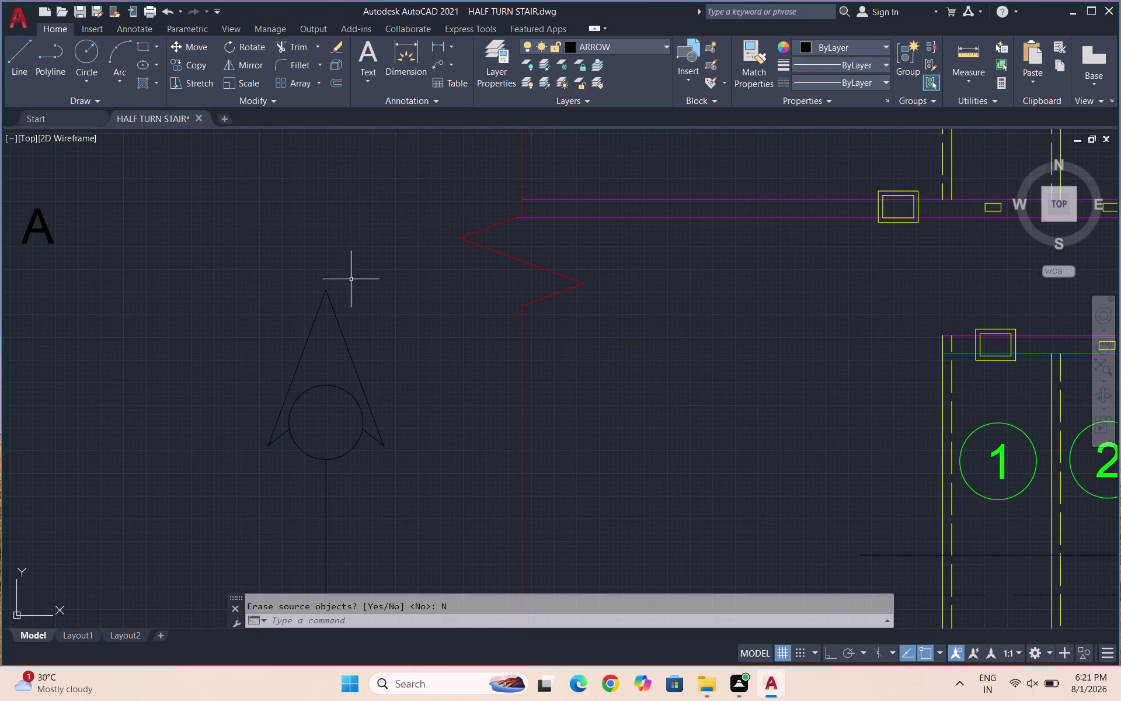
click(592, 46)
click(599, 238)
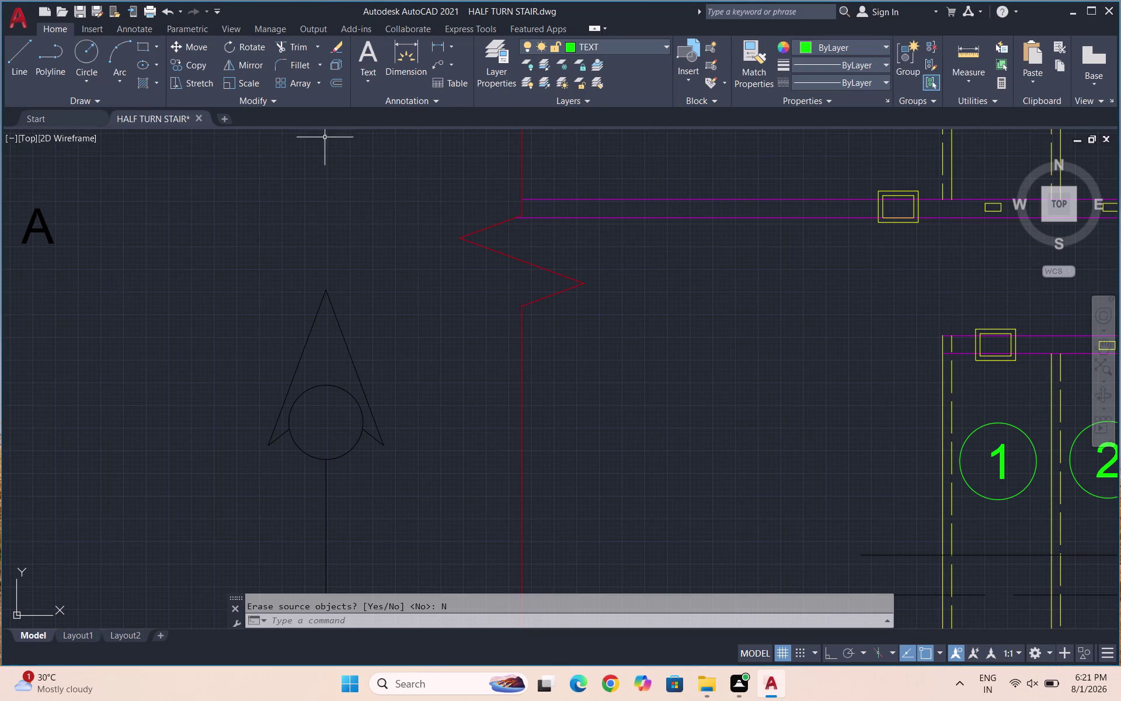
Hatch the inside of the section arrowhead with a SOLID fill.
key(h)
key(Return)
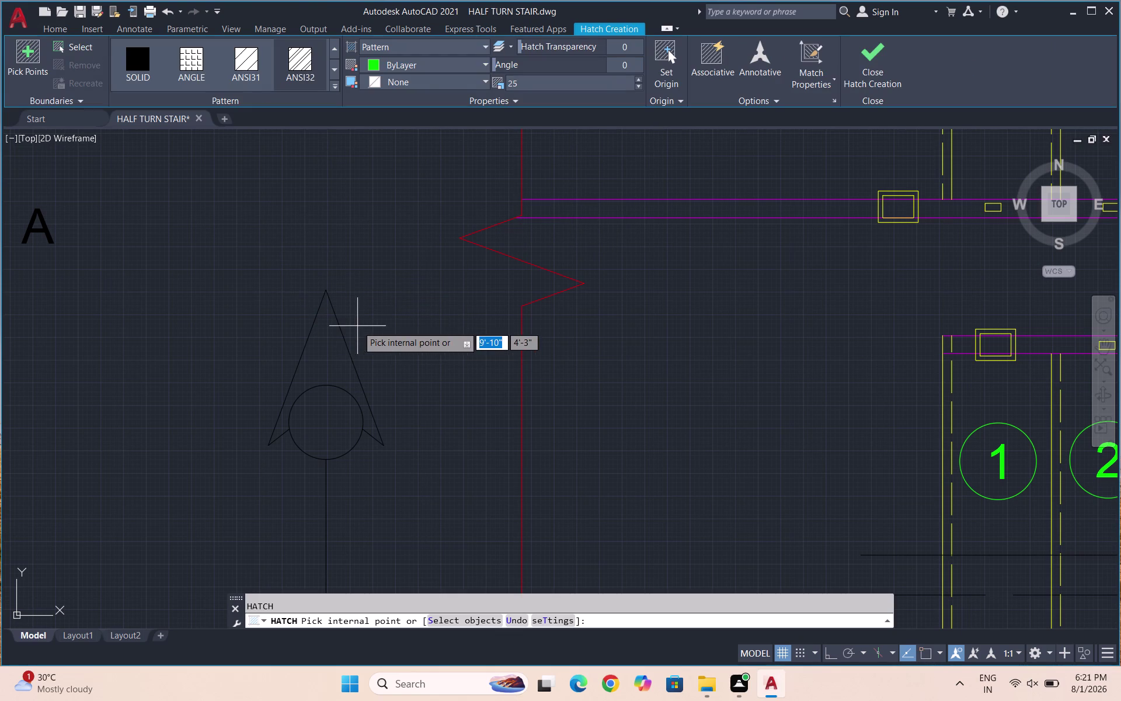
drag(357, 325, 295, 330)
click(331, 357)
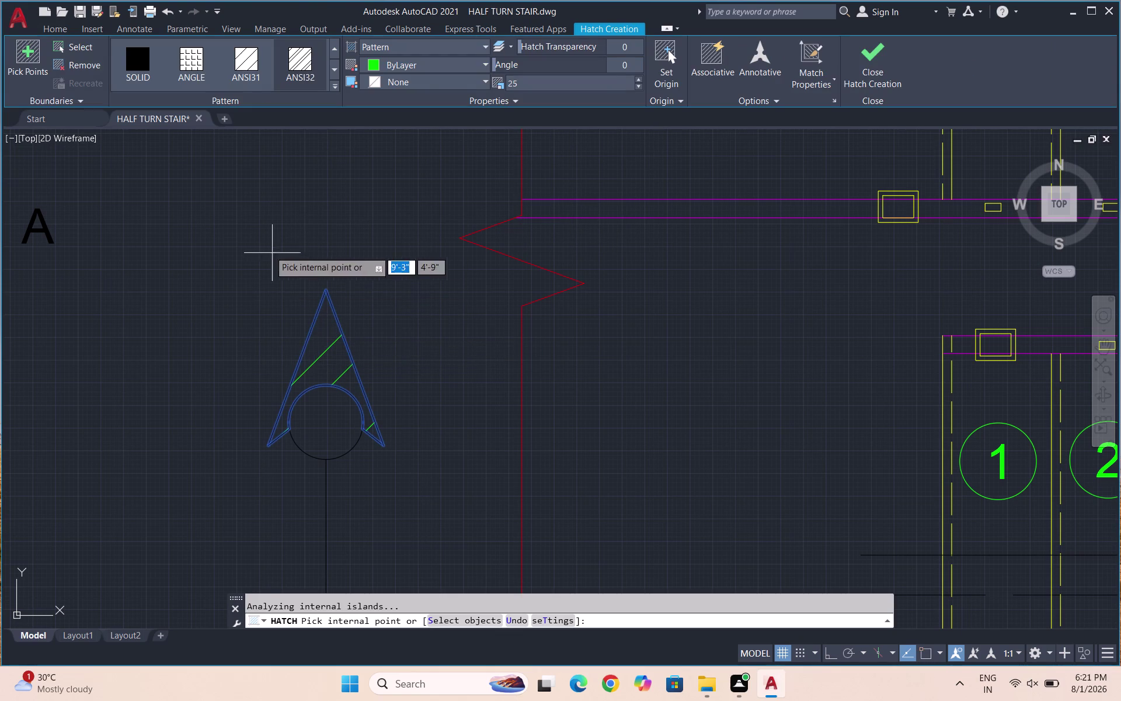
click(135, 68)
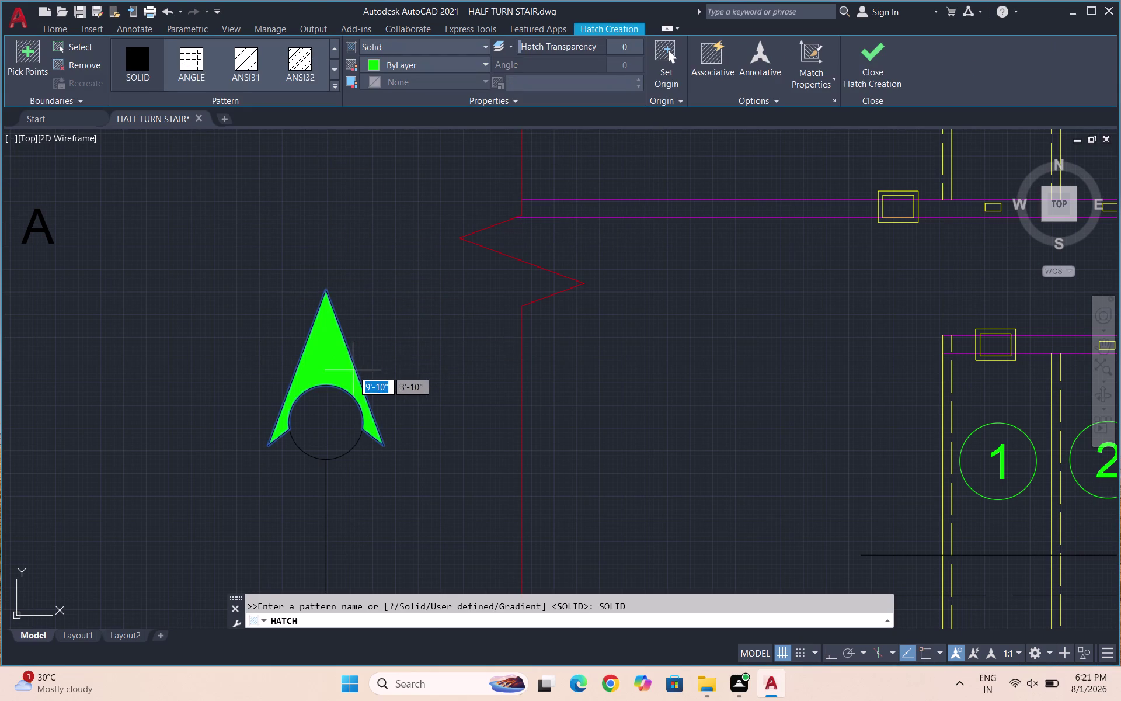
key(Escape)
Copy the letter A to just above the arrow tip.
drag(55, 241, 24, 224)
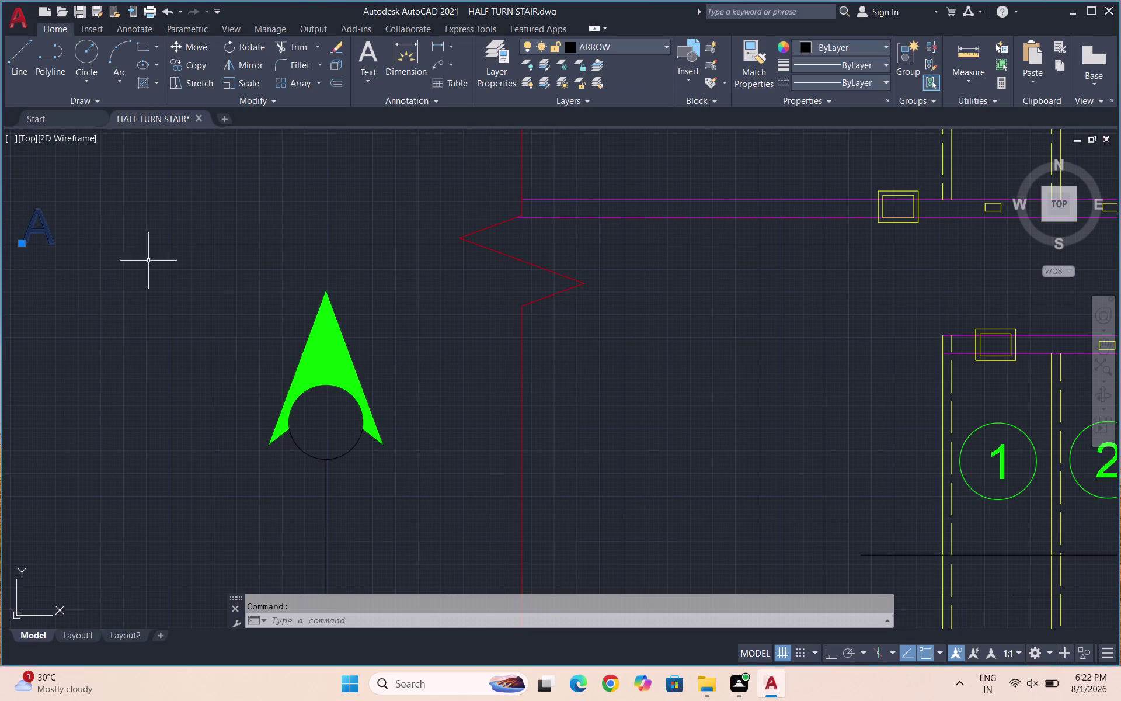
text(CO)
key(Return)
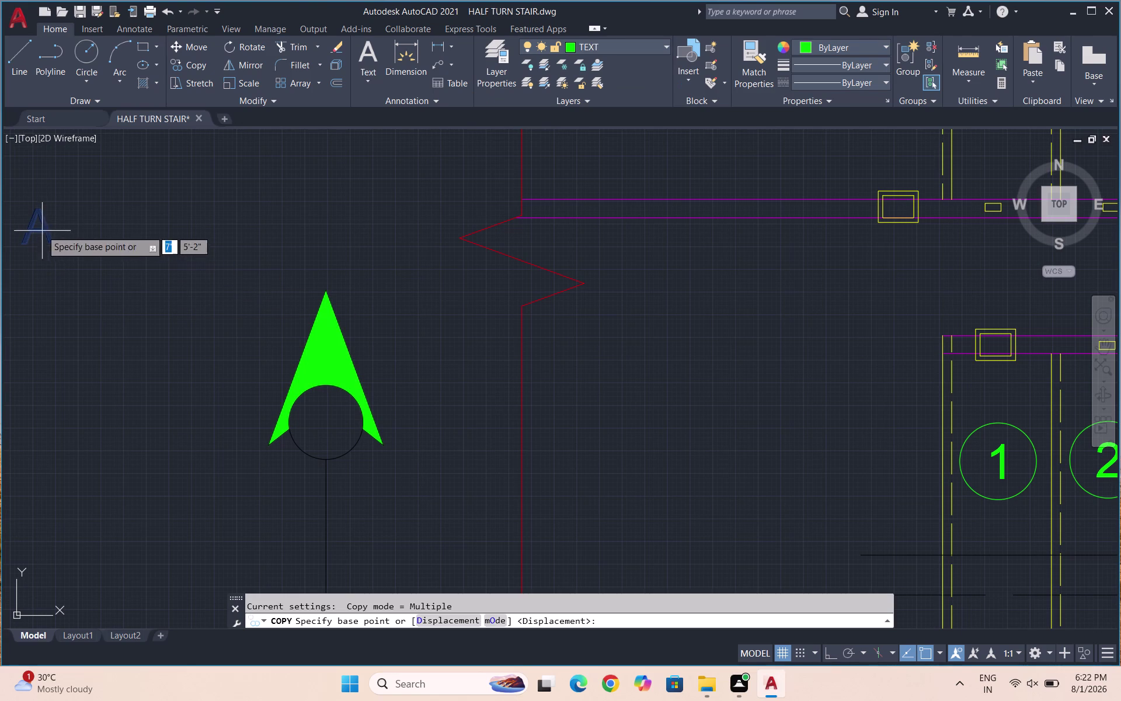
click(41, 229)
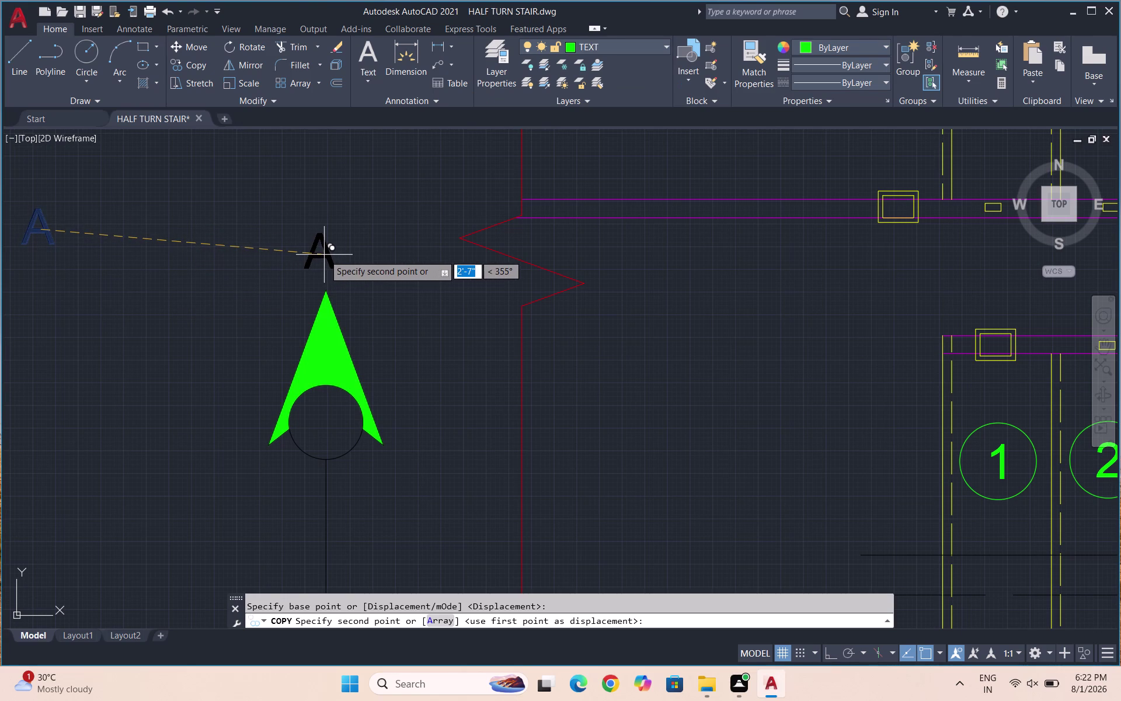
click(326, 256)
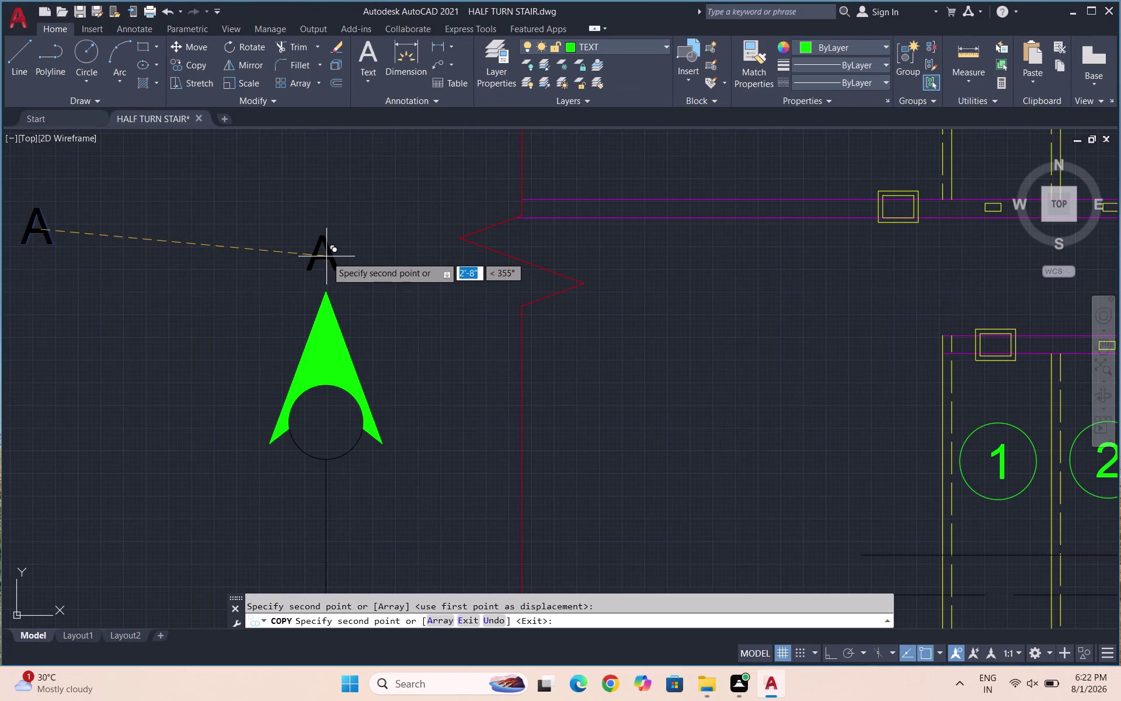
key(Escape)
key(l)
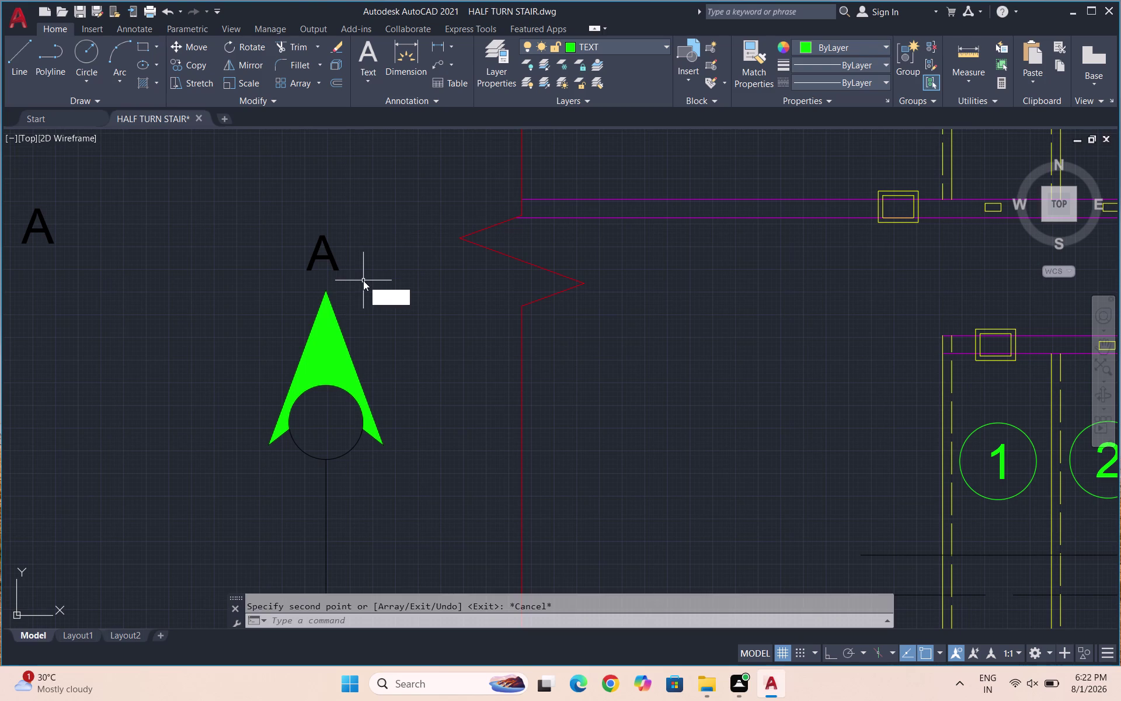
key(Return)
scroll(up, 3)
Make DEFPOINTS the current layer and start a trial line near the letter A.
click(610, 45)
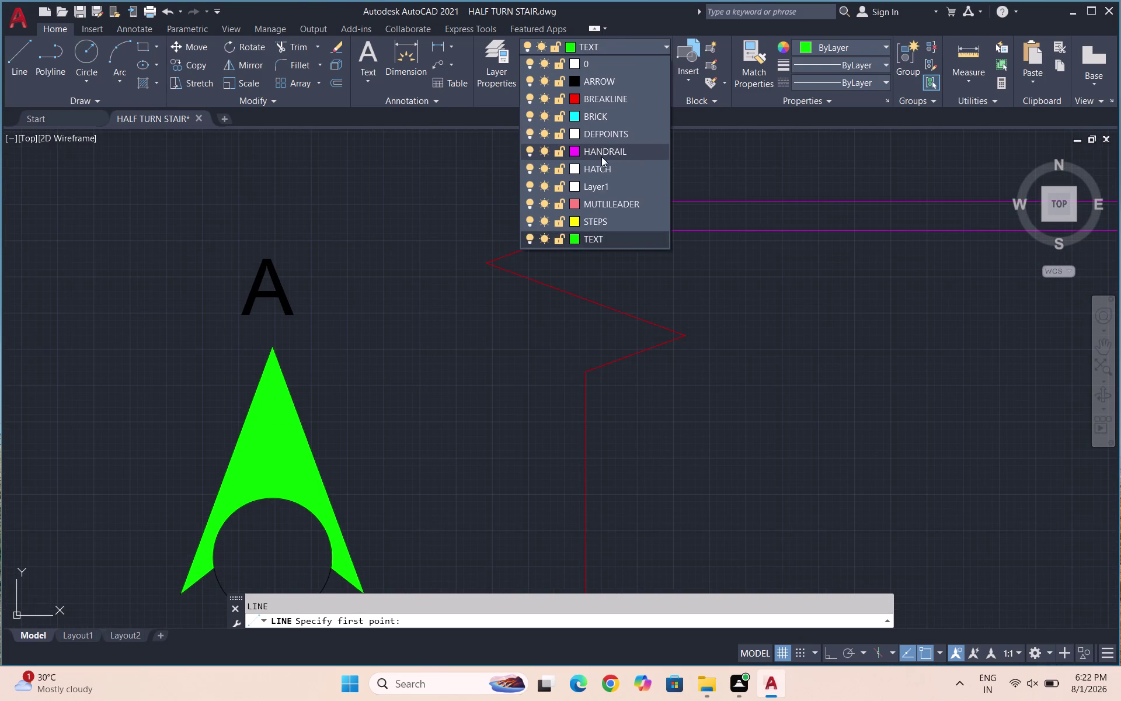
click(584, 128)
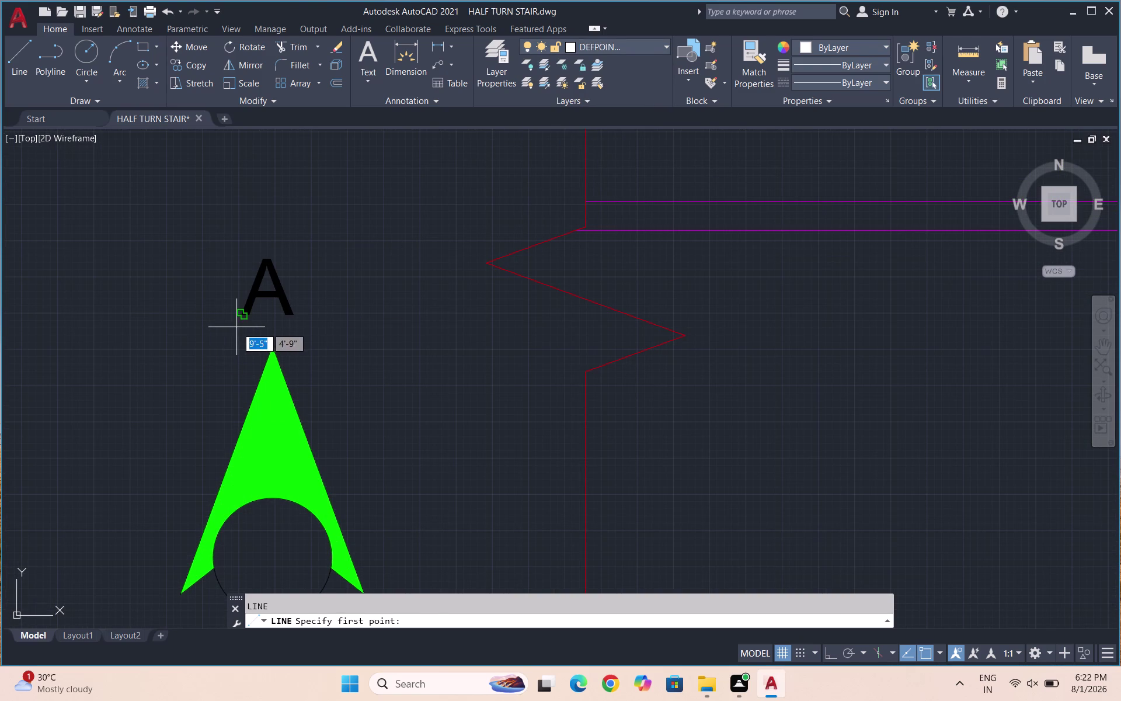
click(237, 328)
key(Escape)
key(space)
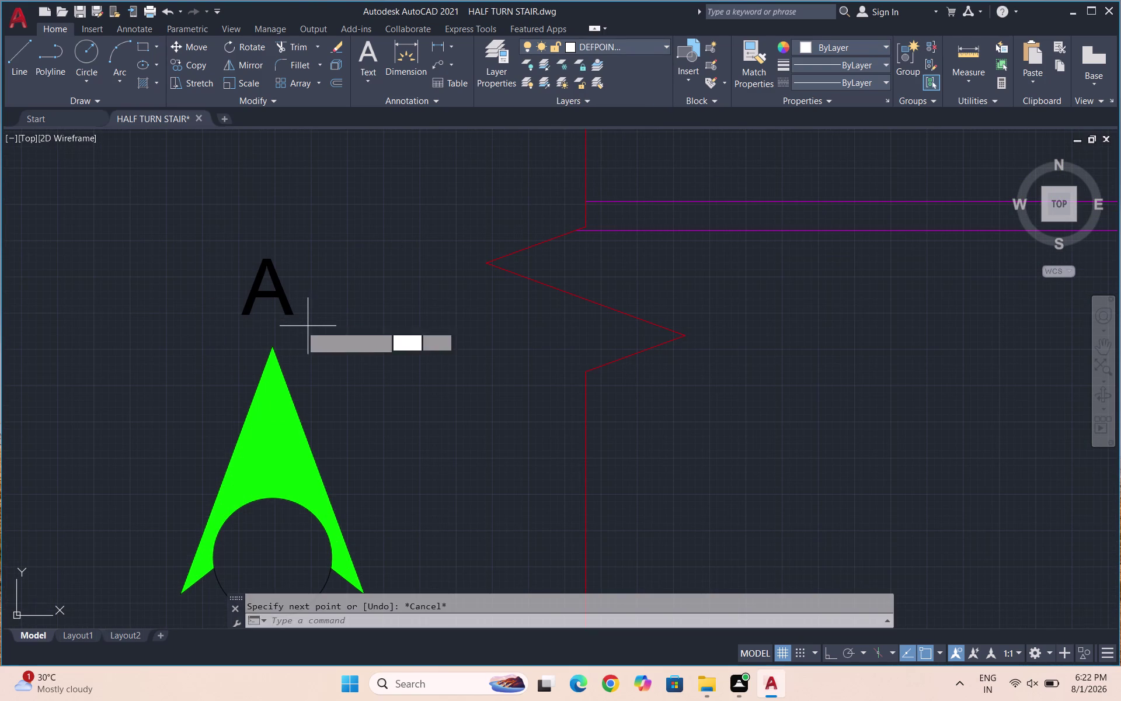
scroll(up, 3)
click(191, 348)
key(space)
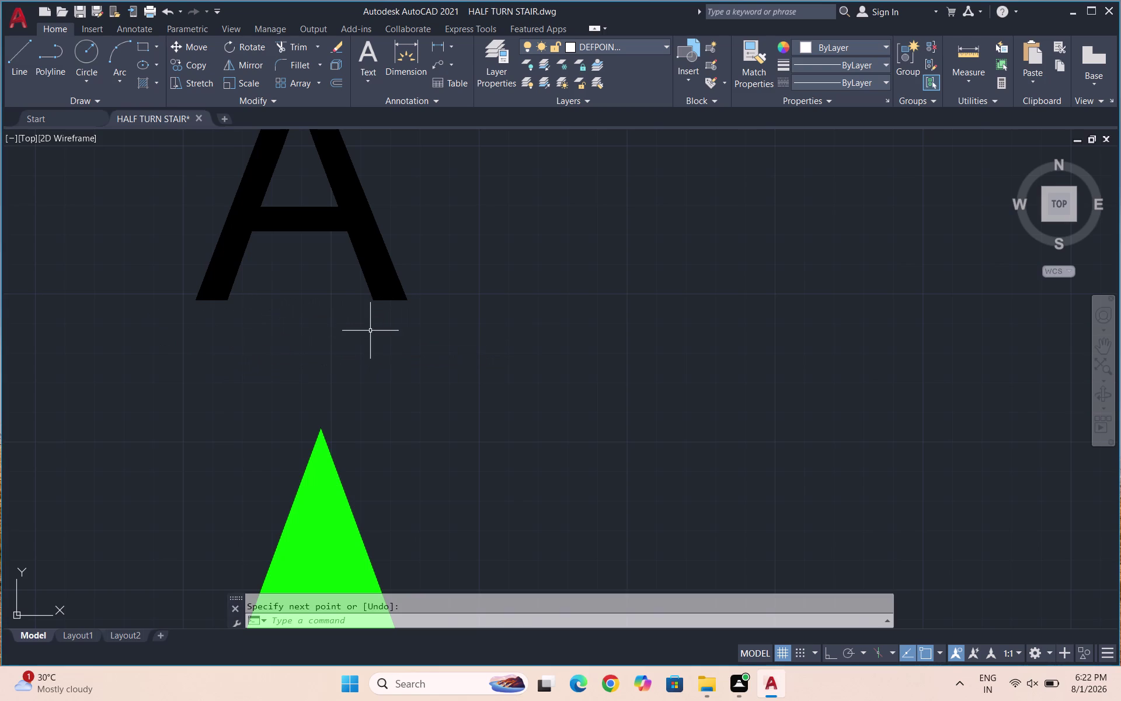
After cancelled attempts at the letter A, draw a horizontal line above the section arrowhead.
key(space)
click(191, 358)
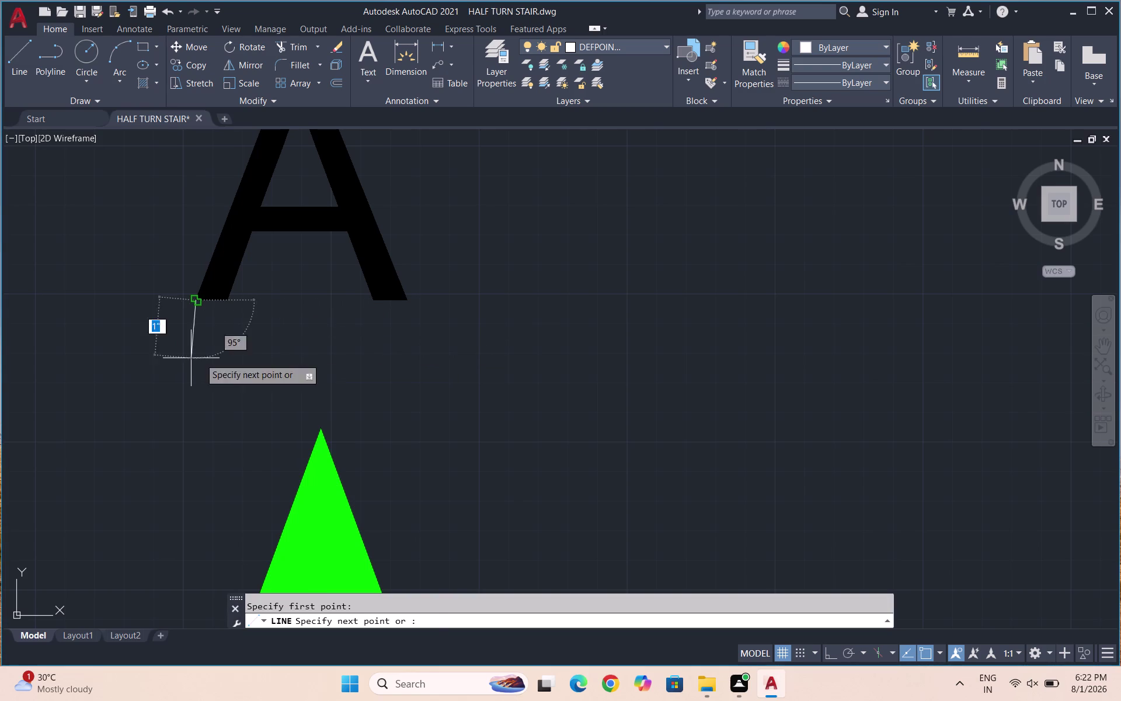
key(Escape)
scroll(up, 3)
key(space)
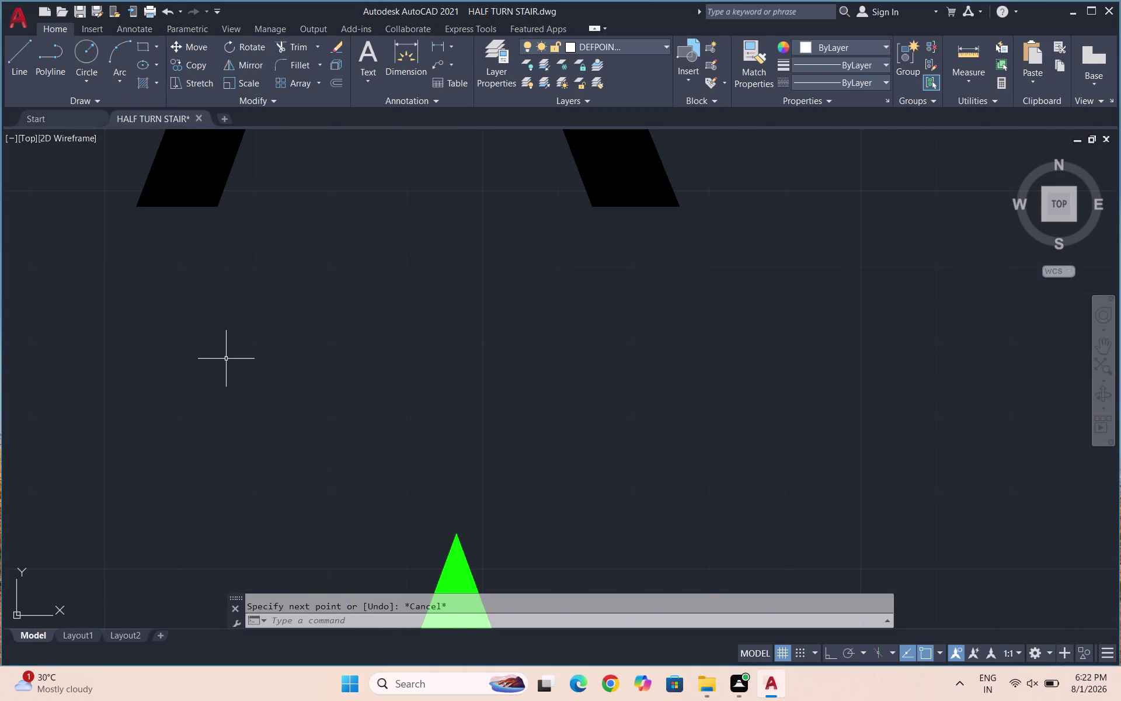
click(128, 340)
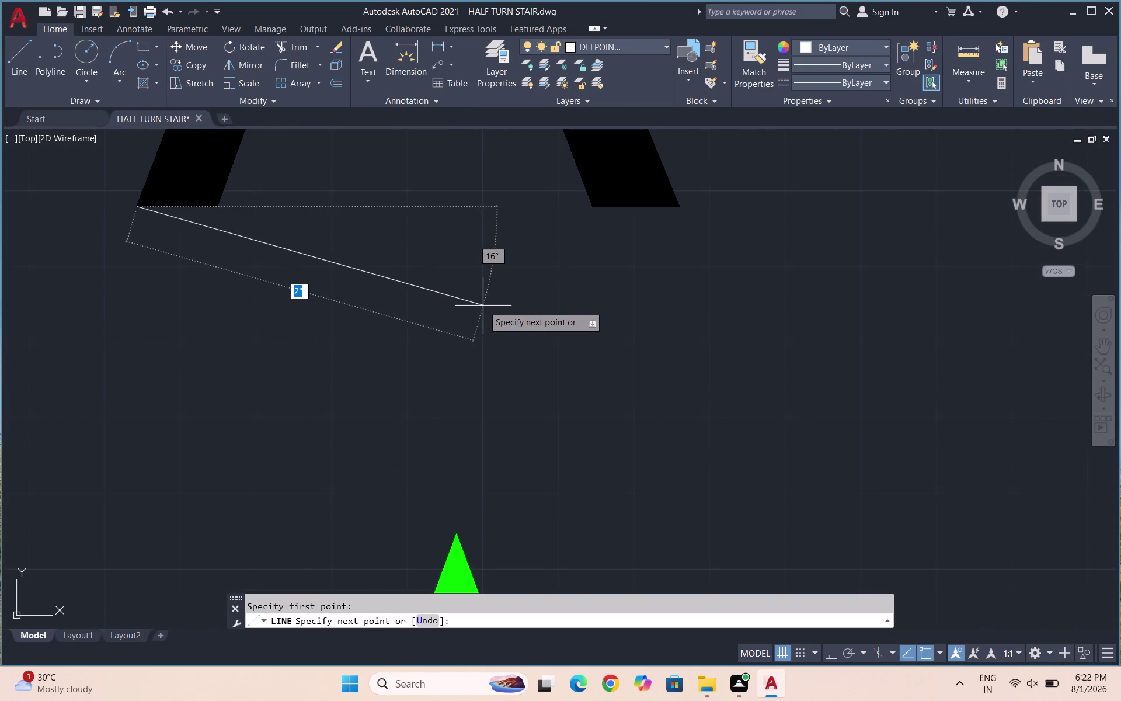
key(Escape)
key(space)
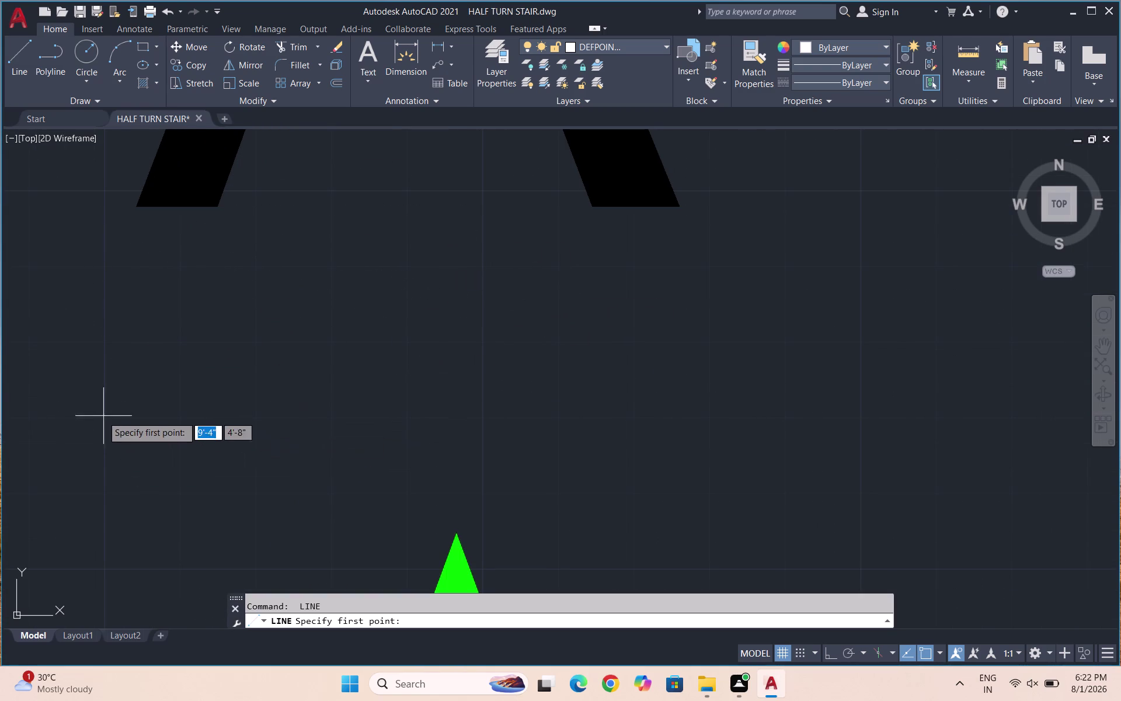
click(75, 406)
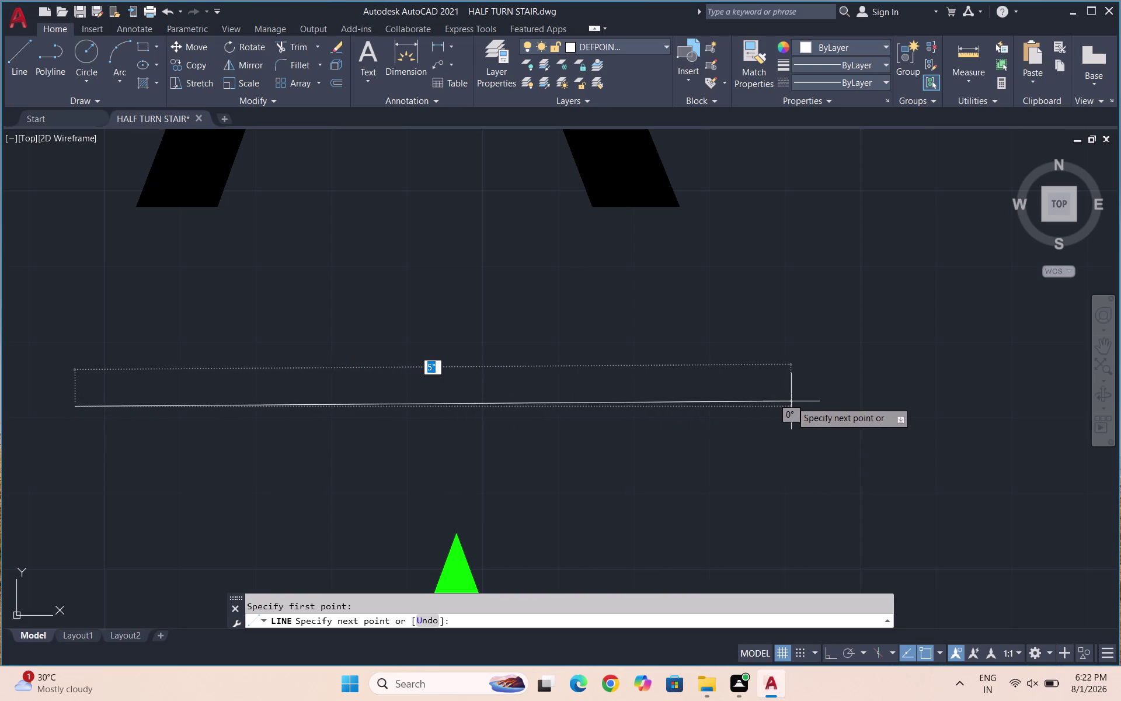
click(792, 401)
scroll(down, 3)
key(Escape)
scroll(down, 3)
scroll(down, 3)
click(733, 545)
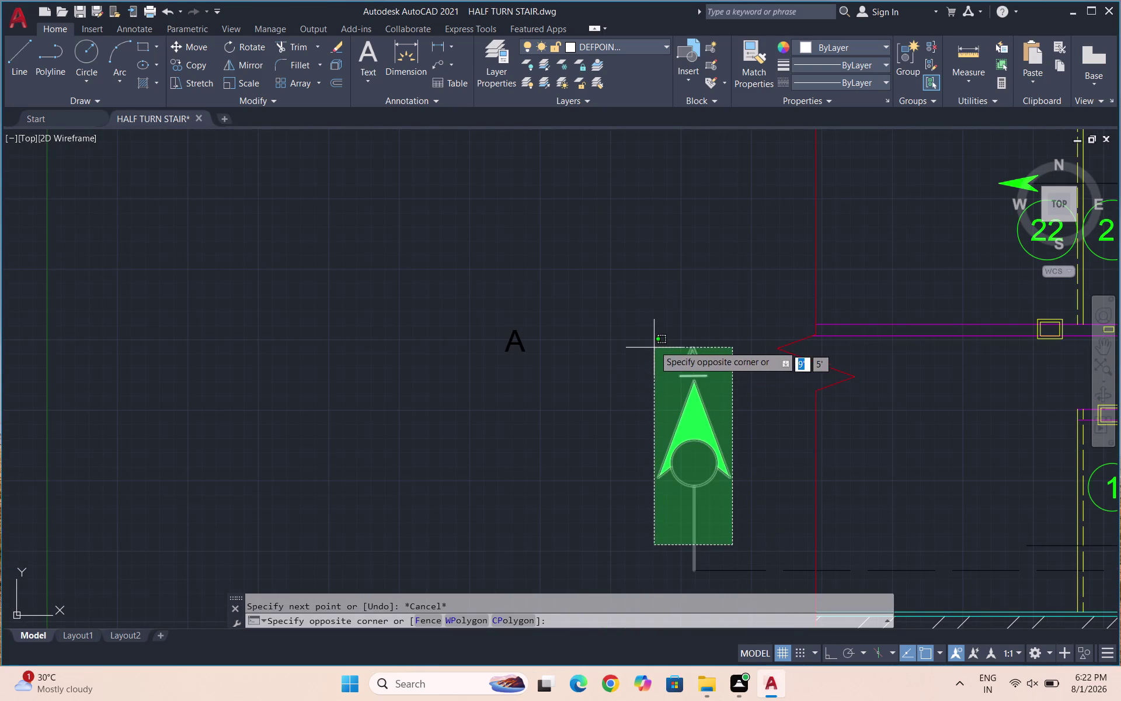
click(652, 338)
scroll(down, 3)
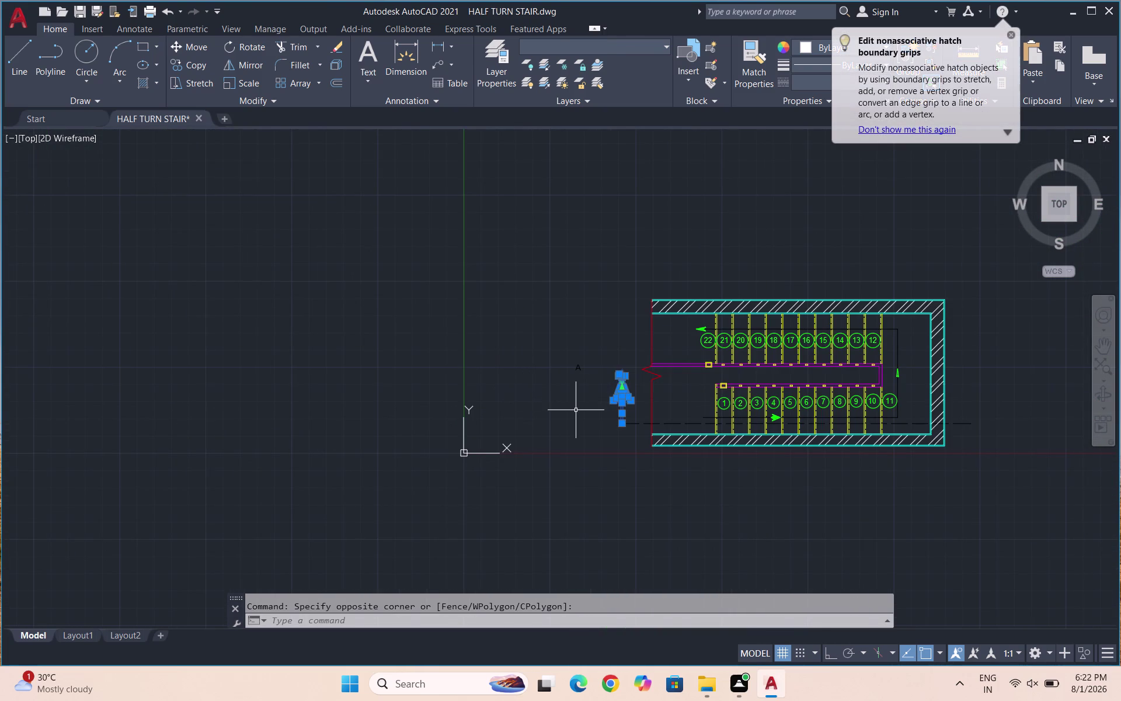
key(Escape)
scroll(up, 3)
drag(630, 419, 619, 408)
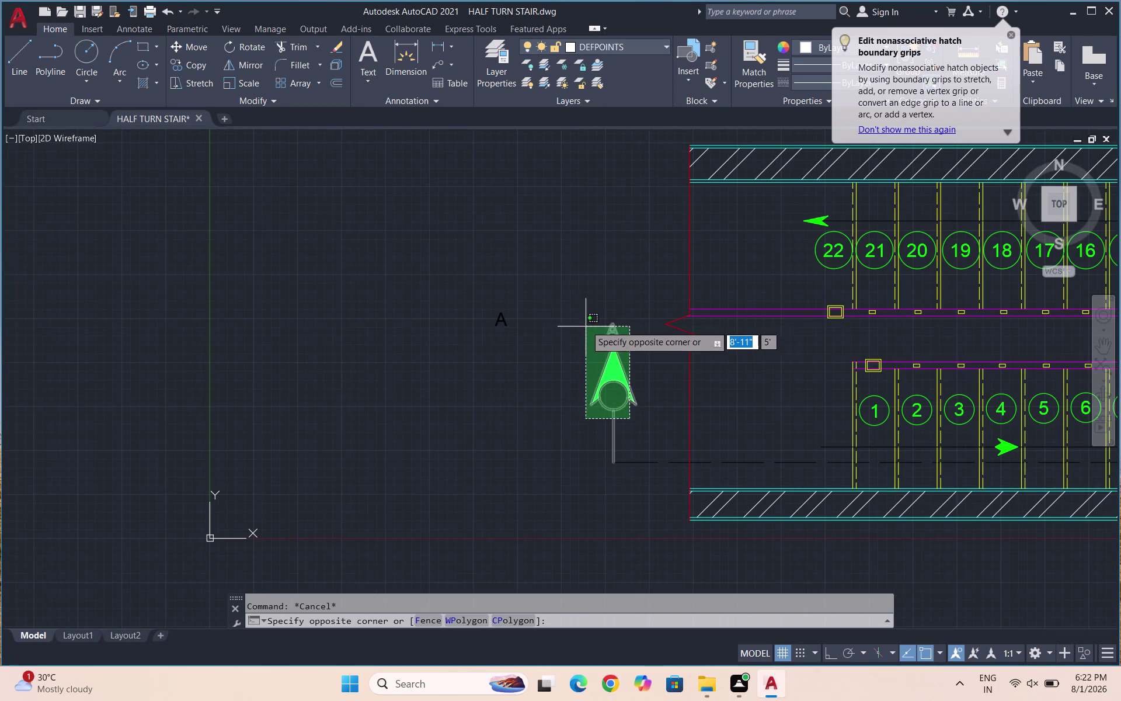
click(586, 310)
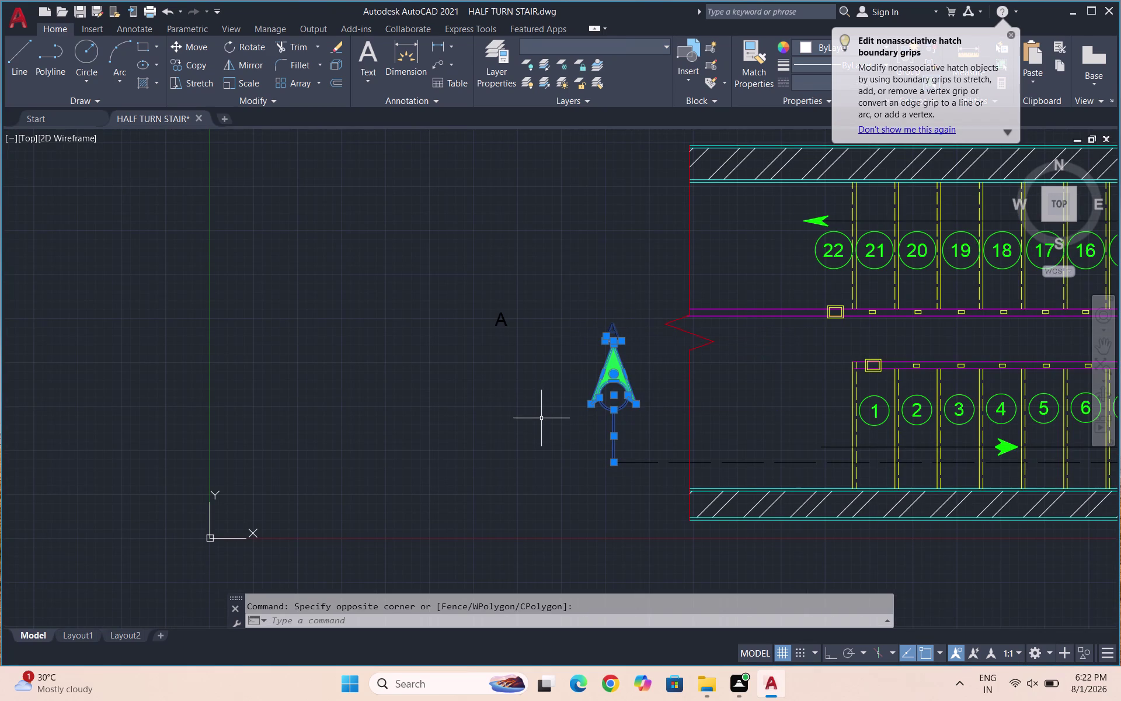
text(CO)
key(Return)
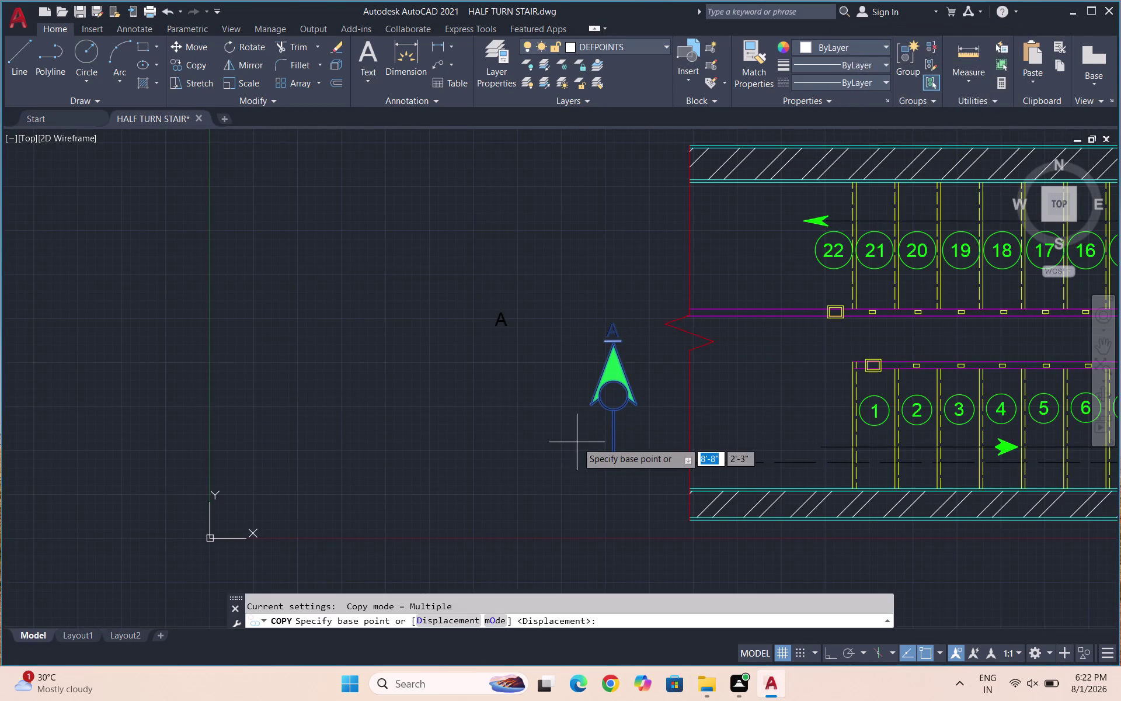
click(615, 462)
scroll(down, 3)
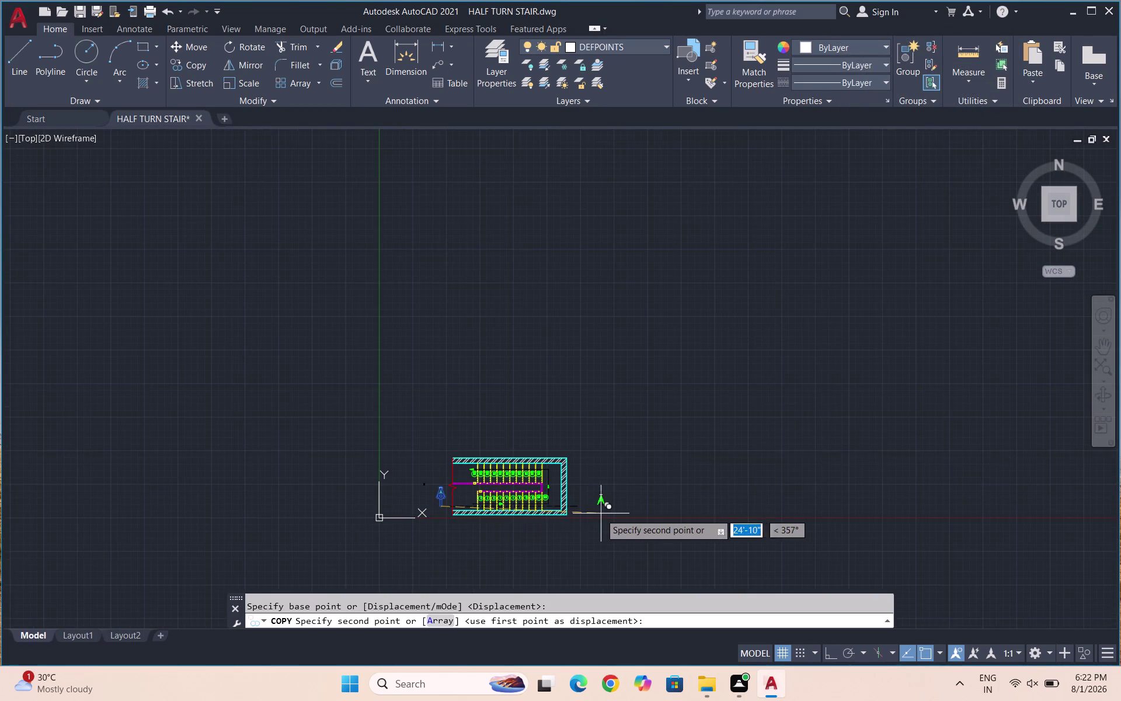
scroll(up, 3)
scroll(up, 3)
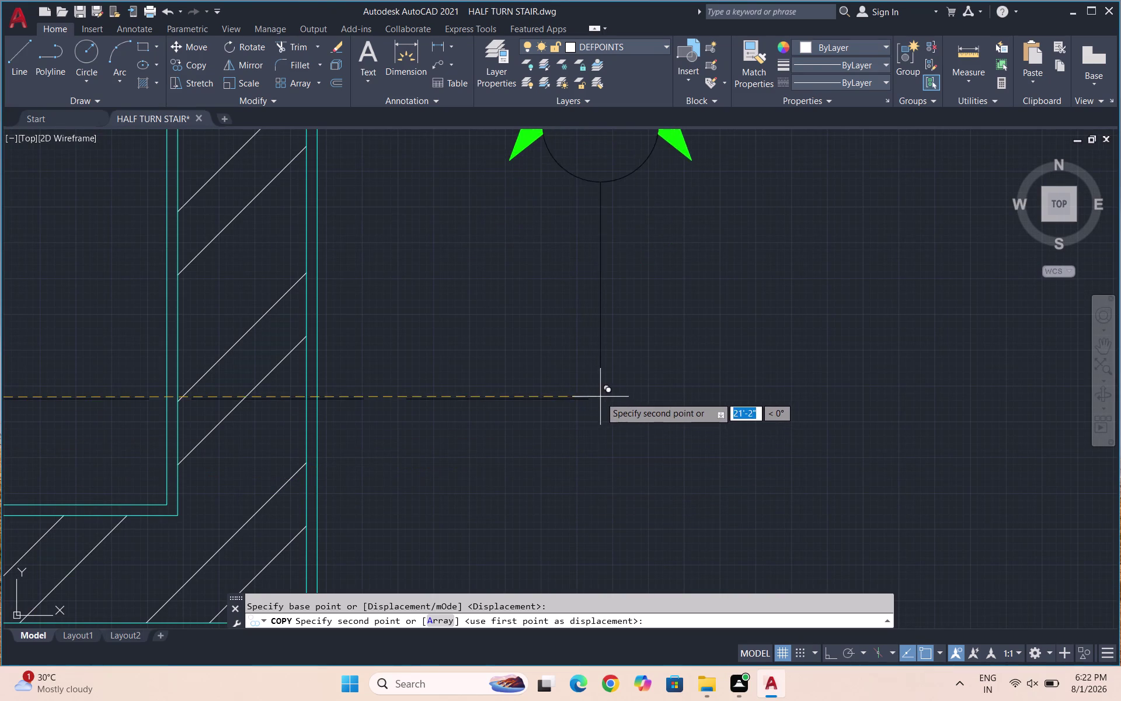
click(590, 397)
scroll(down, 3)
key(Escape)
scroll(down, 3)
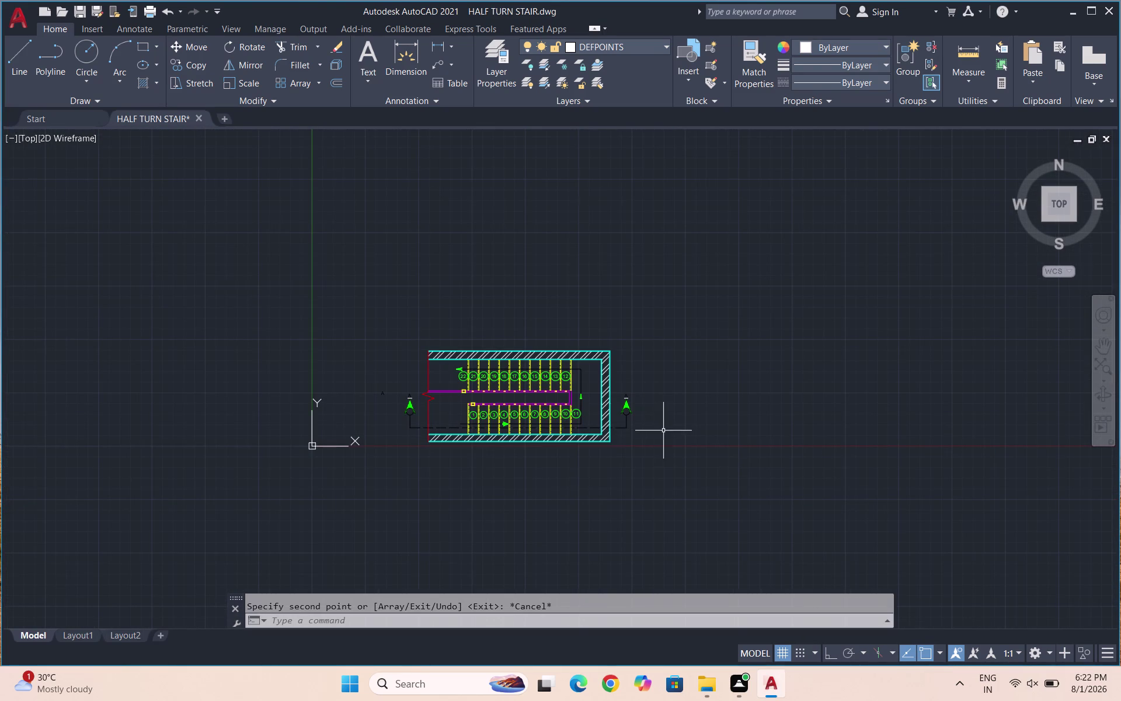
scroll(down, 3)
scroll(up, 3)
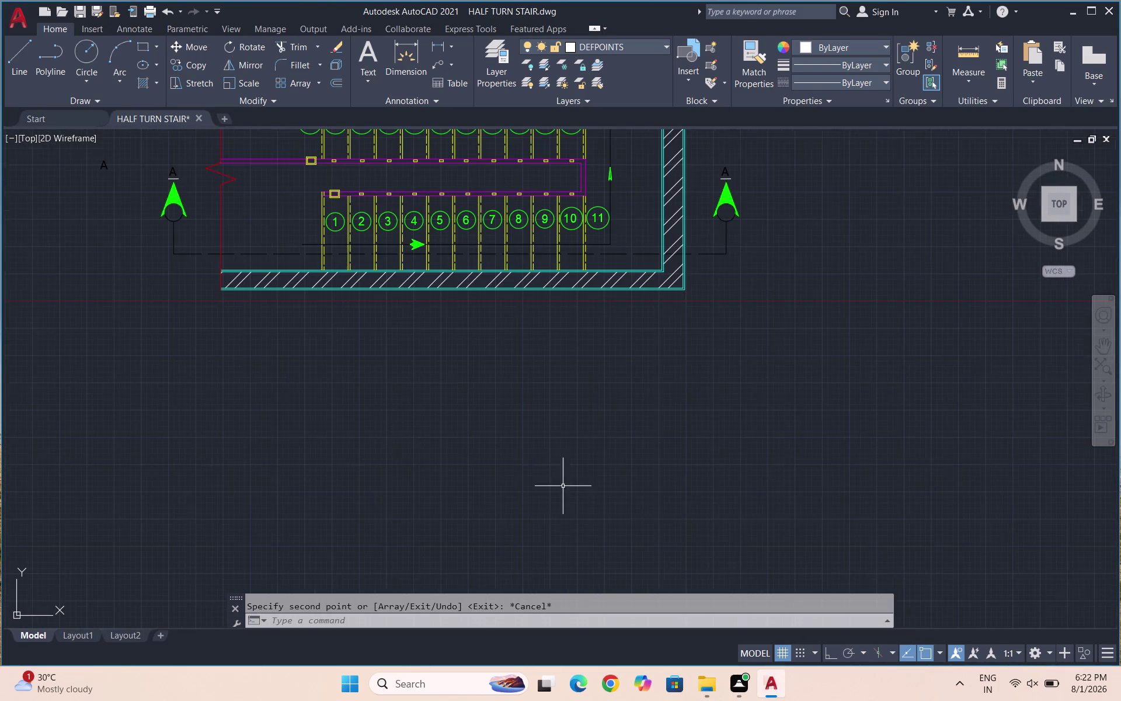
scroll(down, 3)
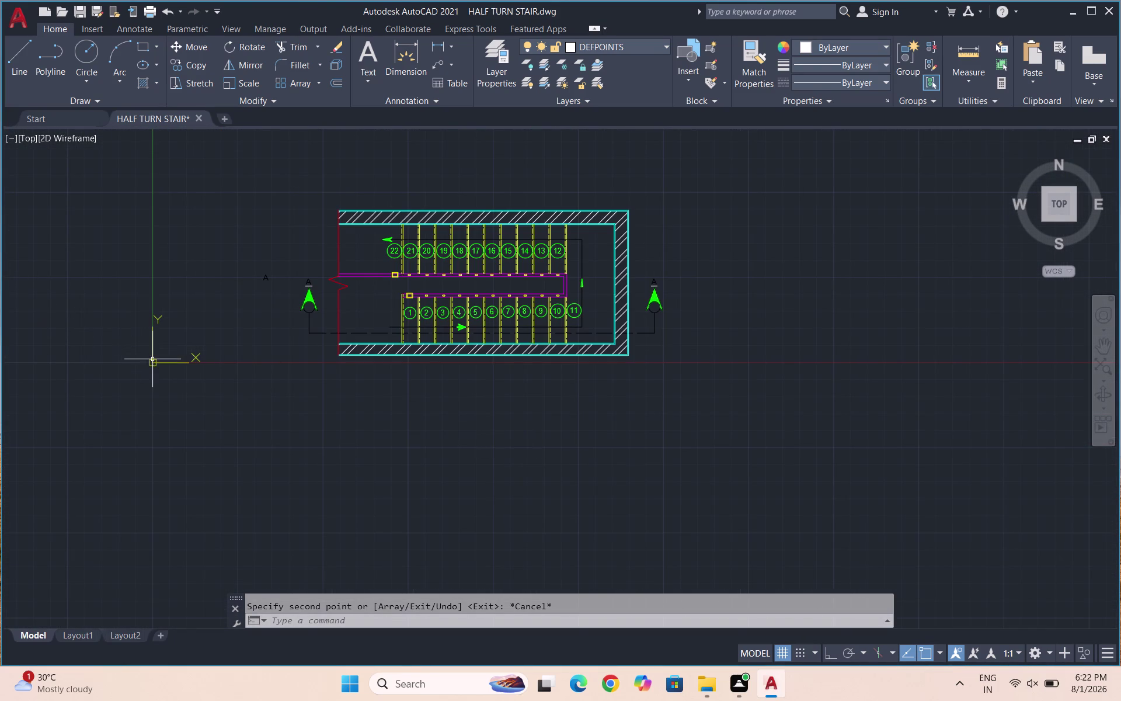
click(152, 359)
drag(152, 360, 20, 596)
click(19, 596)
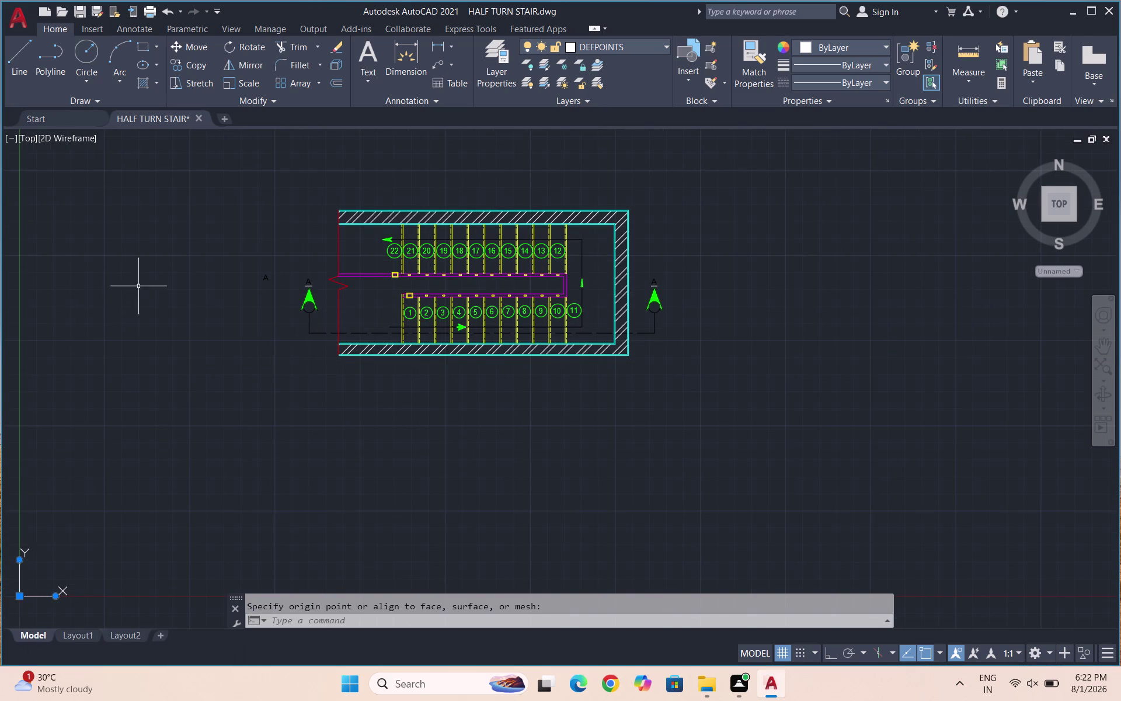
Window-select and erase the stray letter A left of the left section marker.
scroll(up, 3)
drag(307, 292, 303, 272)
click(268, 249)
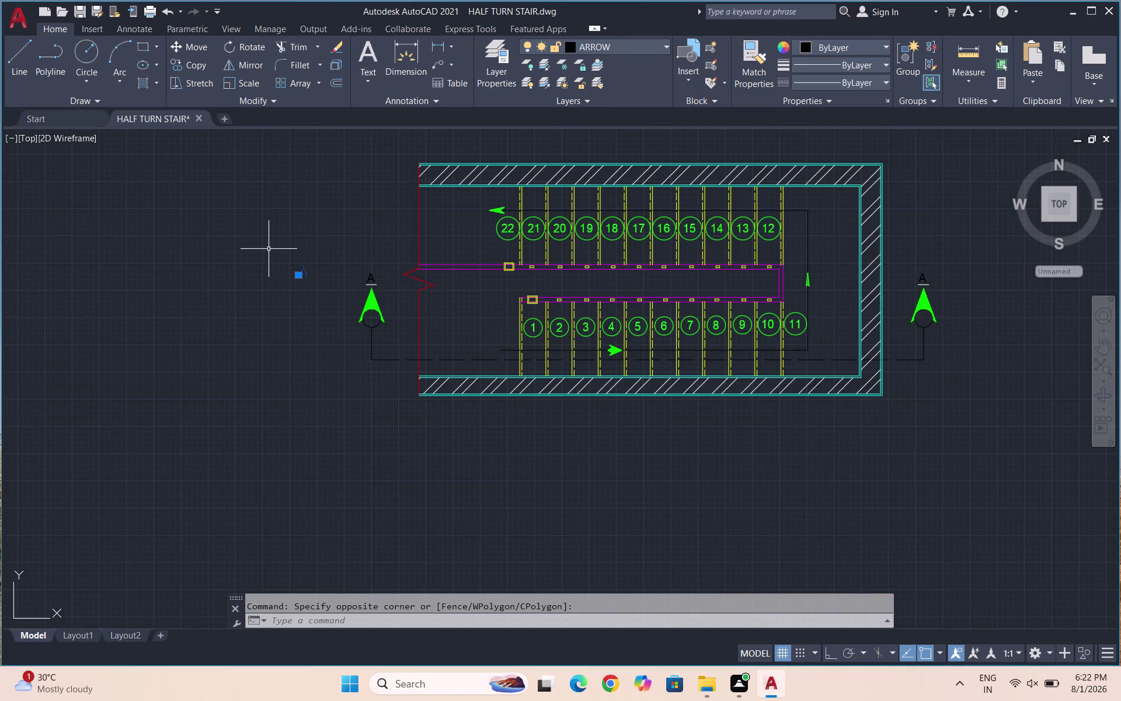
key(Delete)
scroll(down, 3)
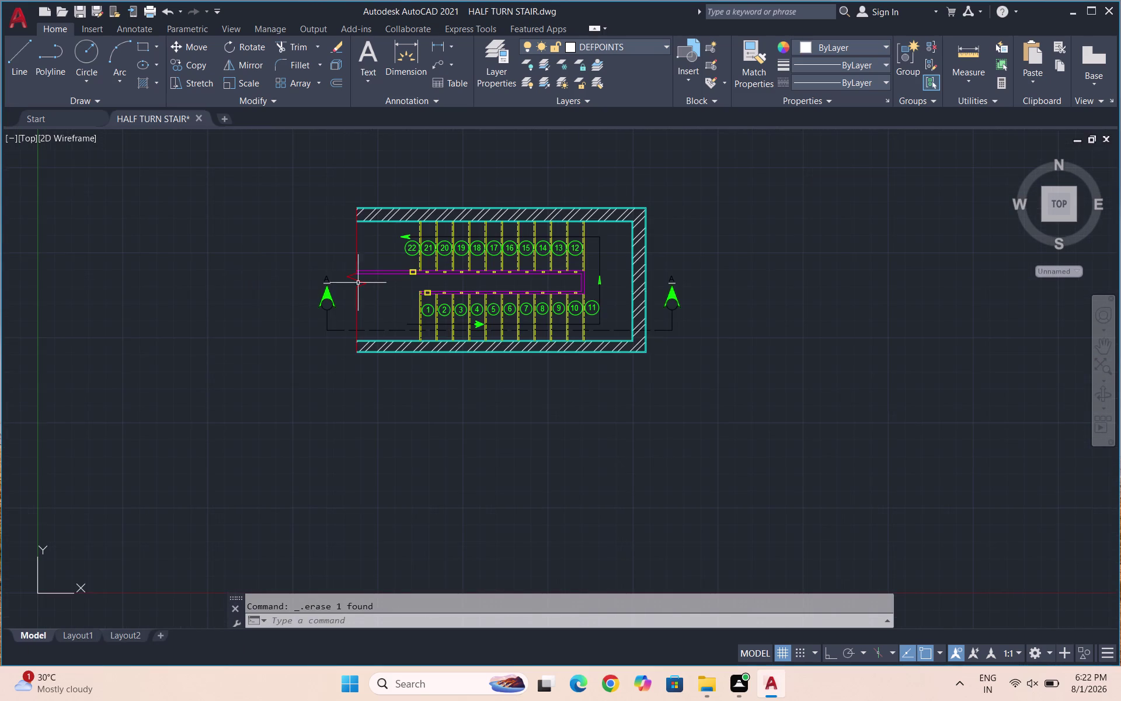
scroll(down, 3)
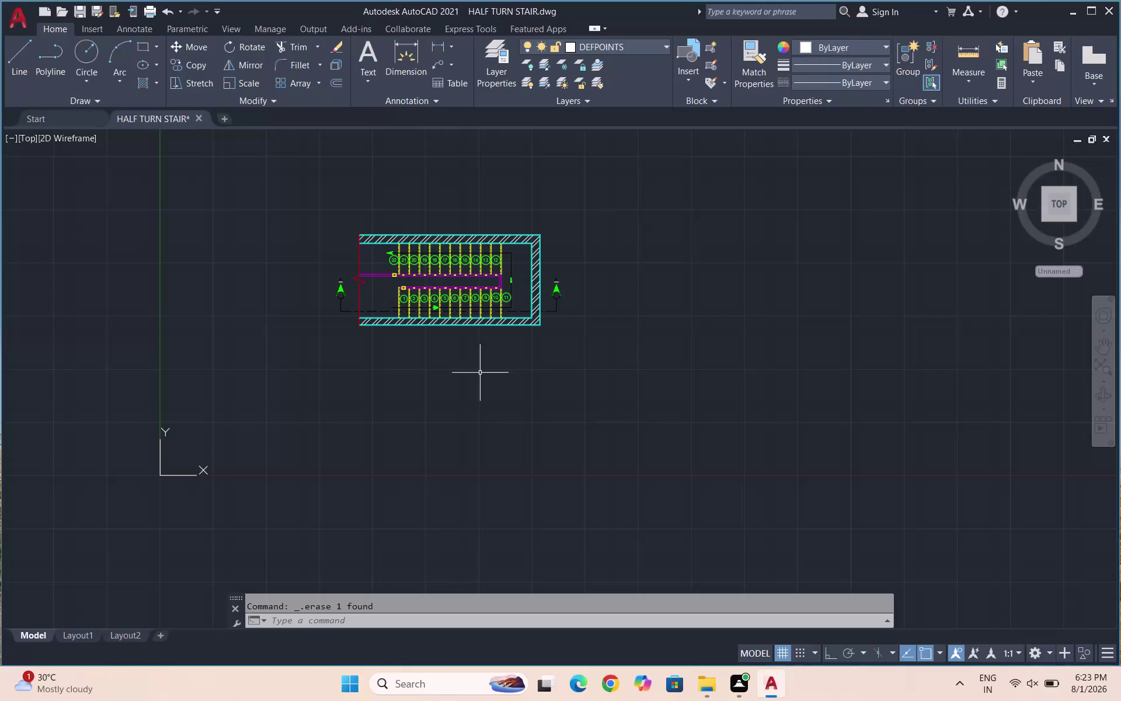
key(Escape)
scroll(down, 3)
scroll(up, 3)
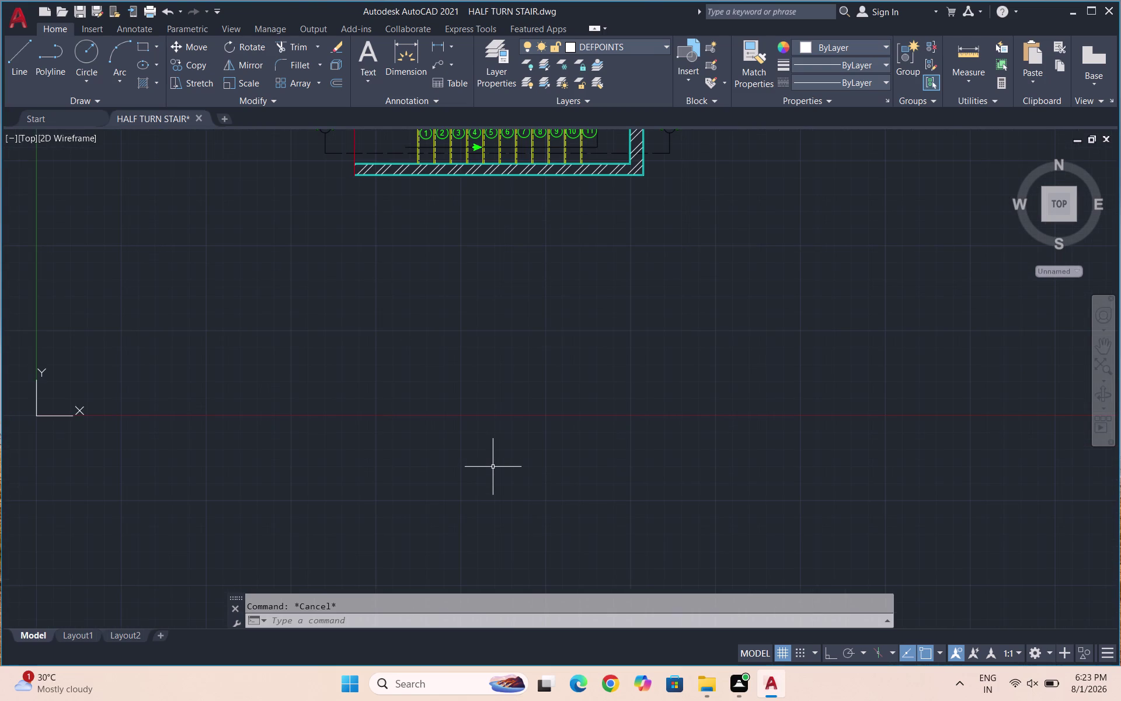
With Ortho on, draw a 7" riser line and a 1' tread line below the plan.
key(l)
key(Return)
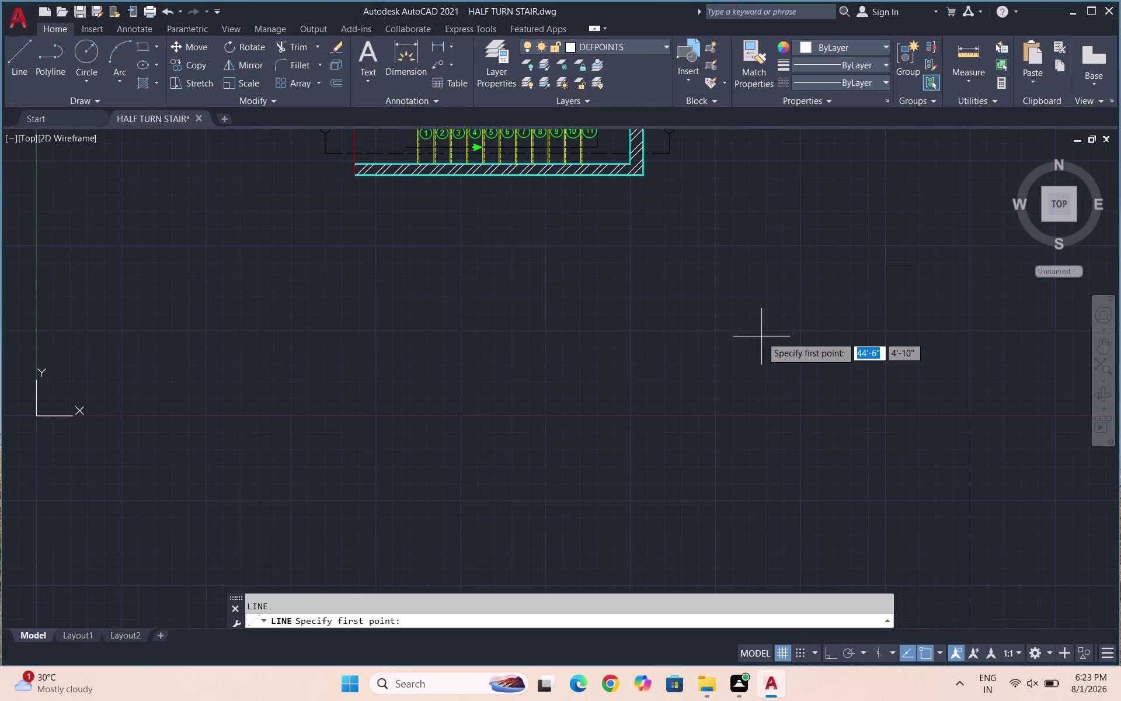
click(780, 377)
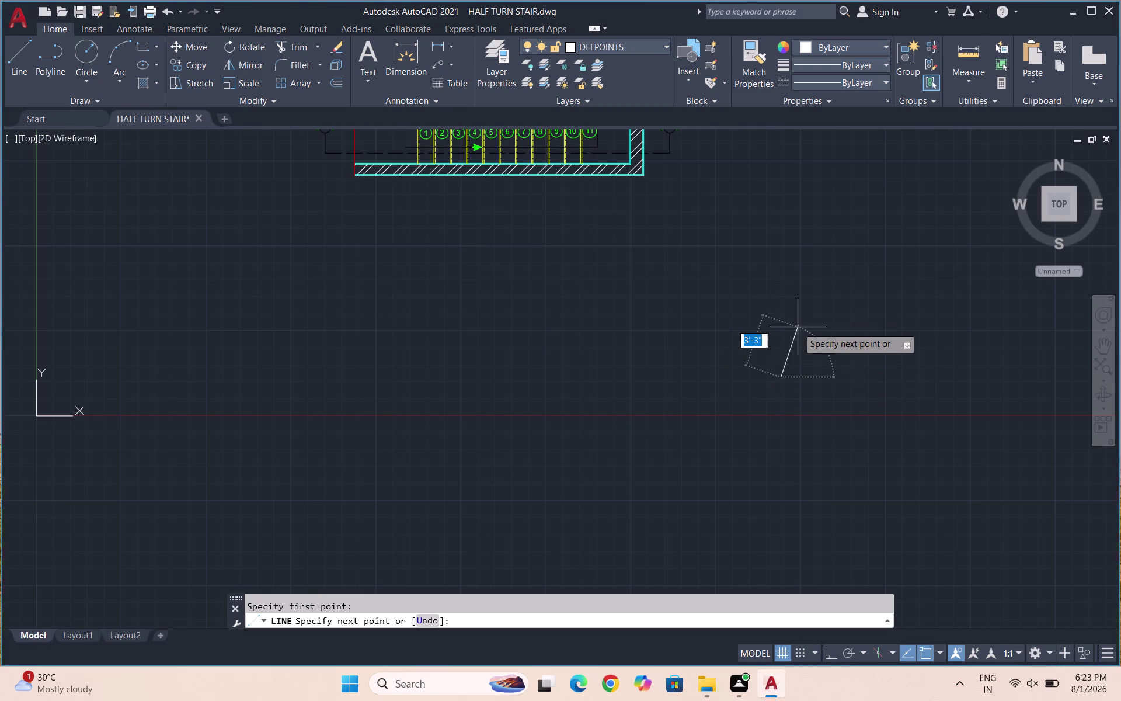
key(F8)
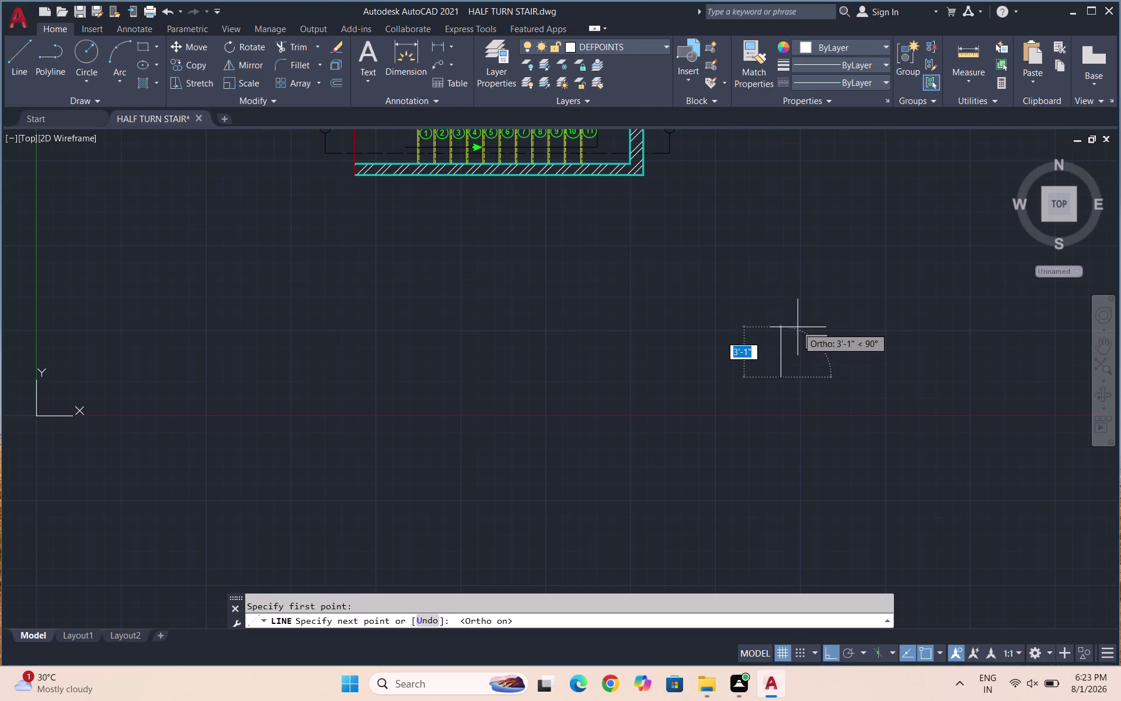
text(7")
key(Return)
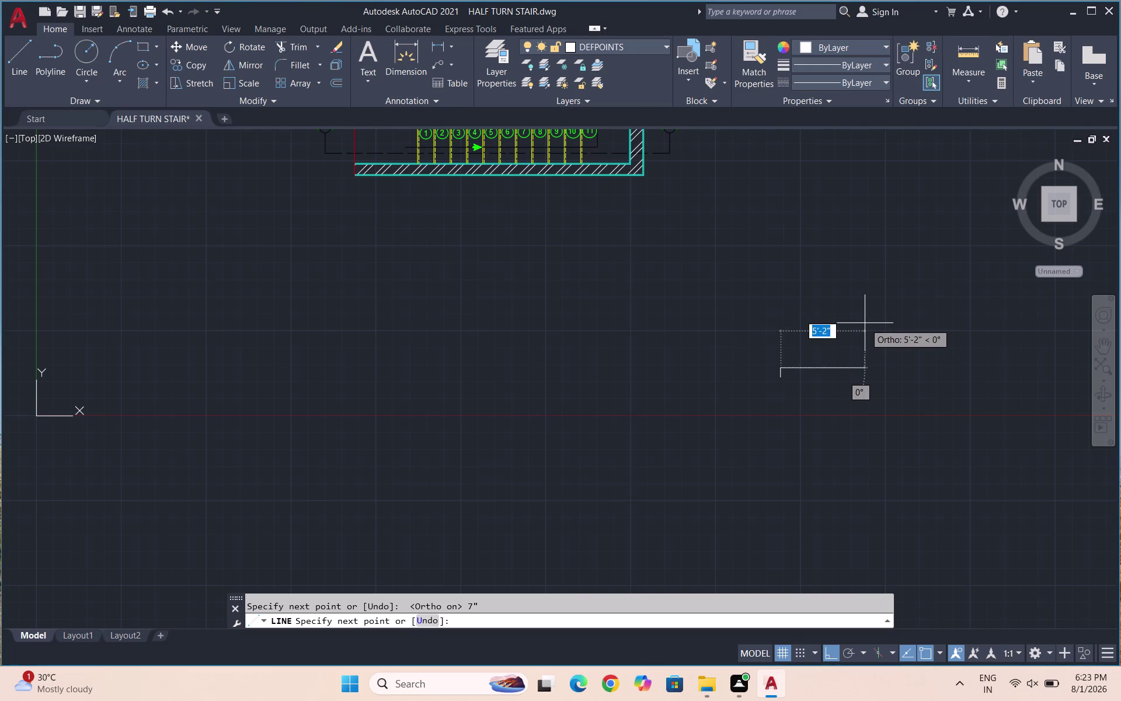
text(1')
key(Return)
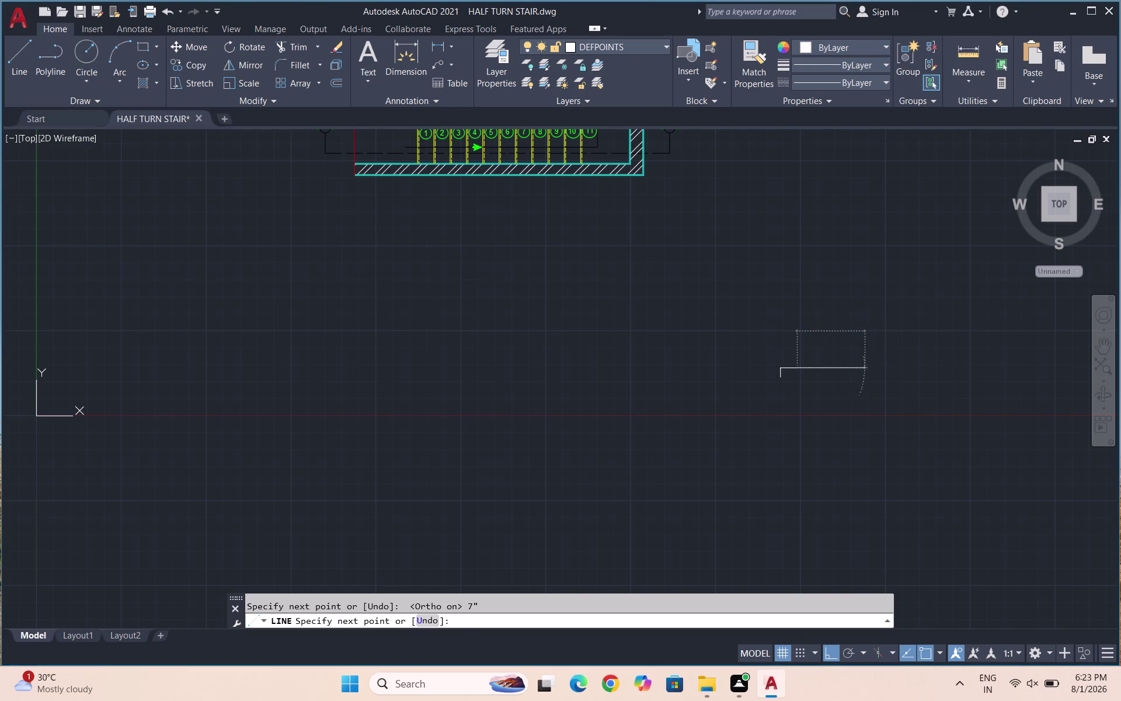
key(Return)
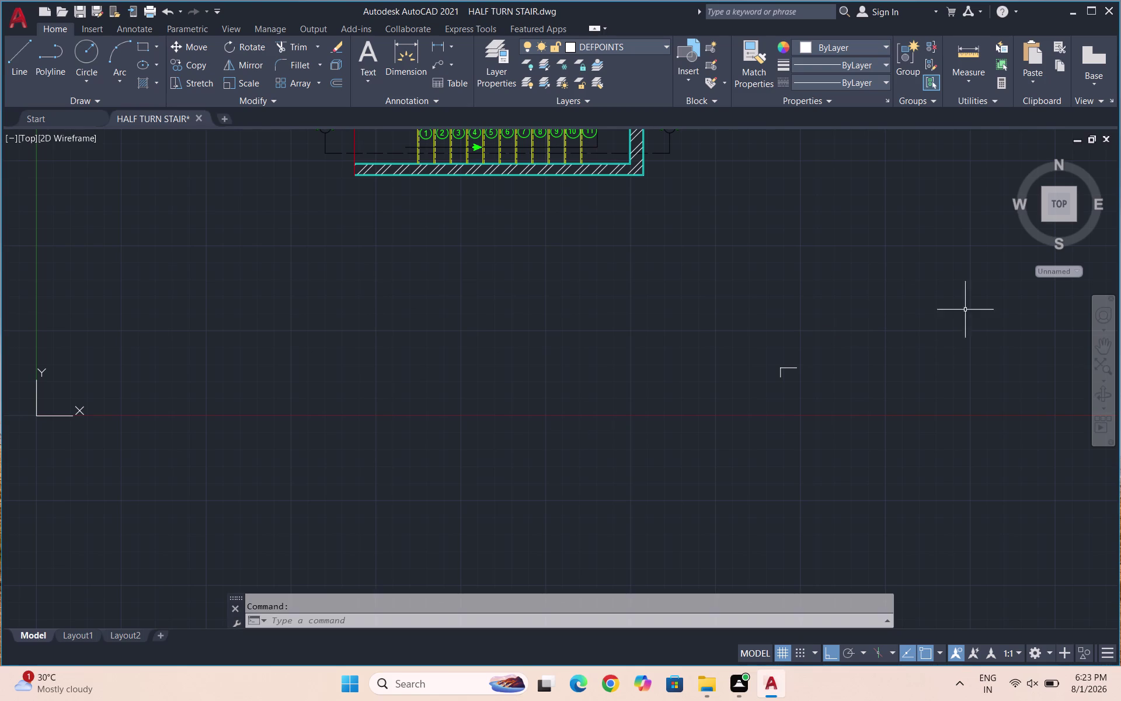
Offset the tread and riser lines 1" to double them.
scroll(up, 3)
scroll(up, 3)
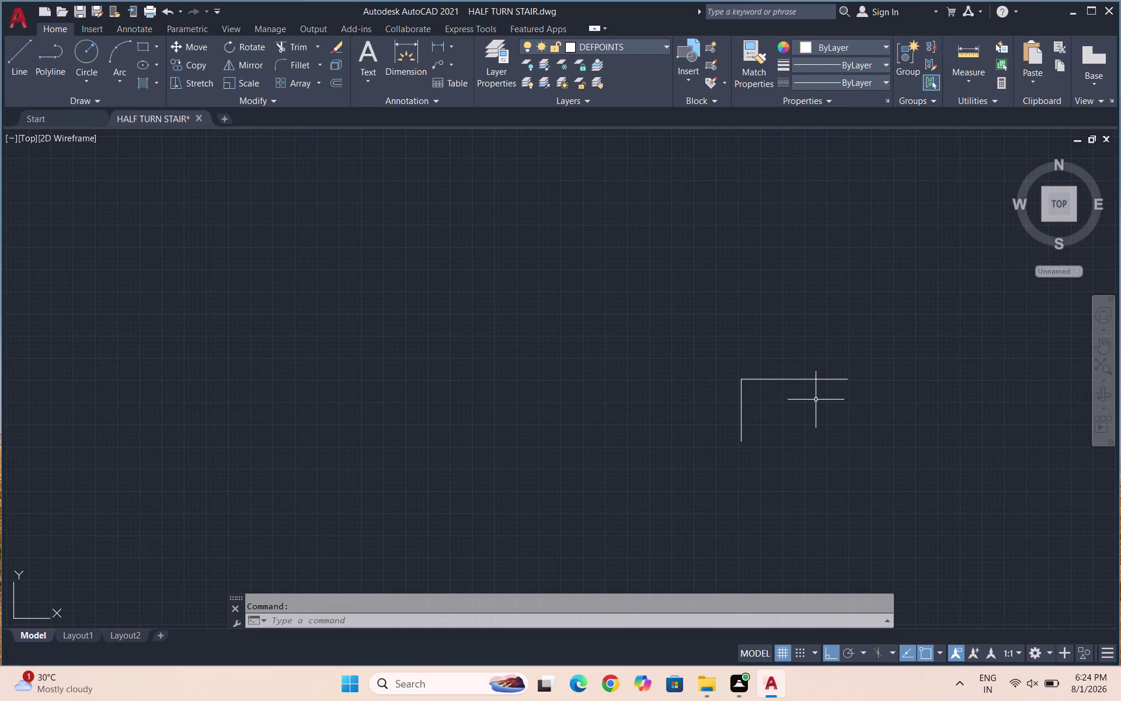
key(o)
key(Return)
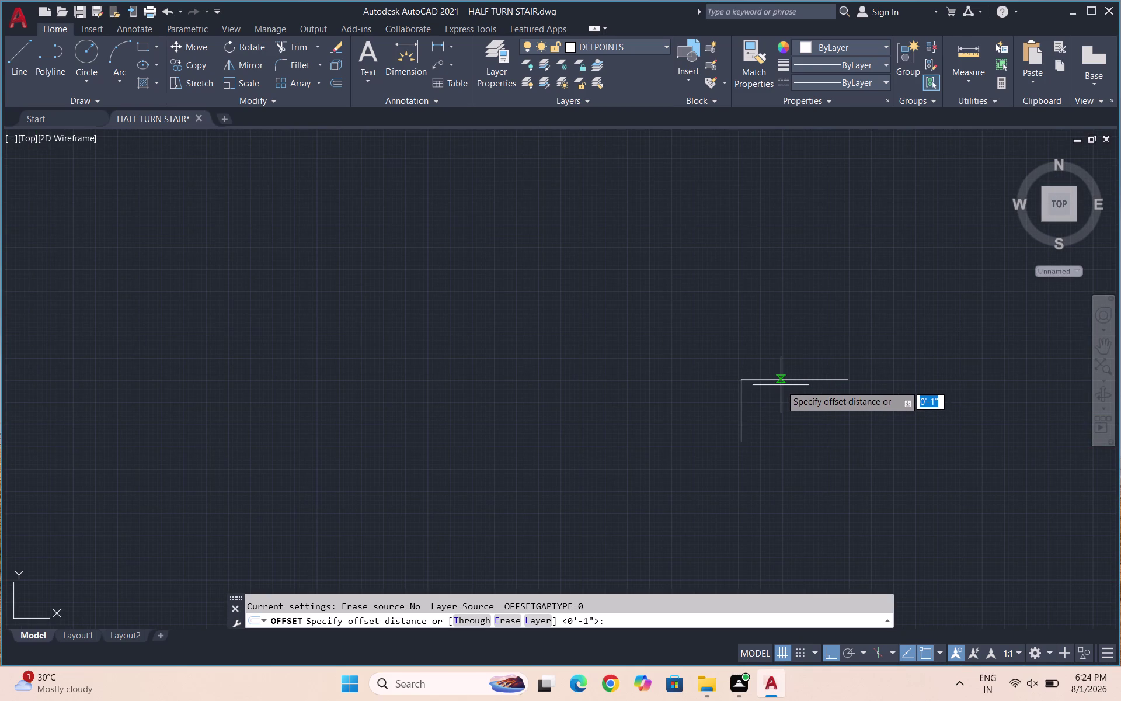
key(1)
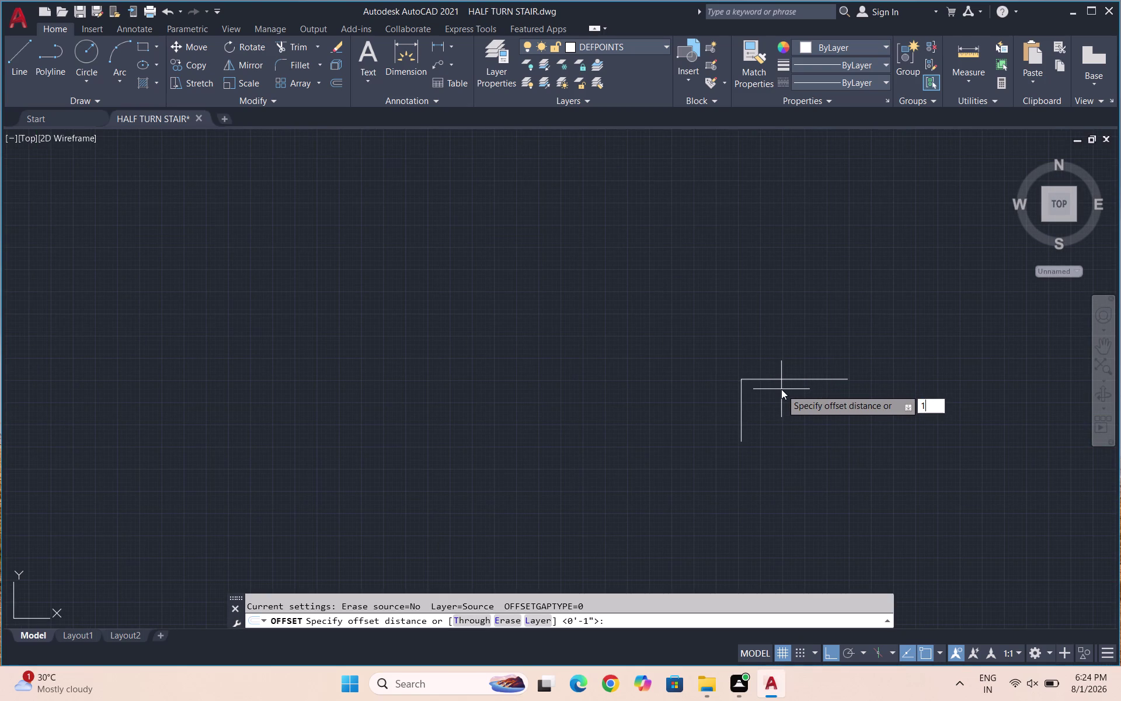
key(shift+quotedbl)
key(Return)
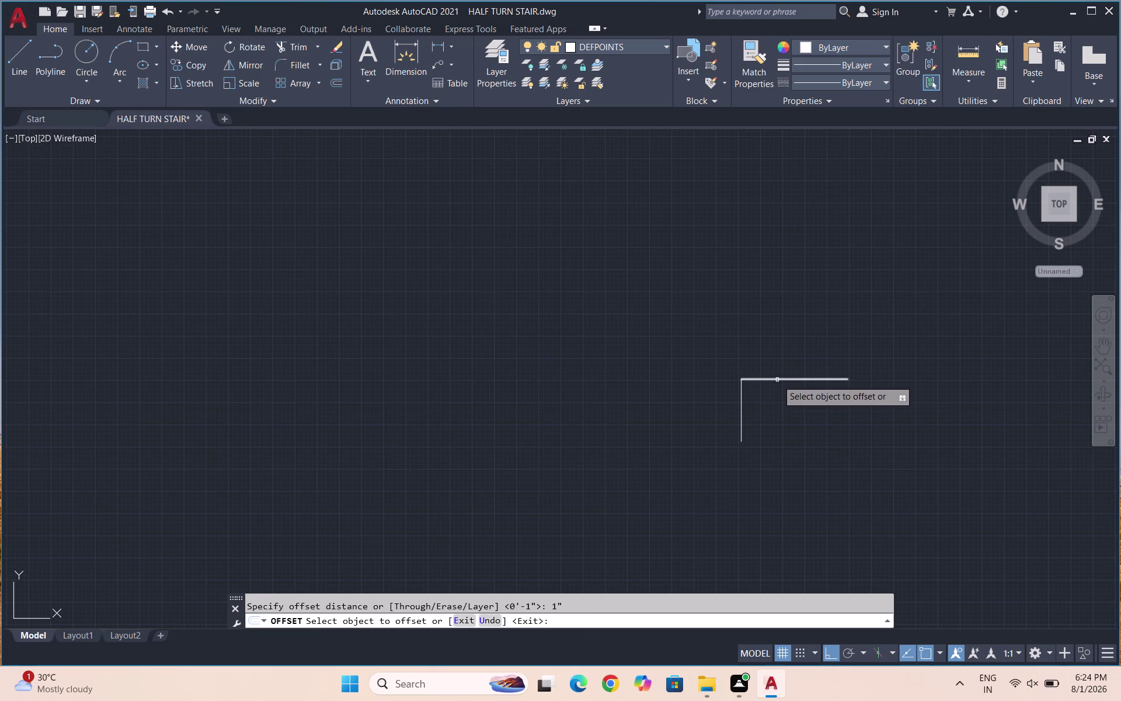
click(777, 379)
click(774, 404)
click(743, 407)
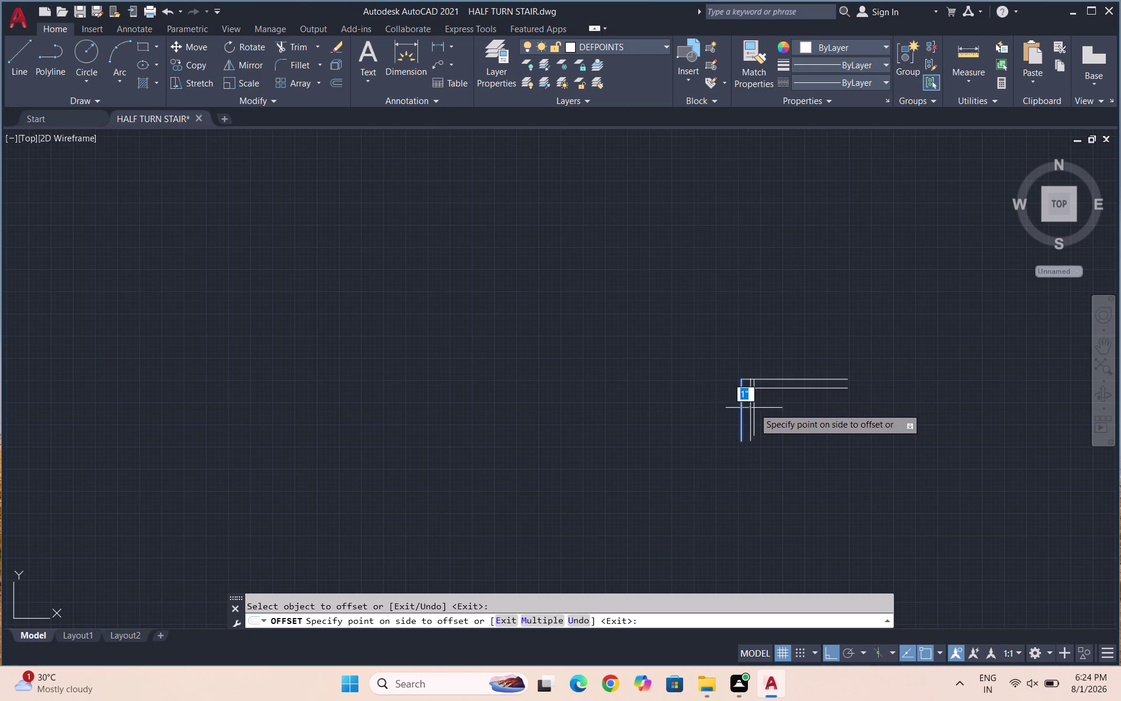
click(754, 407)
key(Escape)
Trim the two overhanging line ends at the step corner.
text(TR)
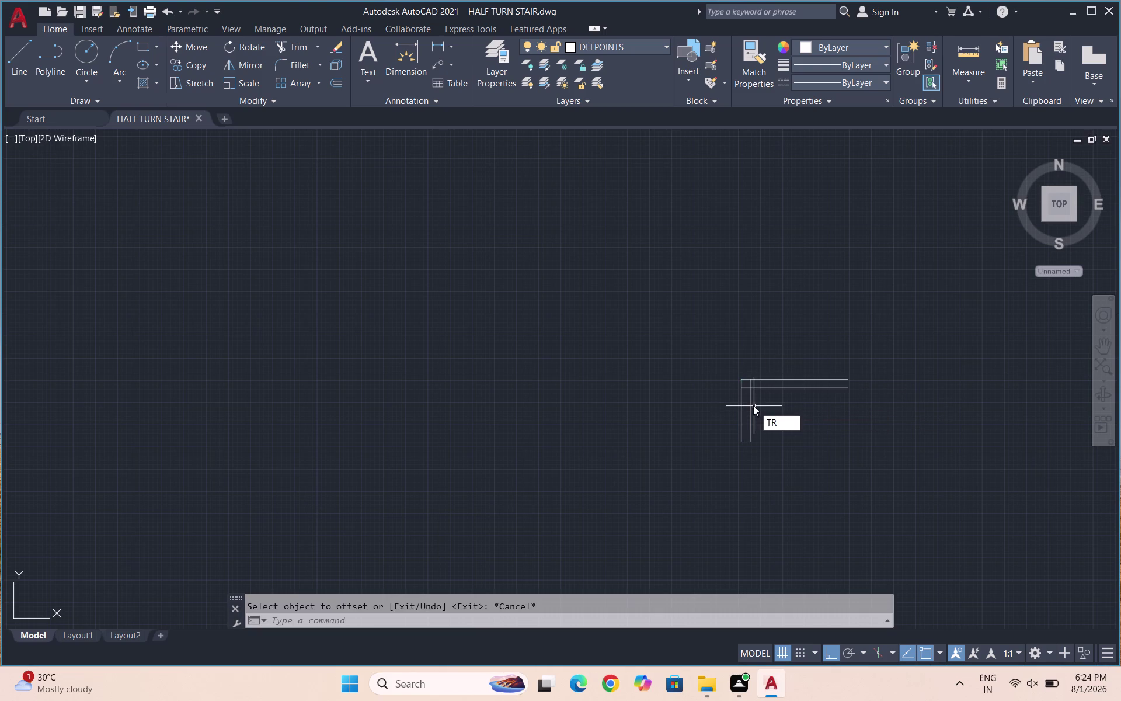
key(Return)
key(Return)
scroll(up, 3)
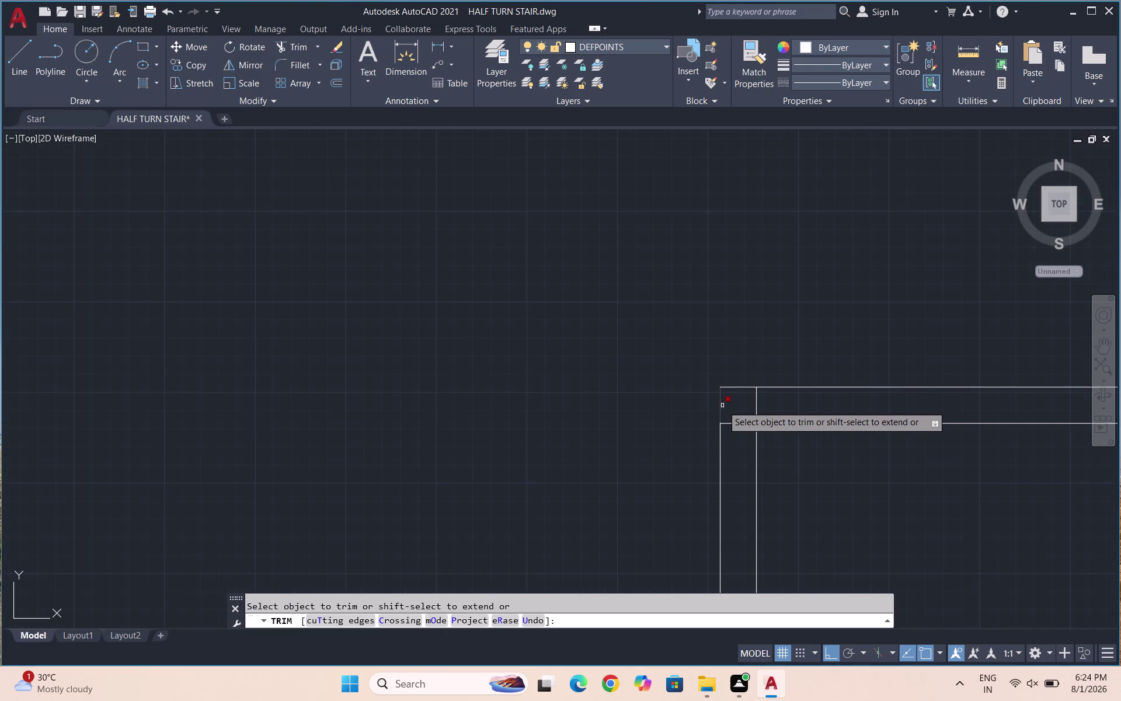
click(723, 405)
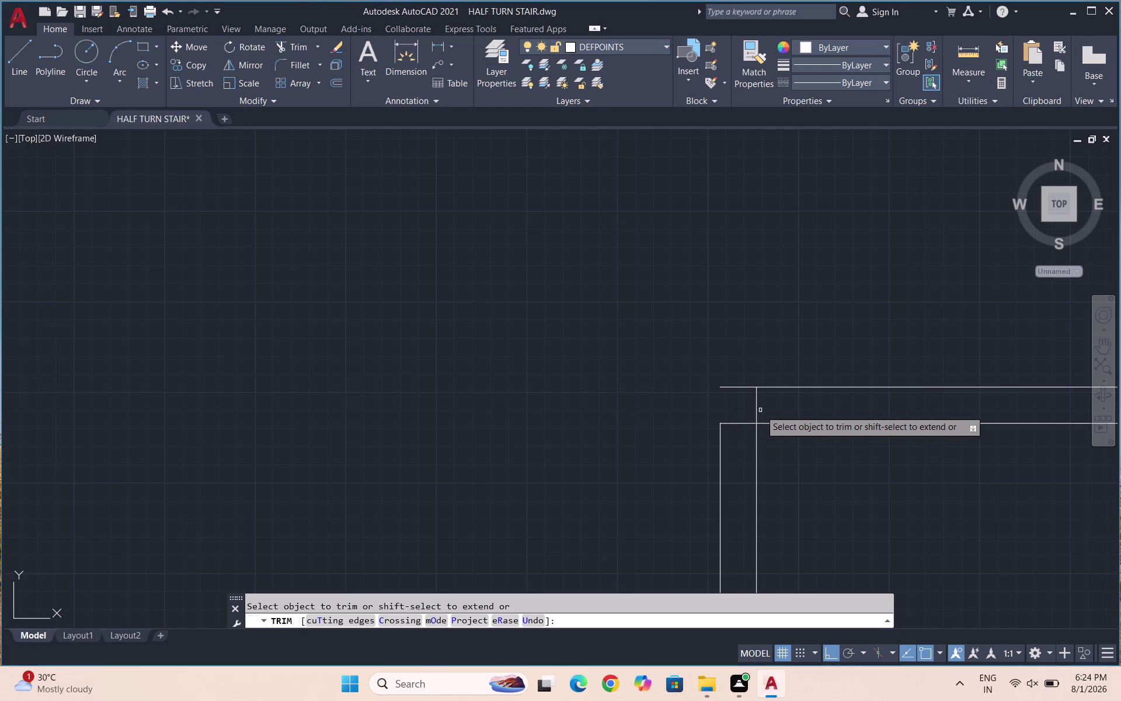
click(756, 407)
key(Escape)
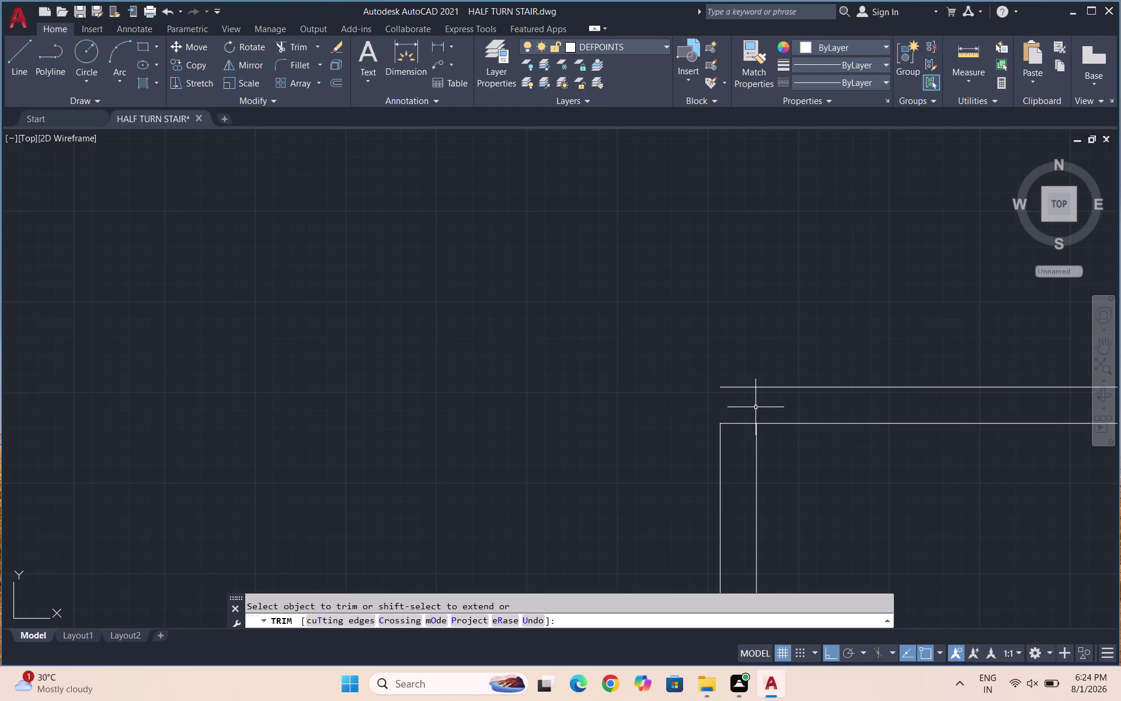
Fillet the upper and lower tread lines into a rounded nosing, then select the profile.
key(f)
key(Return)
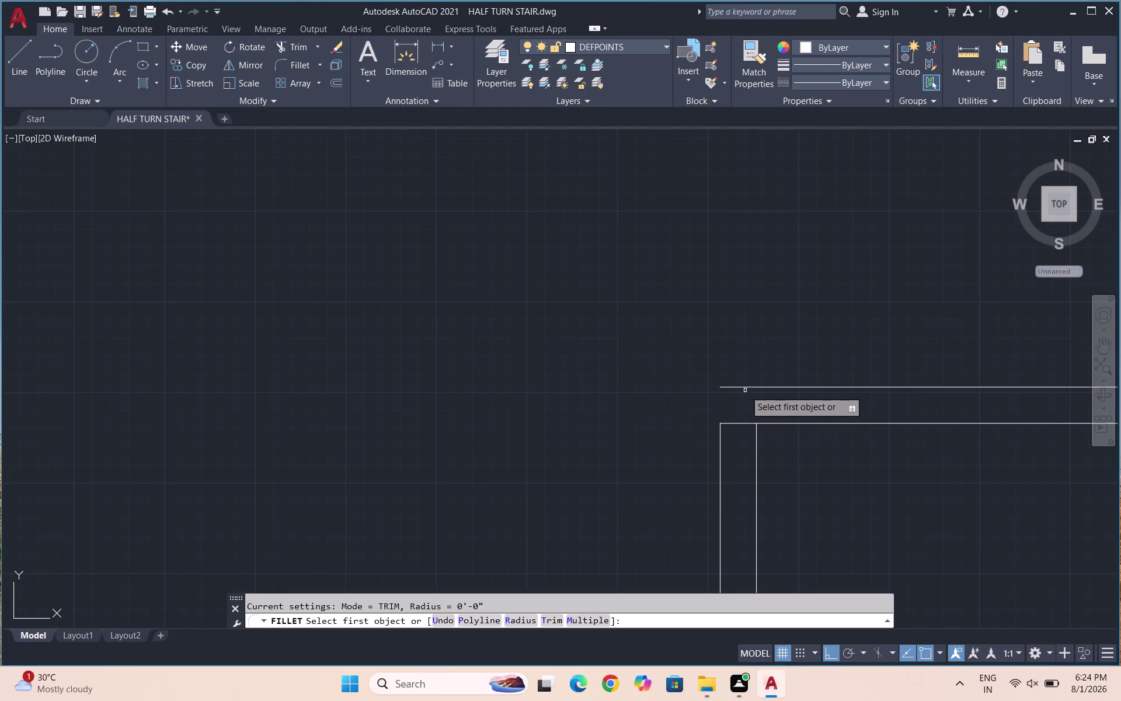
click(744, 387)
click(739, 424)
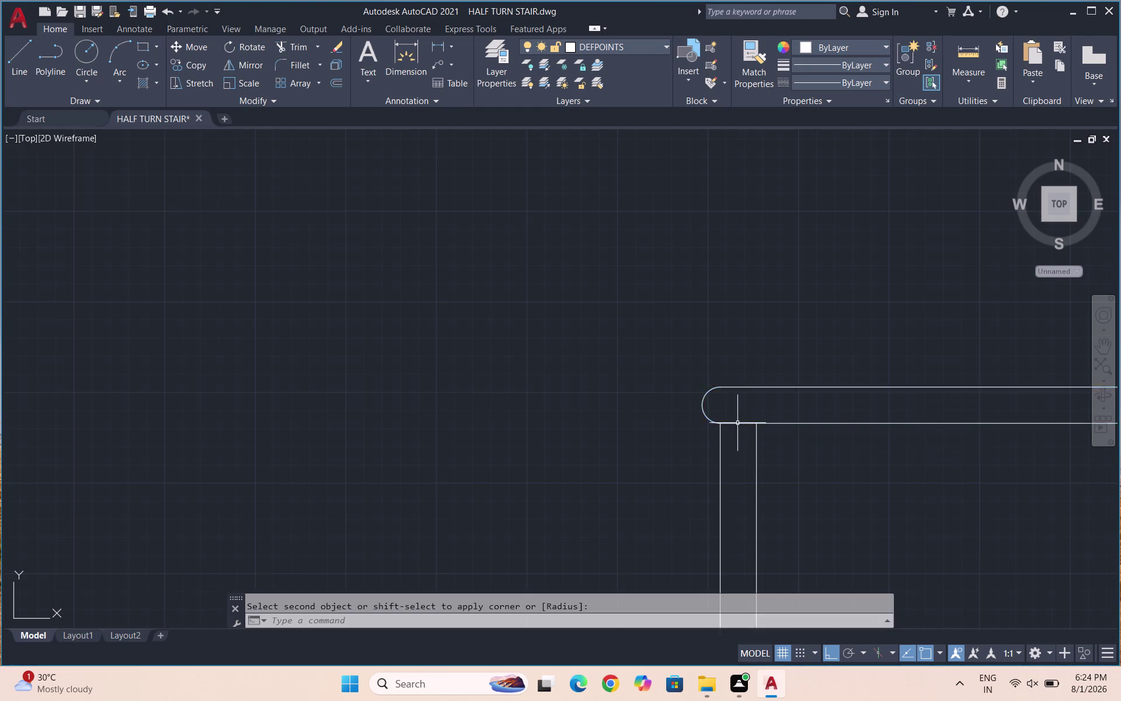
scroll(down, 3)
key(Escape)
drag(751, 483, 741, 468)
click(701, 383)
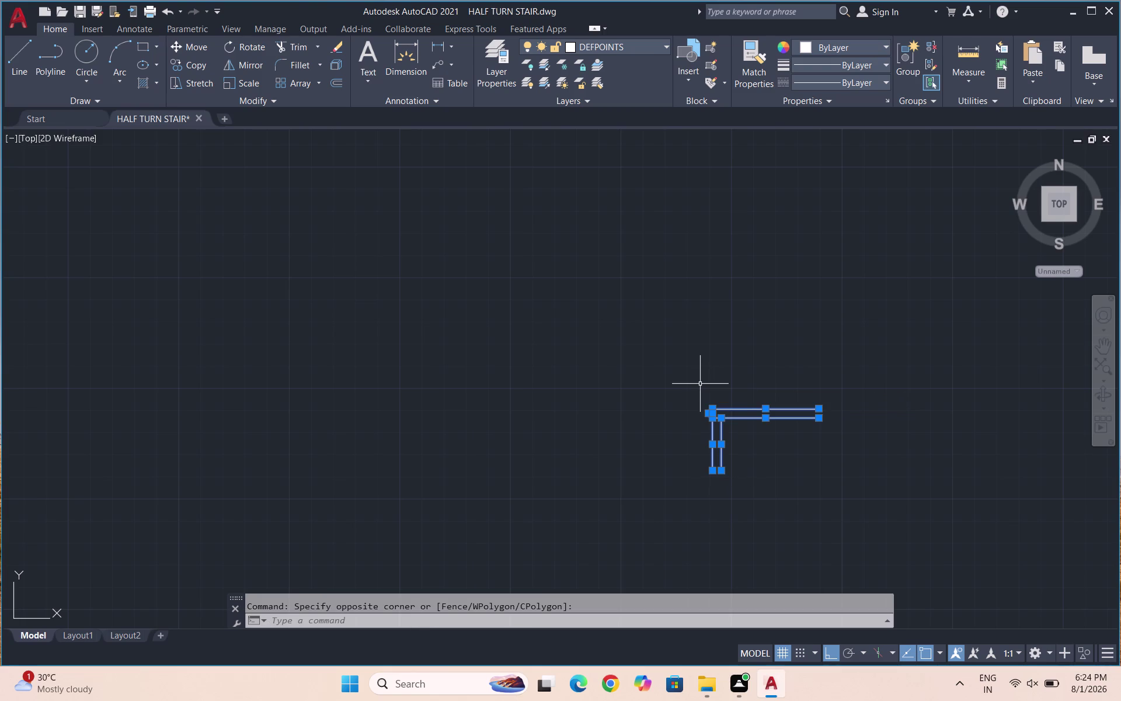
Start vertical XLINE construction lines through the left stair wall edges.
text(CO)
key(Return)
key(Escape)
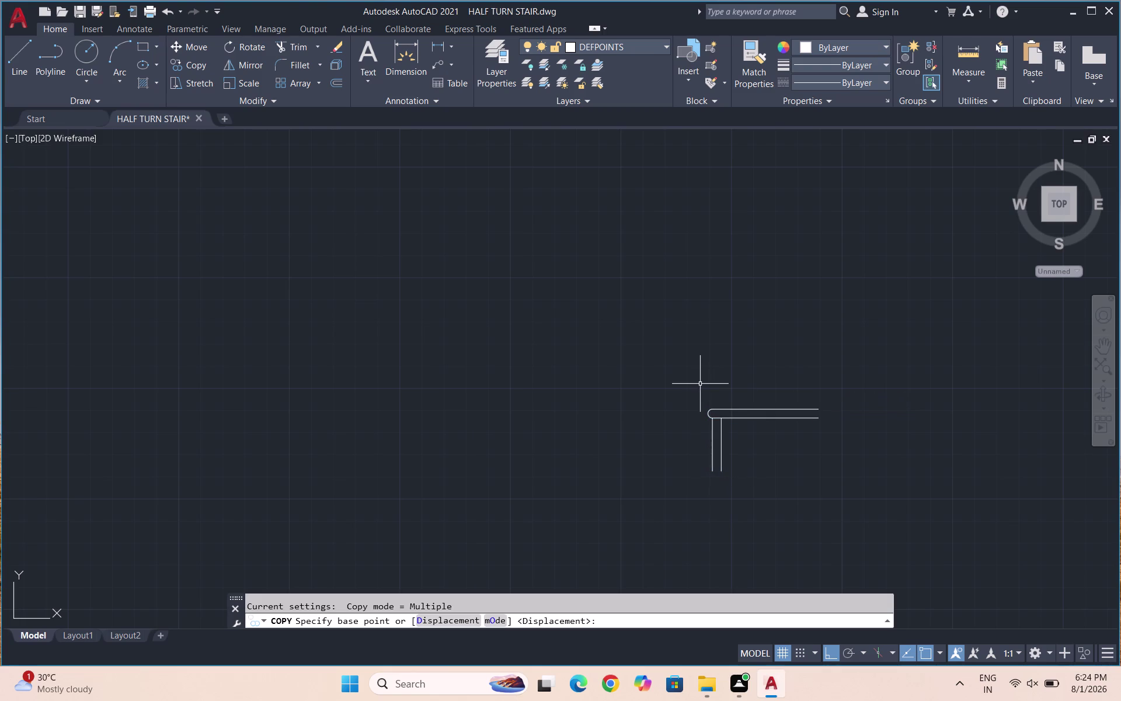
text(XL)
key(Return)
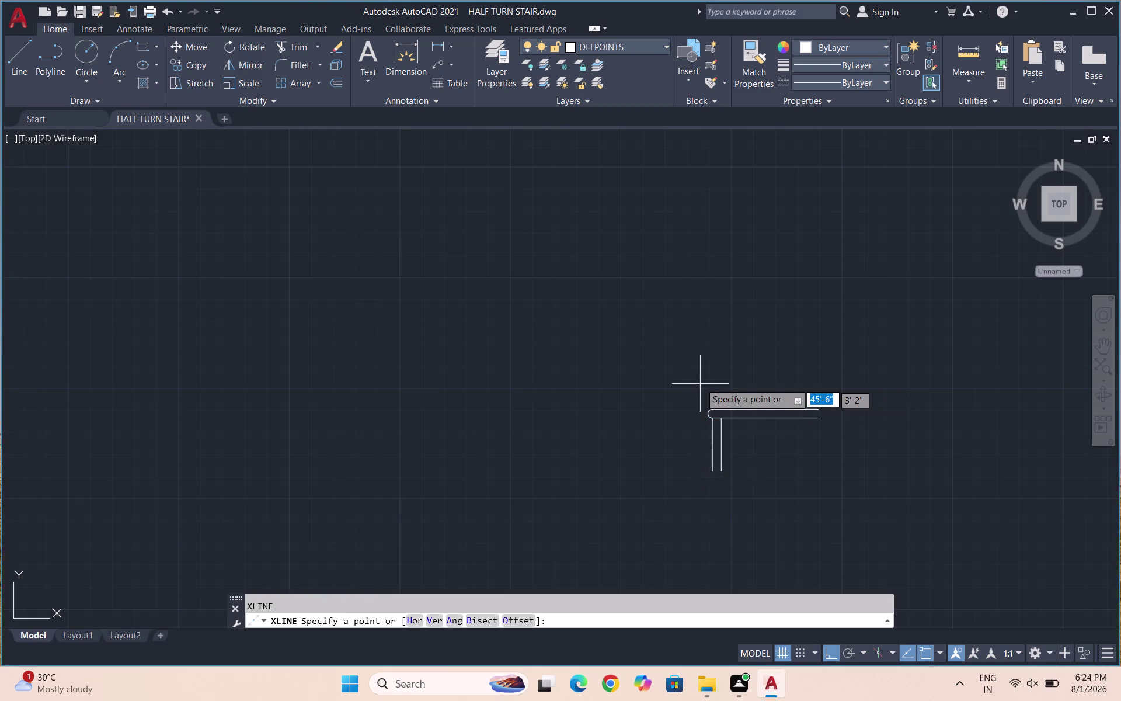
scroll(down, 3)
scroll(down, 3)
scroll(down, 3)
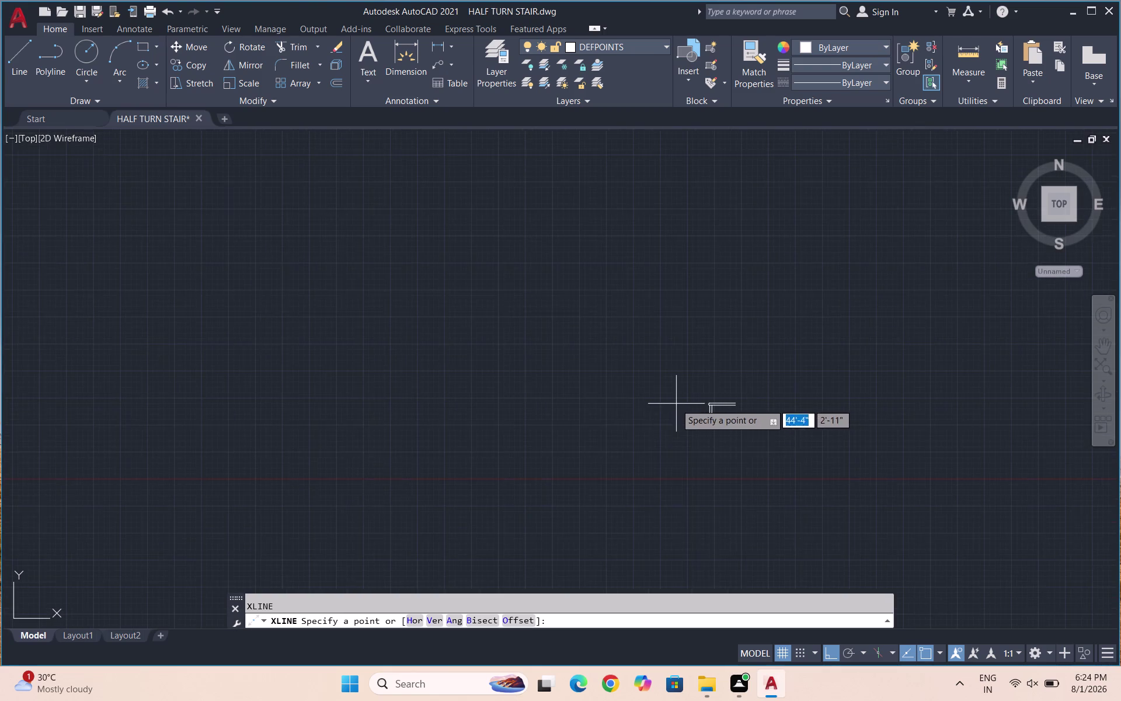
scroll(down, 3)
scroll(down, 3)
scroll(up, 3)
key(v)
key(Return)
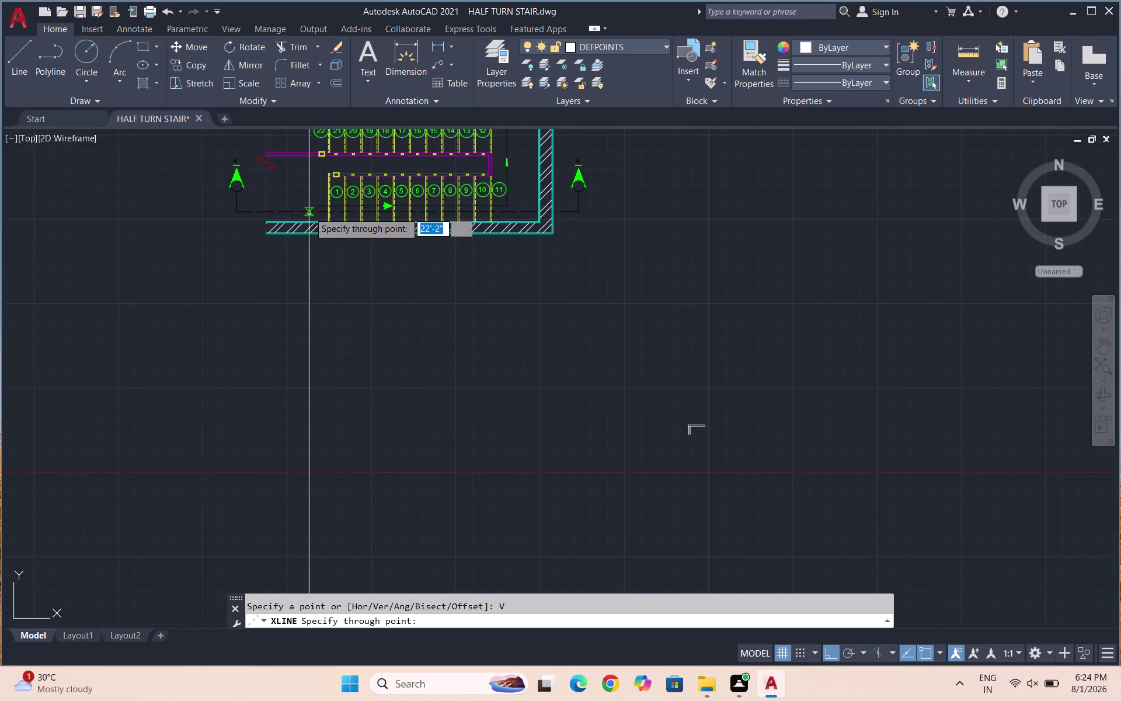
scroll(up, 3)
click(357, 238)
scroll(down, 3)
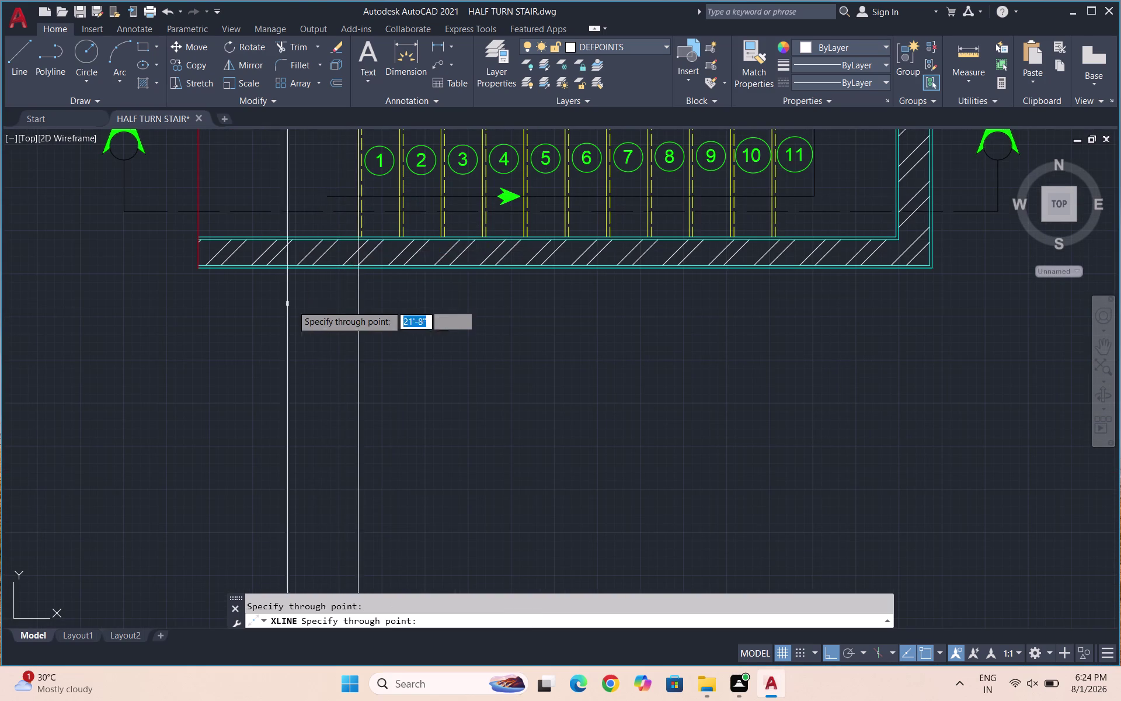
scroll(down, 3)
scroll(up, 3)
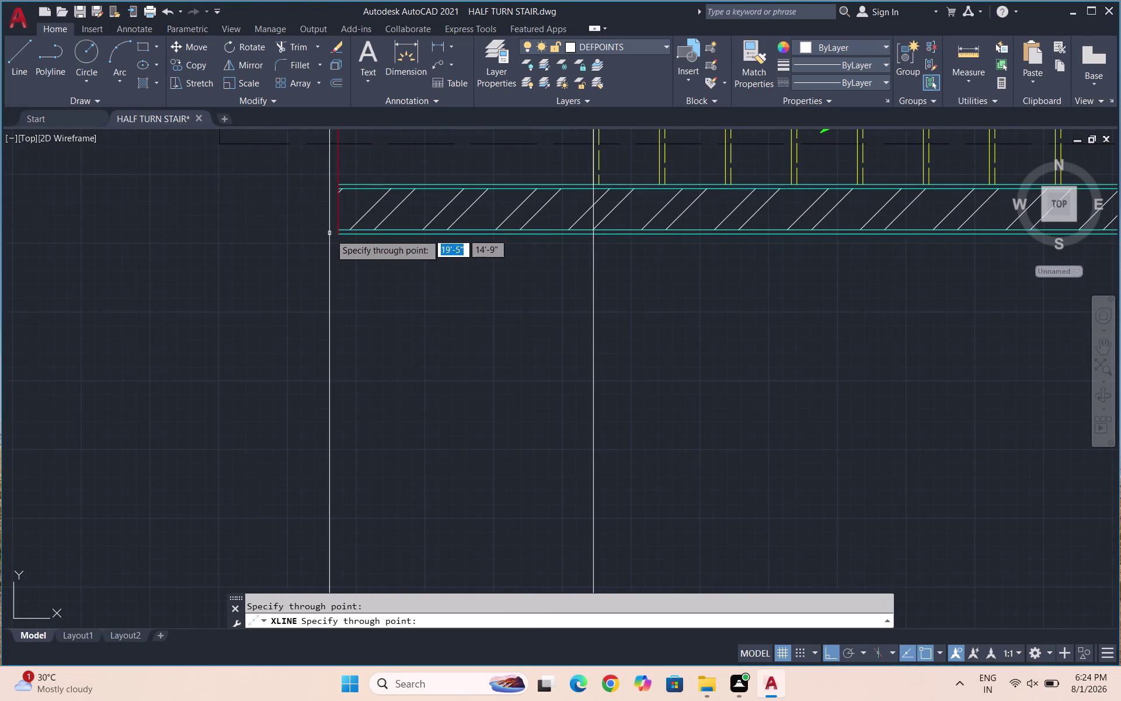
click(335, 237)
Add vertical construction lines through the right wall's inner edge, outer edge and corner.
scroll(down, 3)
scroll(up, 3)
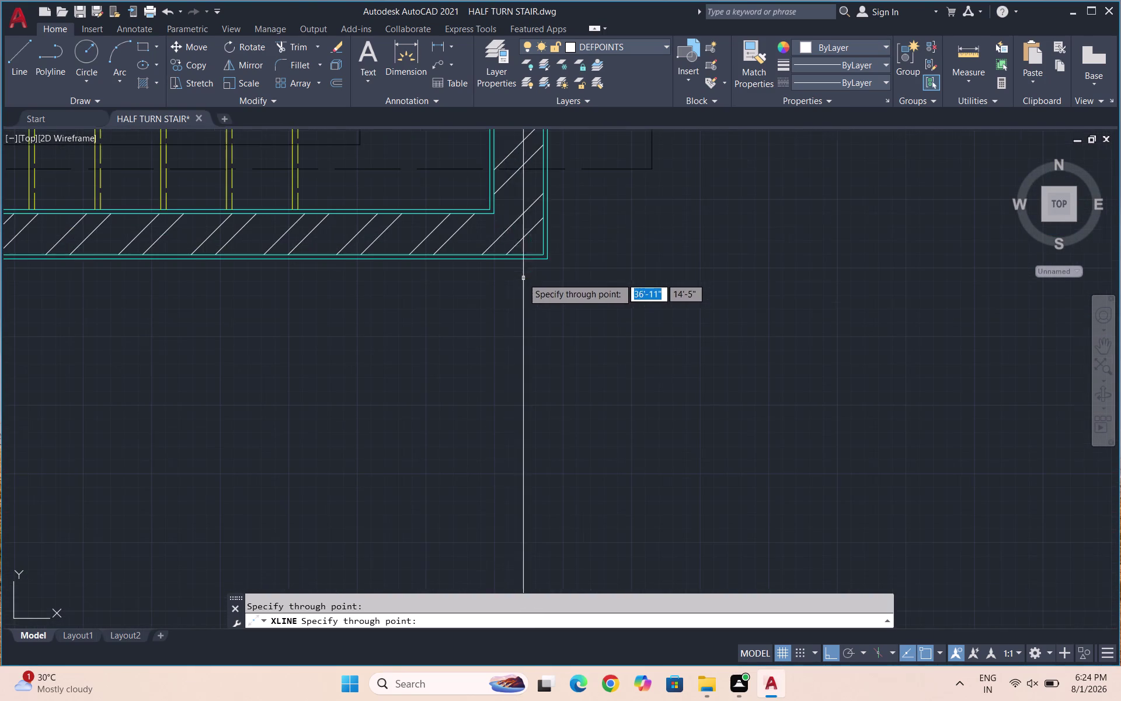
scroll(up, 3)
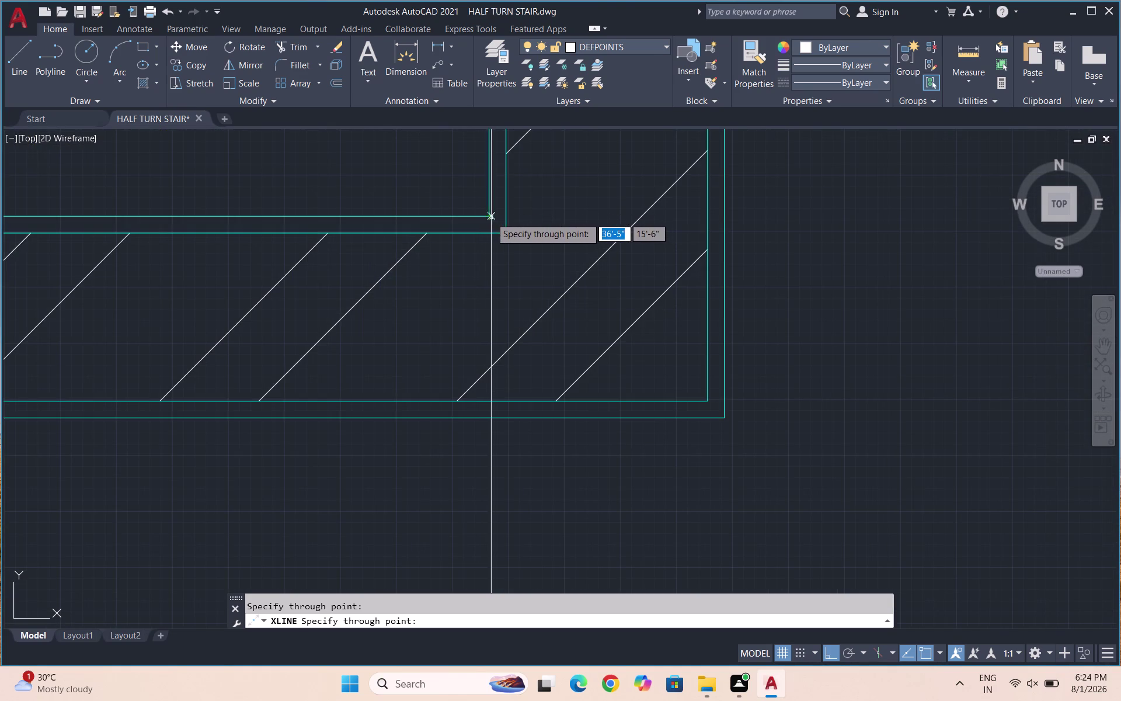
click(490, 217)
click(504, 230)
scroll(up, 3)
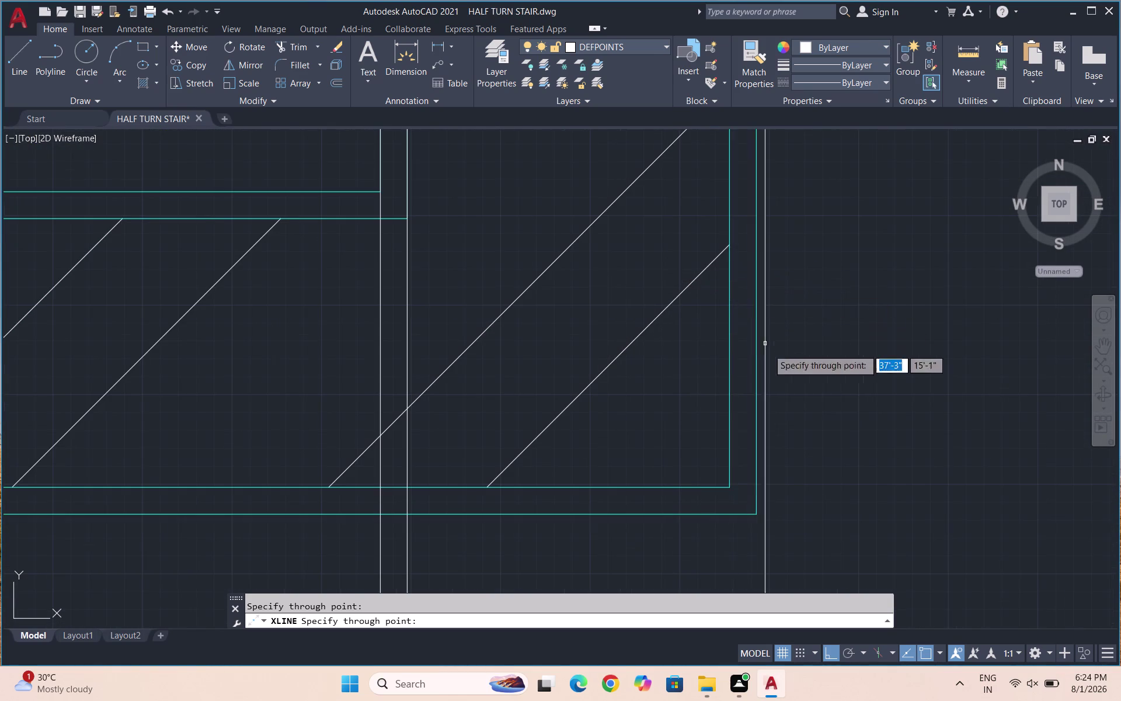
click(730, 488)
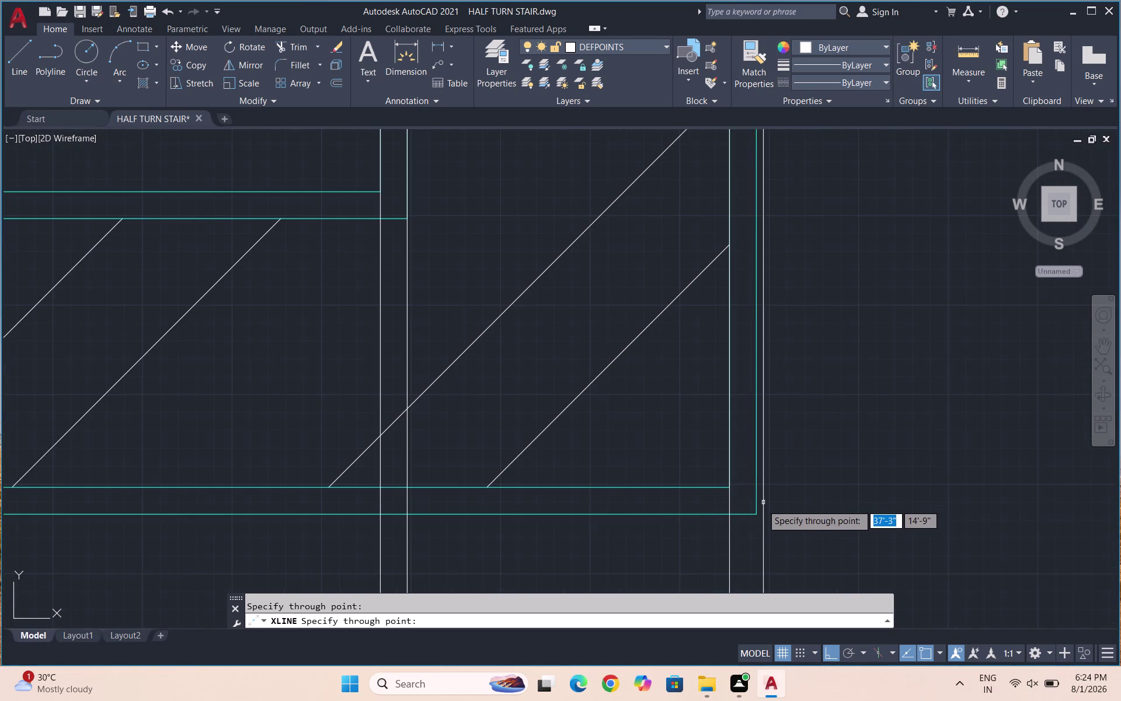
click(760, 517)
scroll(down, 3)
key(Escape)
Place a horizontal XLINE base line below the plan near the step profile.
scroll(down, 3)
scroll(down, 3)
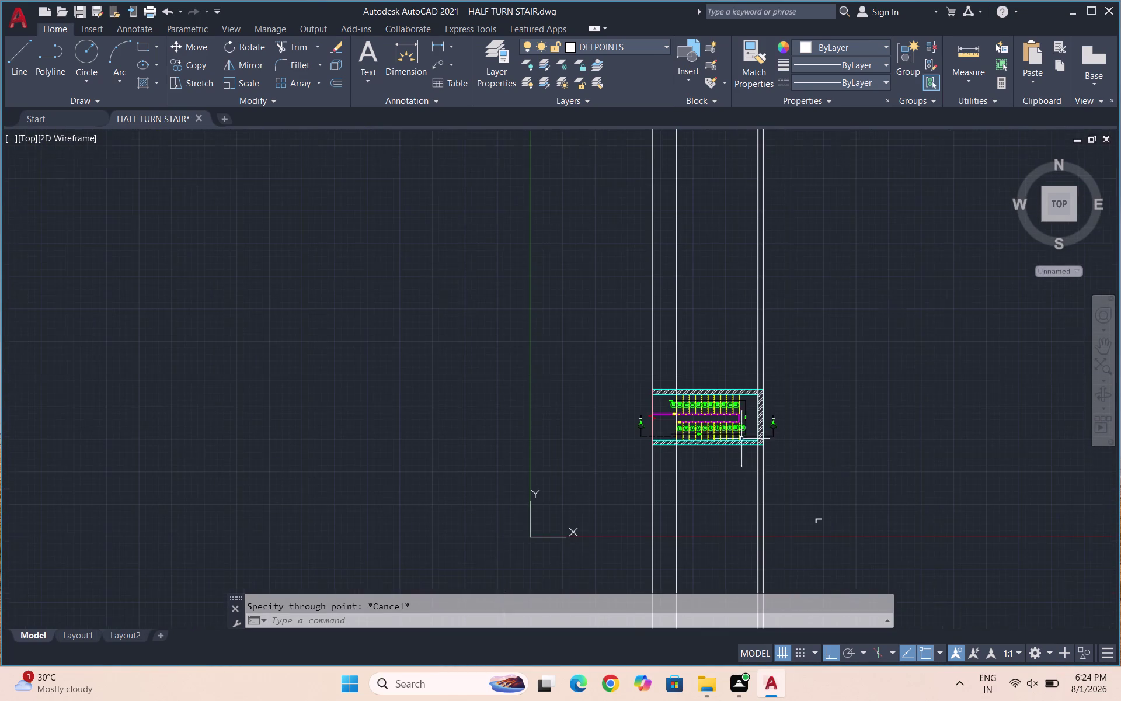
scroll(down, 3)
scroll(up, 3)
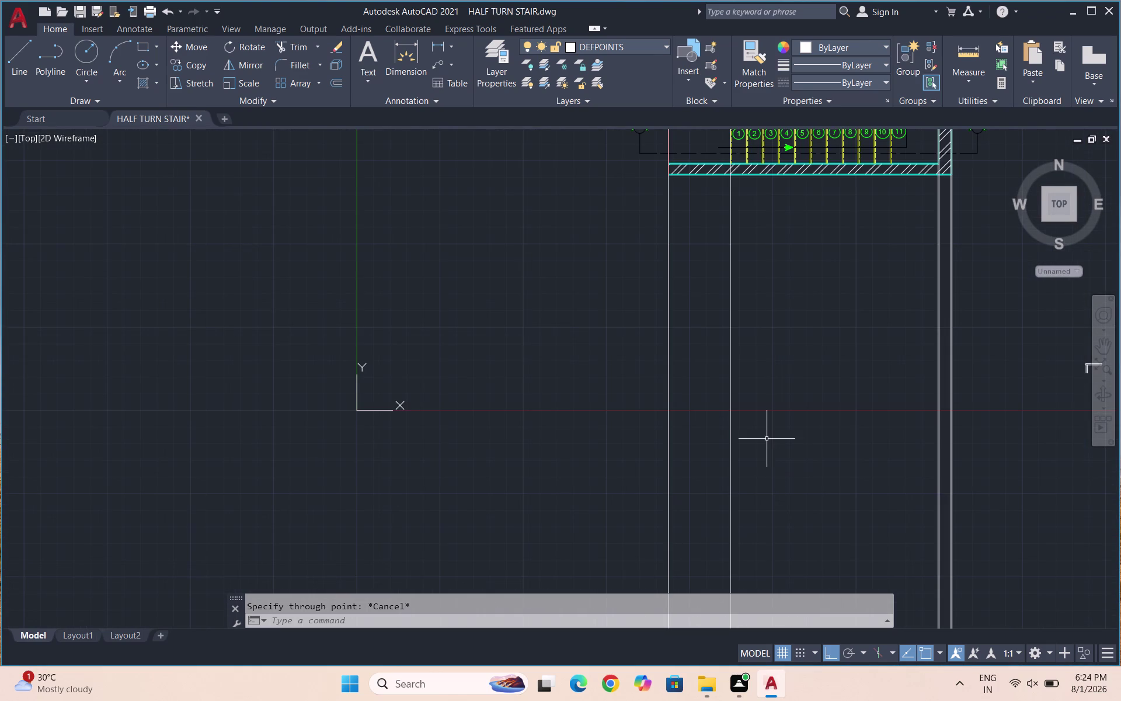
text(XL)
key(Return)
key(h)
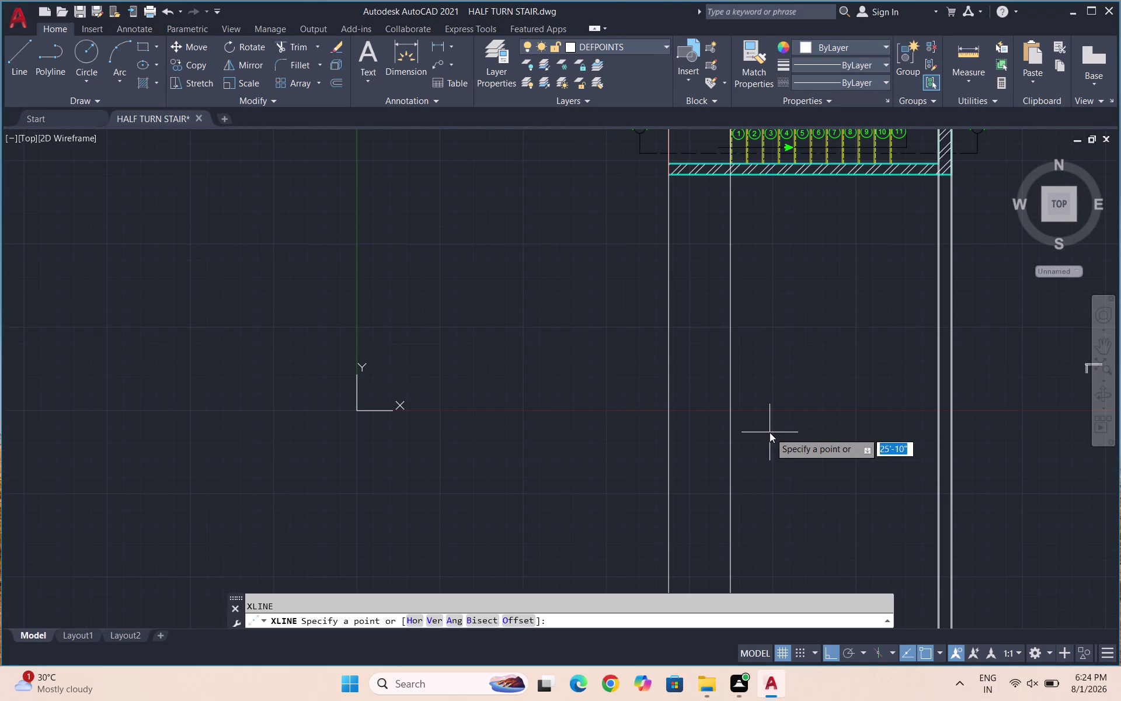
key(Return)
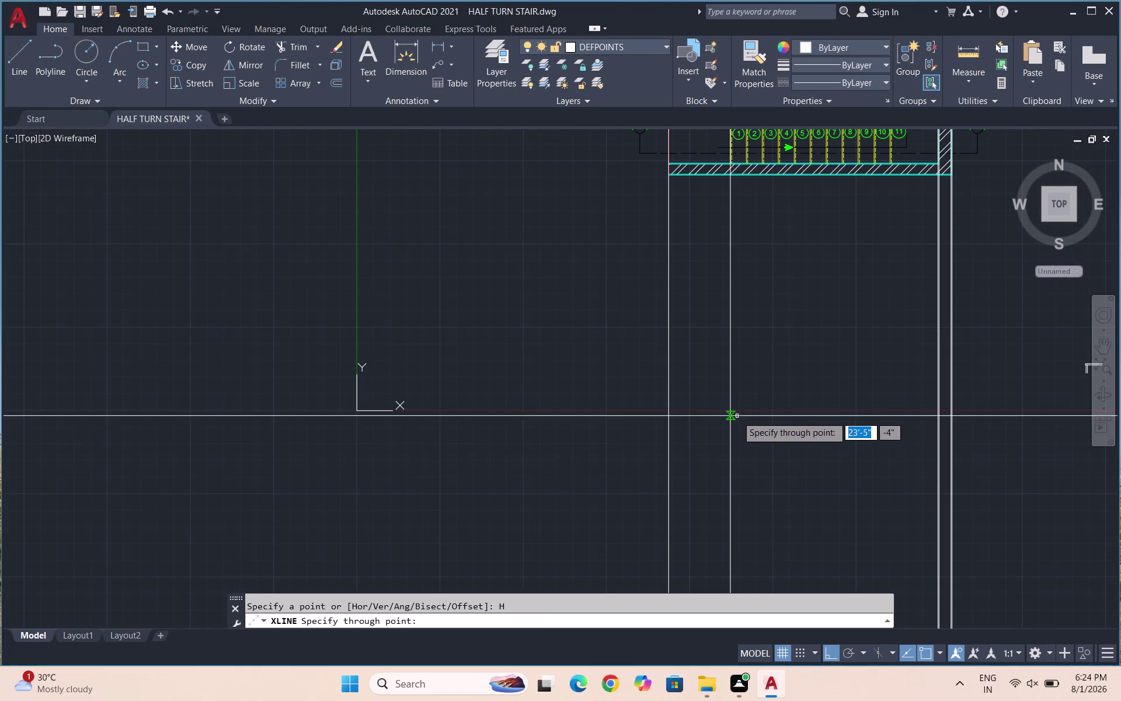
click(732, 457)
key(Escape)
scroll(down, 3)
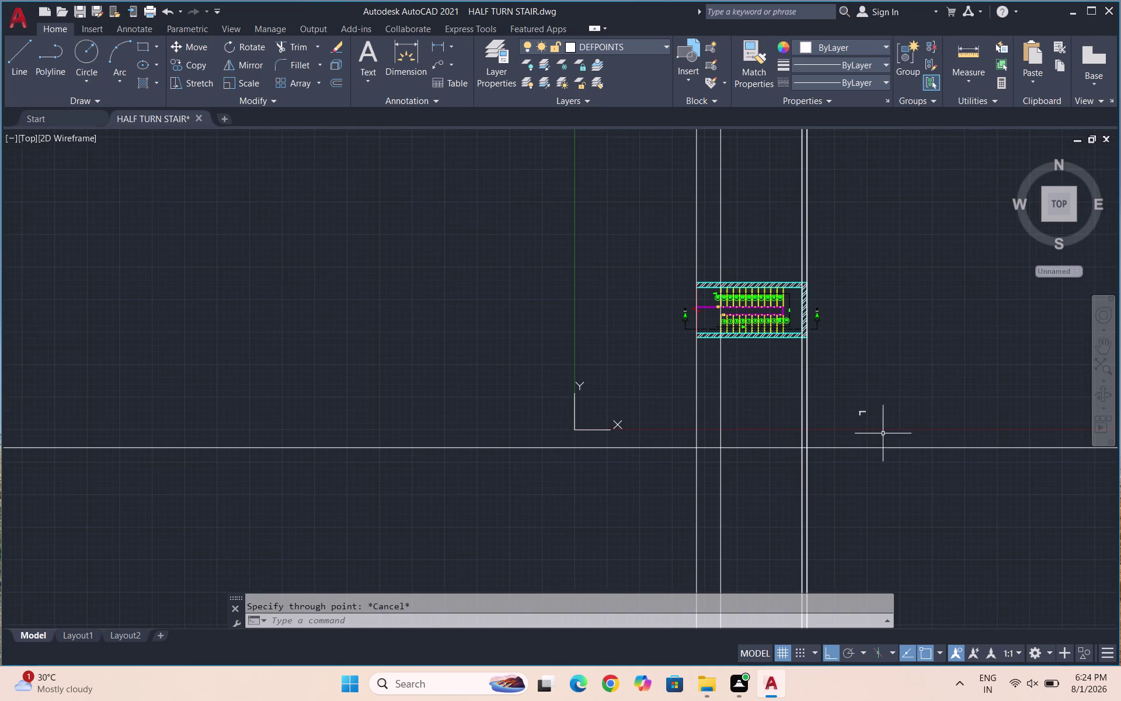
scroll(up, 3)
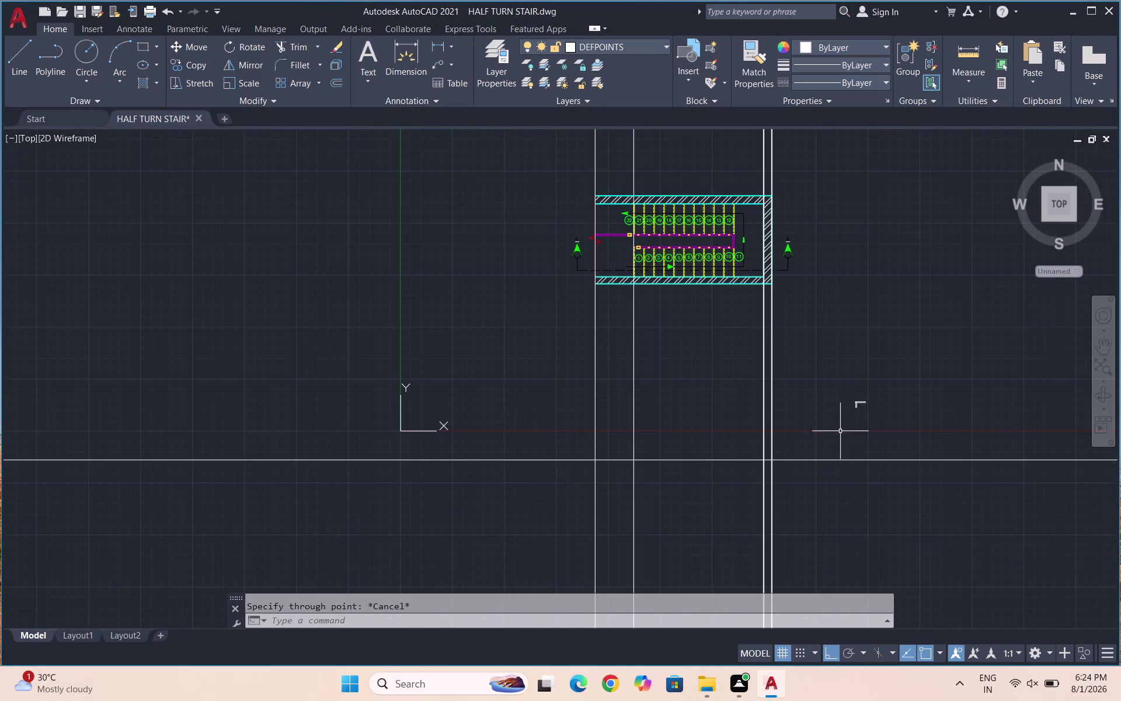
scroll(up, 3)
drag(927, 414, 914, 406)
Start copying the step profile from its corner with ortho off, then cancel that attempt.
drag(865, 349, 859, 381)
text(C)
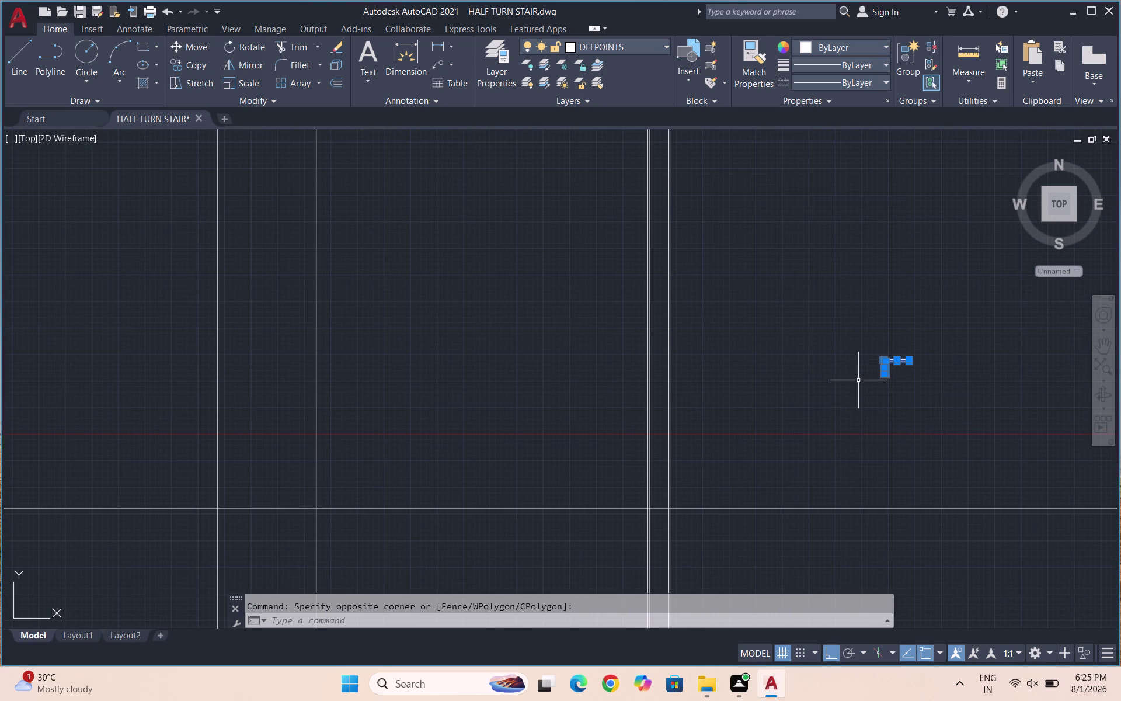
text(O)
key(Return)
scroll(up, 3)
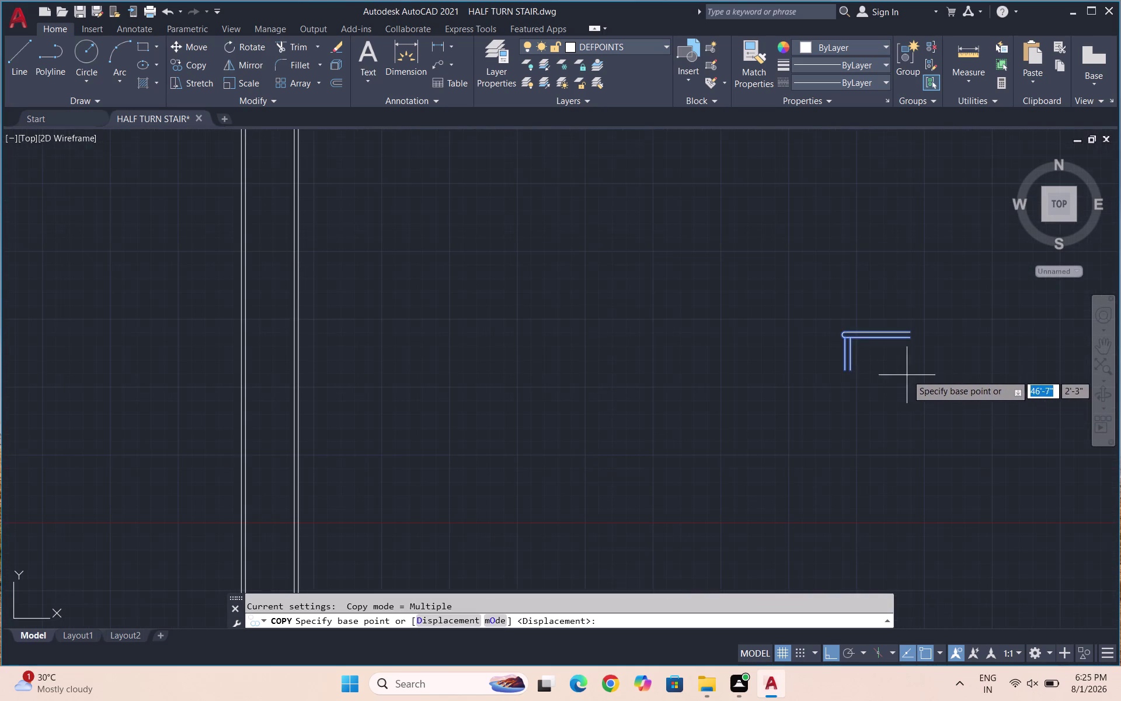
click(842, 369)
scroll(down, 3)
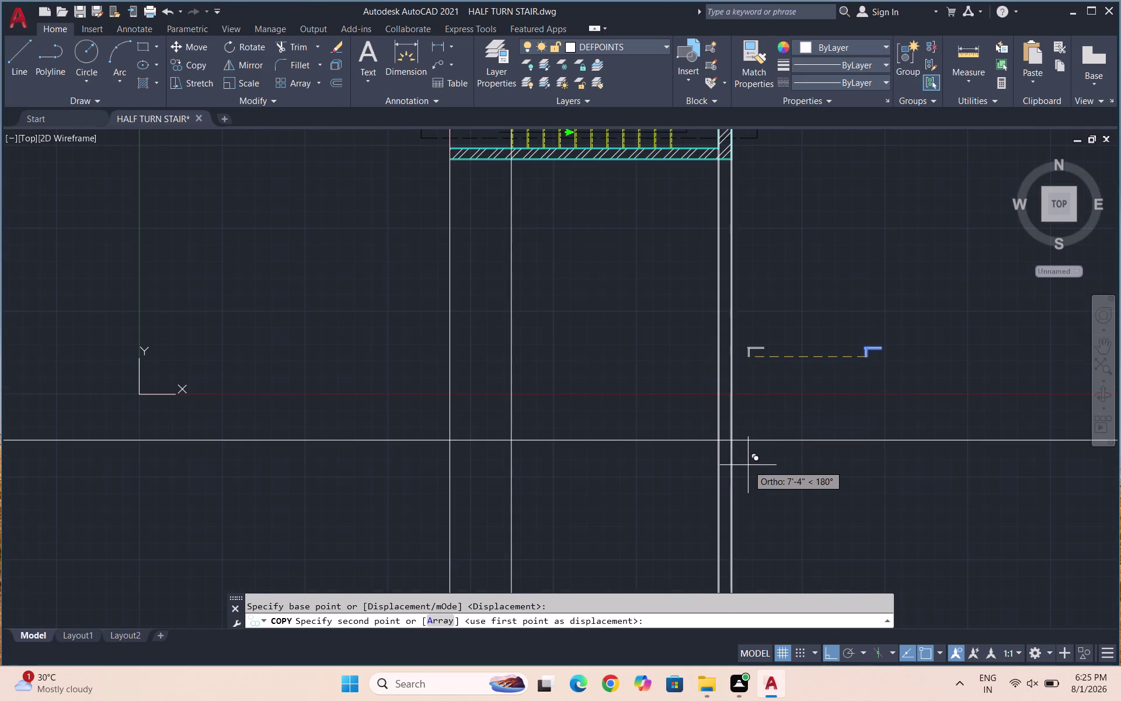
key(F8)
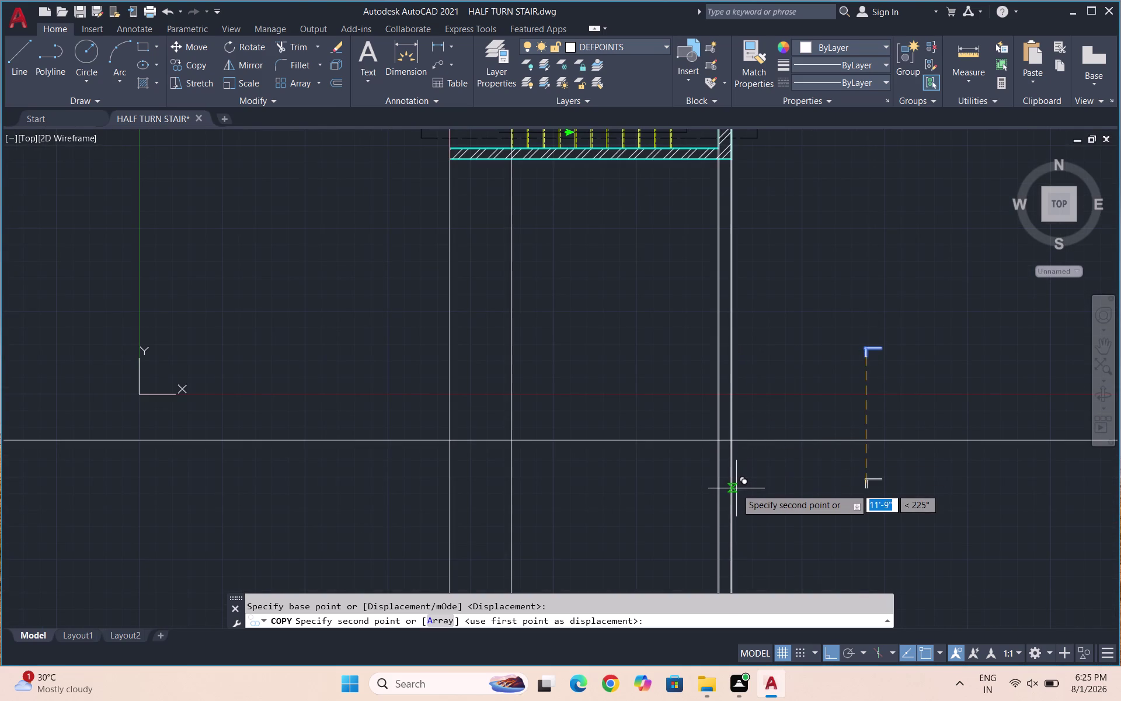
scroll(up, 3)
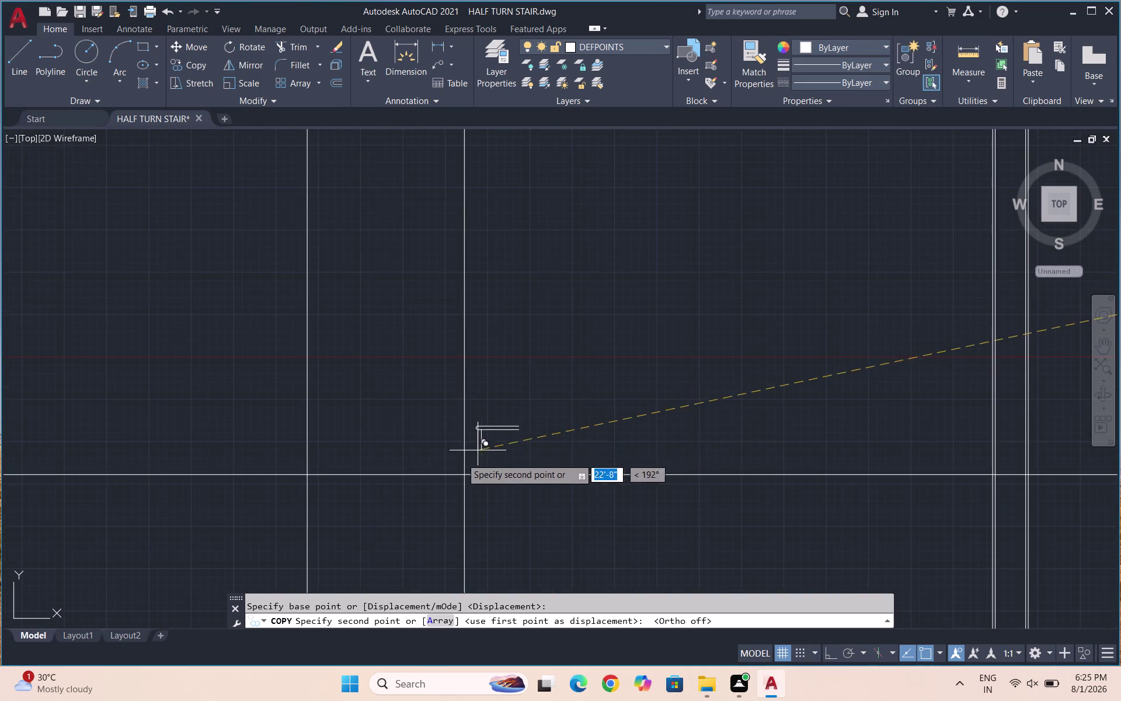
scroll(up, 3)
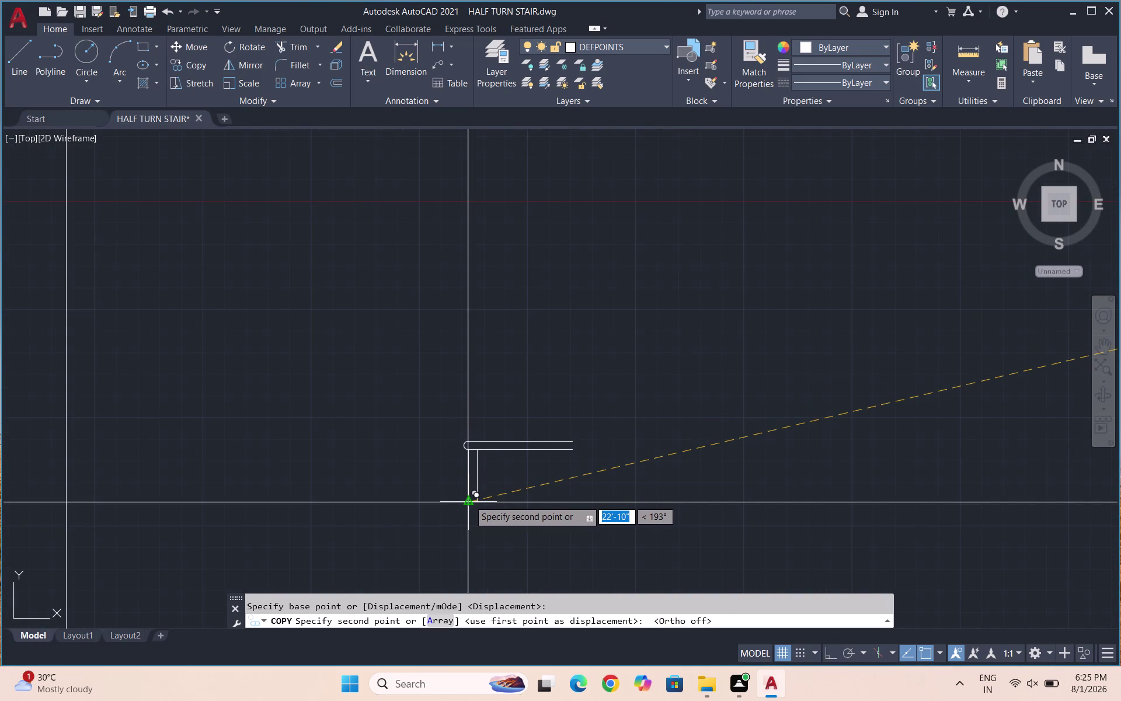
scroll(down, 3)
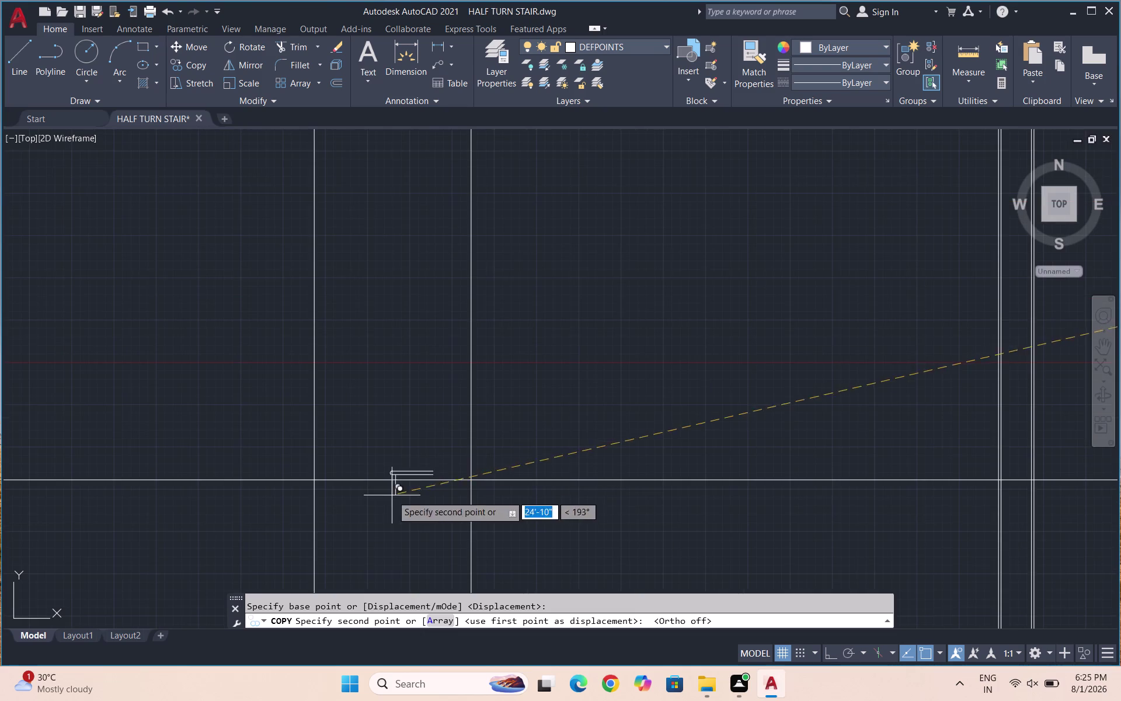
key(Escape)
Reselect the step profile and copy it from its corner onto the construction line intersection.
scroll(down, 3)
scroll(up, 3)
drag(810, 405, 791, 376)
click(750, 315)
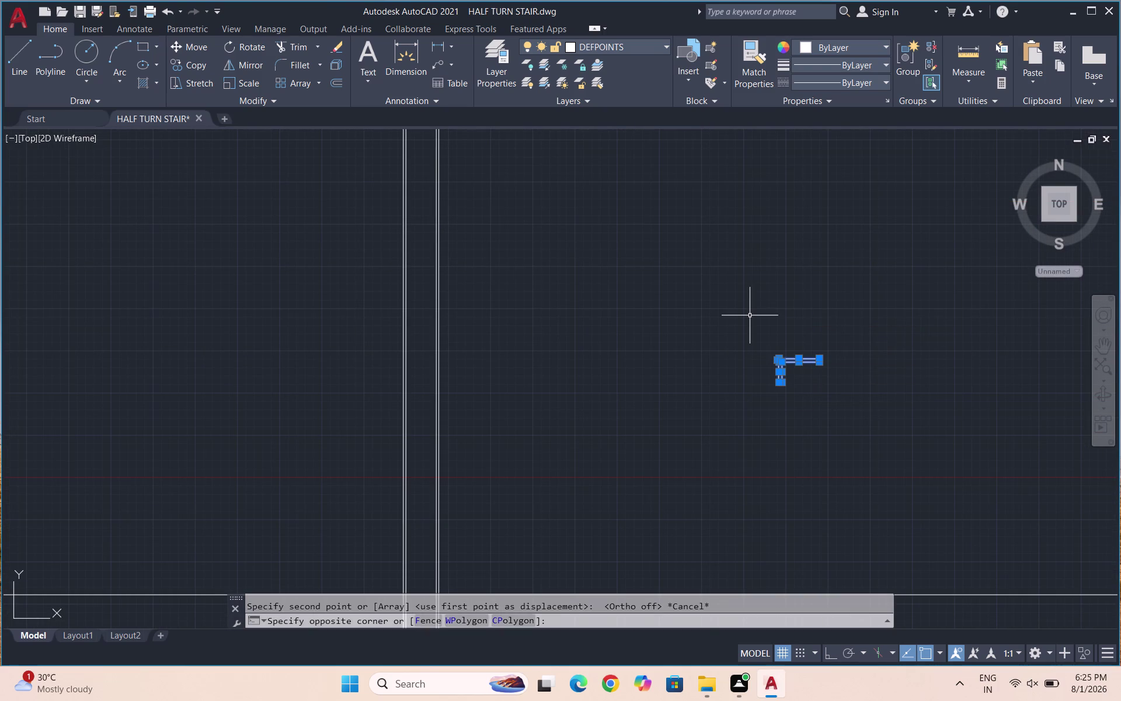
text(CO)
key(Return)
scroll(down, 3)
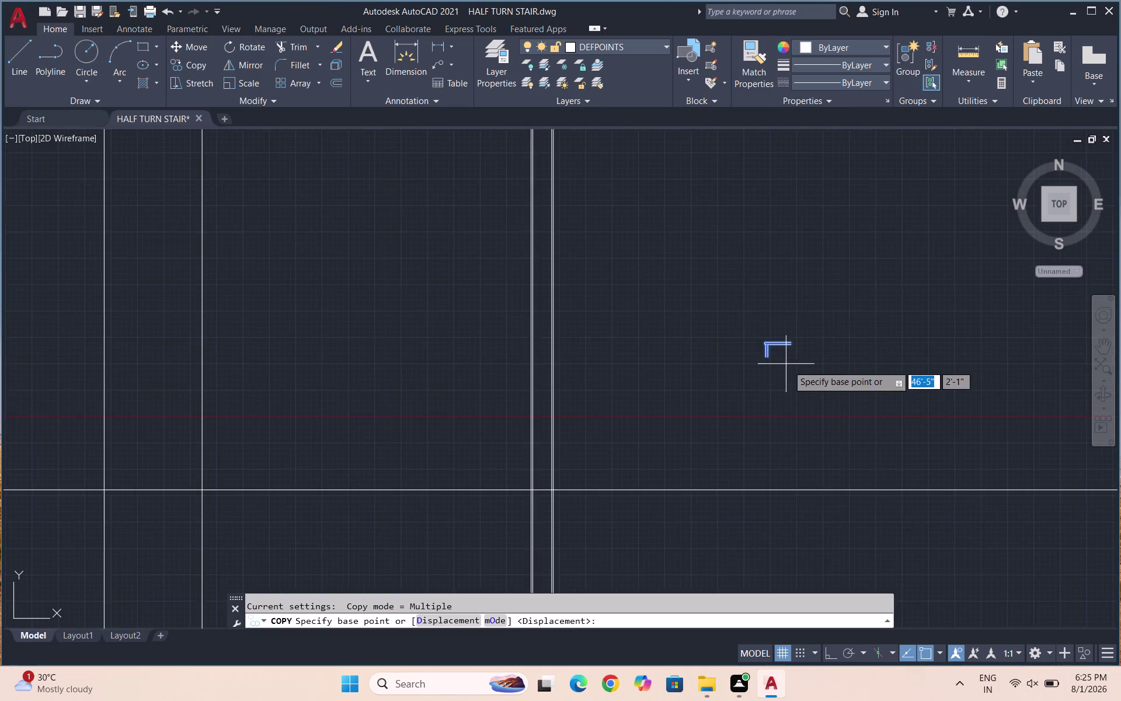
scroll(up, 3)
scroll(up, 3)
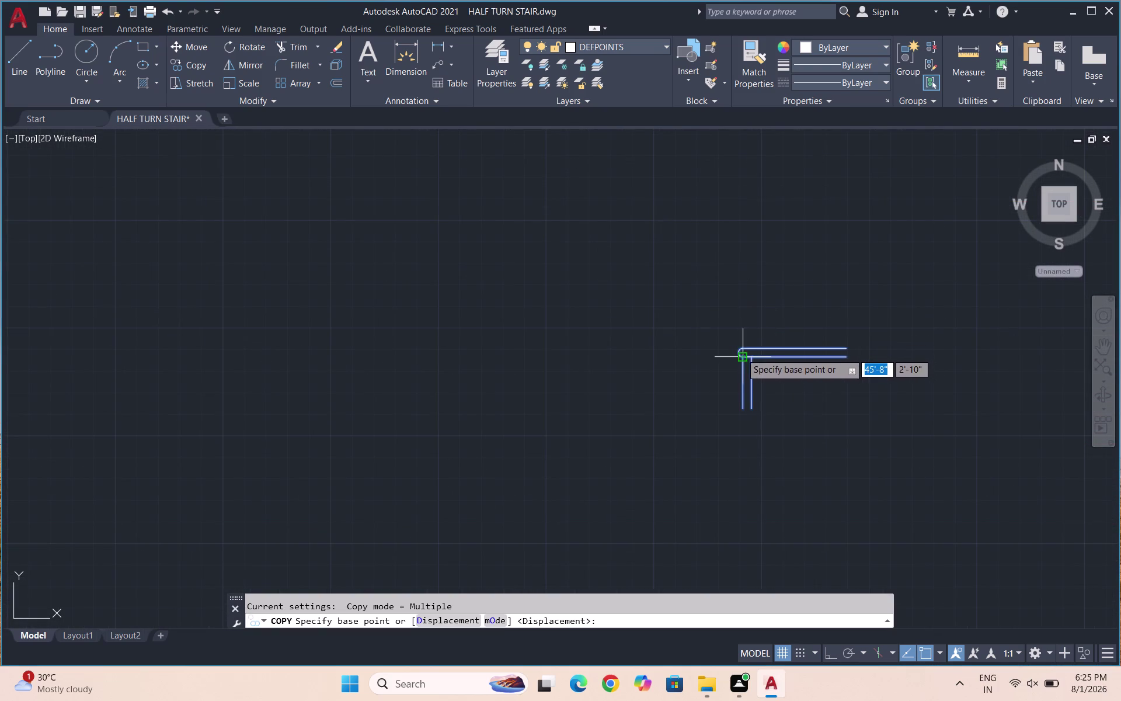
scroll(up, 3)
click(742, 378)
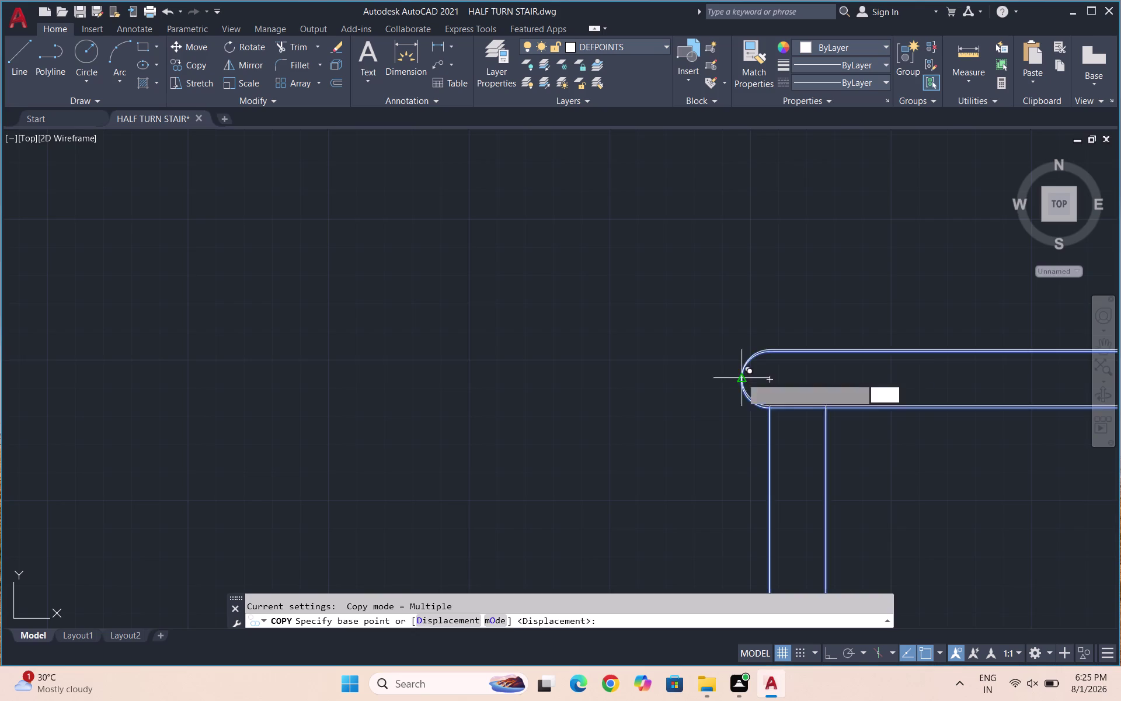
scroll(down, 3)
scroll(down, 3)
scroll(up, 3)
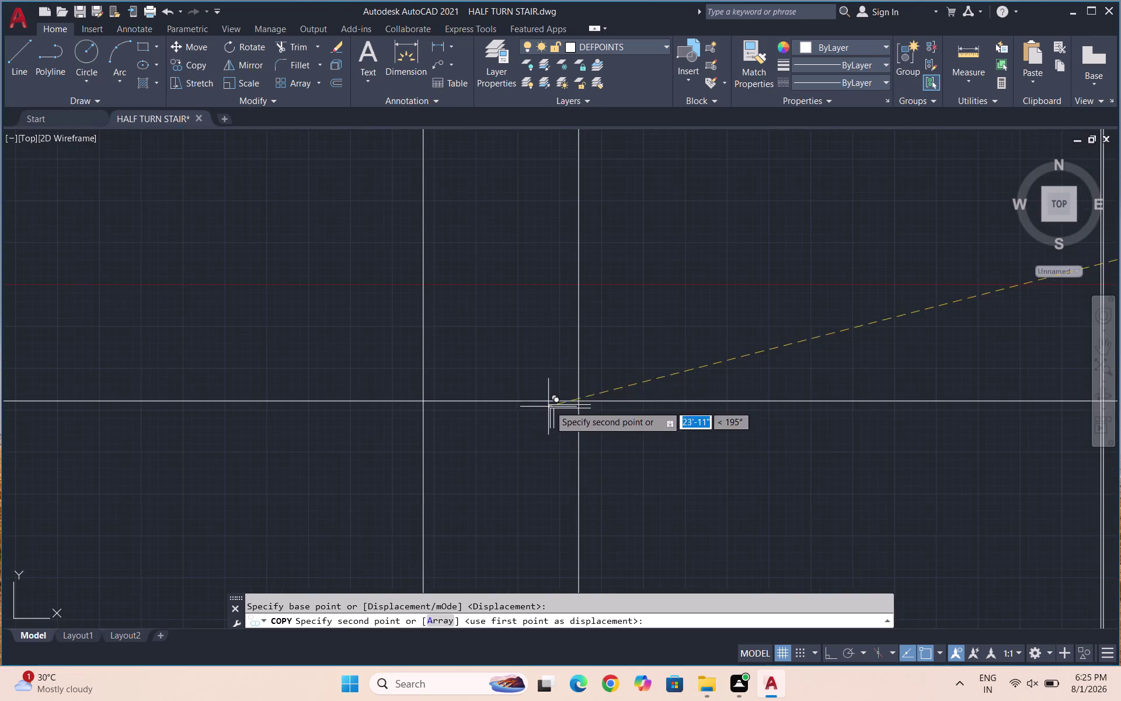
scroll(up, 3)
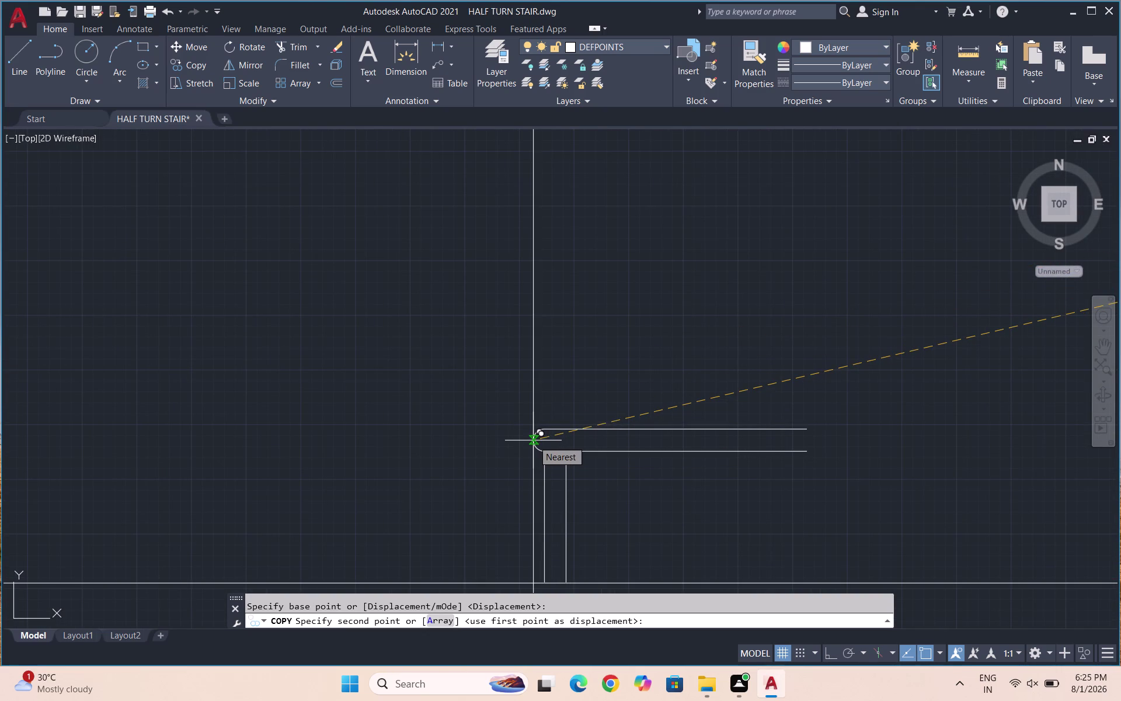
click(533, 440)
scroll(down, 3)
key(Escape)
scroll(up, 3)
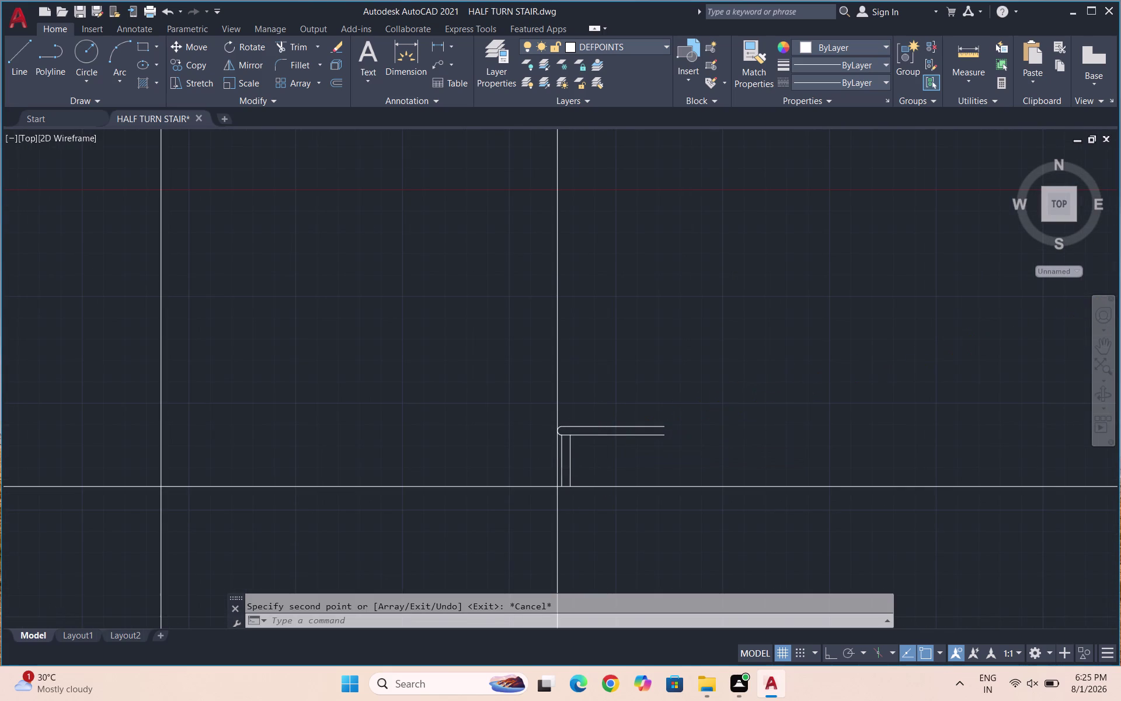
Select the horizontal base line below the step copy.
scroll(up, 3)
scroll(down, 3)
scroll(up, 3)
scroll(up, 3)
scroll(up, 3)
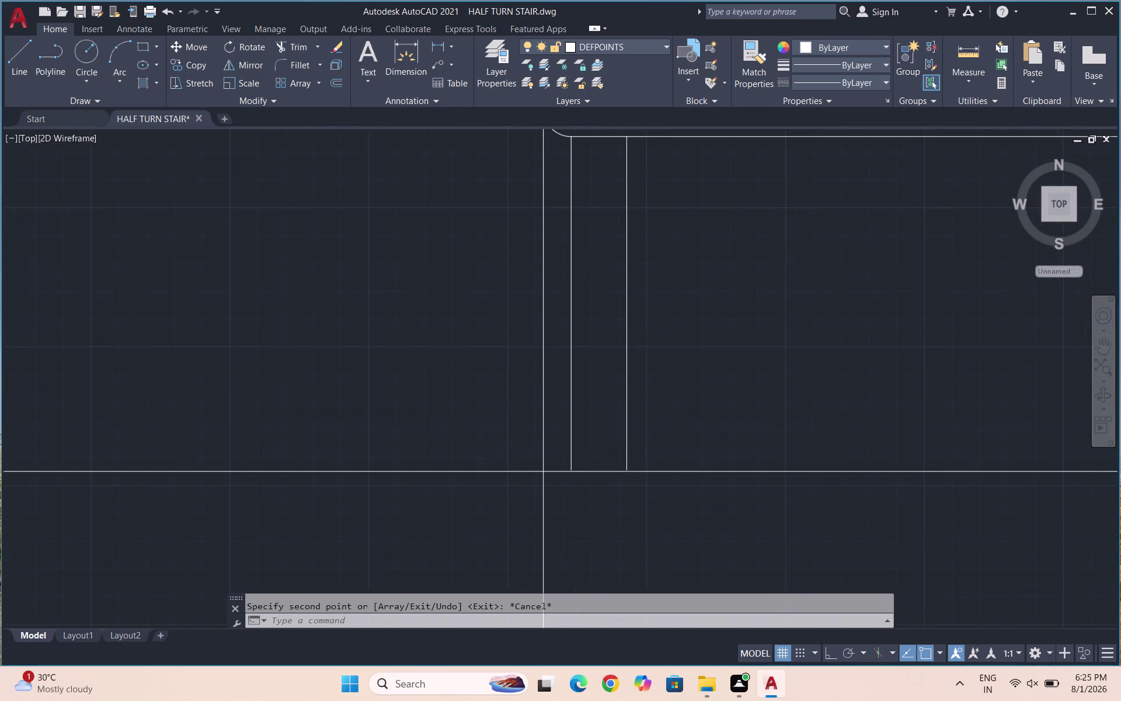
scroll(up, 3)
drag(607, 461, 607, 453)
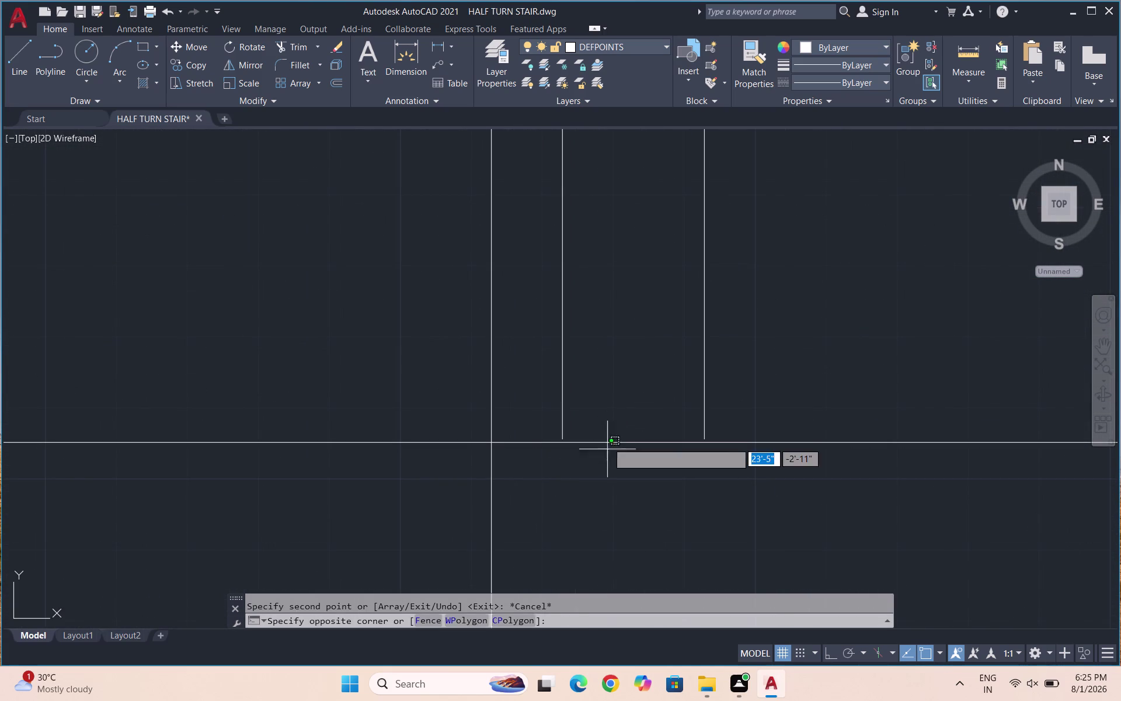
click(607, 425)
drag(614, 452, 614, 438)
click(614, 420)
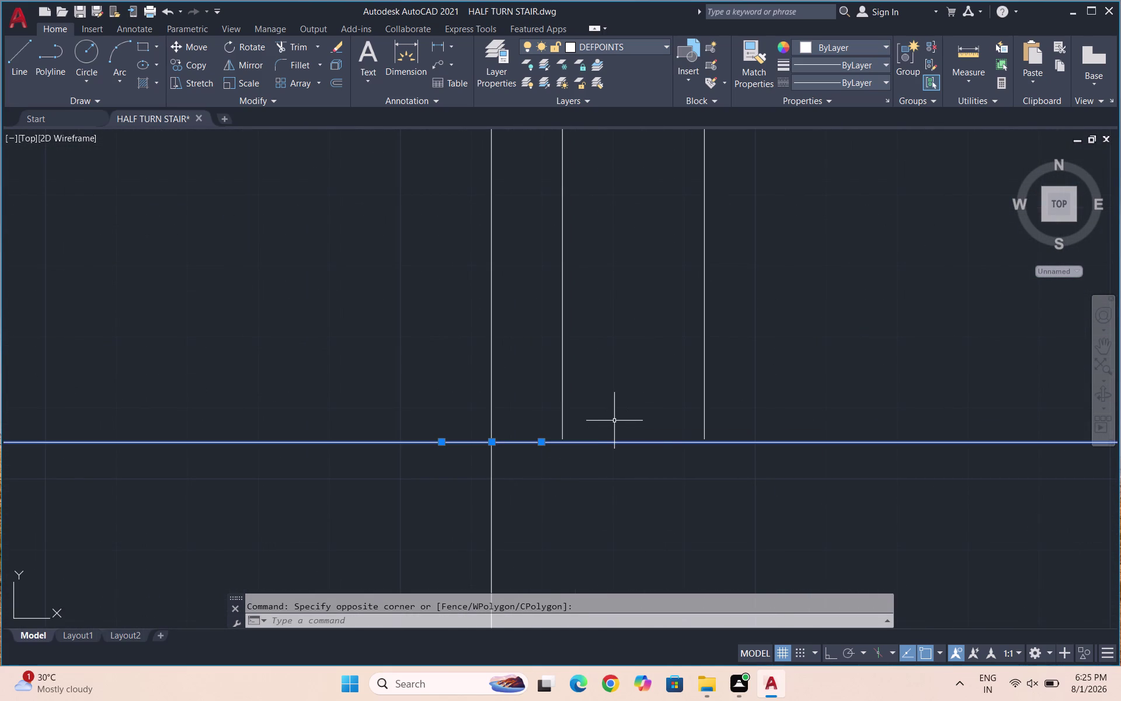
Move the base line between two picked points, then end the move.
key(m)
key(Return)
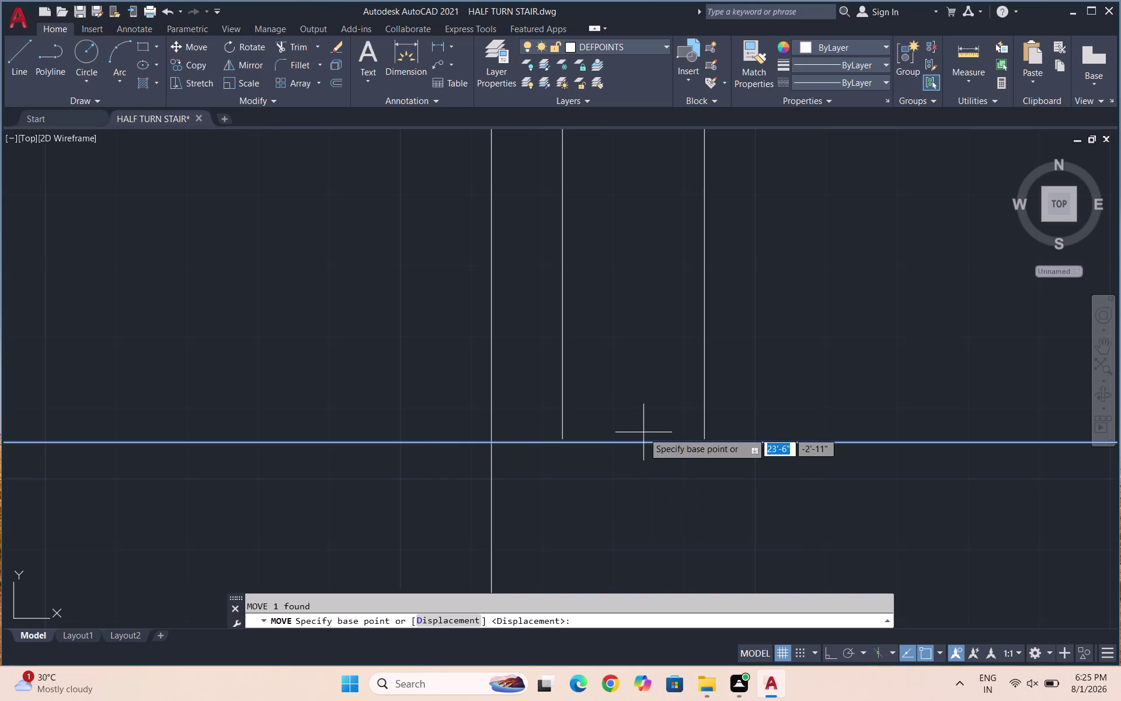
scroll(up, 3)
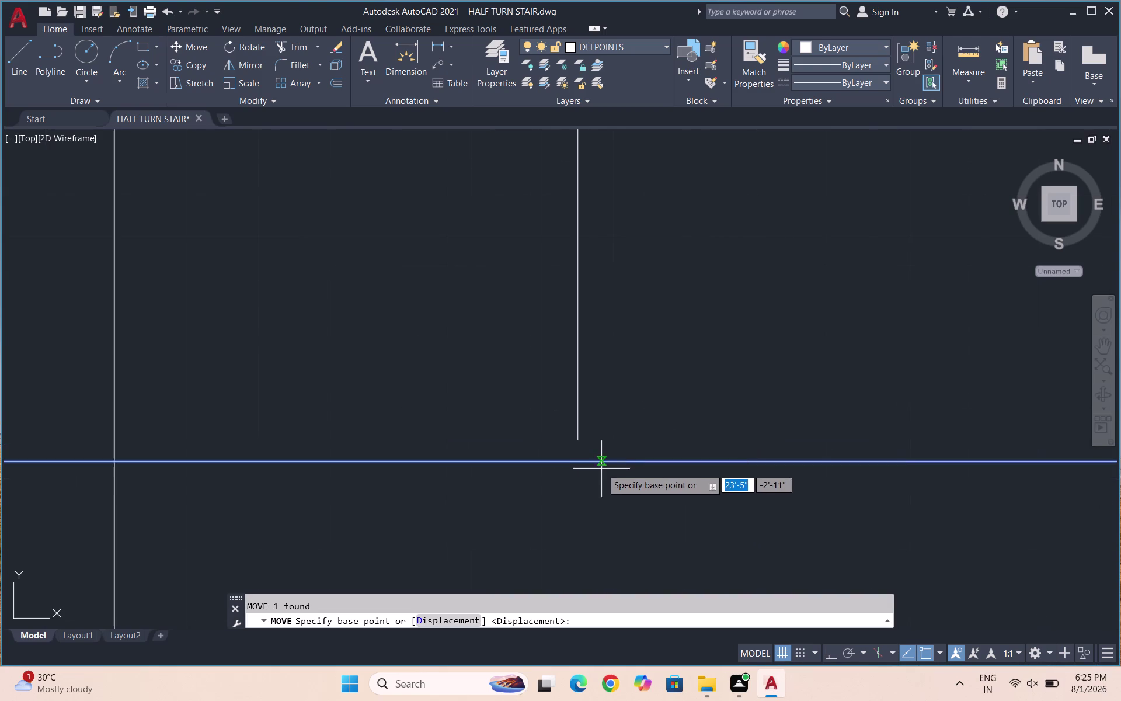
click(582, 463)
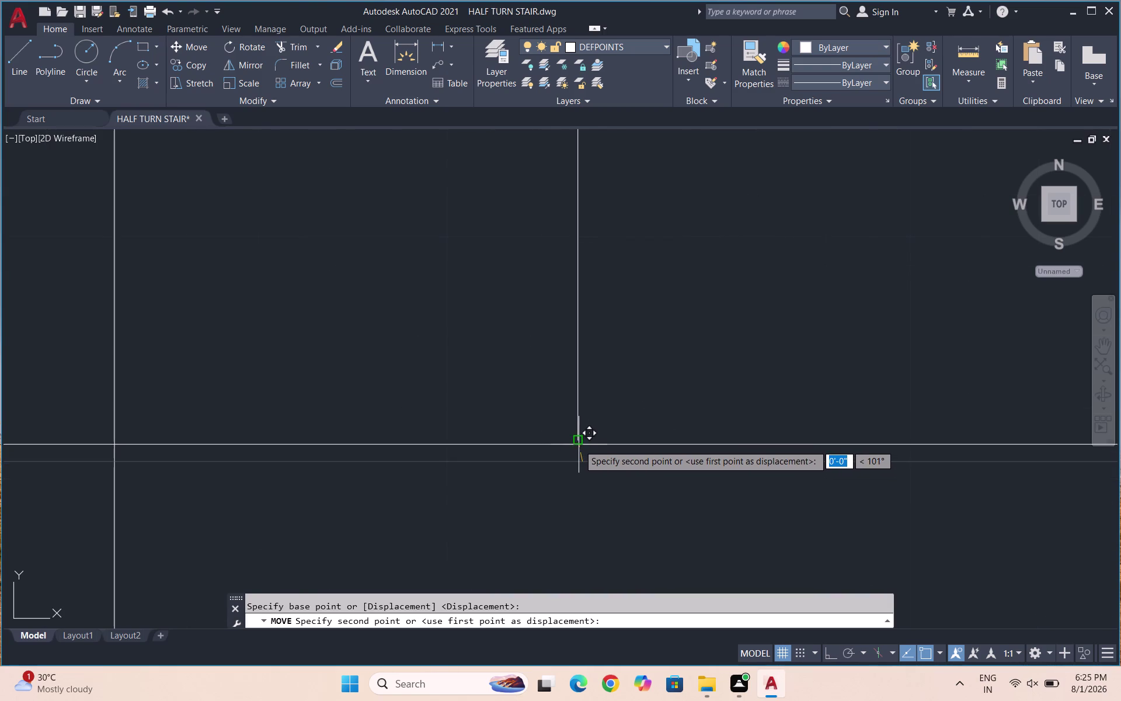
click(580, 444)
scroll(down, 3)
key(Escape)
scroll(down, 3)
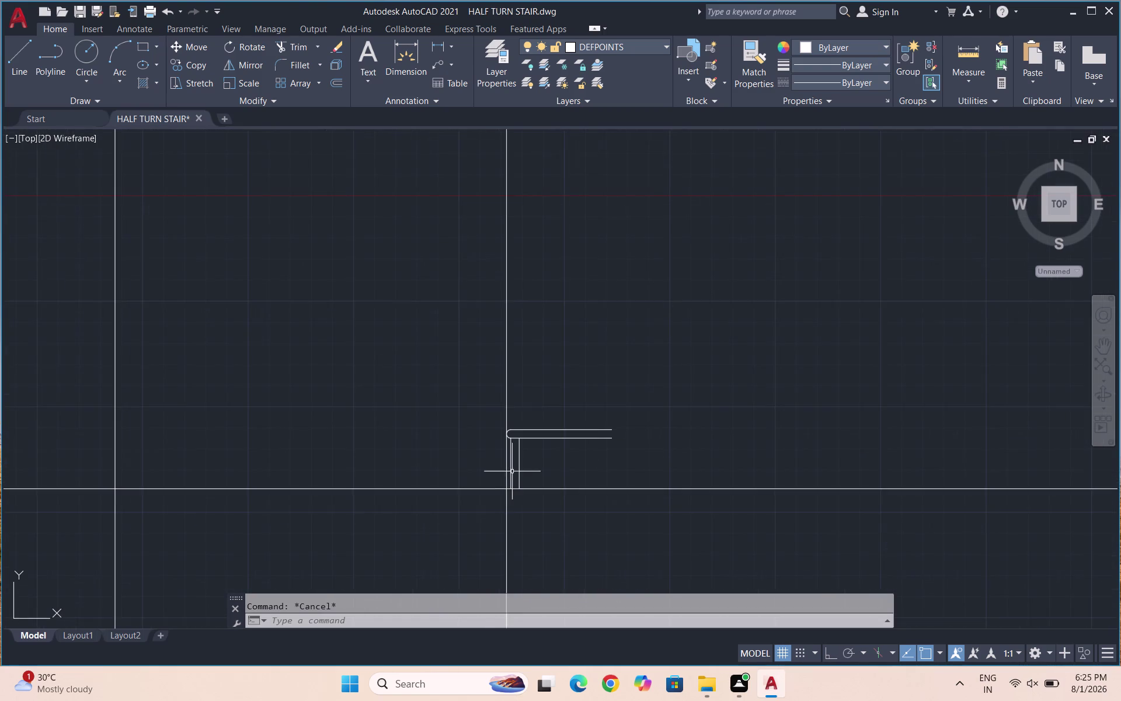
scroll(down, 3)
scroll(down, 3)
scroll(up, 3)
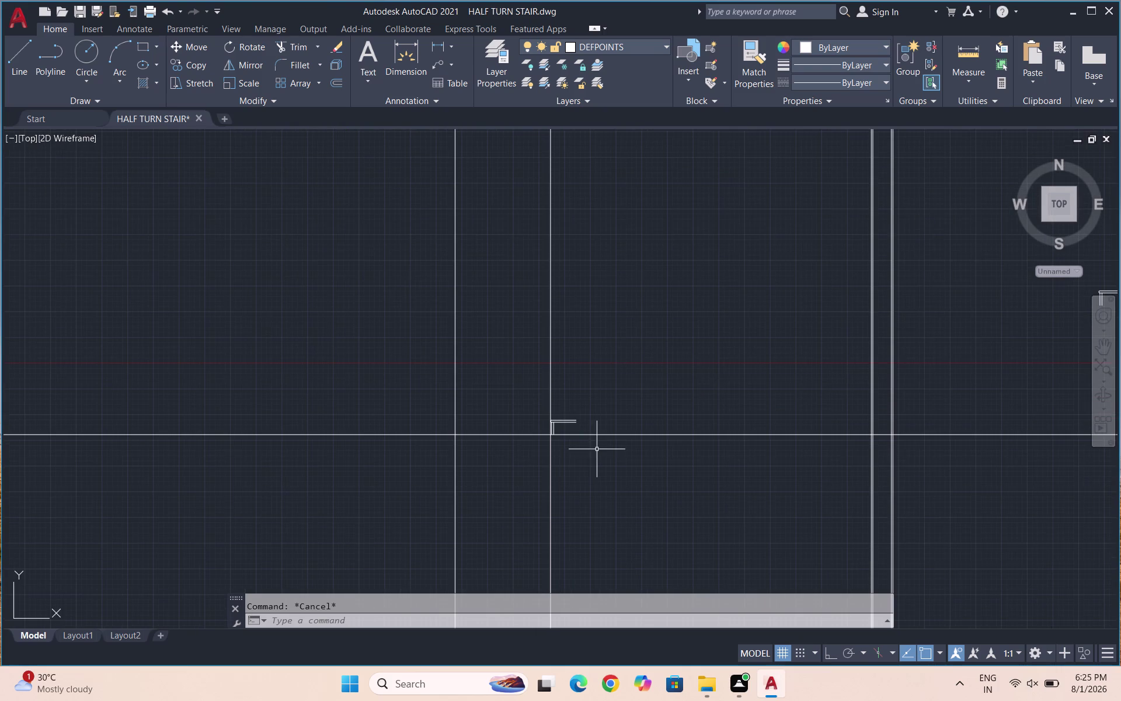
scroll(up, 3)
scroll(down, 3)
scroll(down, 3)
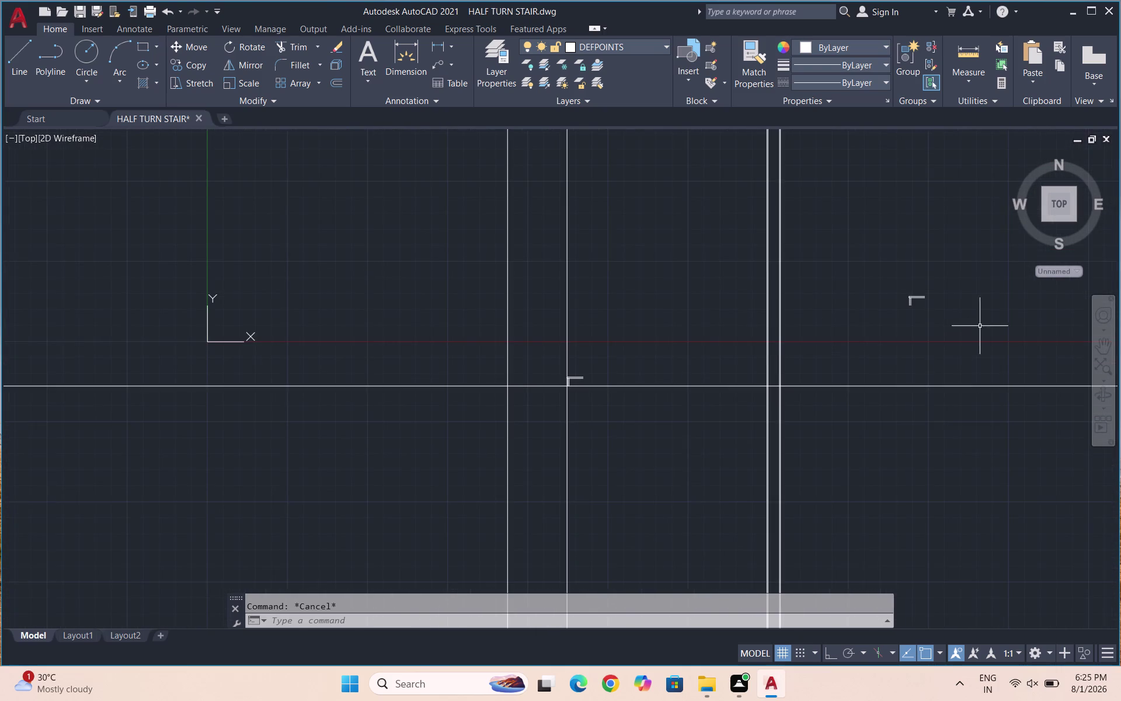
scroll(up, 3)
drag(901, 316, 860, 294)
click(788, 221)
text(C)
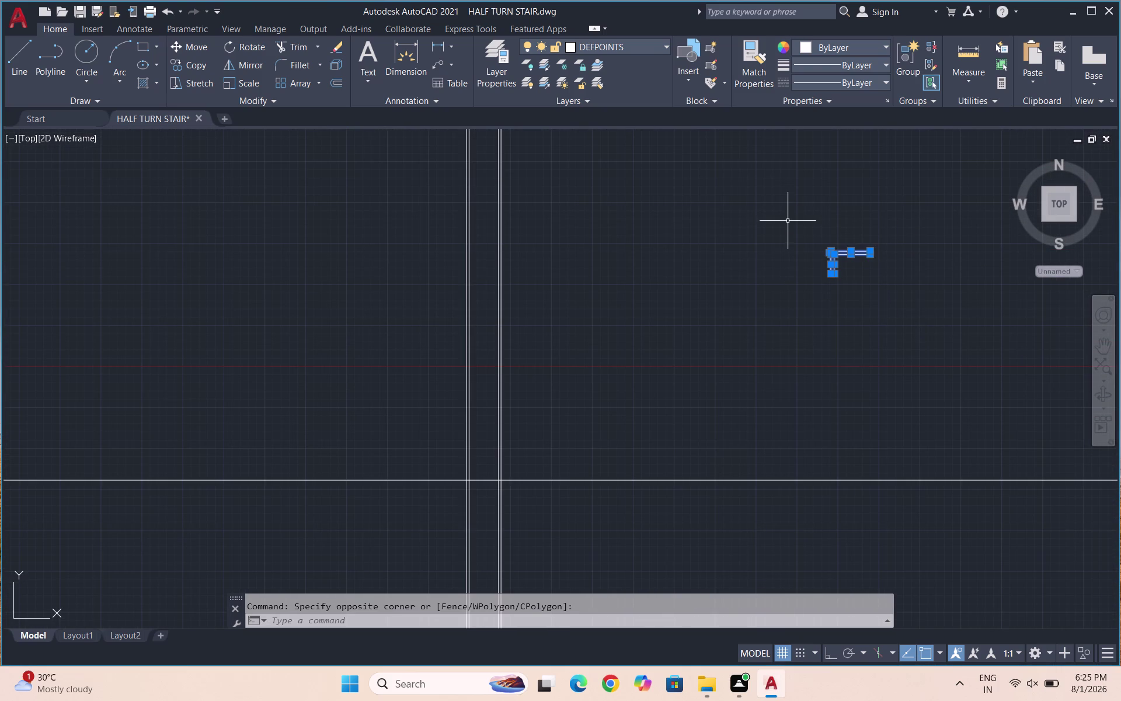
text(O)
key(Return)
scroll(up, 3)
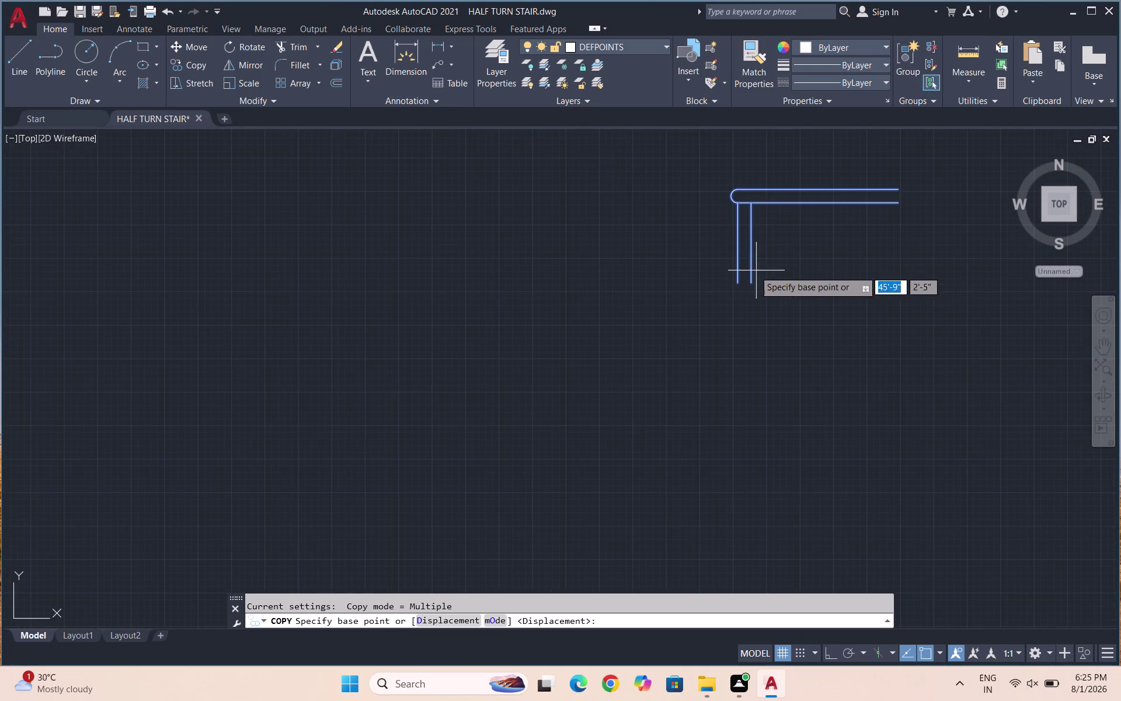
click(739, 282)
scroll(down, 3)
scroll(down, 3)
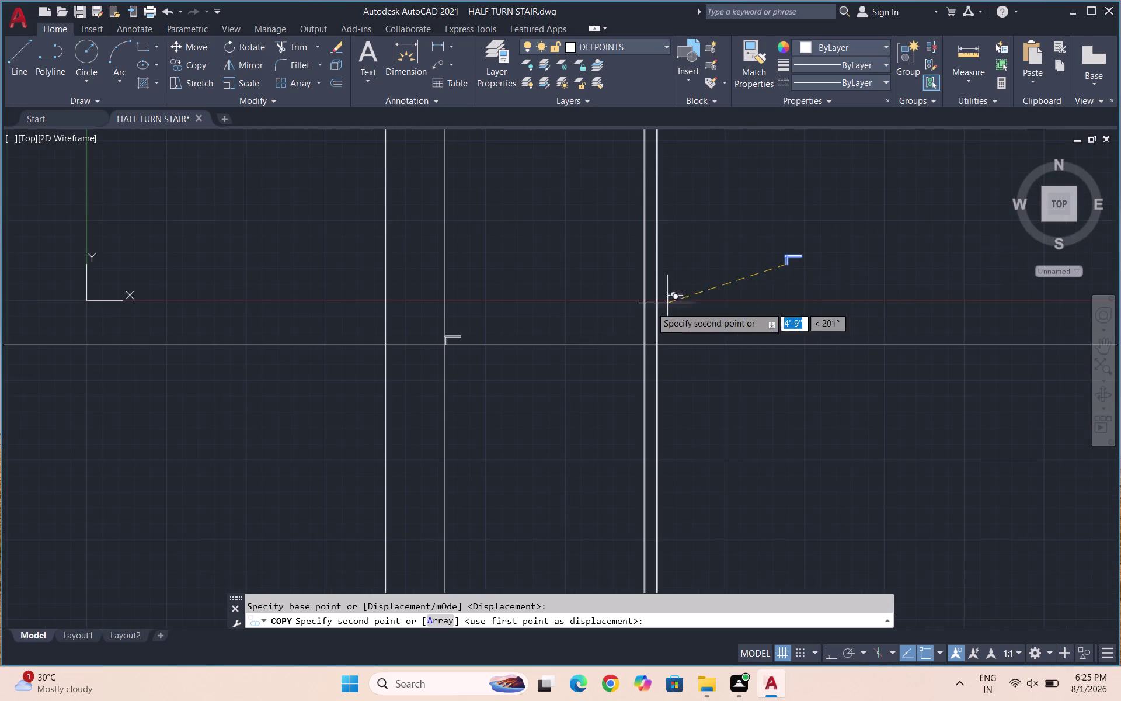
scroll(up, 3)
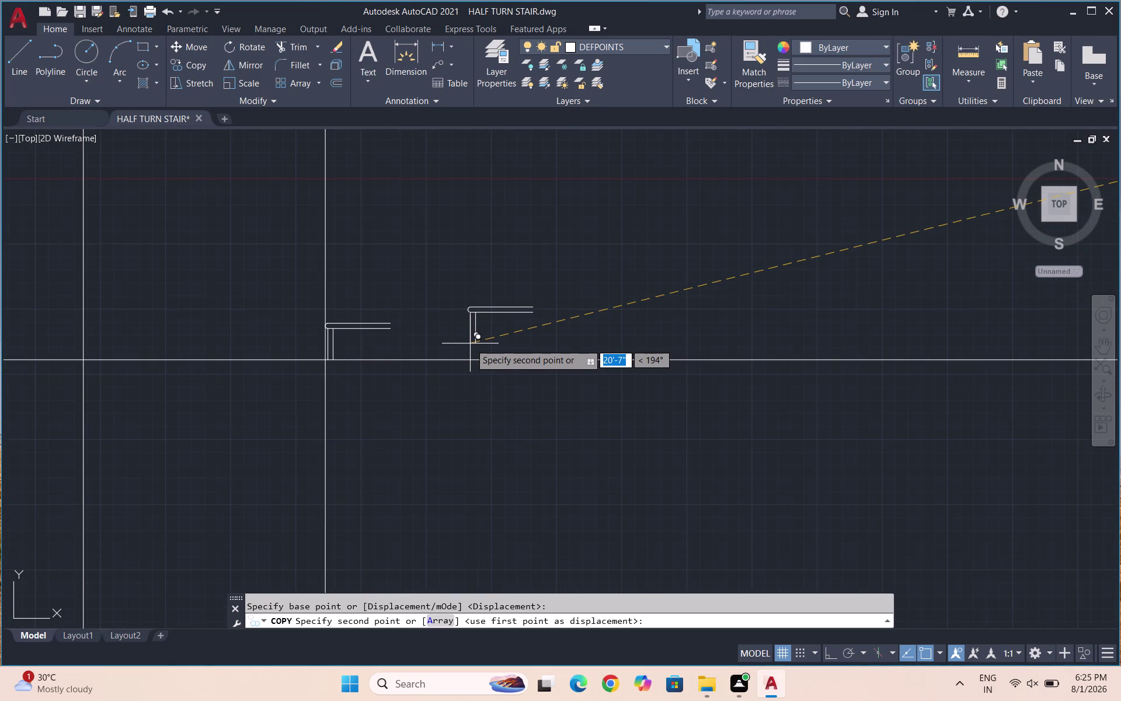
scroll(up, 3)
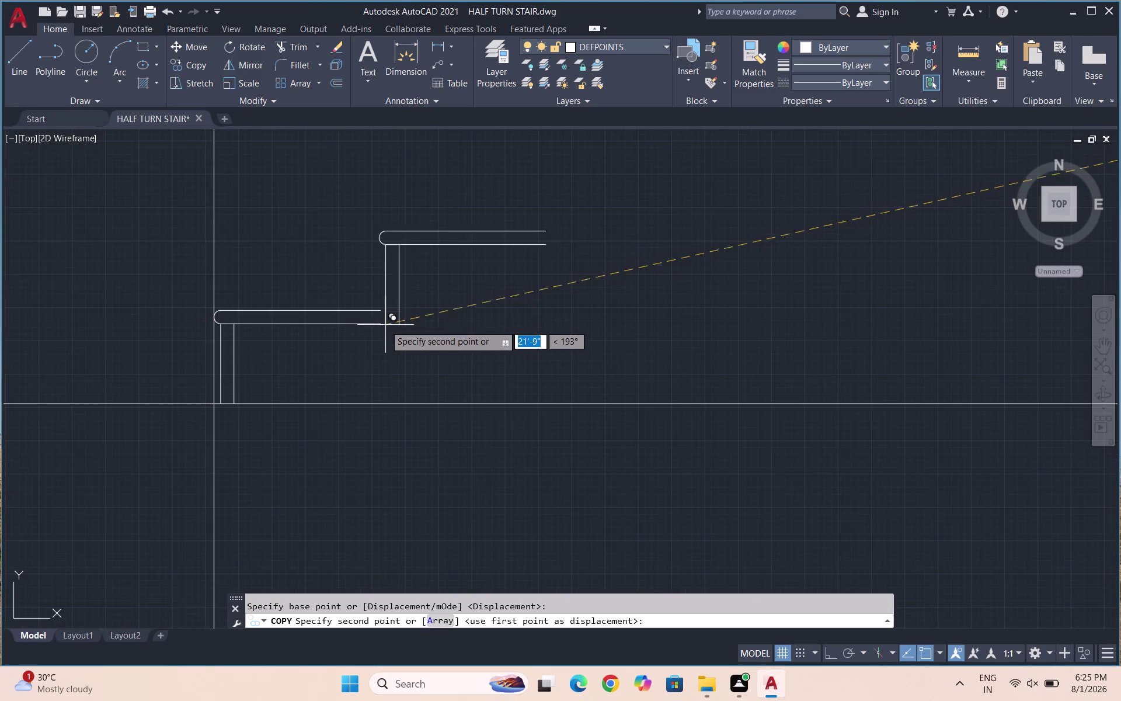
scroll(down, 3)
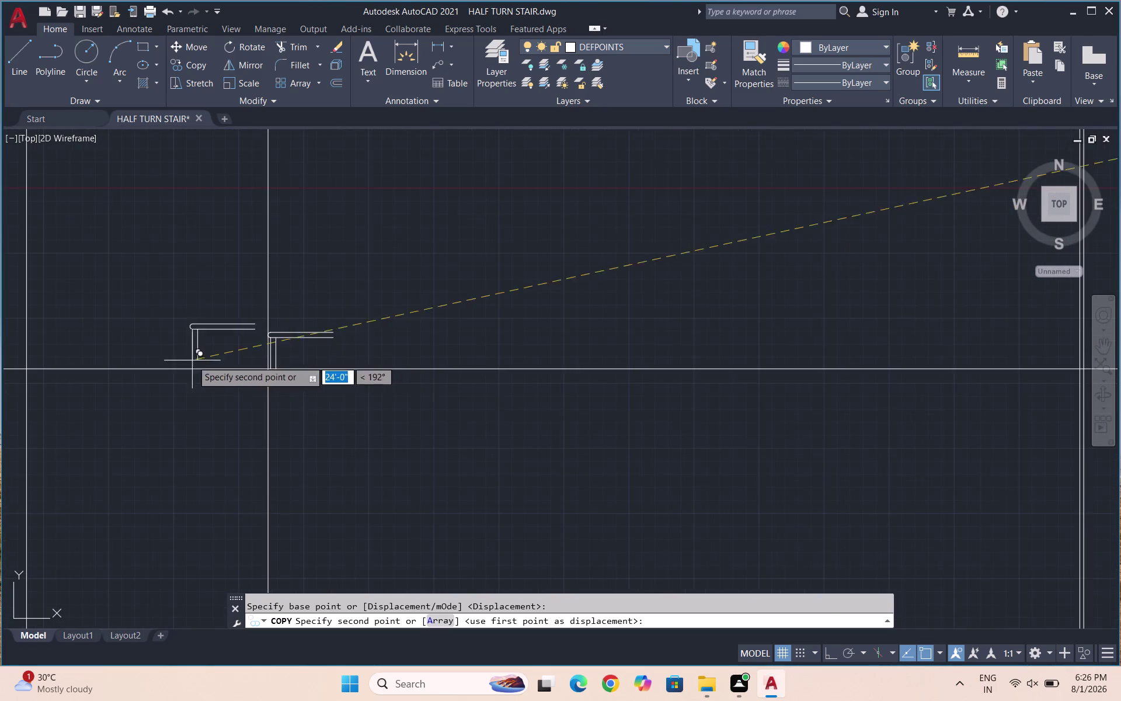
key(Escape)
scroll(down, 3)
Copy the step piece from its corner and place the first copy on the previous tread.
drag(723, 346, 697, 310)
click(672, 296)
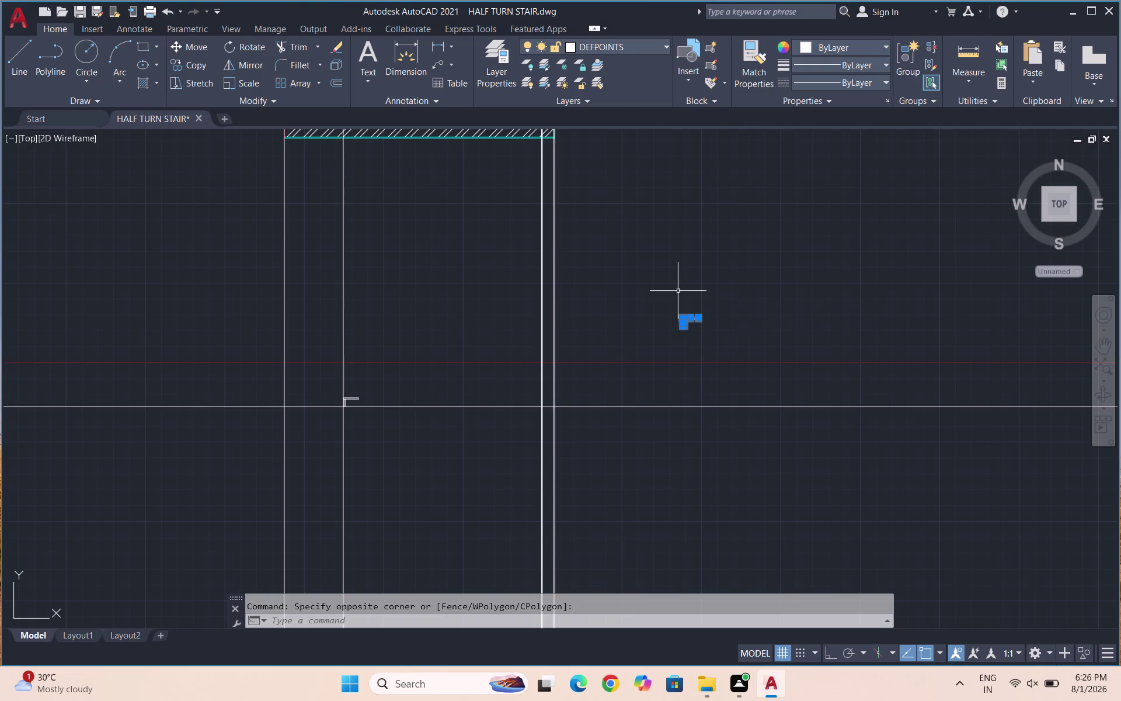
text(CO)
key(Return)
scroll(up, 3)
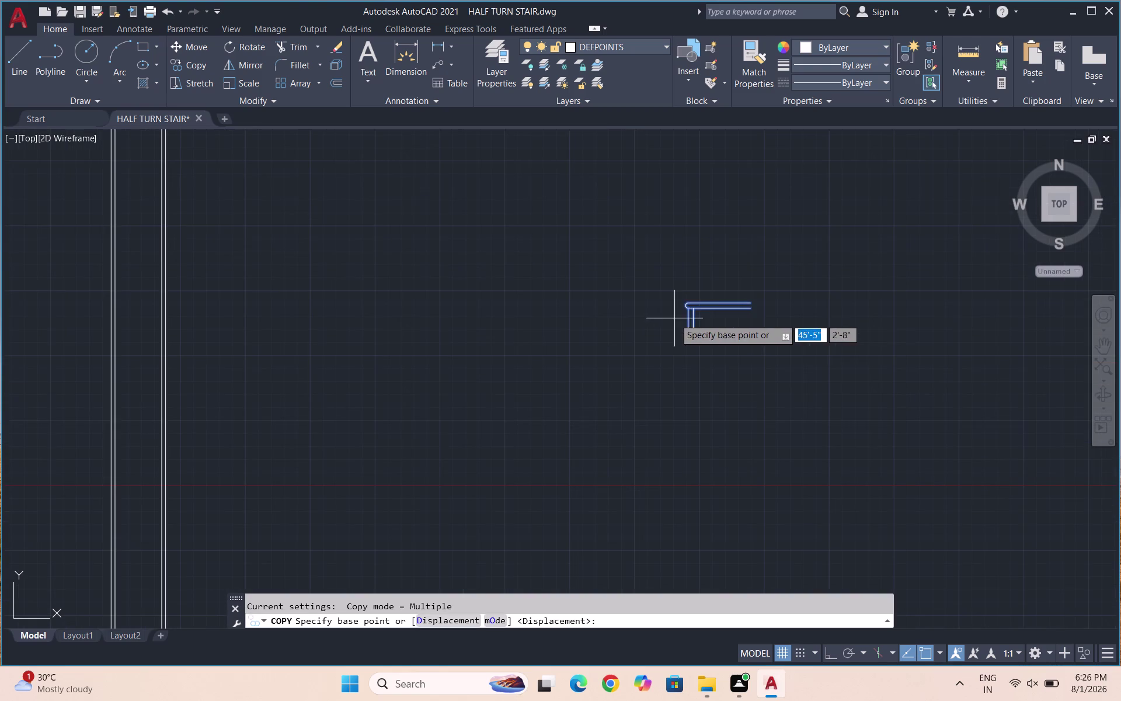
scroll(up, 3)
click(678, 341)
scroll(down, 3)
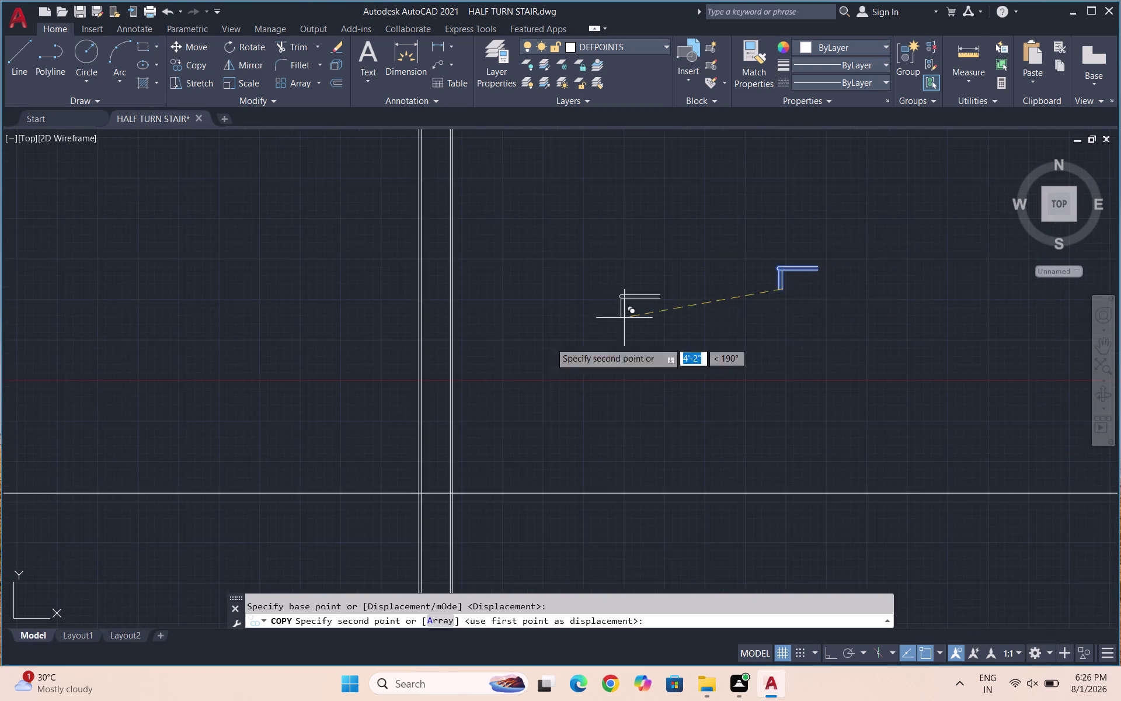
scroll(down, 3)
scroll(up, 3)
scroll(up, 3)
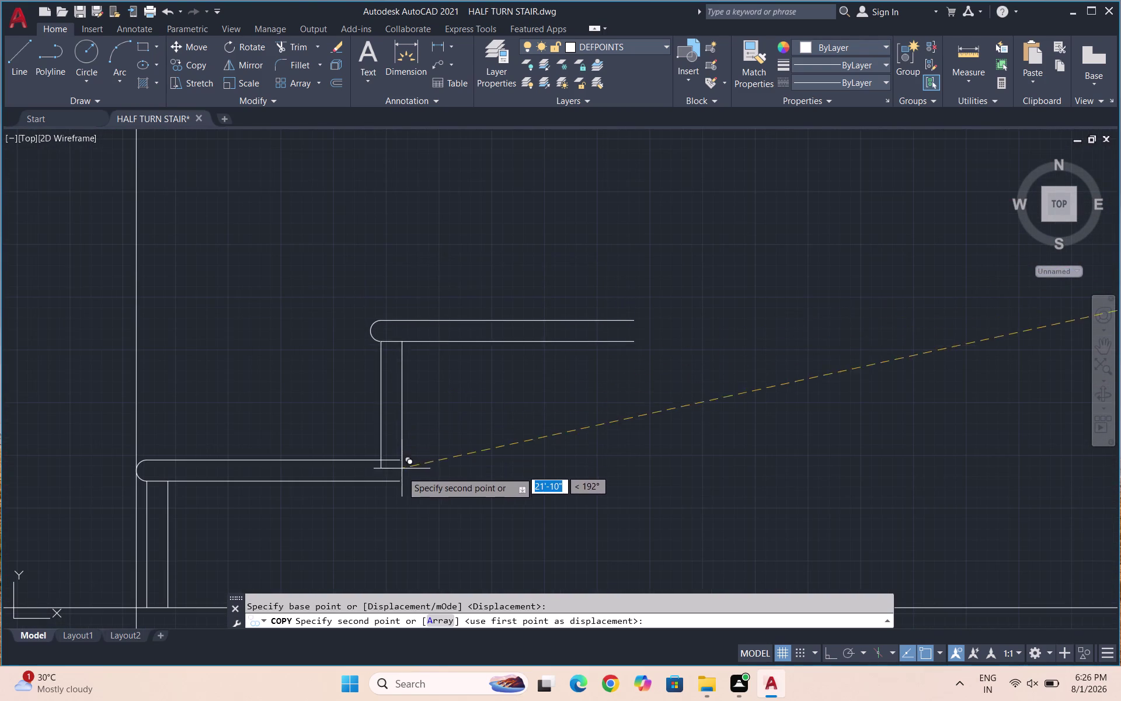
click(398, 482)
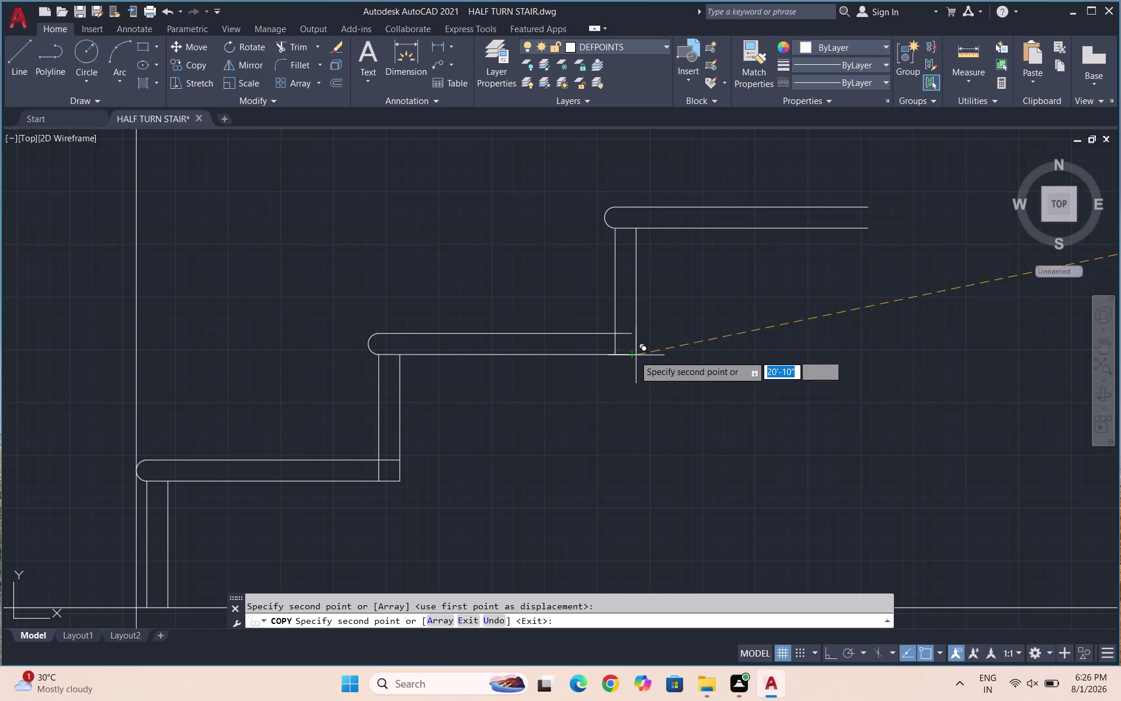
Place nine more step copies at successive tread ends, then end the copy command.
click(633, 355)
scroll(down, 3)
scroll(up, 3)
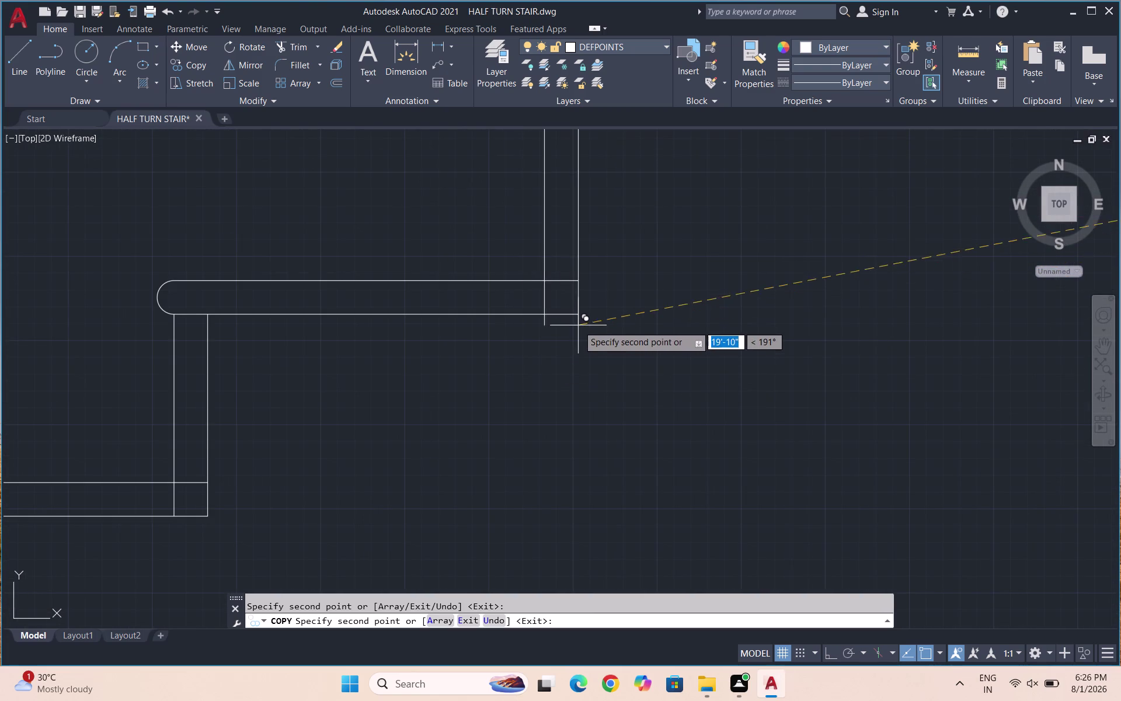
click(578, 312)
scroll(down, 3)
scroll(up, 3)
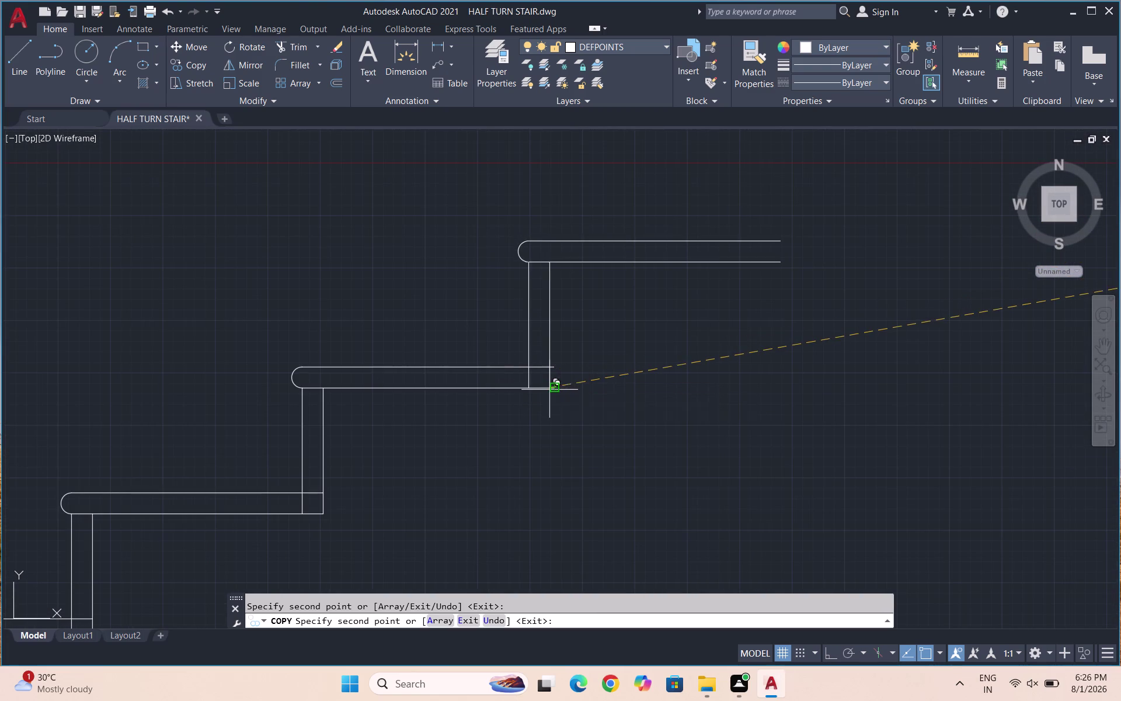
click(553, 389)
scroll(down, 3)
scroll(up, 3)
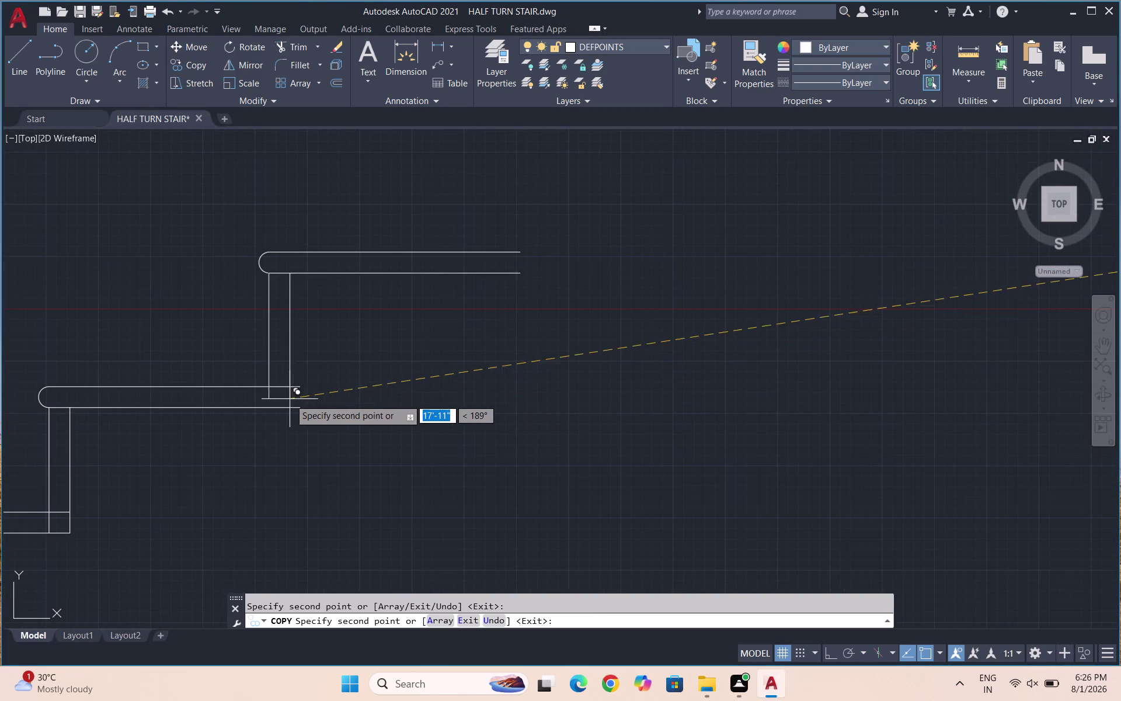
click(298, 411)
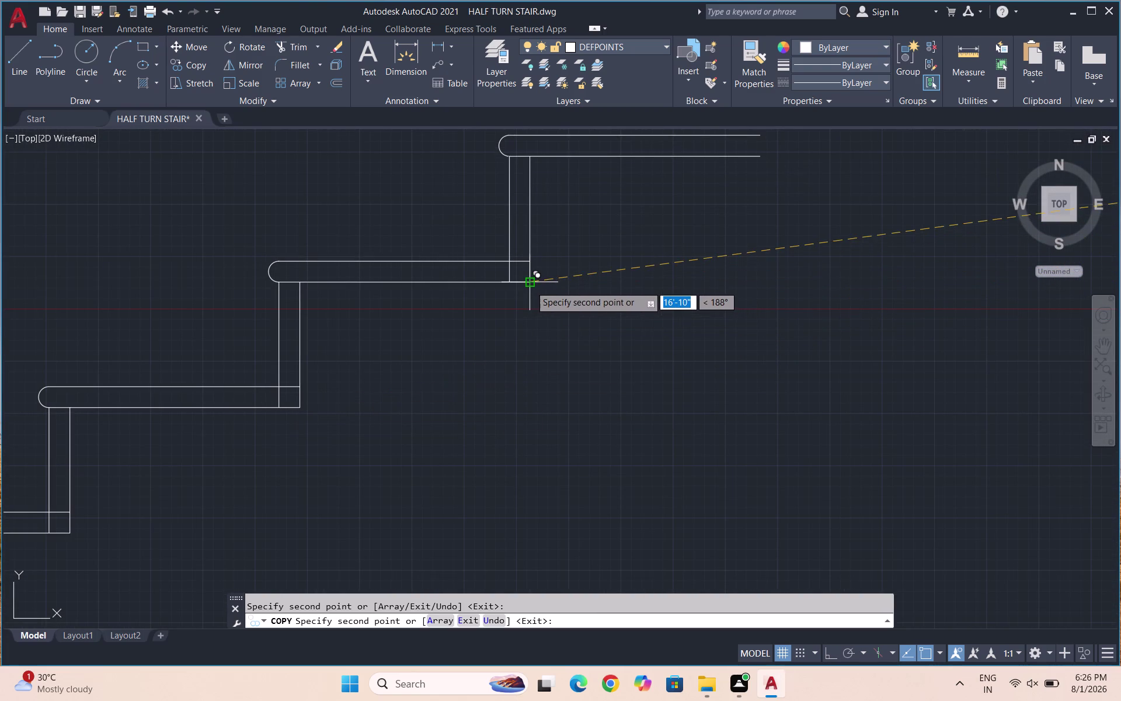
click(531, 286)
scroll(down, 3)
scroll(up, 3)
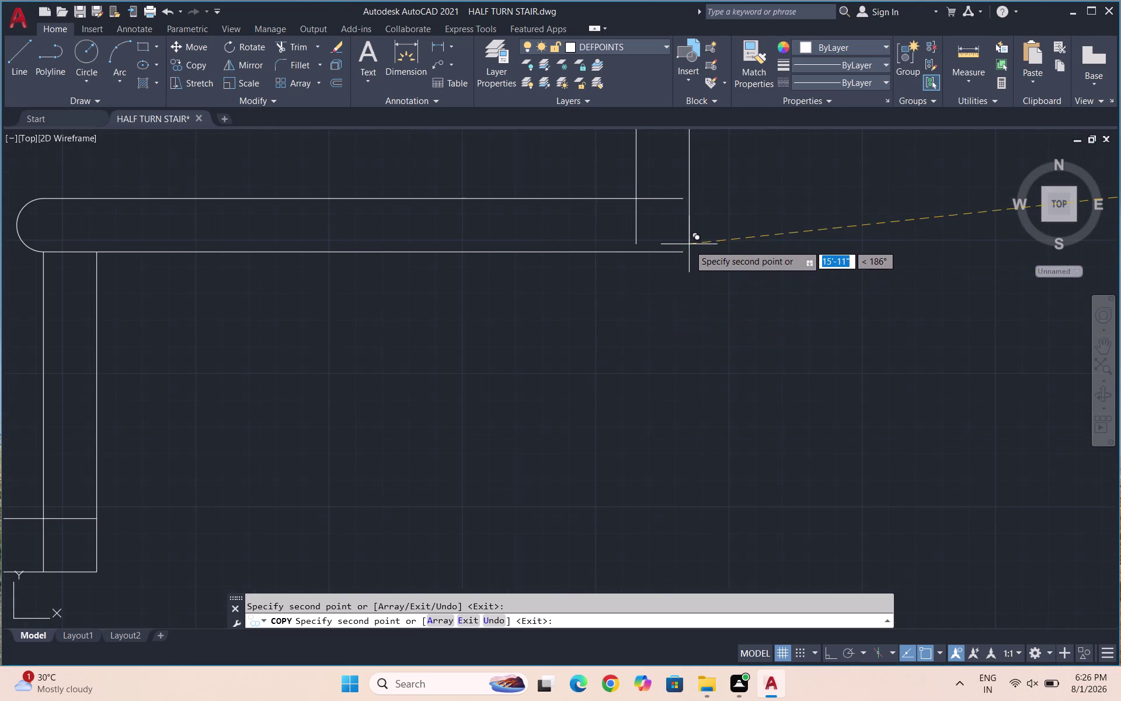
click(681, 253)
scroll(down, 3)
scroll(up, 3)
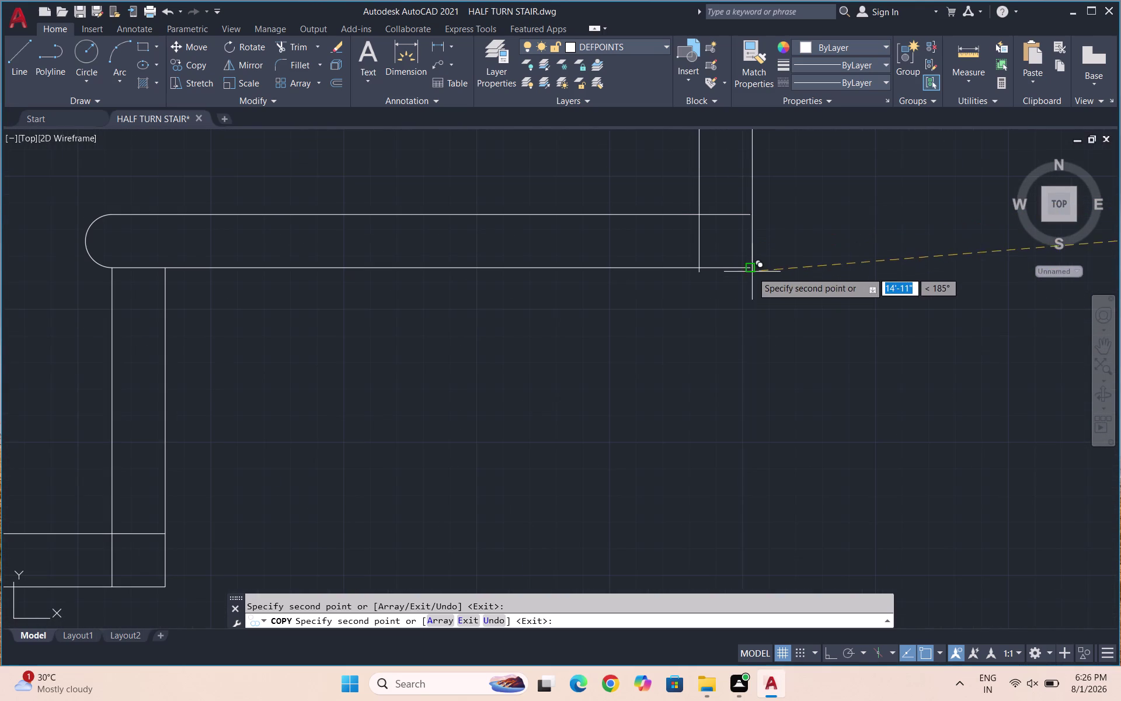
click(751, 270)
scroll(down, 3)
scroll(up, 3)
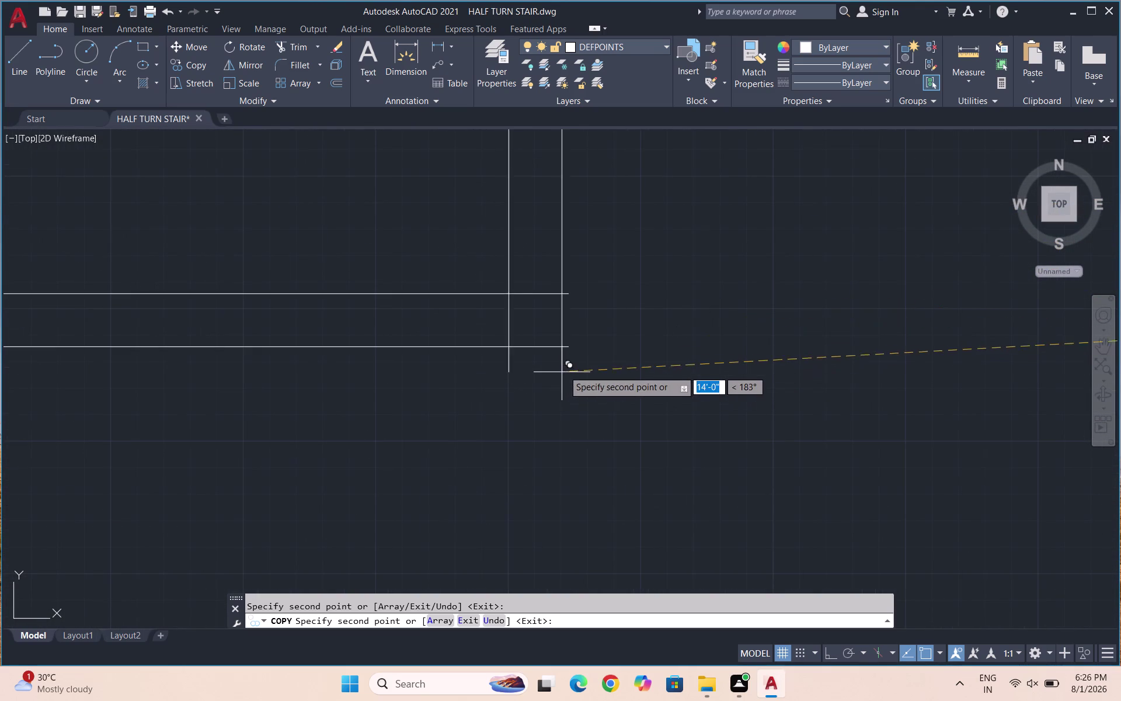
click(566, 352)
scroll(down, 3)
scroll(up, 3)
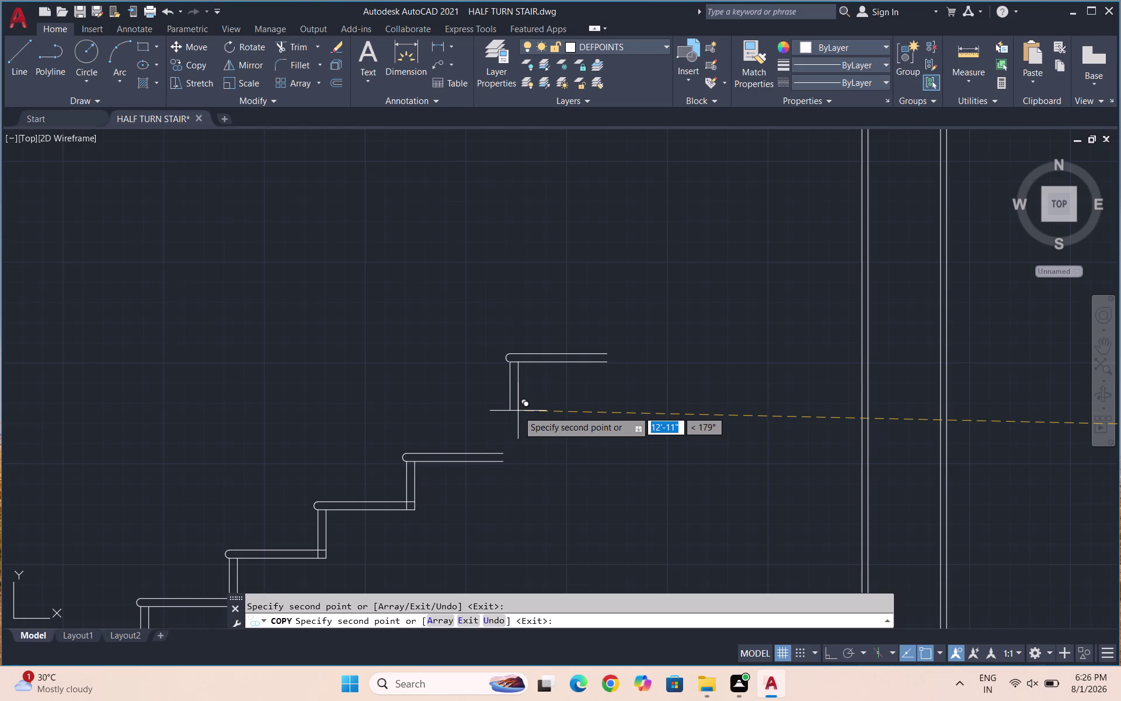
click(501, 460)
scroll(down, 3)
scroll(up, 3)
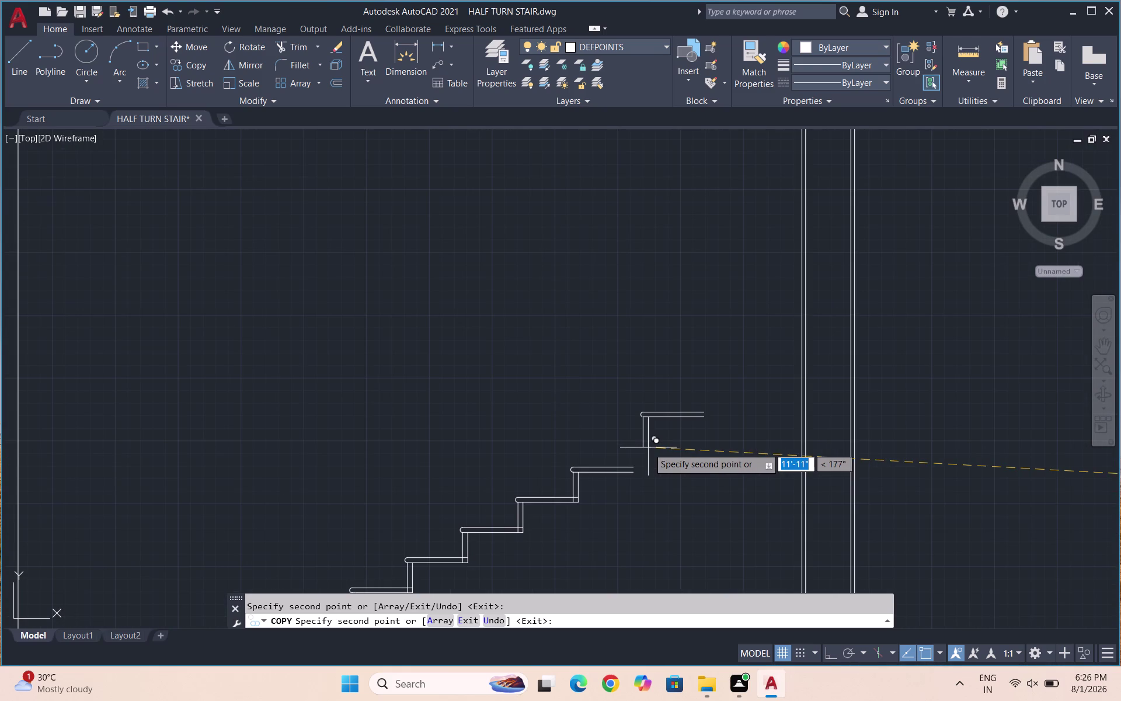
key(Escape)
key(Escape)
key(Escape)
key(Escape)
key(Escape)
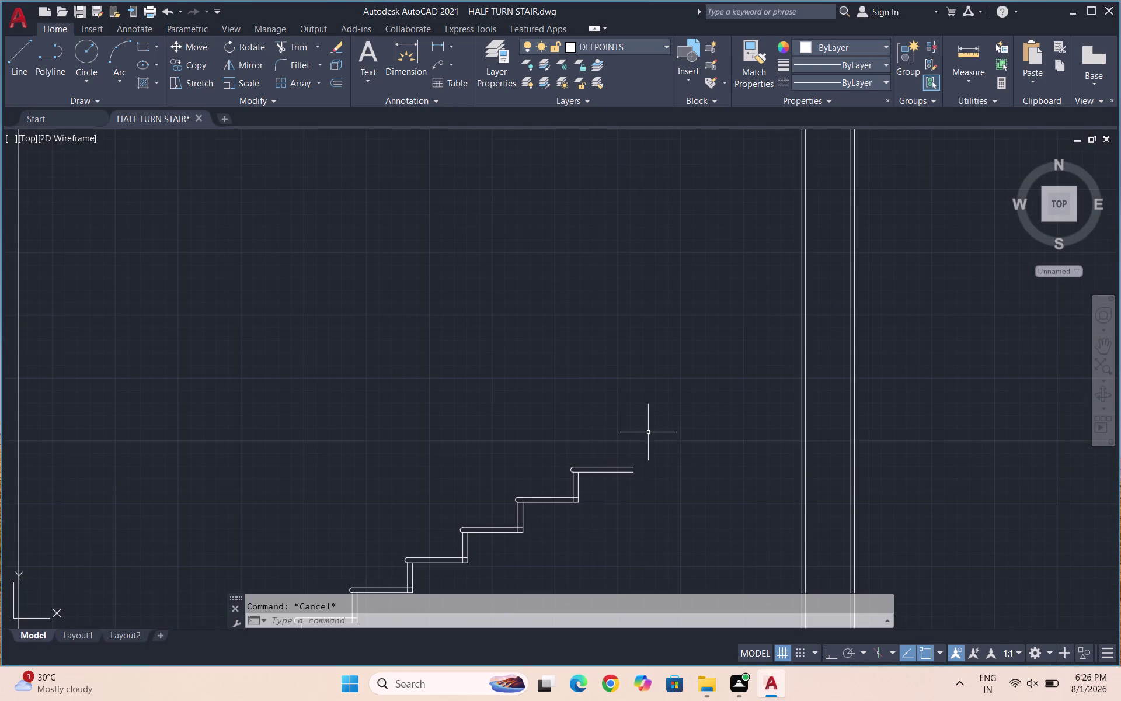
scroll(down, 3)
scroll(up, 3)
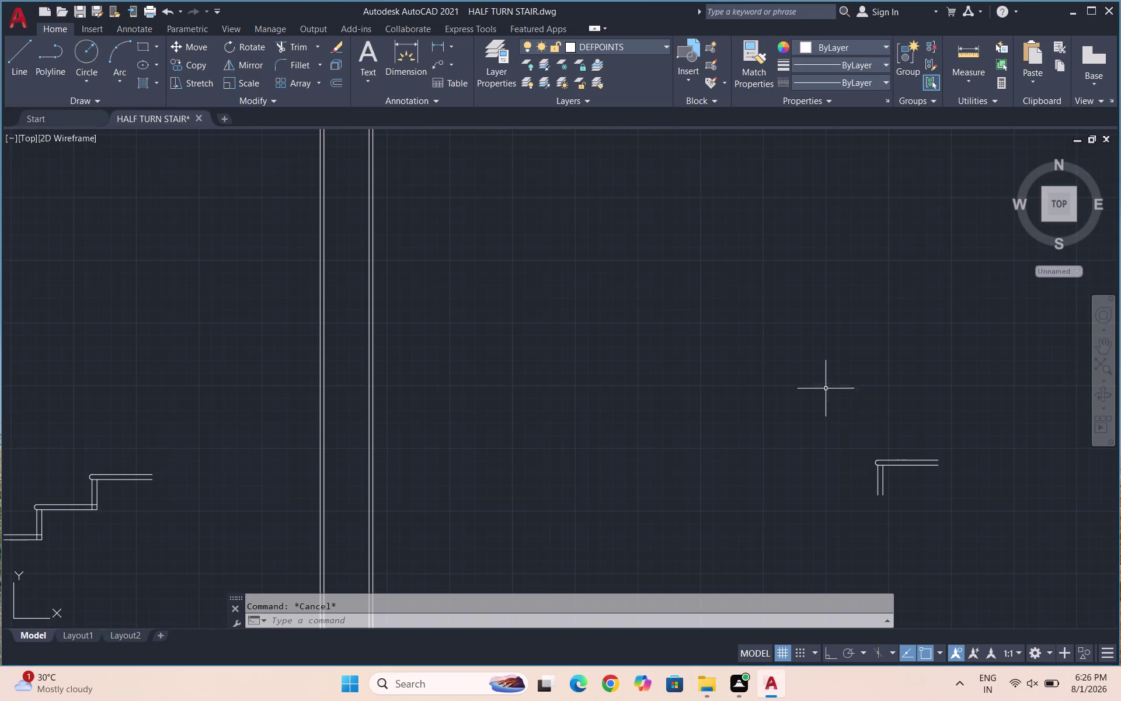
Draw an L-shaped line with a 7-inch riser and a 1-foot tread.
key(l)
key(Return)
click(805, 428)
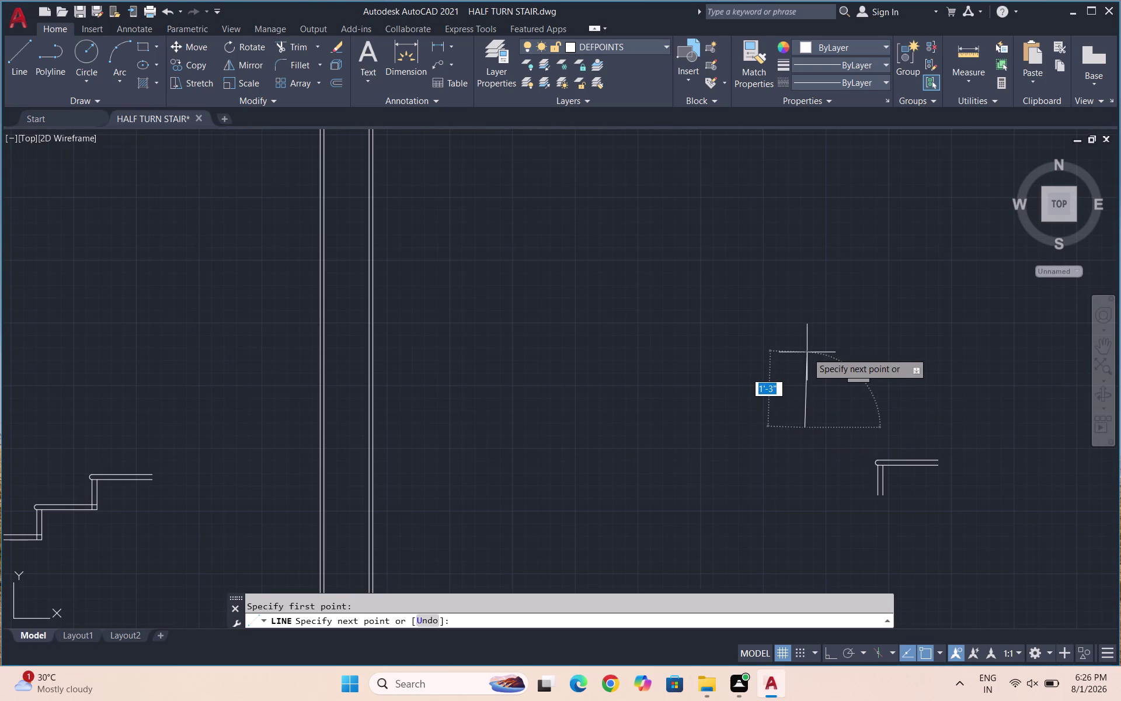
key(F8)
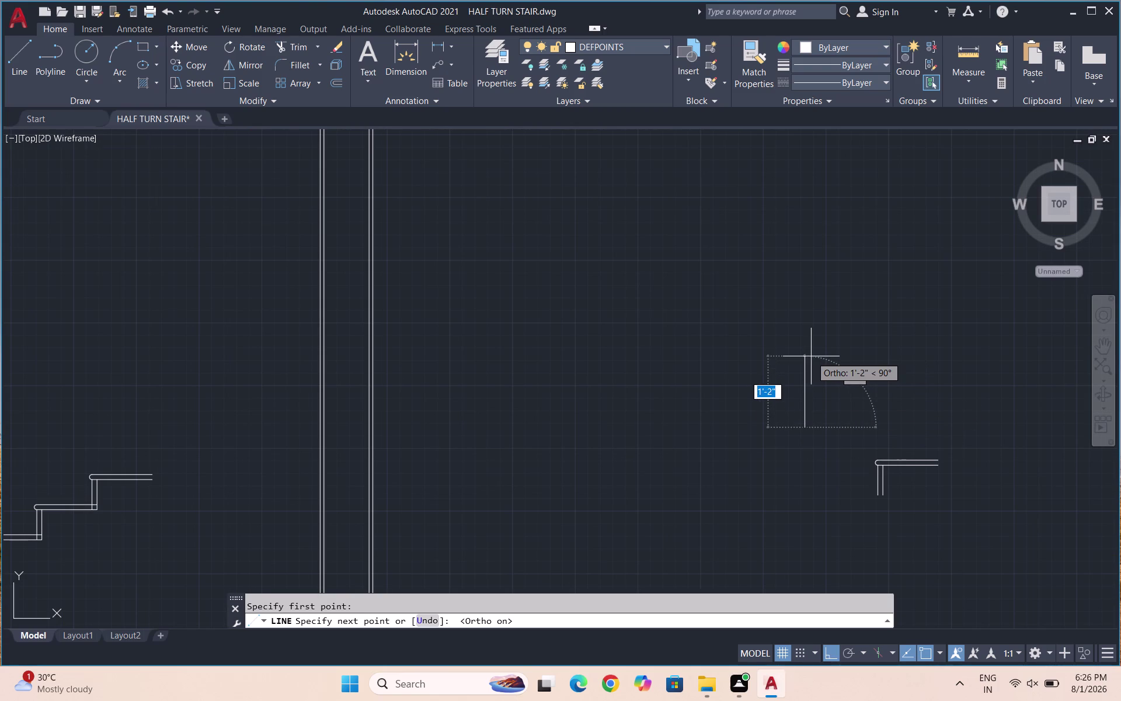
key(7)
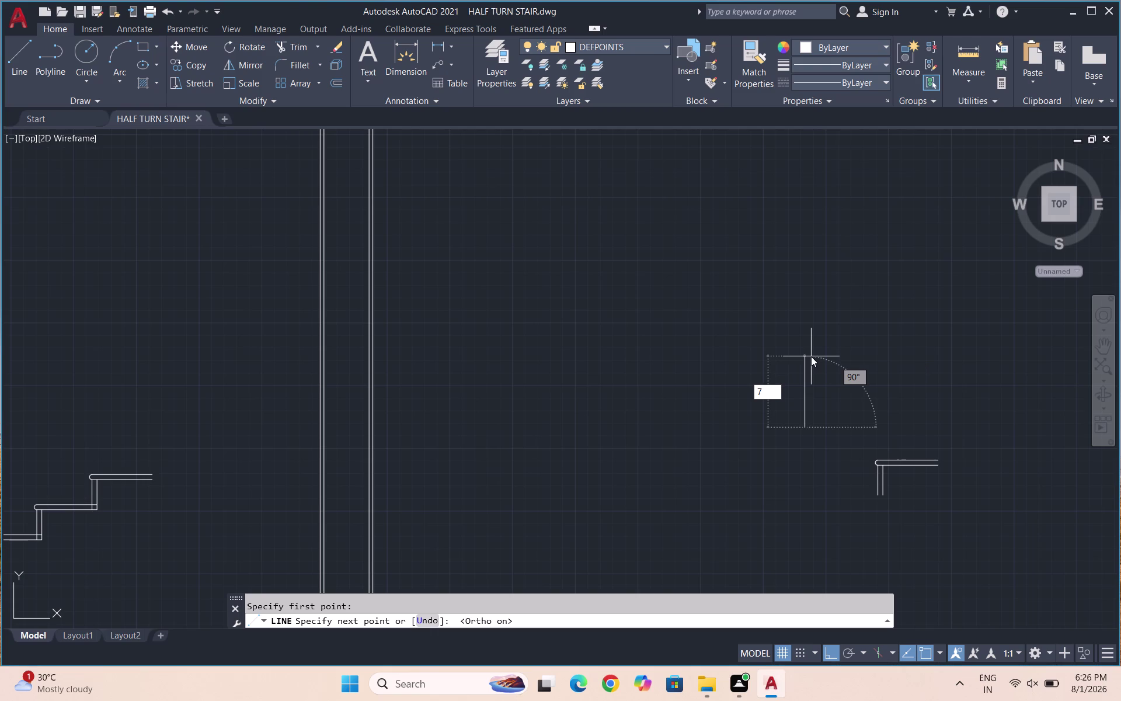
key(shift+quotedbl)
key(Return)
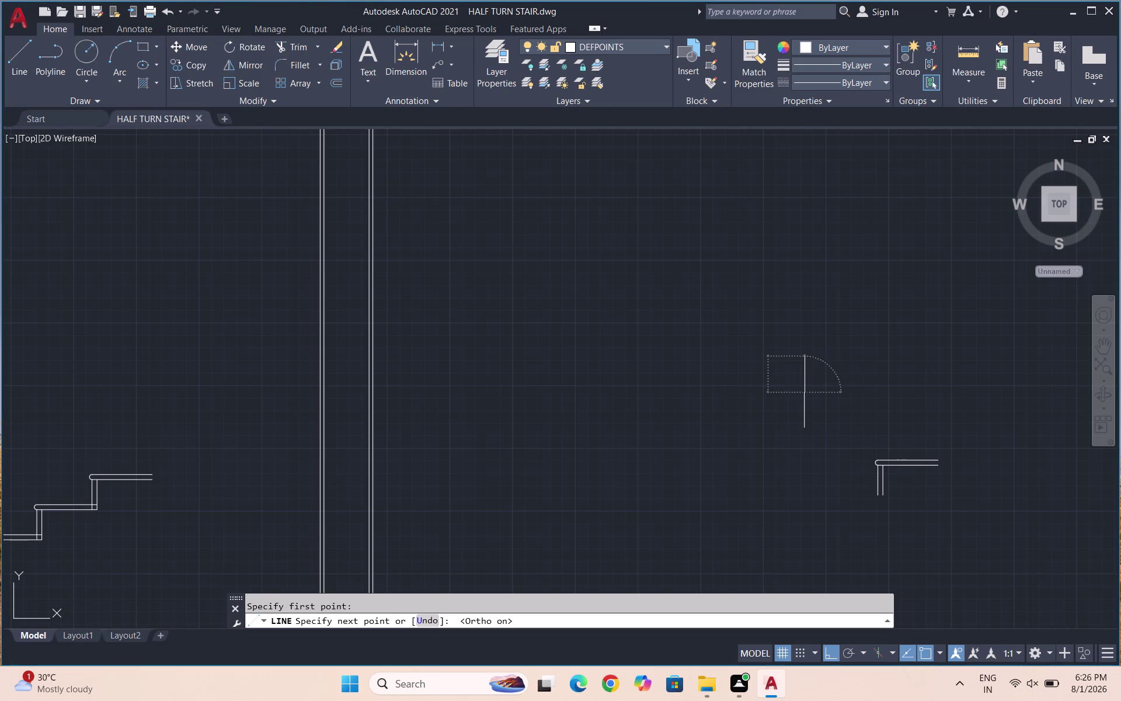
text(1)
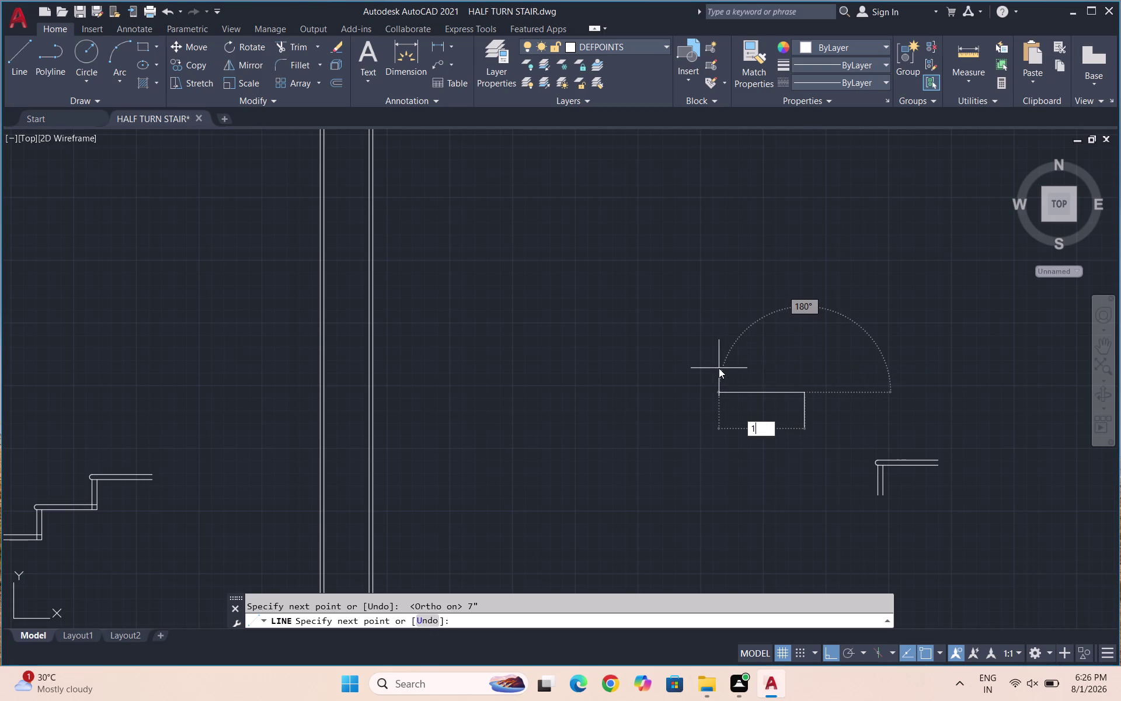
text(')
key(Return)
key(Return)
key(o)
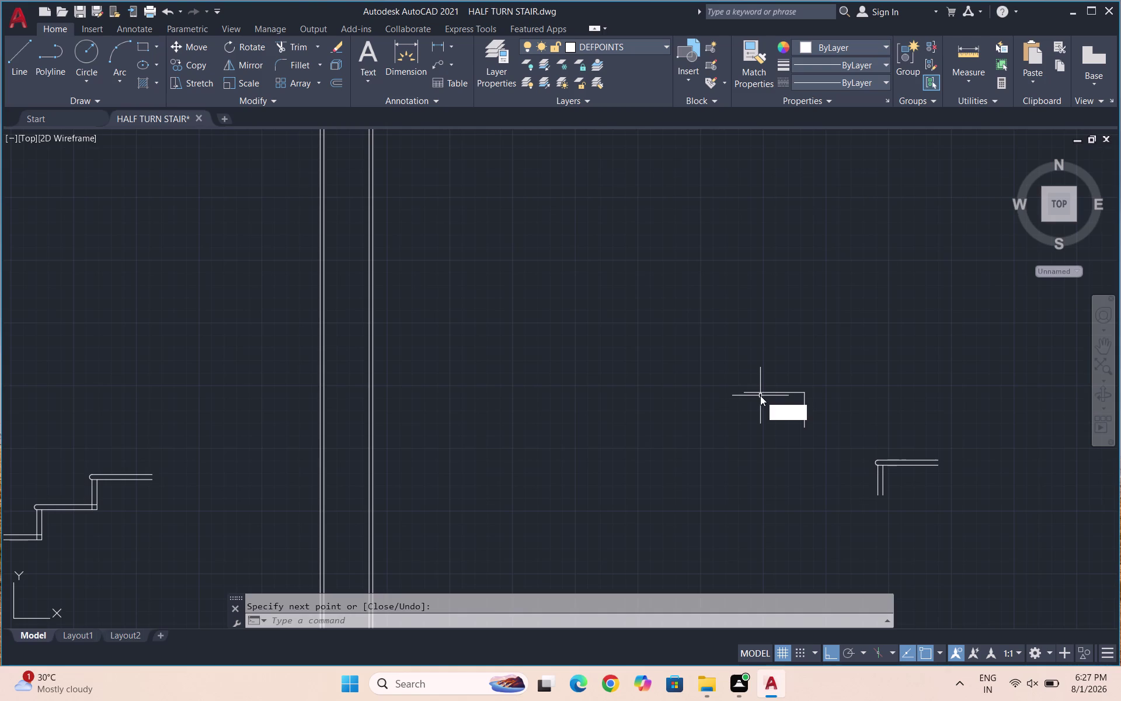
key(Return)
scroll(up, 3)
Offset the tread and riser lines 1 inch to give the step its thickness.
text(1)
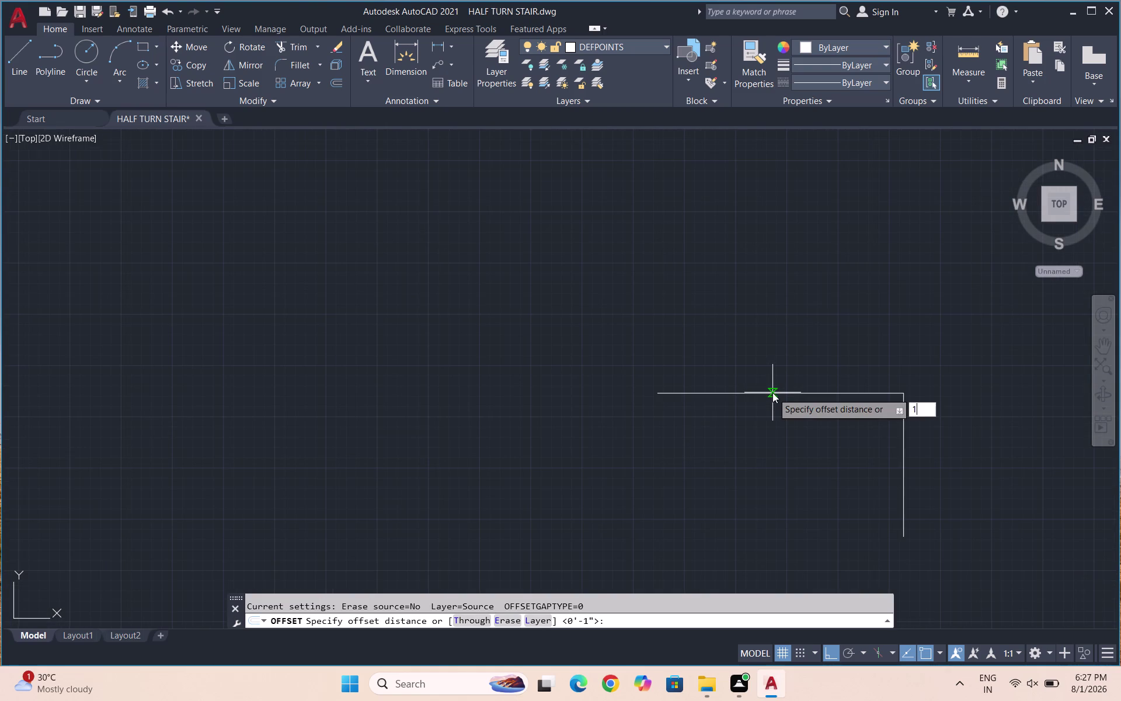
text(")
key(Return)
click(773, 392)
click(778, 414)
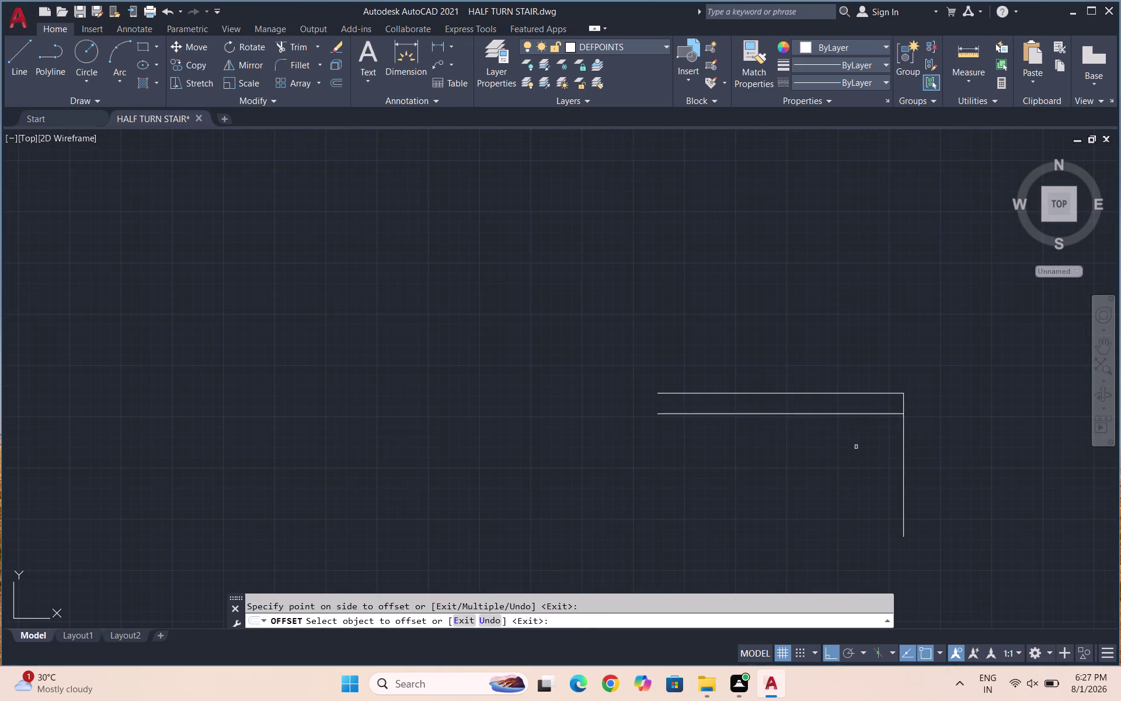
click(905, 459)
click(888, 462)
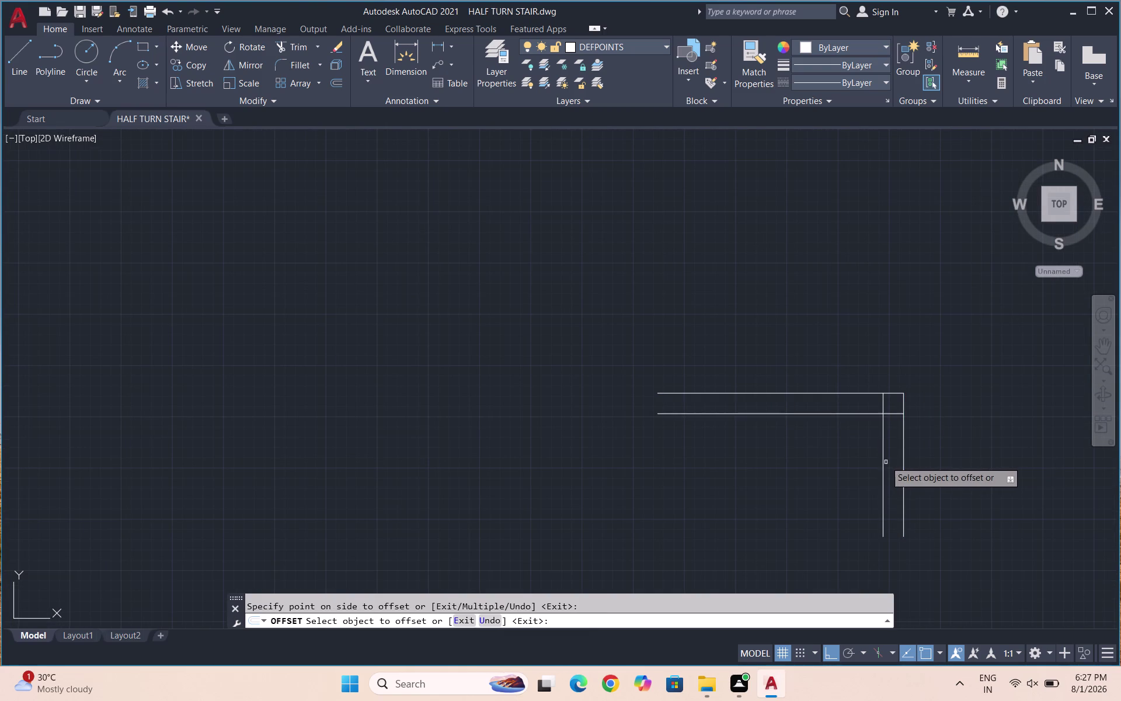
key(Escape)
Trim the overlapping line segments at the tread-riser corner.
text(TR)
key(Return)
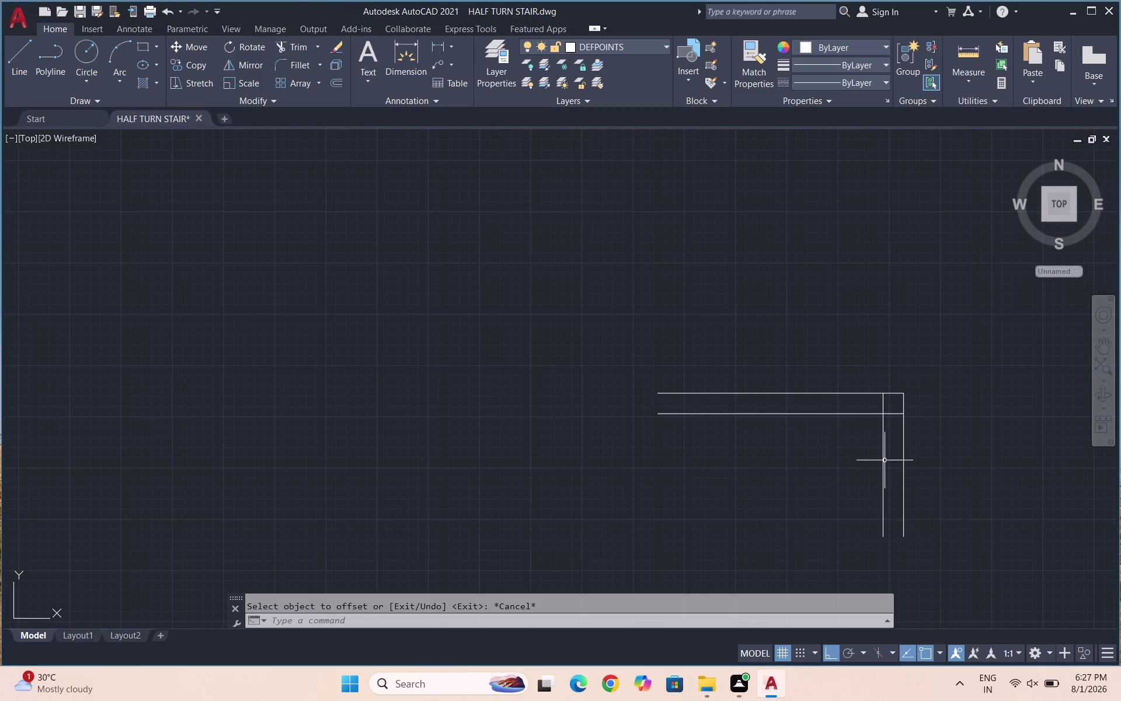
key(Return)
drag(913, 402, 901, 402)
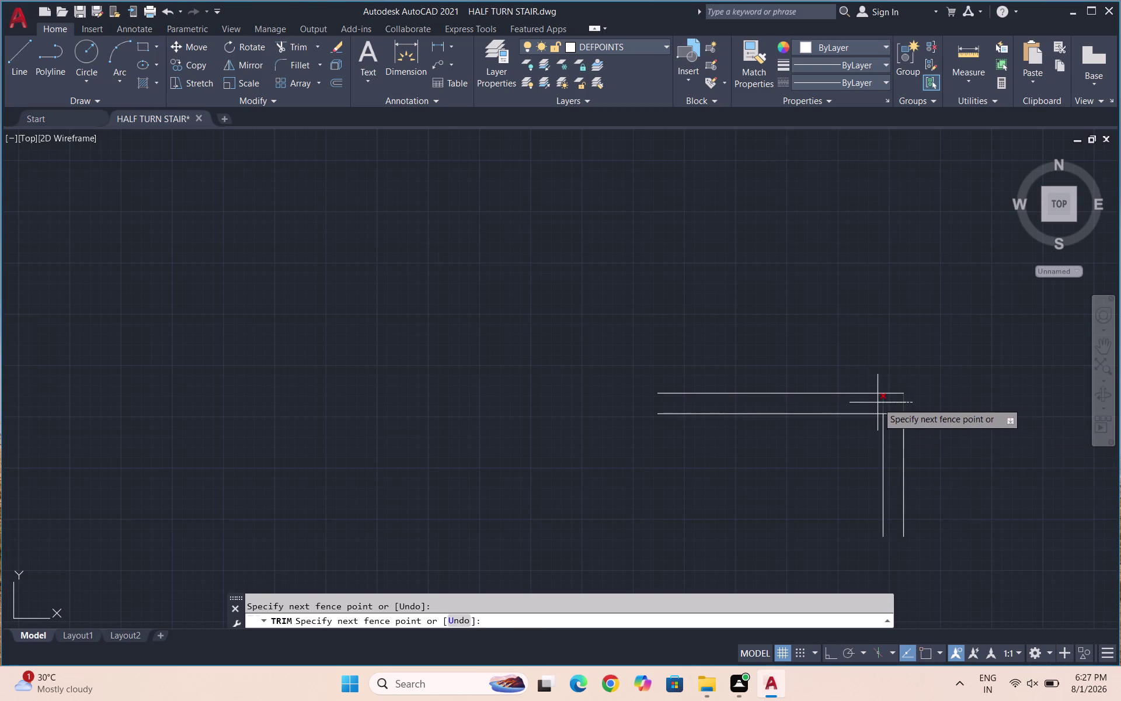
click(878, 403)
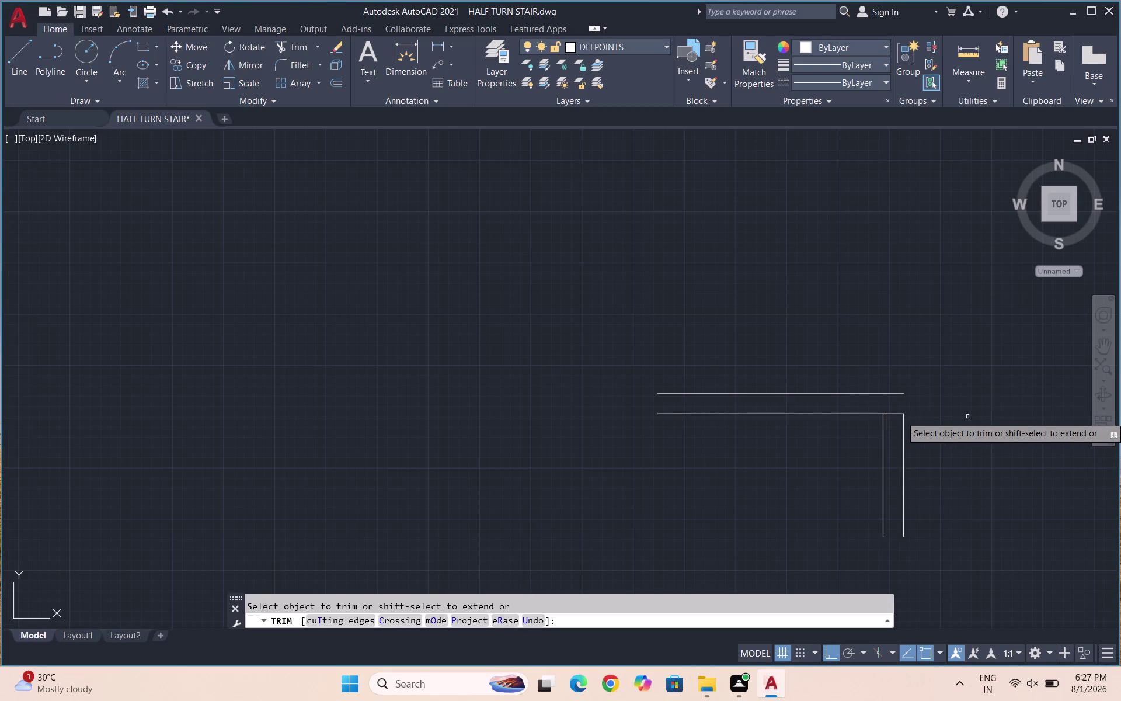
key(Escape)
Fillet the upper and lower tread lines into a rounded nosing.
key(t)
key(r)
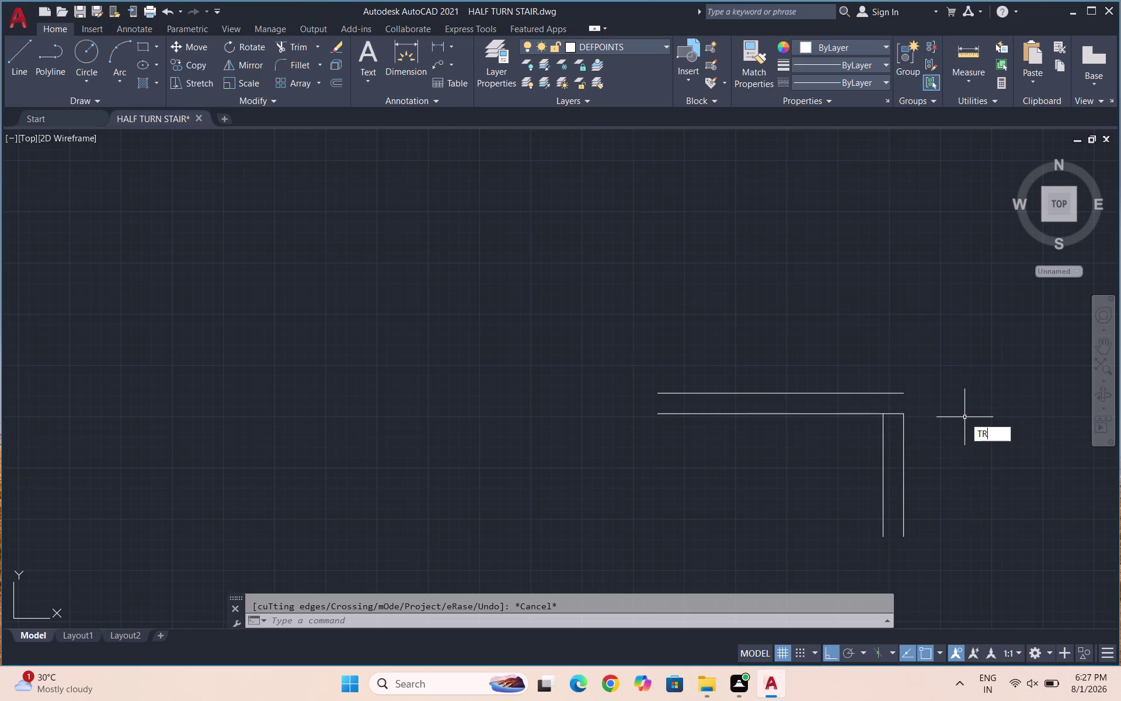
key(Escape)
key(f)
key(Return)
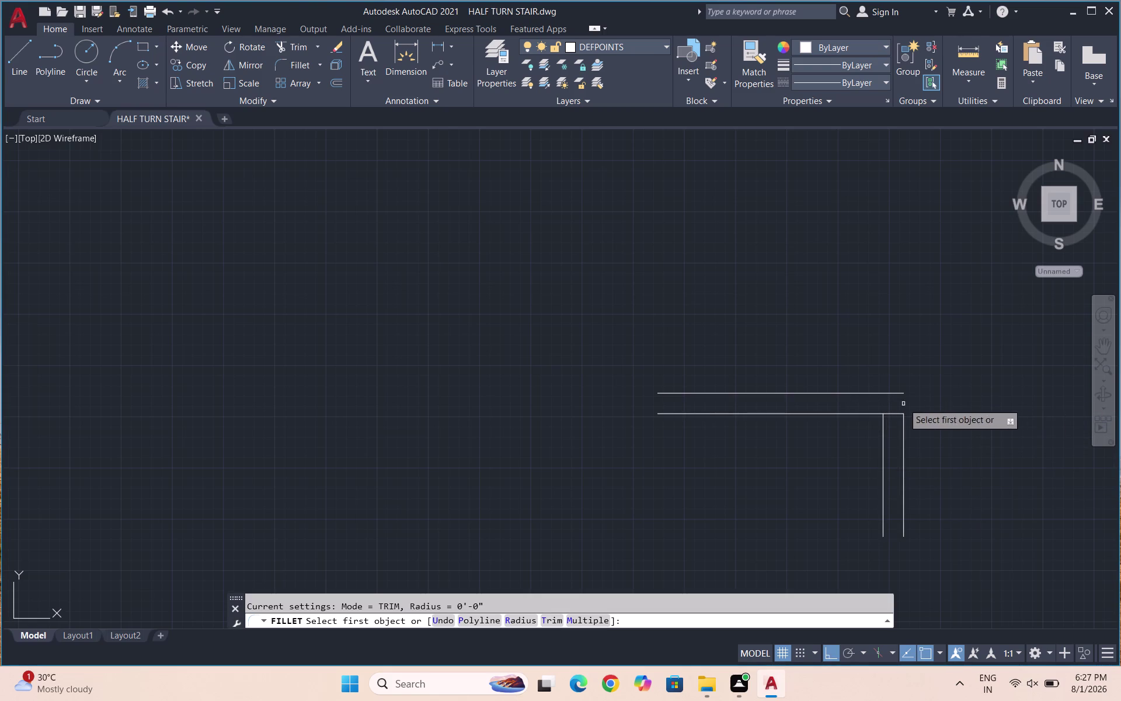
click(887, 394)
click(895, 412)
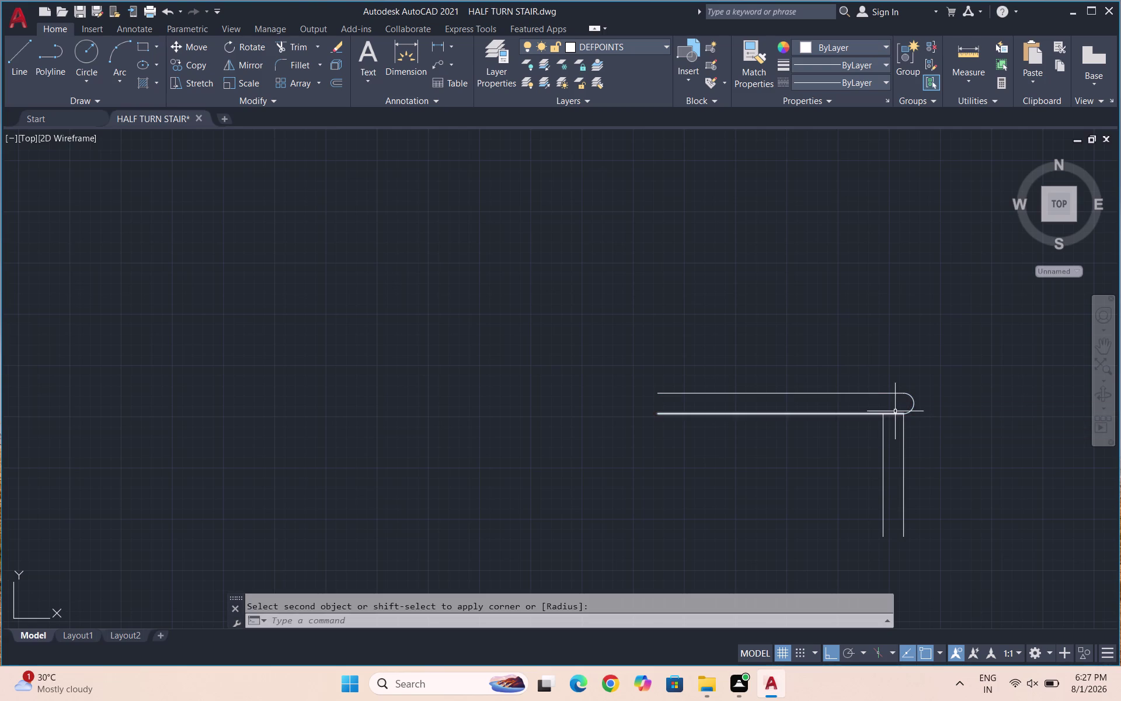
key(Escape)
Join the step lines into one object and select it for copying.
drag(941, 534, 888, 486)
click(661, 344)
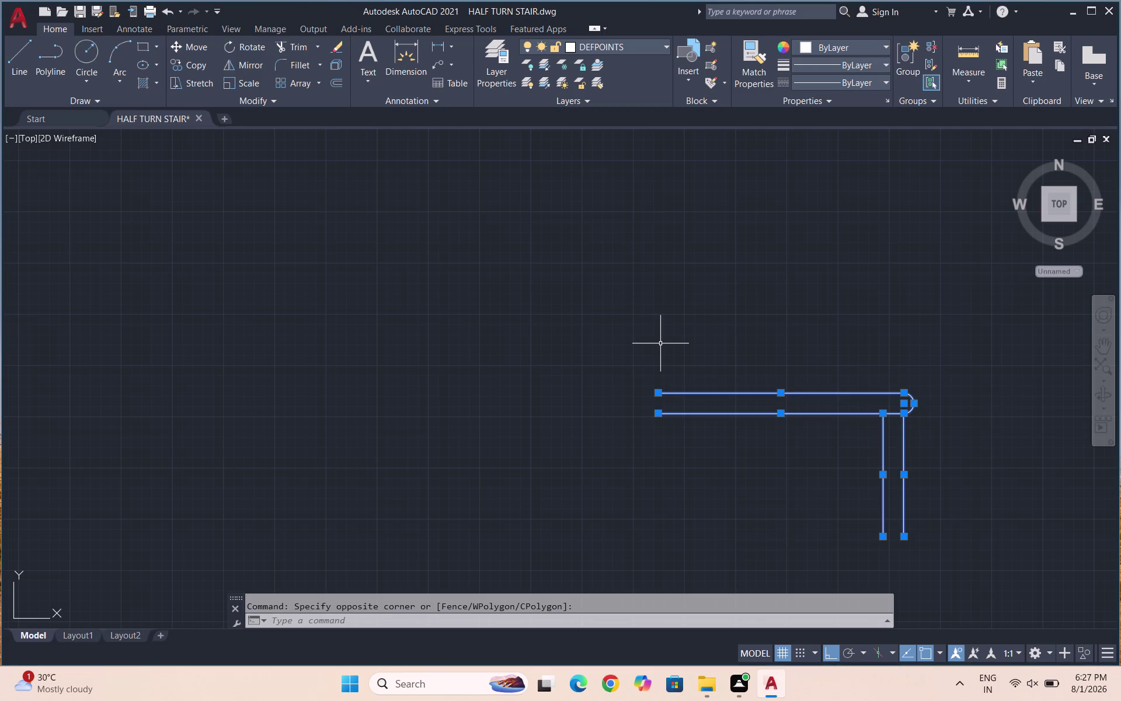
text(JO)
text(IN)
key(Return)
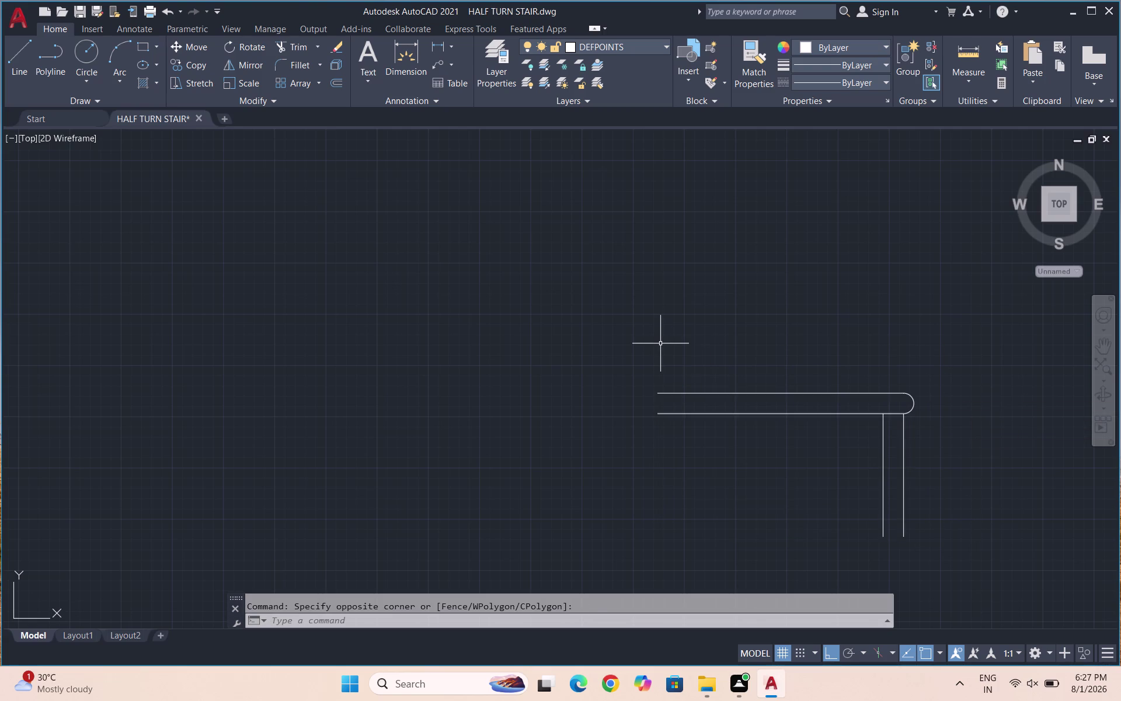
drag(946, 489, 907, 462)
click(648, 333)
text(C)
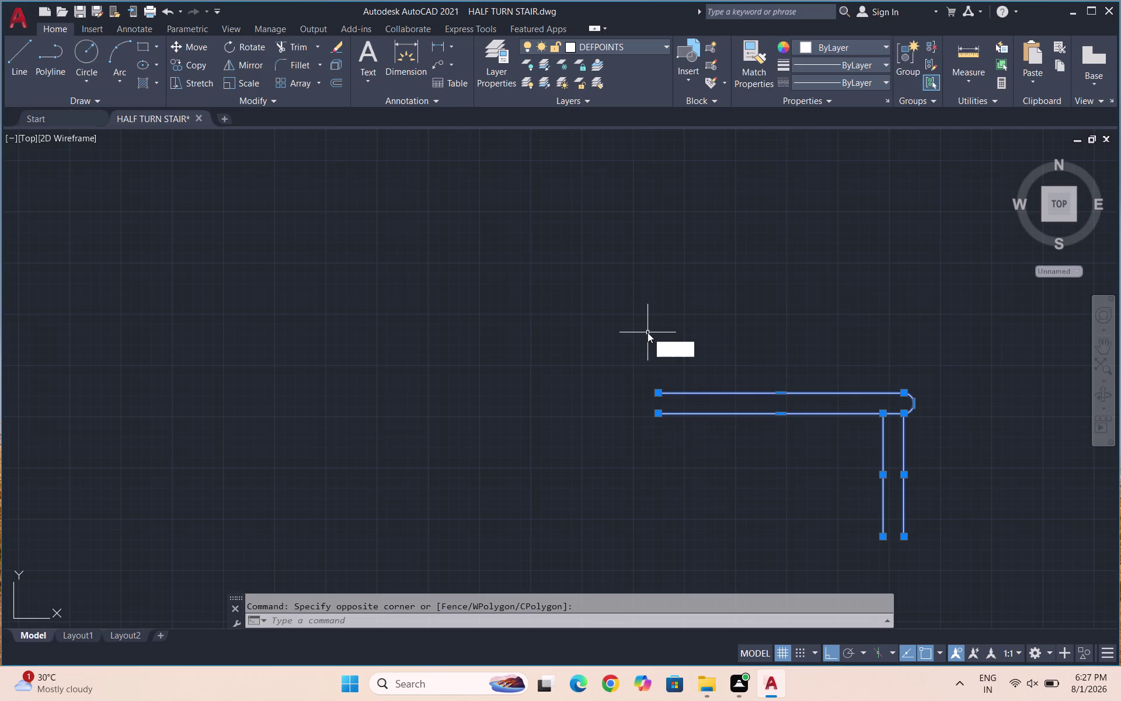
text(O)
key(Return)
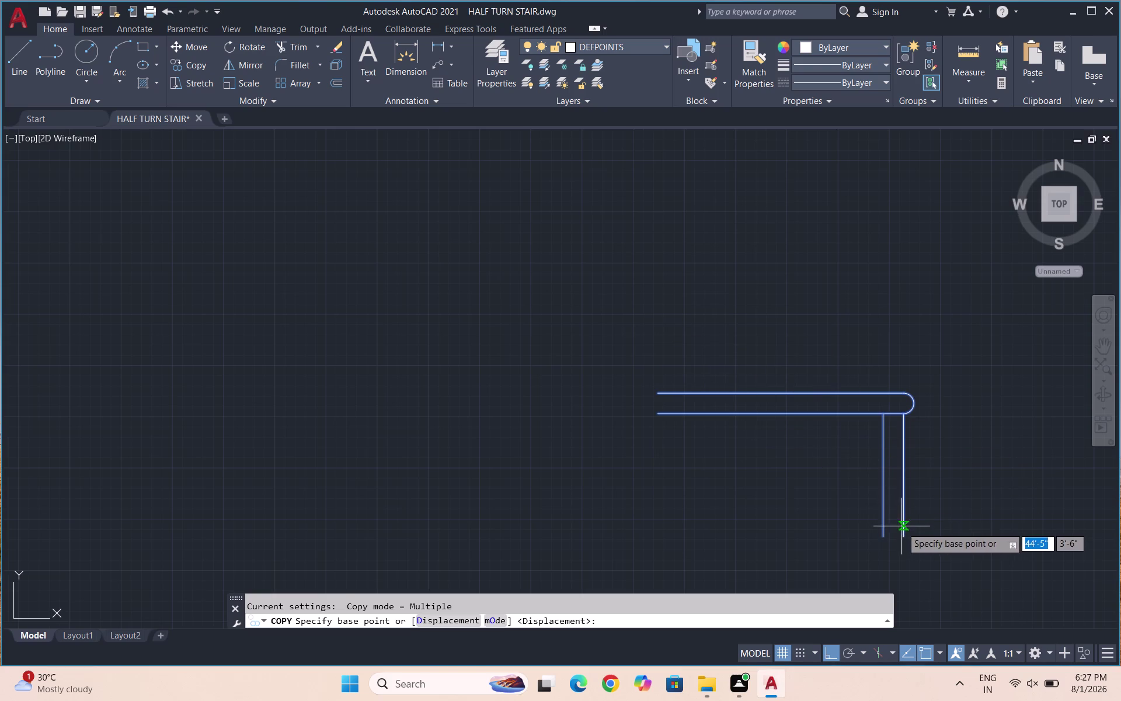
Copy the nosing step from the riser bottom to the next tread, with Ortho turned off.
drag(905, 532, 906, 514)
scroll(down, 3)
scroll(down, 3)
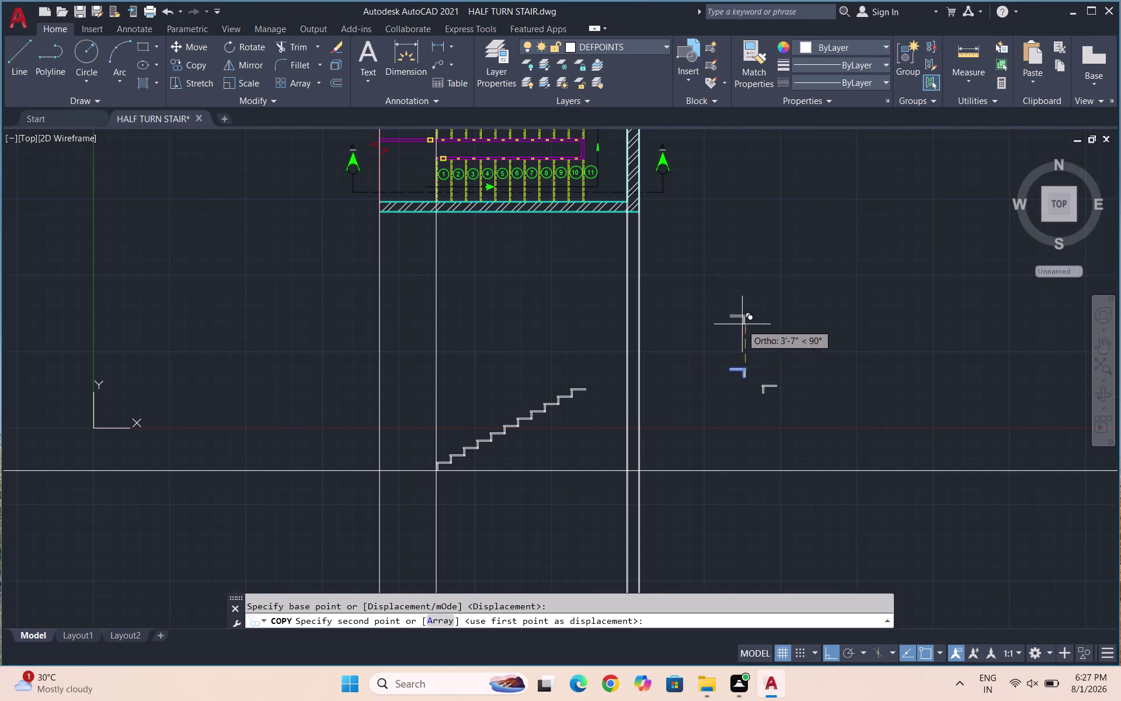
scroll(up, 3)
scroll(up, 3)
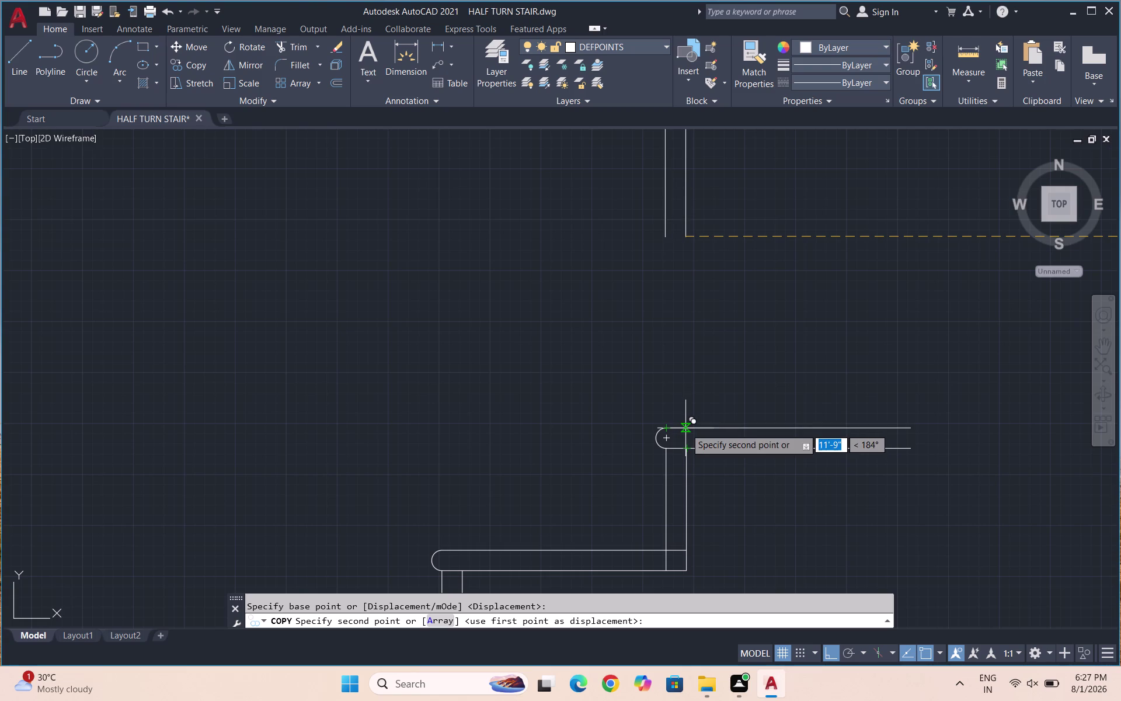
click(686, 429)
scroll(down, 3)
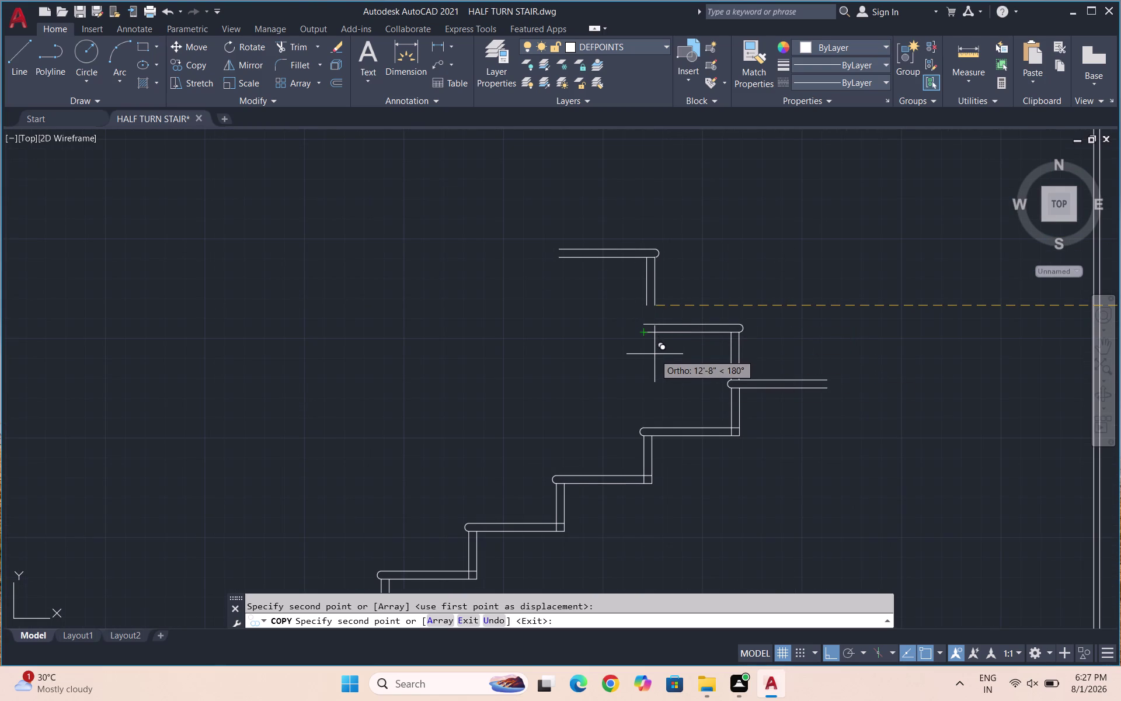
key(F8)
scroll(up, 3)
scroll(down, 3)
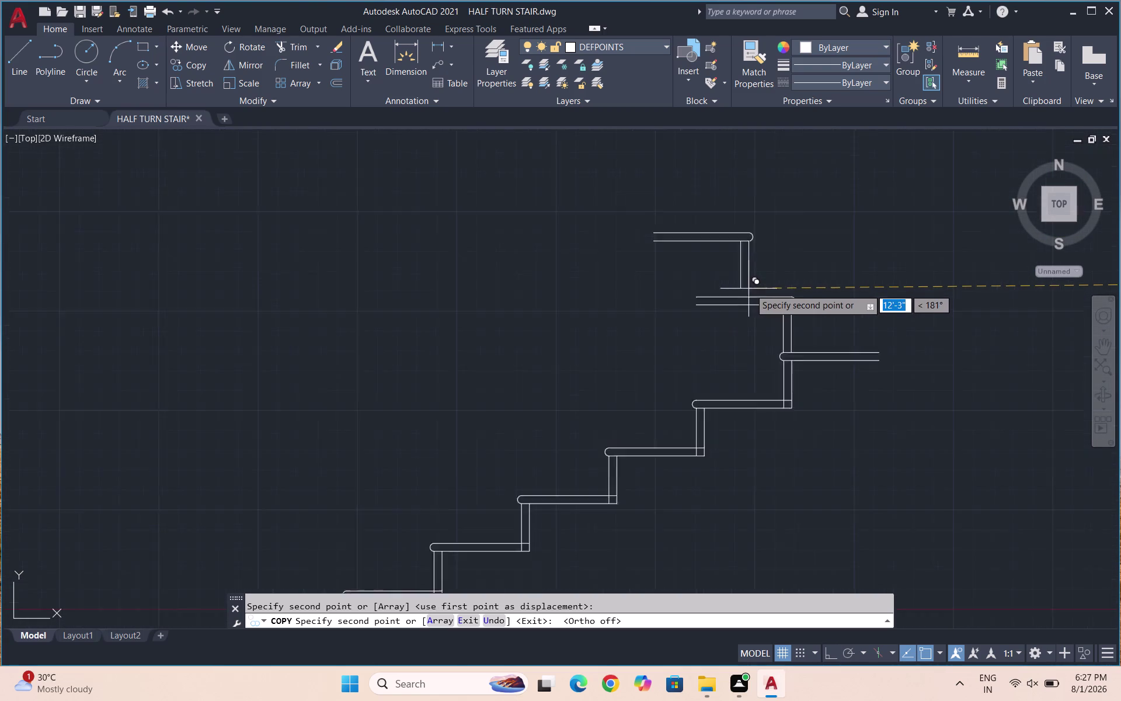
scroll(down, 3)
scroll(down, 3)
scroll(down, 3)
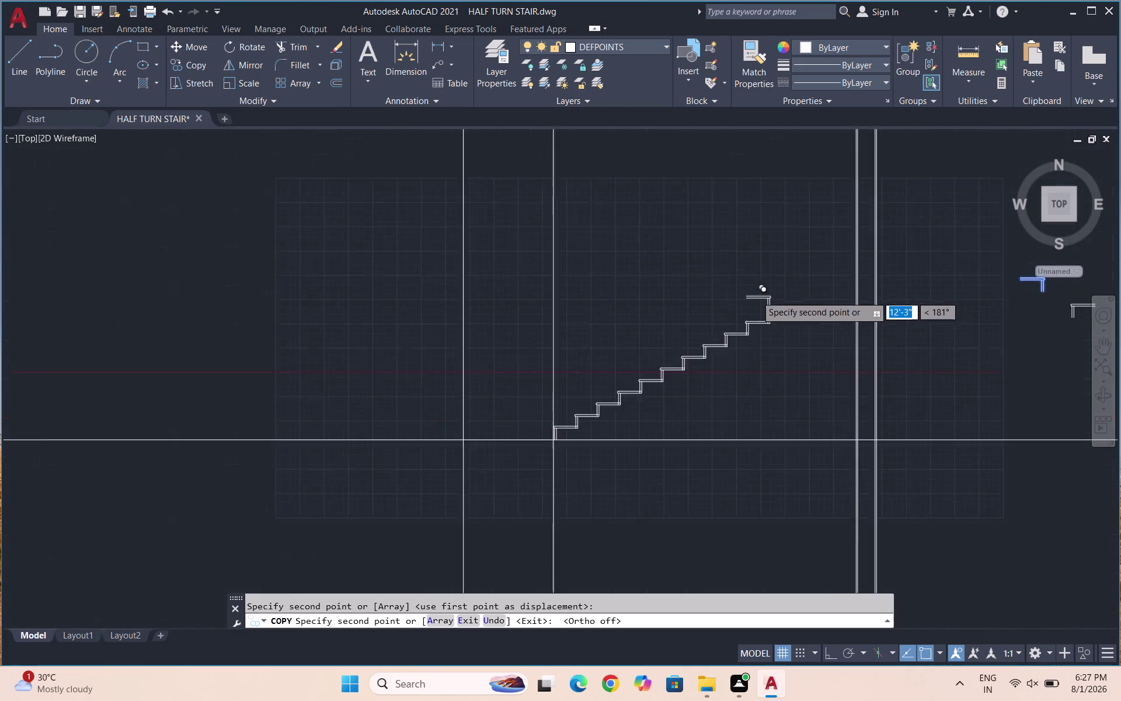
scroll(down, 3)
scroll(up, 3)
scroll(up, 3)
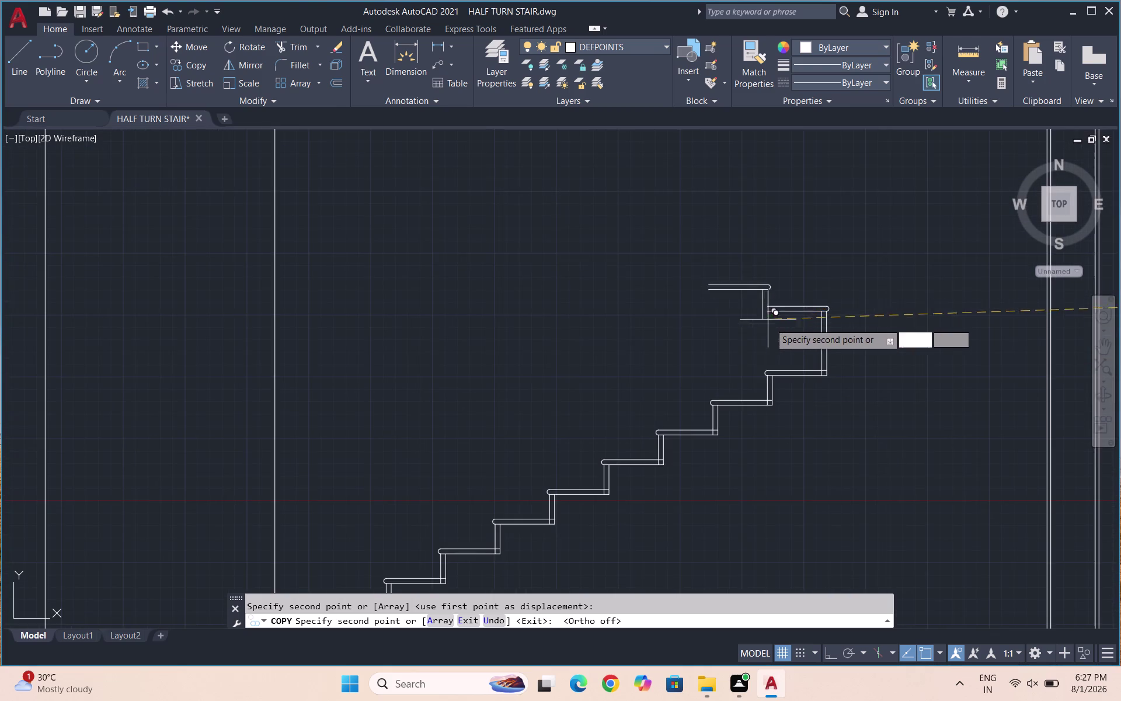
scroll(up, 3)
Place eight more step copies on successive treads along the flight.
click(758, 253)
scroll(down, 3)
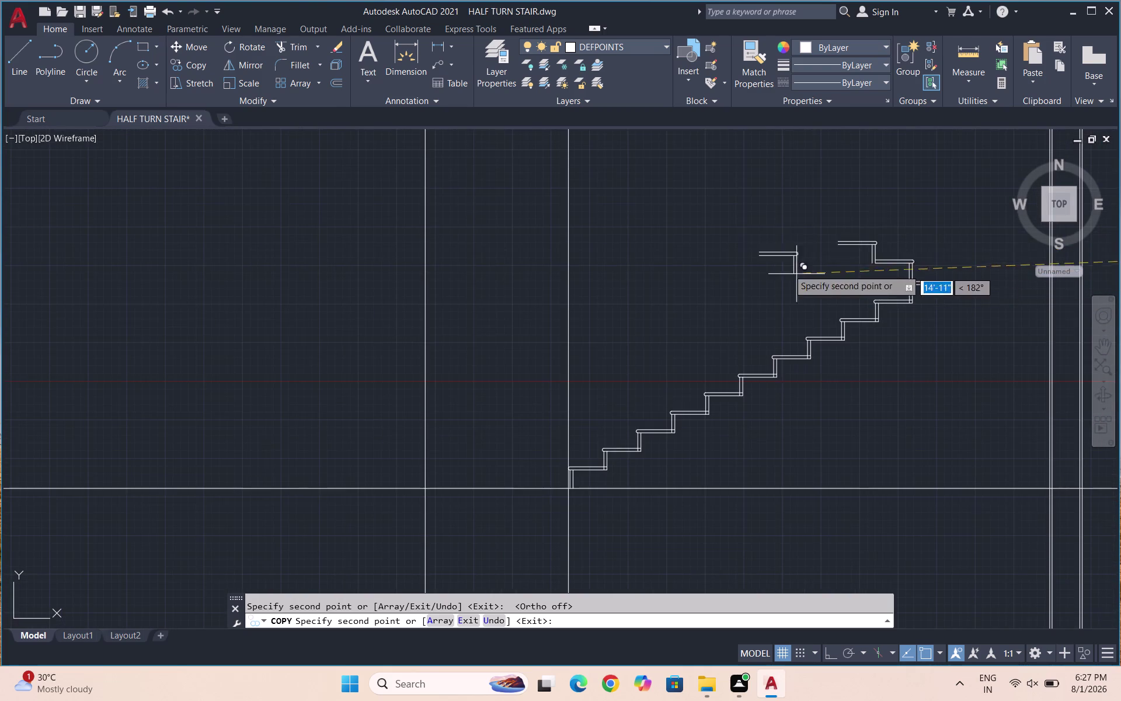
scroll(up, 3)
click(791, 353)
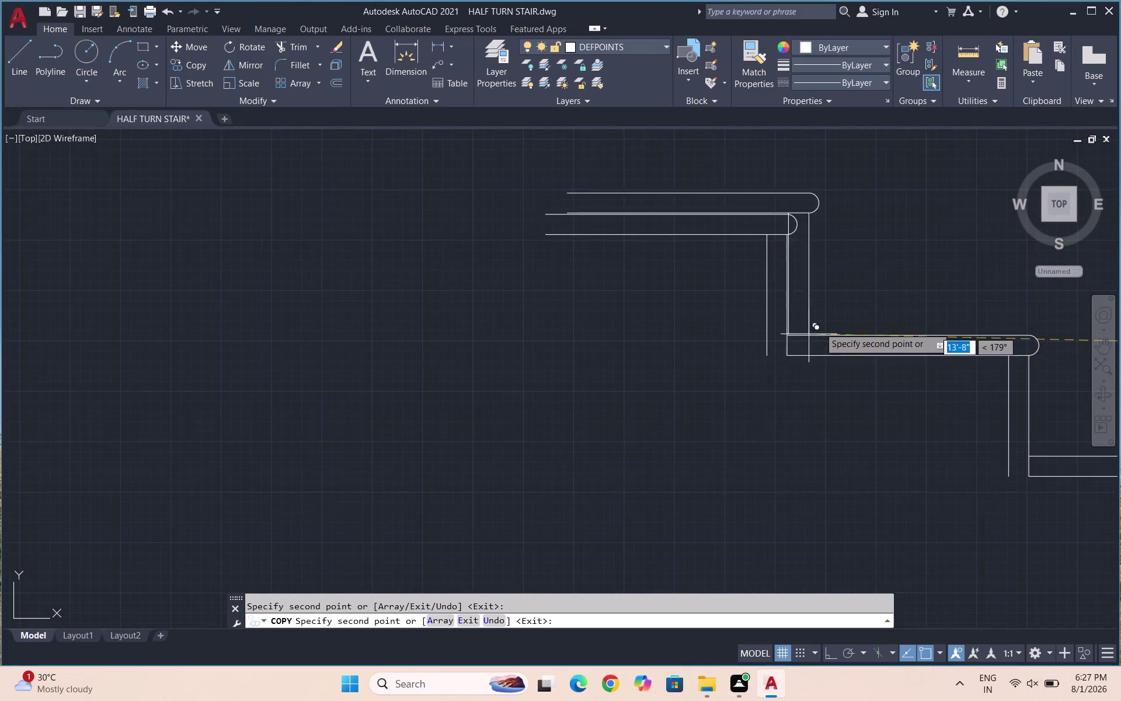
scroll(down, 3)
scroll(up, 3)
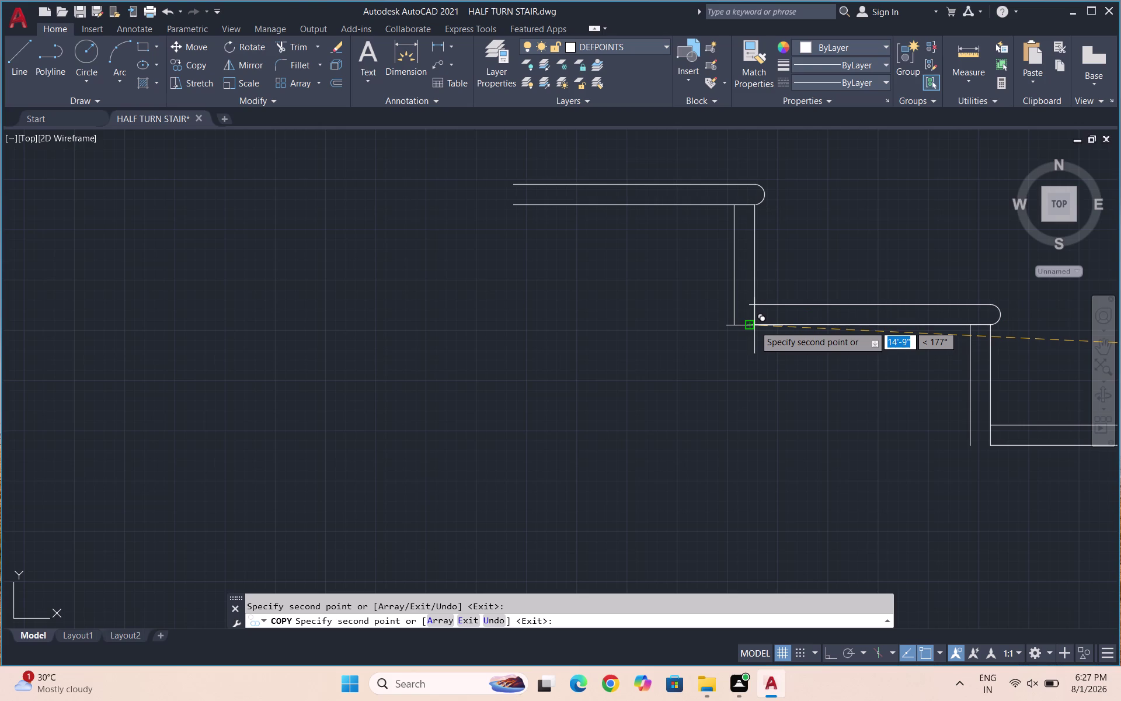
click(751, 326)
scroll(down, 3)
scroll(up, 3)
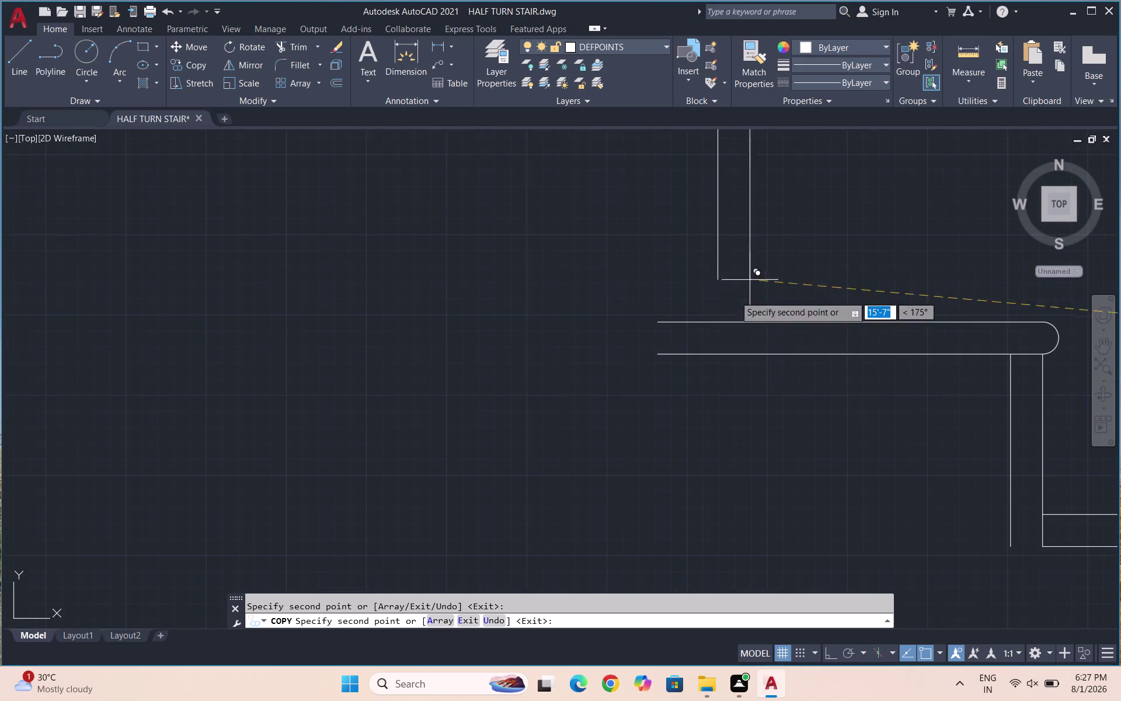
click(661, 354)
scroll(down, 3)
scroll(up, 3)
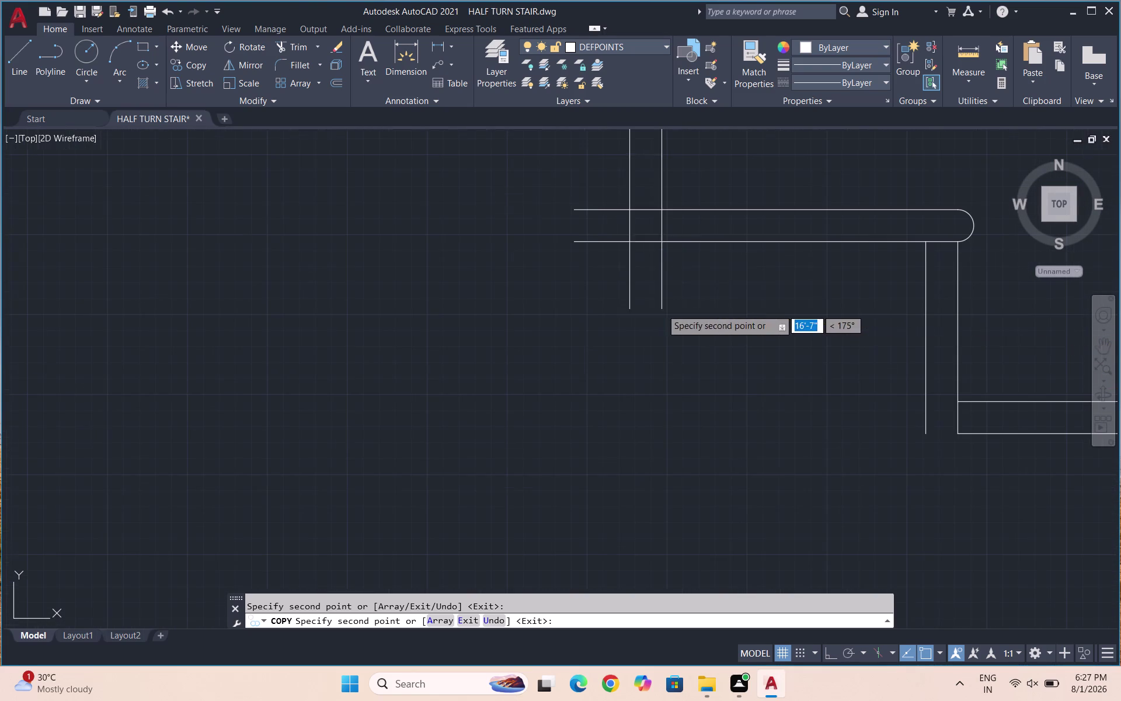
click(576, 245)
scroll(down, 3)
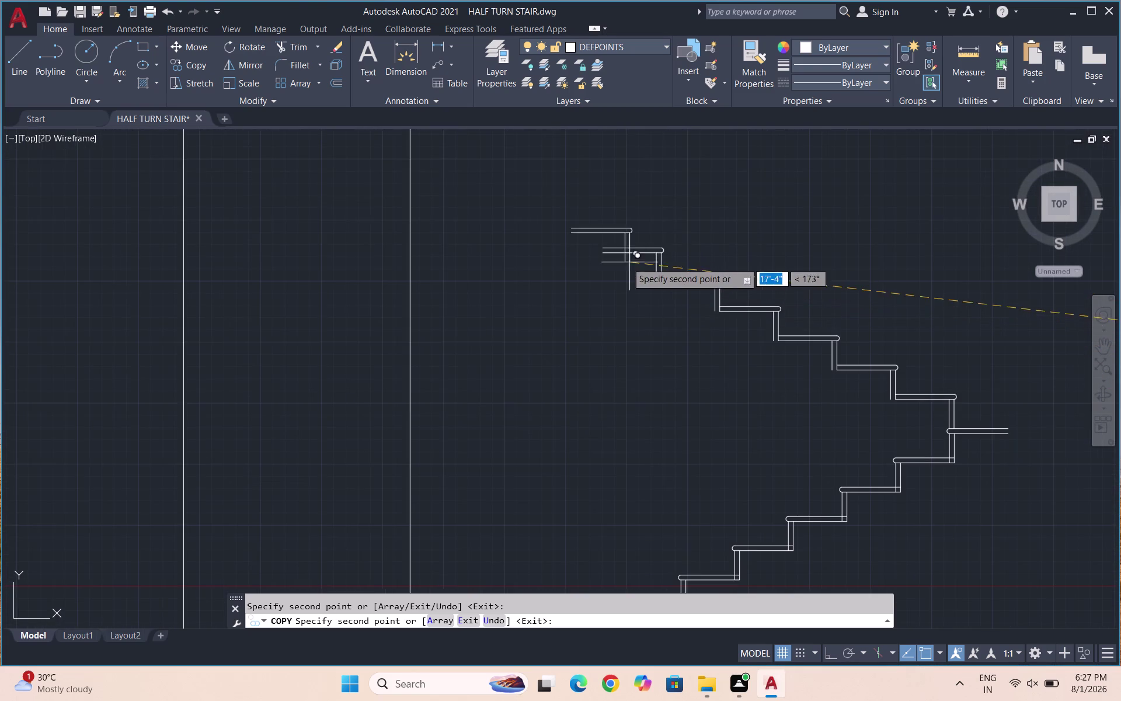
scroll(up, 3)
click(593, 245)
scroll(down, 3)
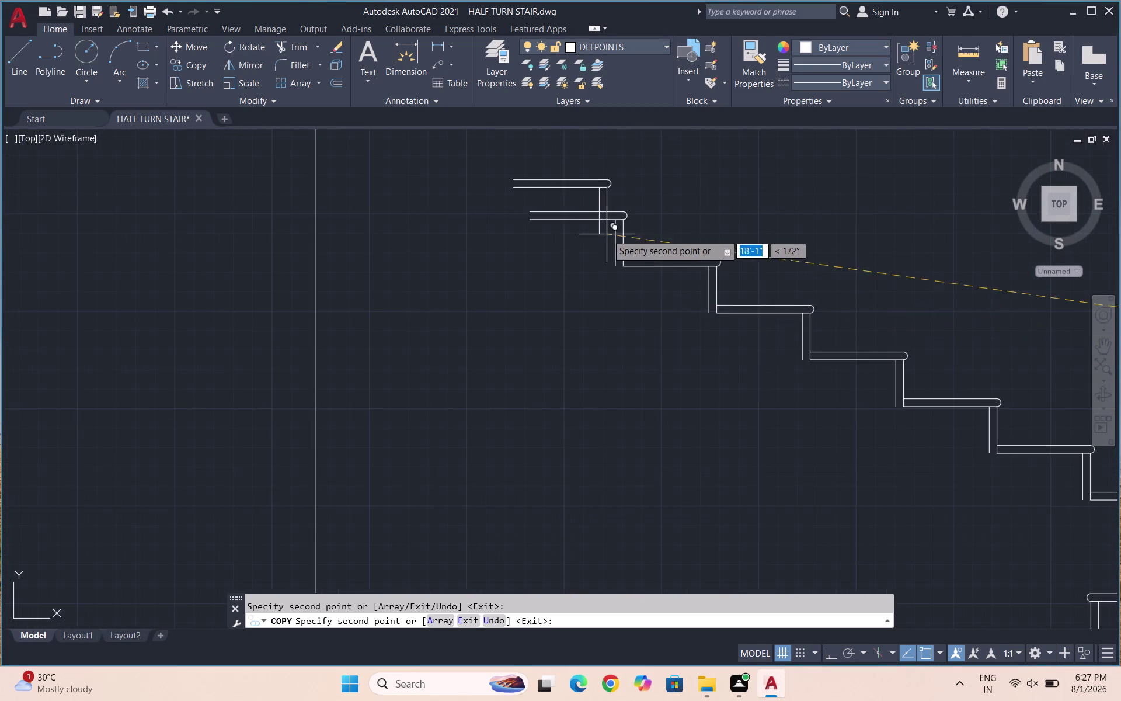
scroll(up, 3)
scroll(down, 3)
scroll(up, 3)
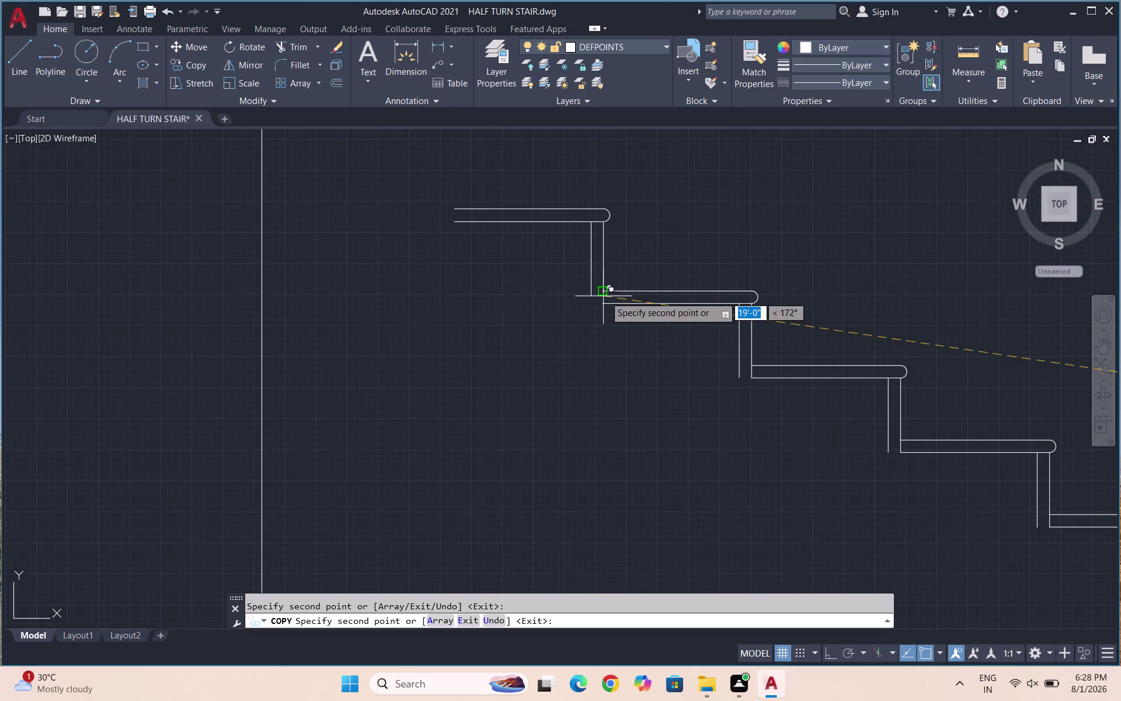
click(606, 305)
scroll(down, 3)
scroll(up, 3)
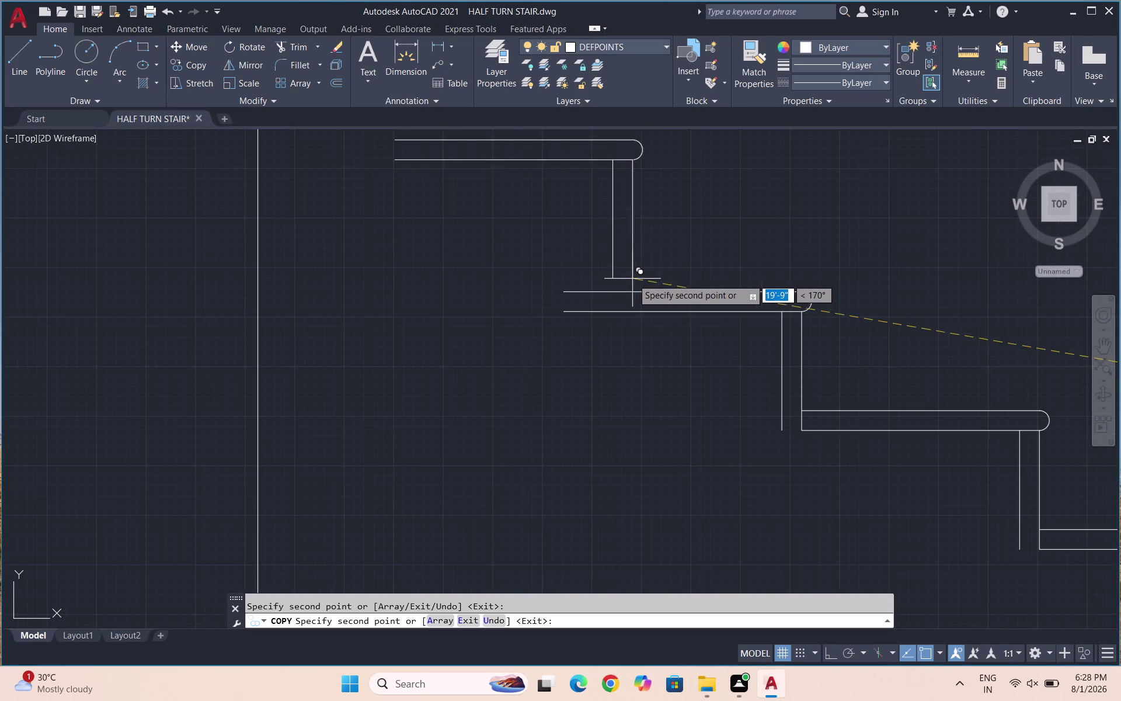
click(568, 314)
scroll(down, 3)
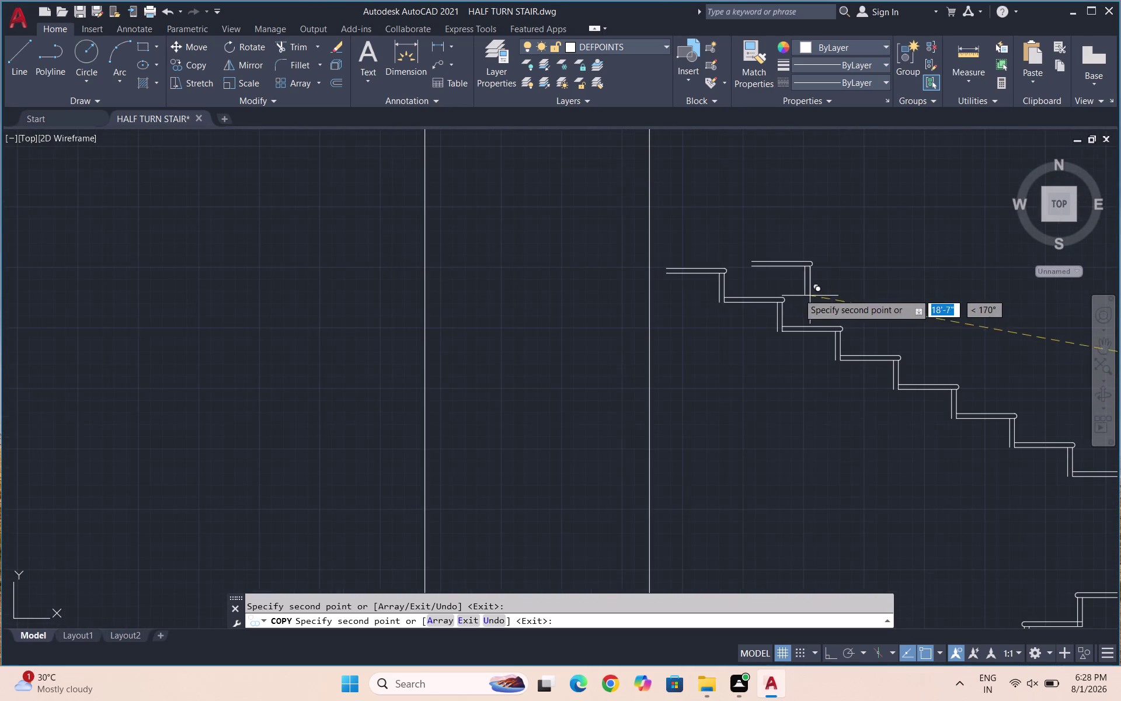
scroll(up, 3)
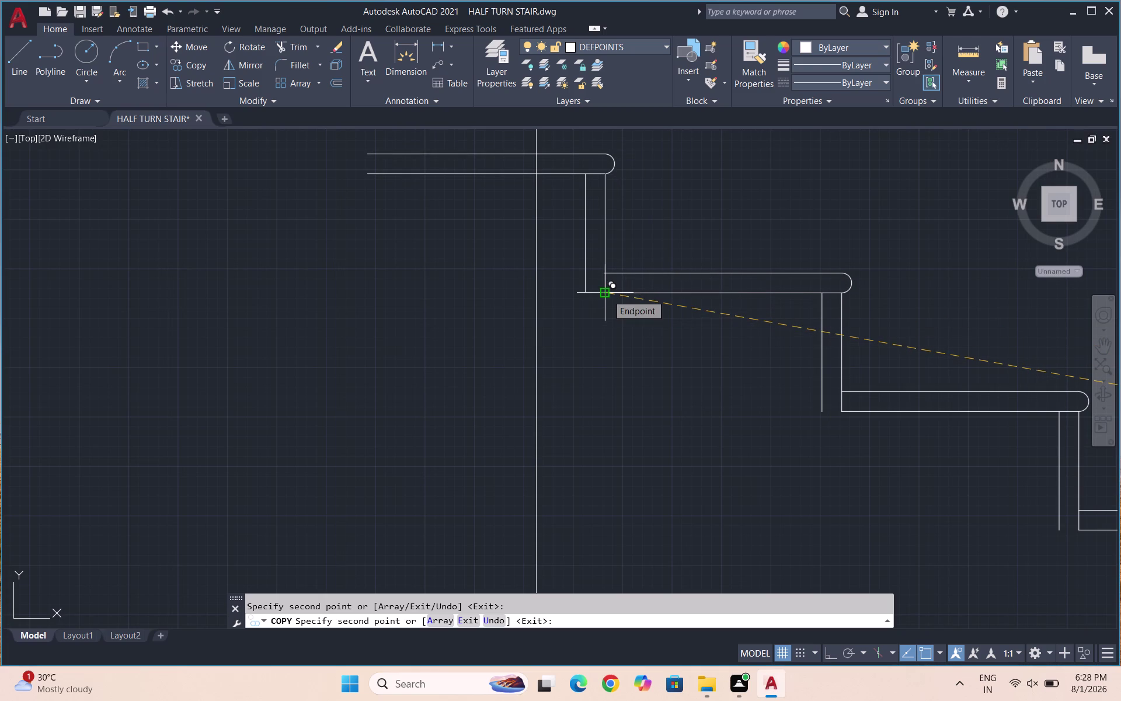
Add nosing copies to the last two treads and end the copy command.
click(608, 294)
scroll(down, 3)
scroll(down, 3)
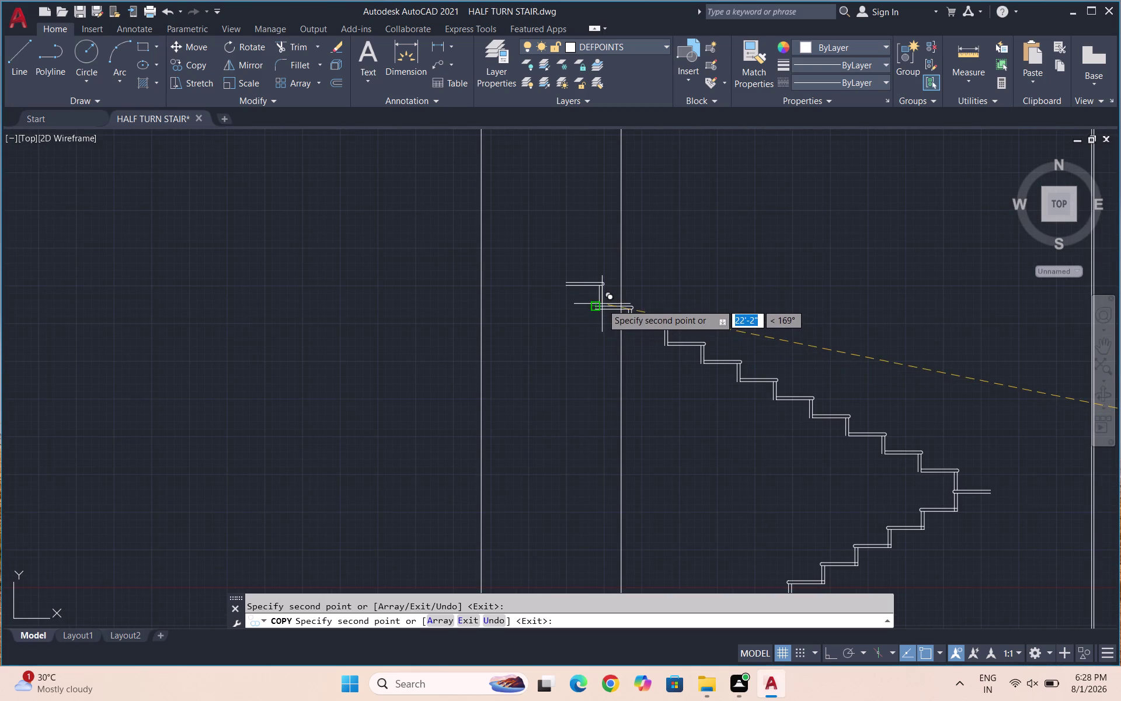
scroll(up, 3)
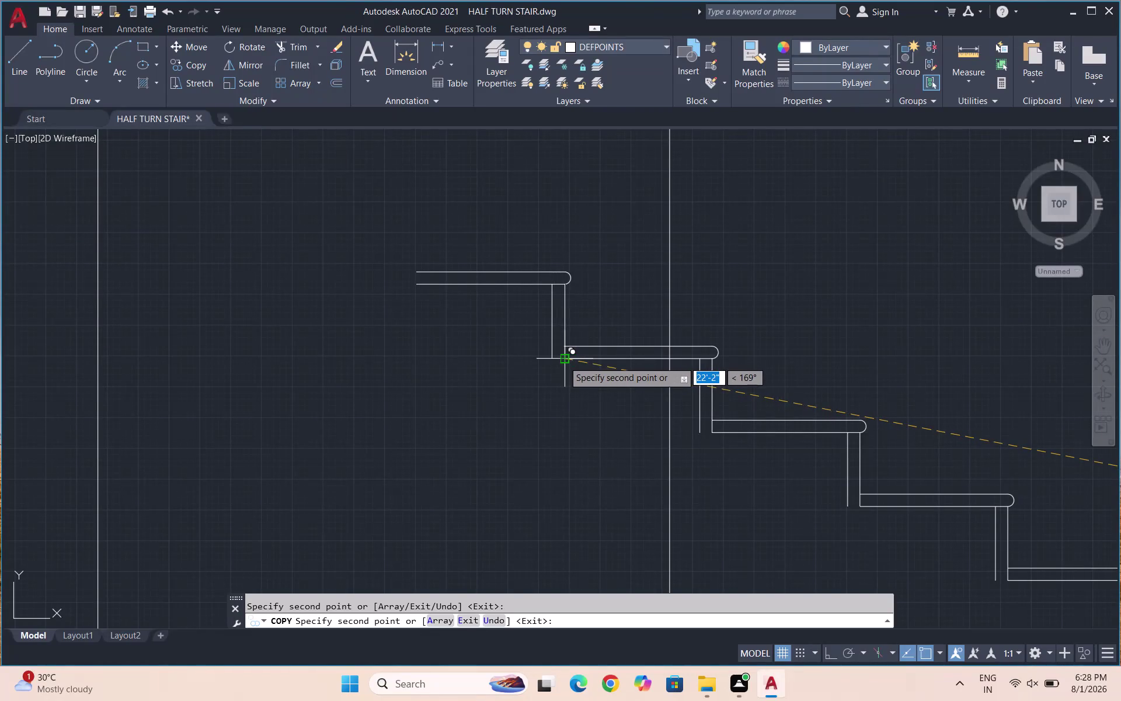
click(564, 361)
scroll(down, 3)
scroll(down, 3)
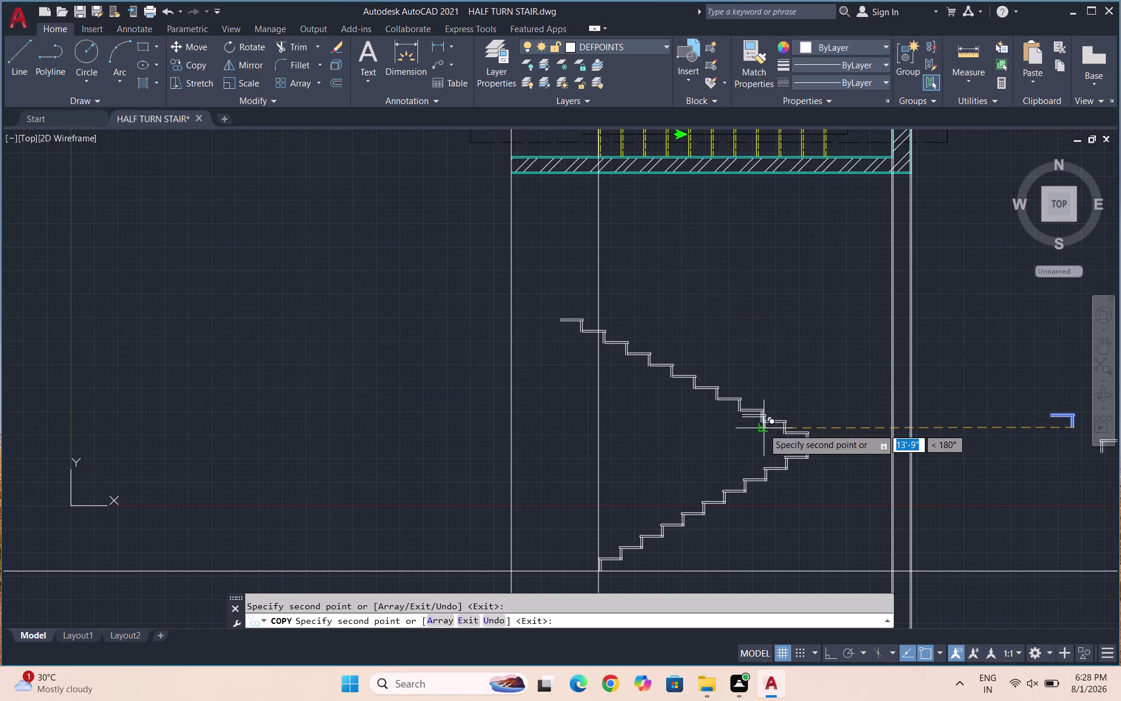
scroll(up, 3)
key(Escape)
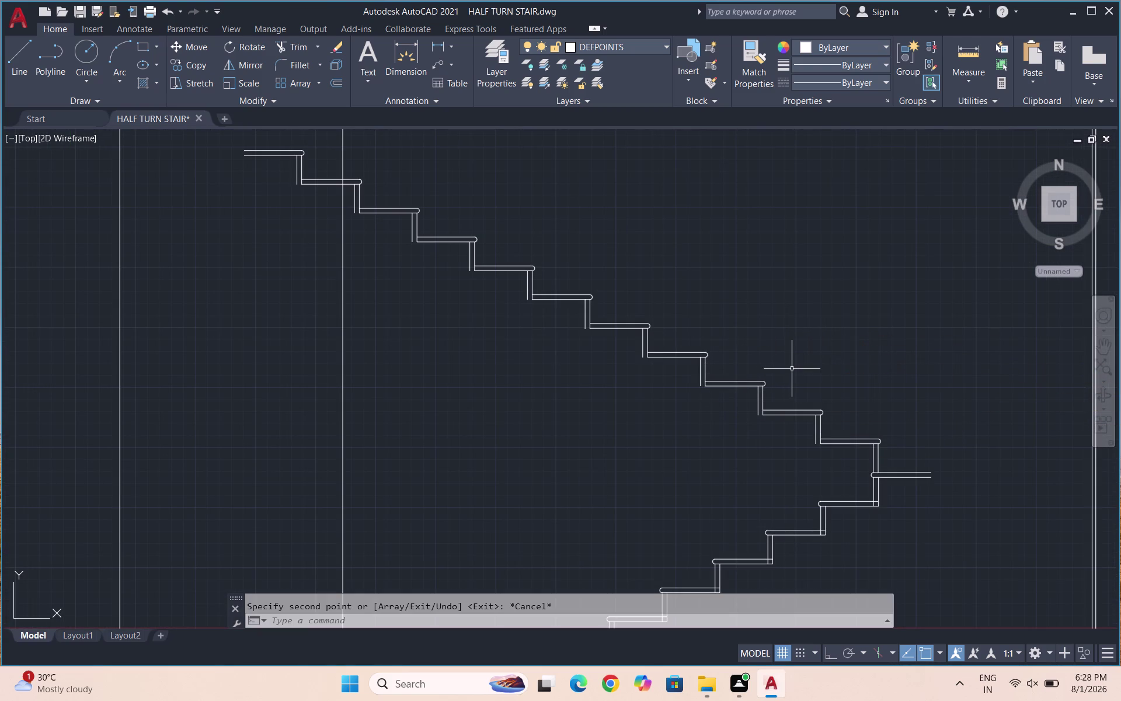
Undo the last copy and select the small L-shaped nosing piece.
key(ctrl+z)
scroll(down, 3)
scroll(down, 3)
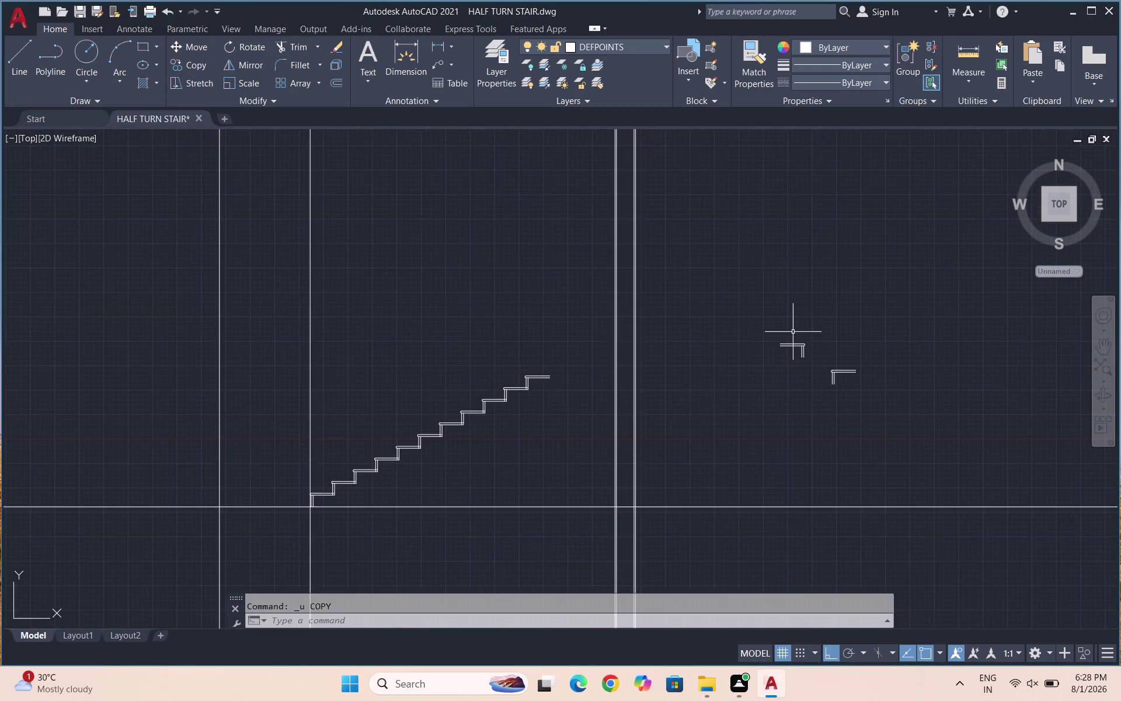
scroll(down, 3)
scroll(up, 3)
drag(843, 362, 818, 346)
click(760, 316)
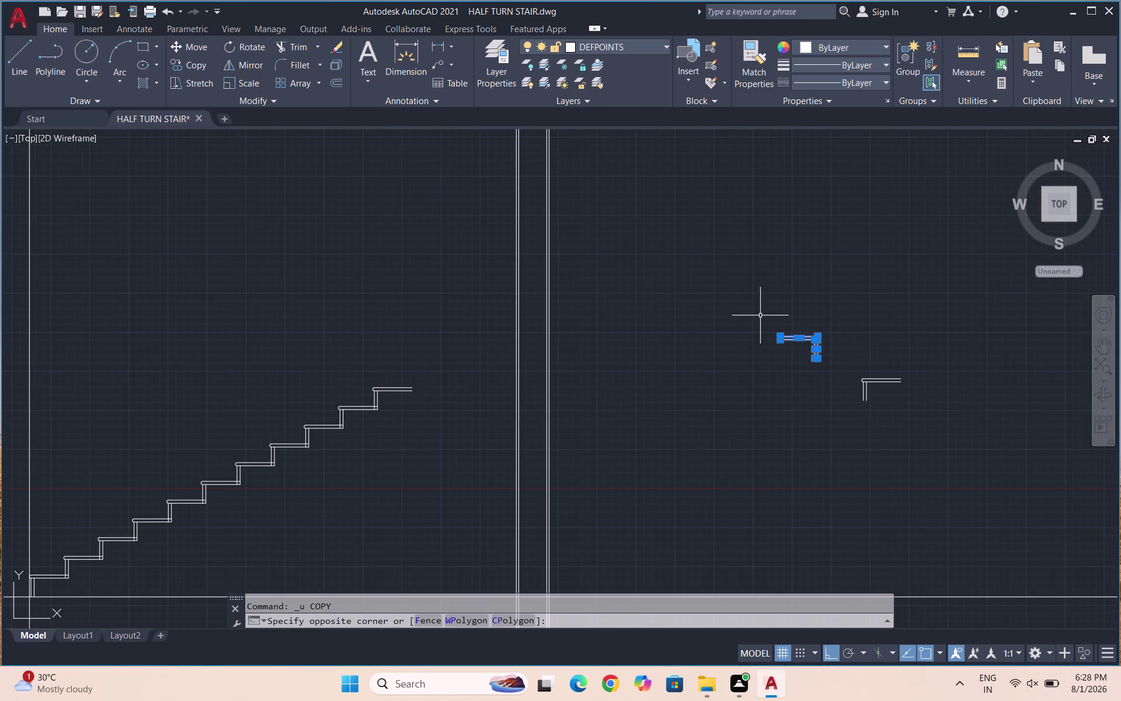
Copy the L-shaped nosing from its corner onto a top step of the rising flight.
text(CO)
key(Return)
scroll(up, 3)
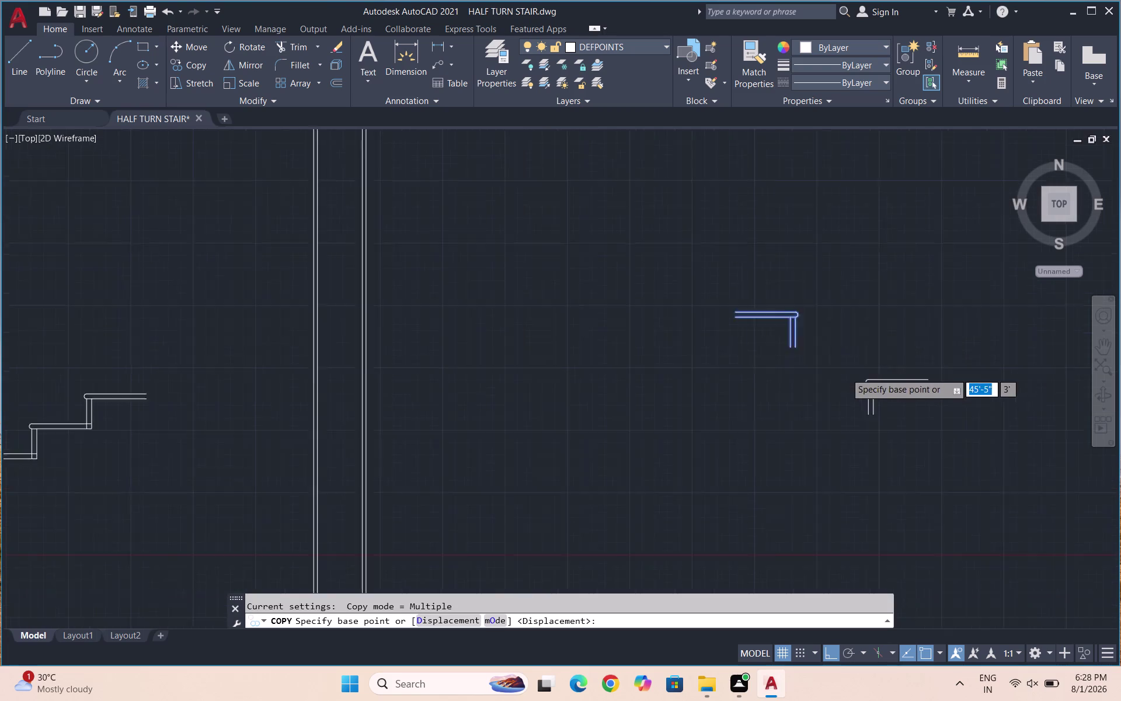
click(765, 325)
scroll(down, 3)
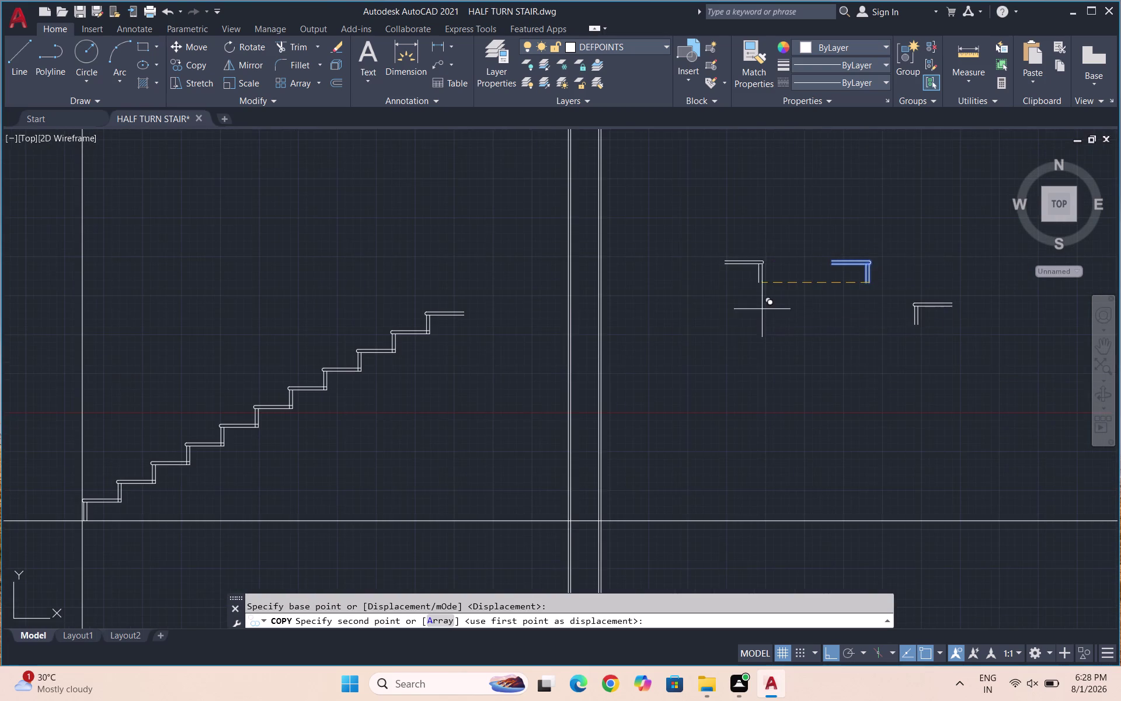
scroll(down, 3)
scroll(up, 3)
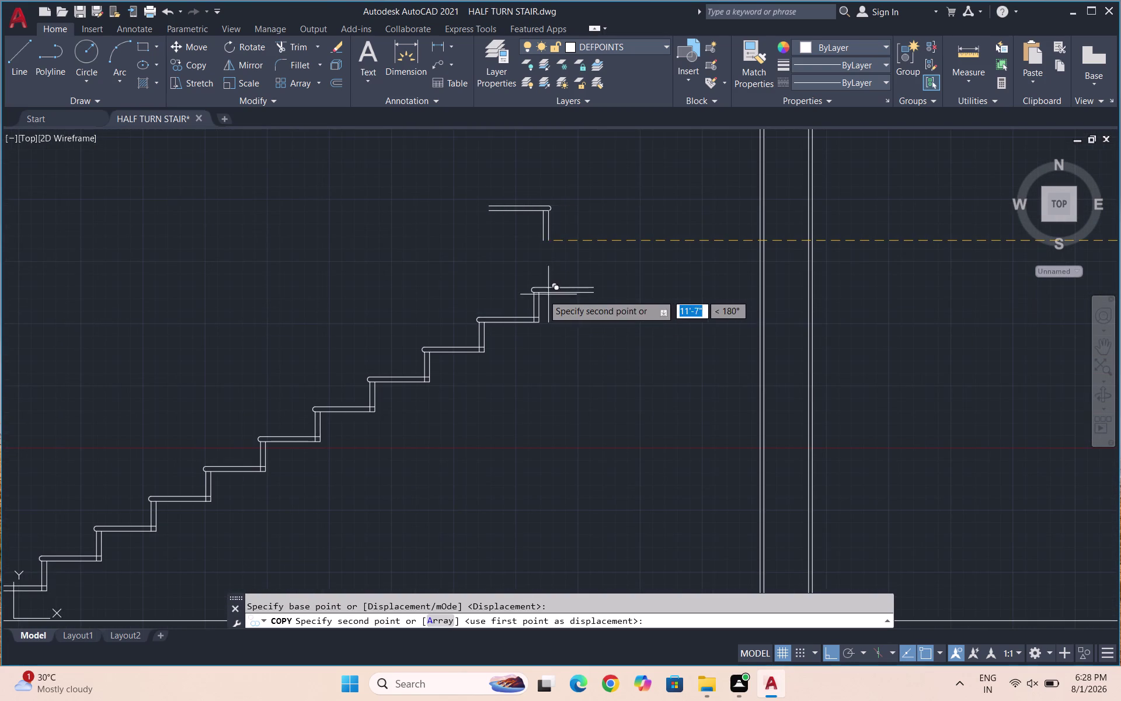
scroll(up, 3)
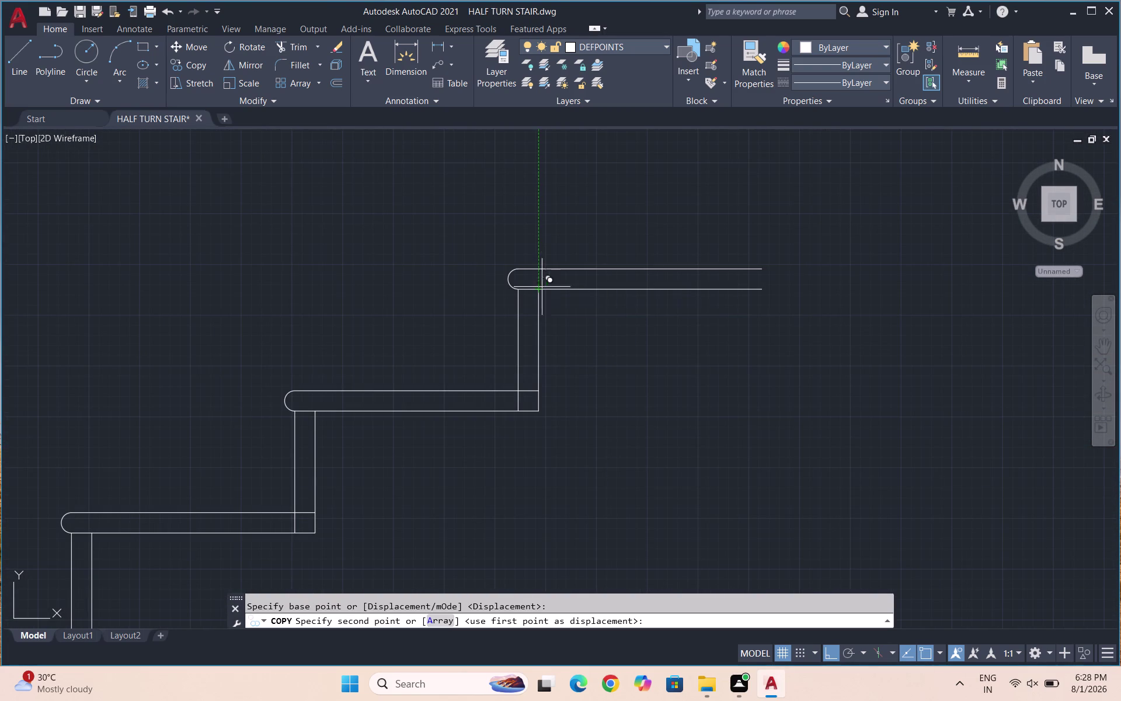
click(539, 272)
scroll(down, 3)
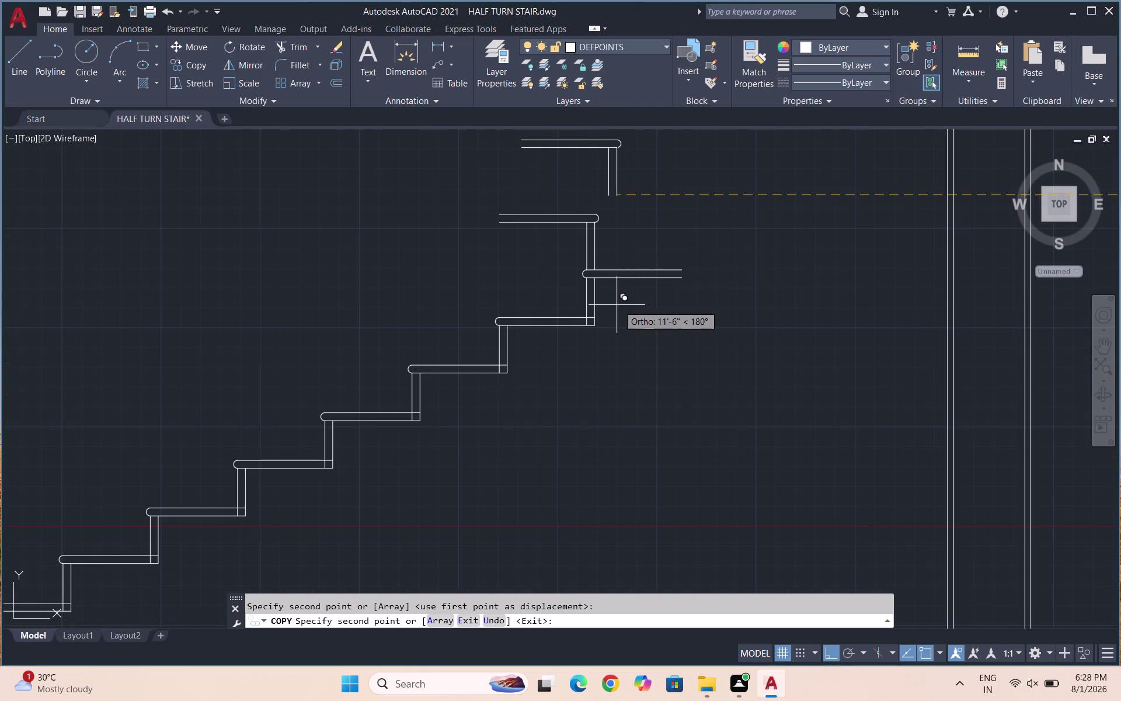
key(Escape)
Select the L-shaped nosing piece again for further copying.
scroll(down, 3)
scroll(up, 3)
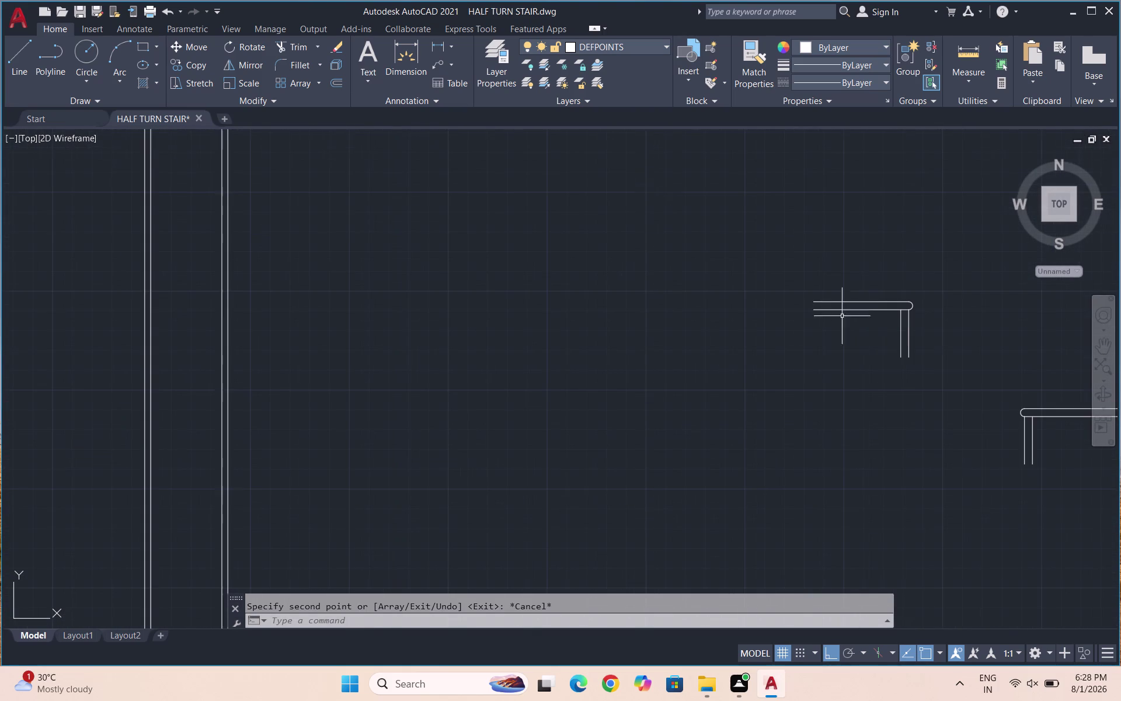
drag(931, 350, 873, 287)
click(805, 229)
Start copying the nosing from its corner, dismiss the projection panel, and turn Ortho off.
text(CO)
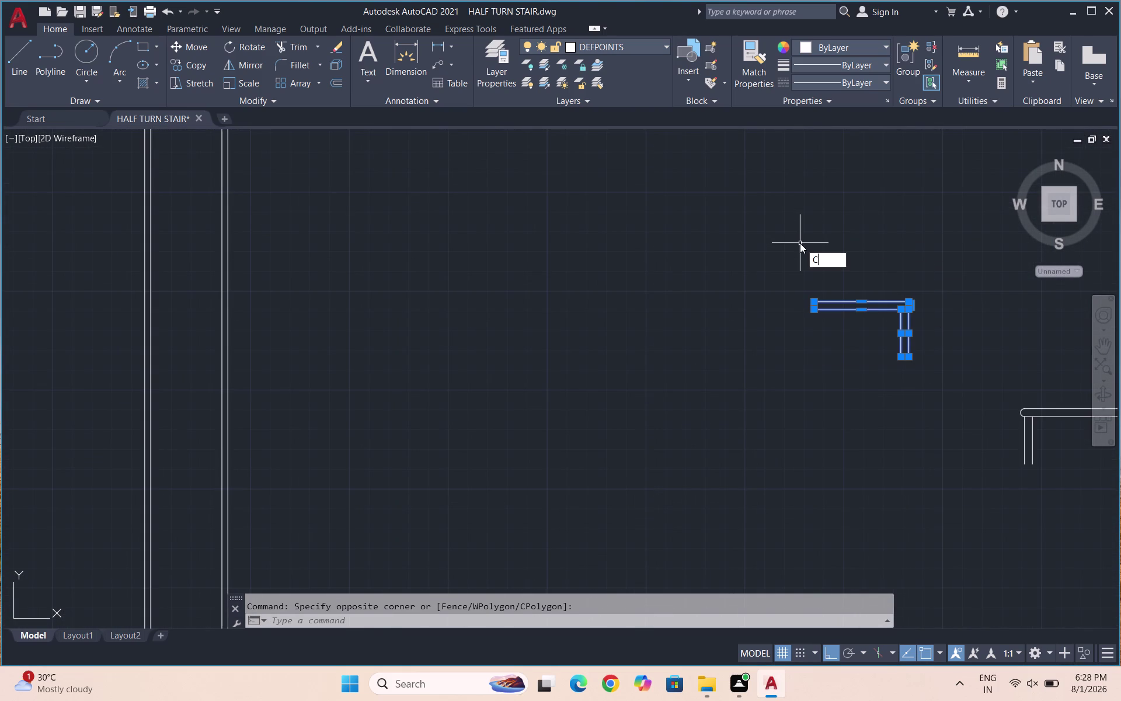
key(Return)
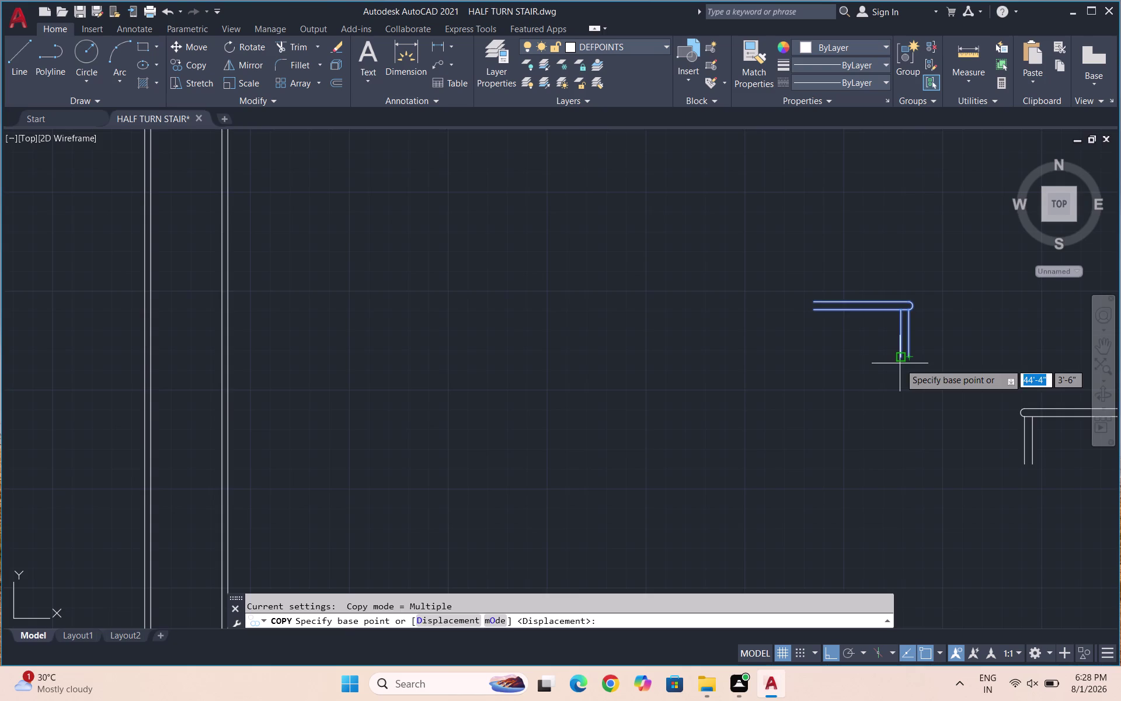
click(900, 363)
scroll(down, 3)
key(z)
key(z)
key(z)
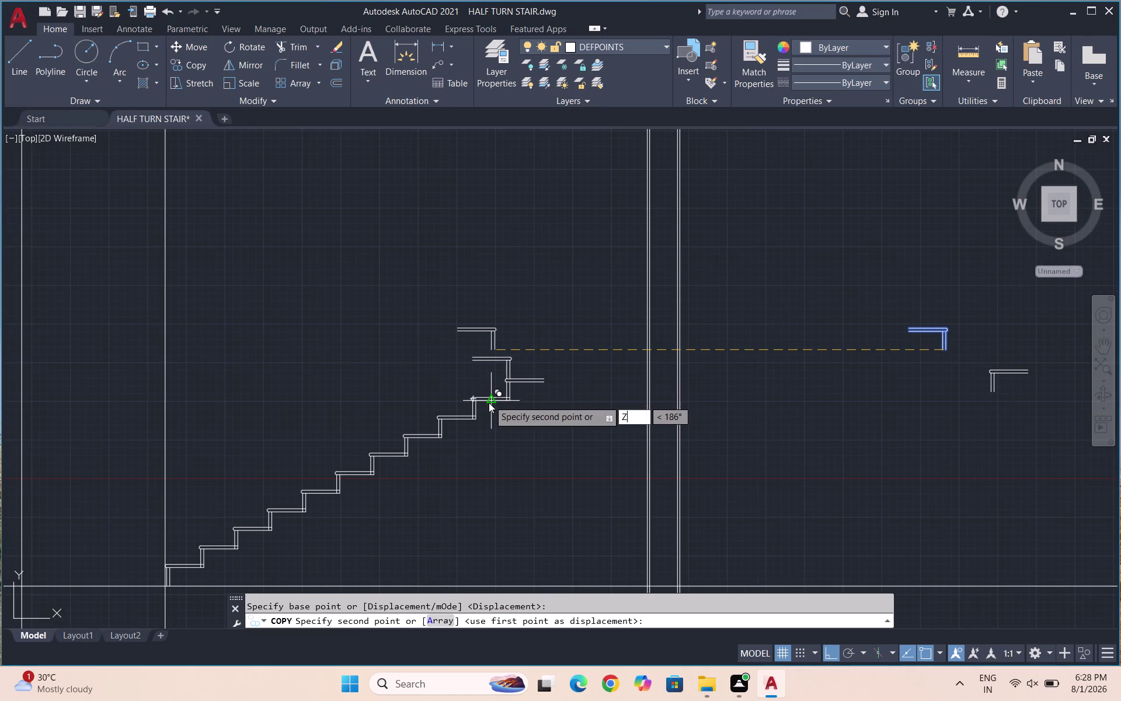
key(super+p)
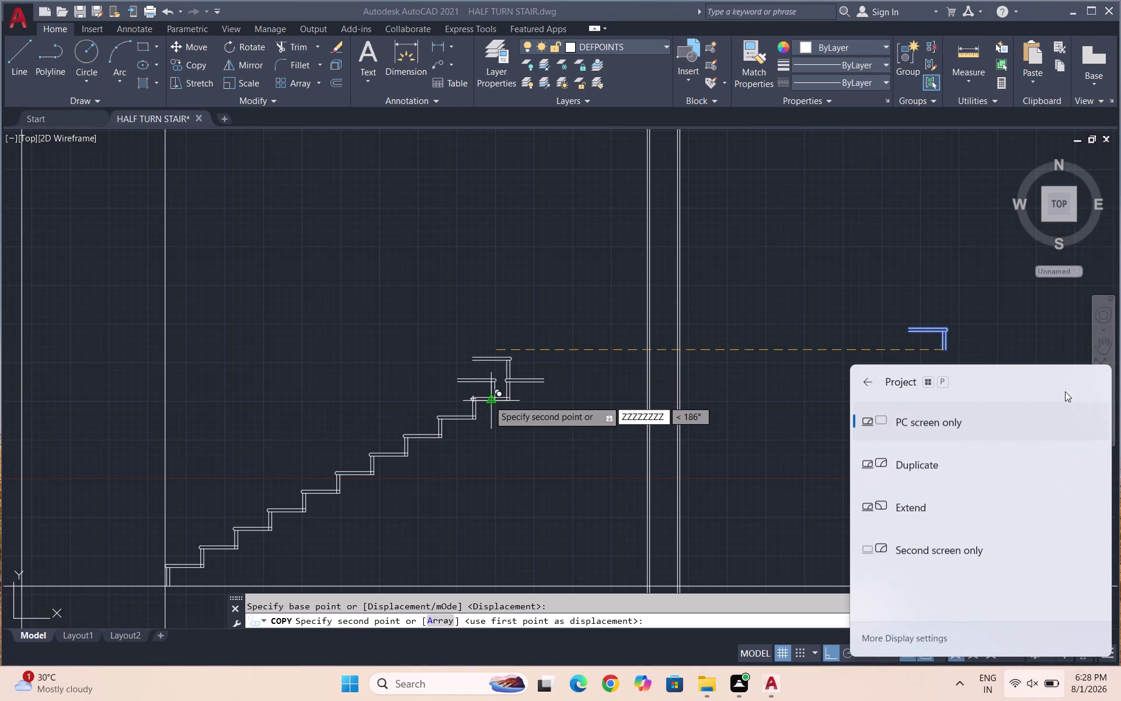
click(865, 384)
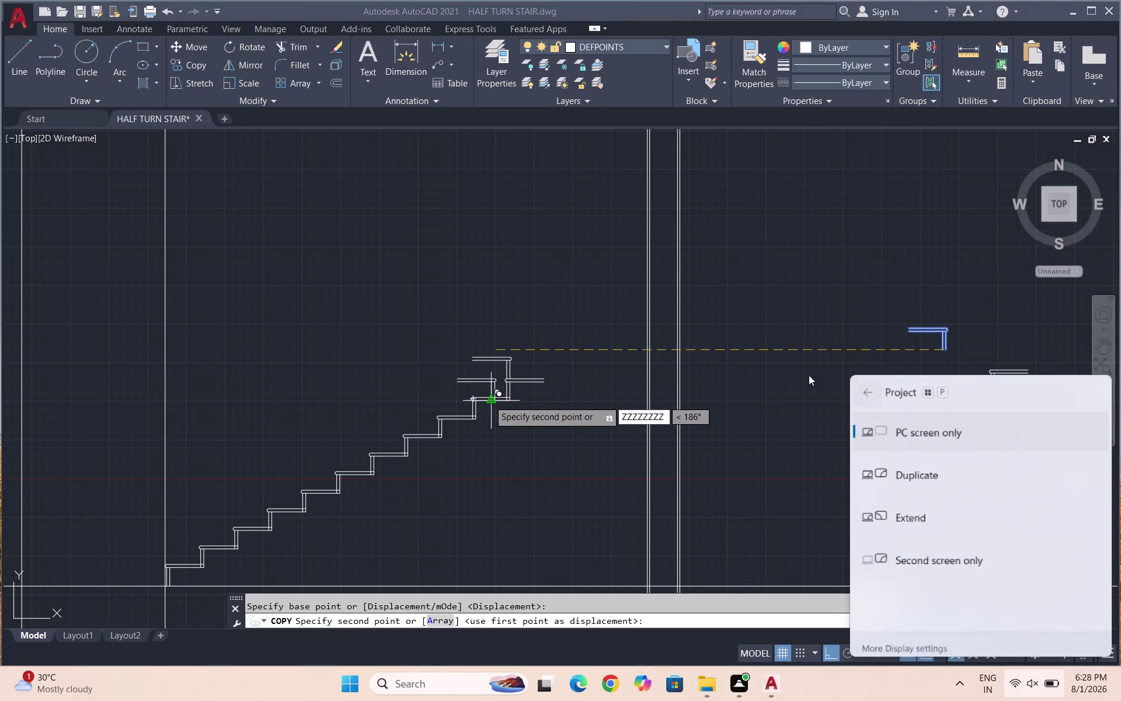
click(856, 352)
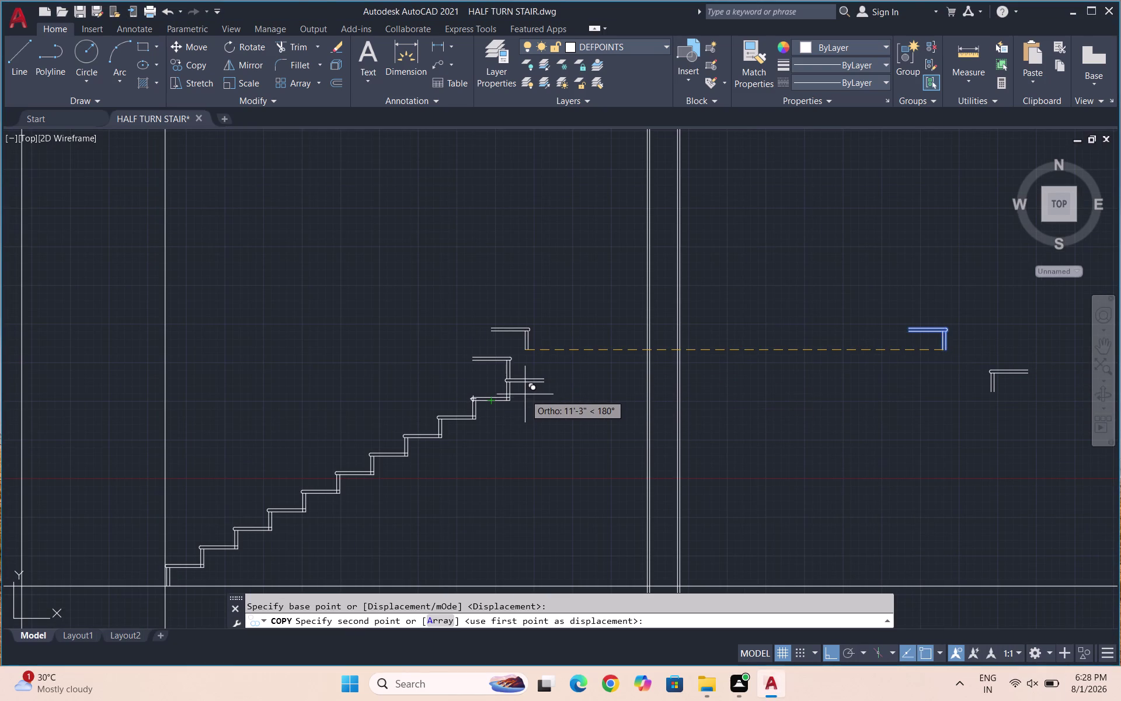
key(F8)
scroll(up, 3)
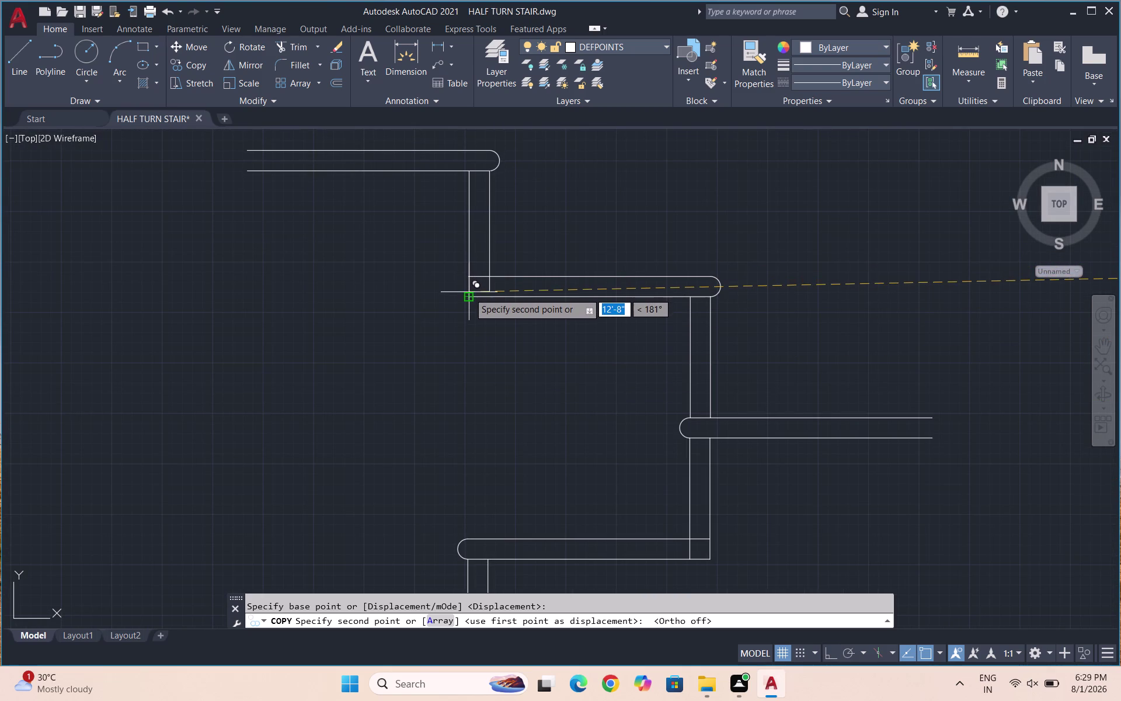
Place nosing copies on the first five steps of the flight.
click(468, 296)
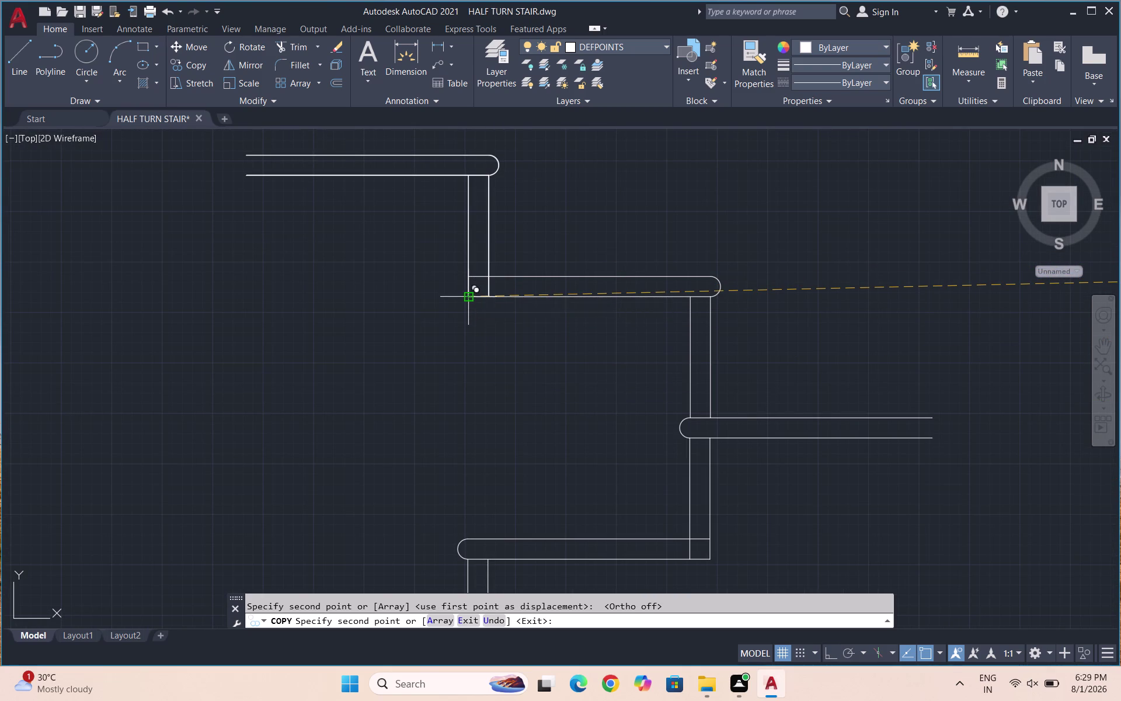
scroll(down, 3)
scroll(up, 3)
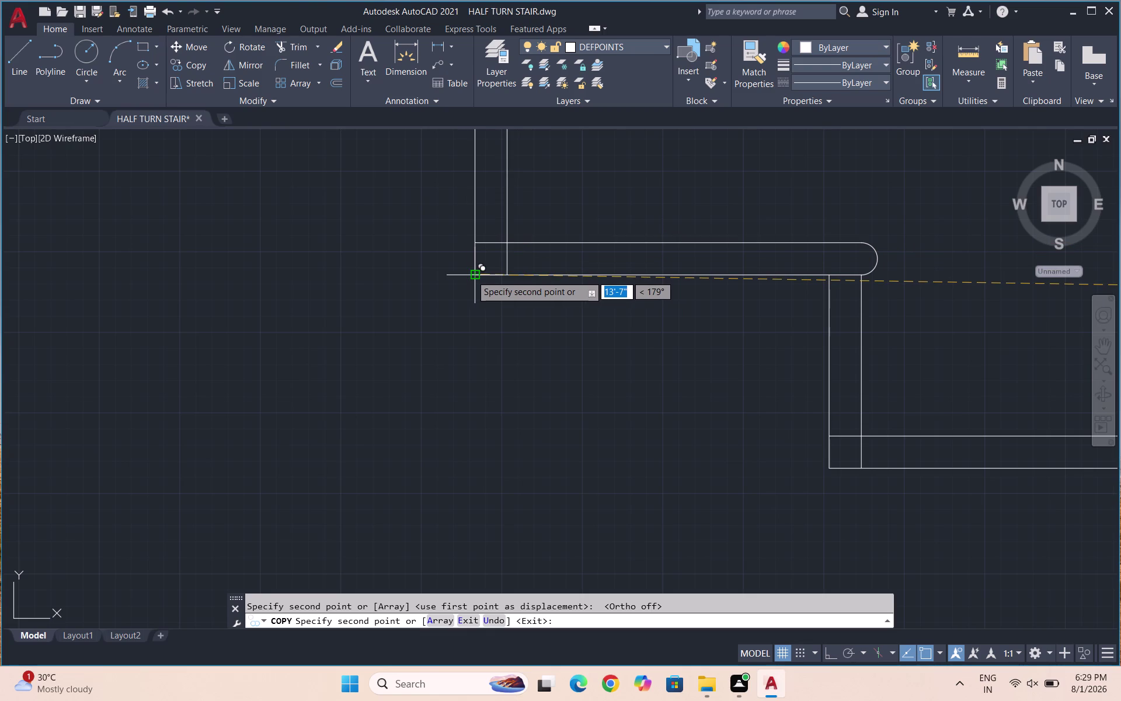
click(471, 275)
scroll(down, 3)
scroll(up, 3)
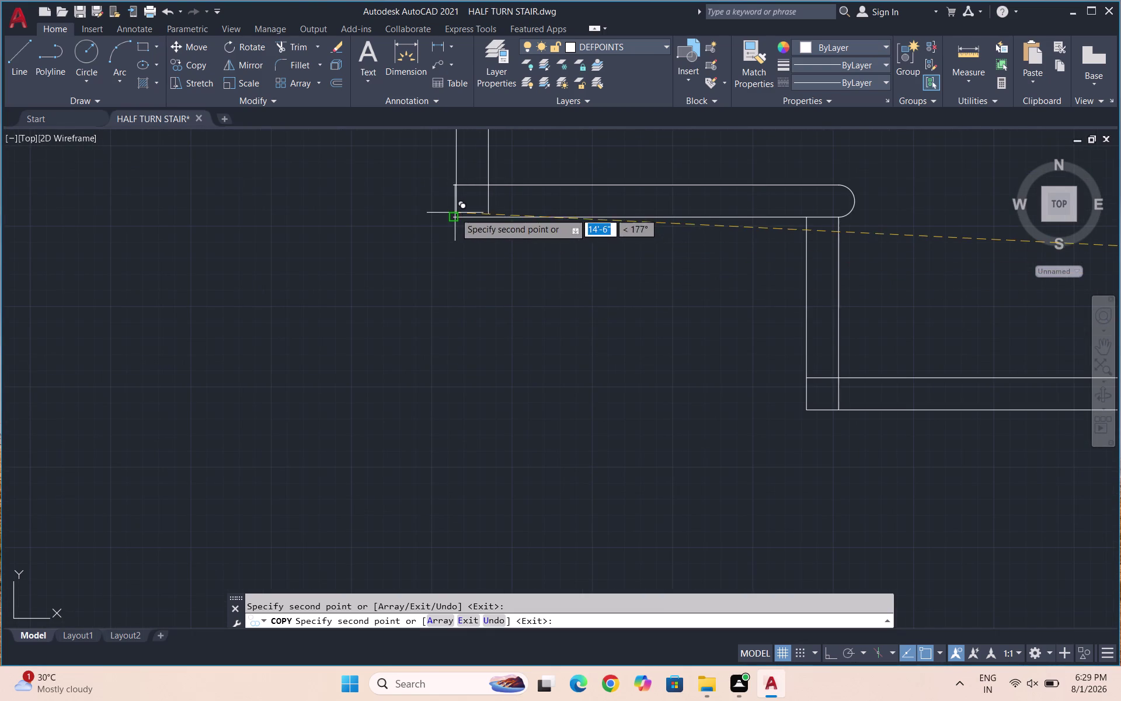
click(455, 212)
scroll(down, 3)
scroll(down, 3)
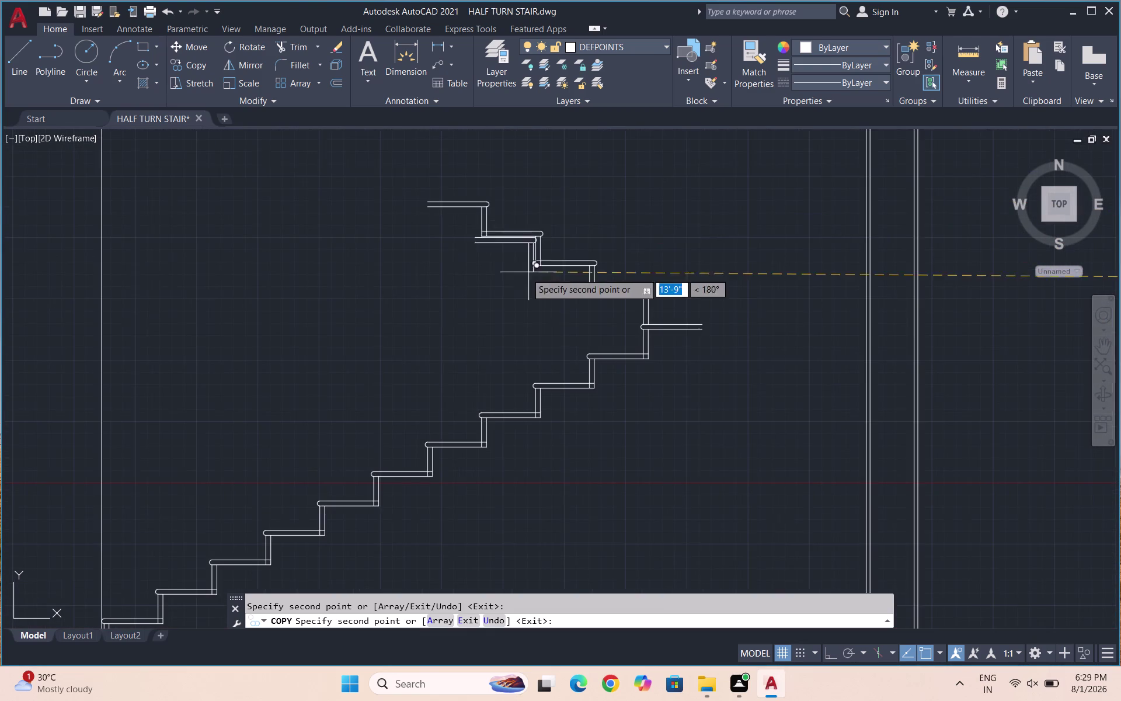
scroll(up, 3)
click(451, 264)
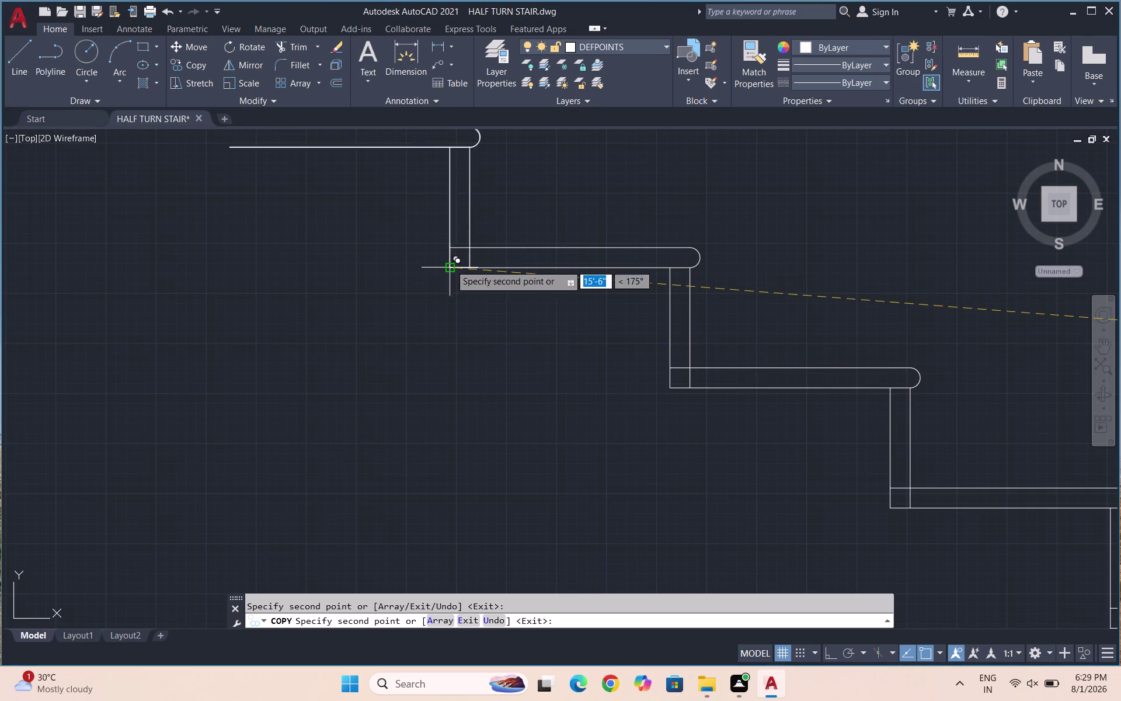
scroll(down, 3)
scroll(up, 3)
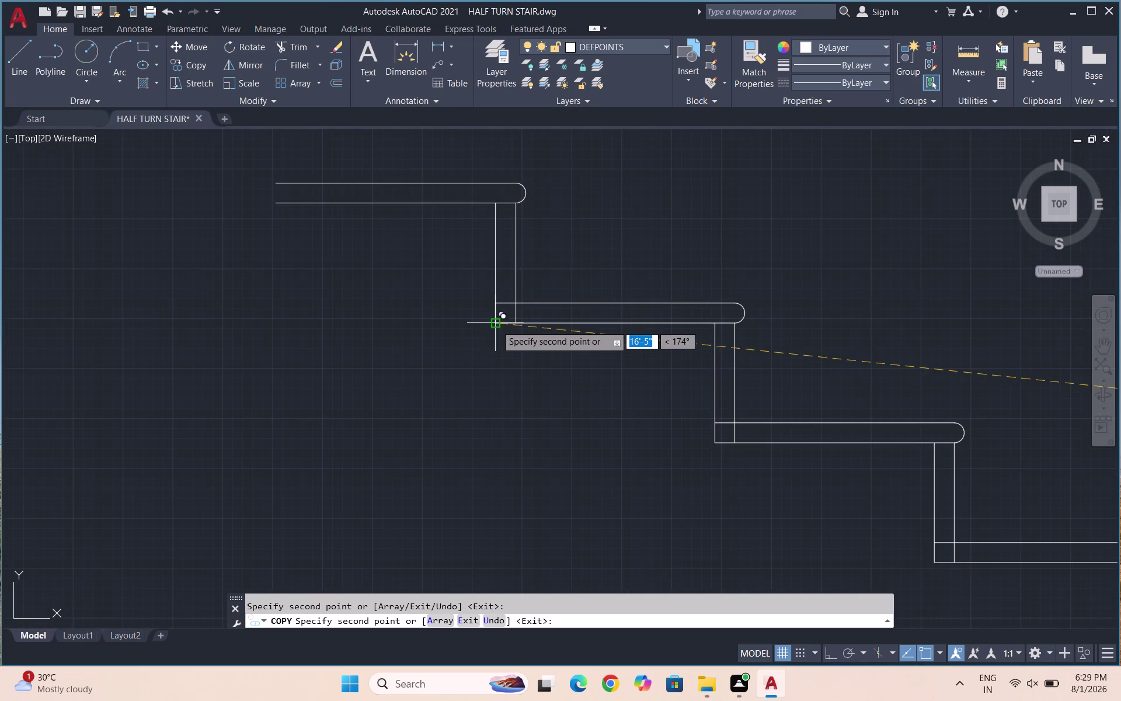
click(496, 324)
scroll(down, 3)
scroll(up, 3)
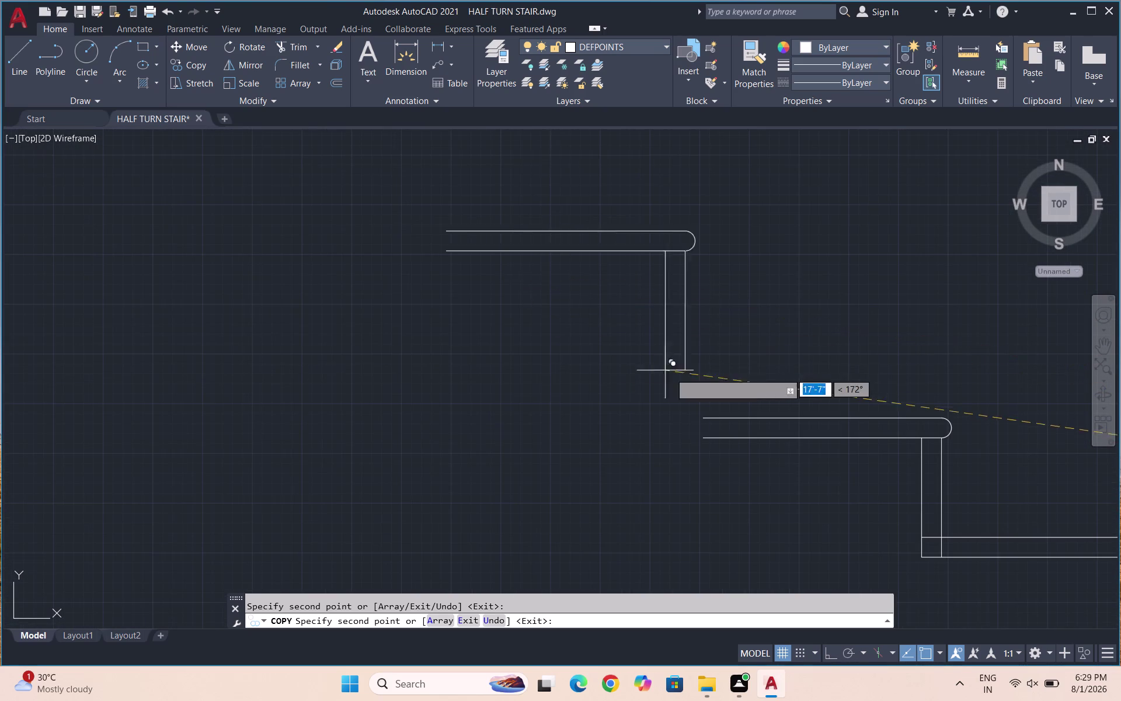
Place nosing copies on five more steps and end the copy command.
click(706, 438)
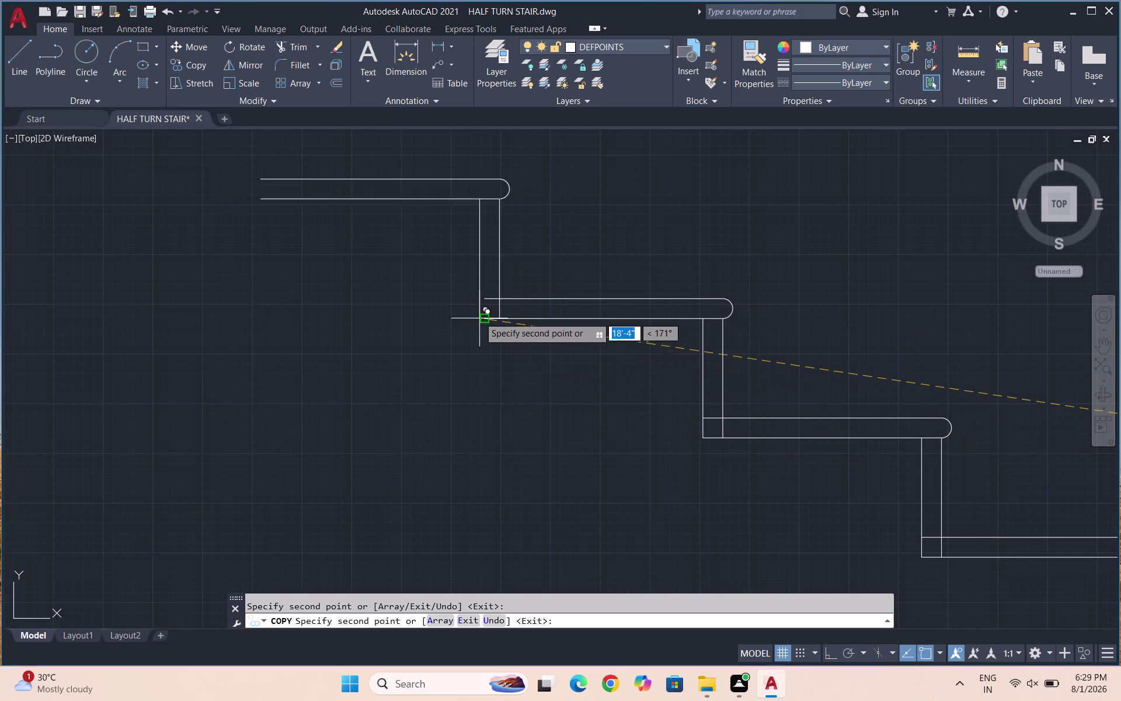
click(484, 315)
scroll(down, 3)
scroll(up, 3)
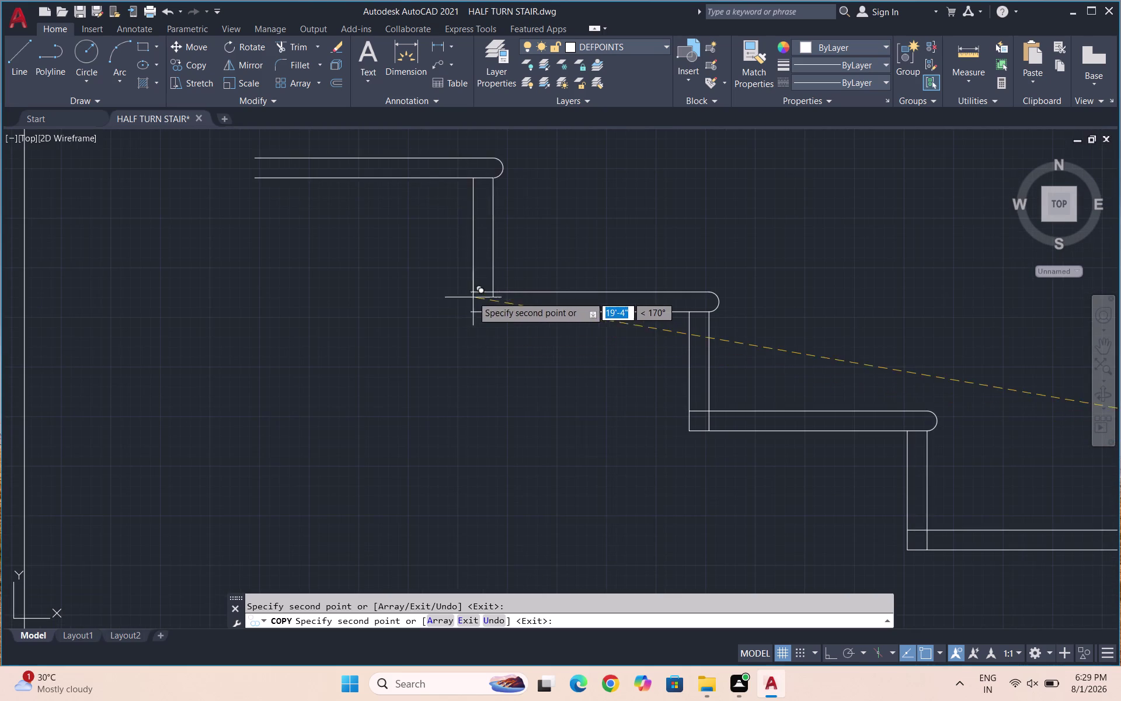
click(470, 311)
scroll(down, 3)
scroll(up, 3)
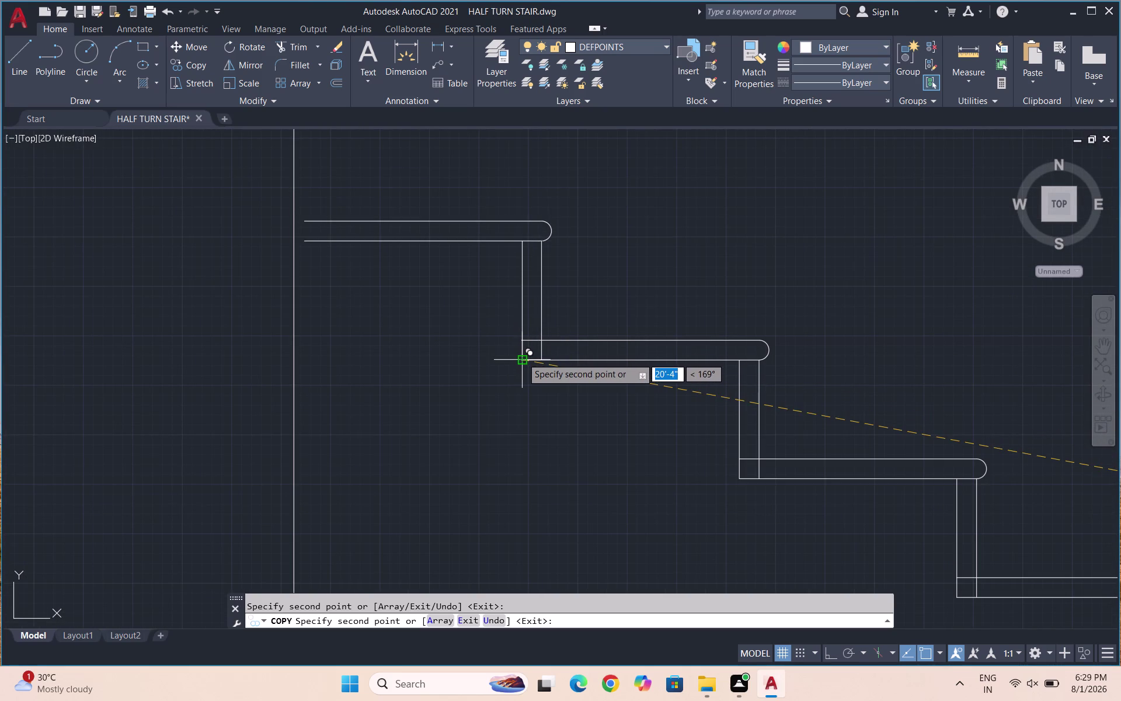
click(523, 358)
scroll(down, 3)
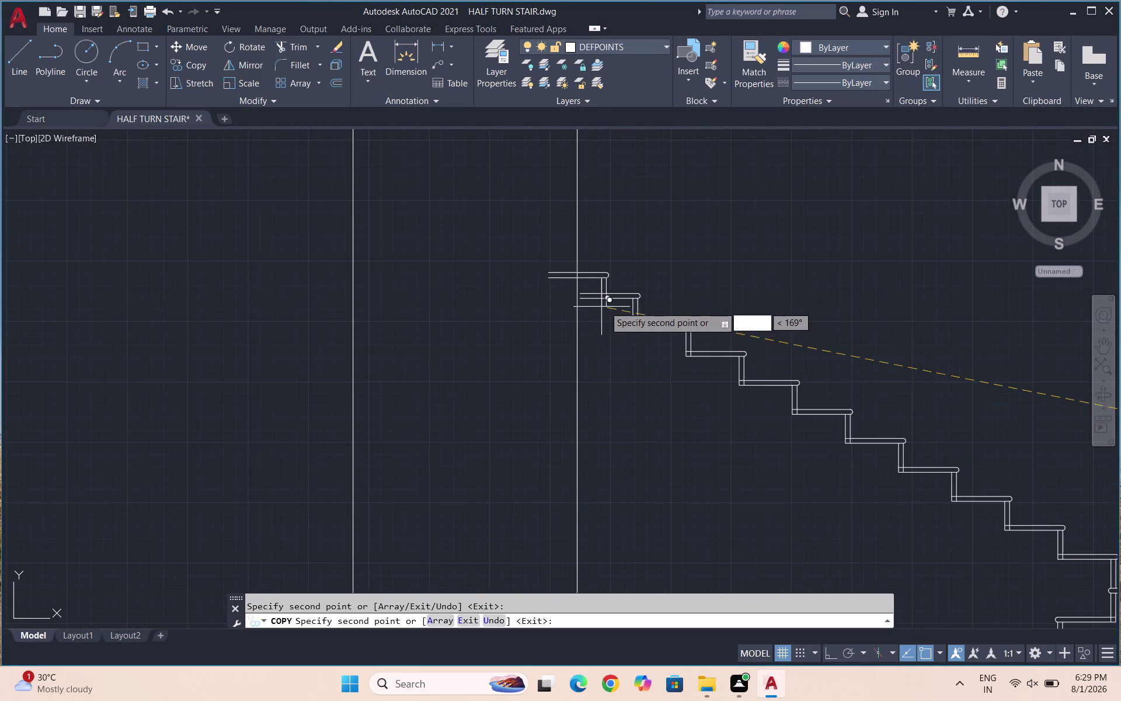
scroll(up, 3)
click(551, 308)
scroll(down, 3)
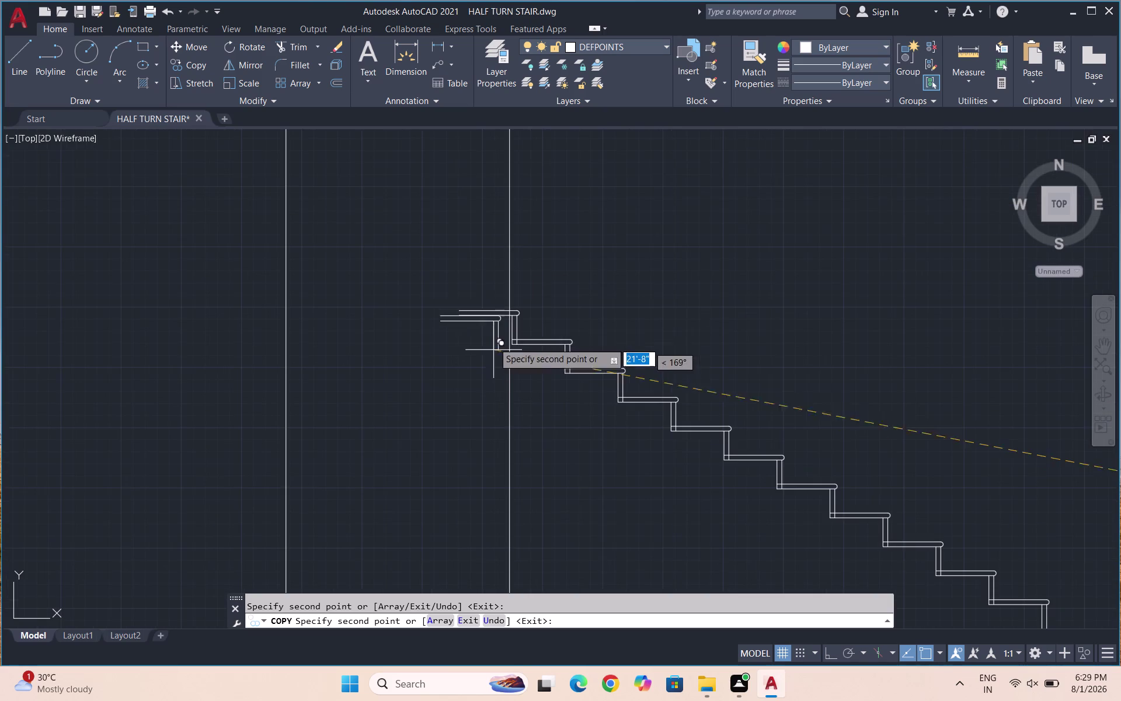
key(Escape)
scroll(down, 3)
scroll(down, 3)
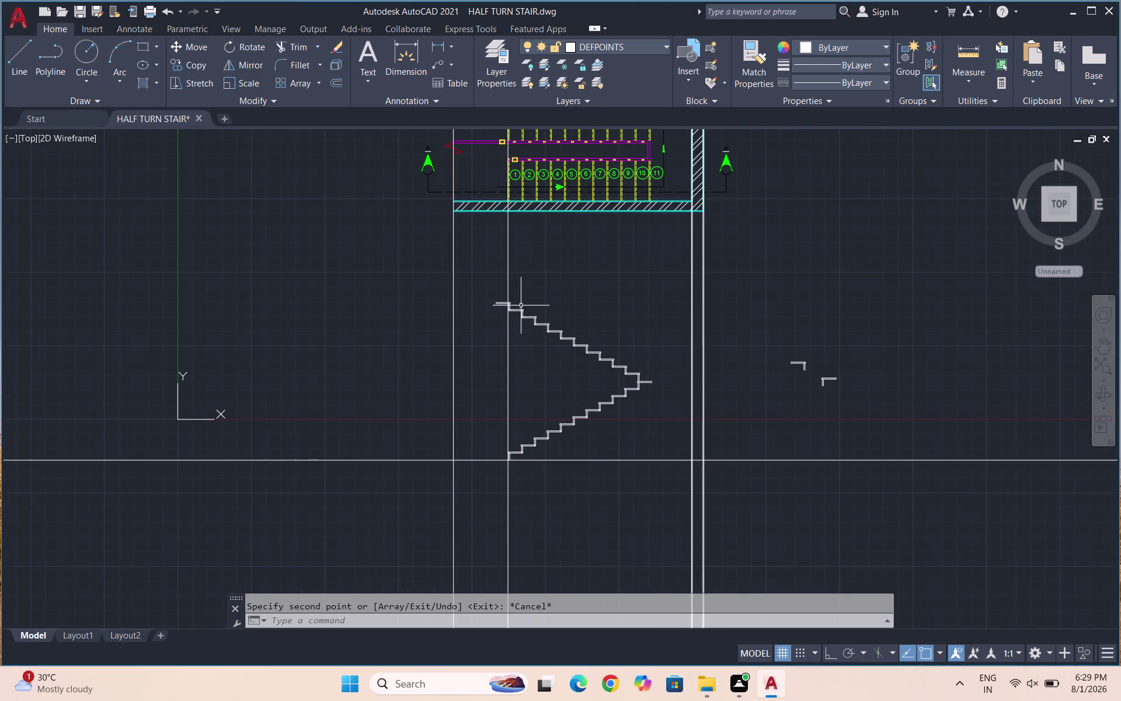
scroll(up, 3)
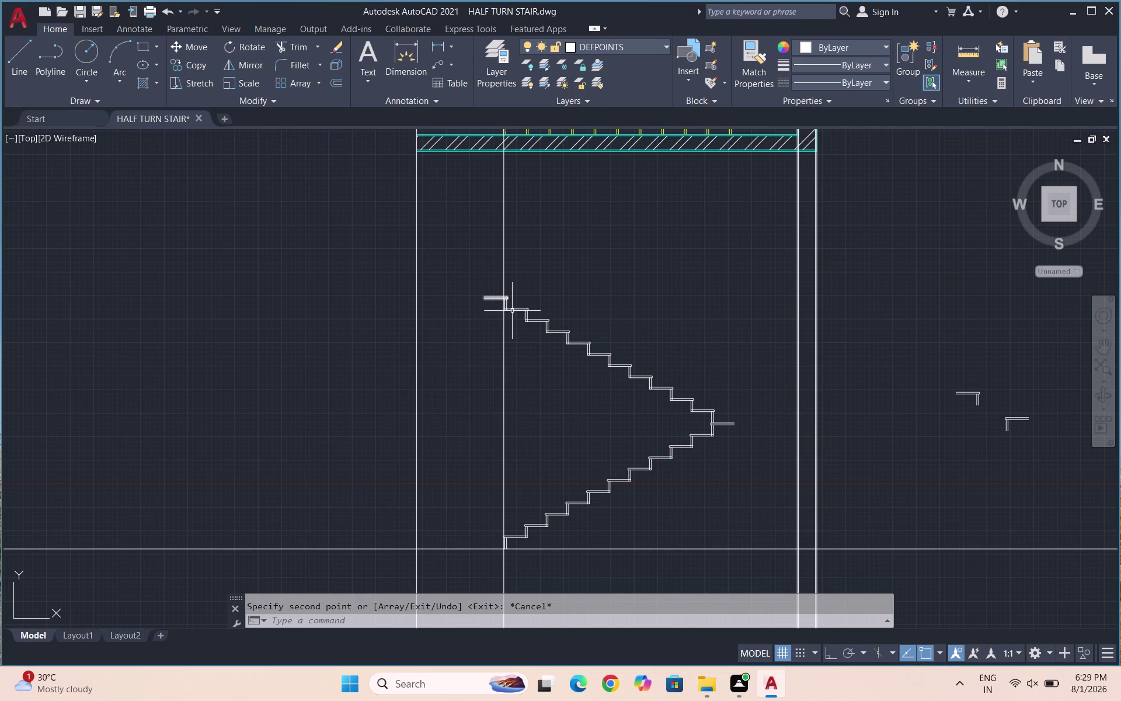
scroll(down, 3)
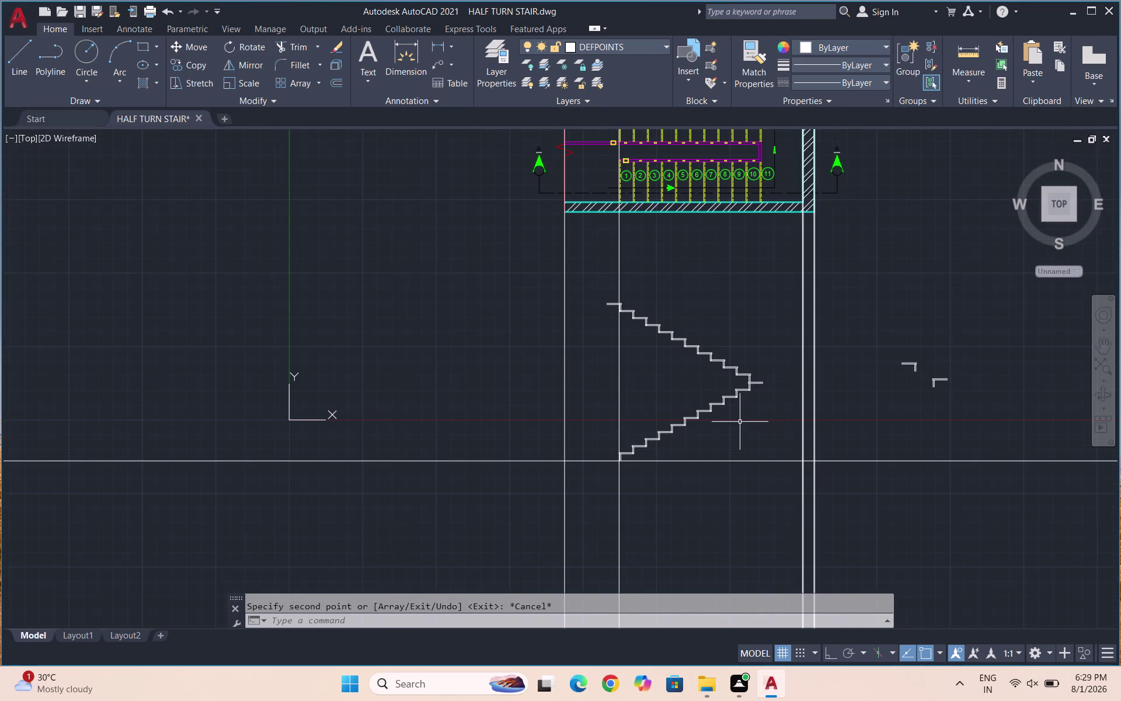
scroll(up, 3)
scroll(up, 3)
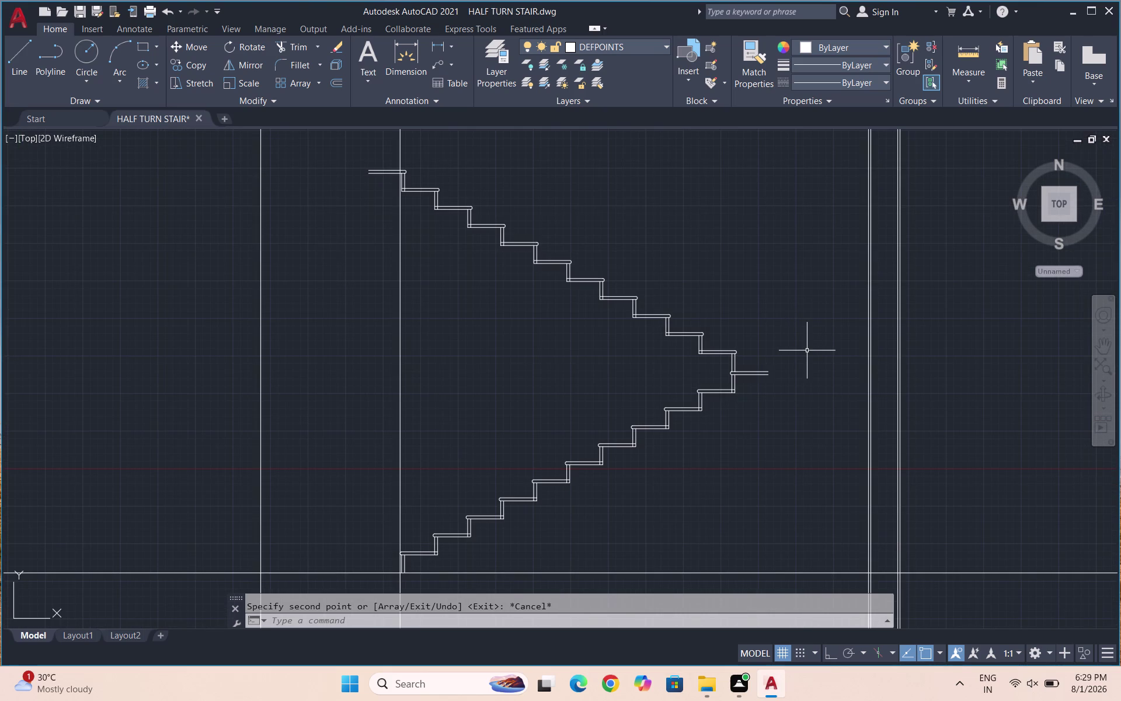
key(e)
key(x)
key(Return)
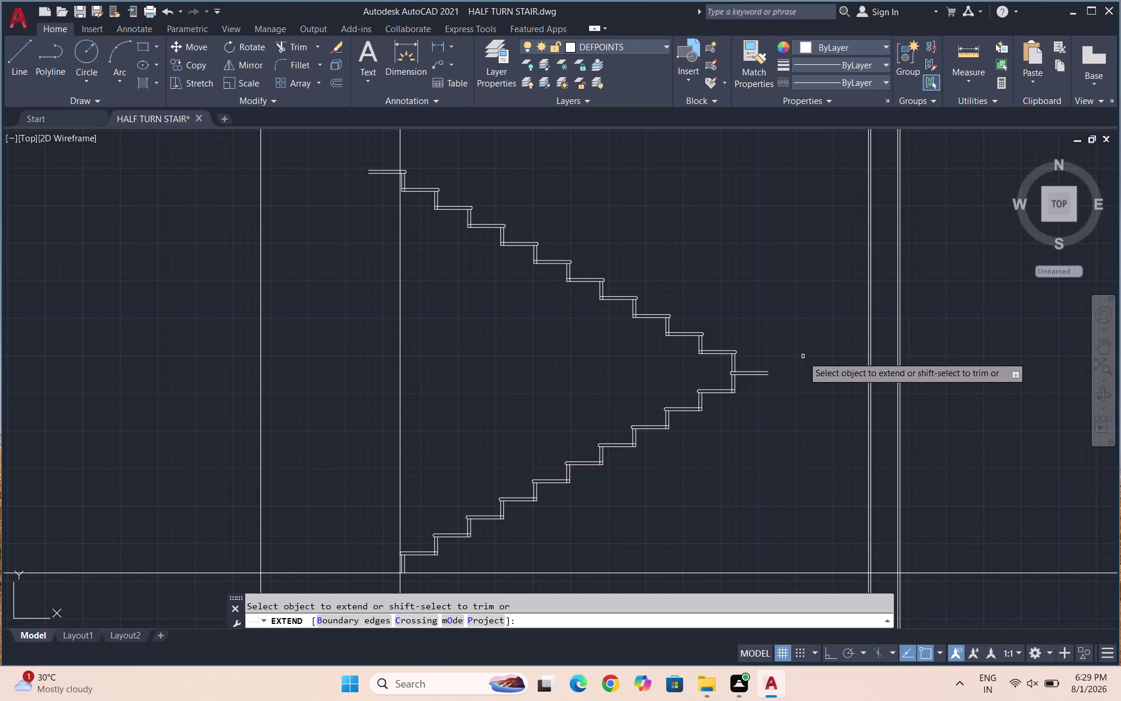
scroll(up, 3)
scroll(down, 3)
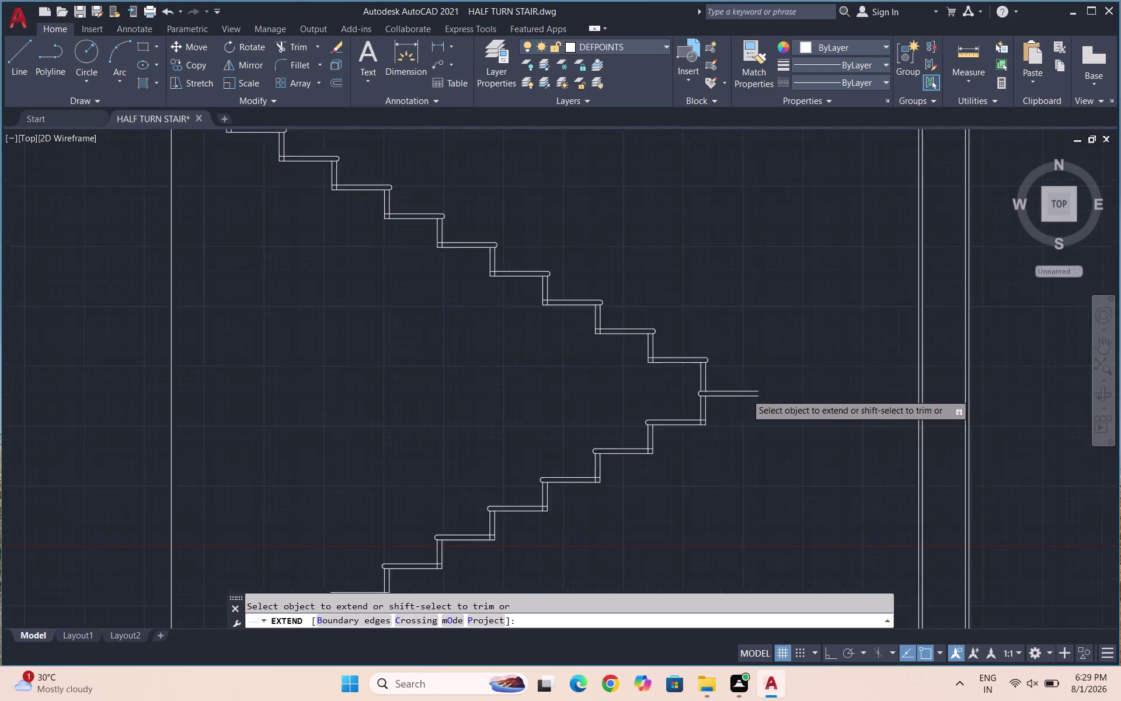
scroll(down, 3)
key(Escape)
key(Escape)
key(Escape)
key(l)
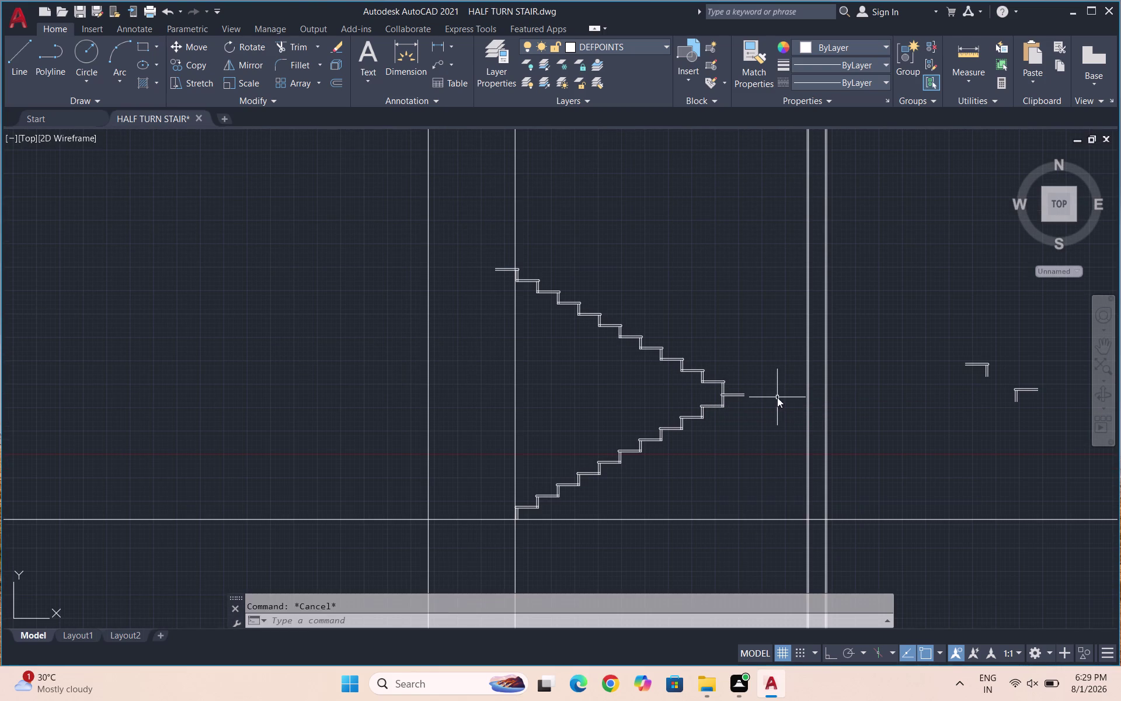
key(Return)
Draw an Ortho-constrained line from the mid-landing end rightward to the right-hand wall.
scroll(up, 3)
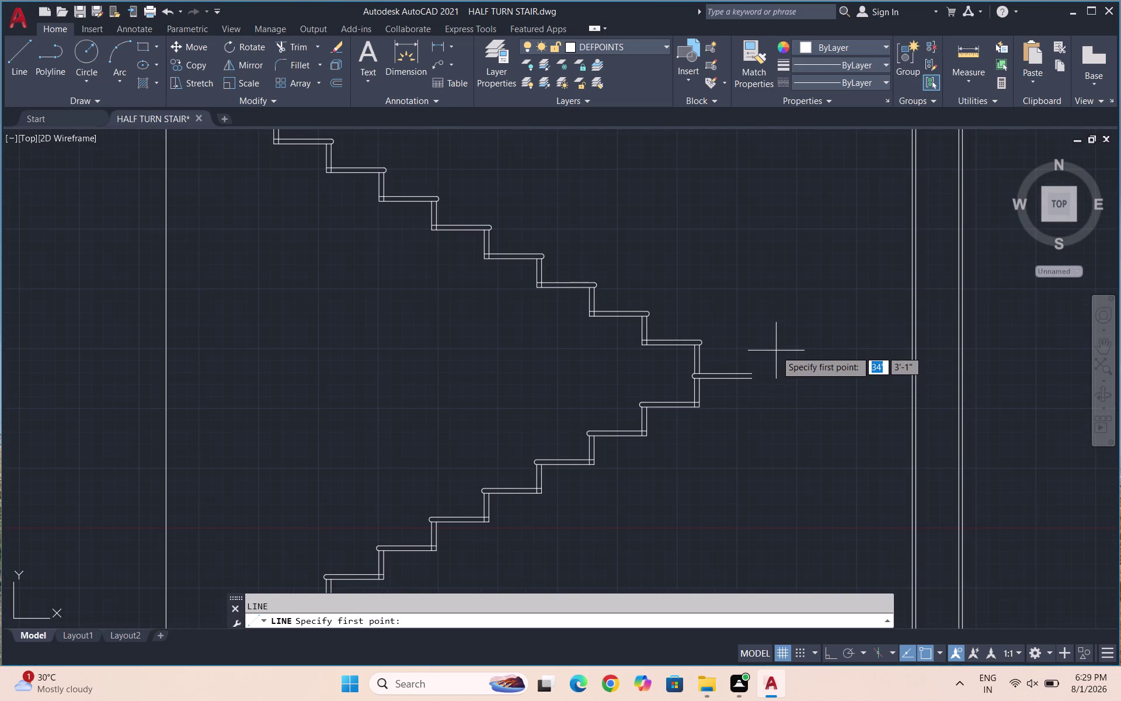
scroll(up, 3)
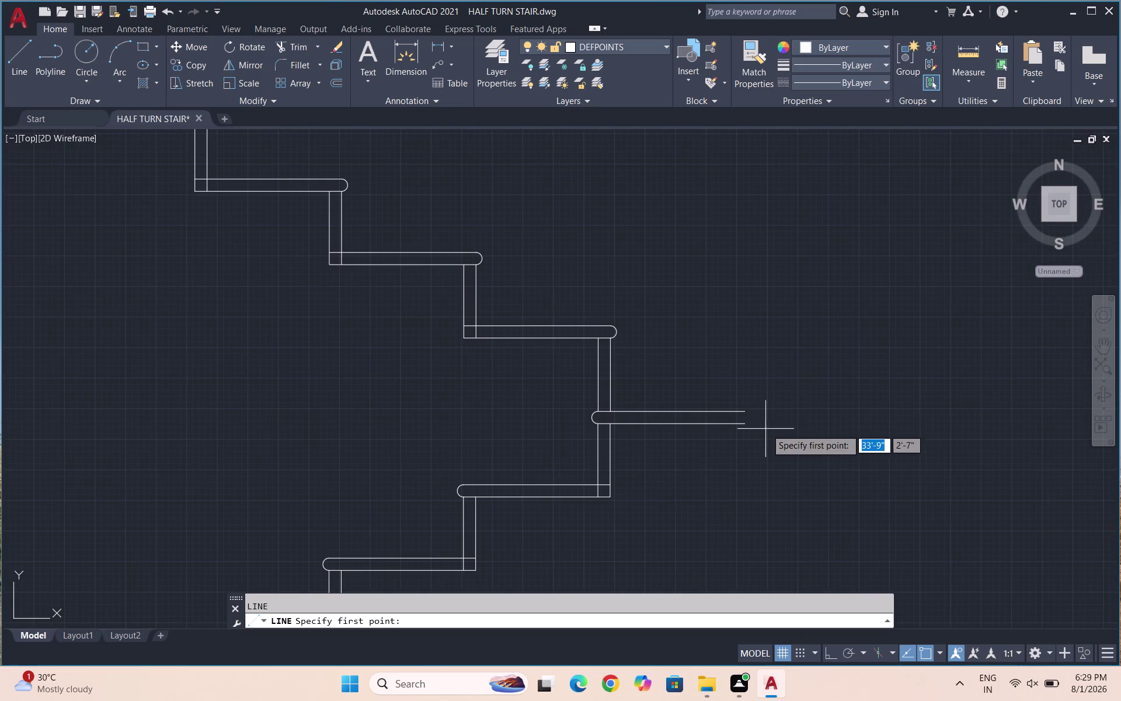
click(740, 425)
scroll(down, 3)
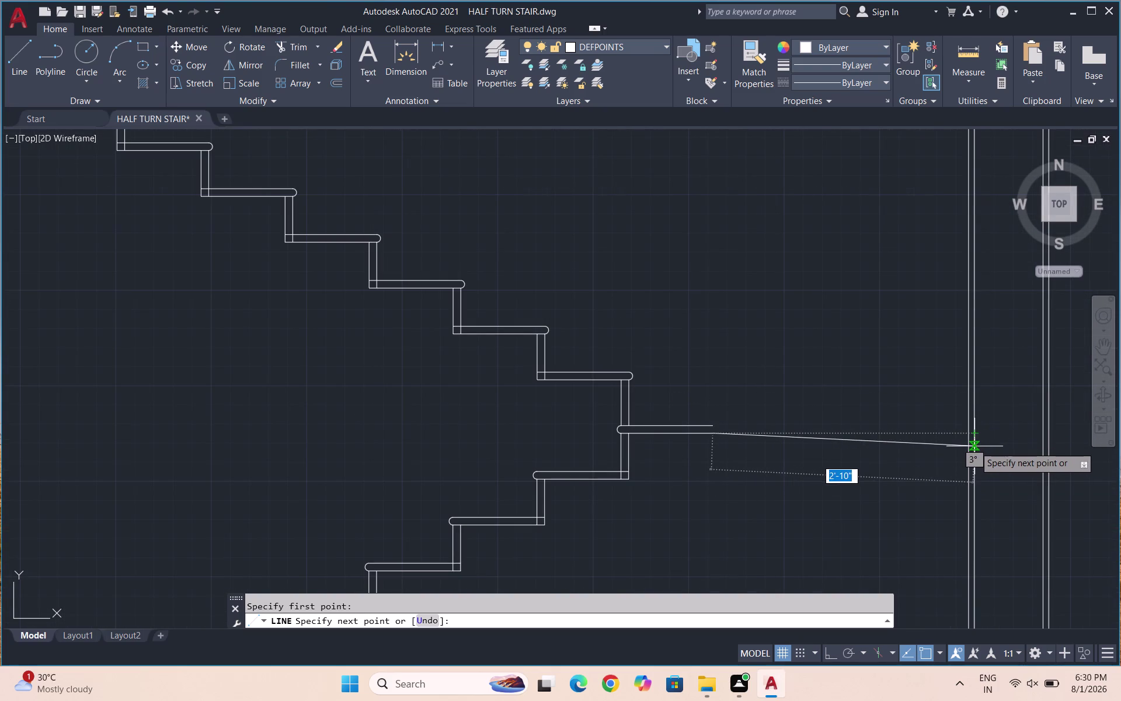
key(F8)
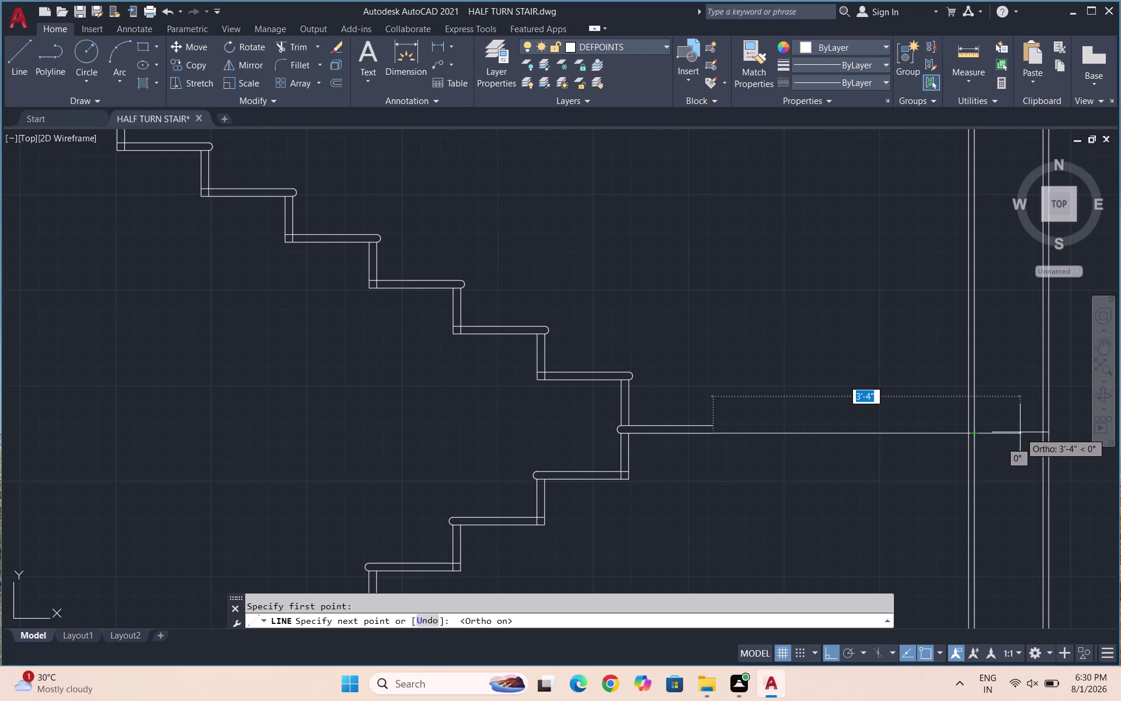
click(1020, 433)
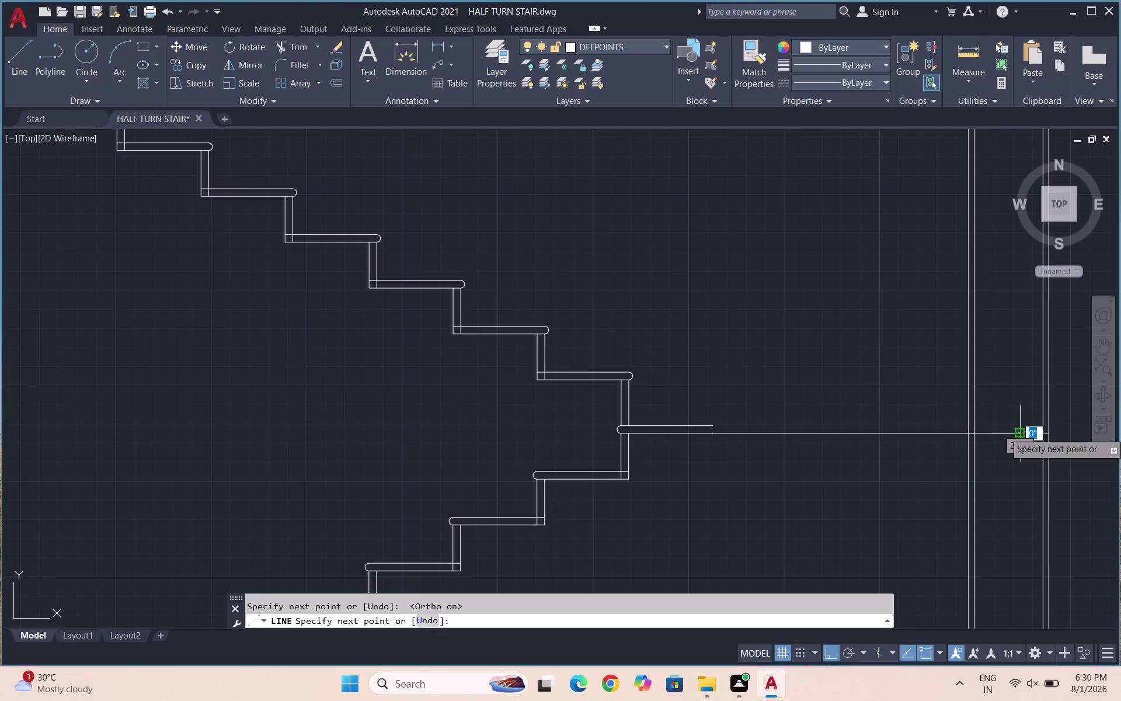
key(Escape)
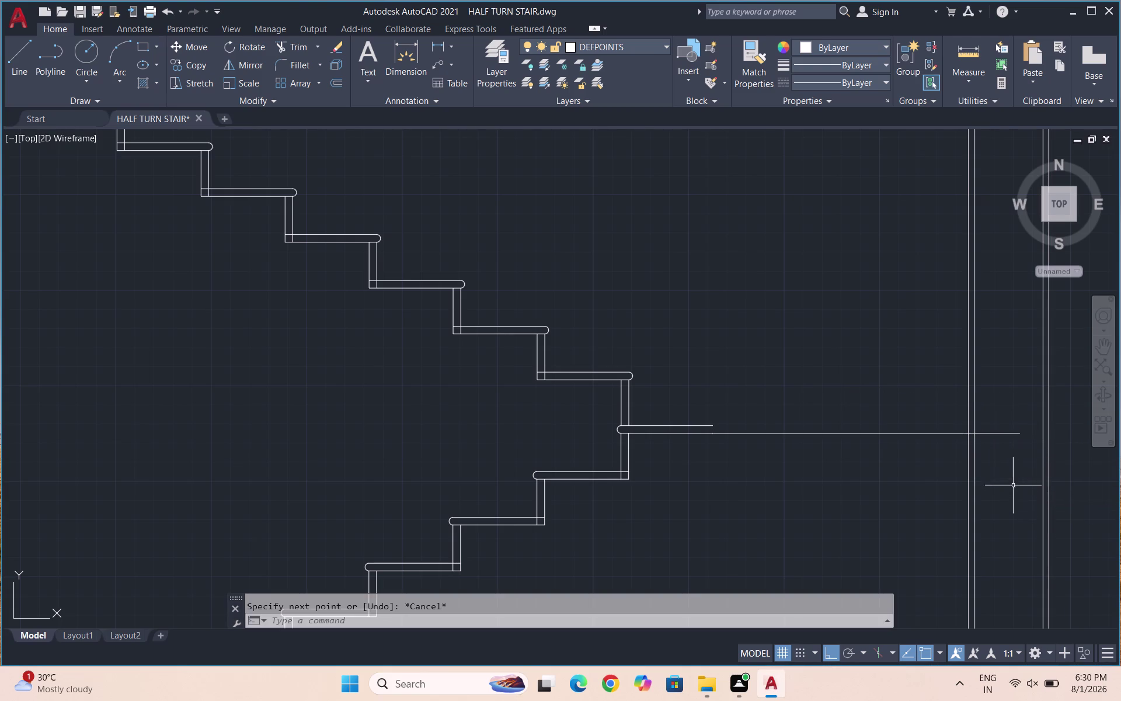
scroll(down, 3)
scroll(down, 3)
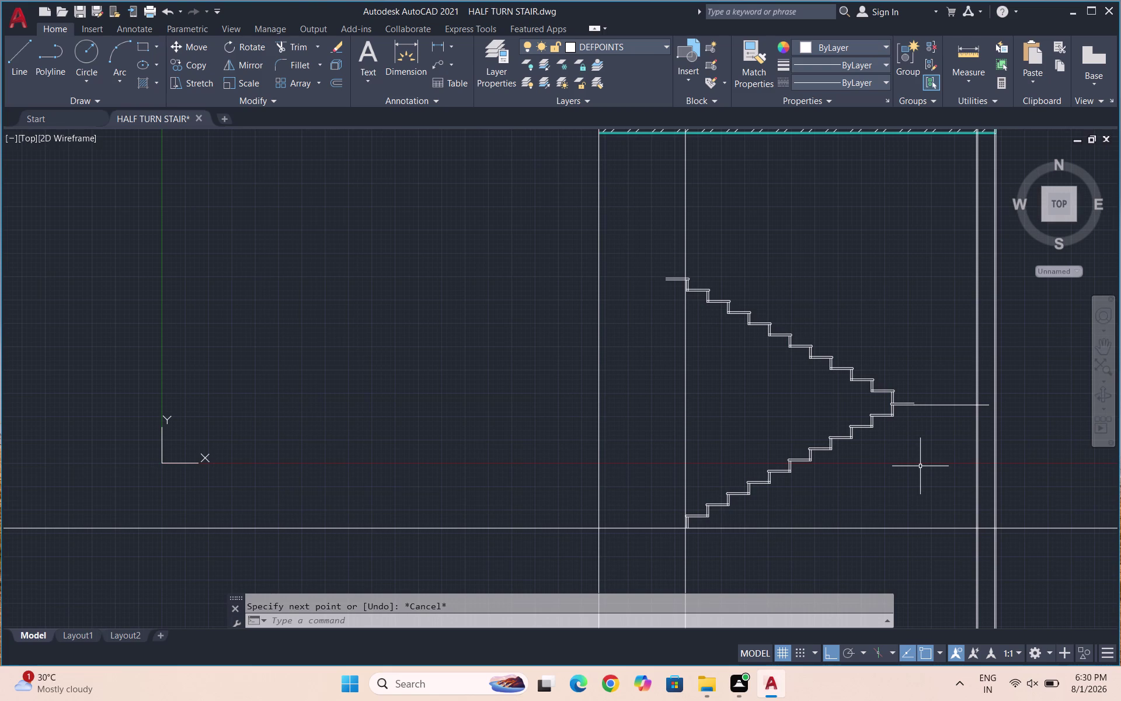
scroll(down, 3)
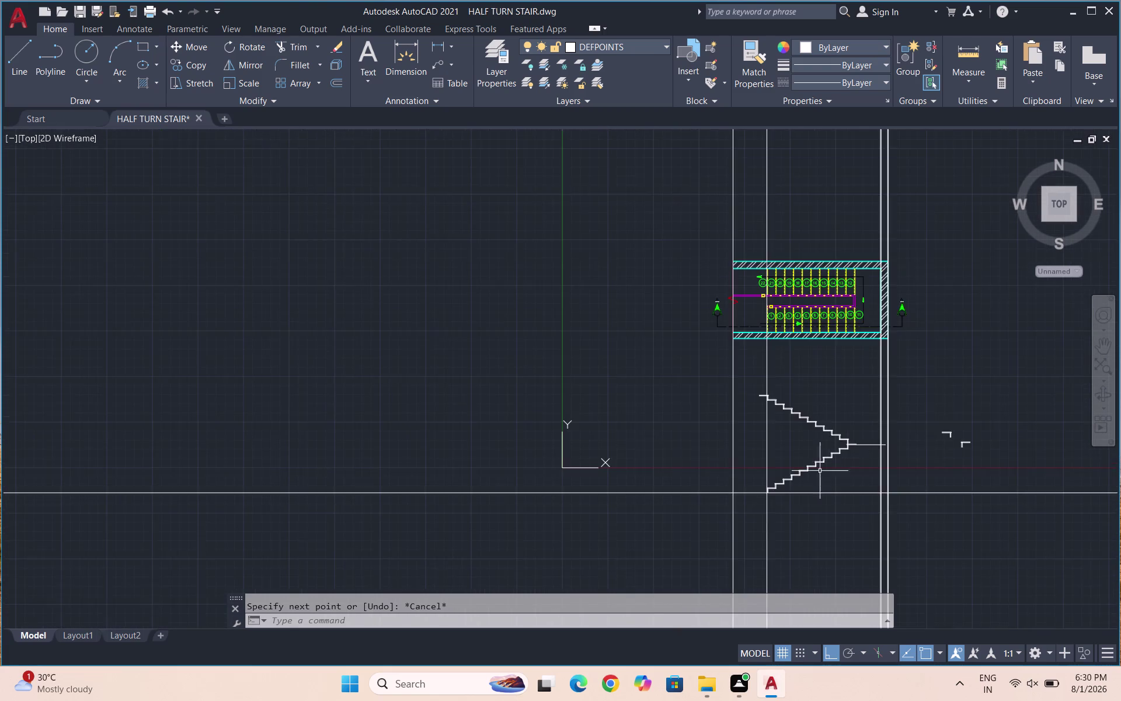
scroll(up, 3)
scroll(up, 3)
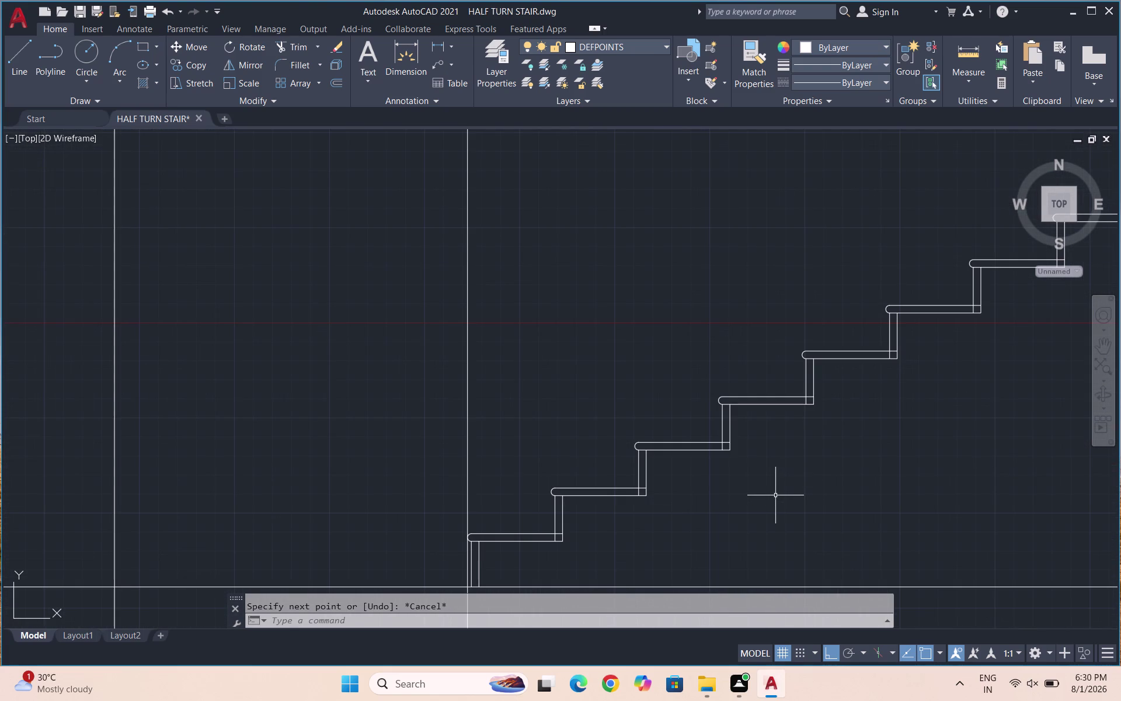
Draw the sloping soffit polyline from the first riser's bottom up to the landing corner.
text(PL)
key(Return)
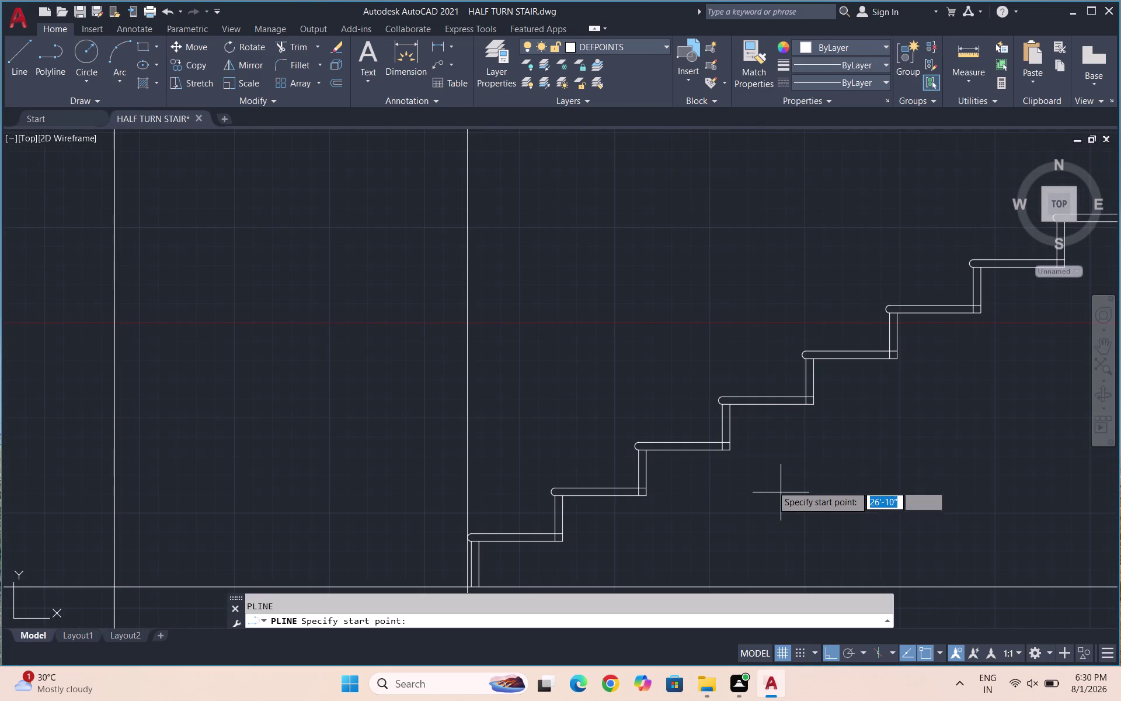
scroll(down, 3)
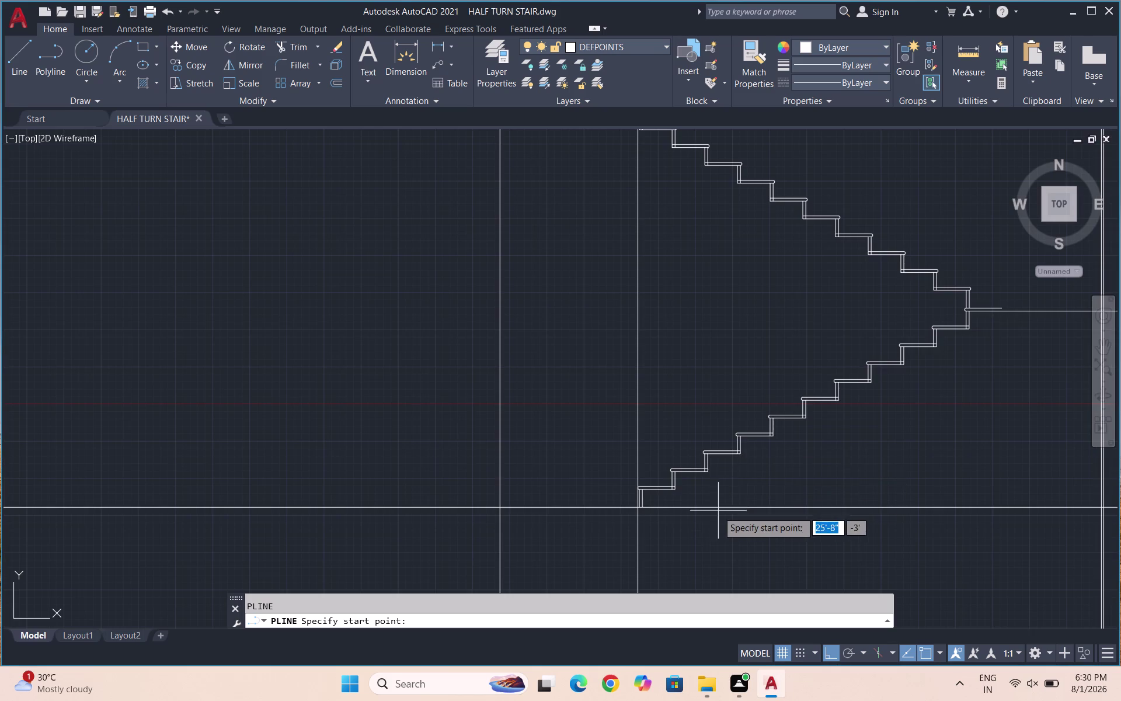
scroll(up, 3)
scroll(up, 3)
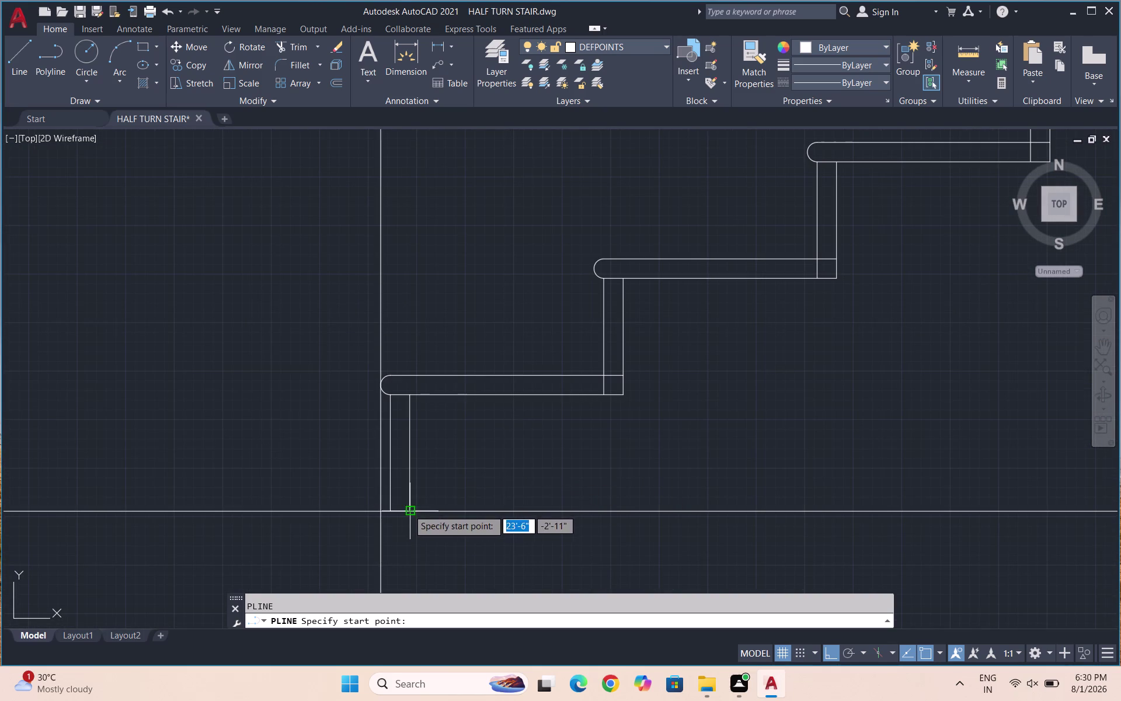
click(408, 509)
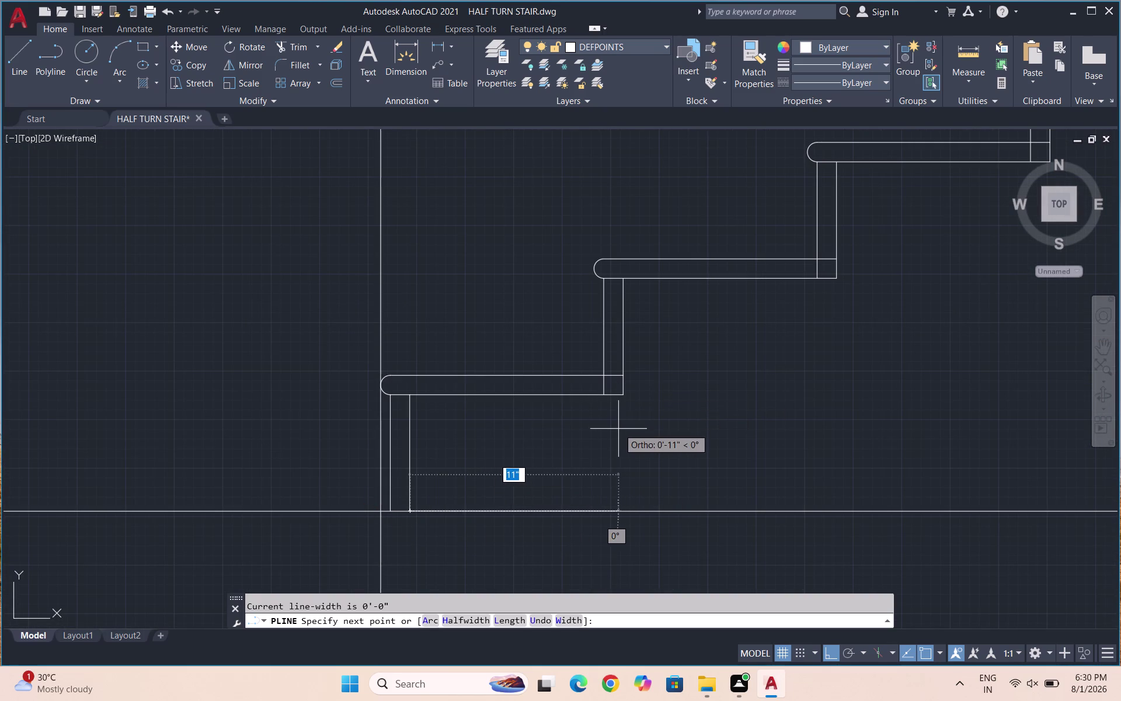
key(F8)
click(619, 394)
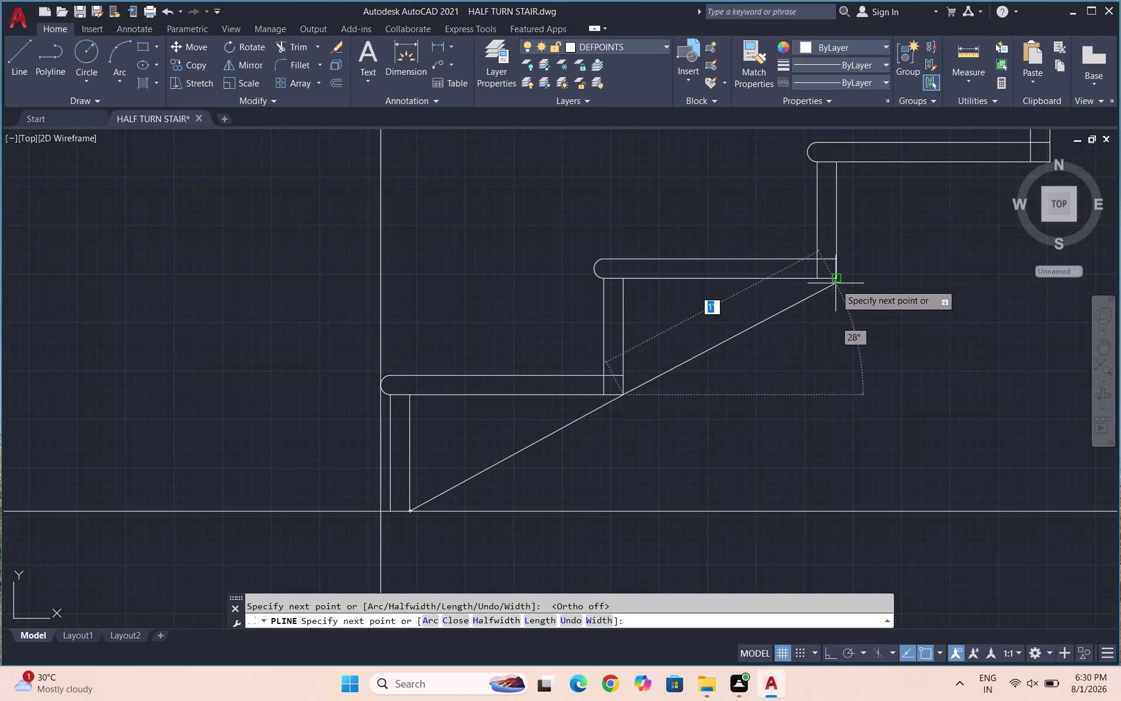
click(836, 279)
scroll(down, 3)
scroll(up, 3)
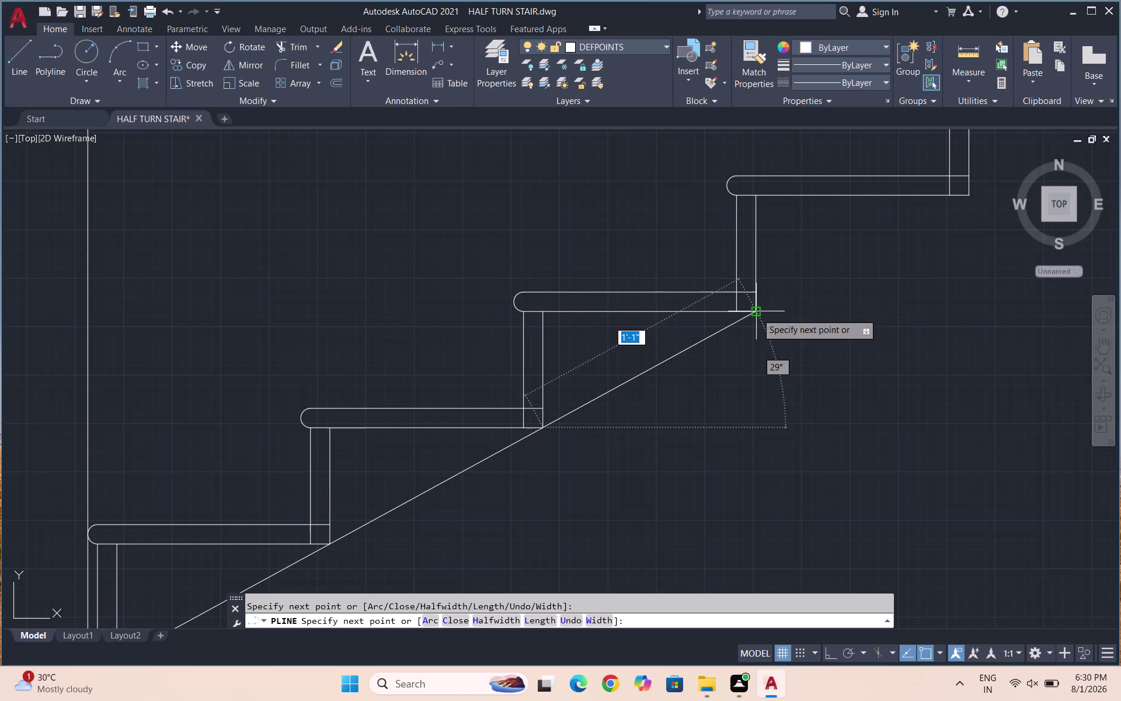
click(755, 313)
scroll(down, 3)
scroll(up, 3)
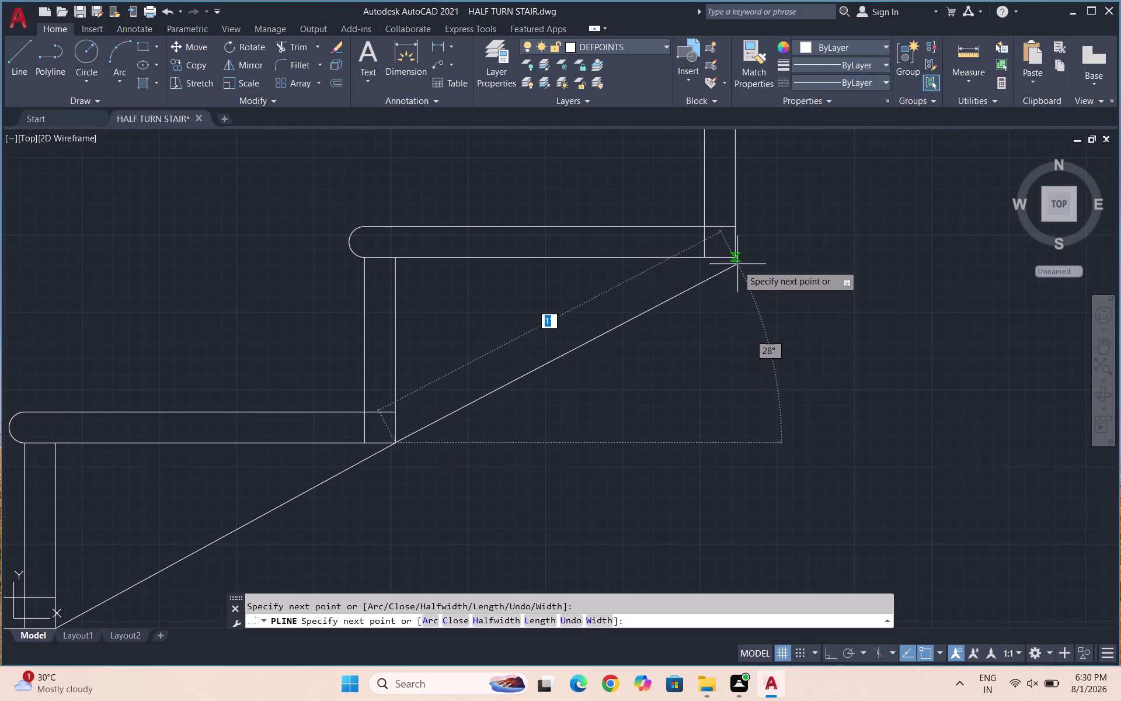
click(738, 258)
scroll(down, 3)
scroll(up, 3)
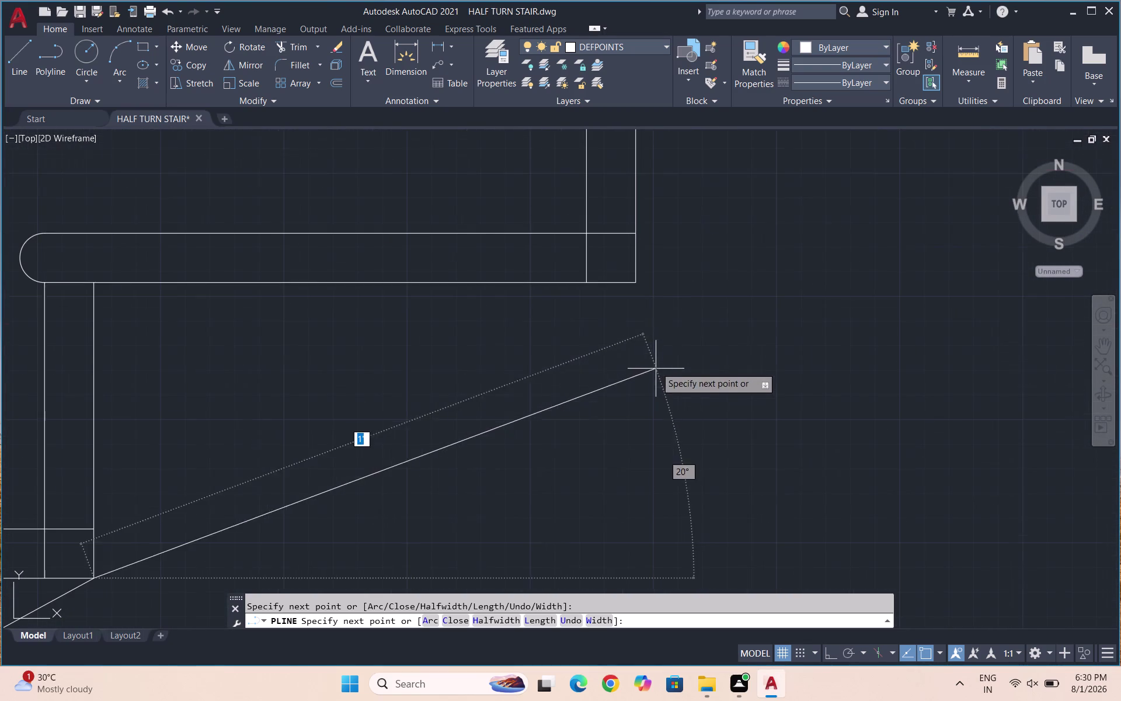
click(638, 283)
scroll(down, 3)
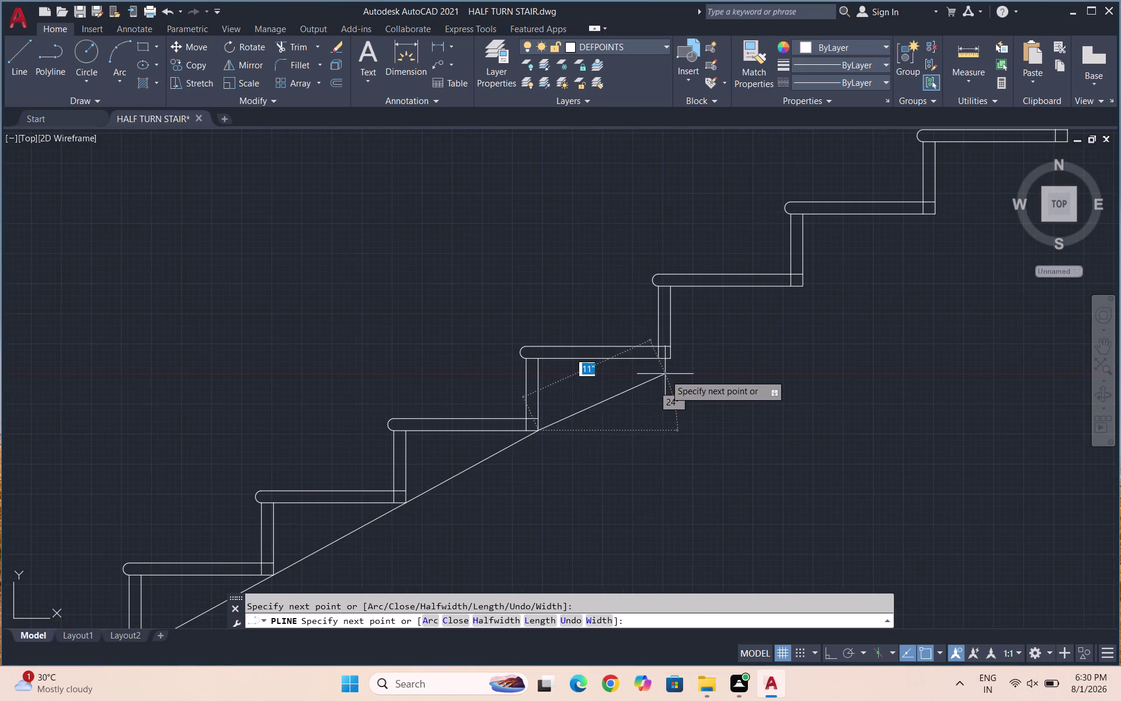
scroll(up, 3)
click(681, 359)
scroll(down, 3)
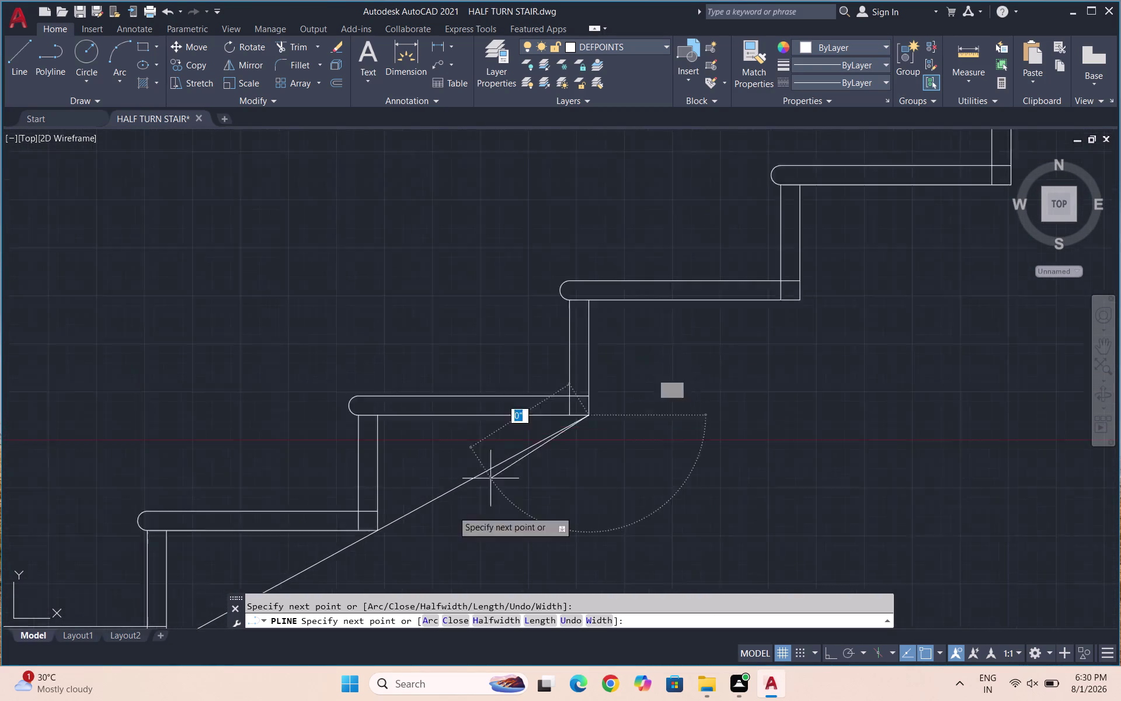
scroll(down, 3)
scroll(up, 3)
click(587, 455)
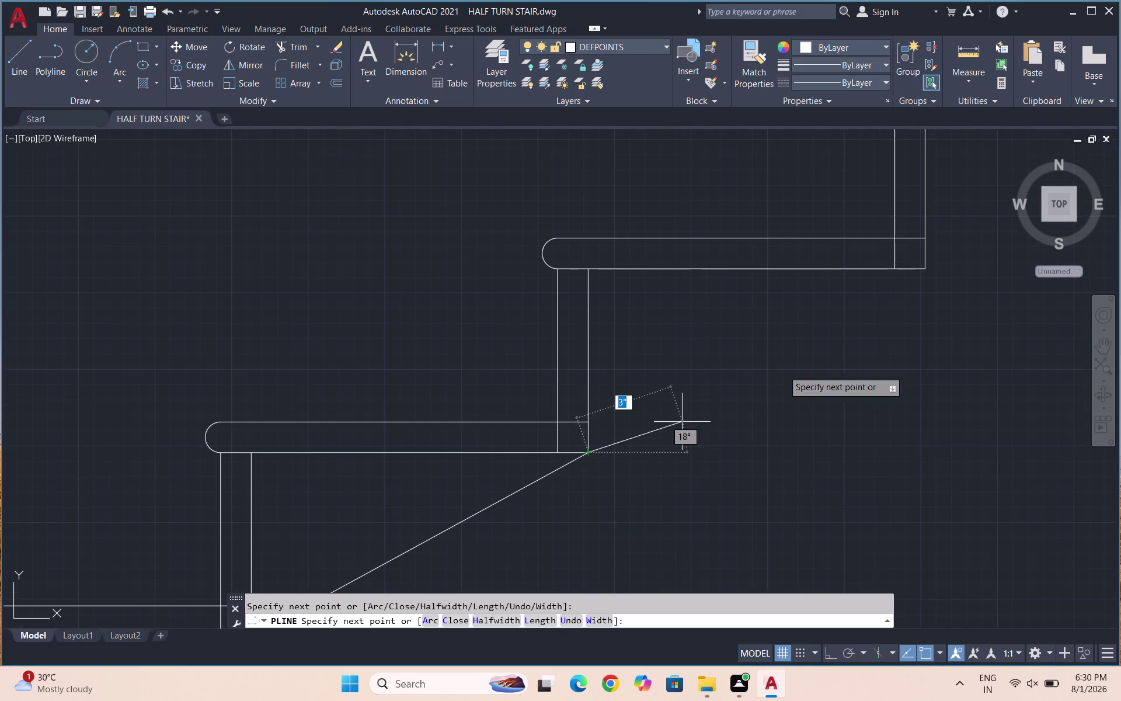
scroll(down, 3)
scroll(down, 3)
scroll(up, 3)
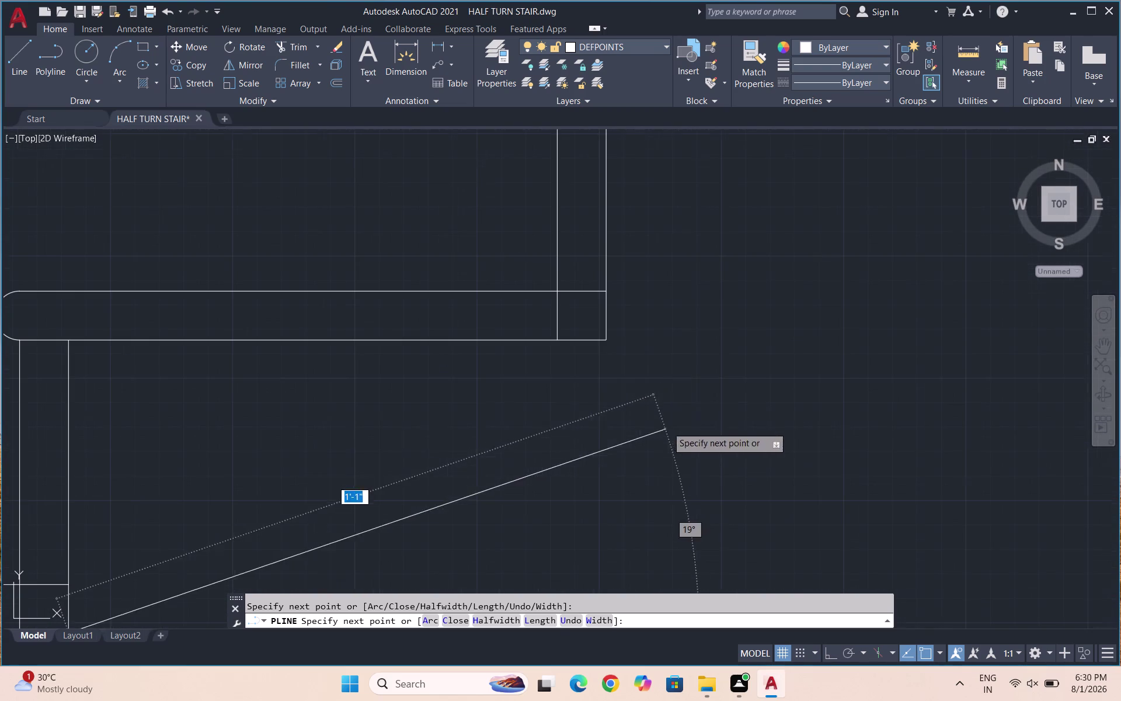
click(609, 343)
scroll(down, 3)
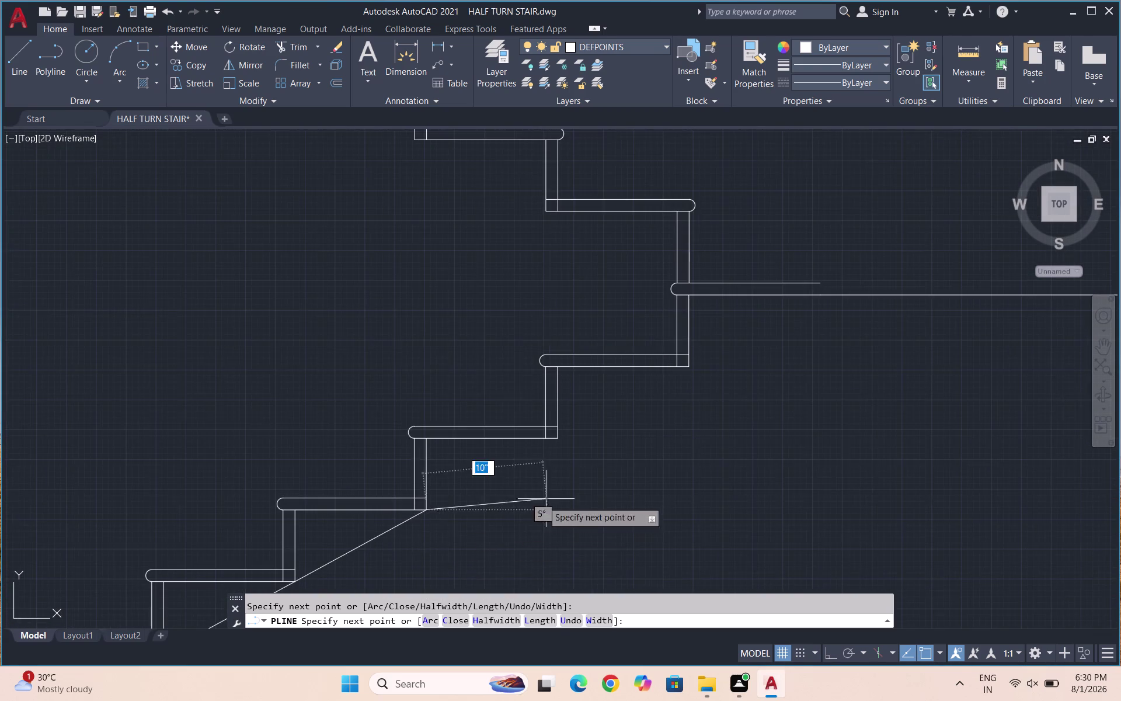
scroll(up, 3)
click(607, 395)
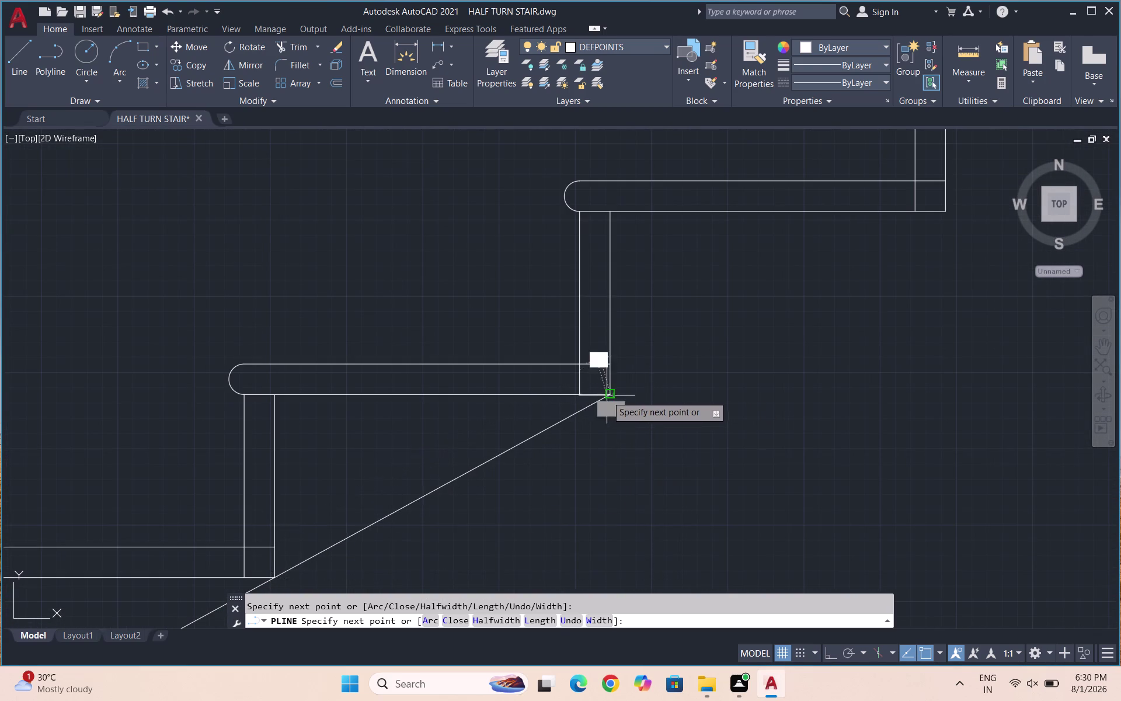
scroll(down, 3)
scroll(up, 3)
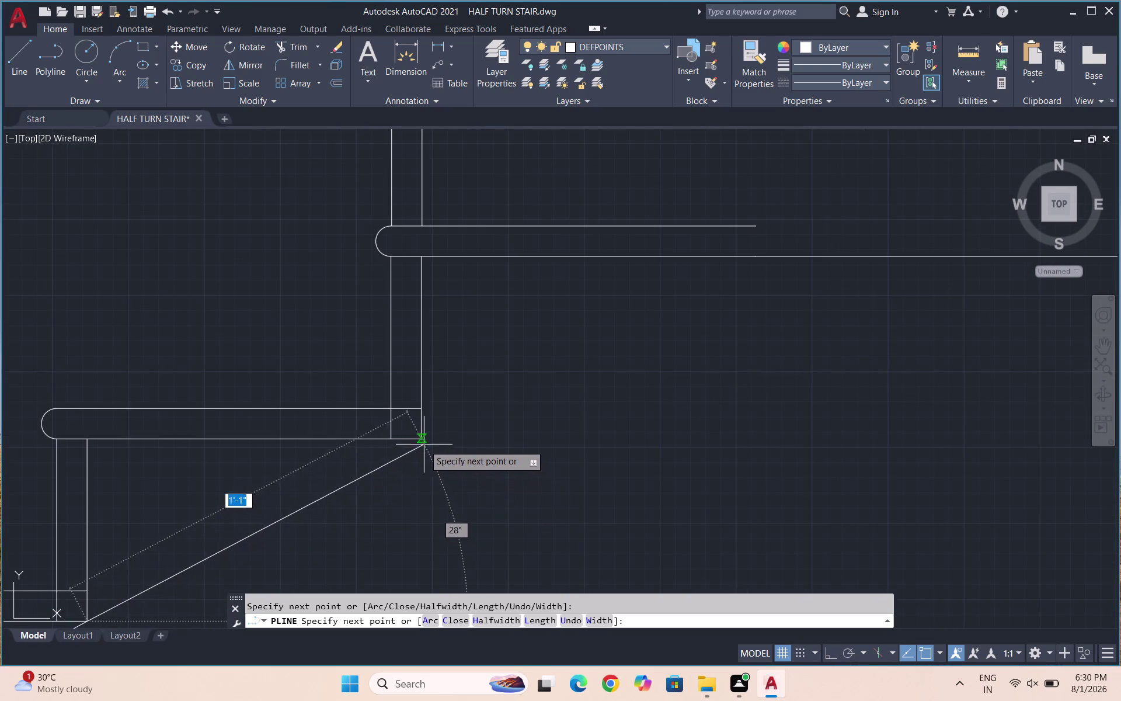
click(422, 441)
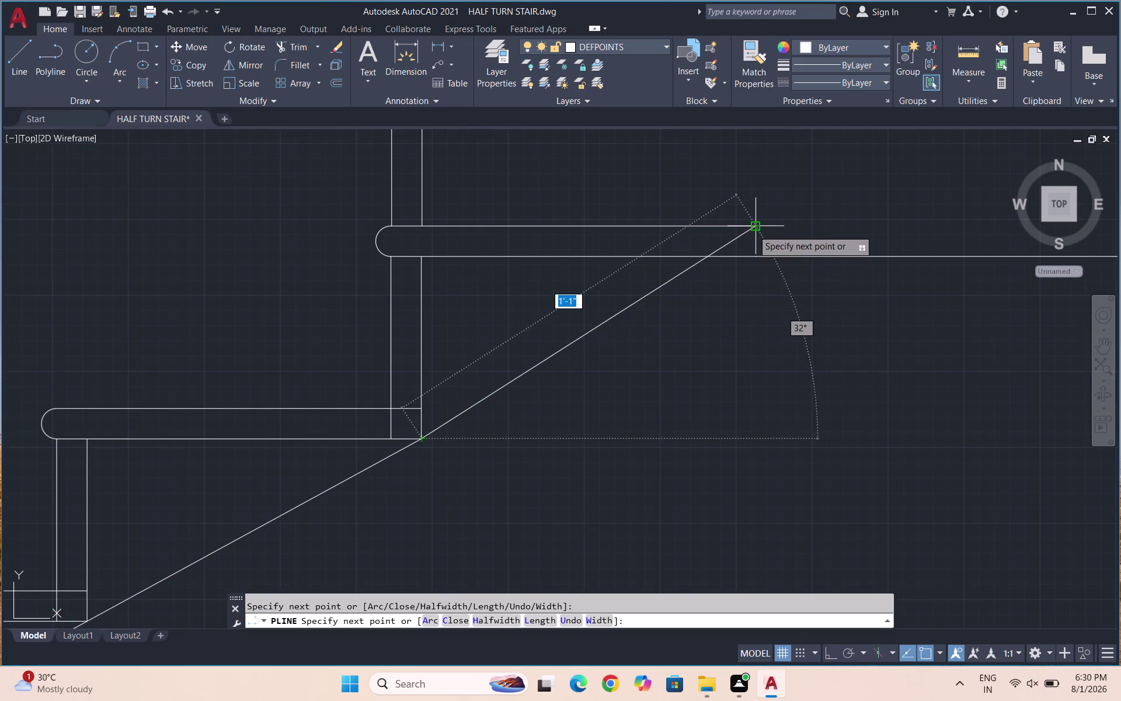
click(758, 255)
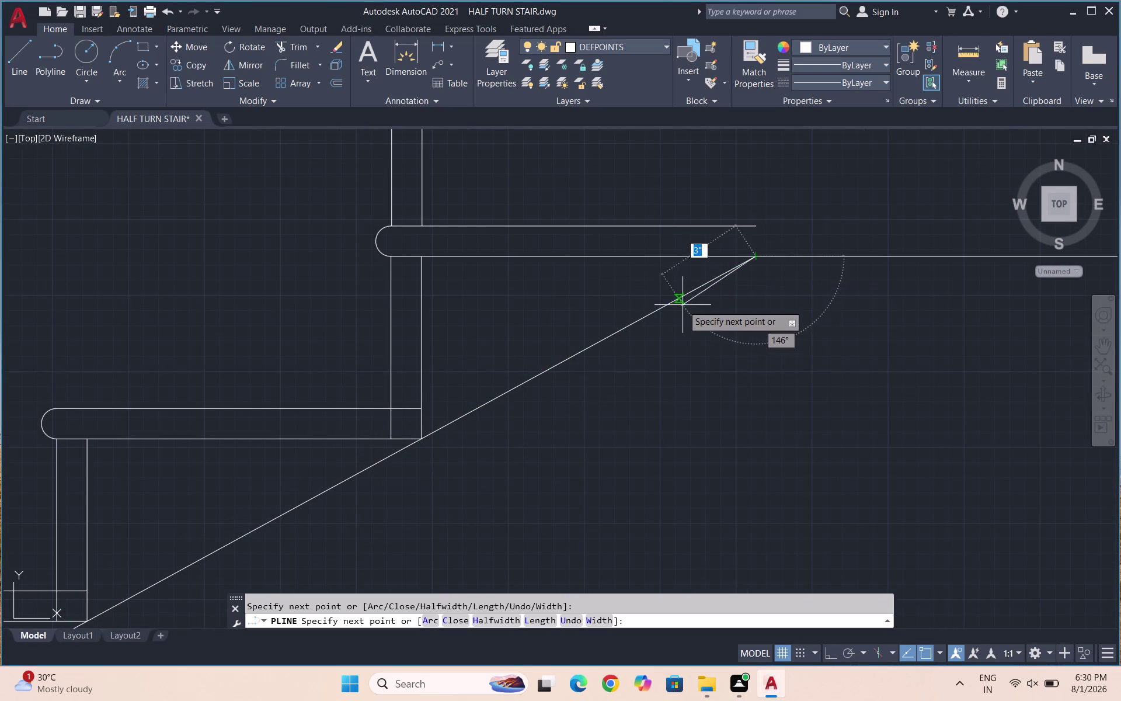
key(Escape)
scroll(down, 3)
scroll(down, 3)
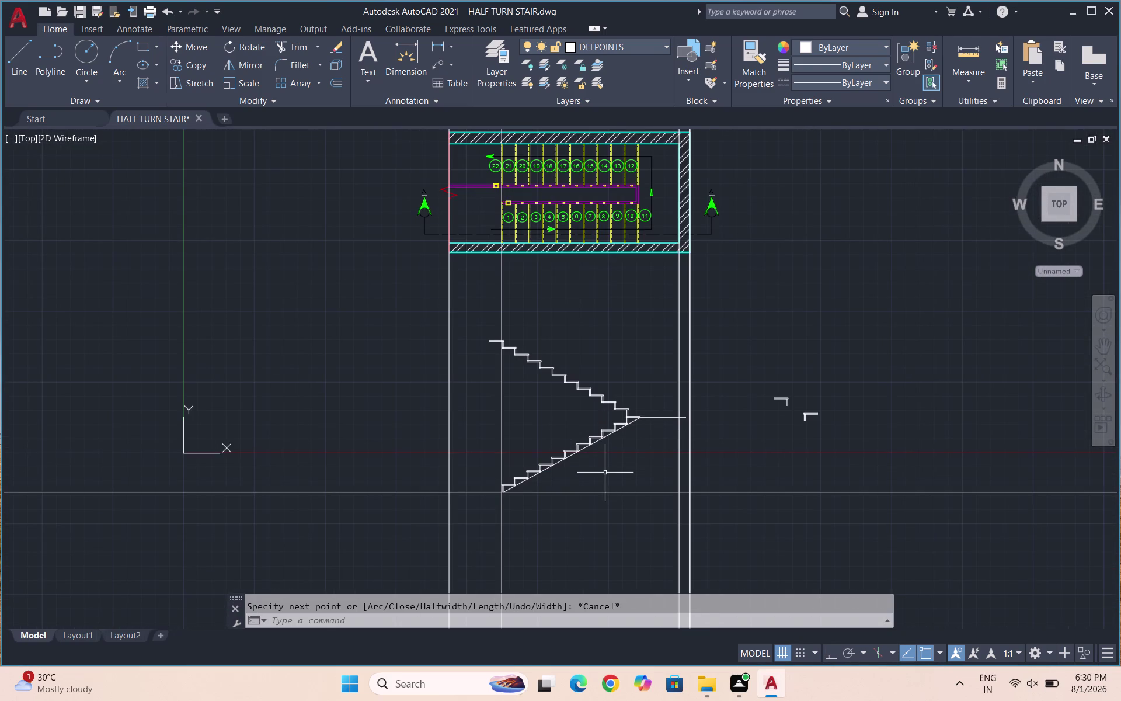
Offset the sloping underside 6" downward to form the slab's lower edge.
scroll(up, 3)
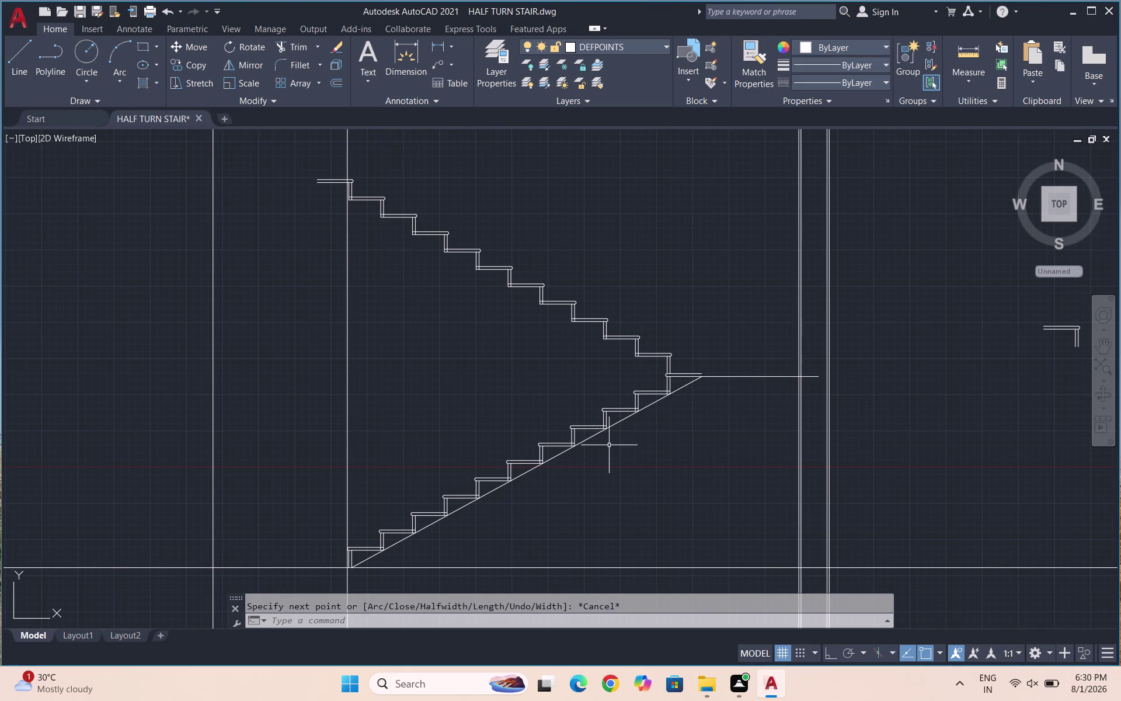
scroll(up, 3)
scroll(up, 3)
drag(622, 411, 613, 394)
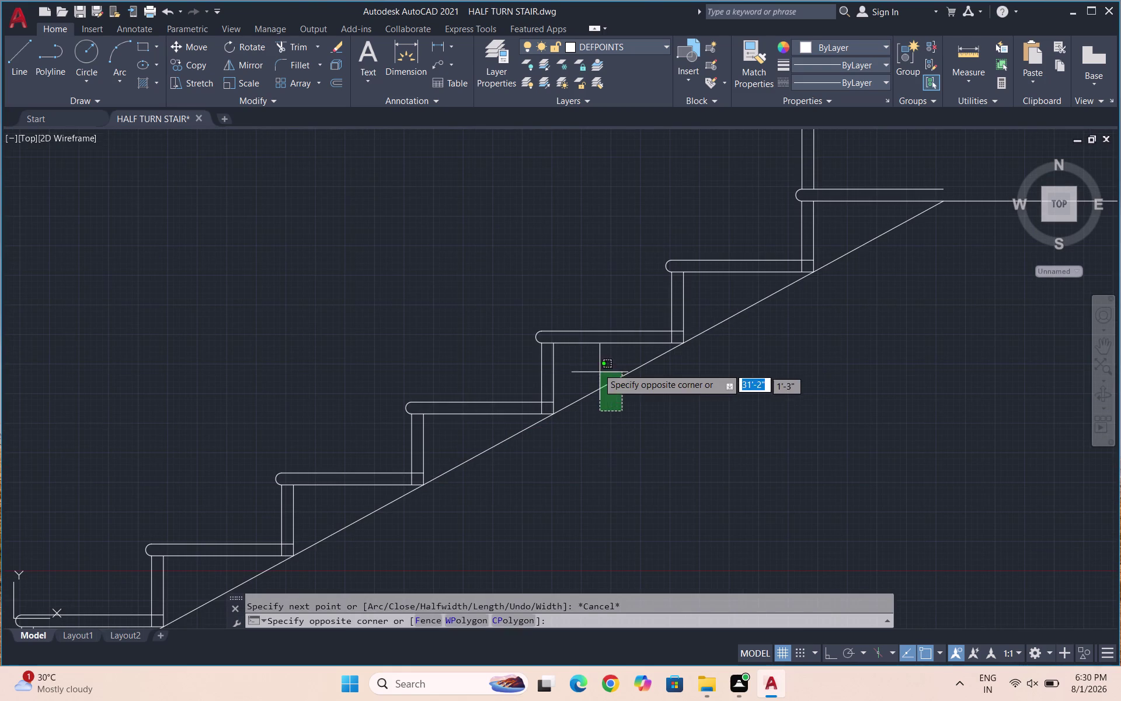
click(598, 367)
key(o)
key(Return)
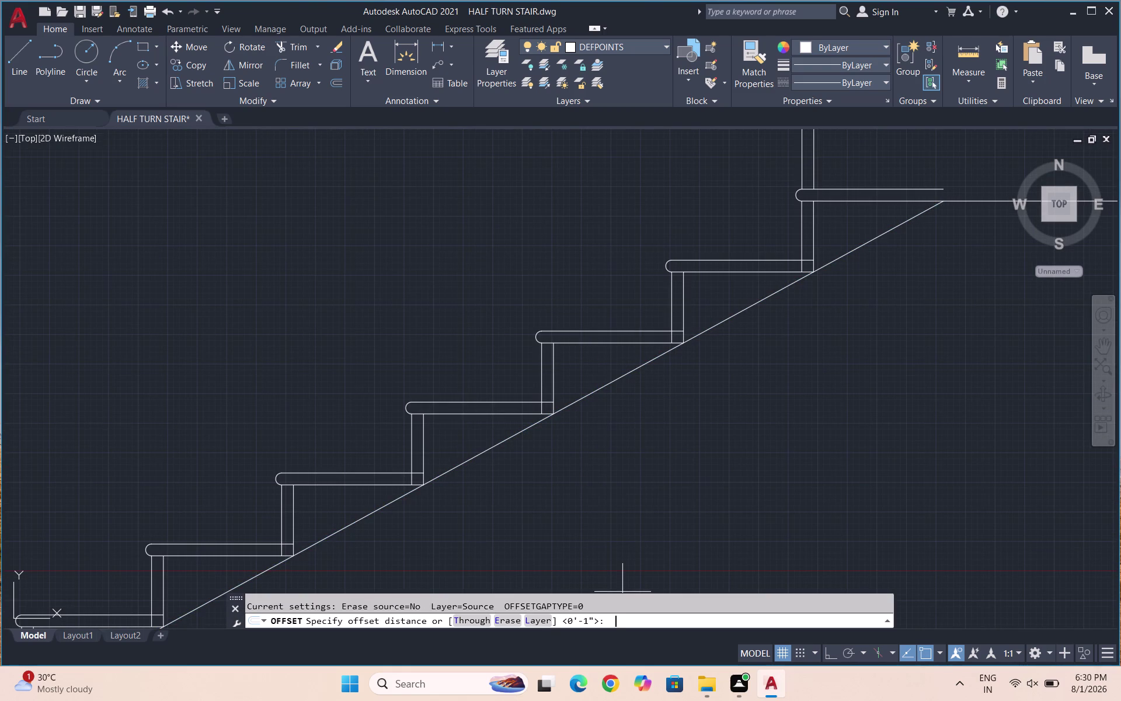
text(6")
key(Return)
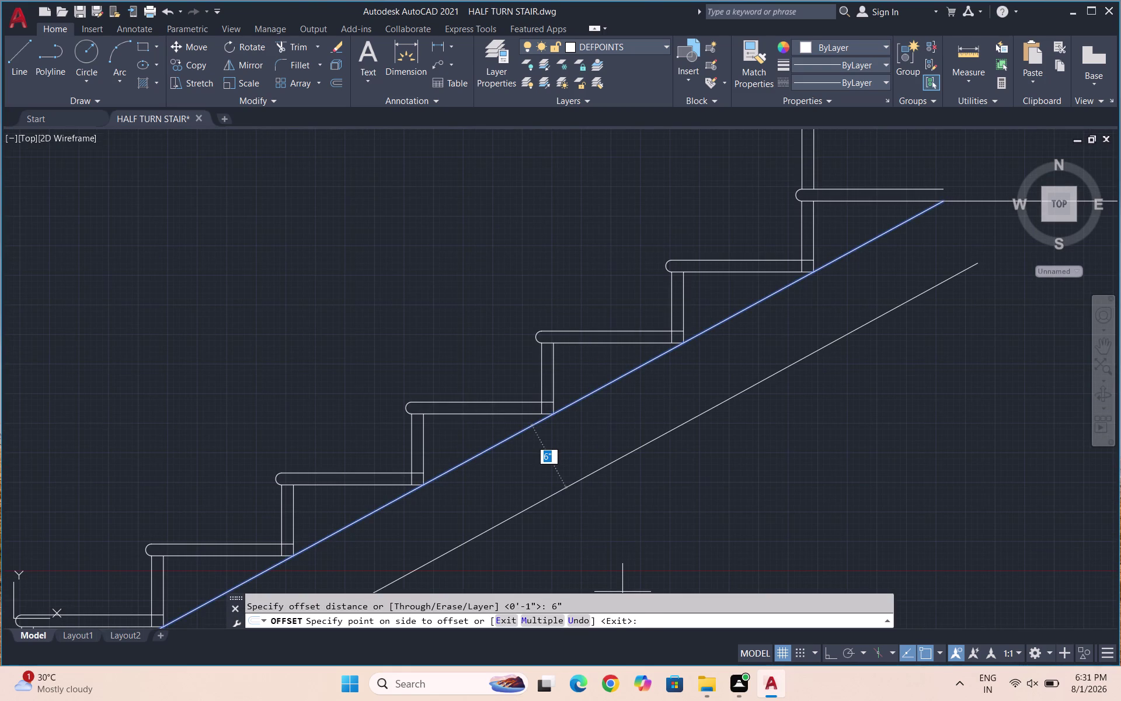
click(607, 605)
click(637, 508)
scroll(down, 3)
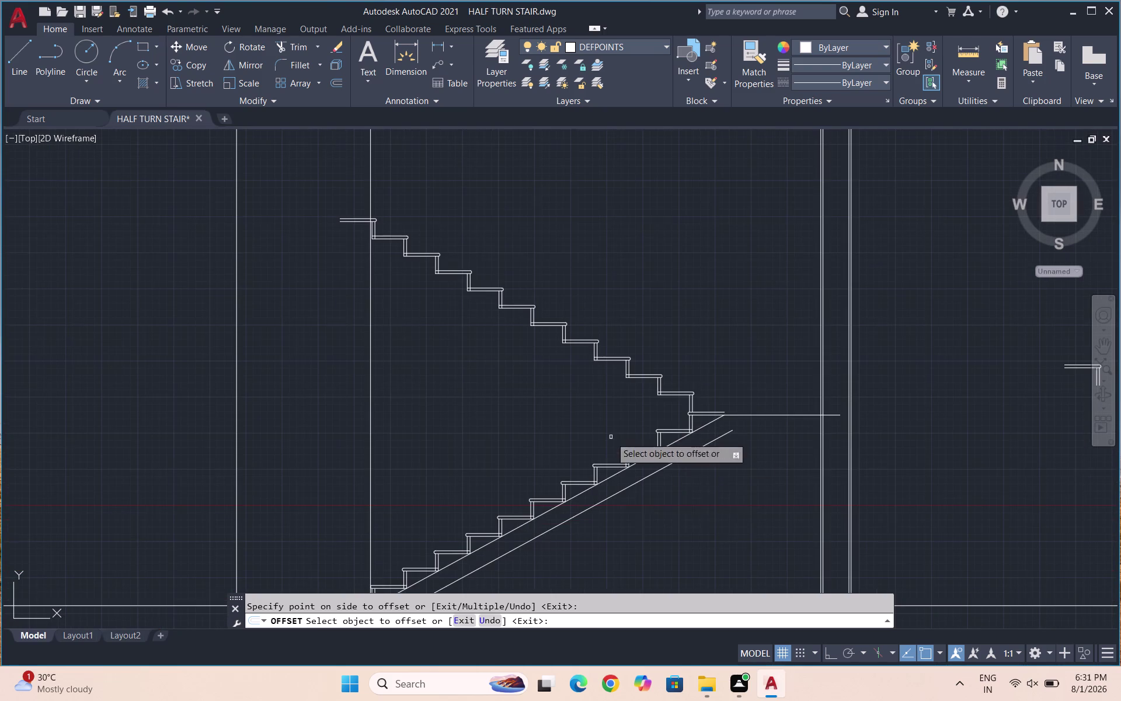
scroll(down, 3)
scroll(up, 3)
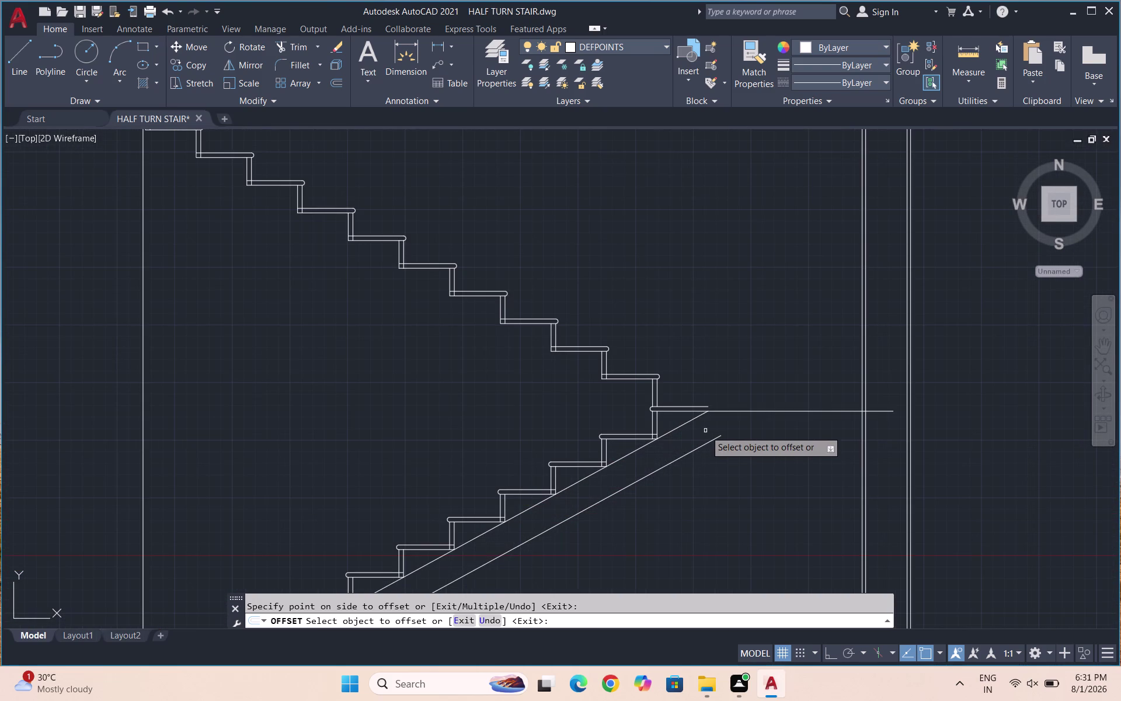
scroll(up, 3)
key(Escape)
key(Escape)
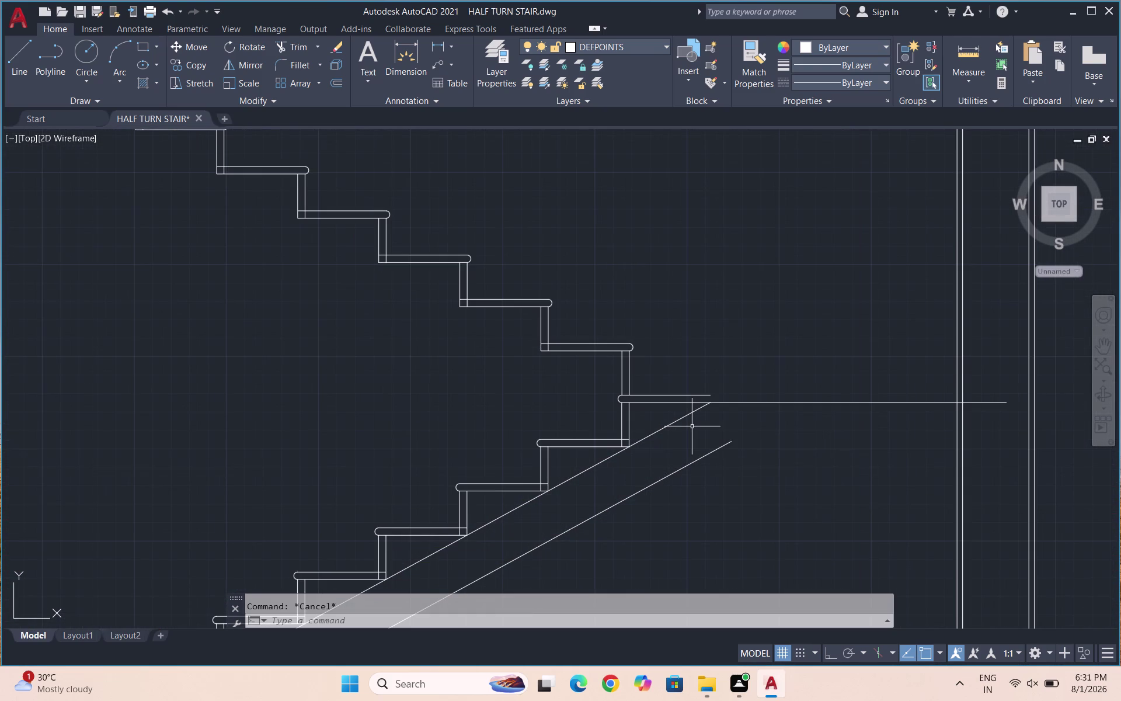
Trim the original slope back where it overshoots the landing step.
text(TR)
key(Return)
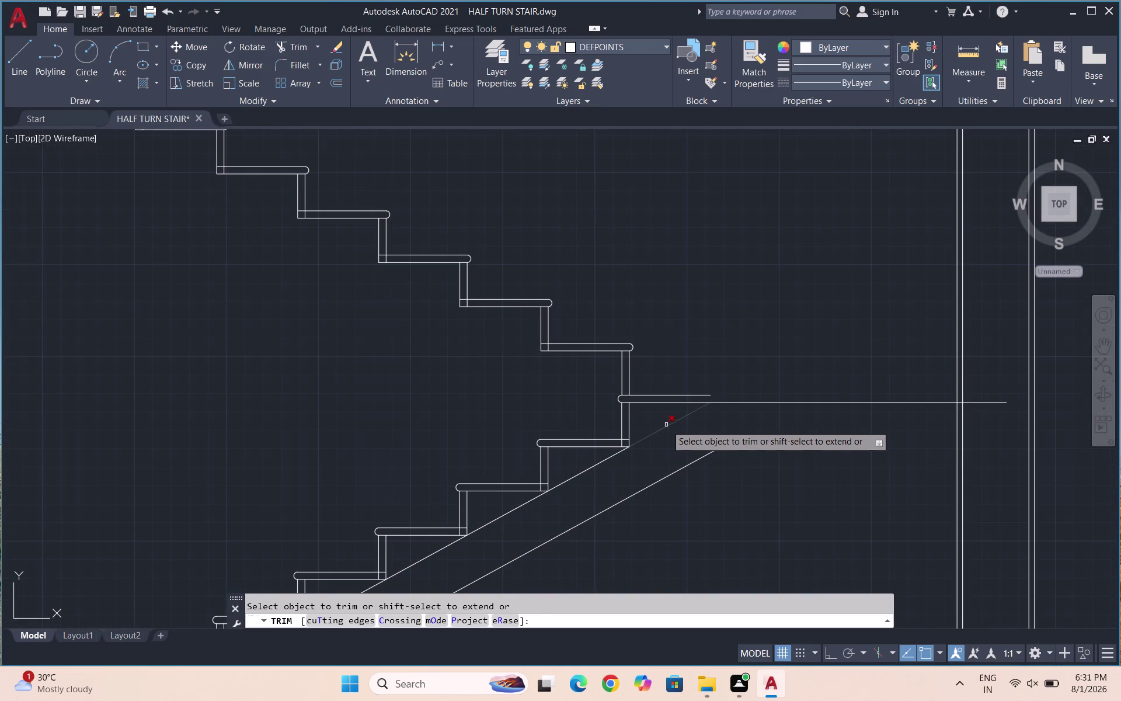
click(667, 425)
scroll(down, 3)
key(Escape)
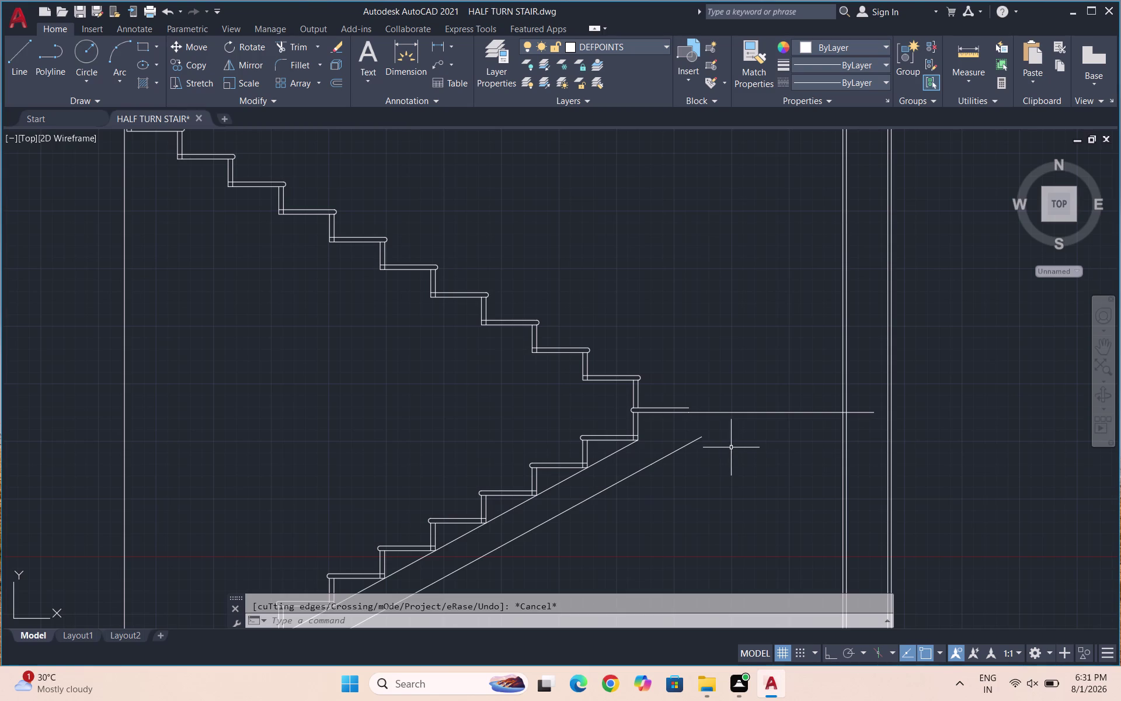
scroll(up, 3)
key(l)
key(Return)
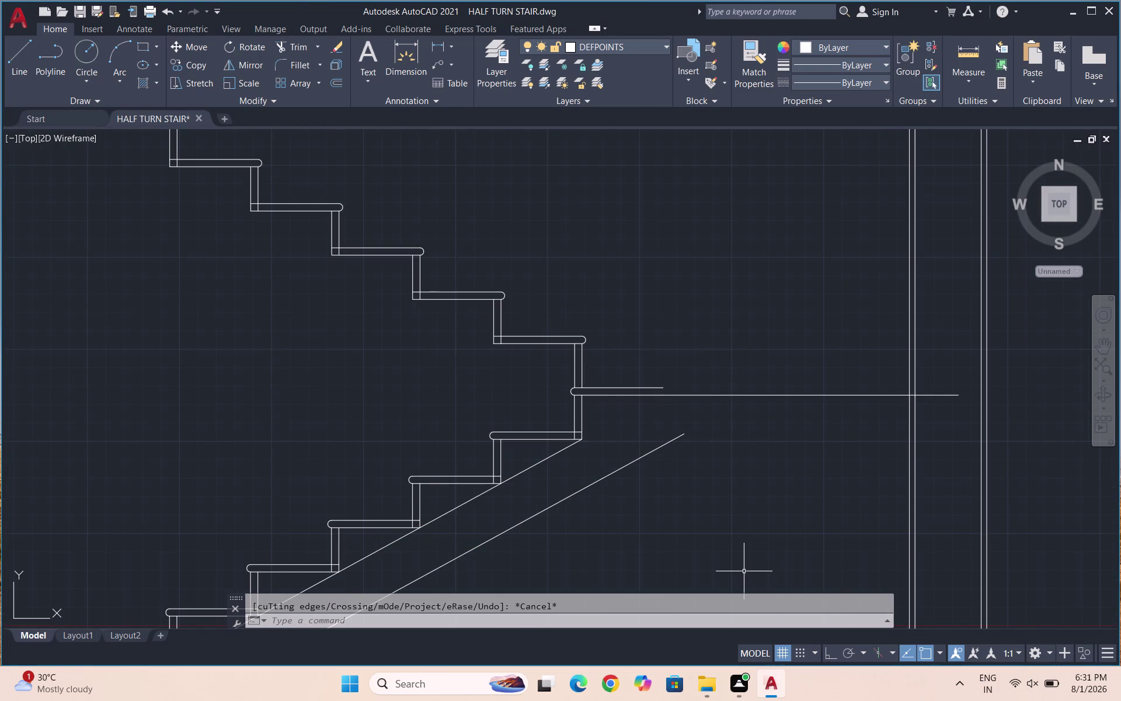
click(957, 436)
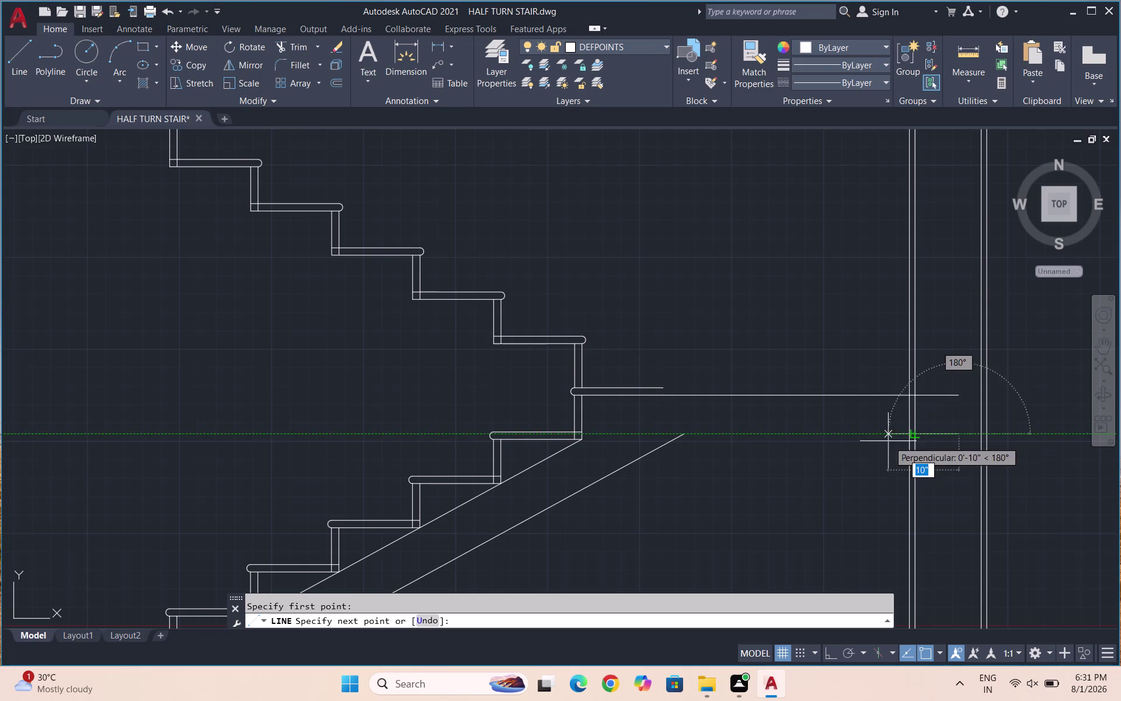
Draw the horizontal landing underside to the wall and a vertical edge up to the landing floor.
click(682, 434)
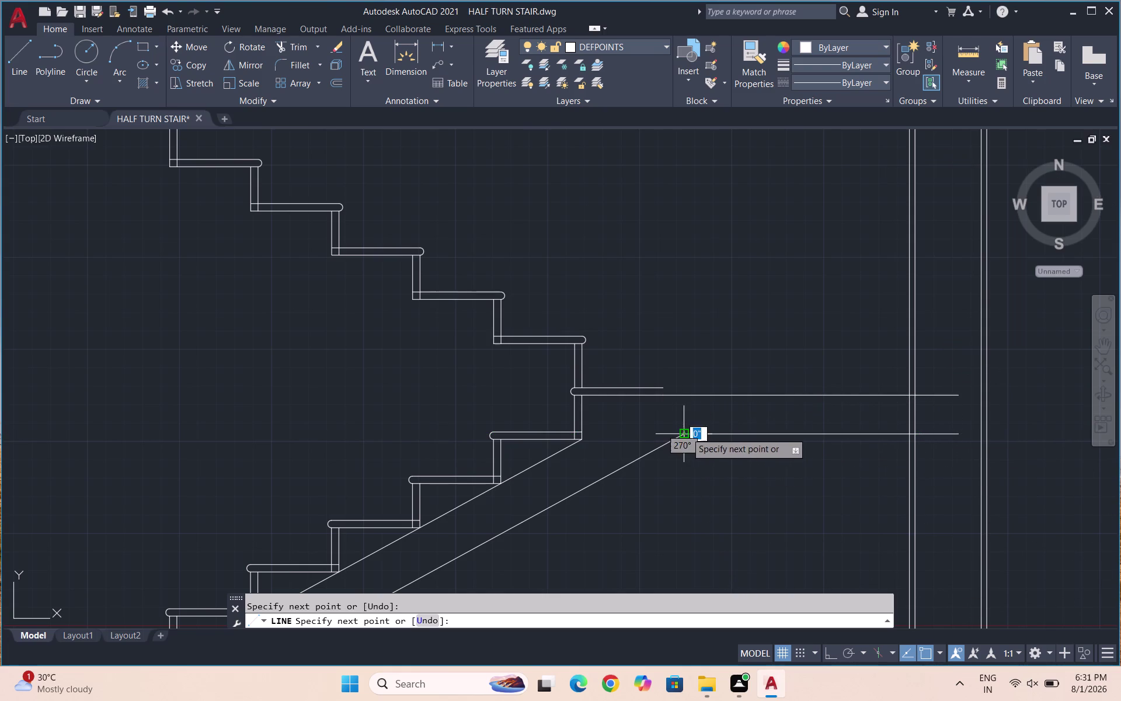
key(Escape)
key(space)
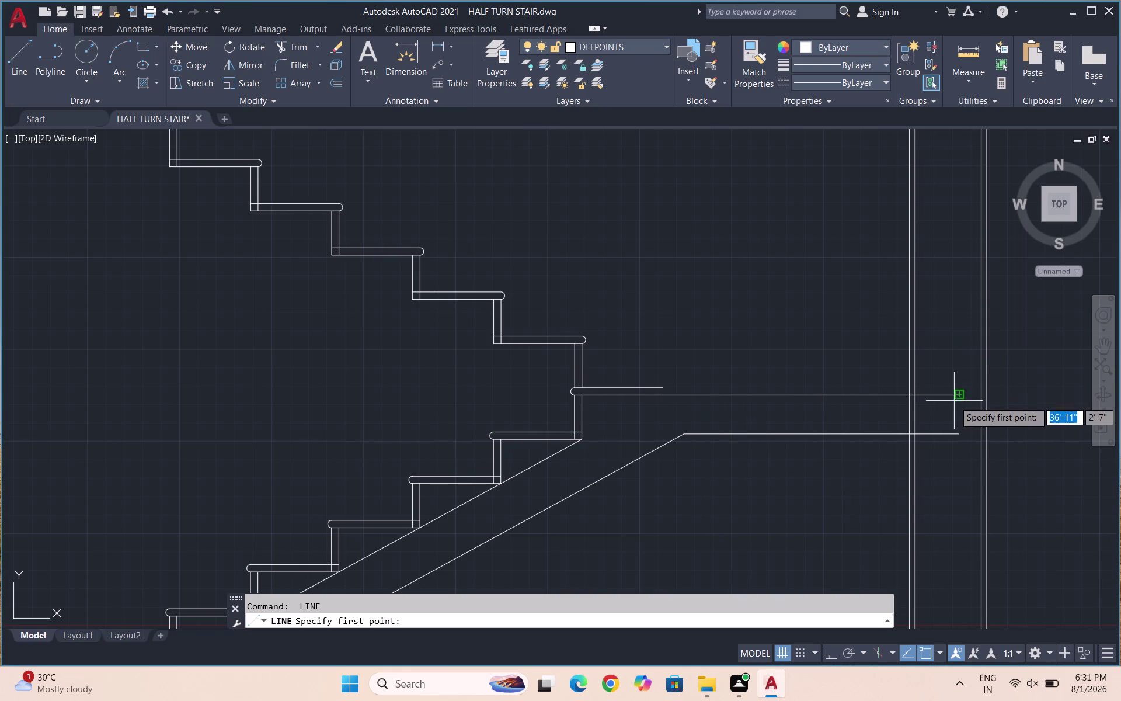
click(957, 398)
click(959, 435)
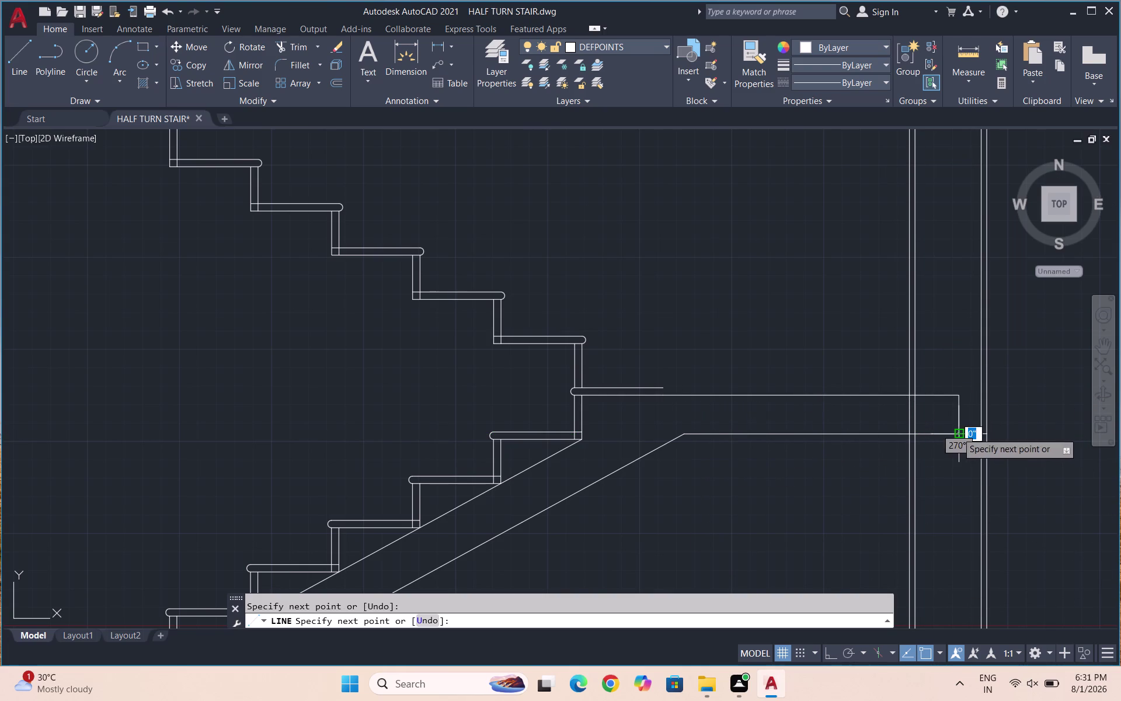
key(Escape)
scroll(down, 3)
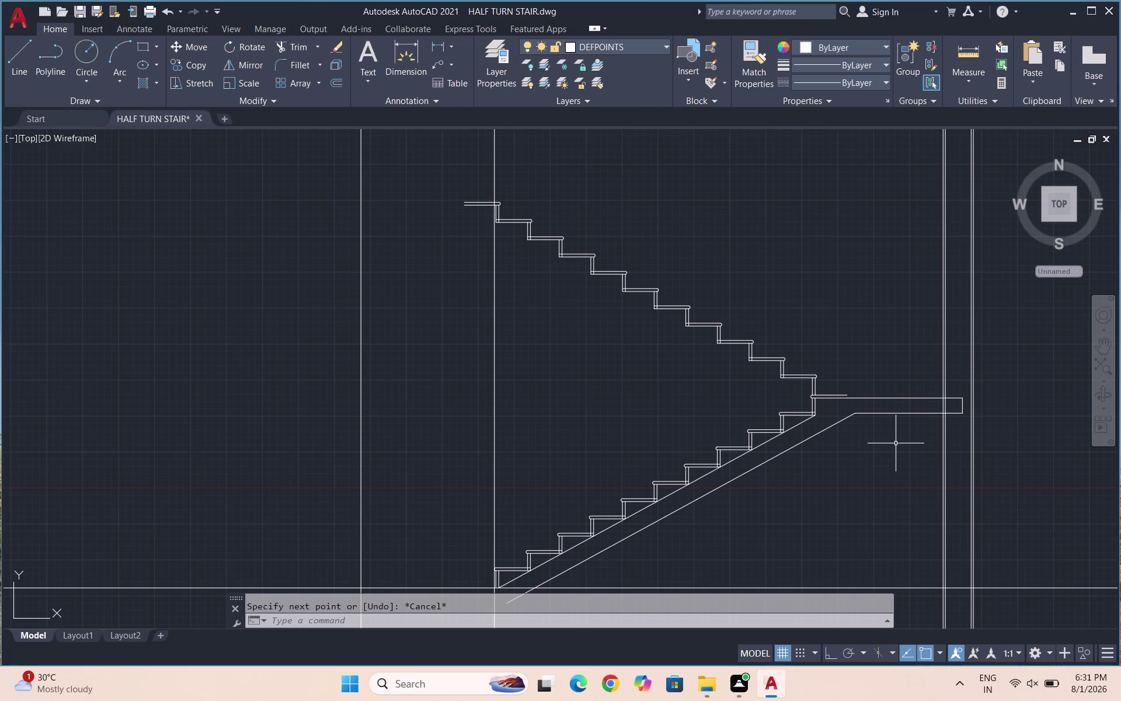
scroll(up, 3)
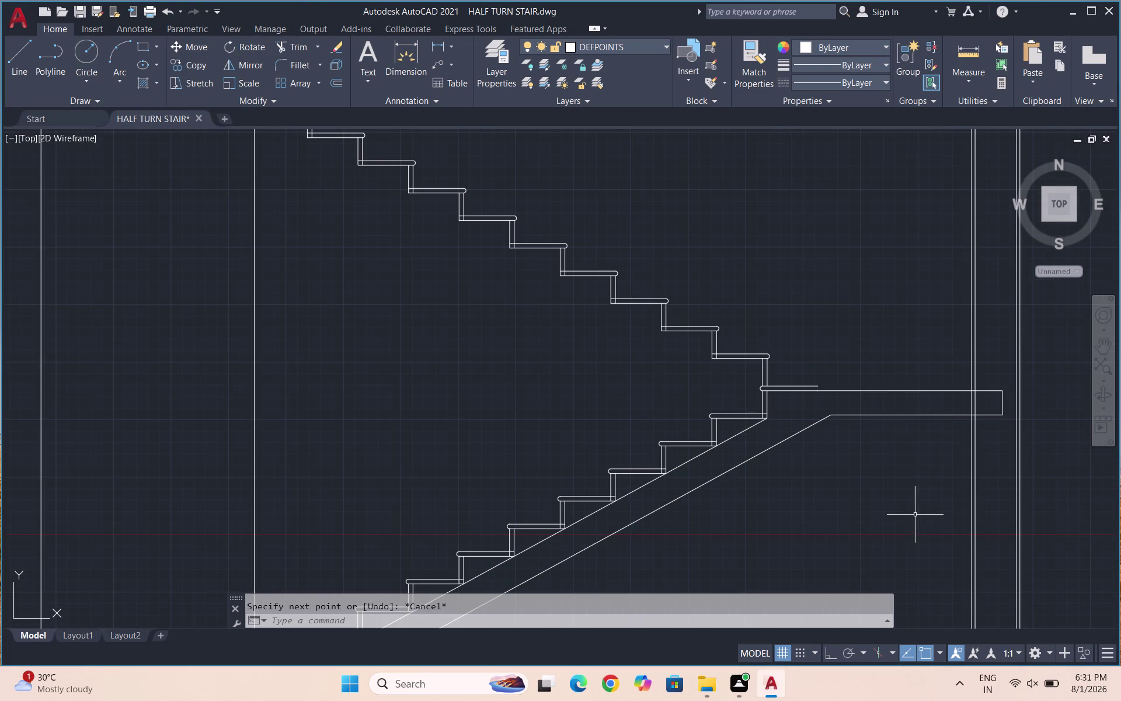
Offset the landing line and the lower sloping line 0.75 inward as thin parallels.
key(o)
key(Return)
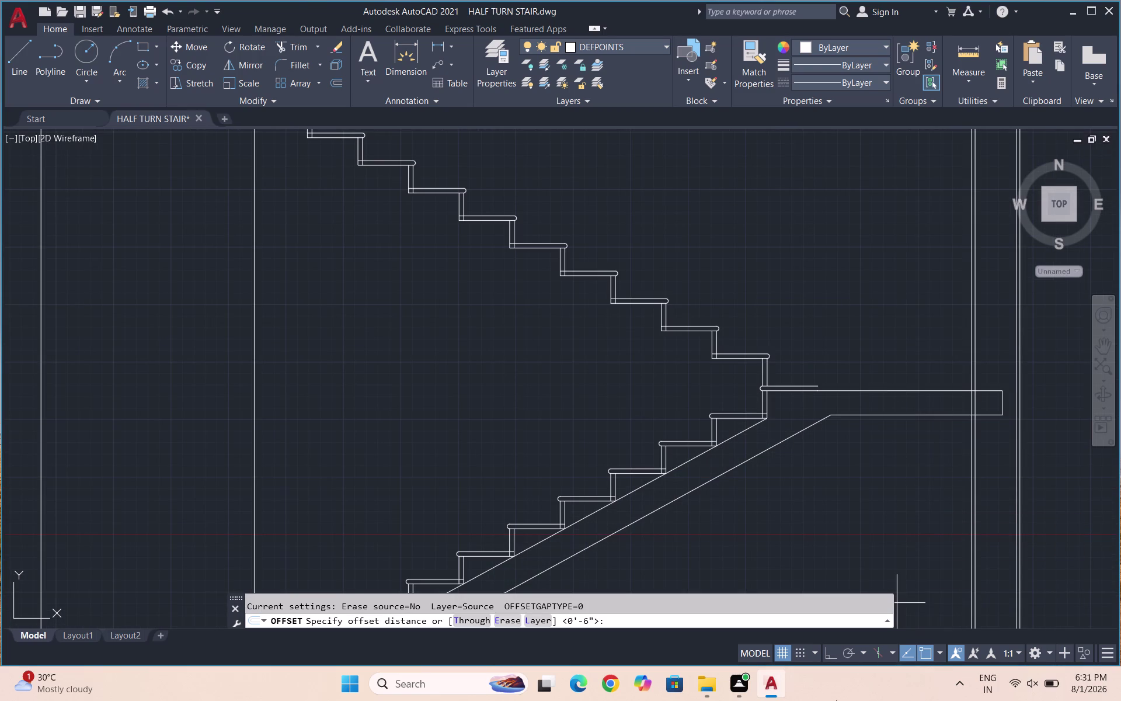
text(0.)
text(75)
key(Return)
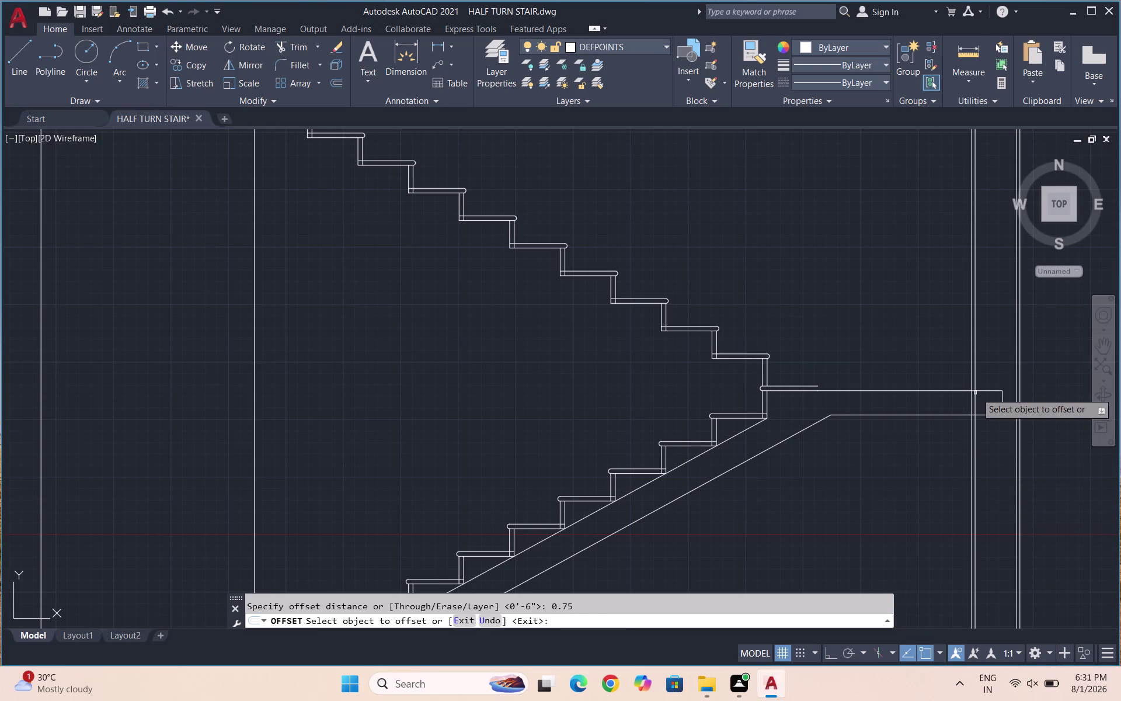
click(949, 416)
click(950, 420)
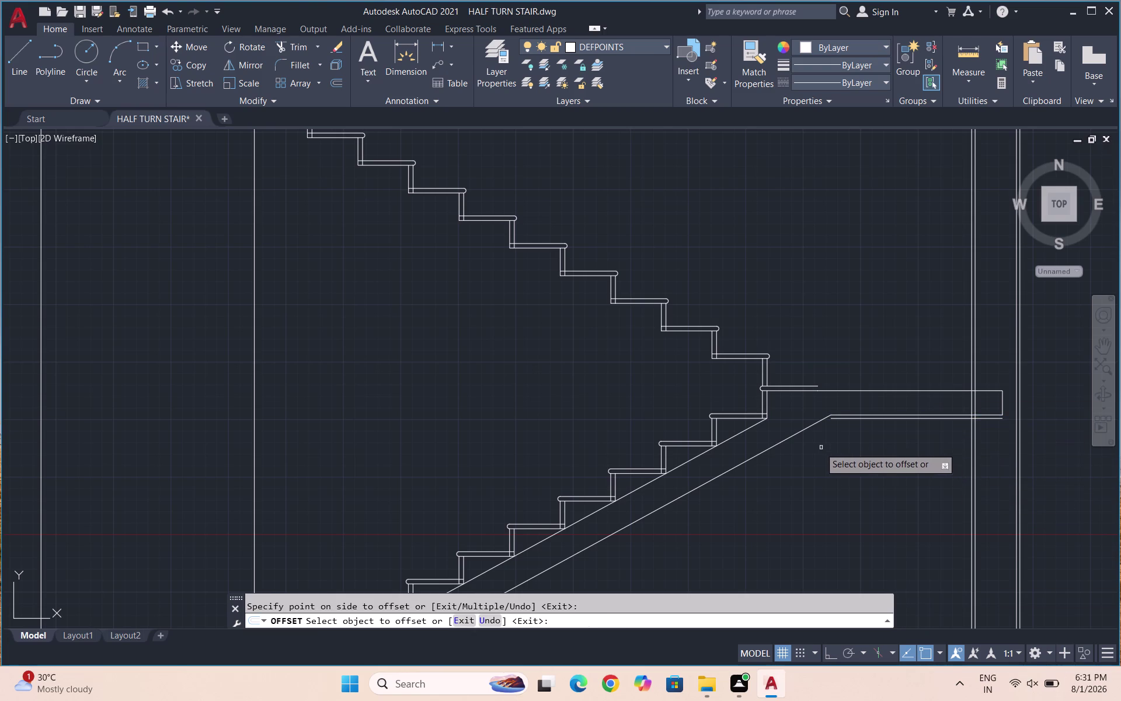
click(803, 427)
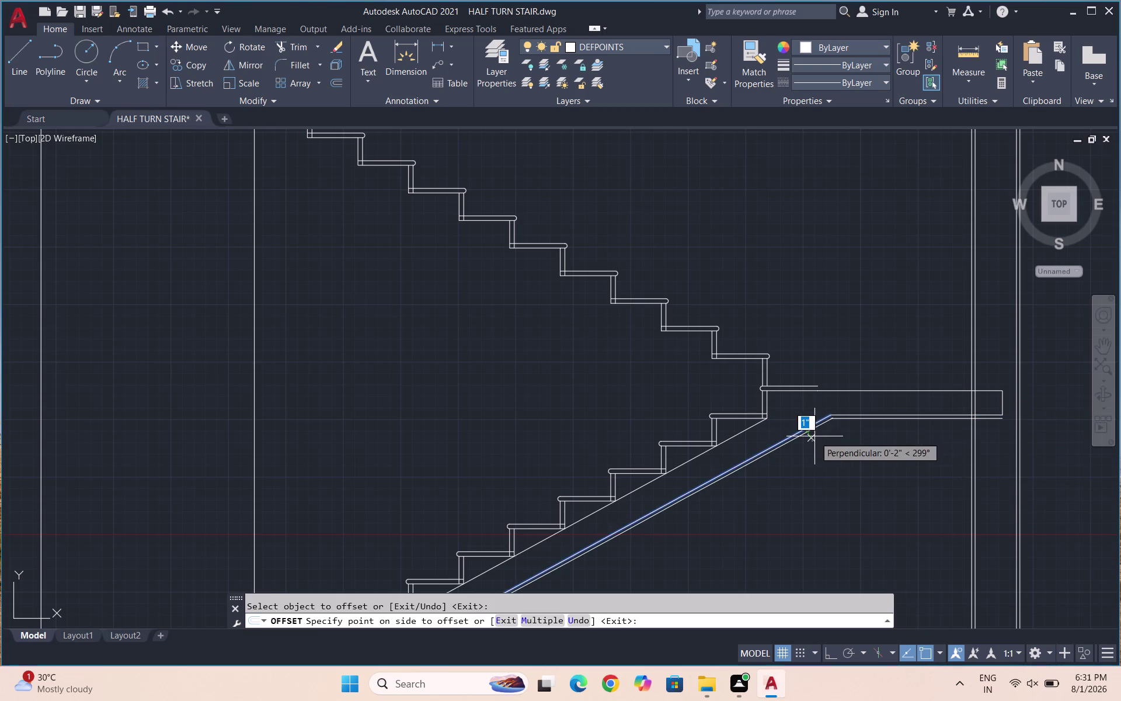
click(815, 437)
scroll(down, 3)
scroll(up, 3)
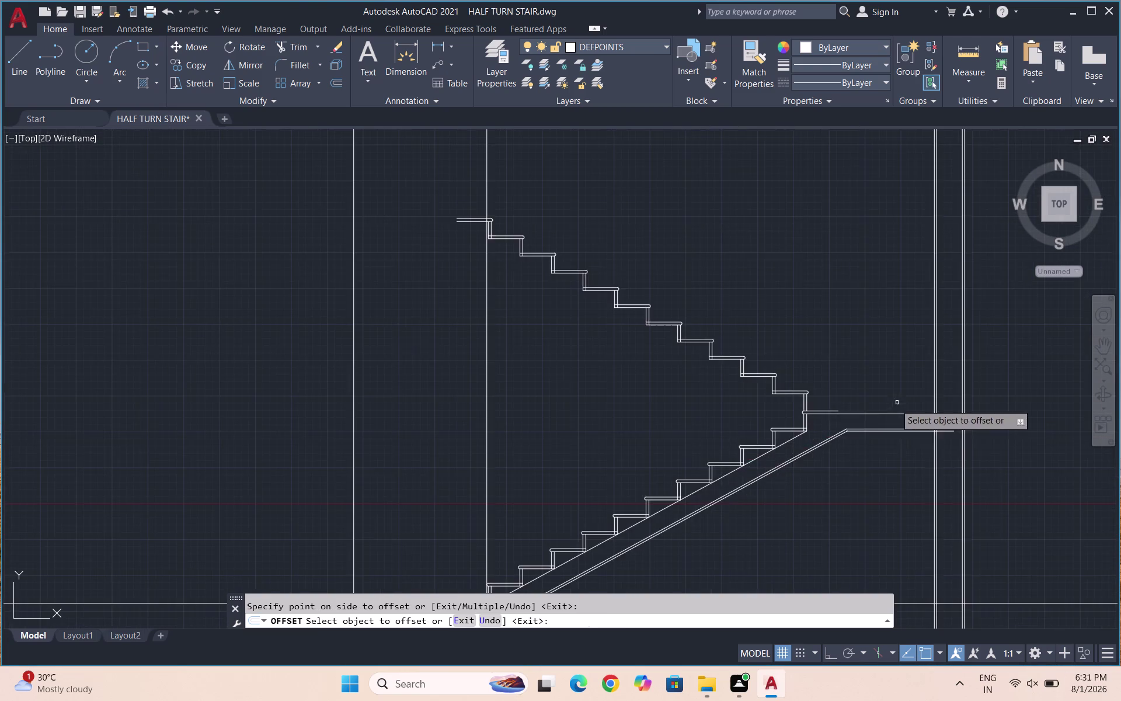
scroll(up, 3)
scroll(up, 3)
scroll(up, 3)
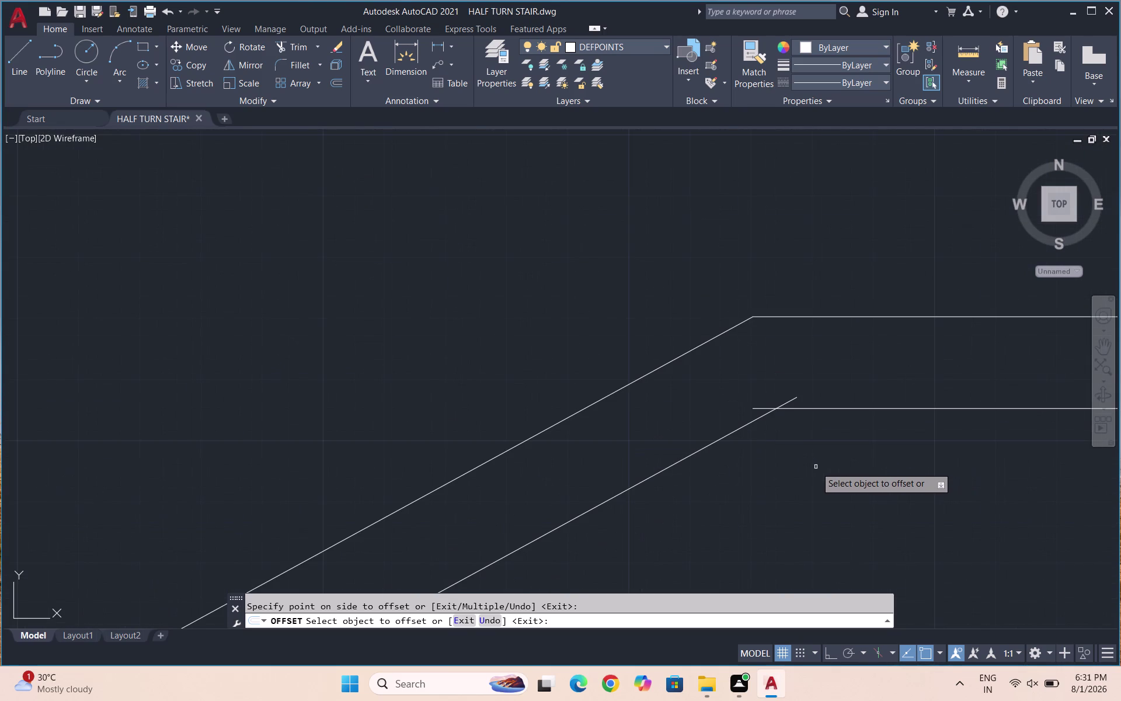
key(Escape)
text(TR)
key(Return)
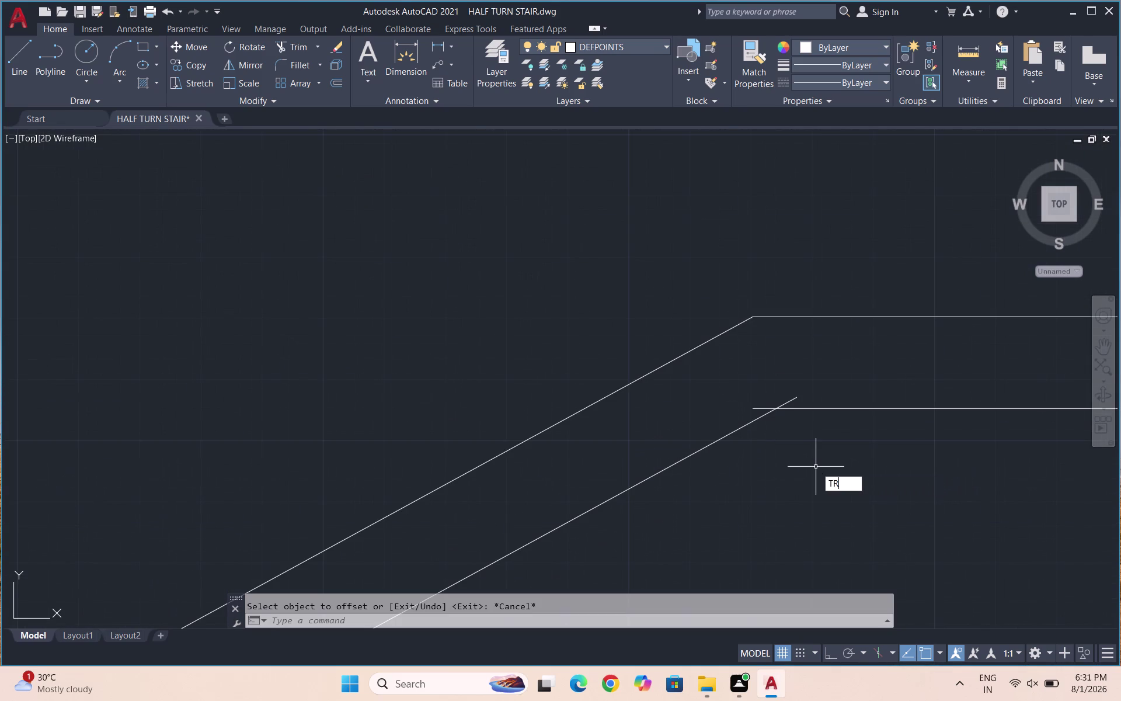
Trim the two overlapping ends of the thin parallel lines.
key(Return)
click(793, 400)
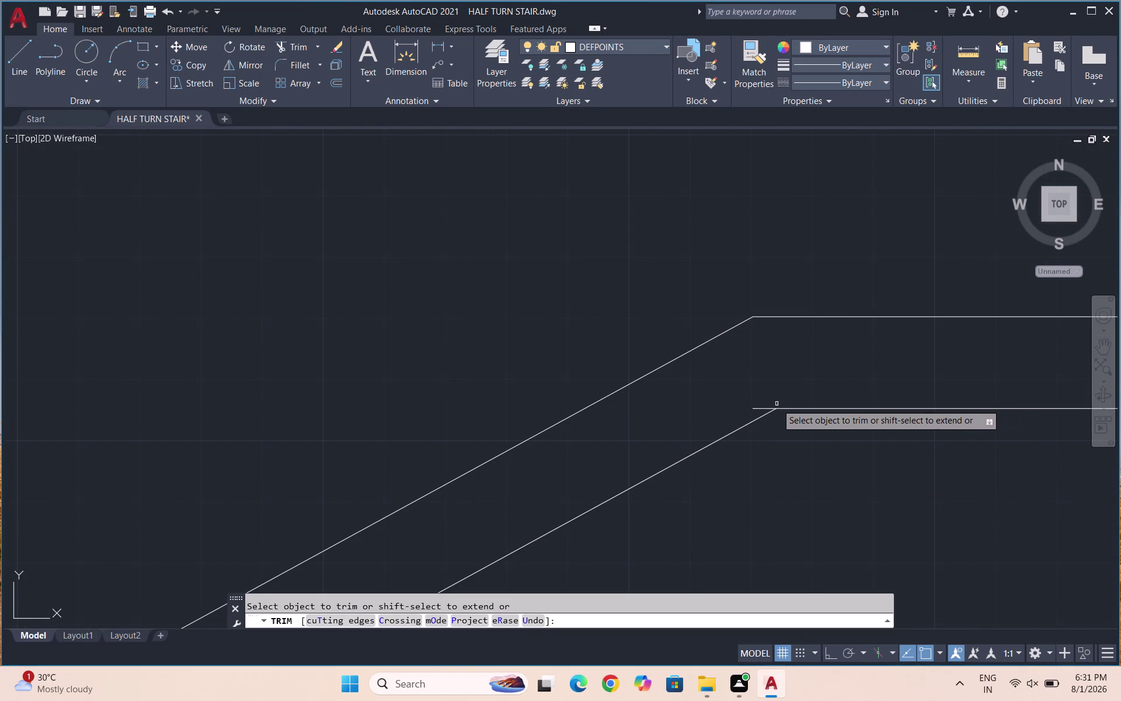
click(768, 407)
scroll(down, 3)
scroll(down, 3)
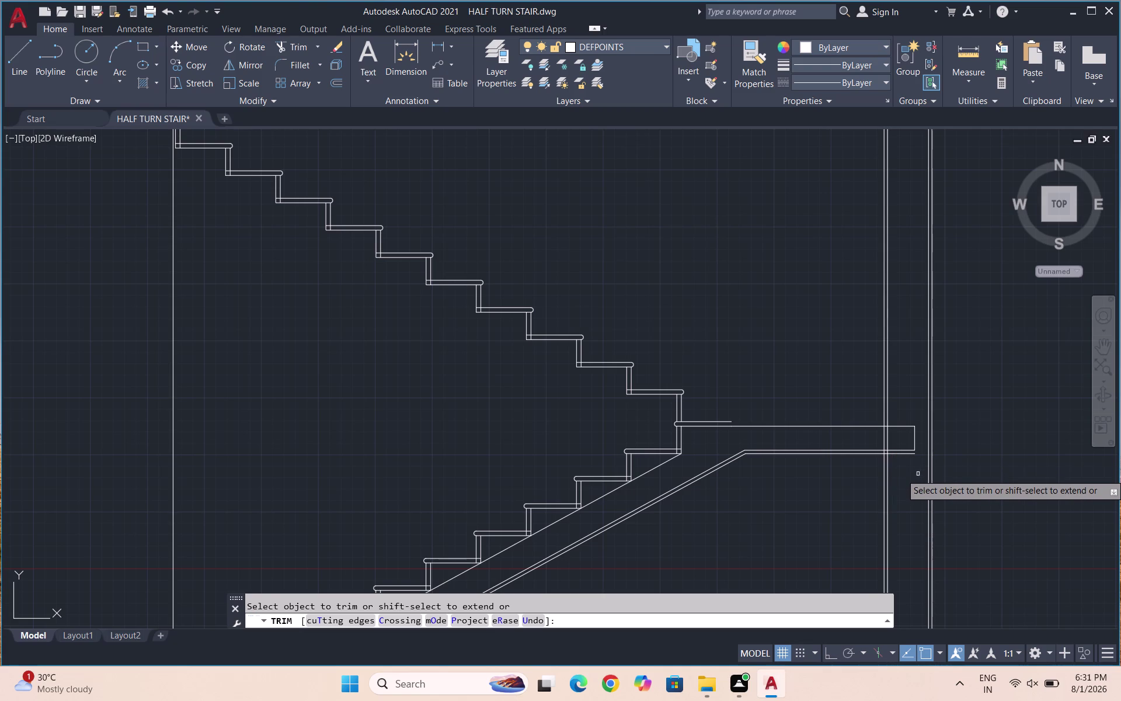
scroll(up, 3)
scroll(down, 3)
key(Escape)
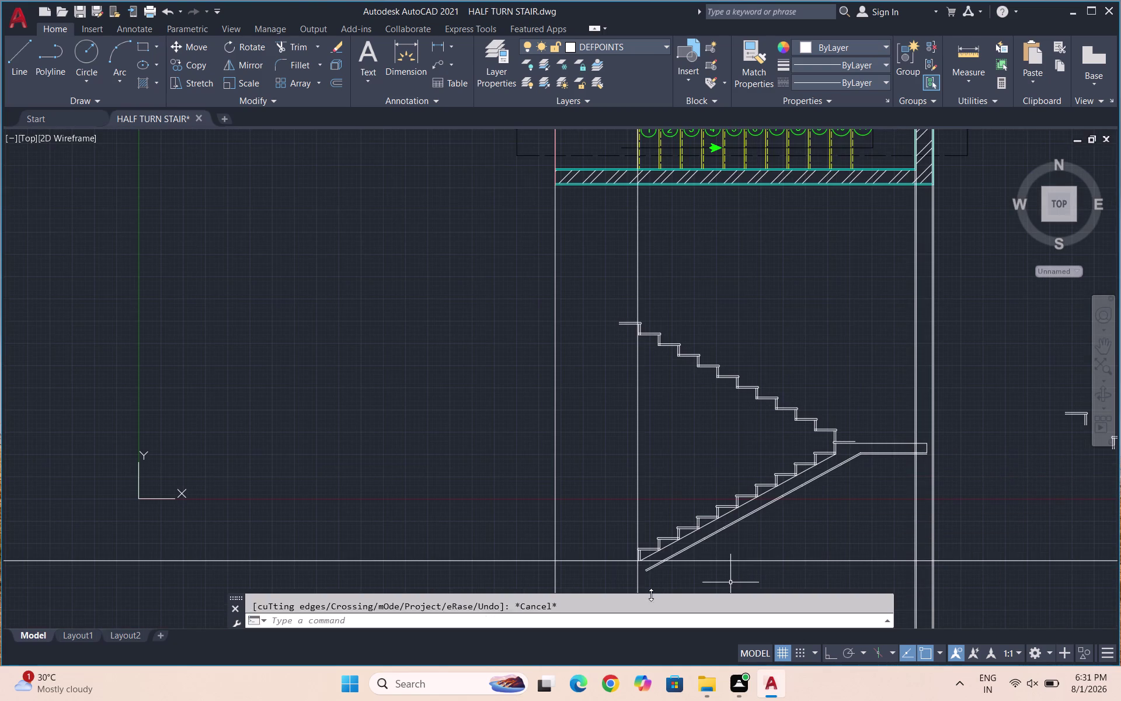
scroll(up, 3)
scroll(up, 3)
key(Escape)
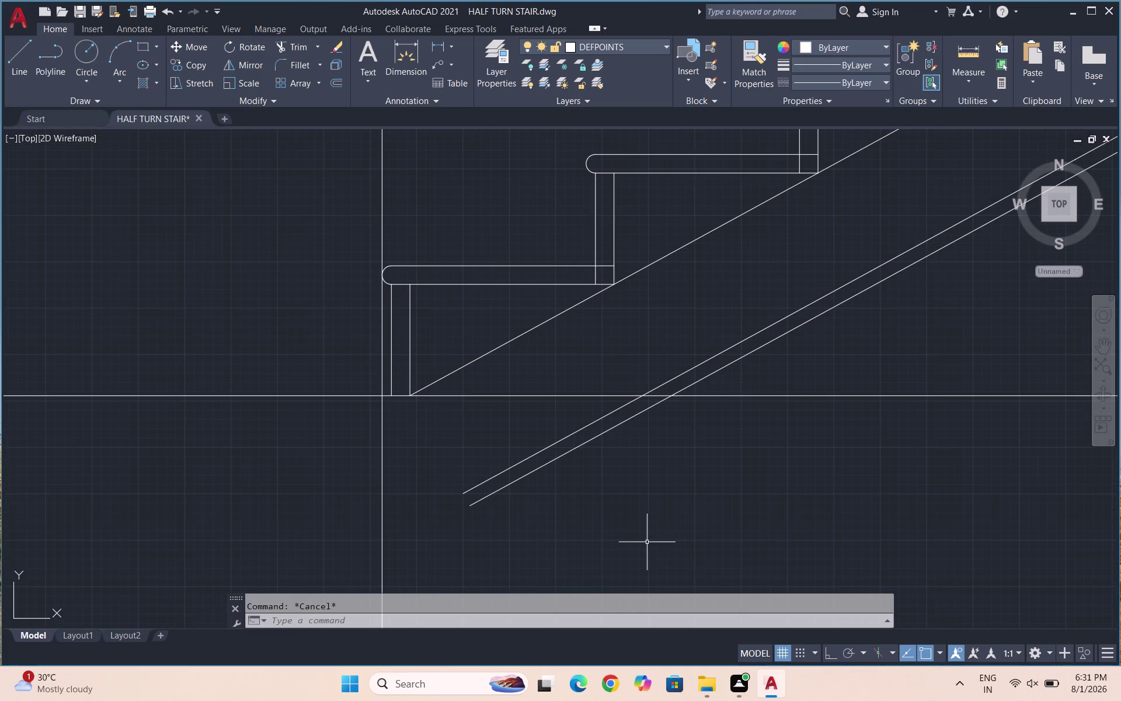
Trim away the slope lines protruding below the floor line.
text(TR)
key(Return)
key(Return)
drag(610, 497, 513, 437)
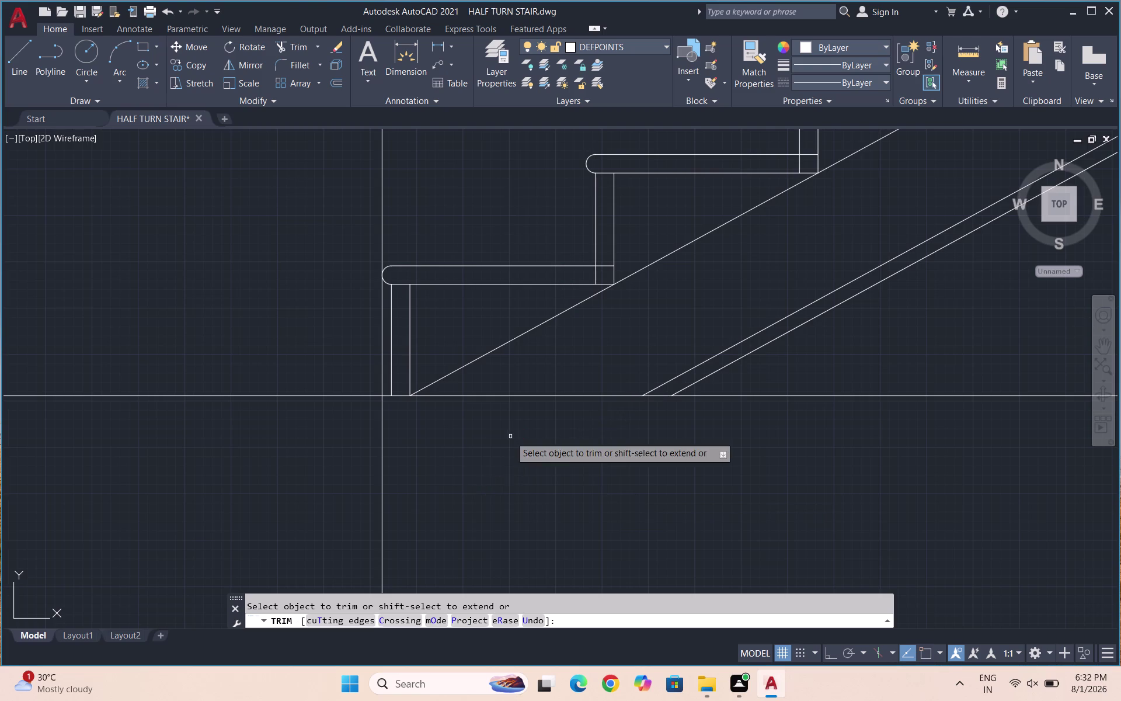
scroll(down, 3)
scroll(down, 3)
scroll(down, 3)
key(Escape)
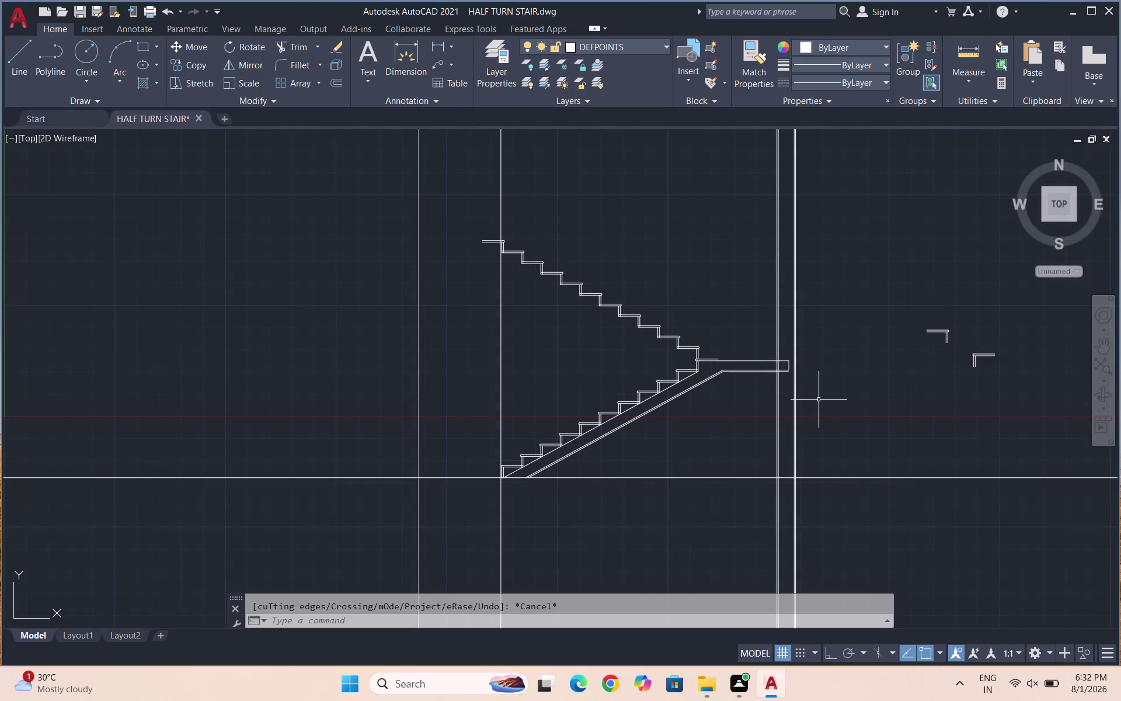
scroll(up, 3)
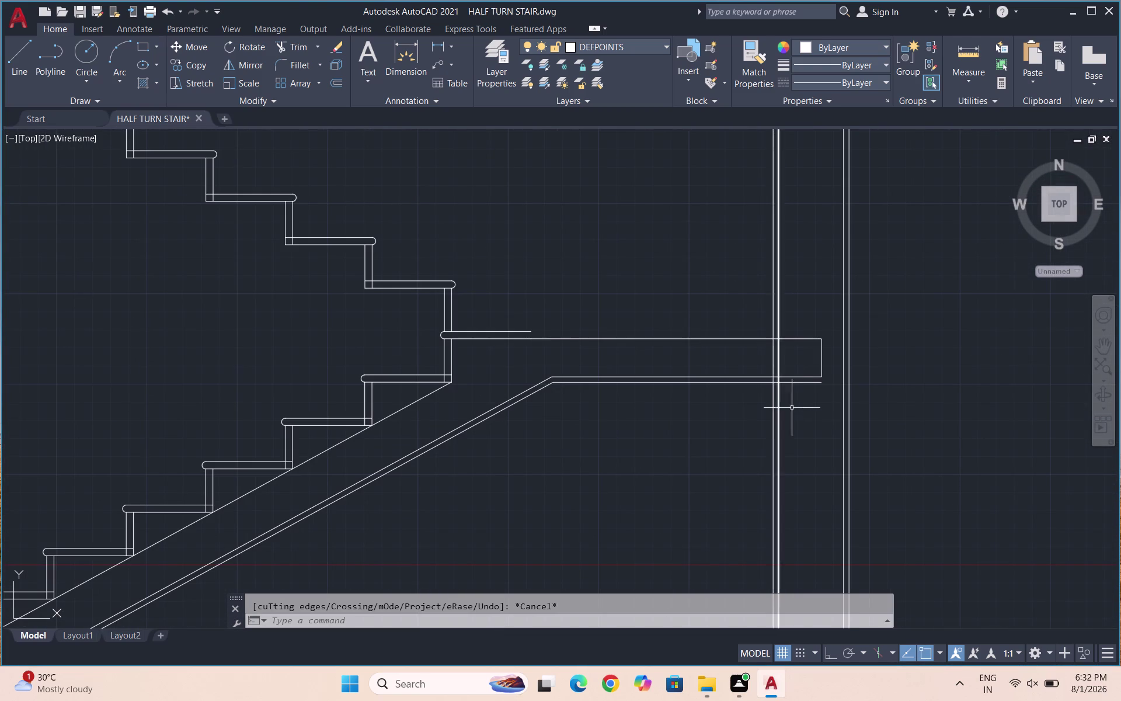
Cut back the three landing edge lines that overshoot the wall line.
key(t)
key(r)
key(Return)
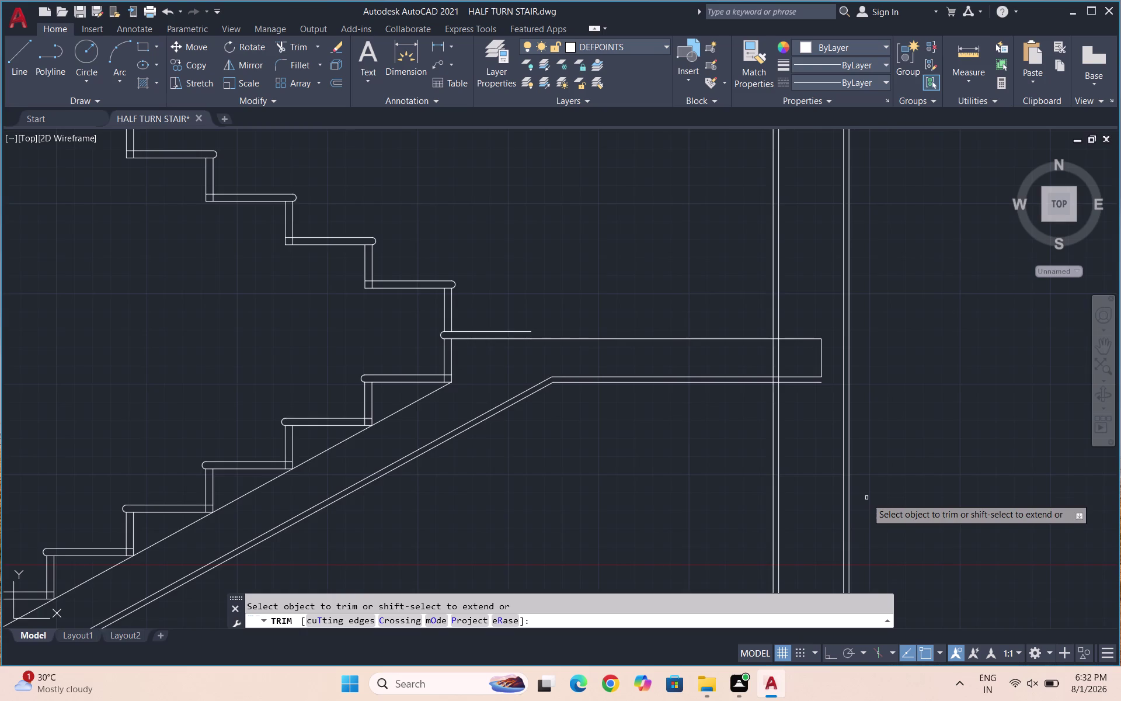
scroll(up, 3)
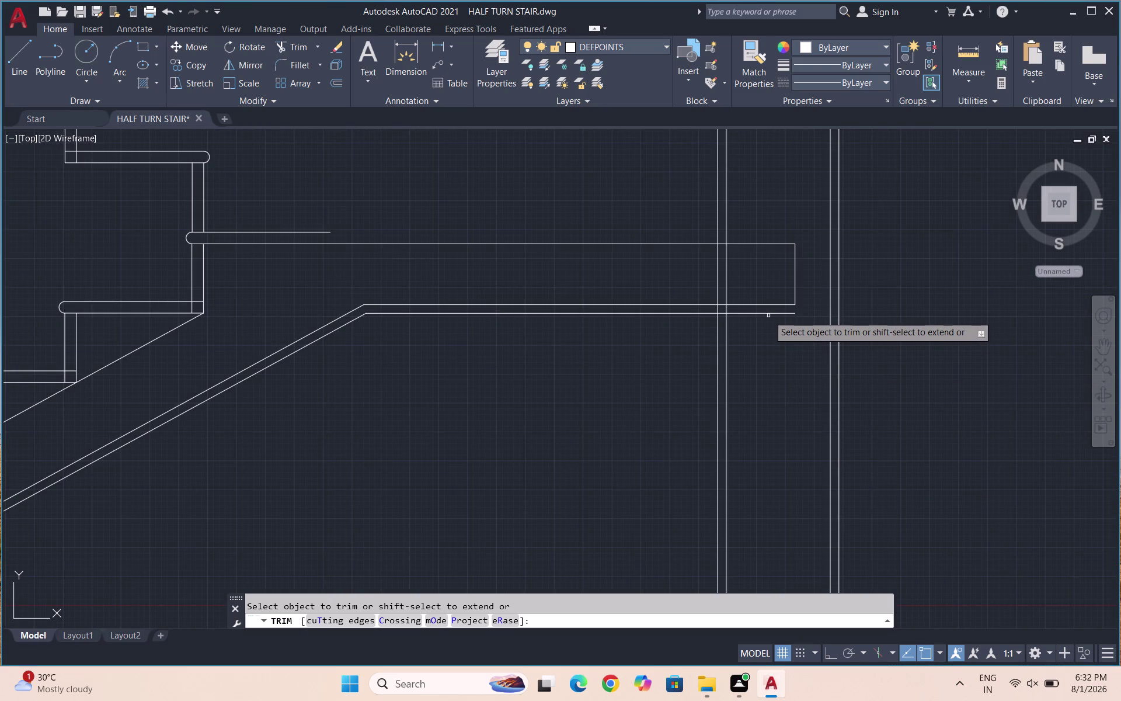
click(768, 313)
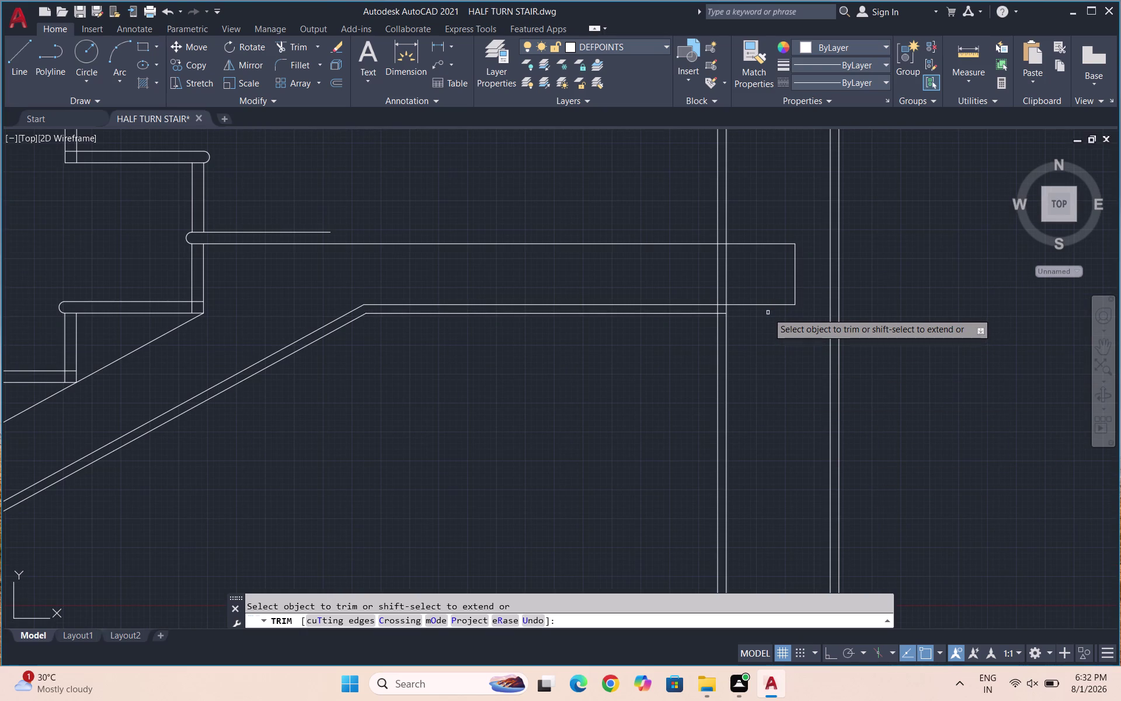
scroll(up, 3)
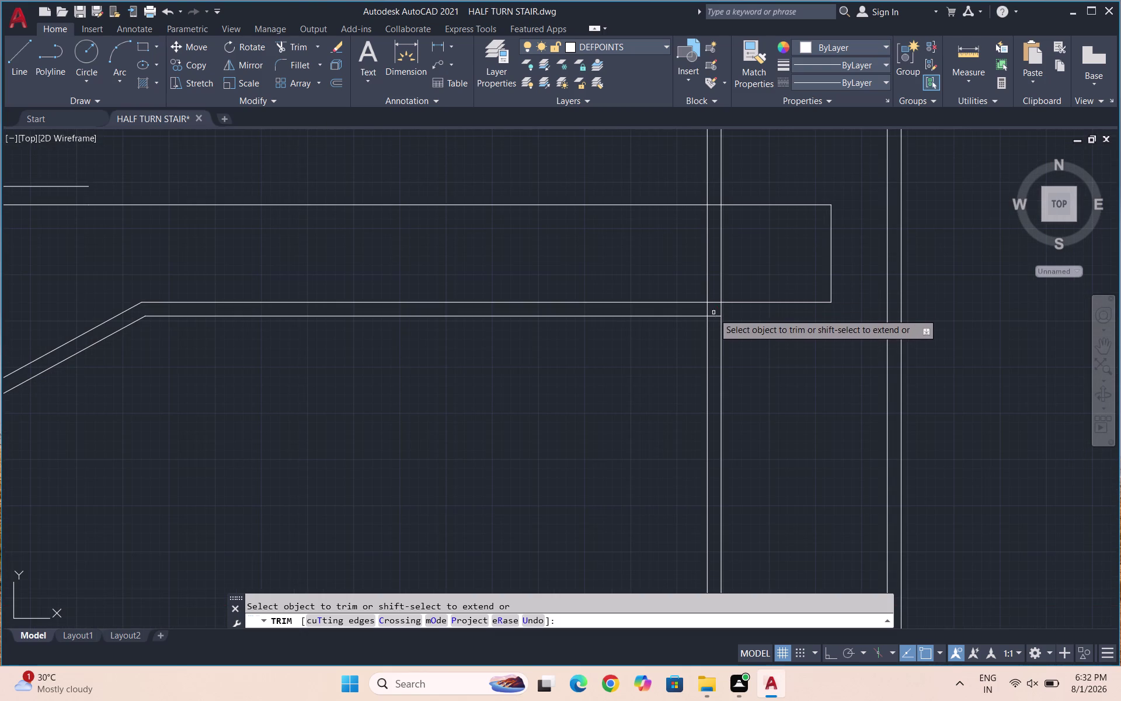
click(714, 316)
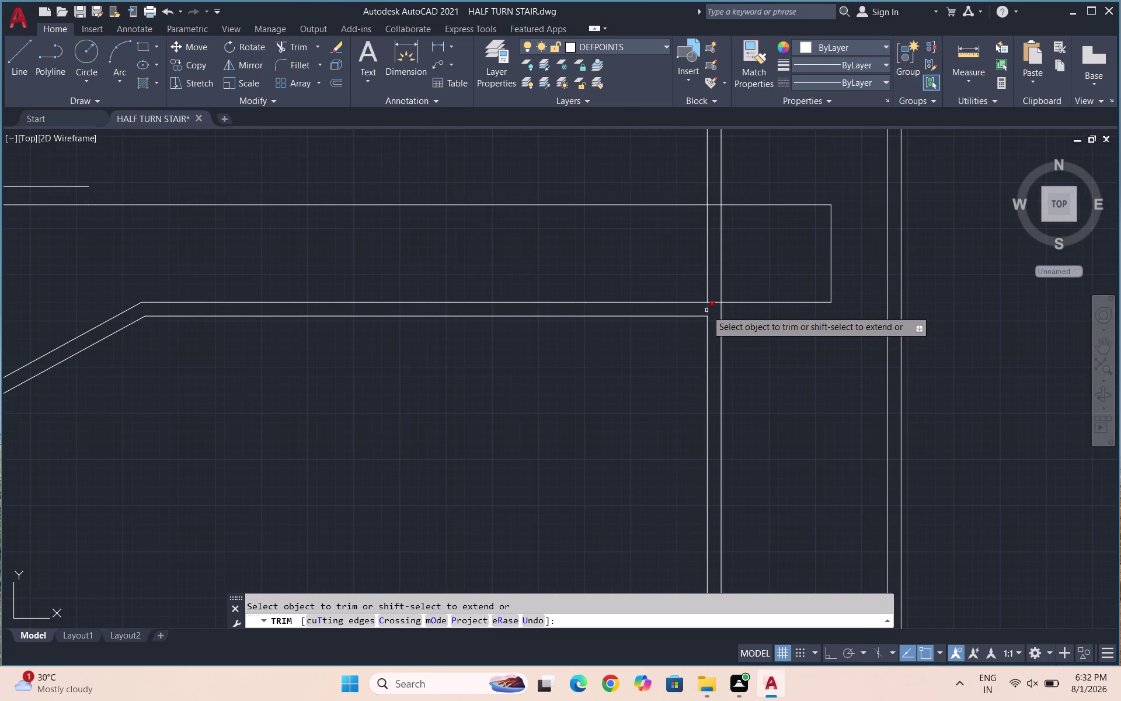
click(707, 310)
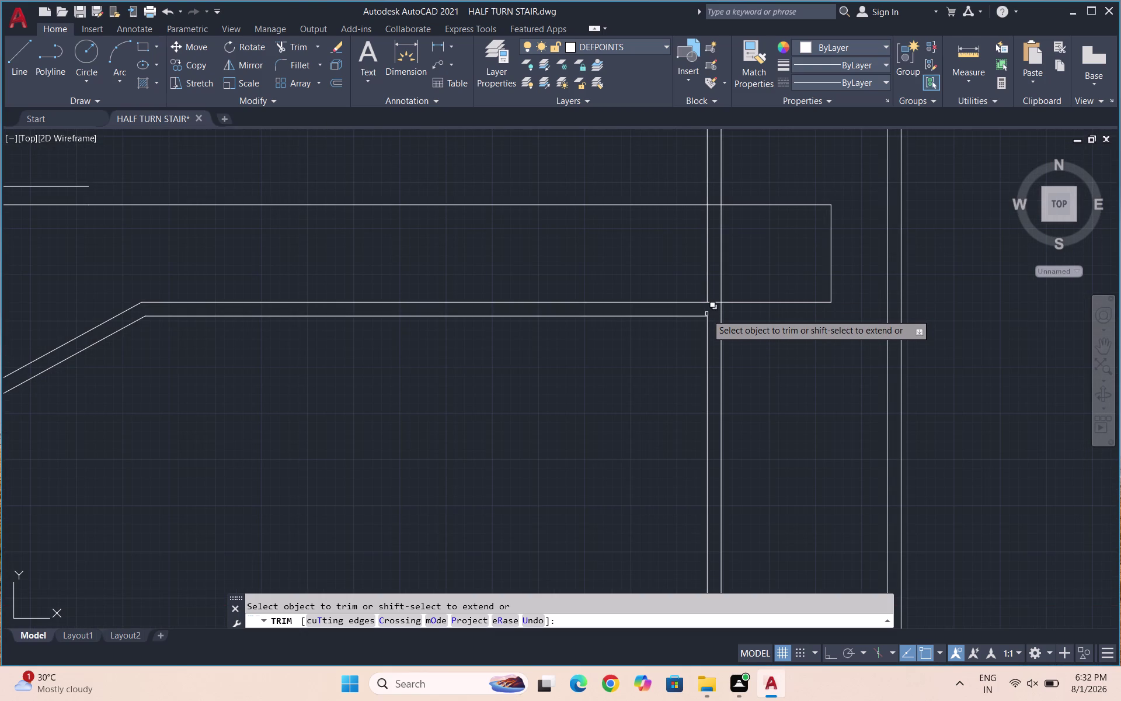
scroll(down, 3)
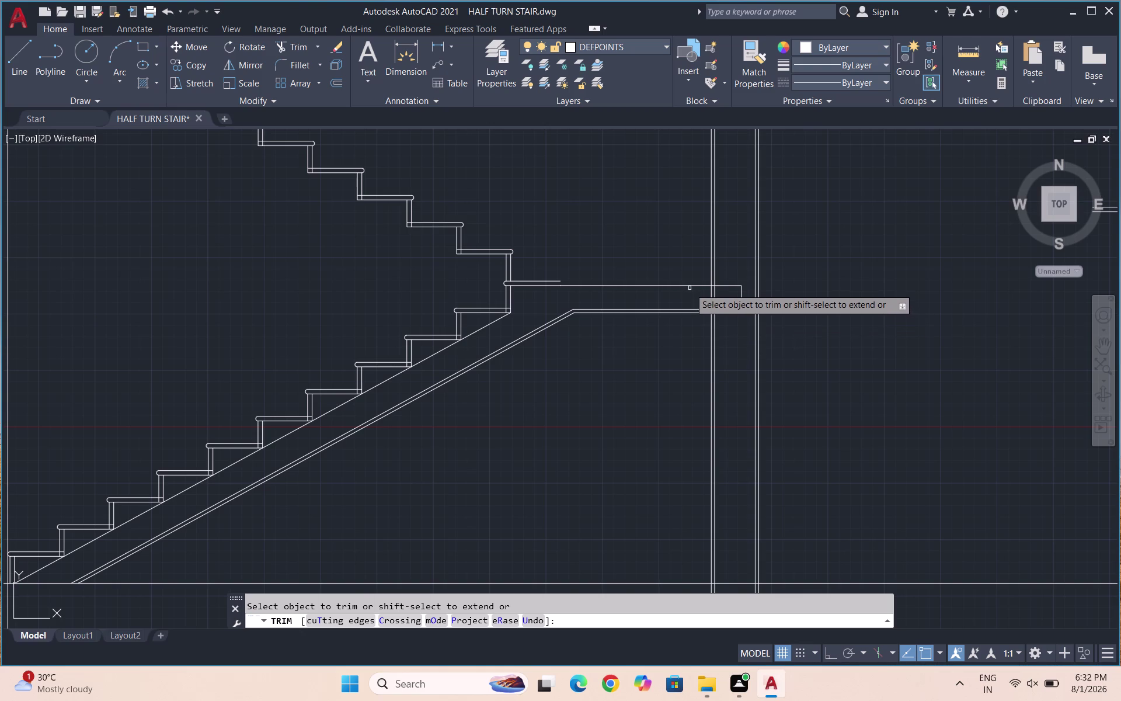
key(Escape)
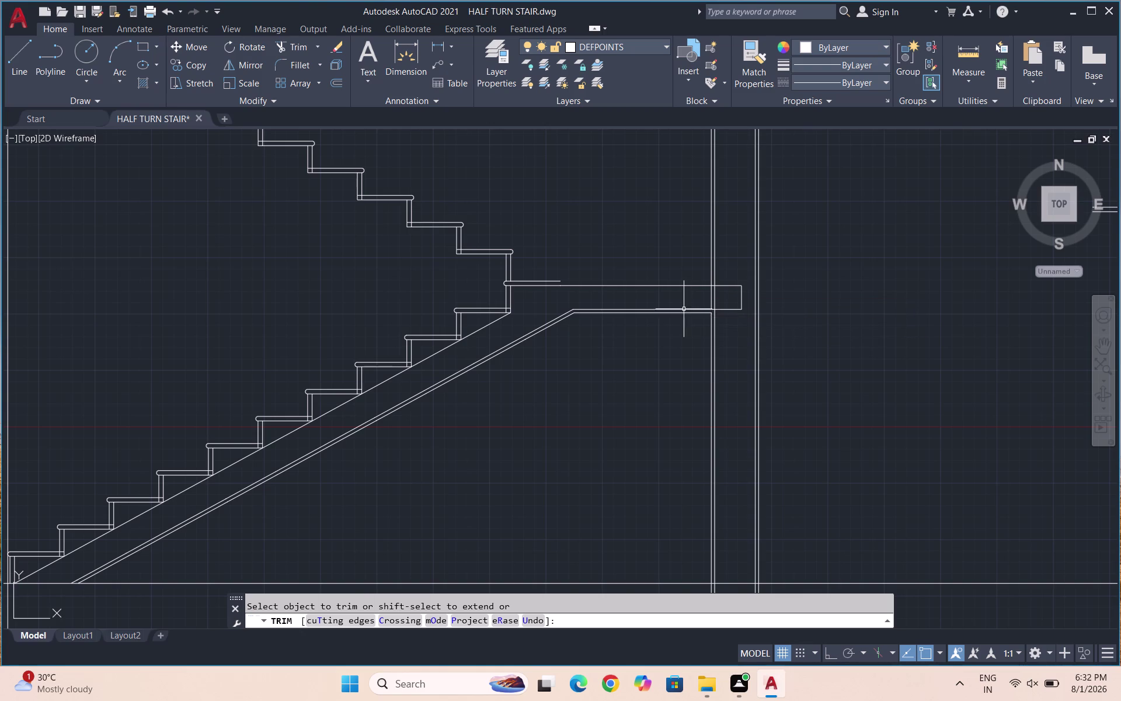
key(e)
key(x)
key(Return)
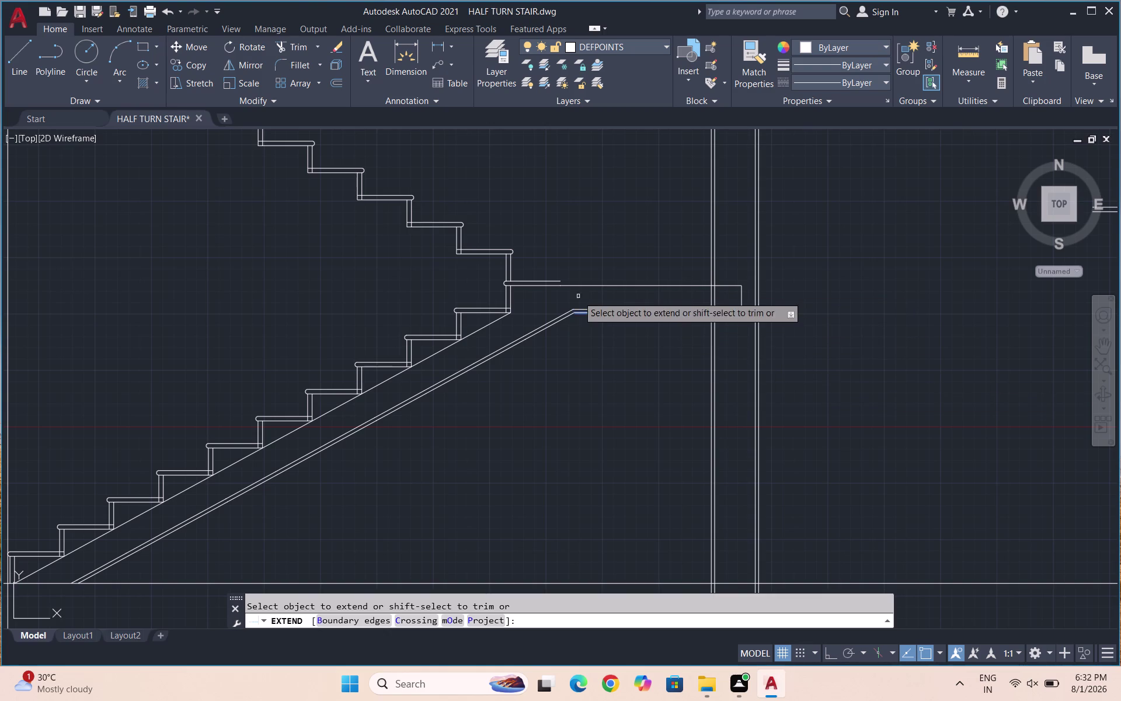
Extend the landing's upper edge and another landing line to the wall.
click(557, 281)
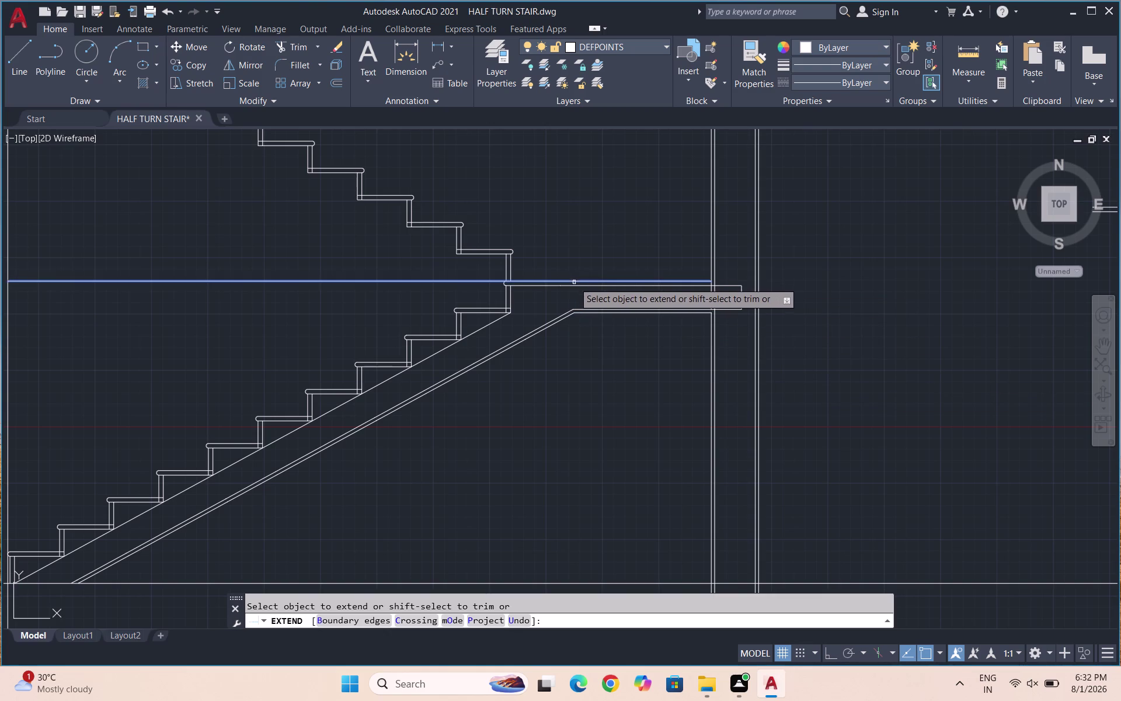
scroll(up, 3)
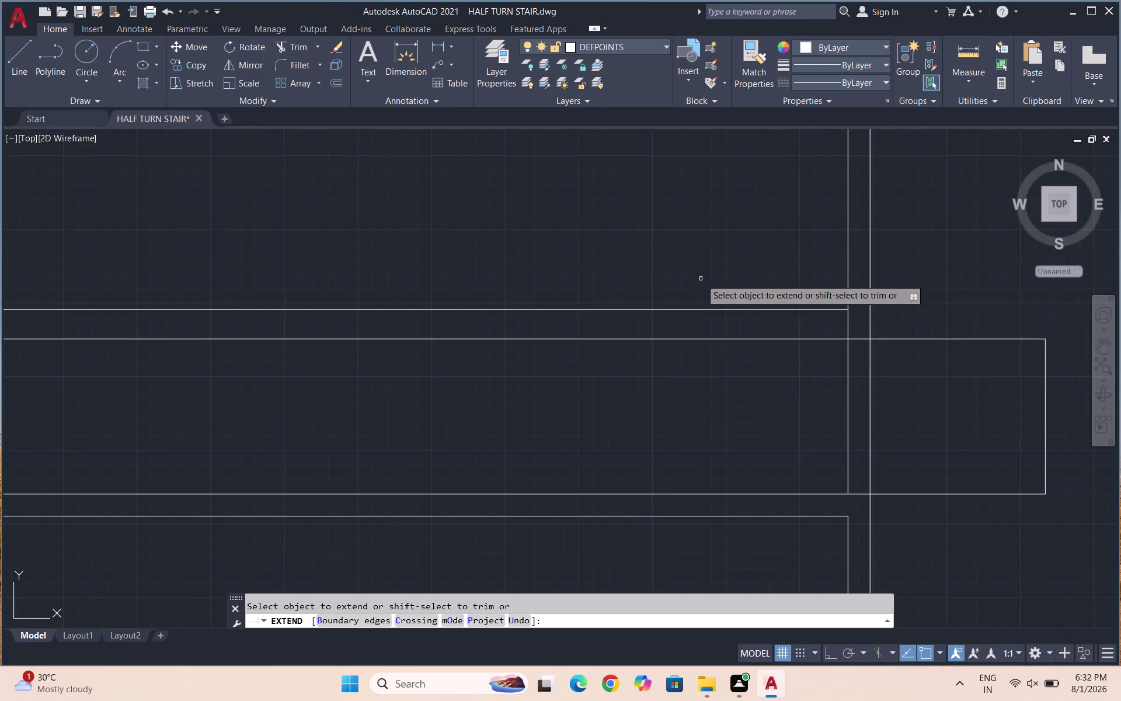
click(828, 311)
key(Escape)
scroll(down, 3)
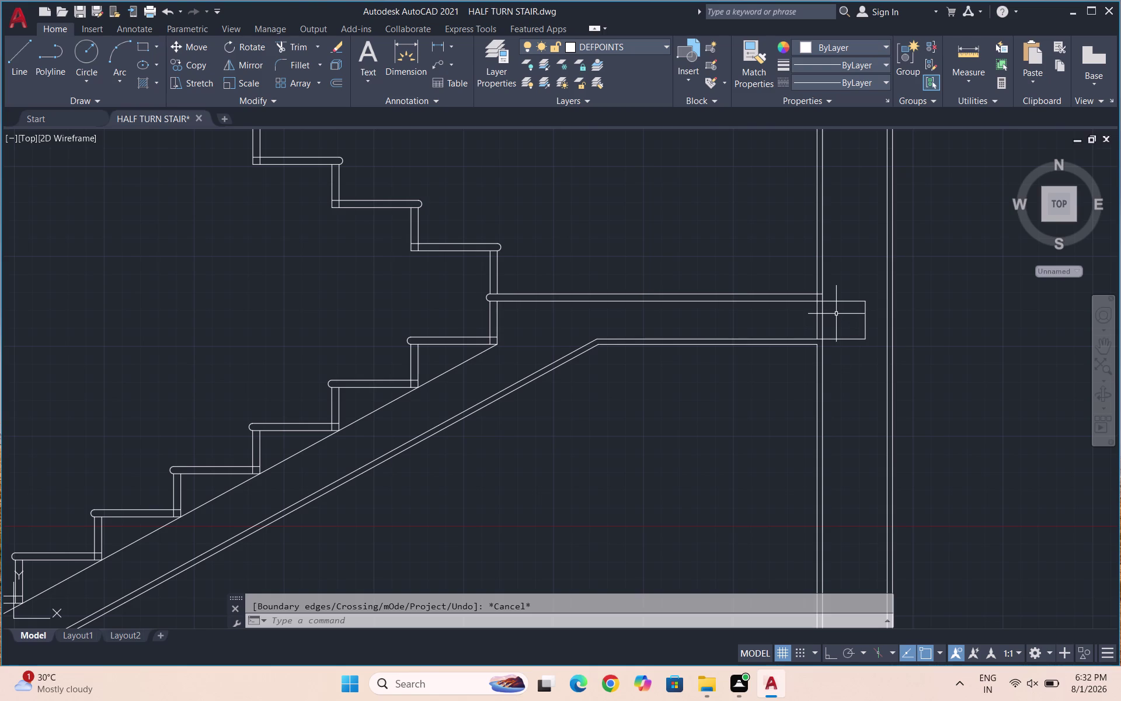
scroll(up, 3)
Trim the landing edge overhang past the wall line, then zoom out.
key(t)
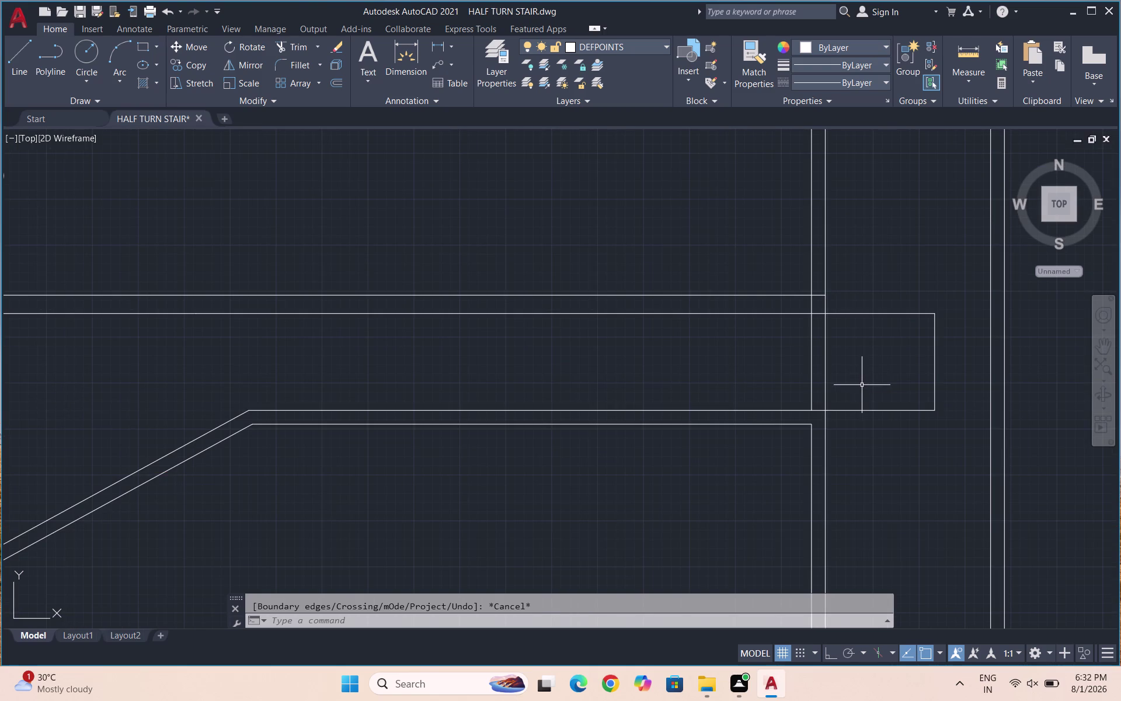
key(r)
key(Return)
key(Return)
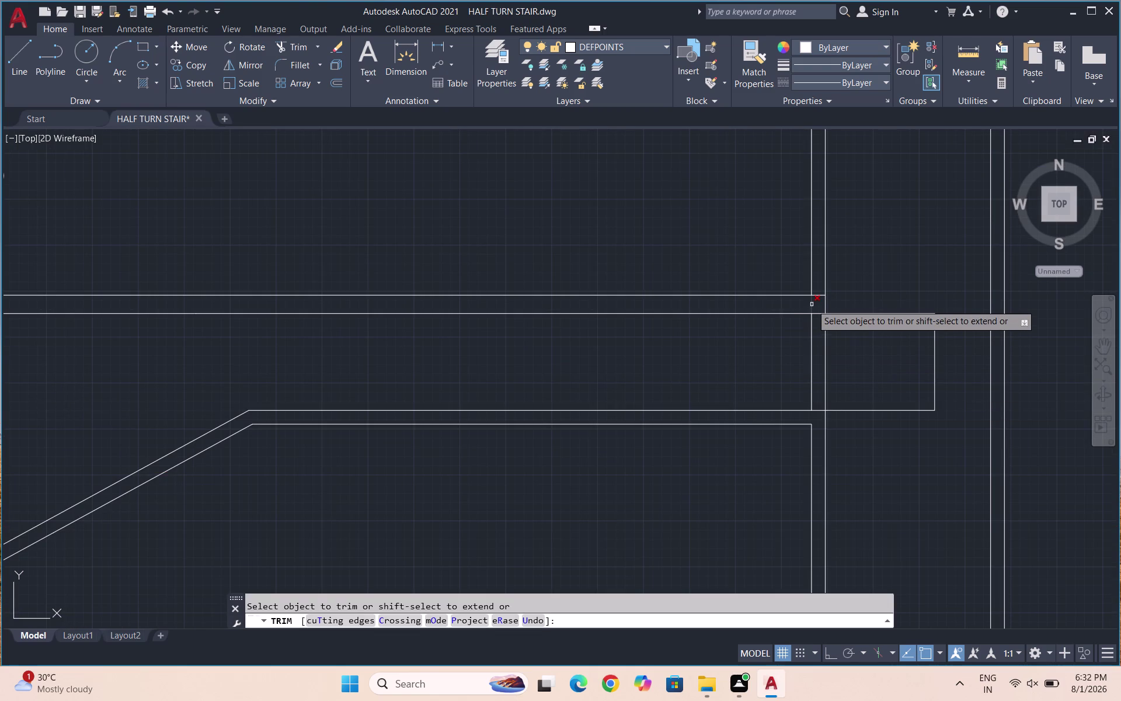
click(812, 304)
scroll(down, 3)
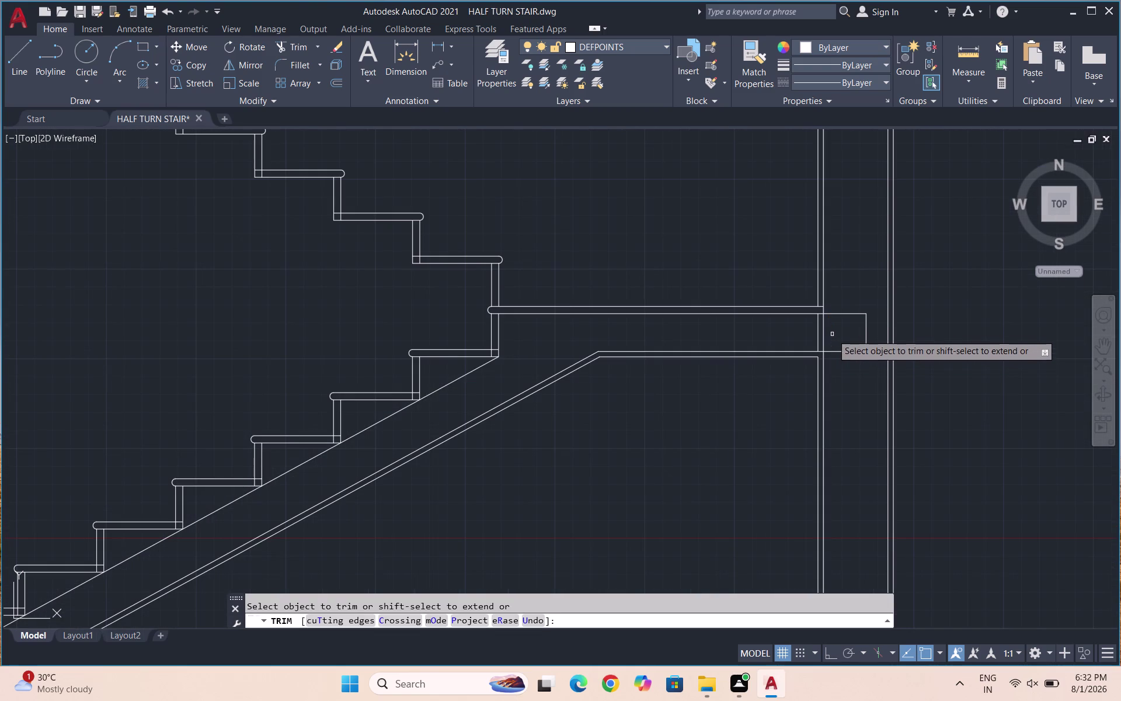
drag(832, 331, 792, 332)
key(Escape)
scroll(down, 3)
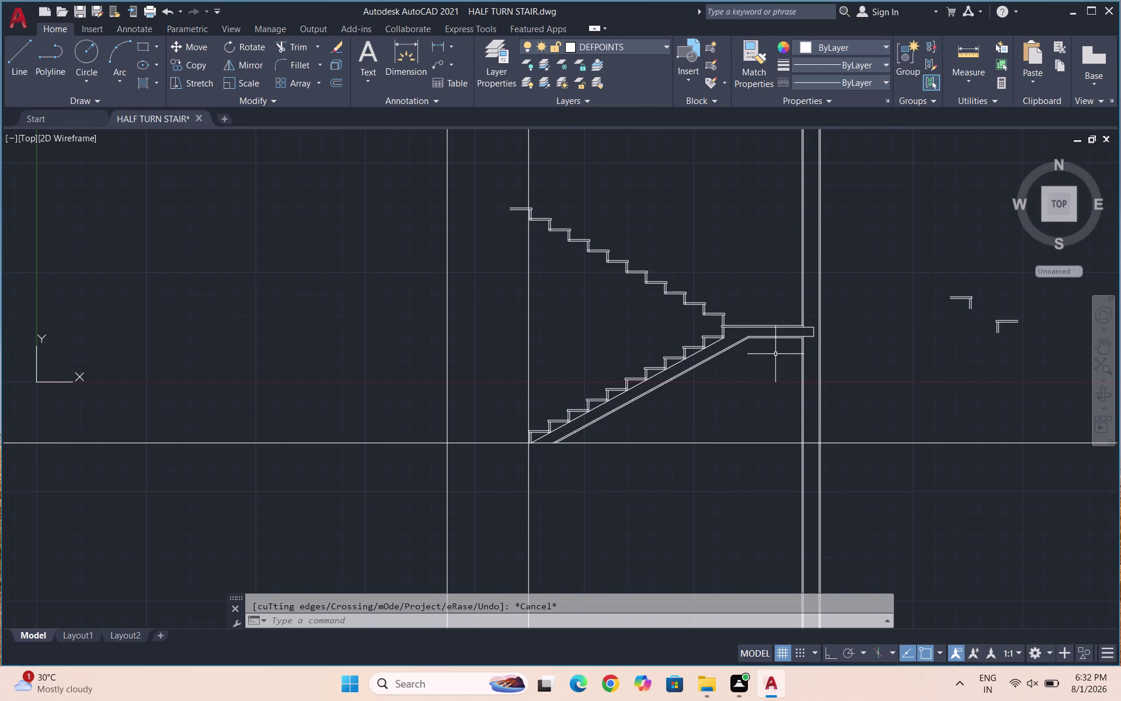
scroll(up, 3)
scroll(down, 3)
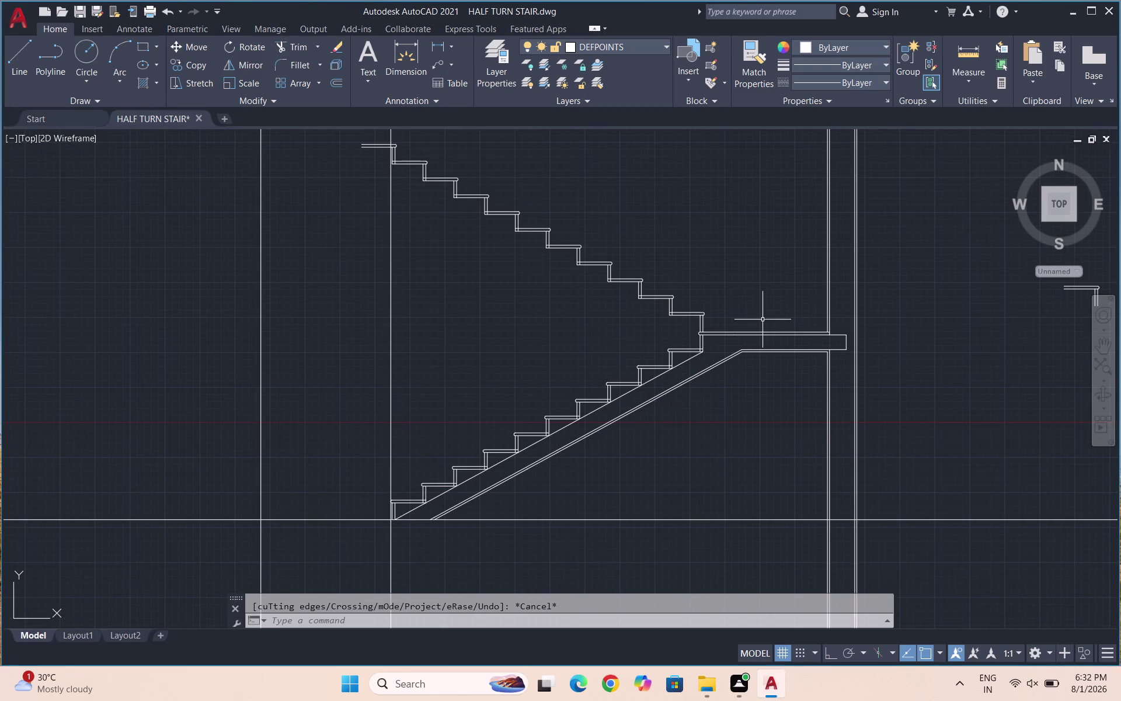
scroll(down, 3)
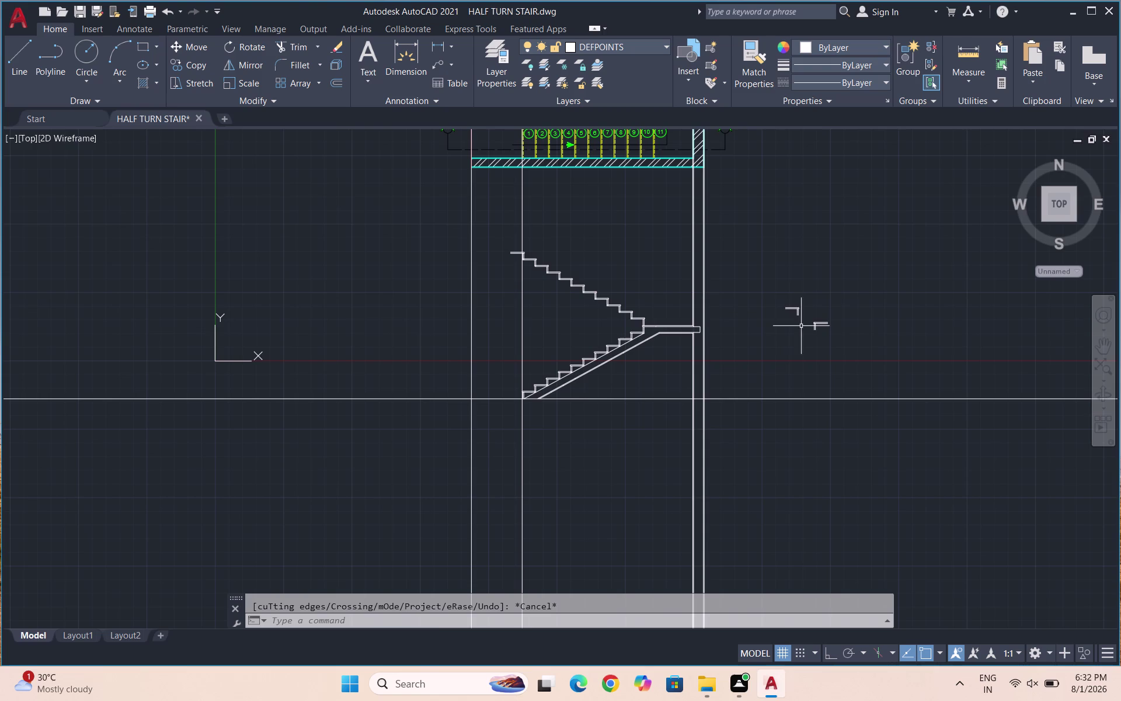
Window-select the loose step fragments right of the section and delete them.
drag(843, 339, 780, 310)
click(768, 297)
key(Delete)
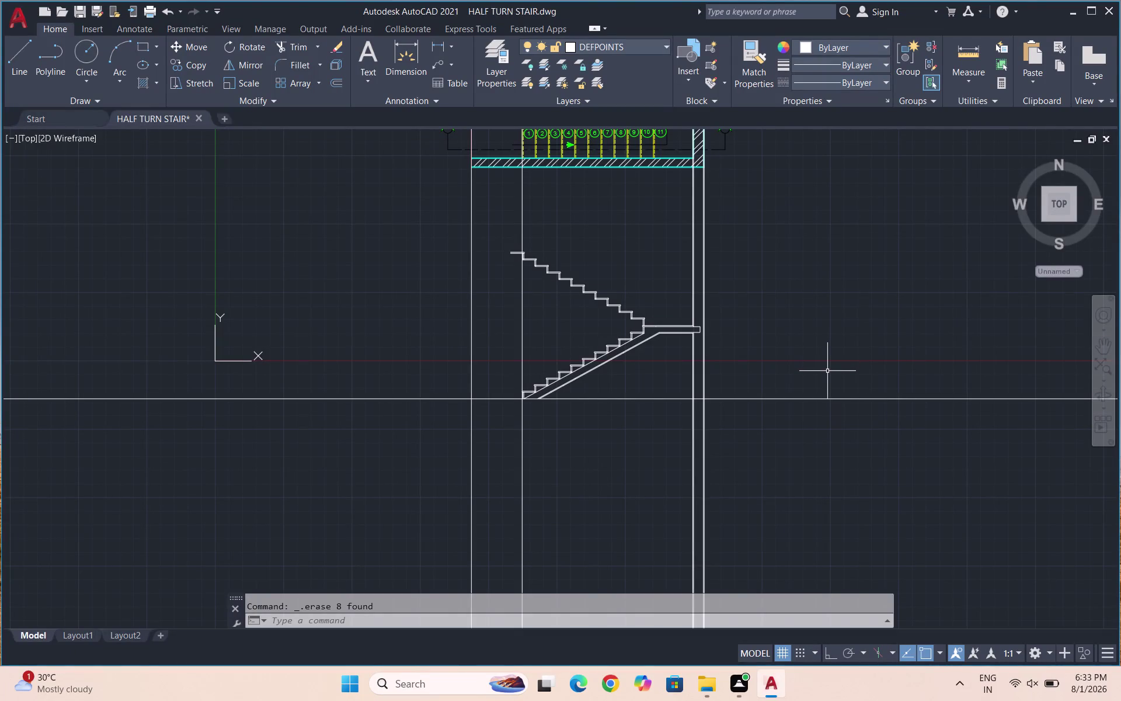
key(Escape)
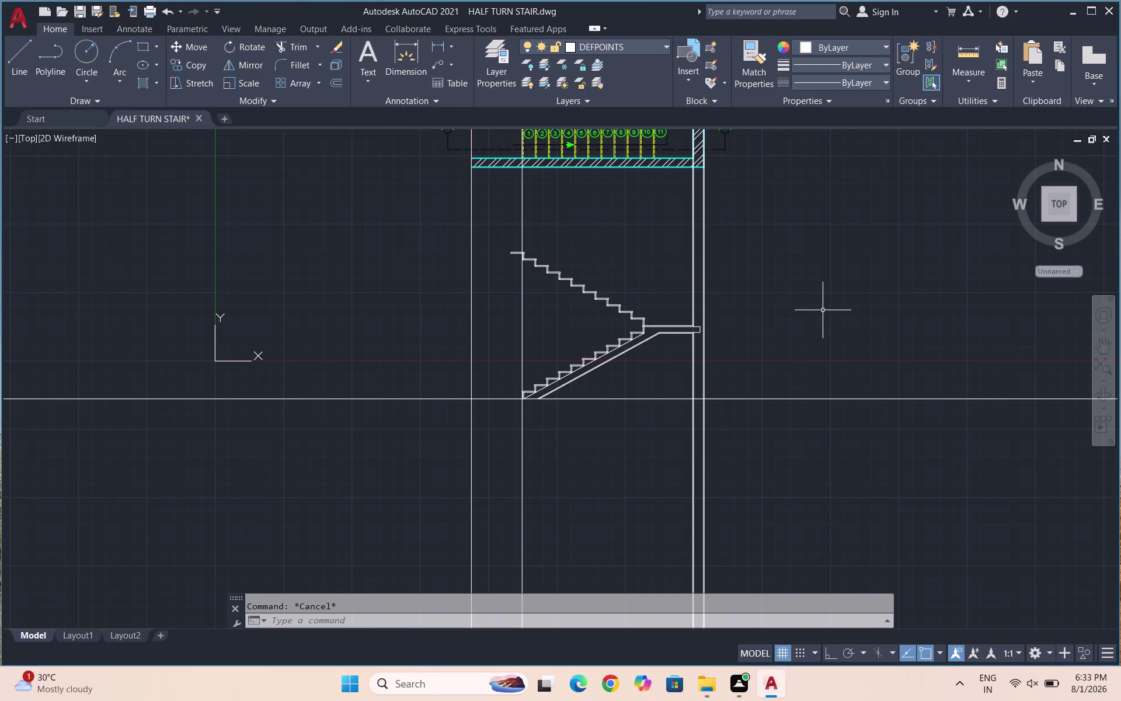
Move the upper flight's rounded-nosing step lines onto the yellow STEPS layer.
key(l)
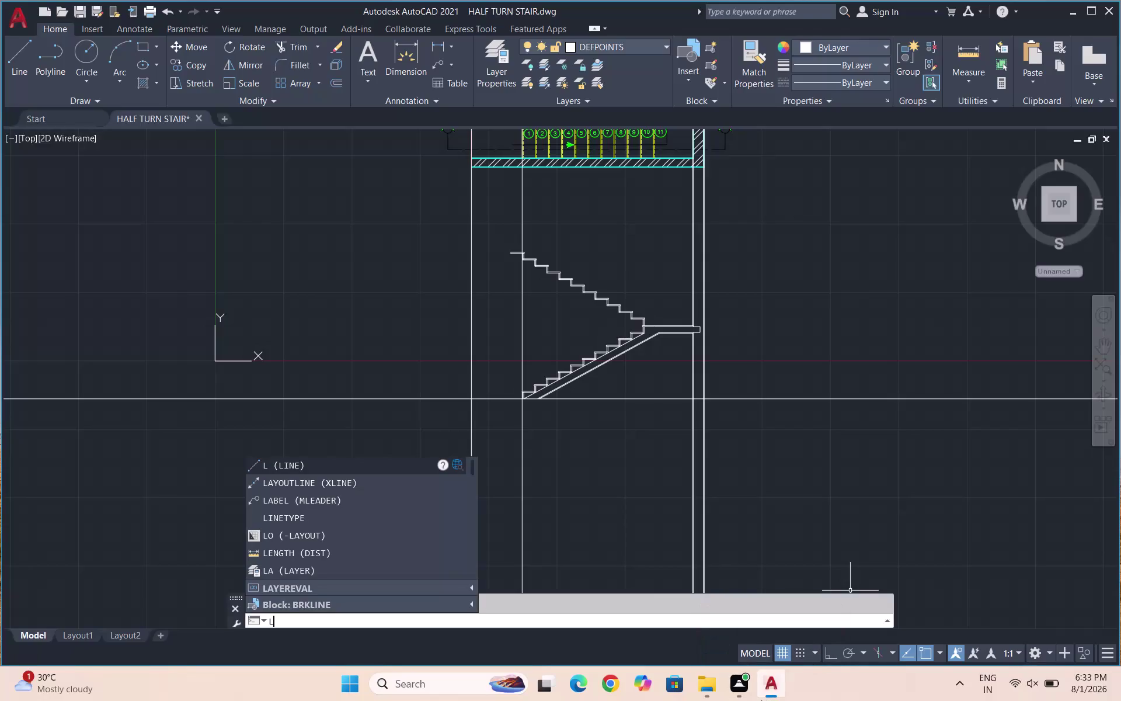
key(Escape)
scroll(up, 3)
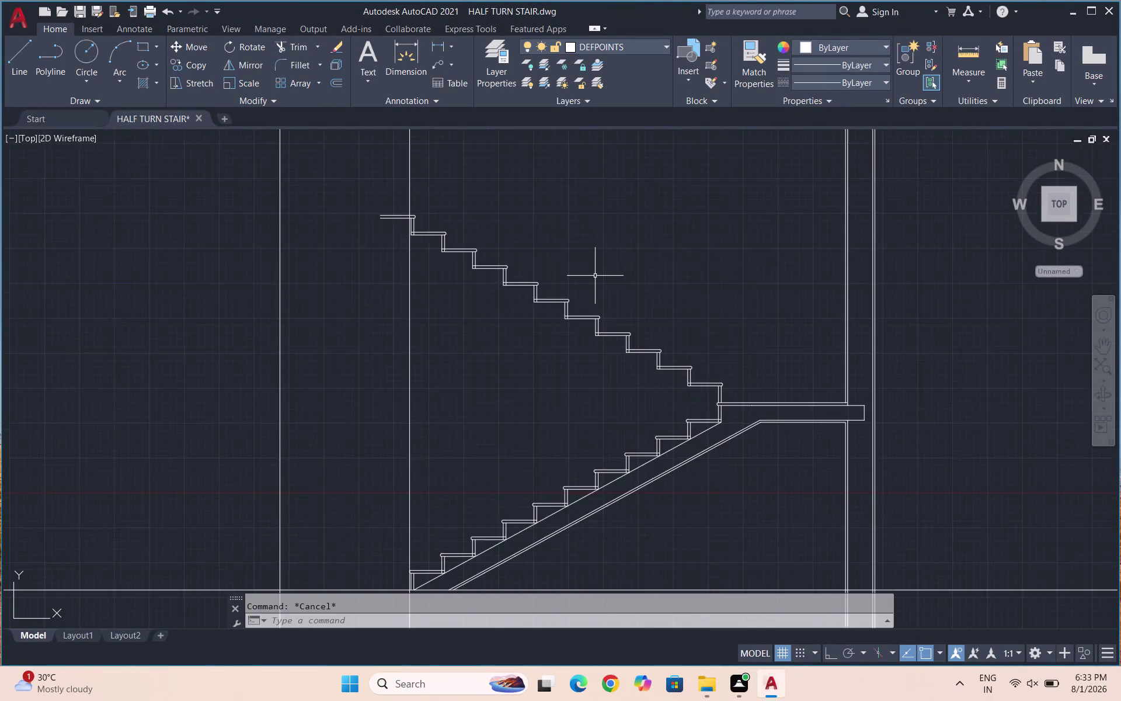
drag(806, 460, 765, 451)
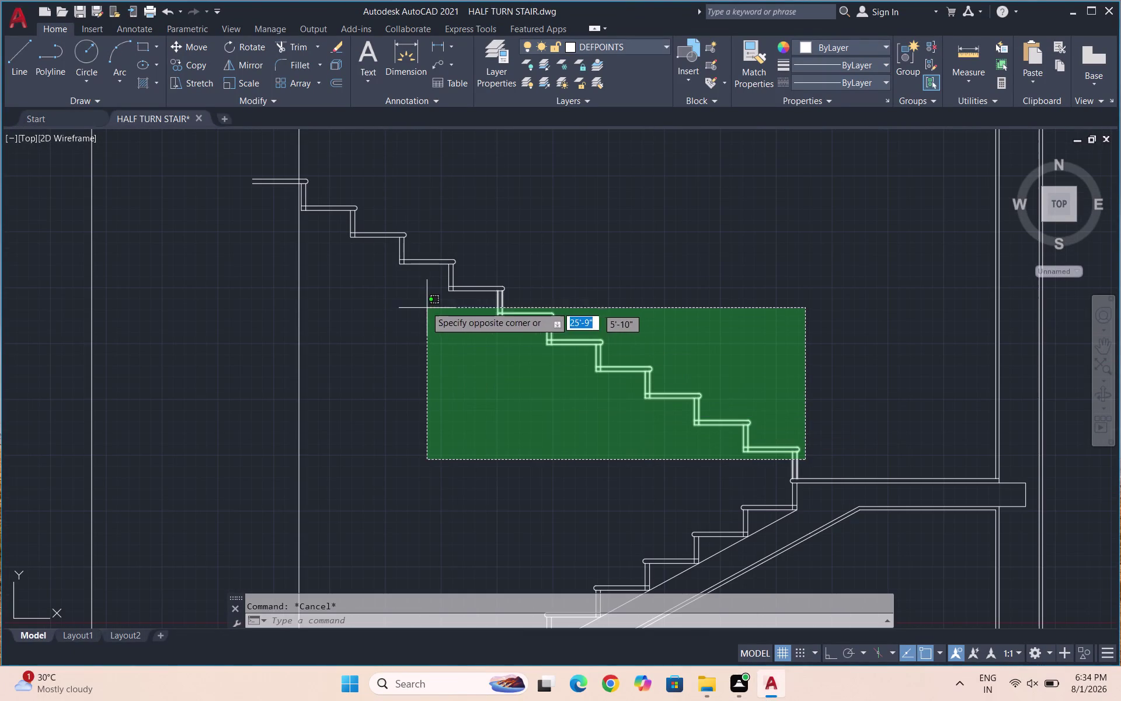
scroll(up, 3)
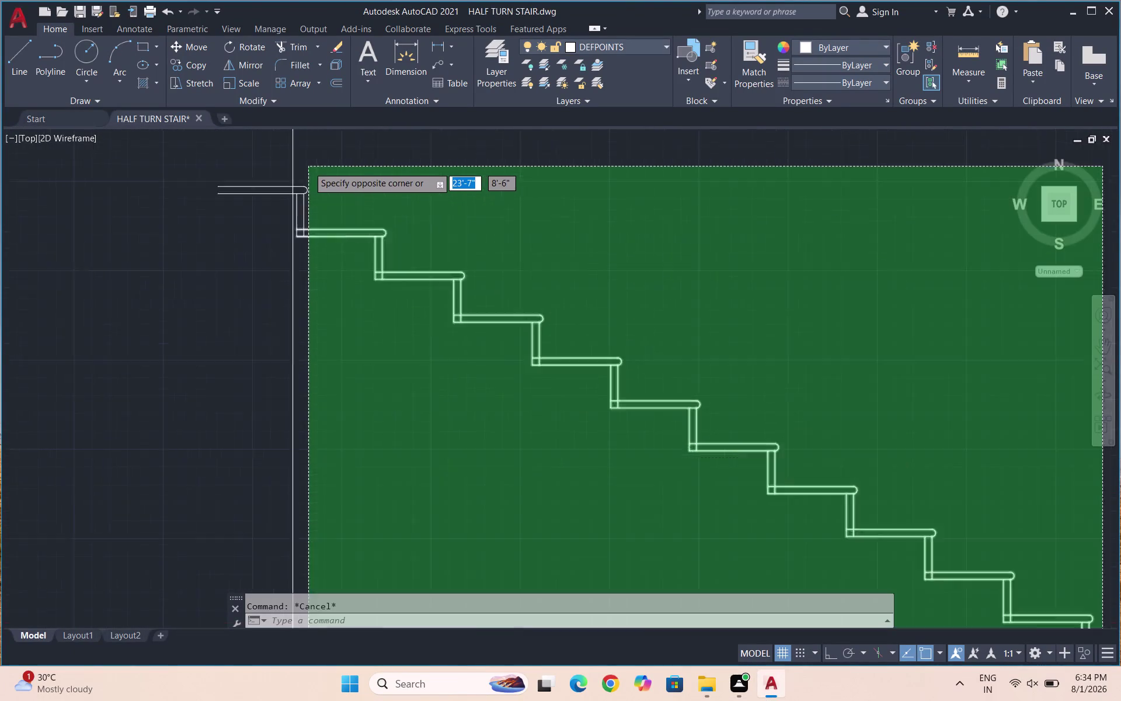
scroll(up, 3)
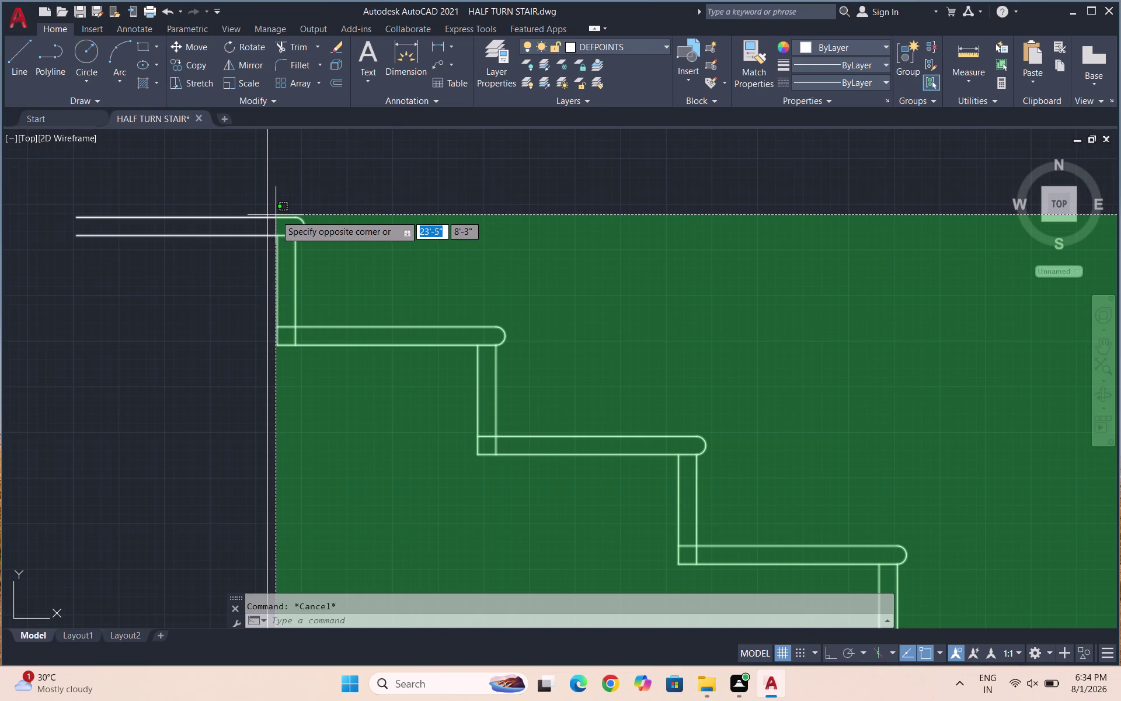
click(275, 215)
click(641, 48)
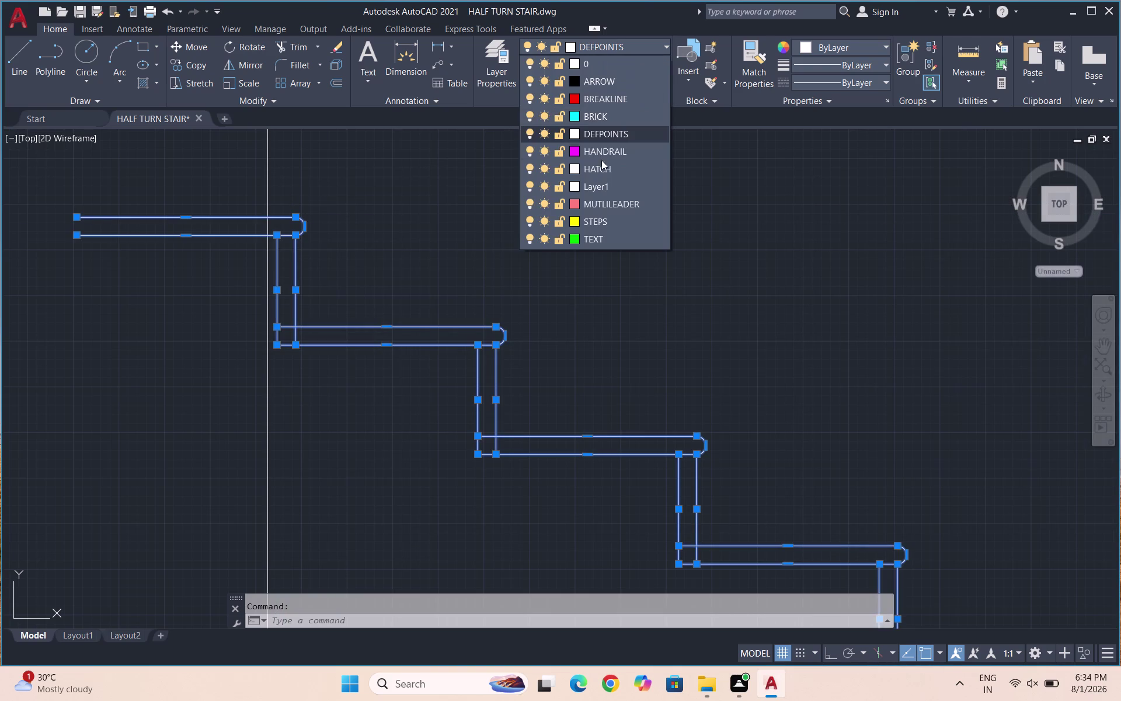
click(598, 220)
scroll(down, 3)
scroll(down, 3)
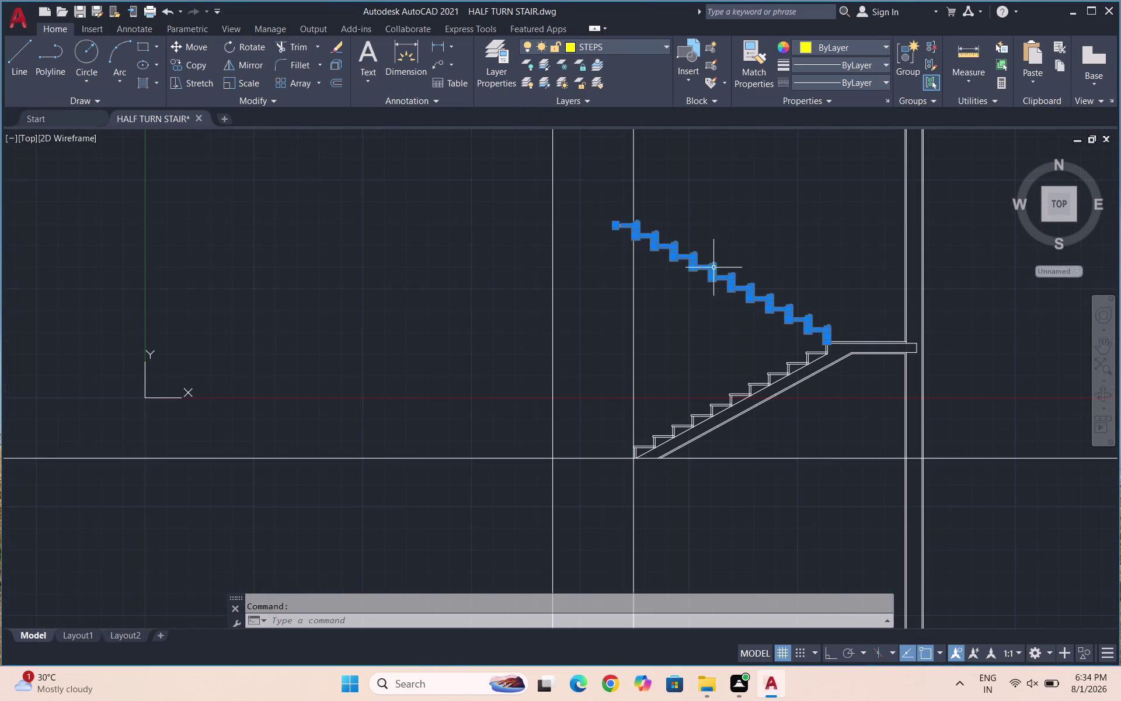
key(Escape)
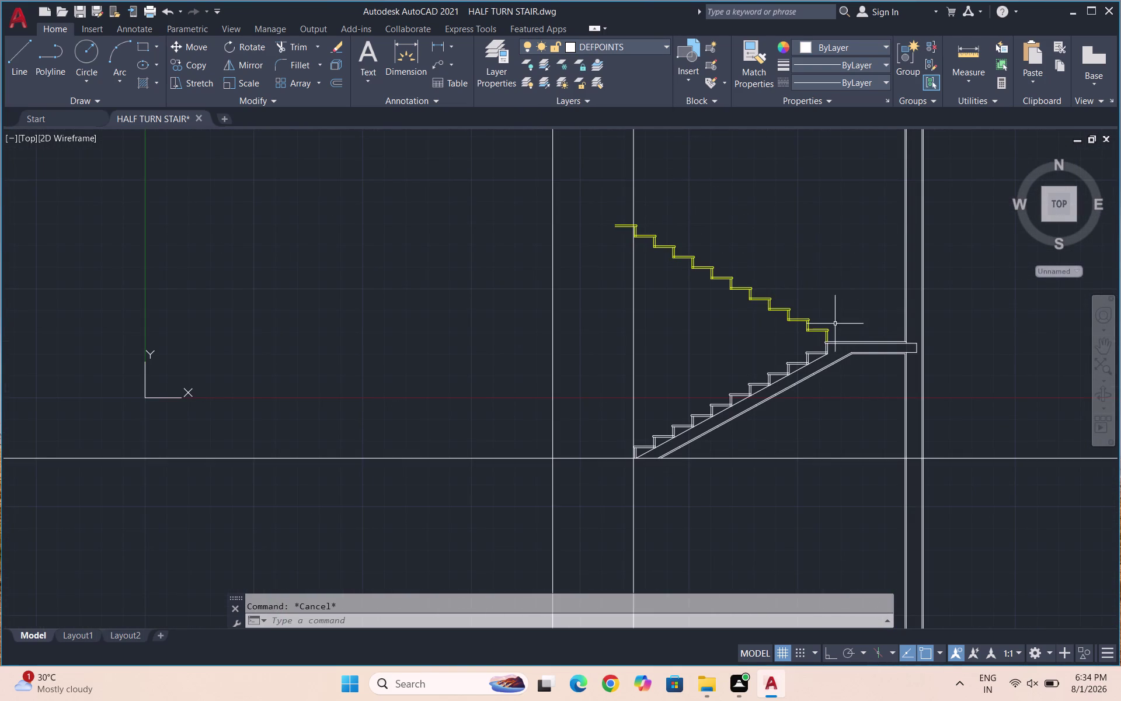
Select the tread and riser lines of the lowest steps in the section.
scroll(up, 3)
scroll(up, 3)
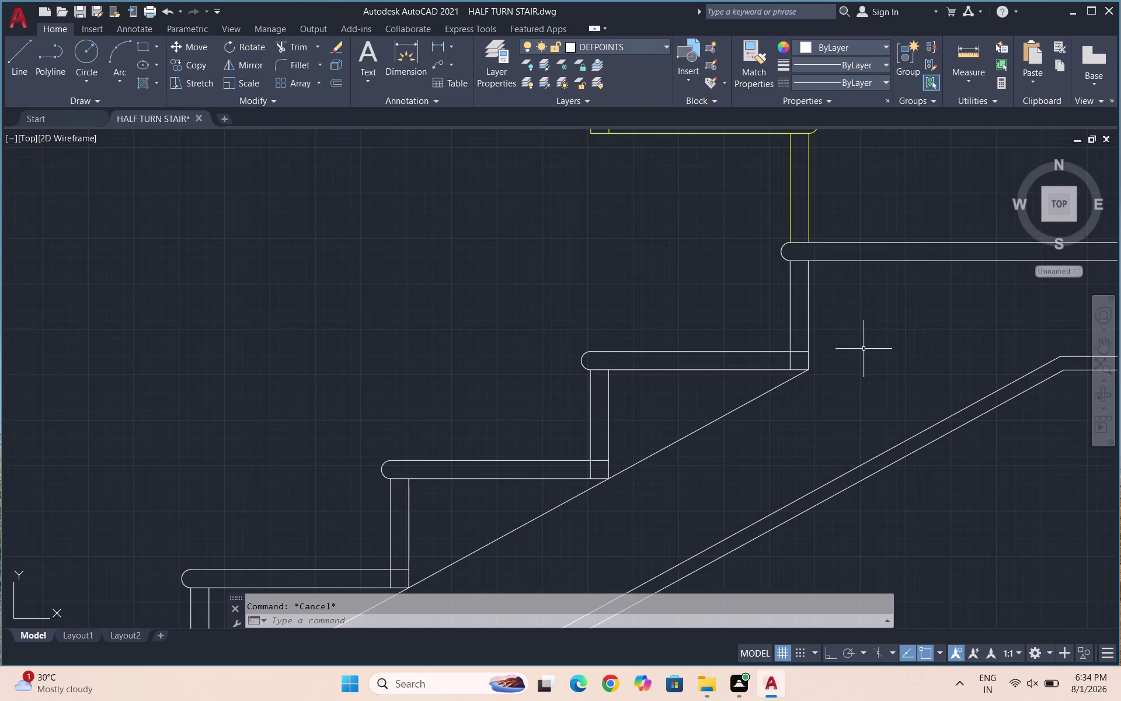
scroll(down, 3)
scroll(down, 3)
scroll(up, 3)
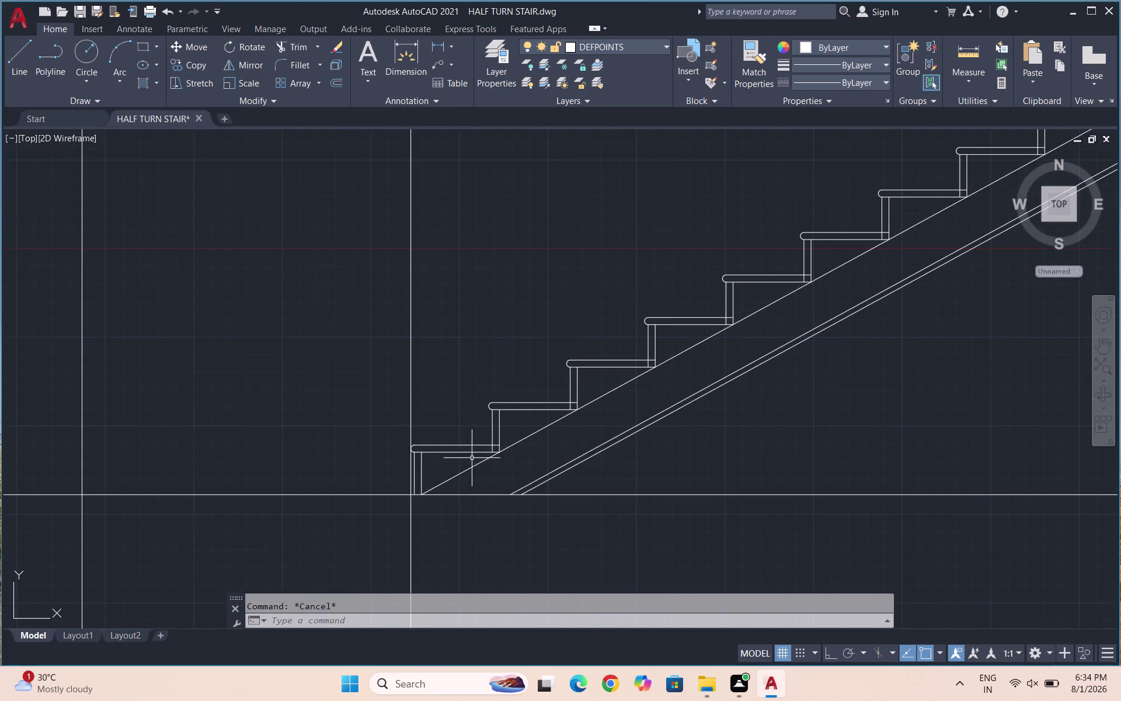
scroll(up, 3)
click(381, 474)
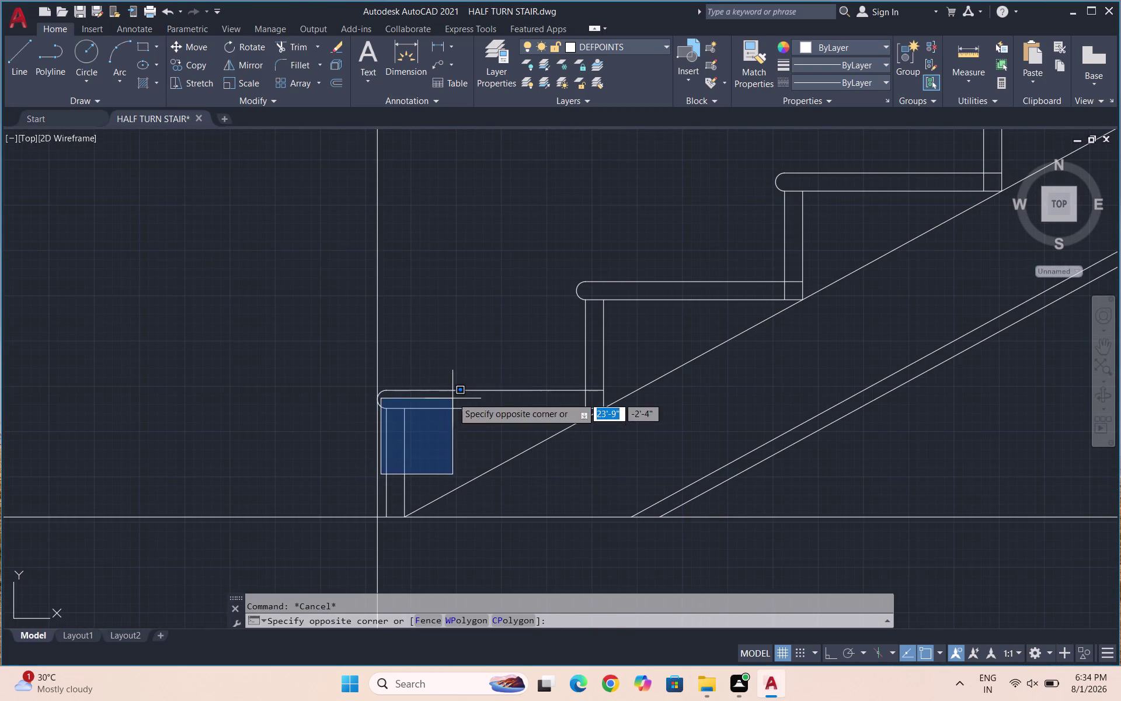
click(481, 362)
click(439, 450)
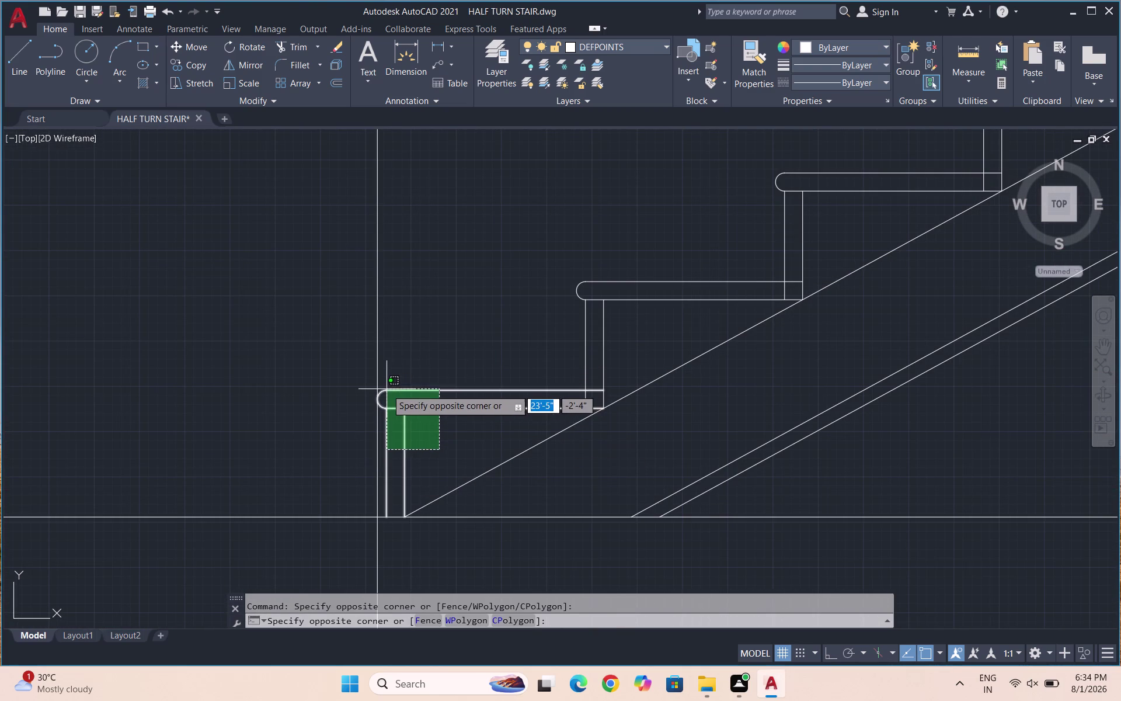
click(386, 389)
drag(649, 338, 628, 332)
click(566, 289)
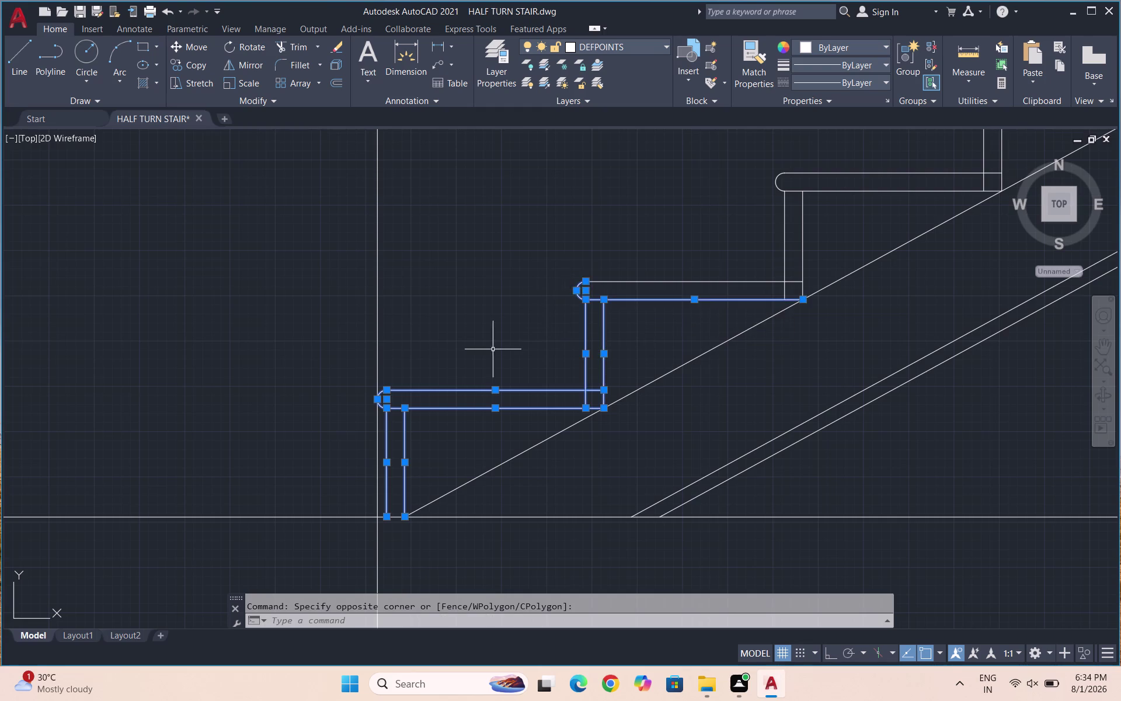
scroll(down, 3)
scroll(up, 3)
drag(580, 359, 570, 334)
click(538, 276)
scroll(down, 3)
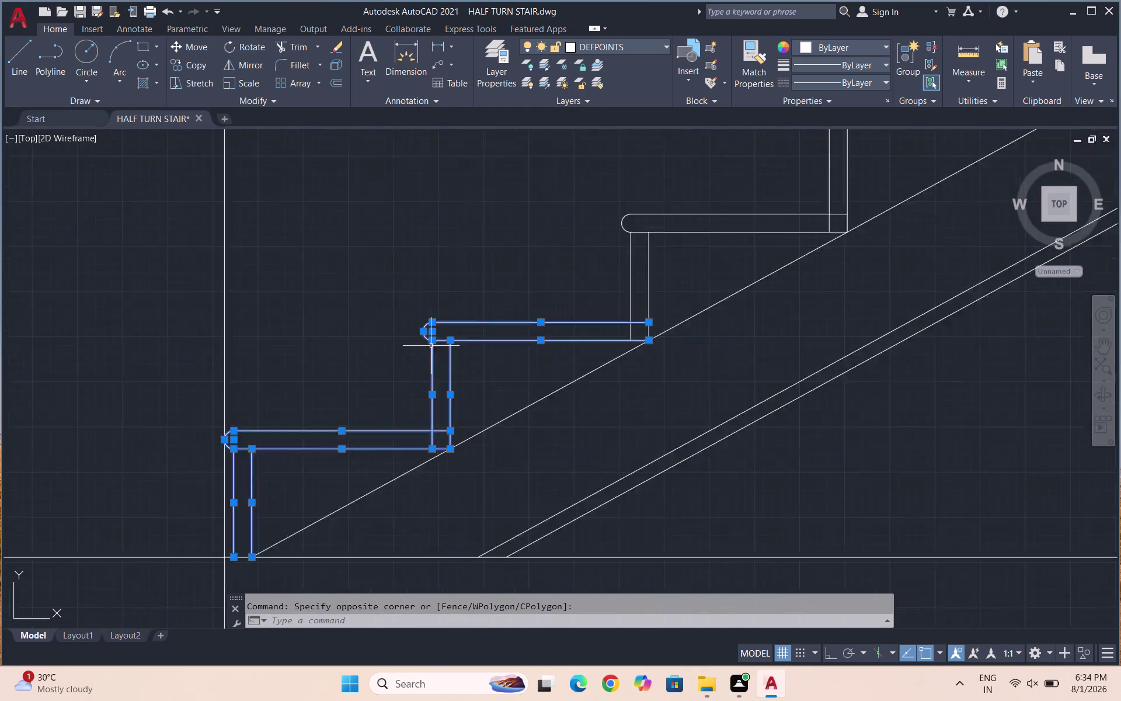
scroll(down, 3)
scroll(up, 3)
drag(522, 337, 506, 326)
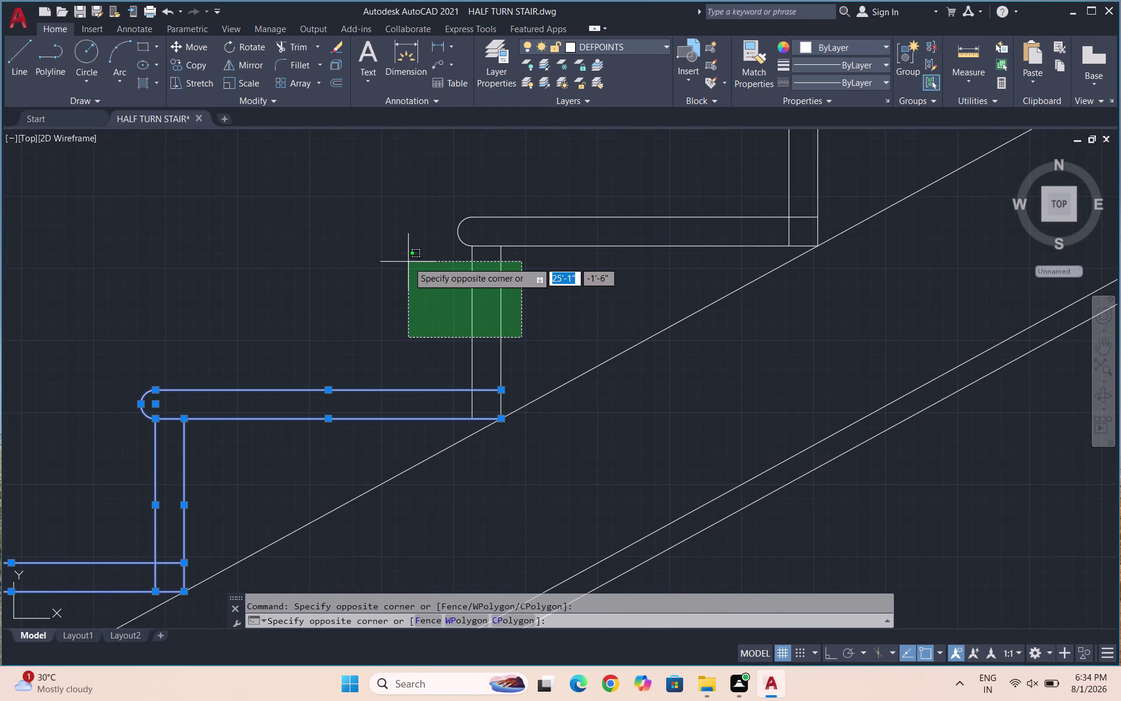
click(407, 207)
Add the higher step lines up to the top step to the selection.
scroll(down, 3)
scroll(up, 3)
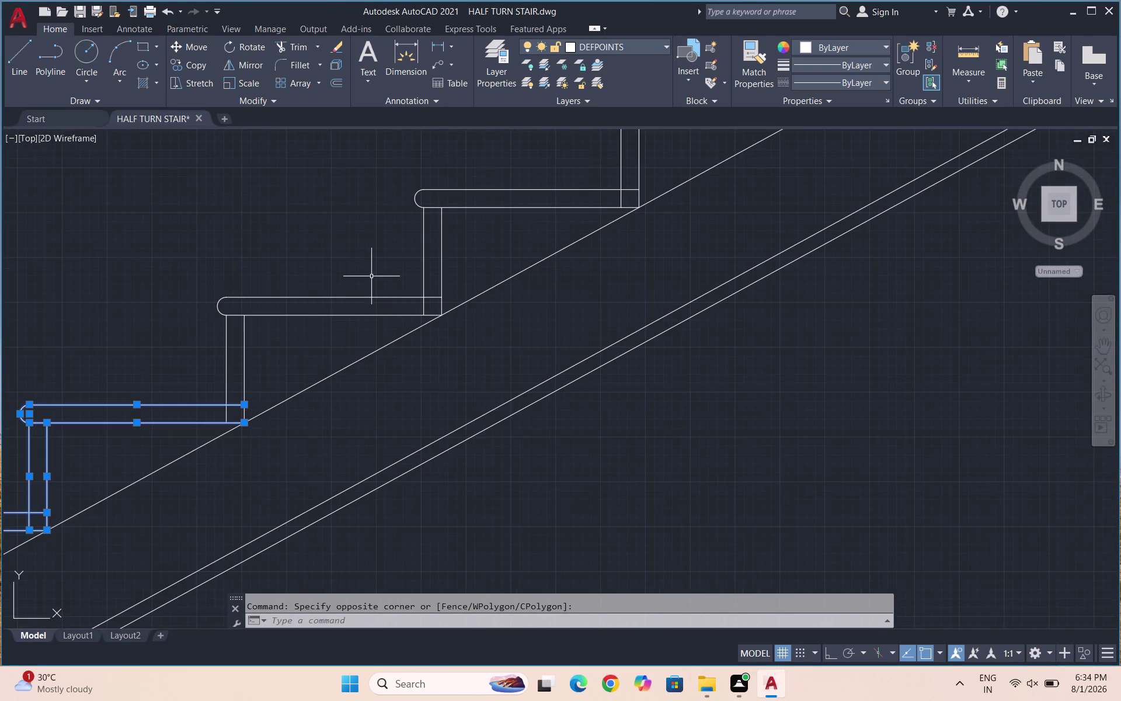
click(286, 363)
click(201, 280)
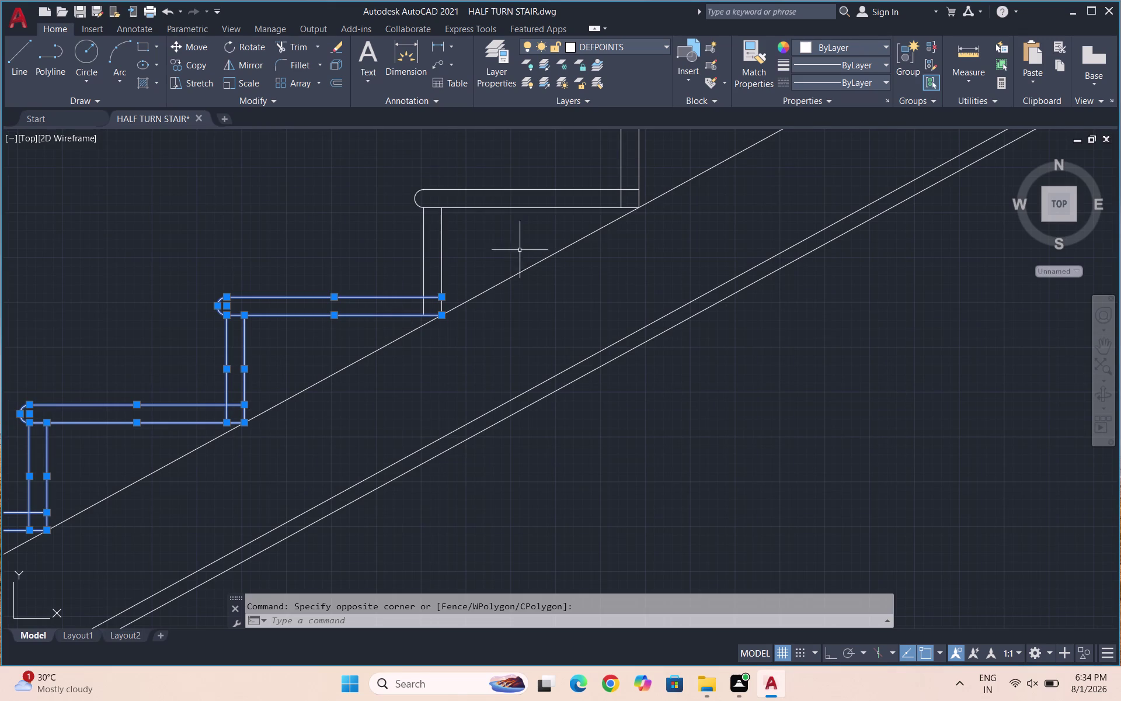
drag(519, 250, 502, 234)
click(400, 183)
scroll(down, 3)
scroll(up, 3)
drag(492, 312, 472, 298)
click(344, 192)
scroll(down, 3)
scroll(up, 3)
drag(403, 329, 393, 321)
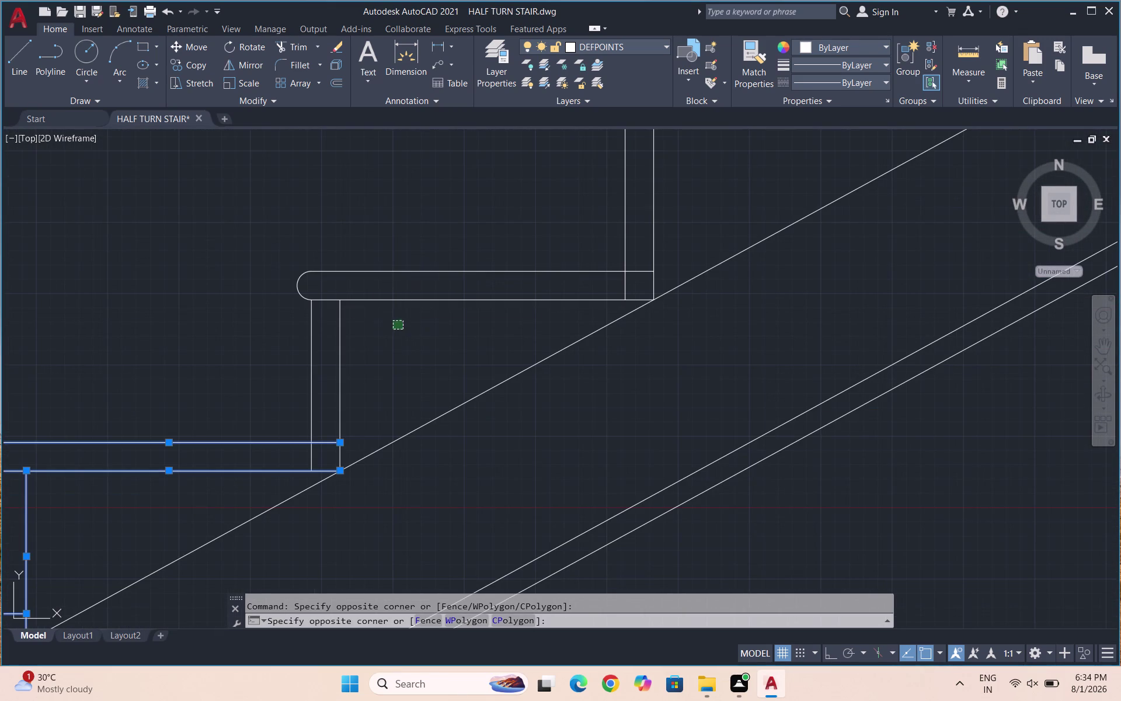
click(227, 218)
scroll(down, 3)
click(443, 280)
click(378, 245)
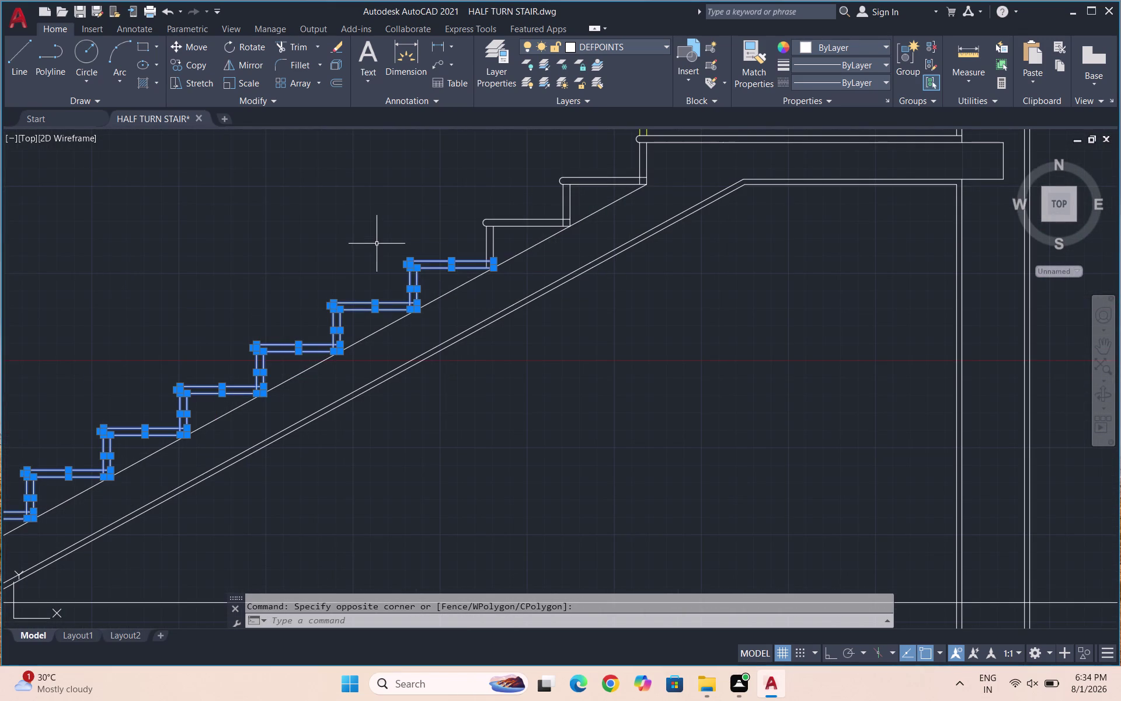
scroll(up, 3)
drag(505, 256, 497, 252)
click(339, 190)
scroll(down, 3)
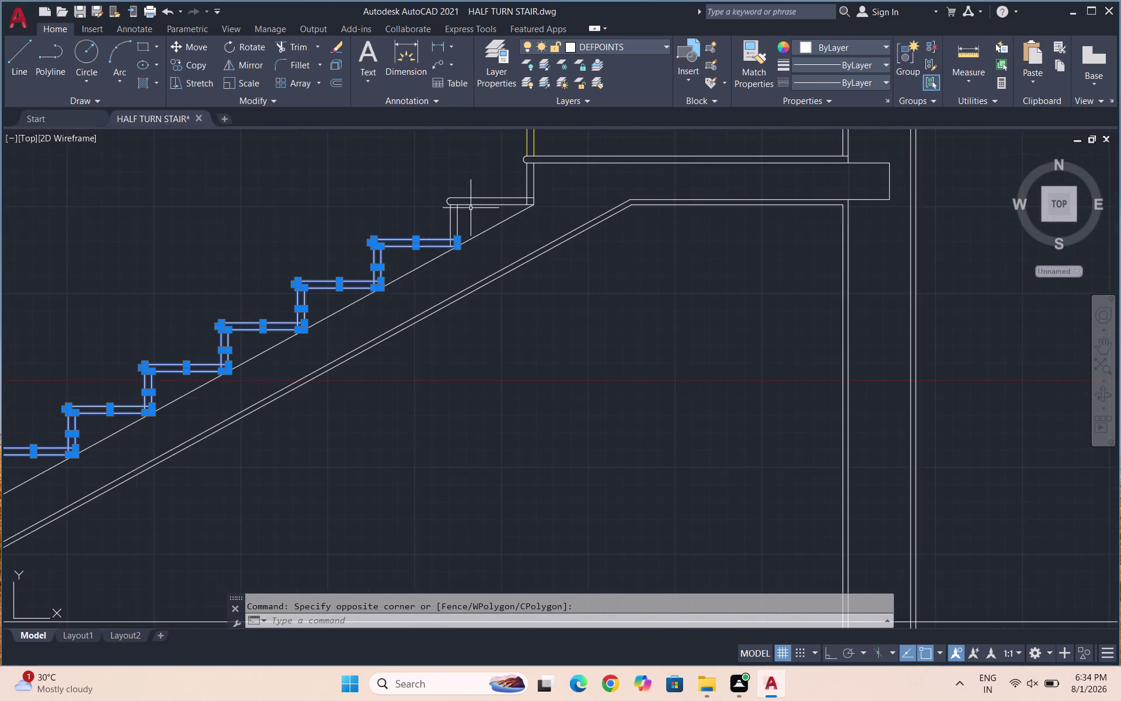
scroll(up, 3)
drag(474, 225, 463, 215)
click(367, 174)
scroll(down, 3)
scroll(up, 3)
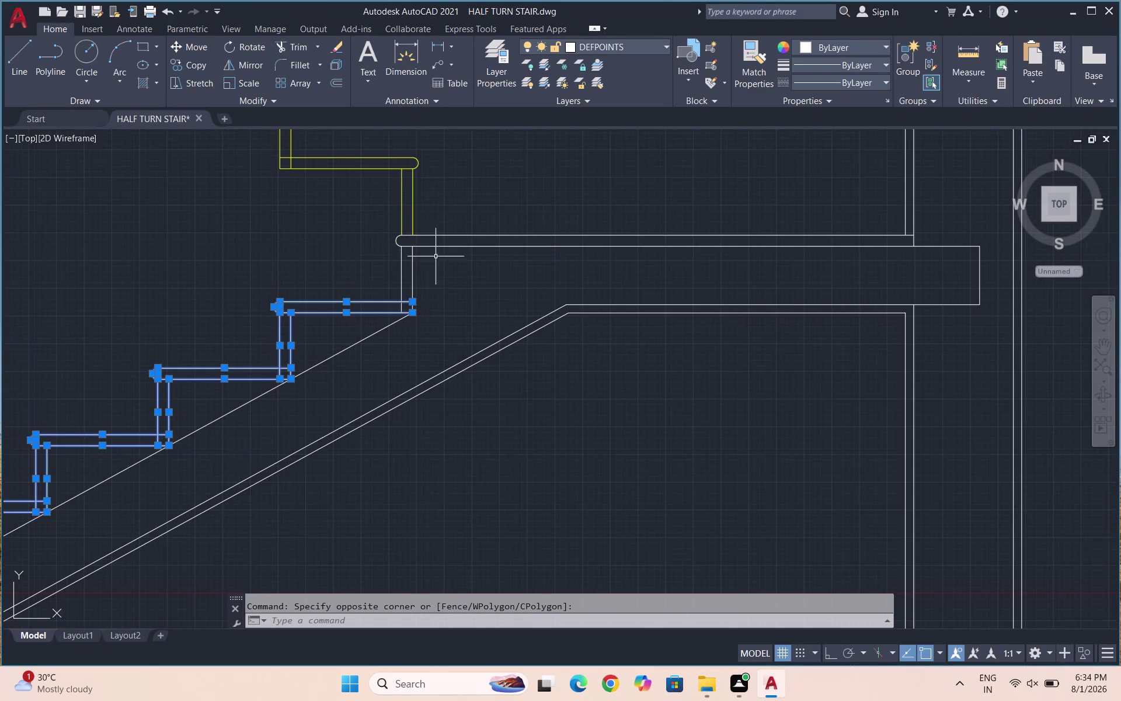
drag(455, 270, 446, 266)
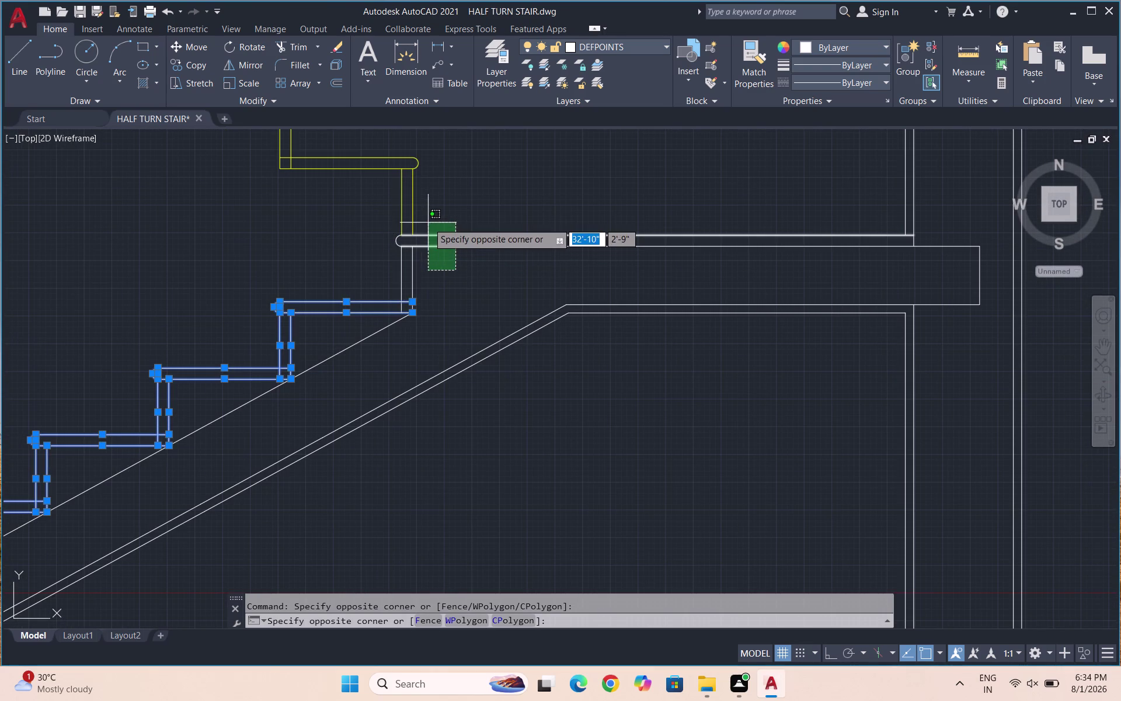
Add the landing lines and the vertical corner lines at its end.
click(428, 222)
drag(441, 265, 433, 265)
click(349, 272)
scroll(up, 3)
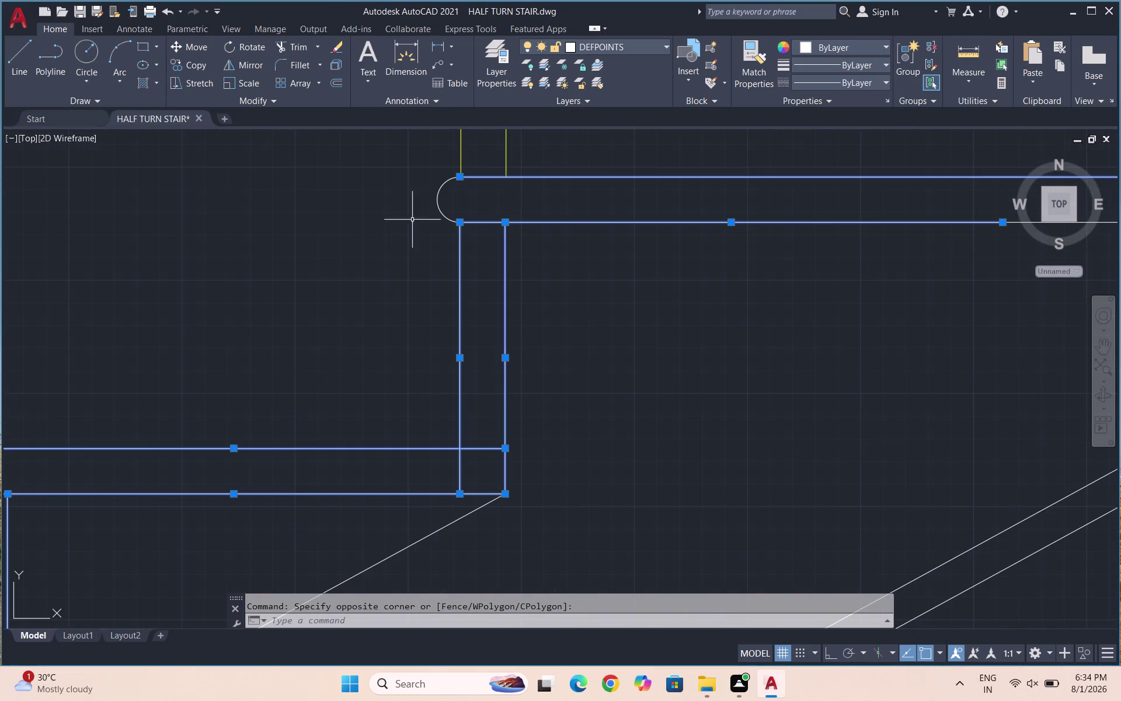
drag(469, 204, 409, 203)
click(381, 203)
scroll(down, 3)
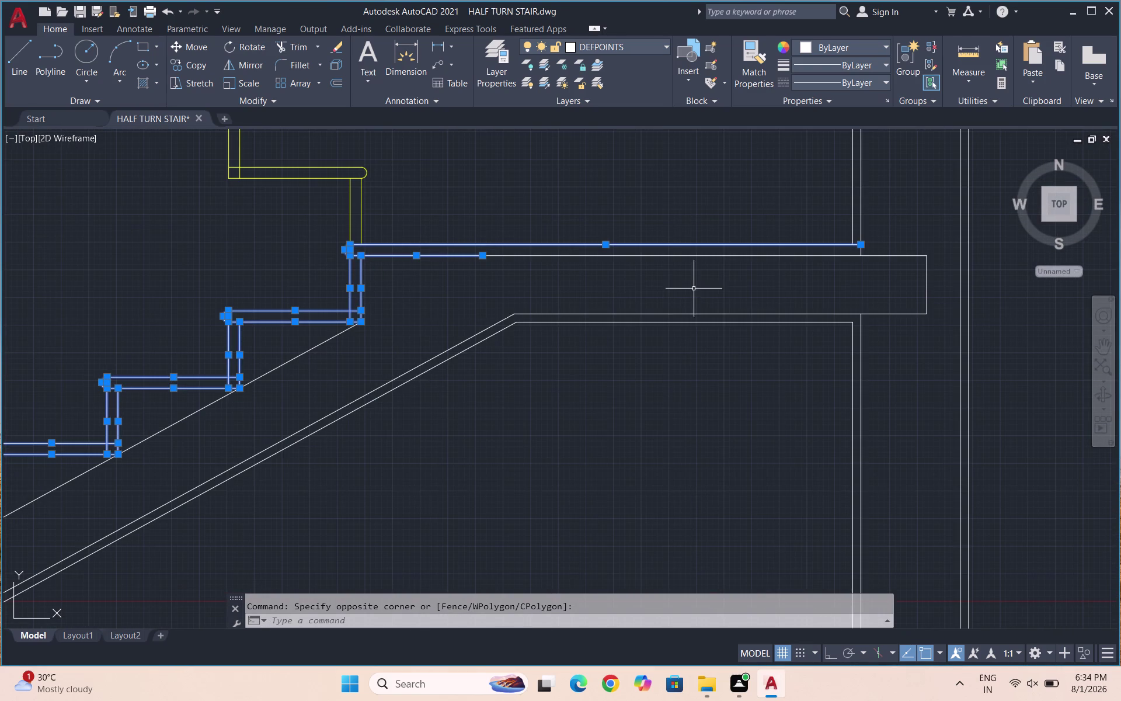
scroll(up, 3)
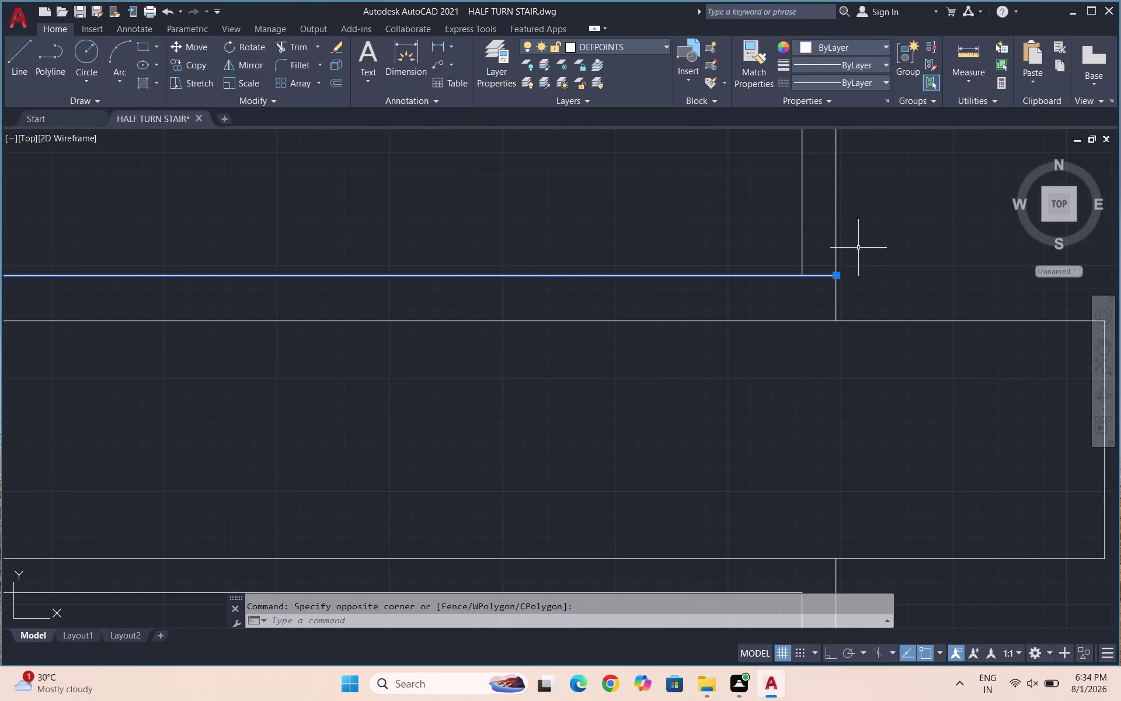
drag(854, 292, 823, 292)
click(765, 305)
click(880, 232)
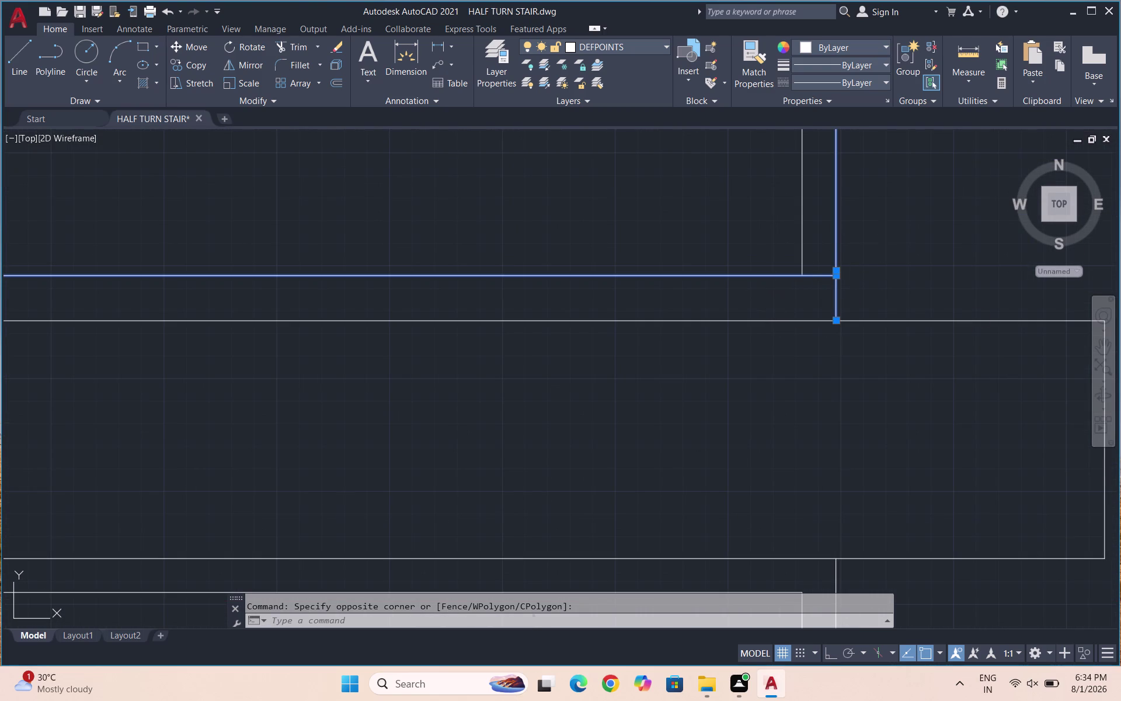
click(831, 230)
click(839, 229)
drag(838, 229, 827, 230)
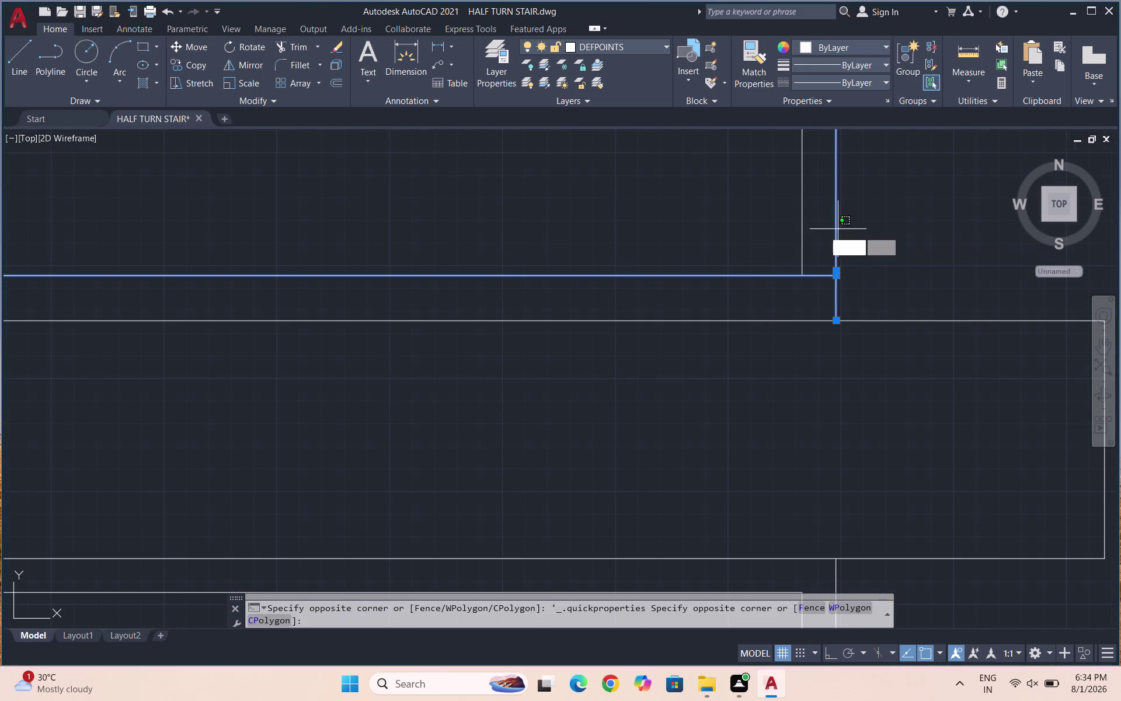
click(812, 234)
key(Escape)
drag(856, 233, 844, 232)
click(825, 232)
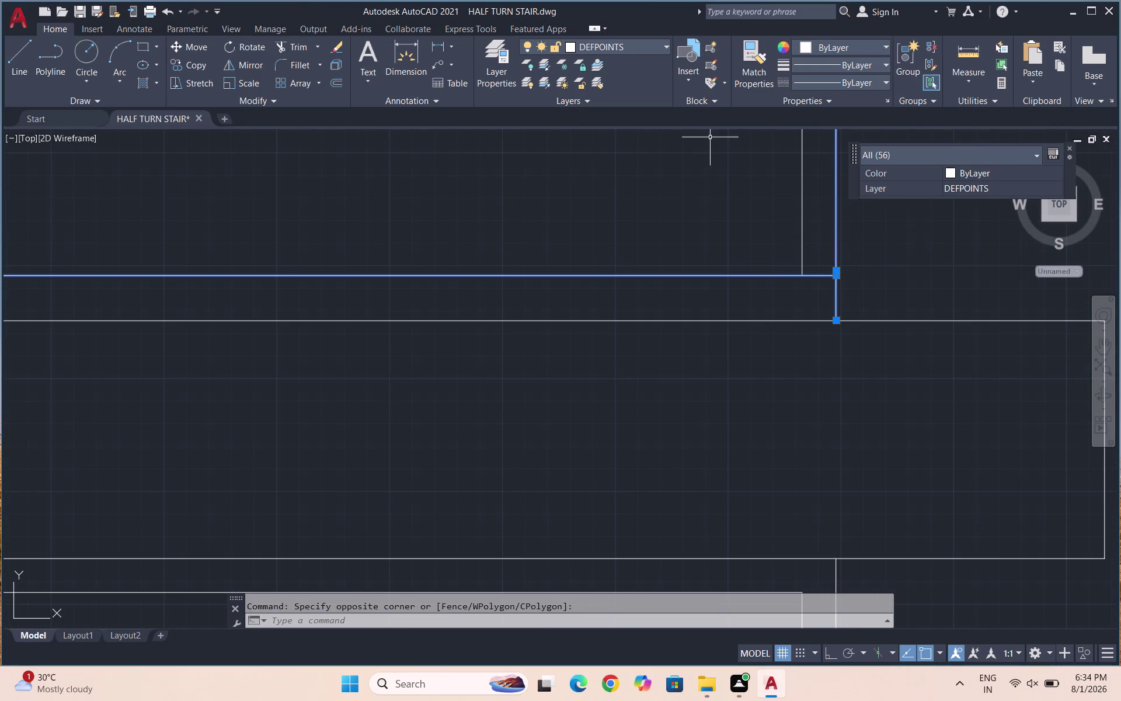
Move all selected profile lines to the yellow STEPS layer.
click(610, 47)
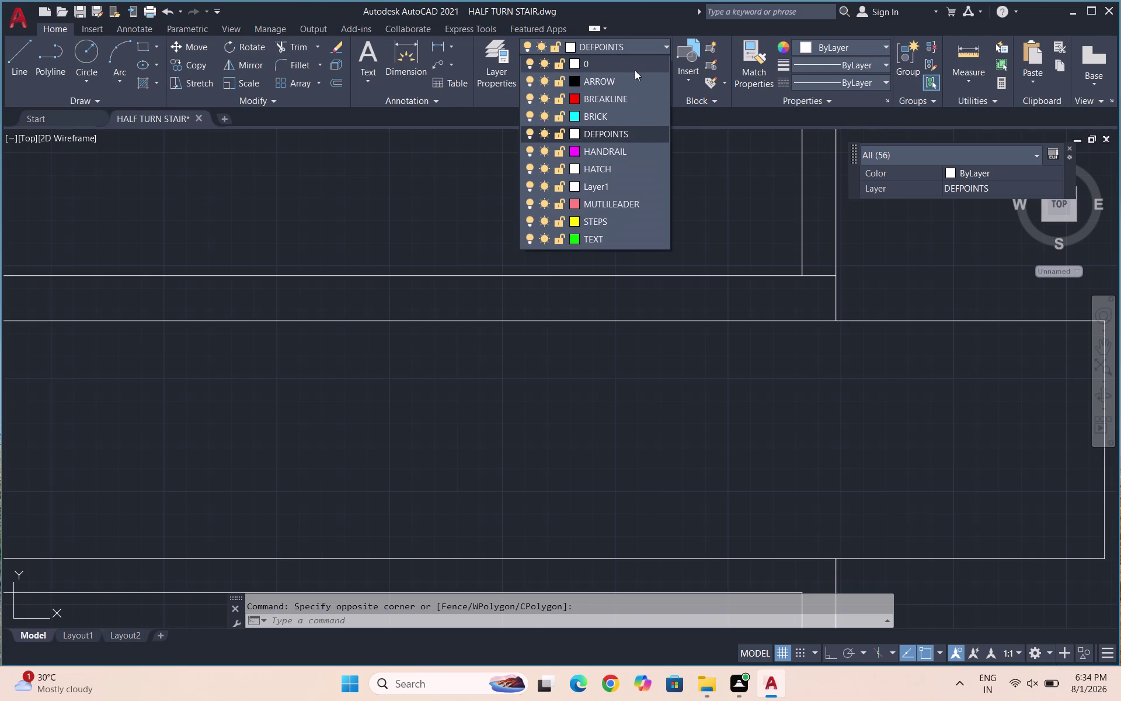
click(579, 219)
key(Escape)
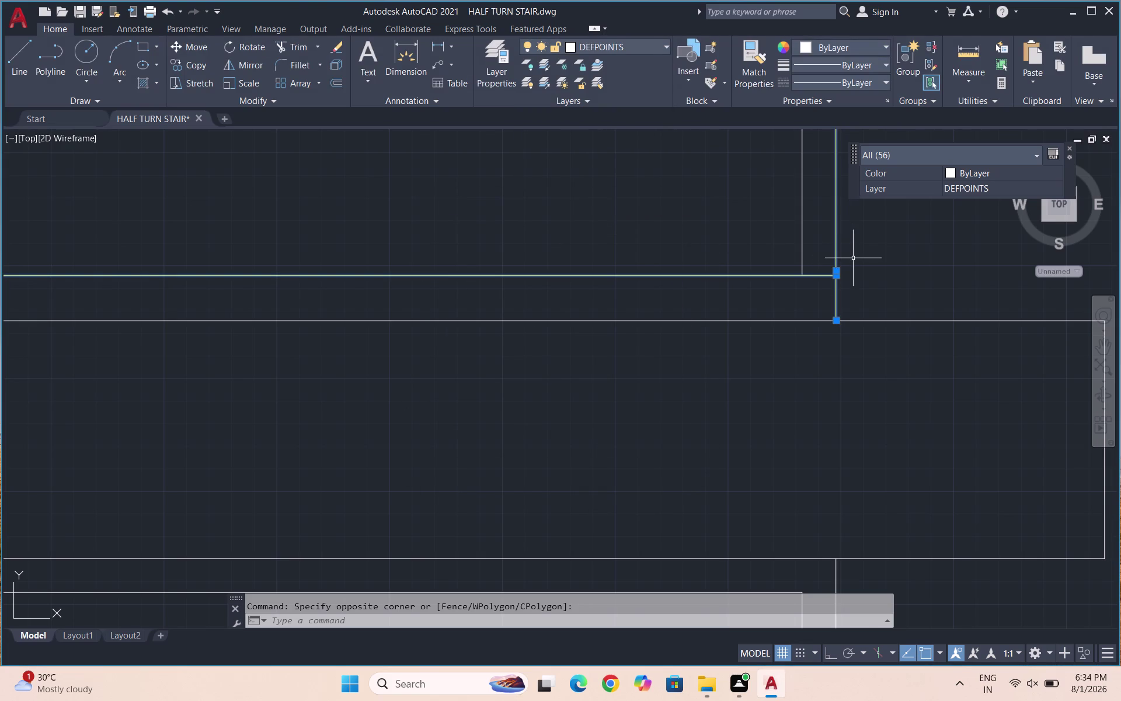
key(Escape)
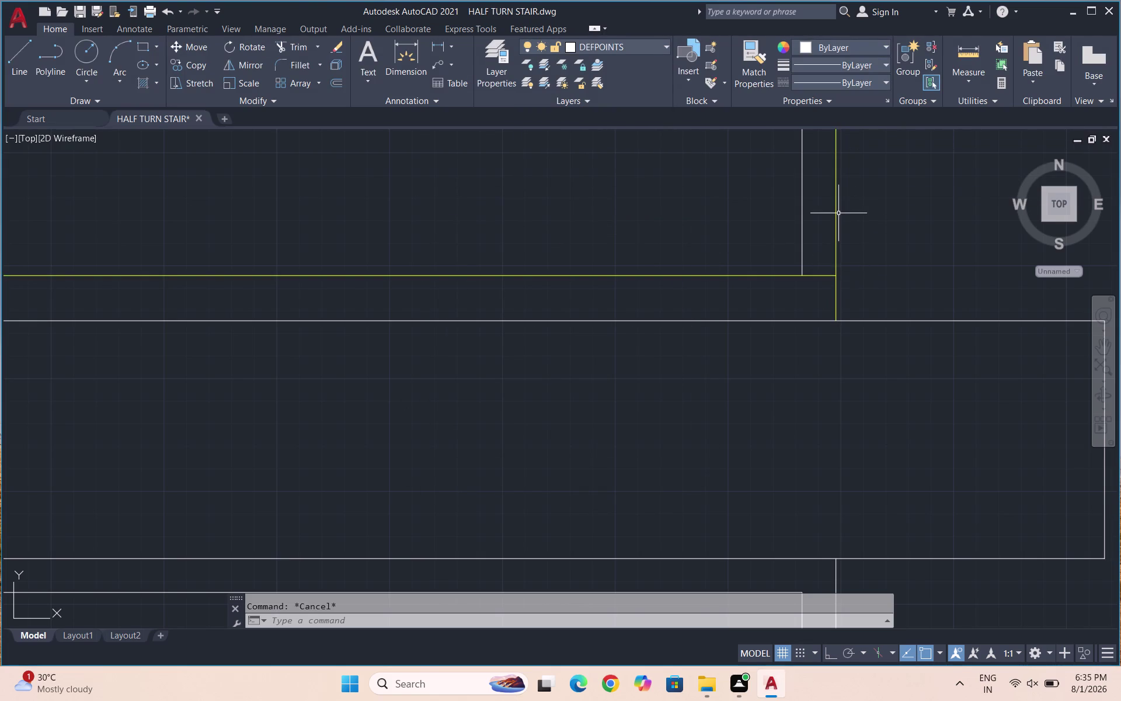
Put the remaining vertical landing line on the STEPS layer as well.
click(836, 217)
click(609, 41)
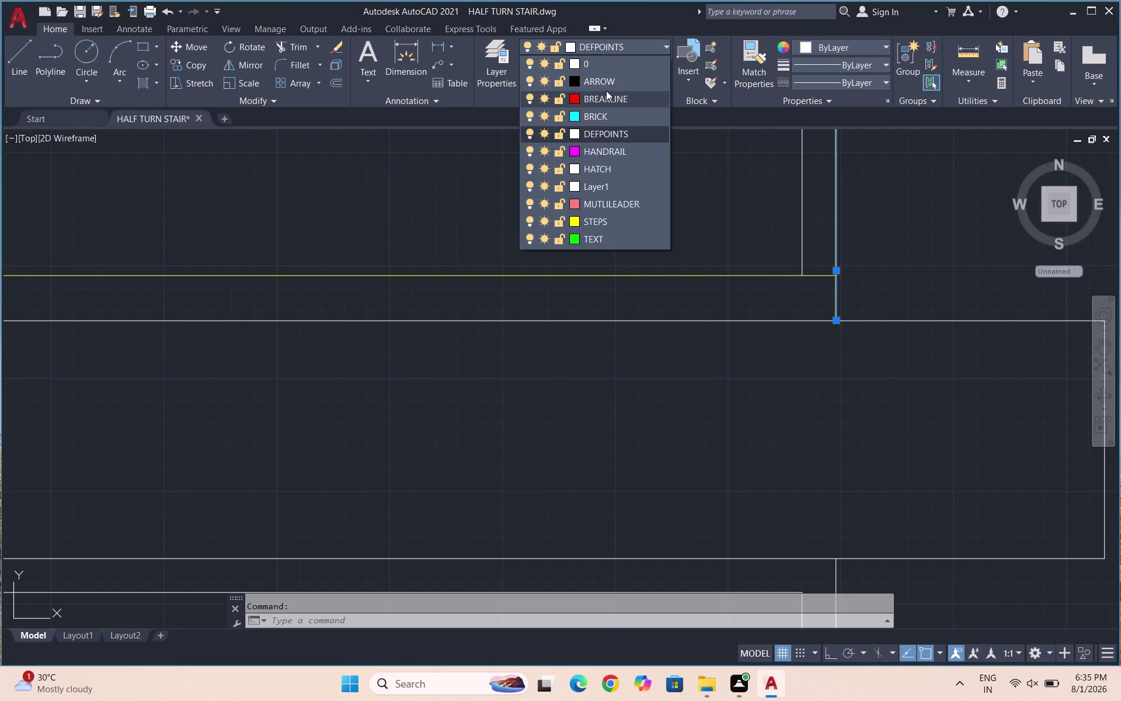
click(600, 67)
scroll(down, 3)
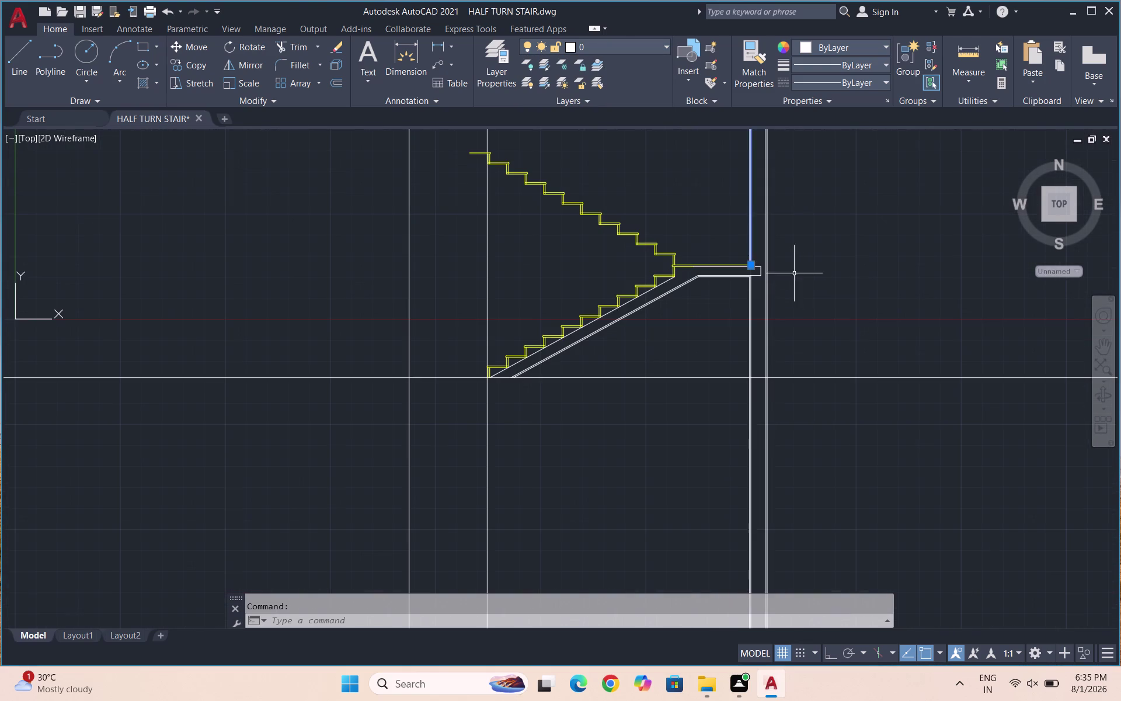
key(Escape)
scroll(down, 3)
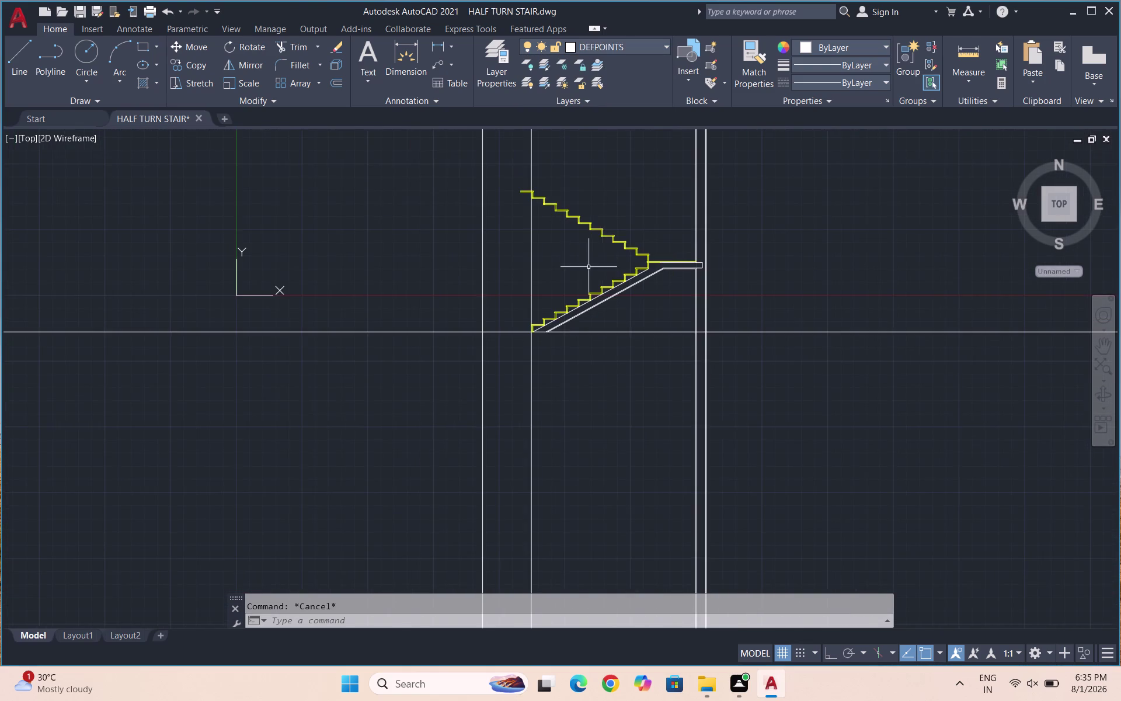
scroll(down, 3)
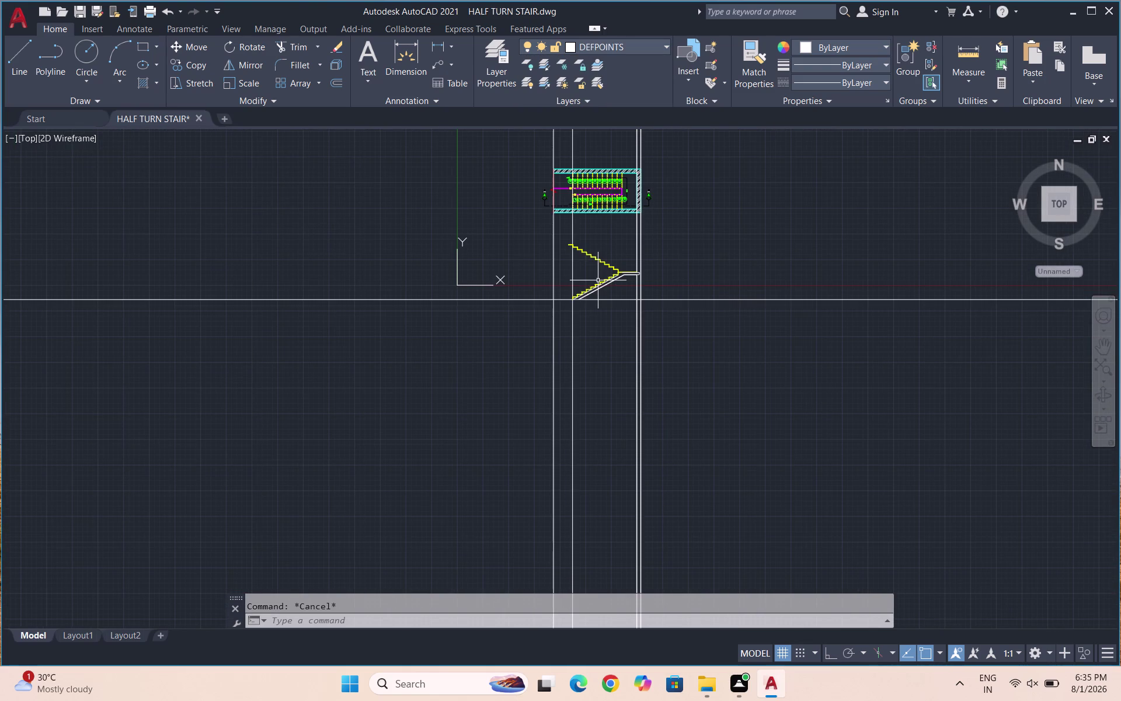
scroll(up, 3)
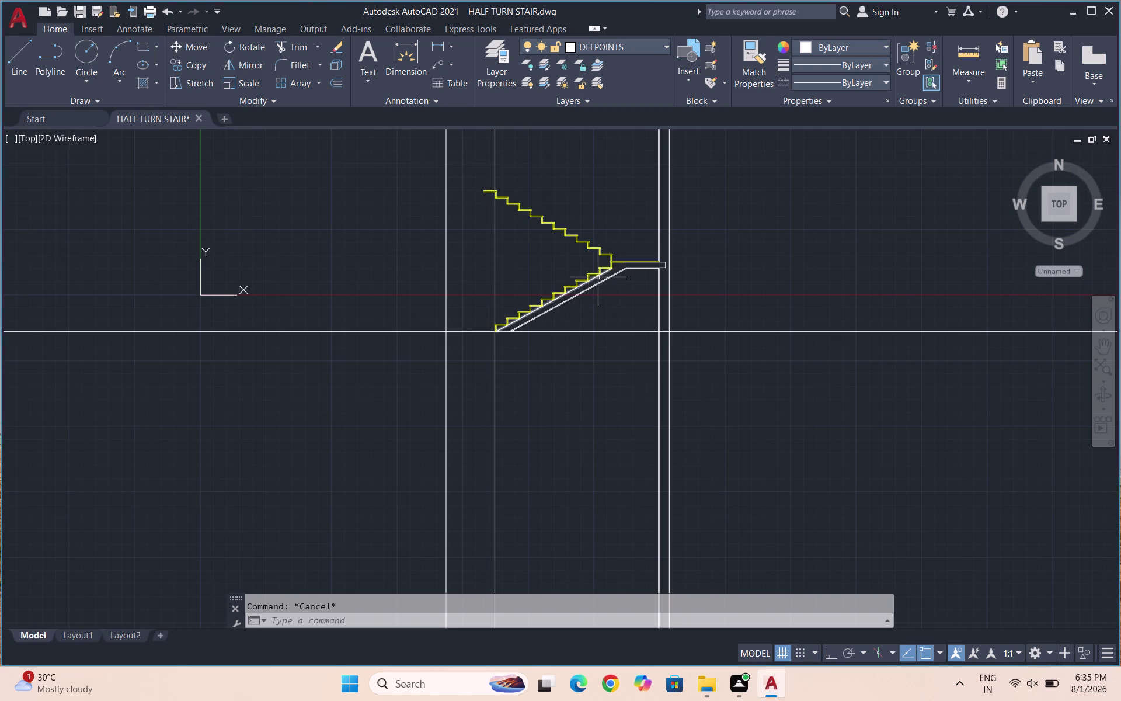
scroll(up, 3)
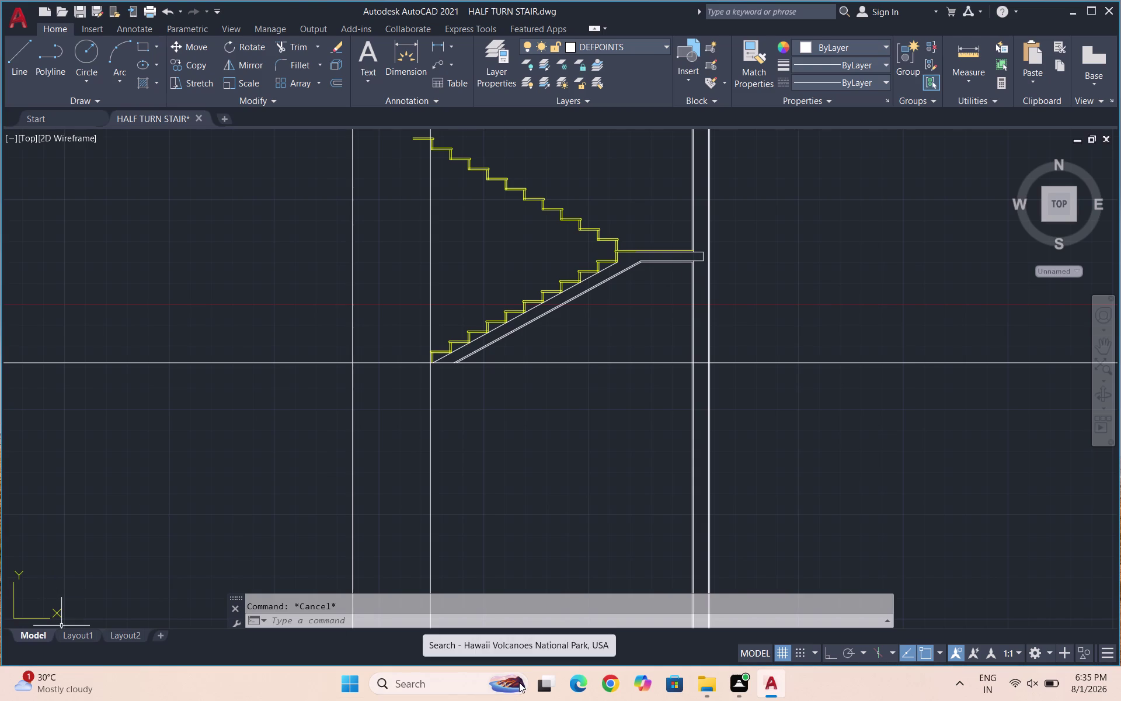
scroll(down, 3)
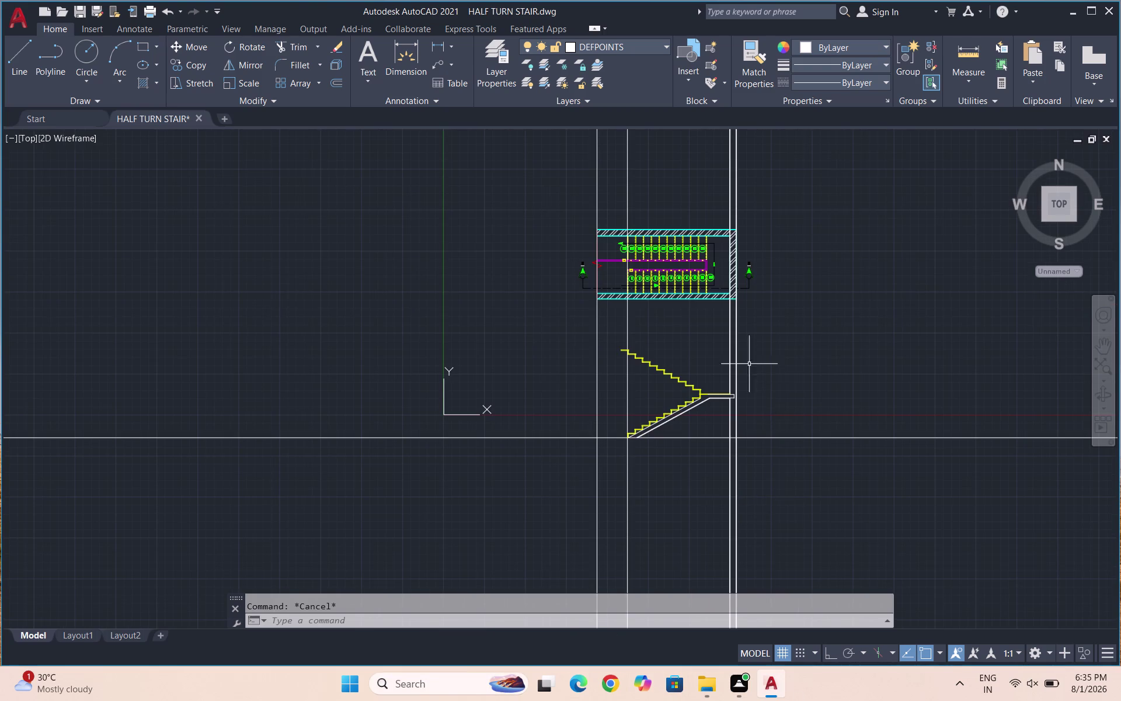
scroll(up, 3)
Quick-save HALF TURN STAIR.dwg with Ctrl+S.
scroll(up, 3)
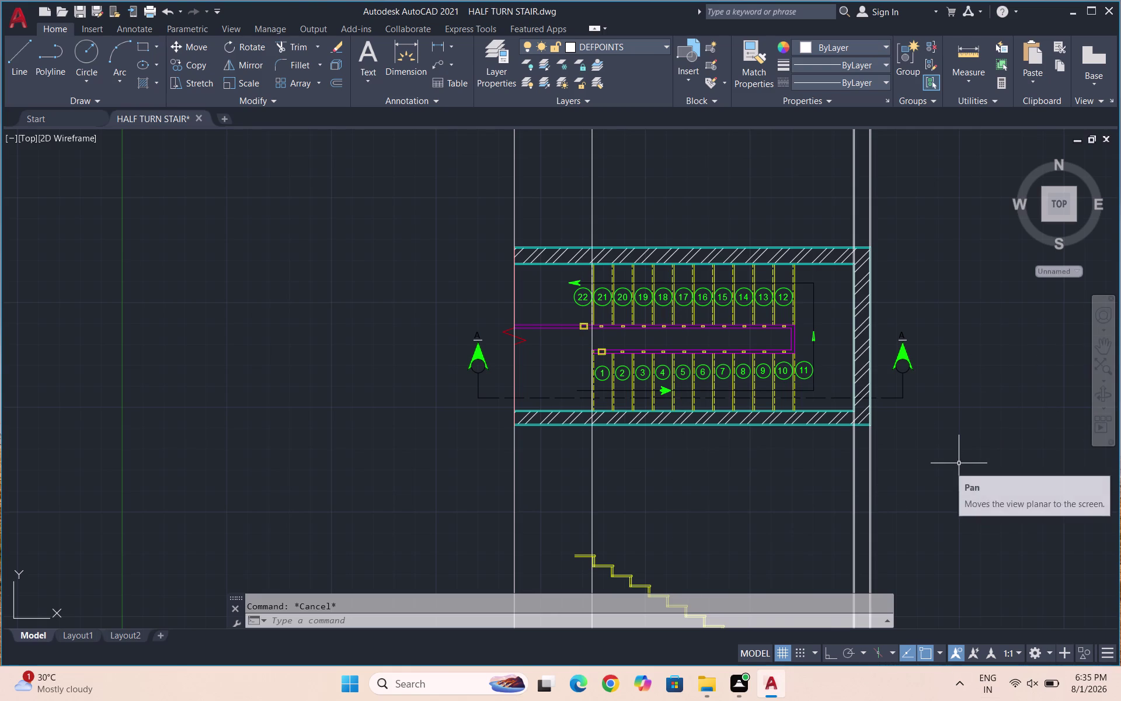
key(ctrl+s)
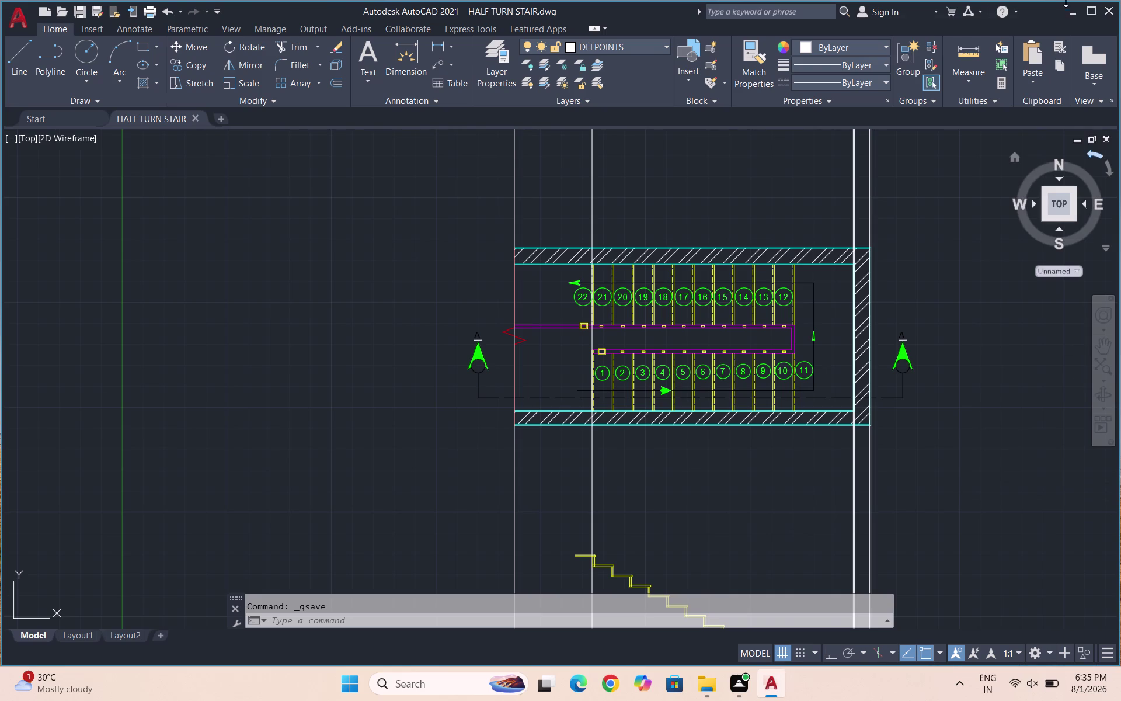